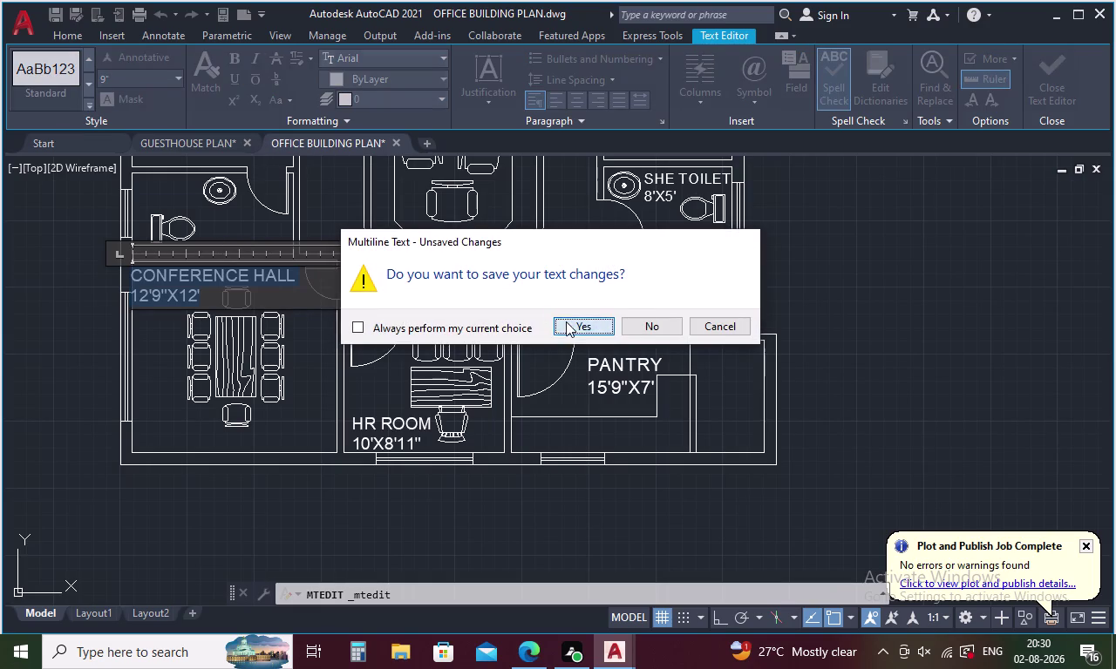
Set the Conference Hall label's text height to 9 inches and keep the change.
click(172, 297)
right_click(172, 296)
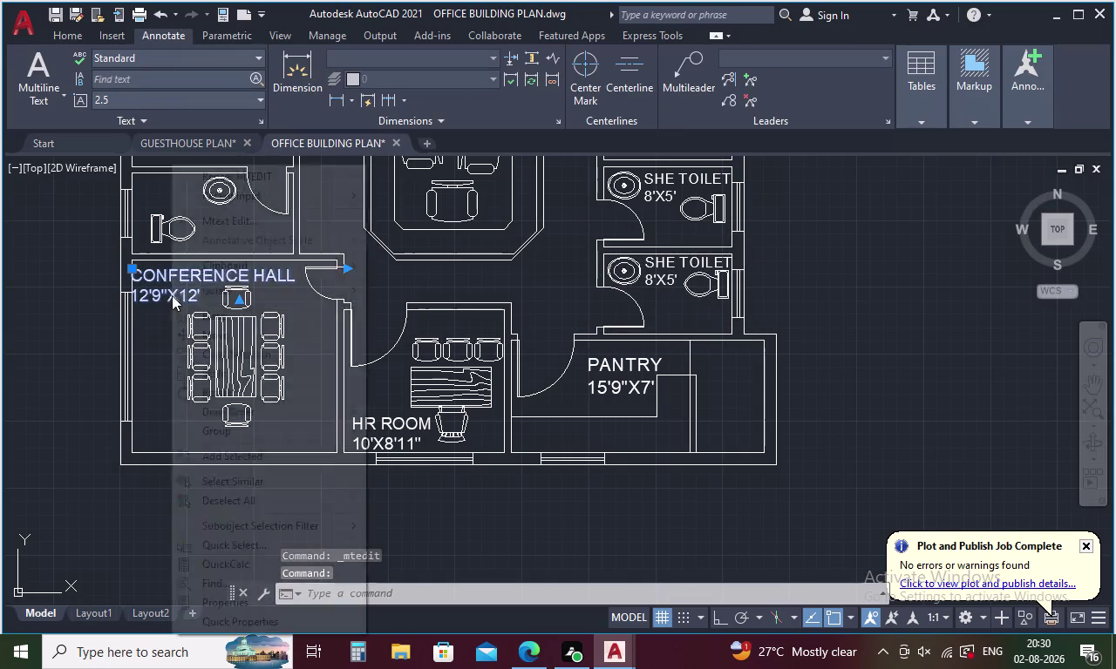
Nudge the Conference Hall label slightly left into place, then pan to show more rooms.
click(224, 334)
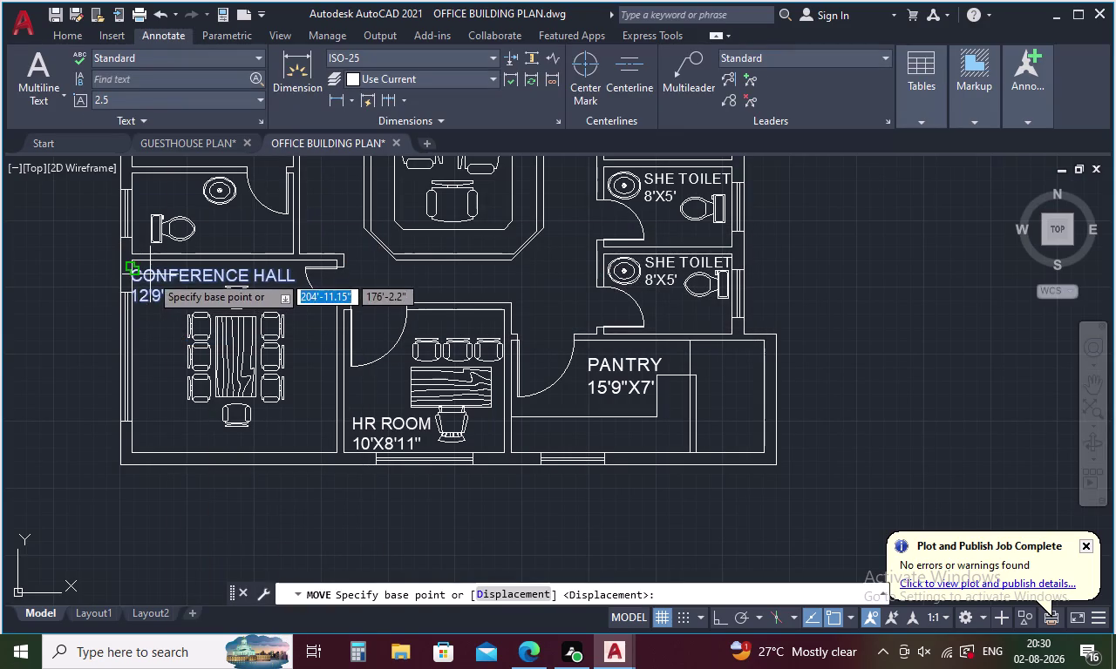
click(150, 274)
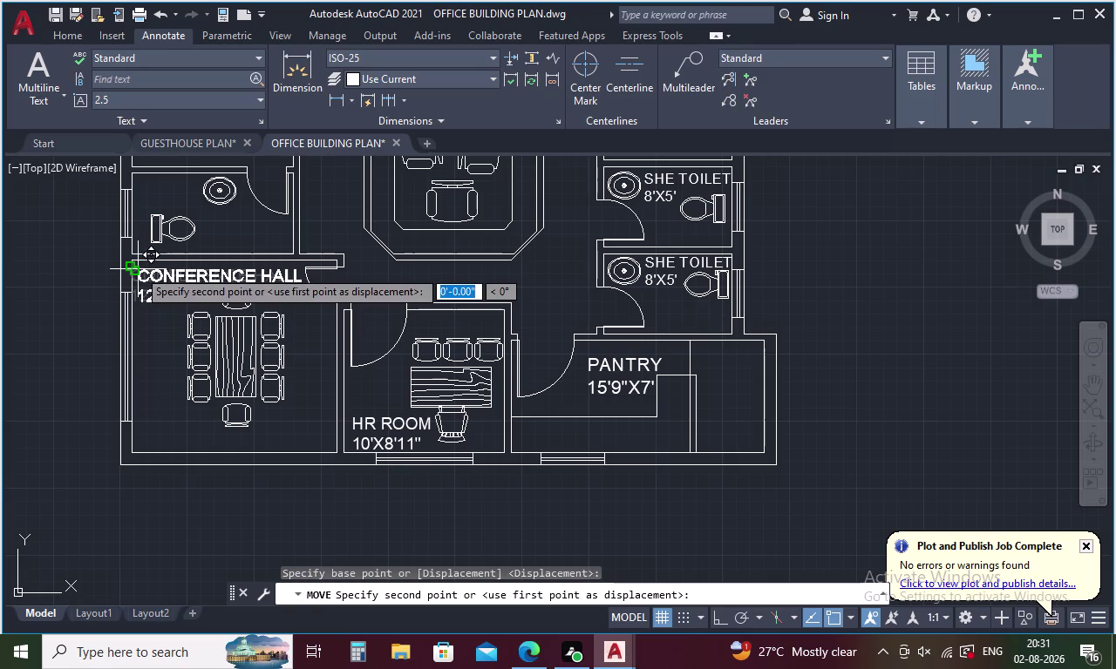
click(138, 270)
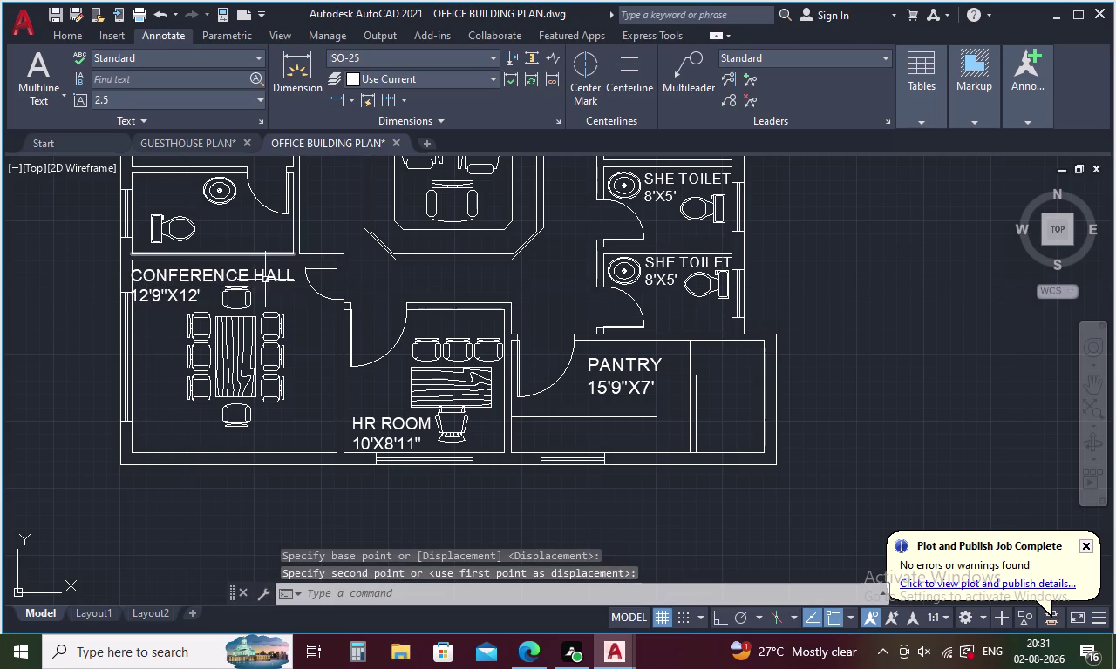
middle_drag(261, 288, 283, 397)
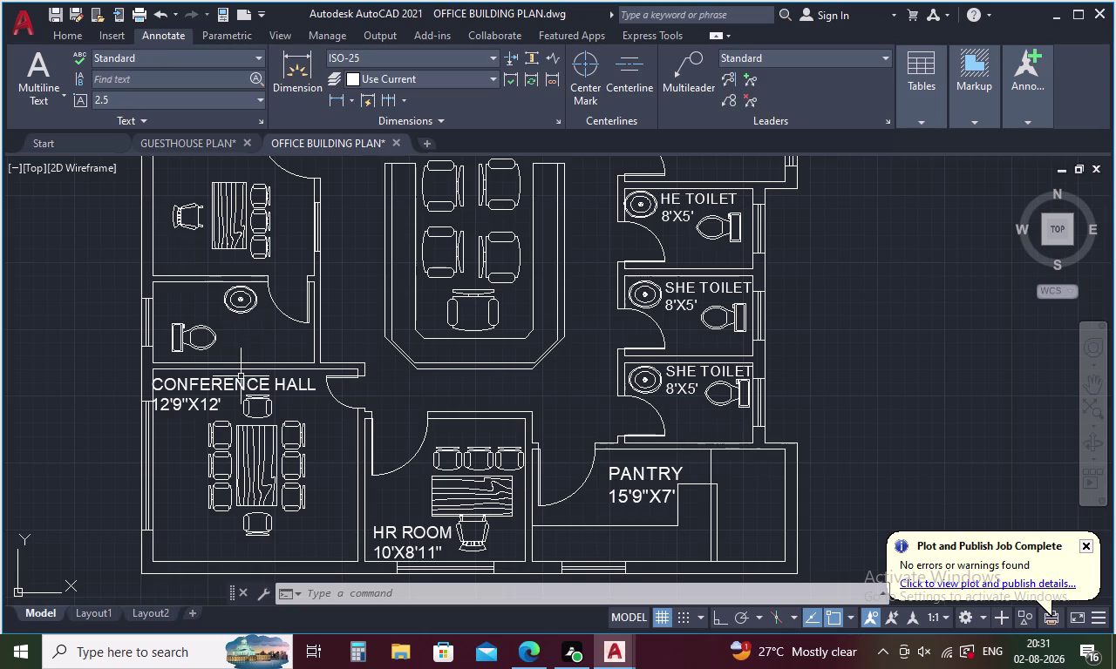
Paste a copy of the WAITING HALL label into the small room above the Conference Hall.
key(shift+v)
key(Escape)
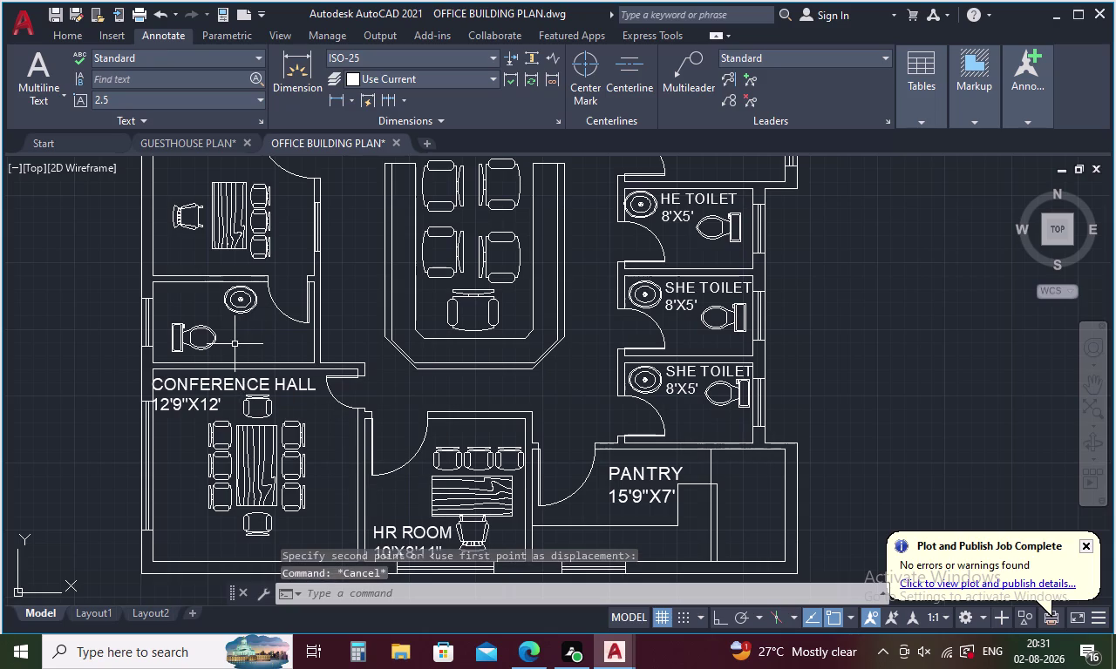
key(shift+v)
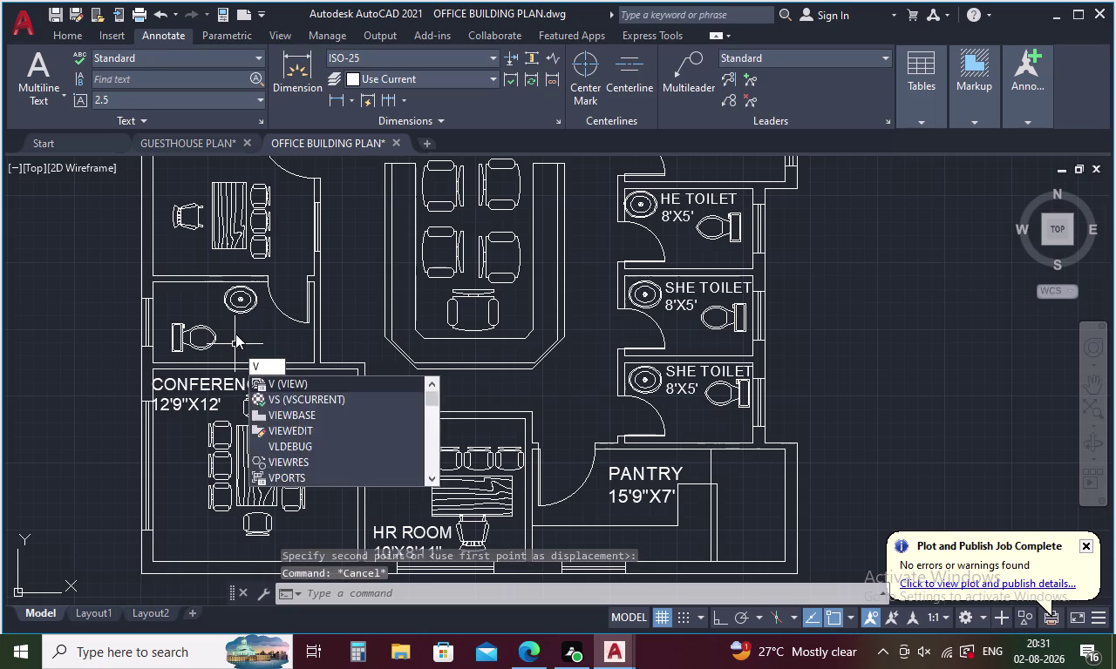
key(Escape)
key(ctrl+v)
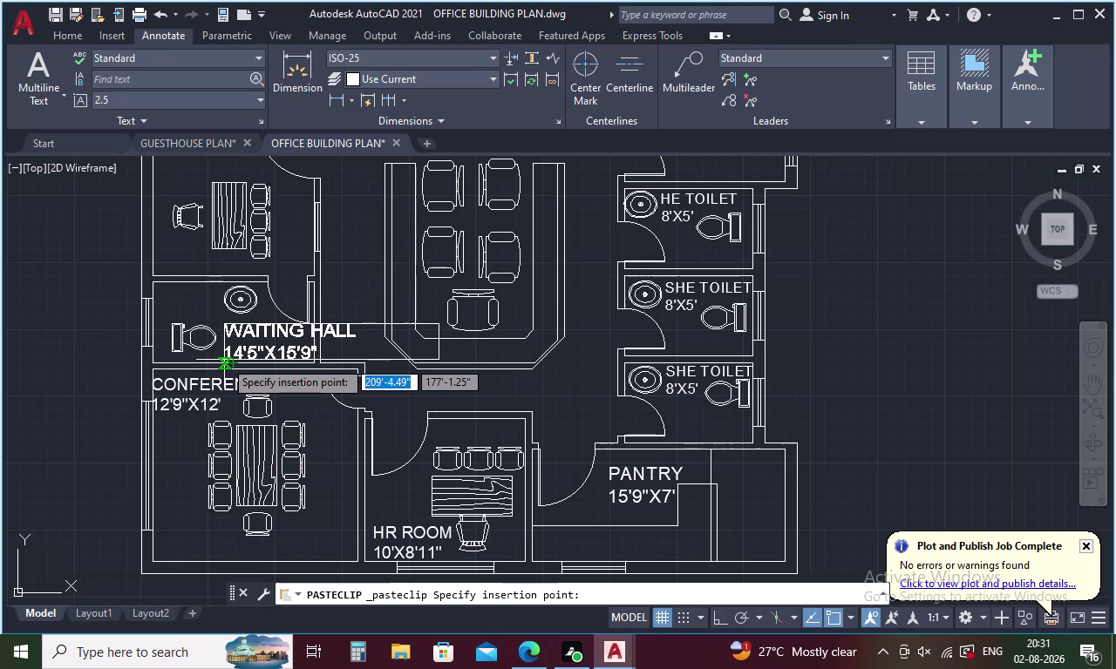
click(224, 357)
Open the pasted label for editing and delete its WAITING HALL text.
double_click(258, 342)
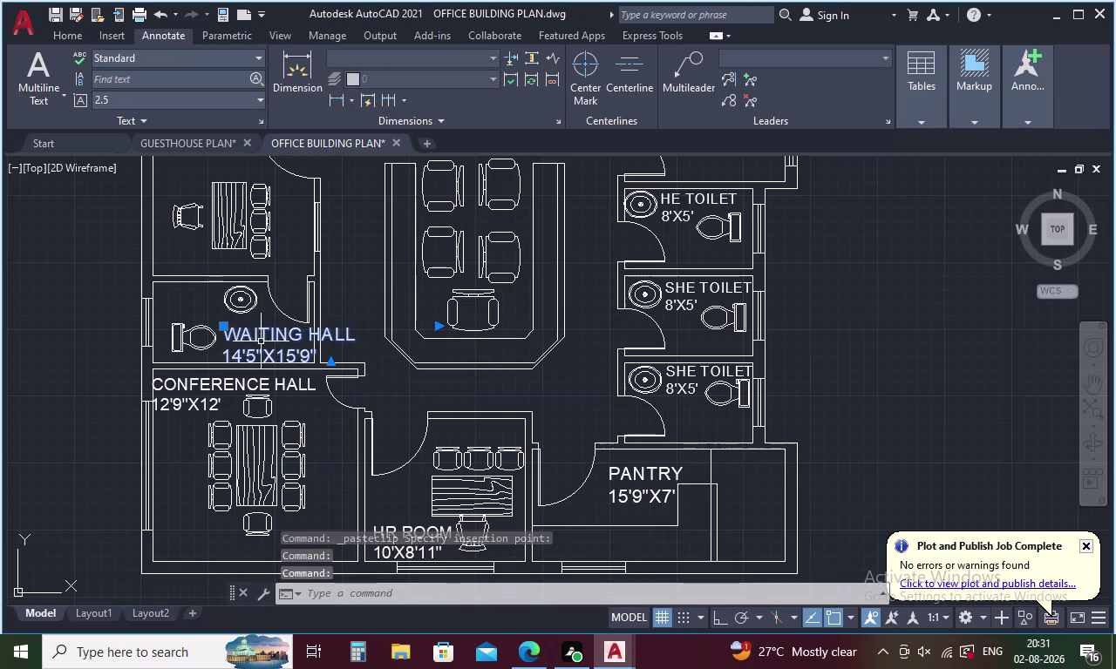
click(268, 343)
click(273, 342)
double_click(274, 343)
click(264, 335)
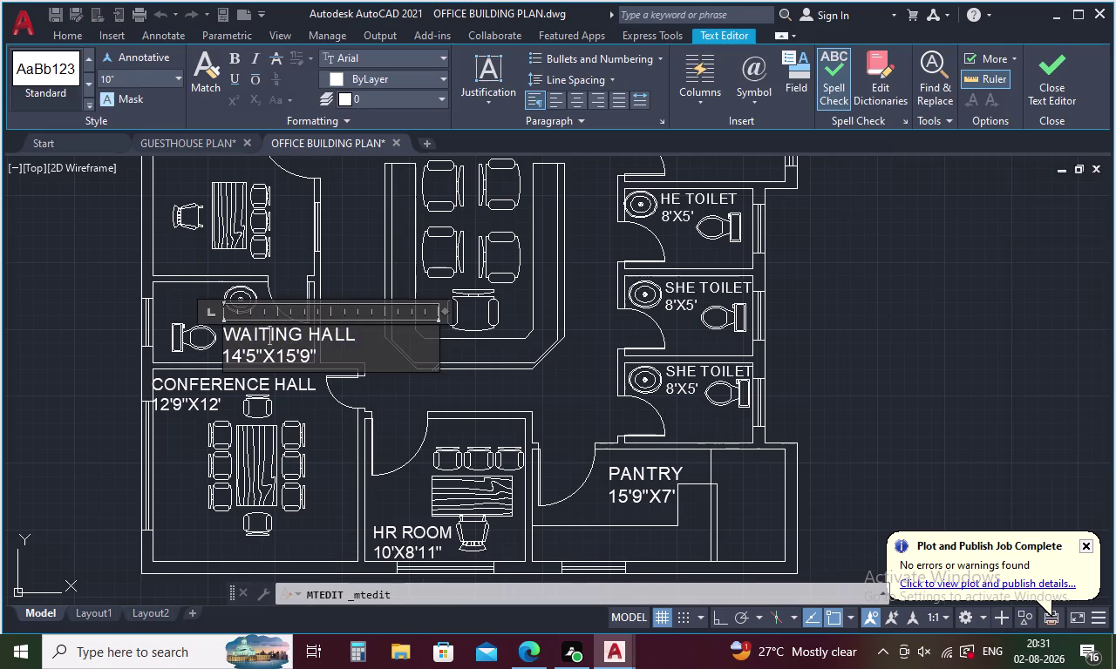
click(311, 362)
key(BackSpace)
key(BackSpace)
key(BackSpace)
Retype the label as TOILET with 10'X5' on a second line, then paste another copy.
text(T)
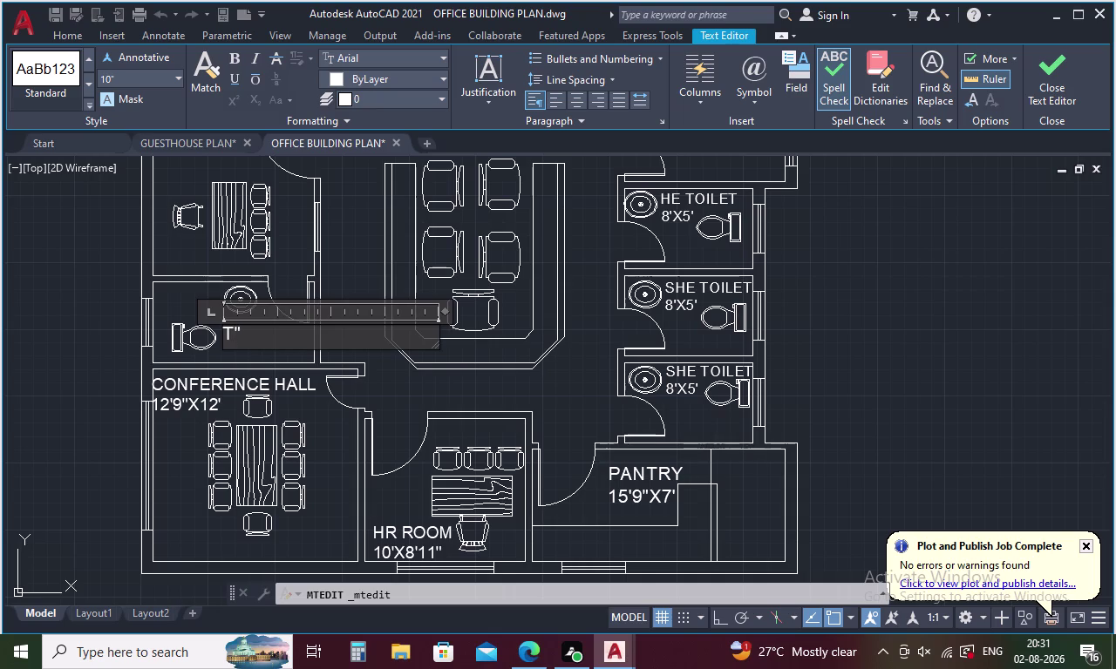
text(OILET)
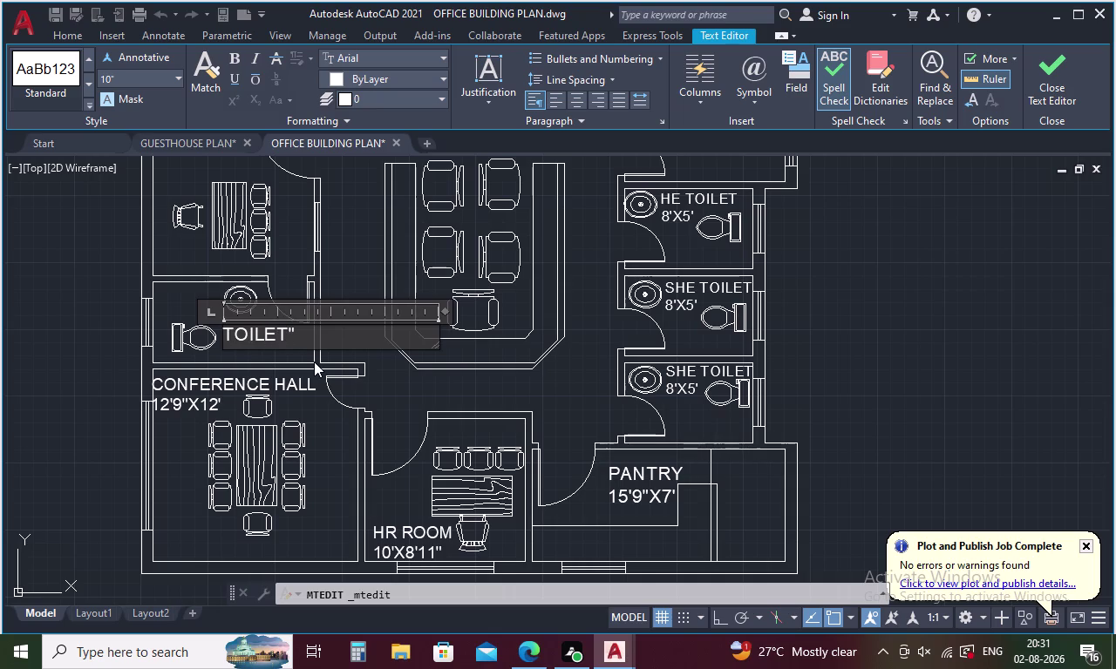
key(Return)
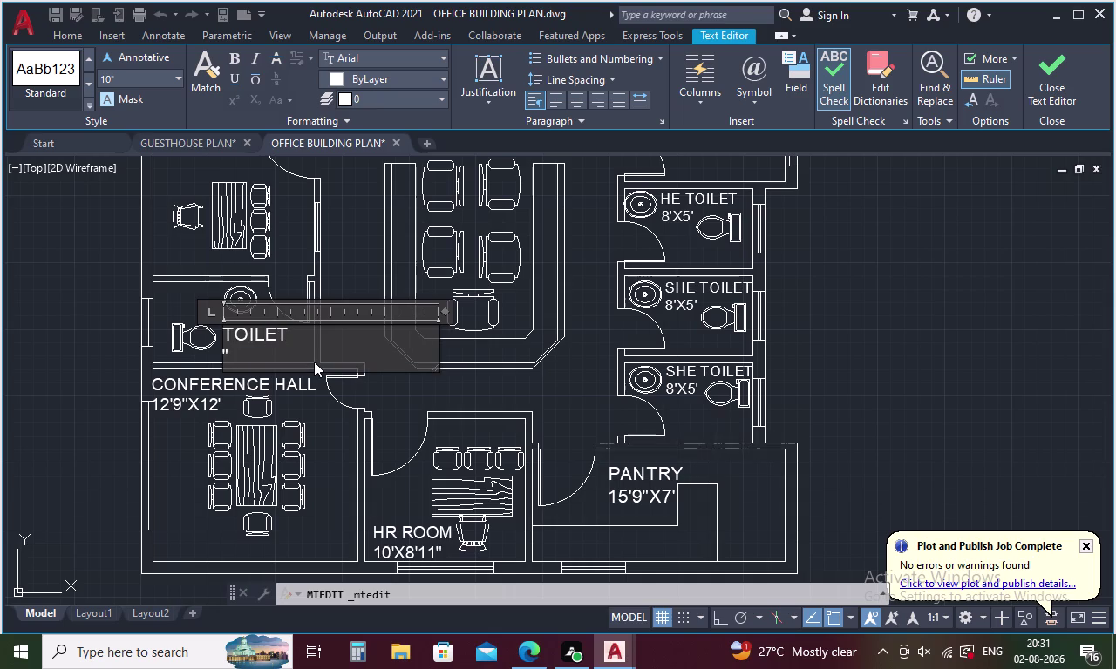
text(10')
text(X9)
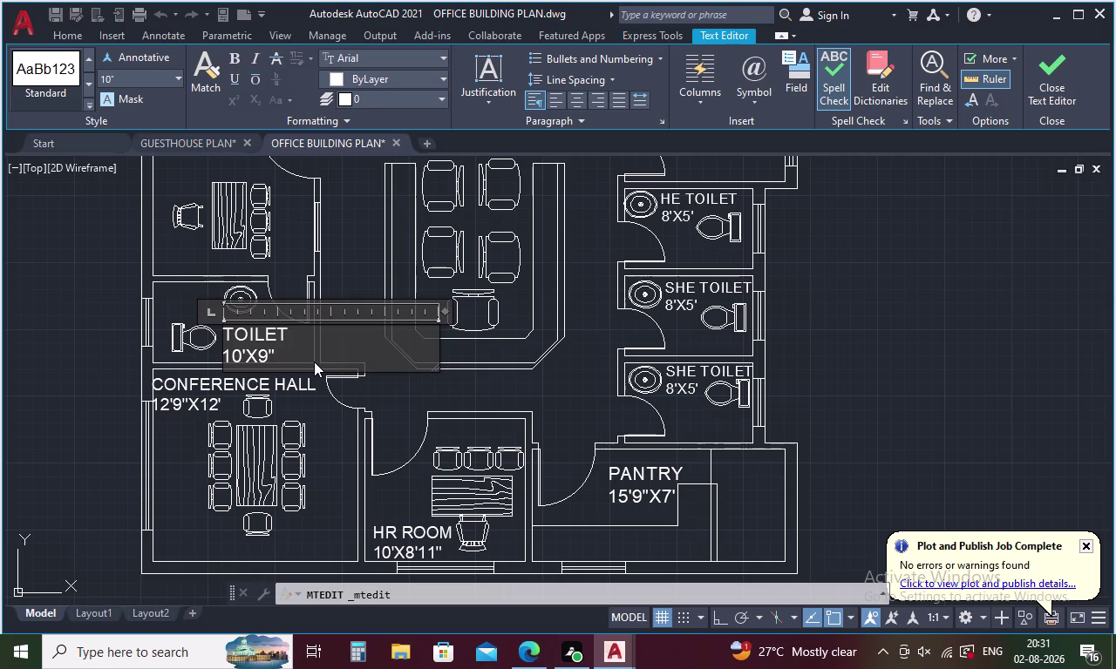
key(BackSpace)
key(5)
key(apostrophe)
click(47, 378)
middle_drag(103, 357, 130, 465)
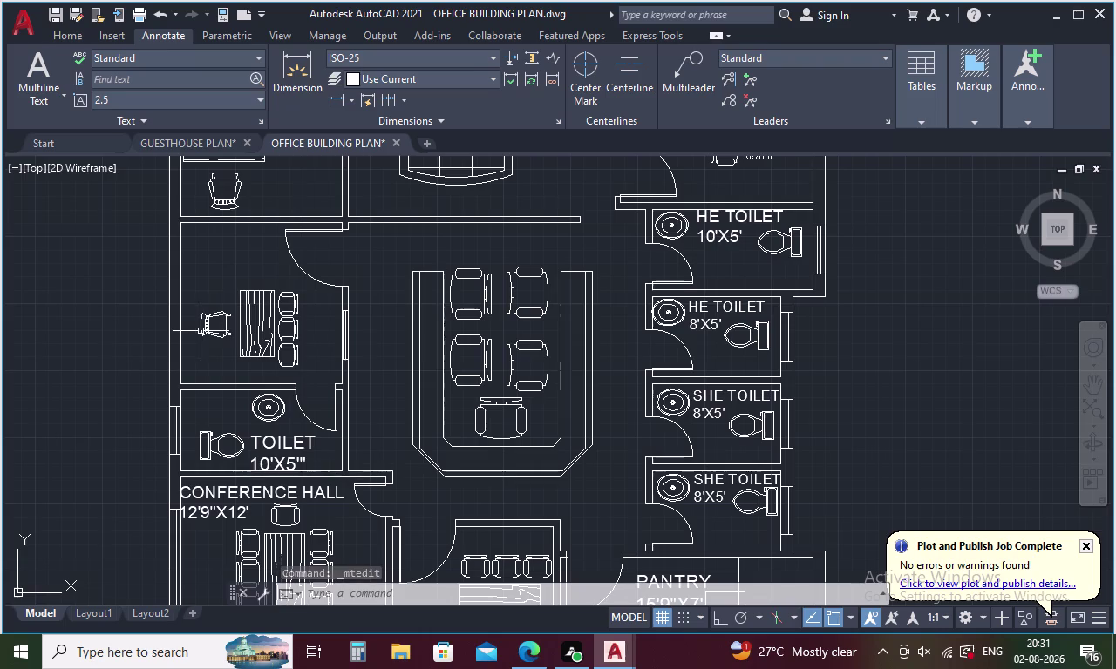
key(ctrl+v)
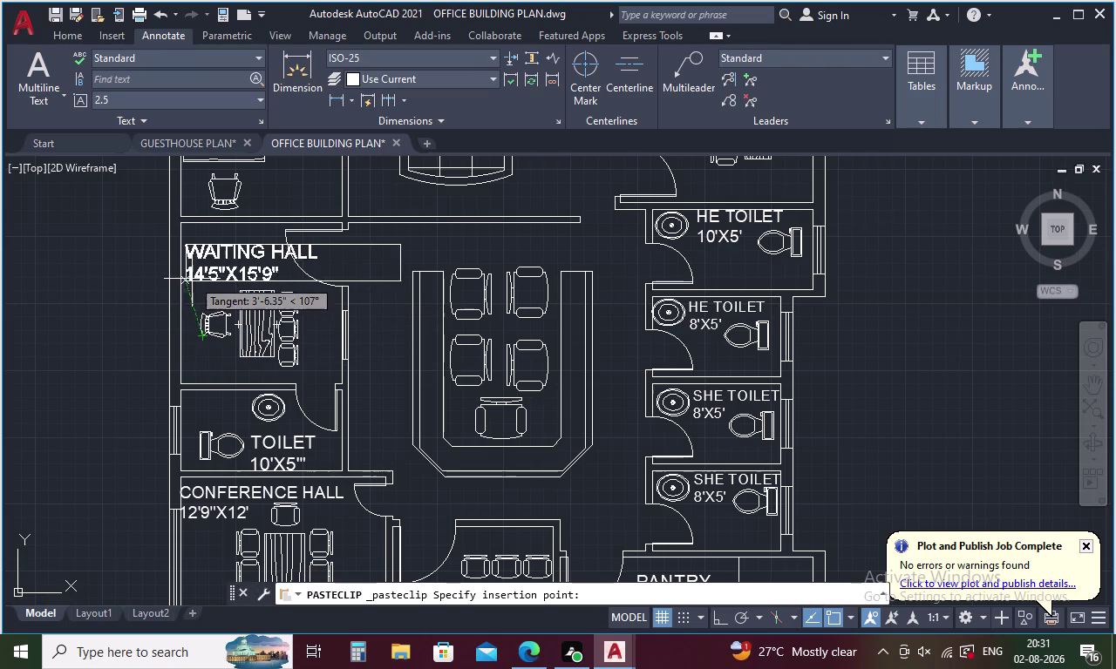
Place the copied label in the room above and clear its old text.
click(188, 270)
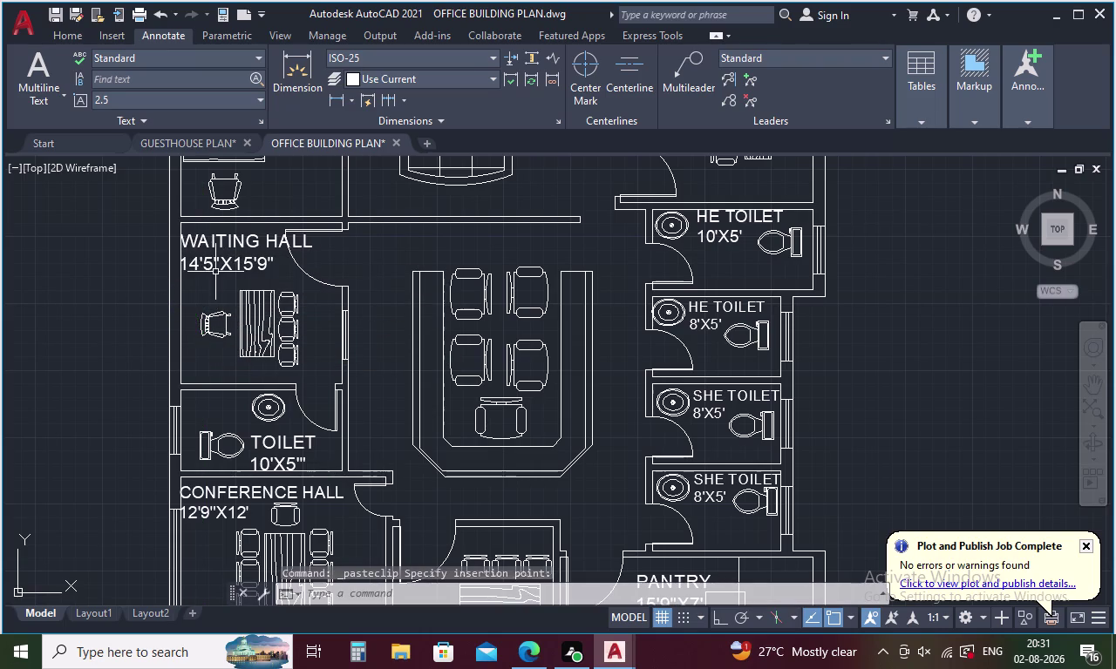
double_click(216, 272)
double_click(230, 266)
double_click(240, 254)
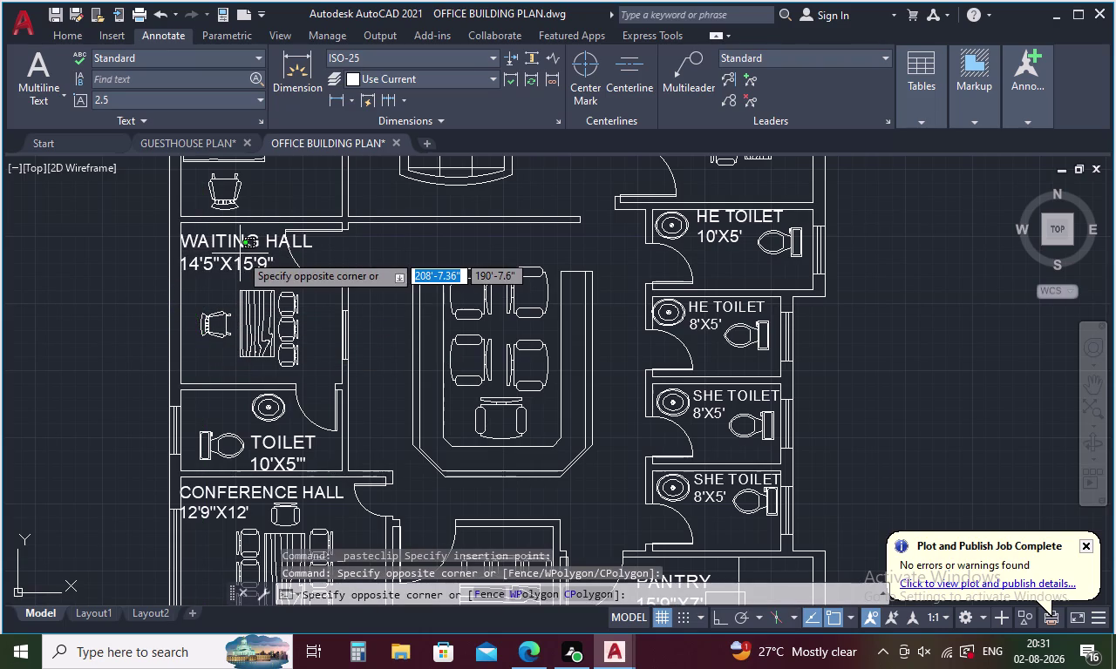
double_click(240, 254)
double_click(241, 247)
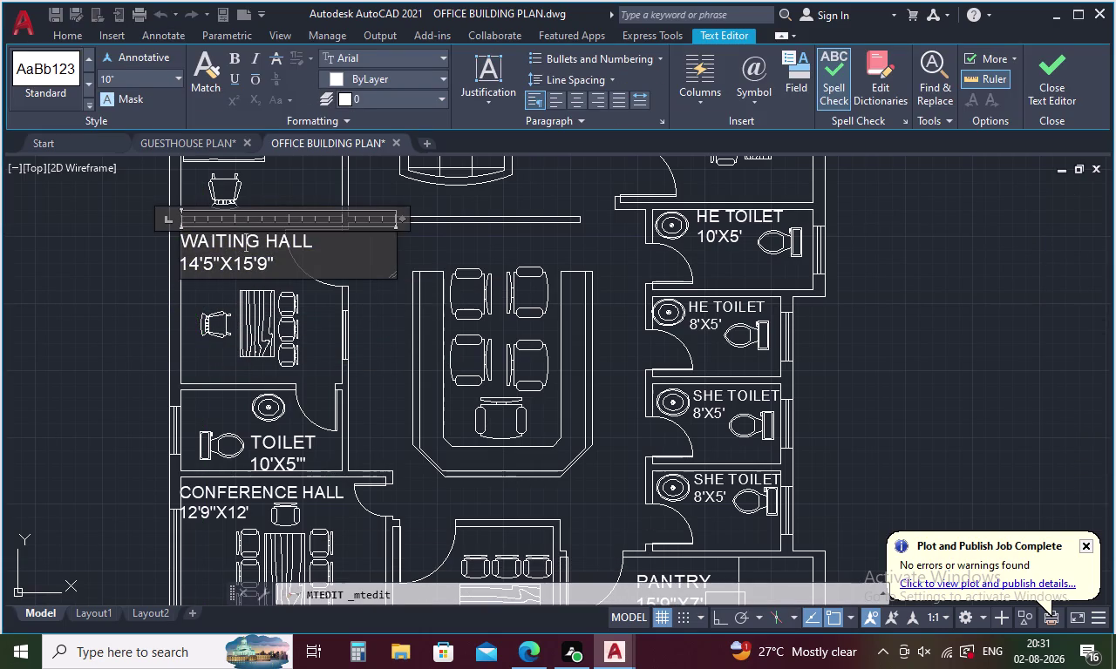
click(274, 273)
key(BackSpace)
key(BackSpace)
key(BackSpace)
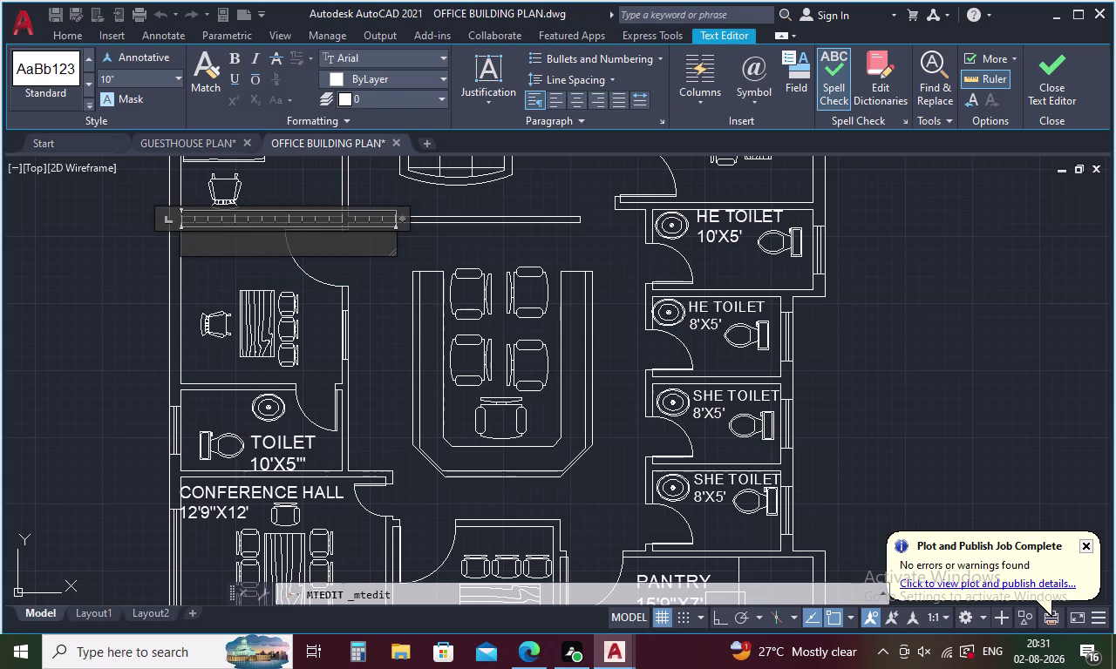
Type DIRECTOR ROOM and 10'X10', narrowing the text box so it wraps.
text(DIREC)
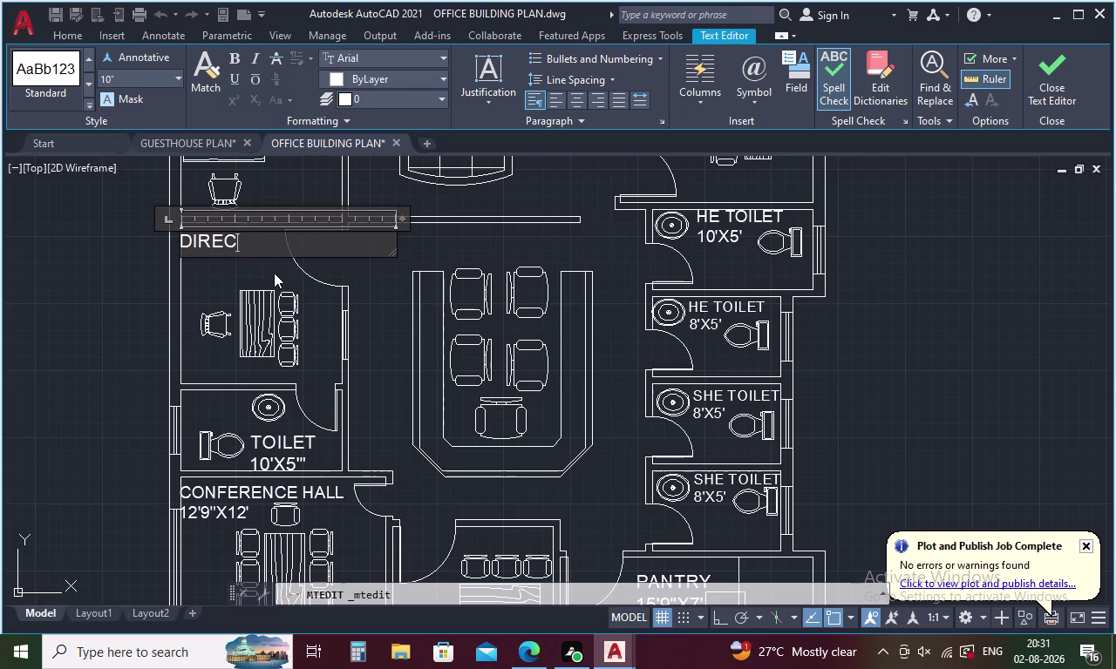
text(TOR)
key(space)
text(ROON)
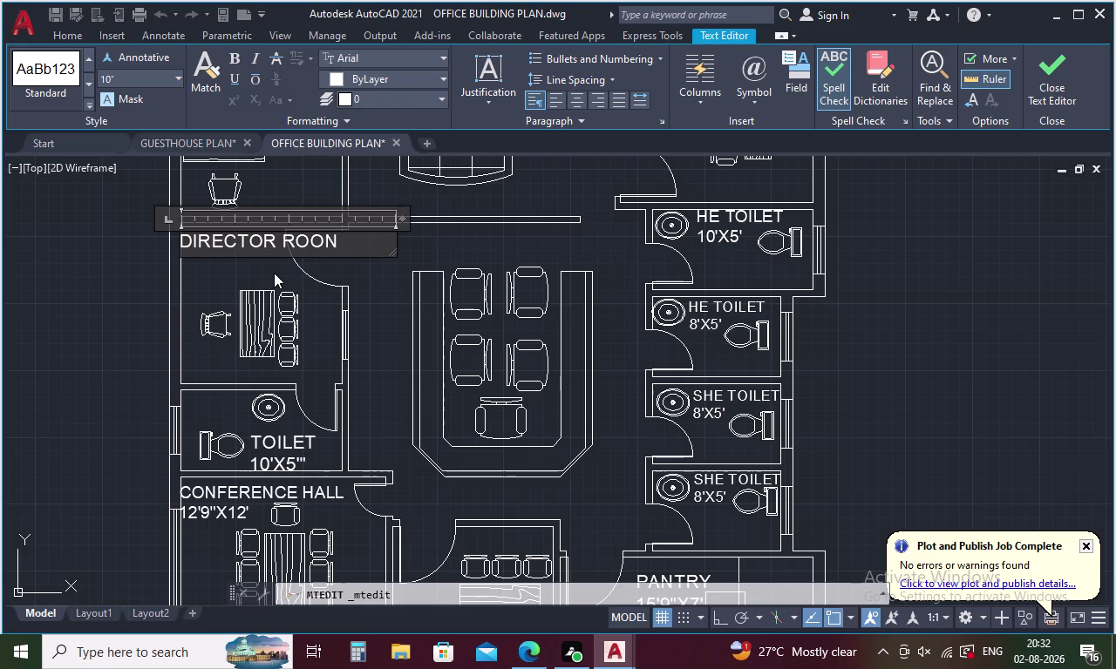
key(BackSpace)
key(m)
key(Return)
text(1)
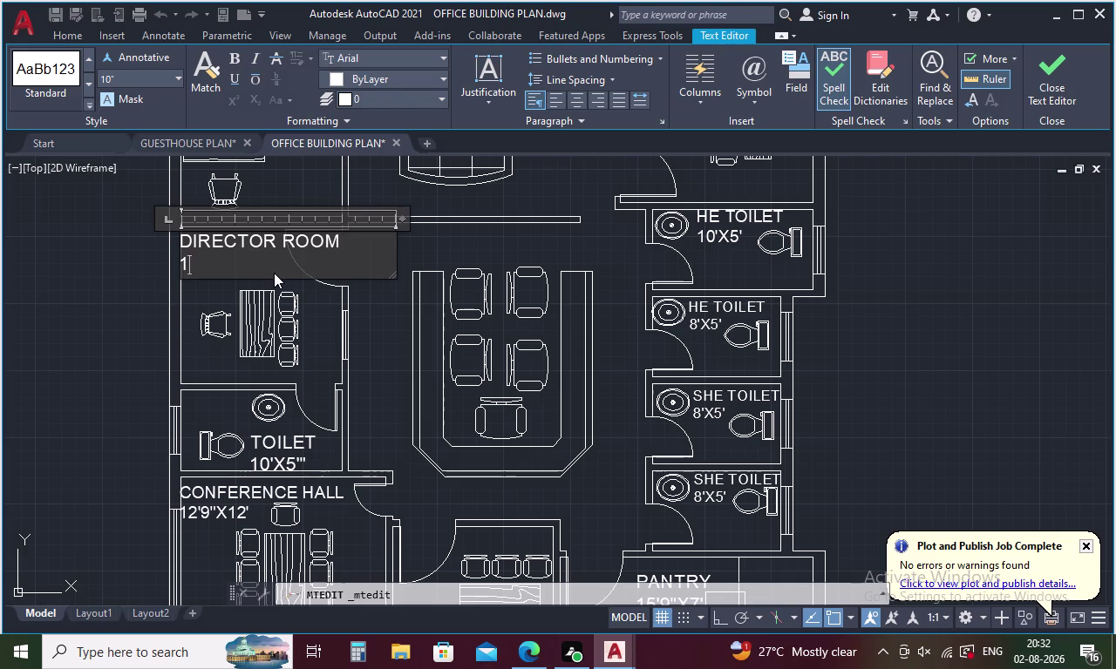
text(0)
text('X)
text(10')
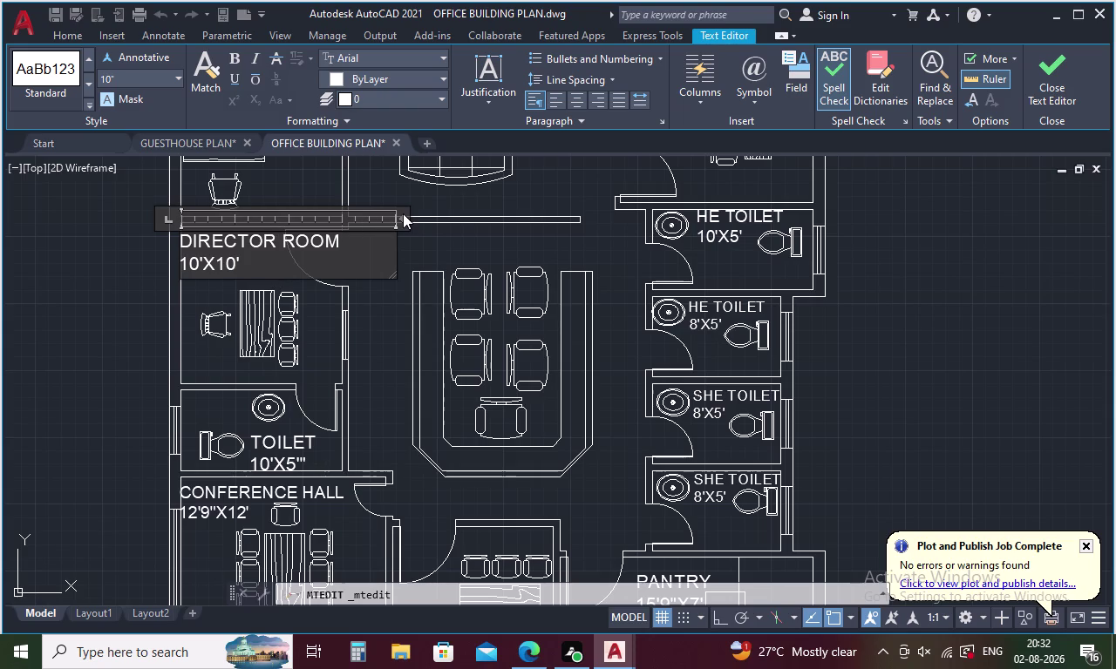
drag(399, 218, 339, 227)
click(53, 330)
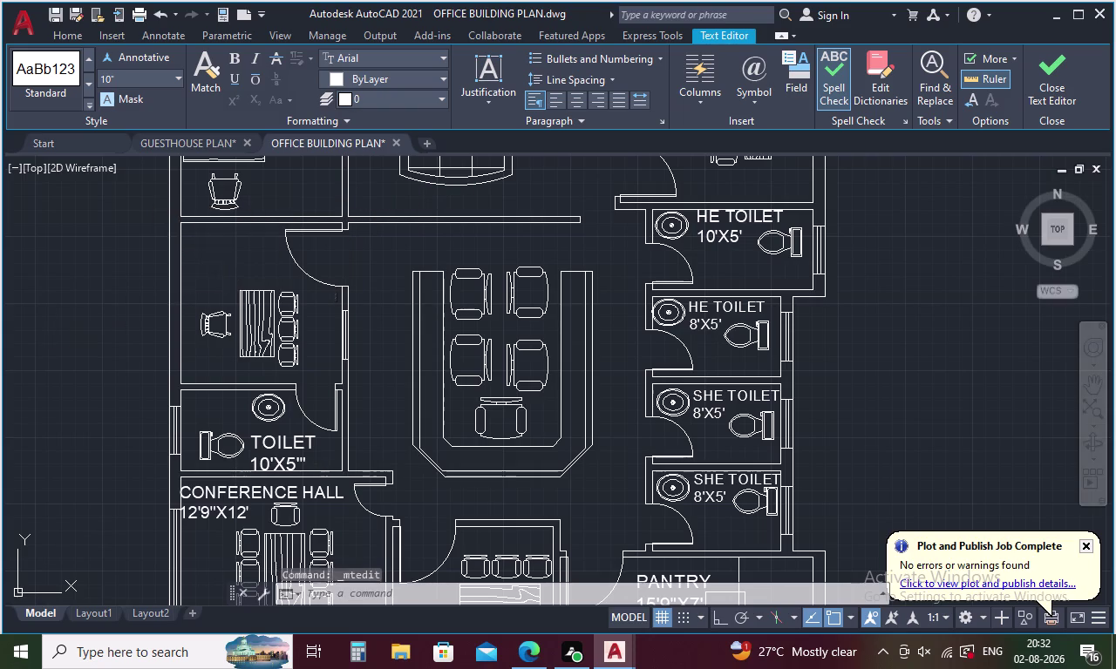
Move the director room label slightly to the right.
click(214, 271)
right_click(210, 259)
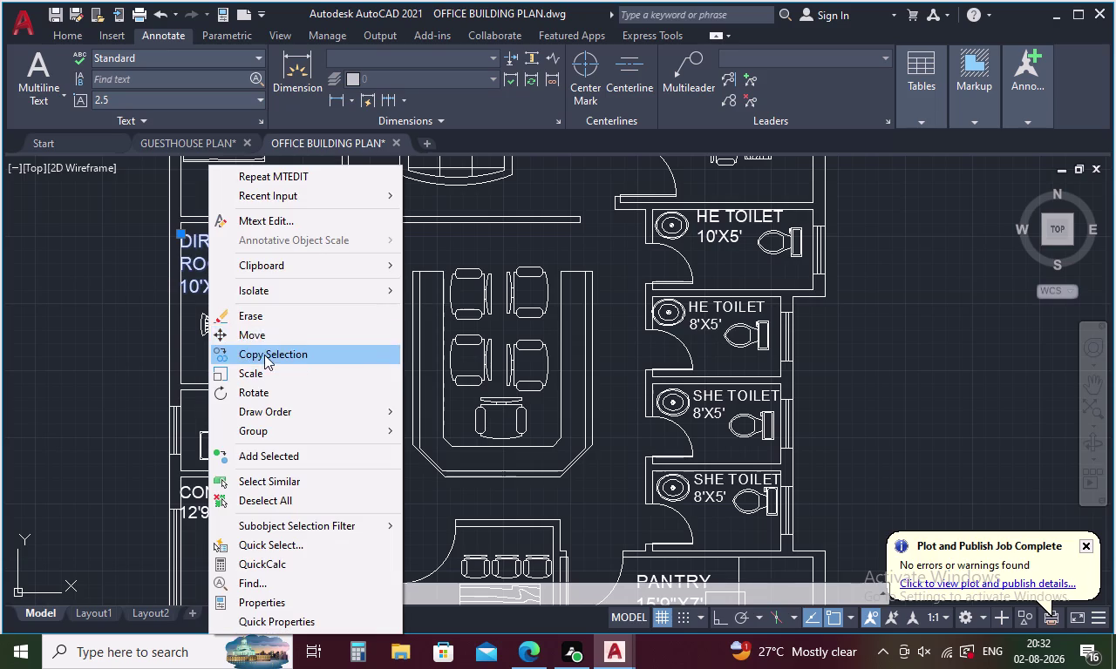
click(249, 332)
click(213, 265)
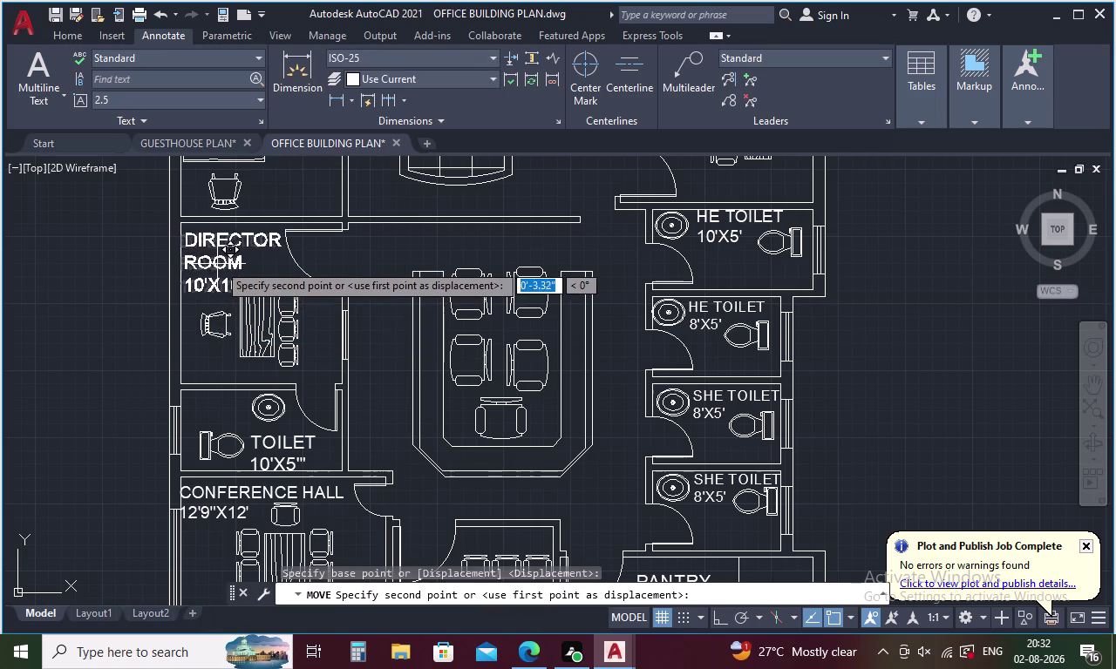
click(223, 264)
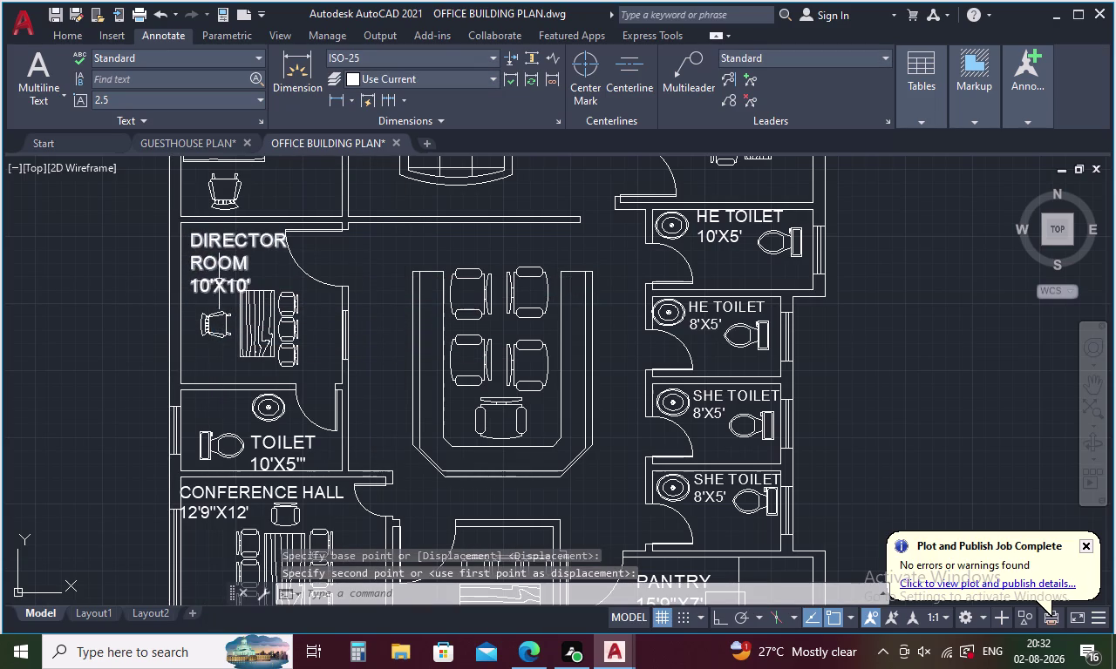
Move the label down and left to its final spot inside the director room.
click(214, 268)
right_click(214, 269)
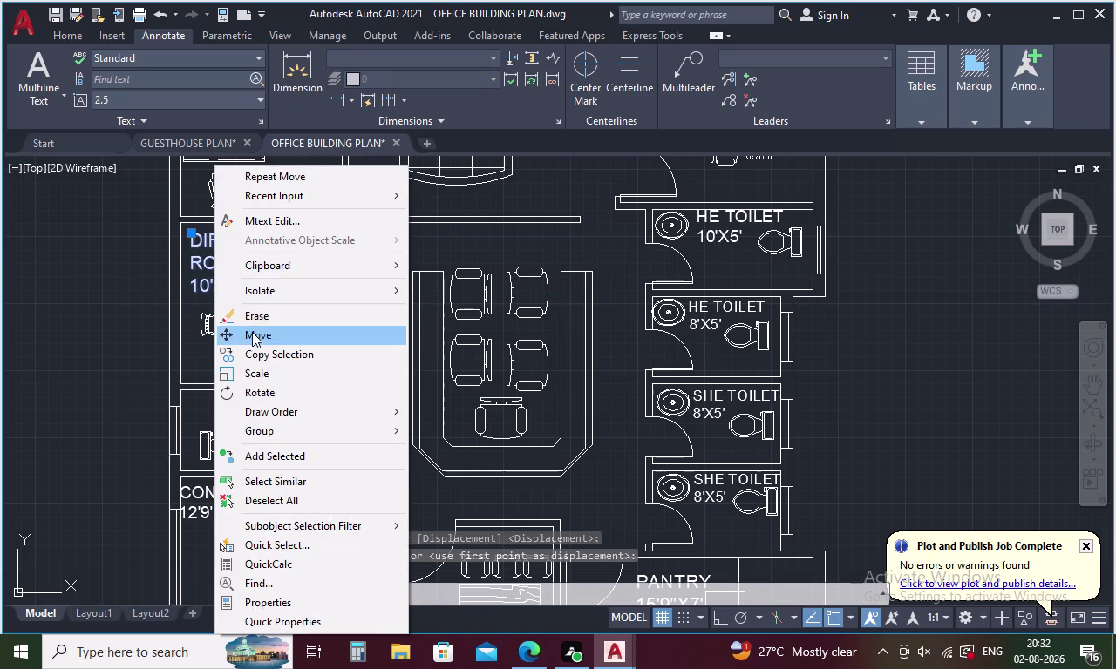
click(252, 332)
click(217, 268)
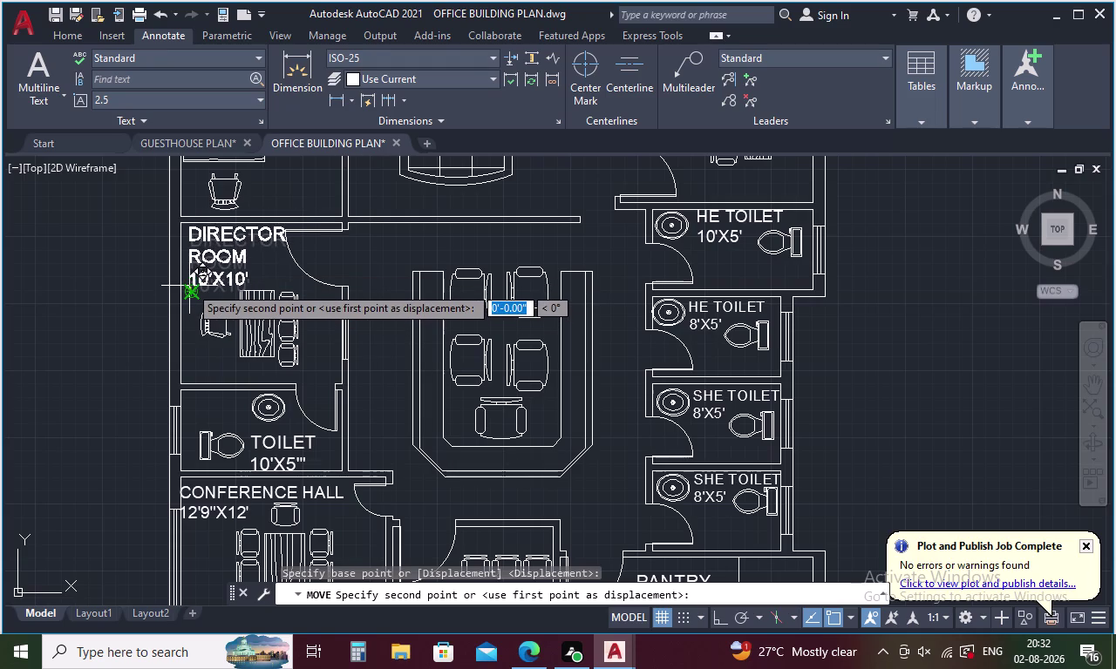
click(187, 286)
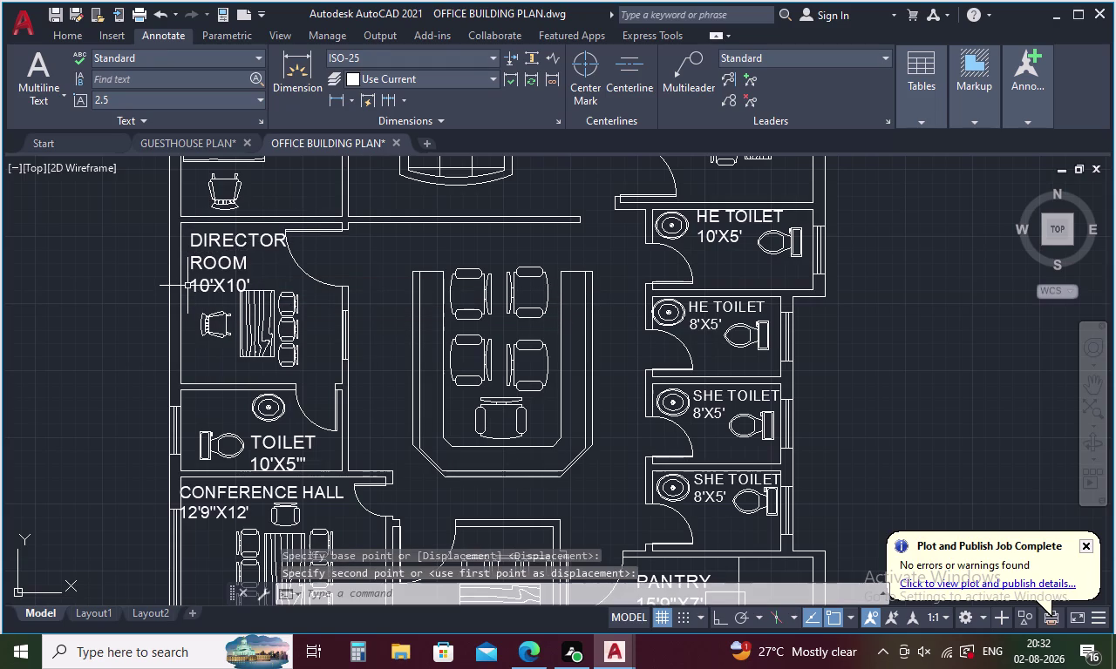
middle_drag(276, 292, 241, 429)
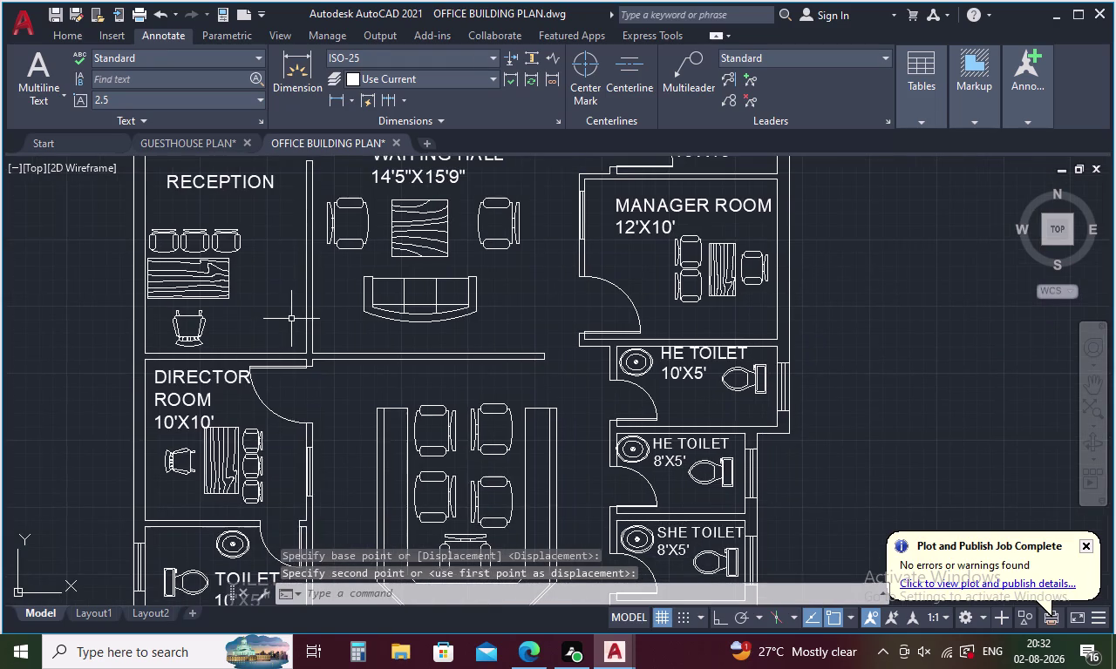
Paste a WAITING HALL label copy into the central room and clear its text.
scroll(down, 3)
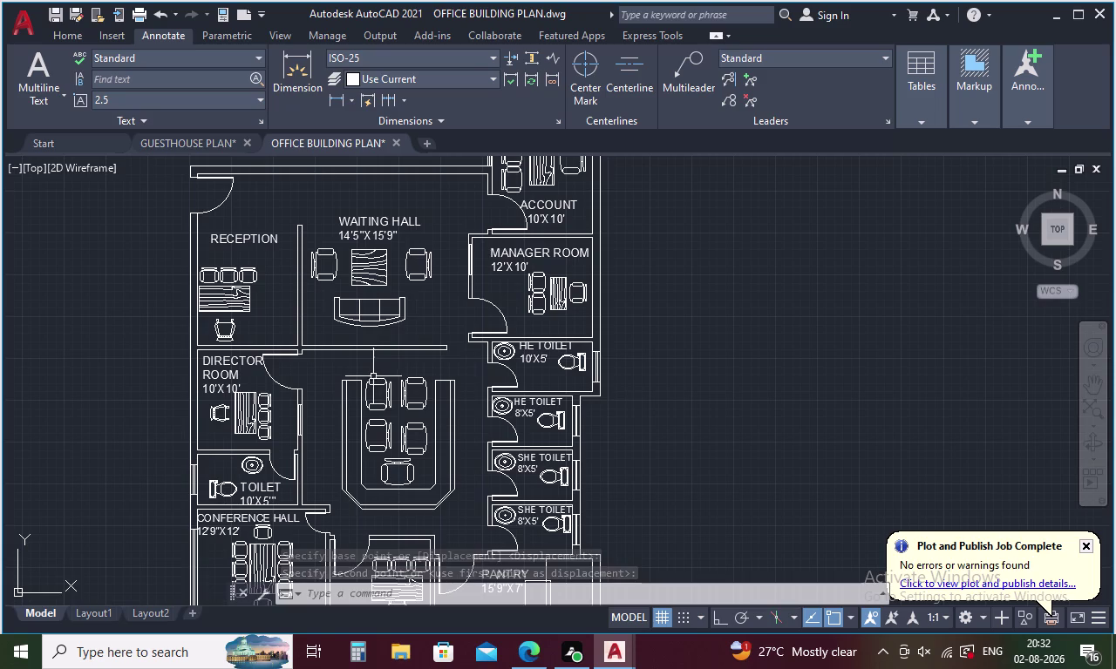
key(ctrl+v)
scroll(up, 3)
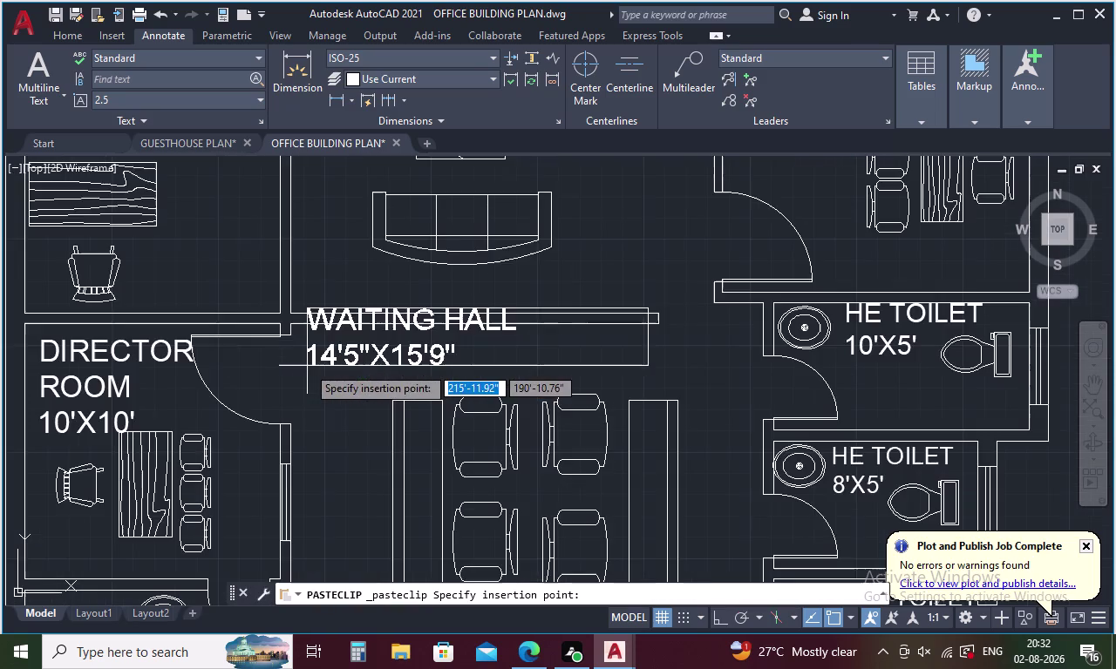
scroll(up, 3)
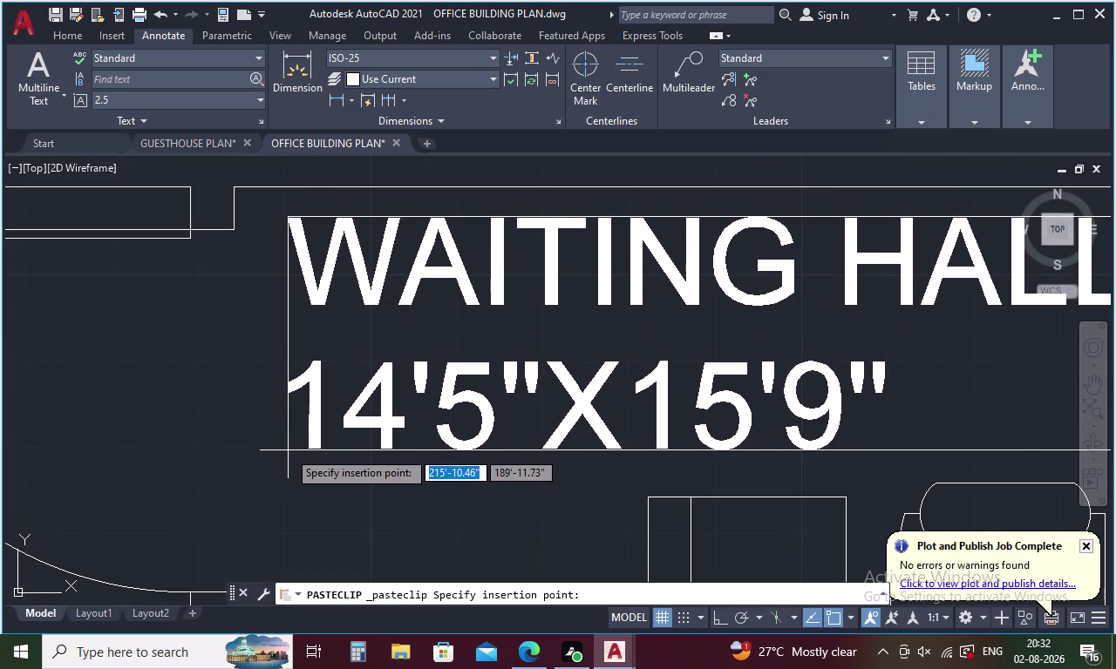
click(284, 455)
double_click(351, 432)
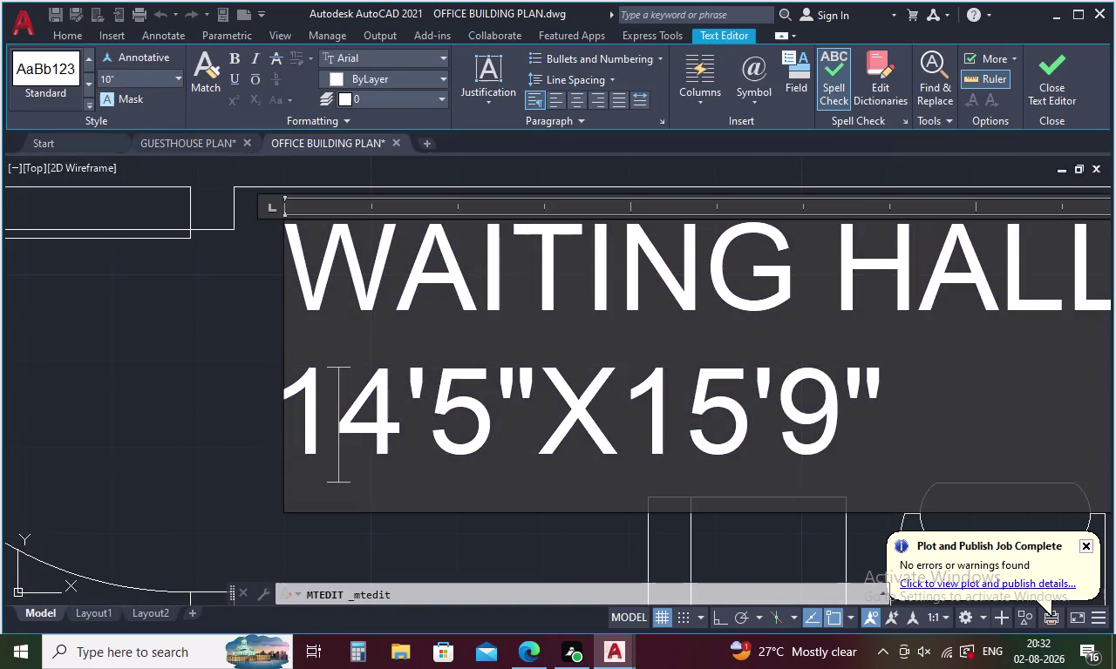
scroll(down, 3)
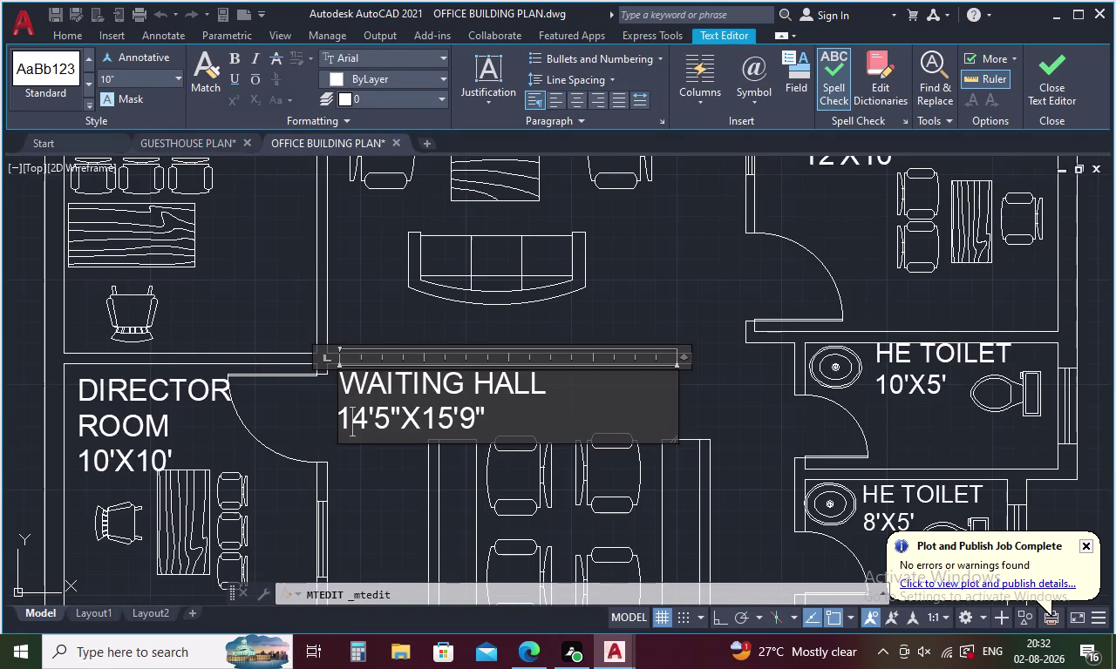
click(491, 422)
key(BackSpace)
key(BackSpace)
key(BackSpace)
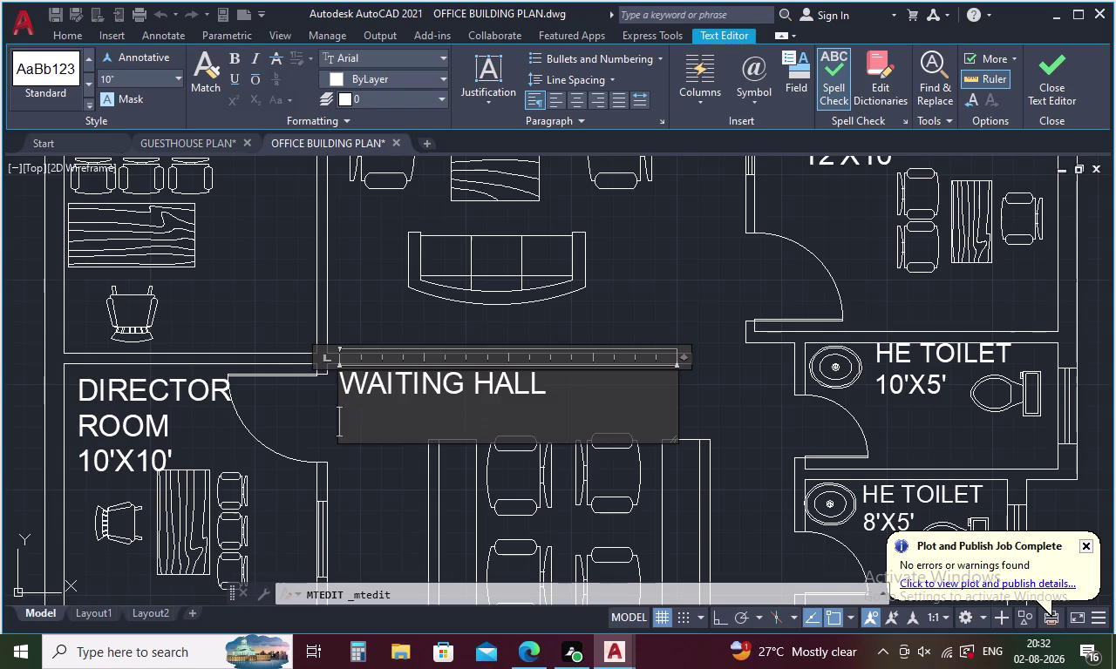
Type WORKING AREA with 12'5"X10'3" on a second line and close the editor.
text(WOR)
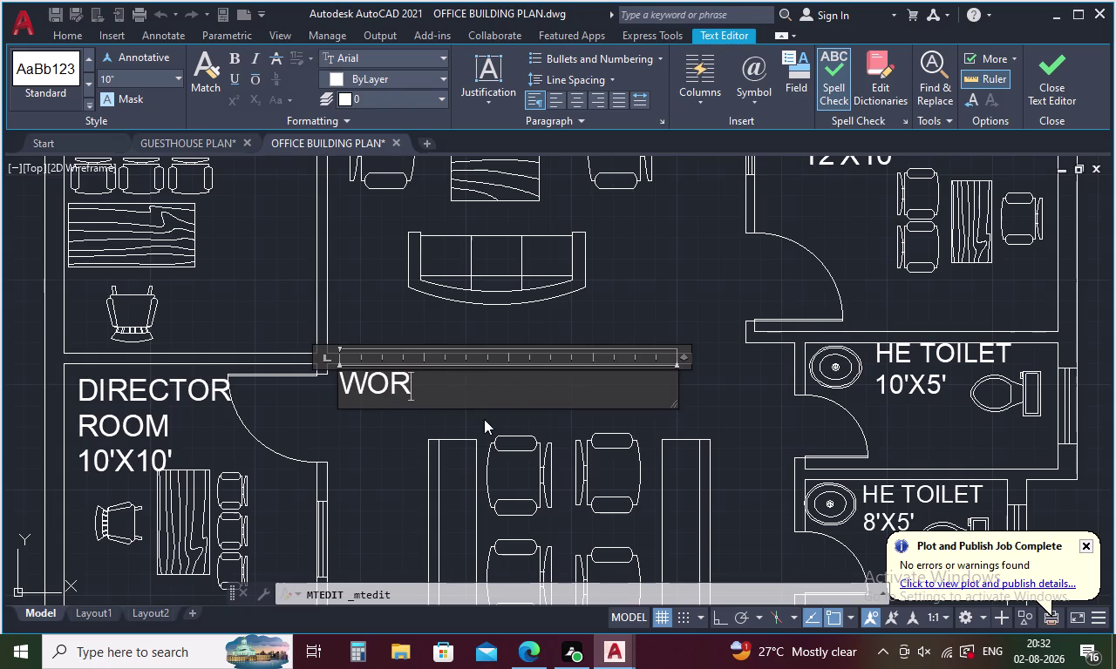
text(KING)
key(space)
text(A)
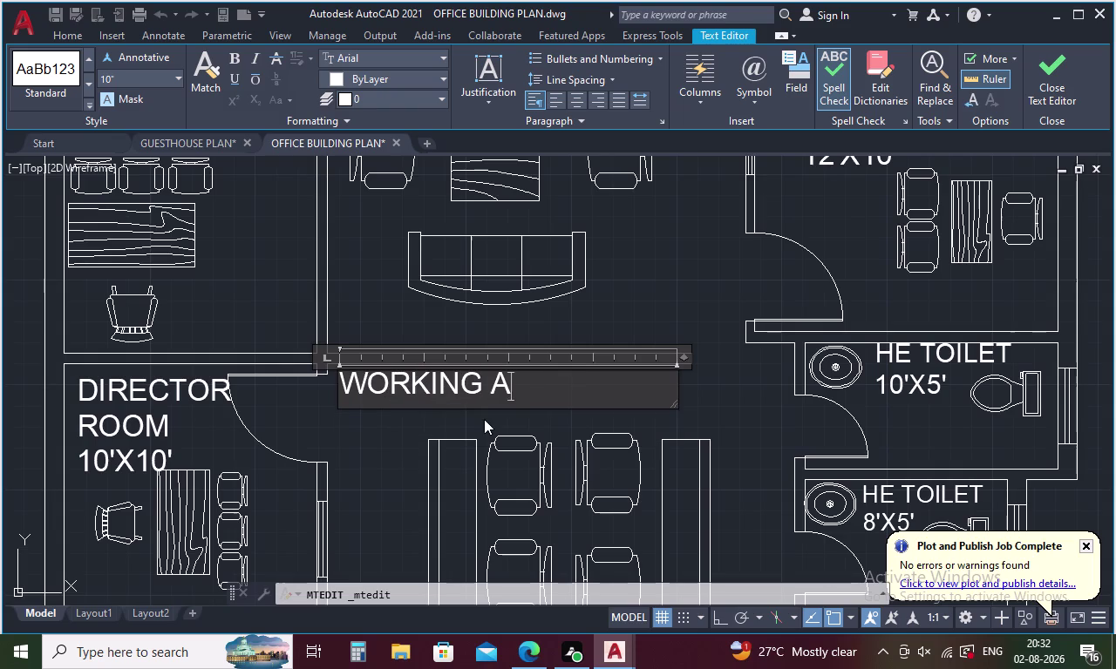
text(RE)
key(a)
key(Return)
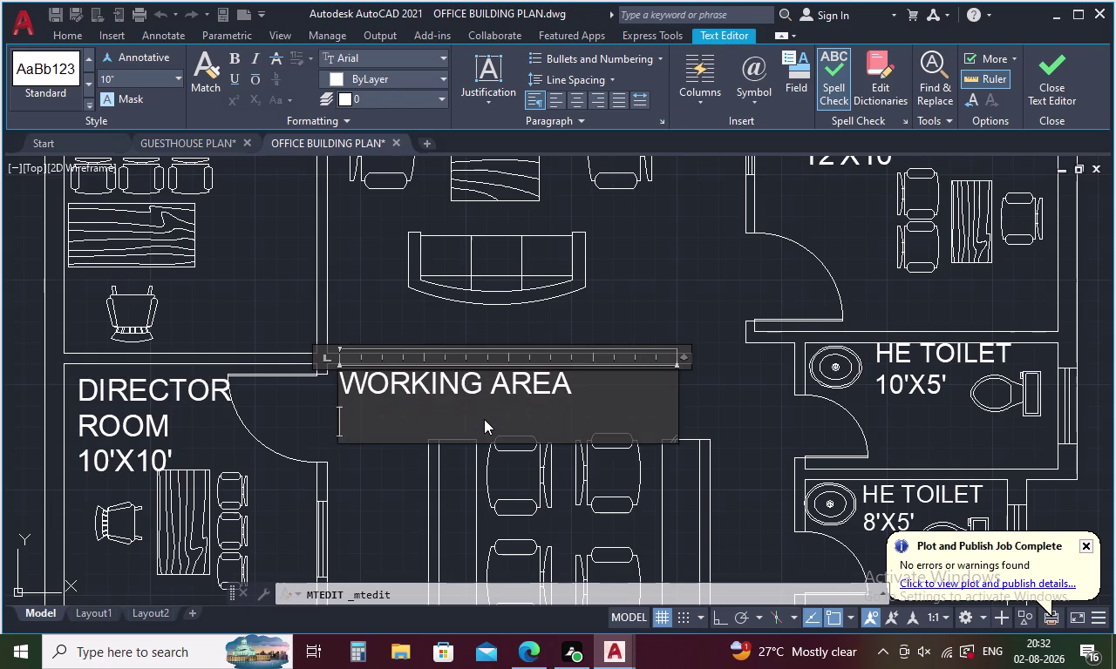
text(12)
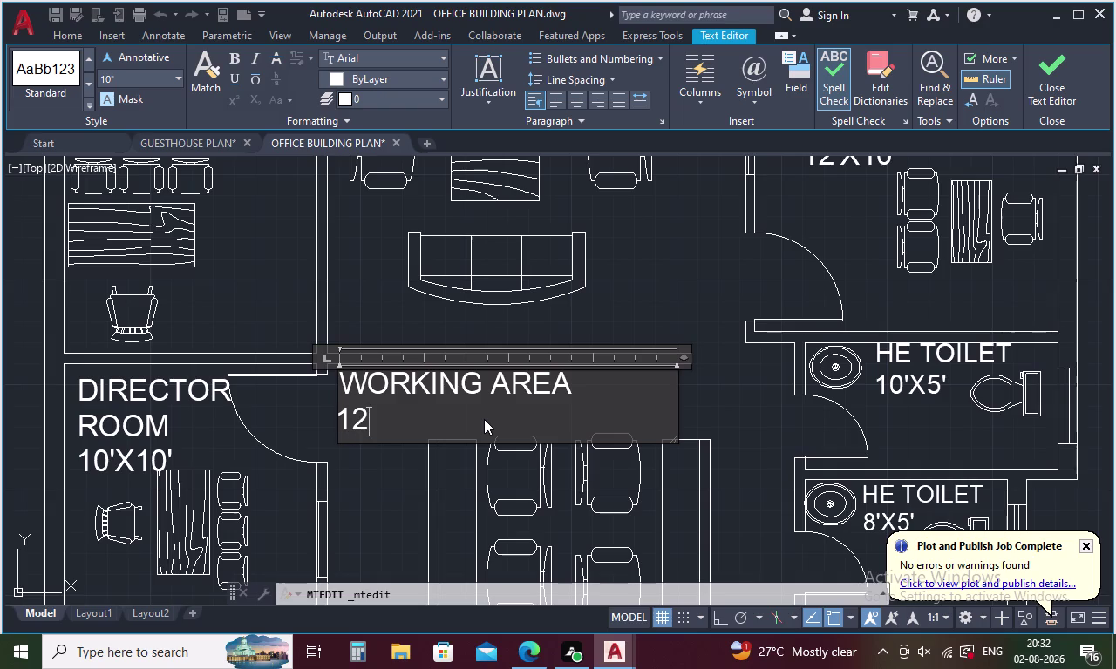
text('5")
text(X1)
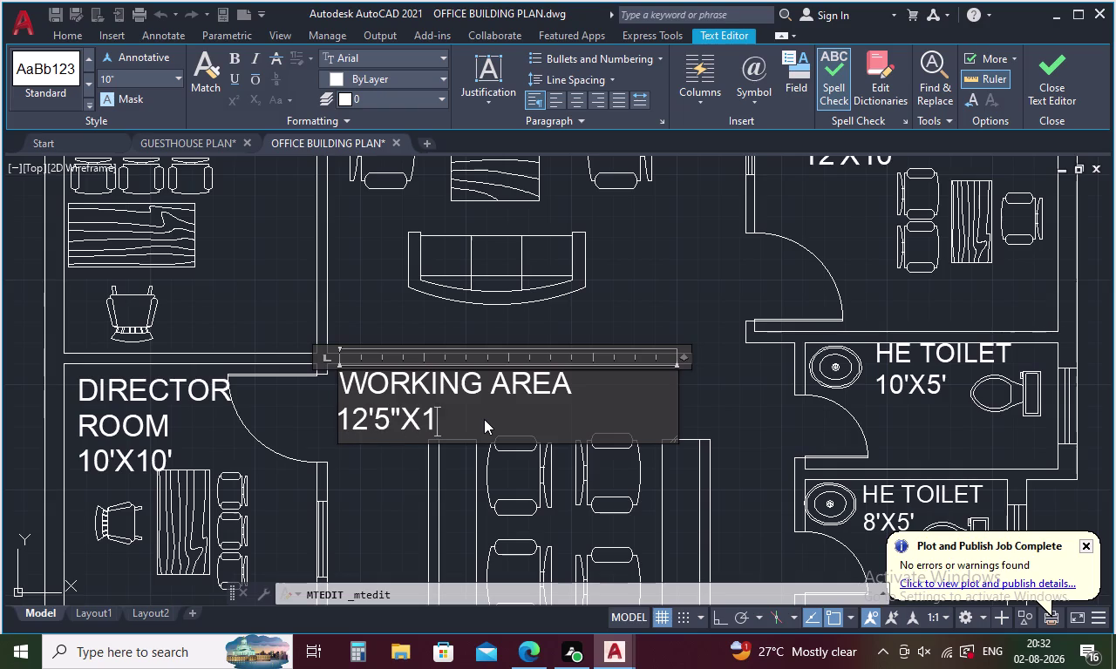
text(0')
text(3")
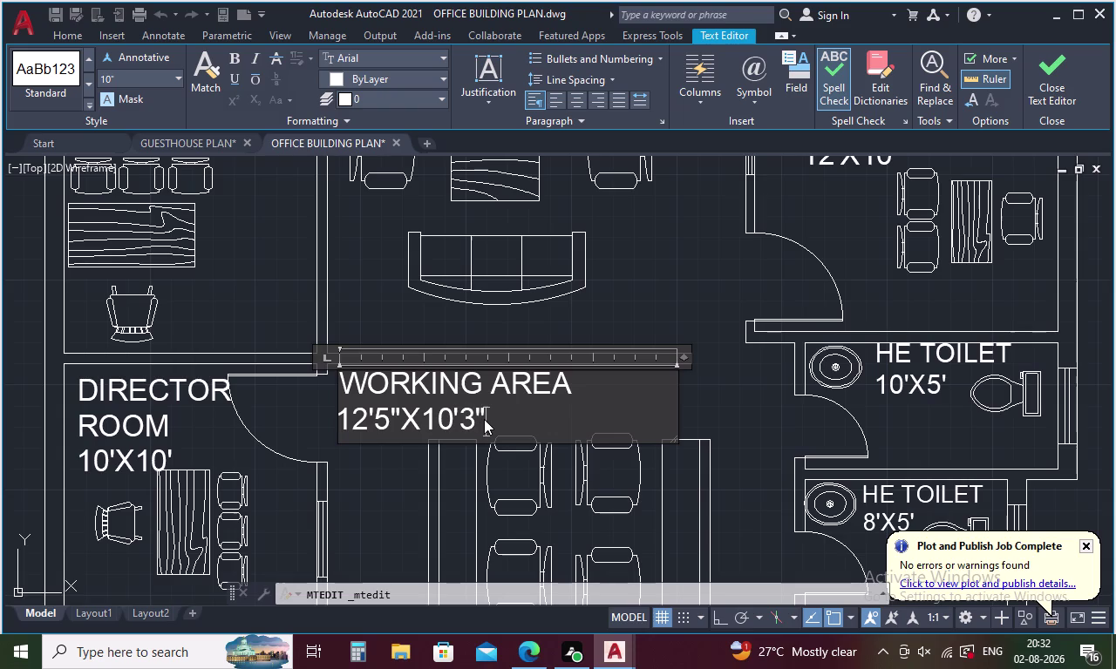
click(637, 324)
Paste a WAITING HALL 14'5"X15'9" copy below the plan and select its text for editing.
scroll(down, 3)
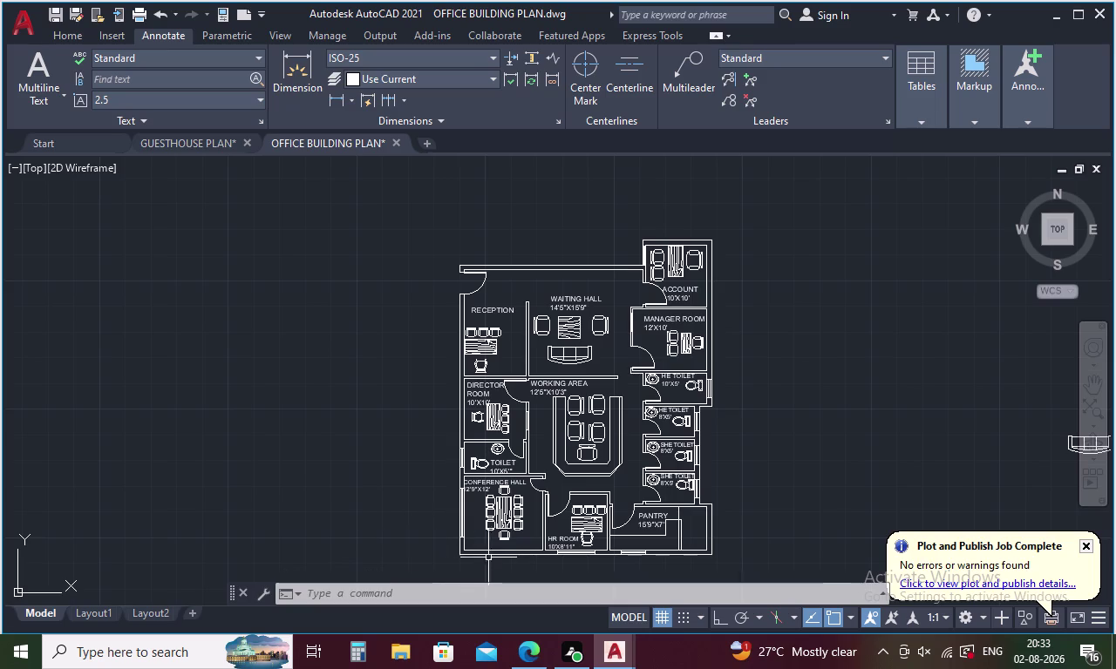
middle_drag(495, 546, 437, 444)
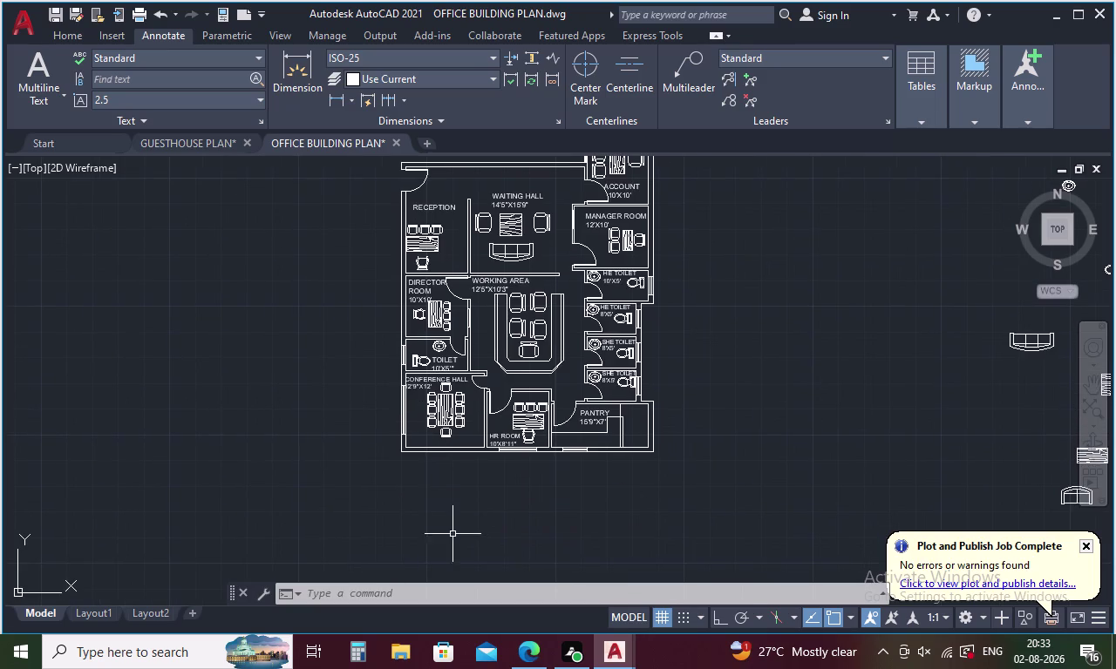
key(ctrl+v)
click(482, 494)
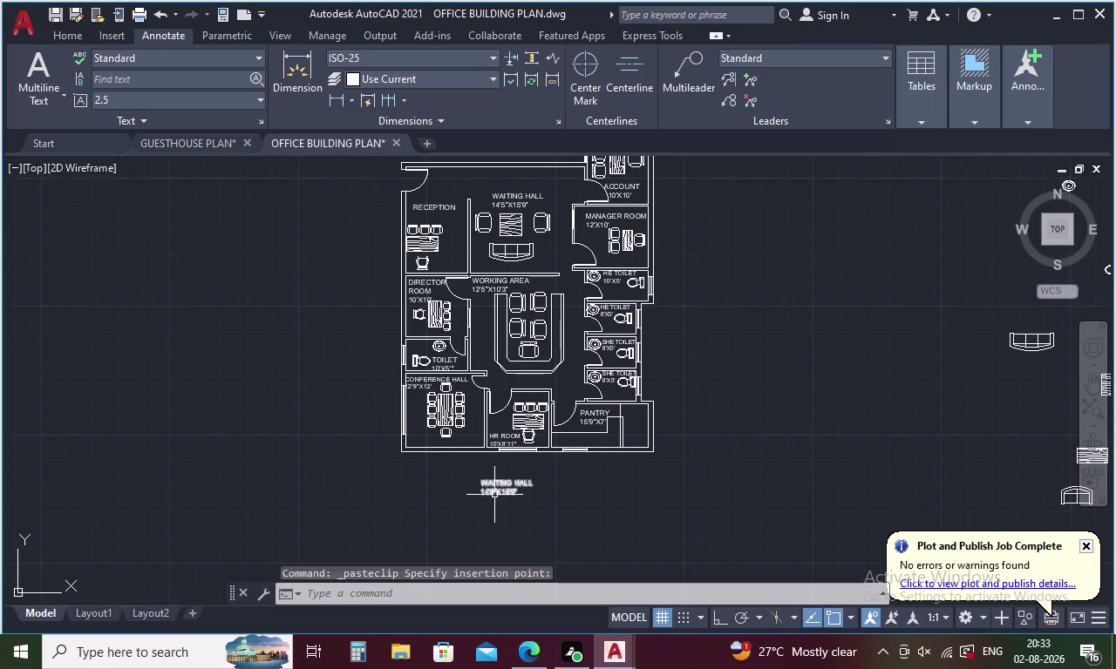
double_click(494, 495)
triple_click(499, 491)
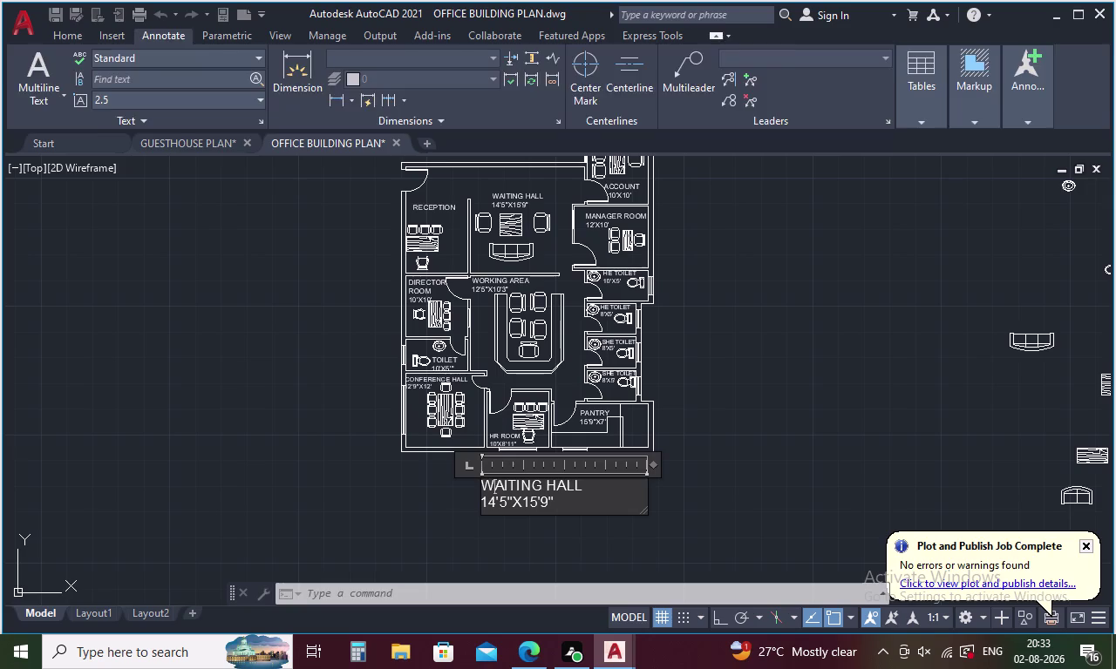
Clear the copied label text in the multiline text editor.
click(573, 503)
key(BackSpace)
key(BackSpace)
key(BackSpace)
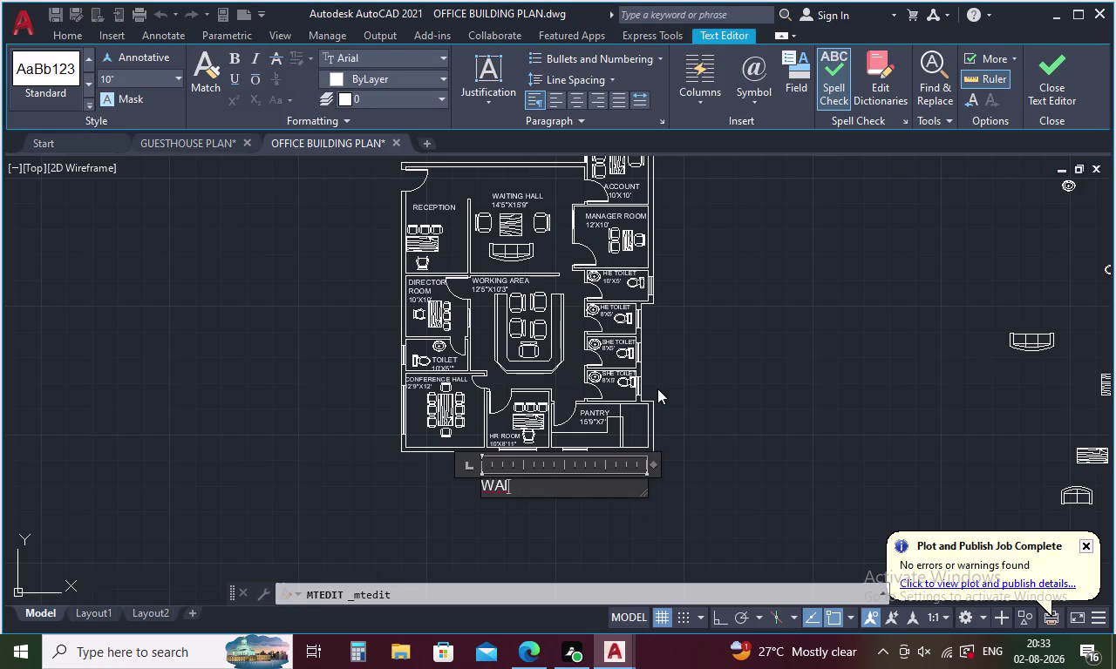
text(OFFIC)
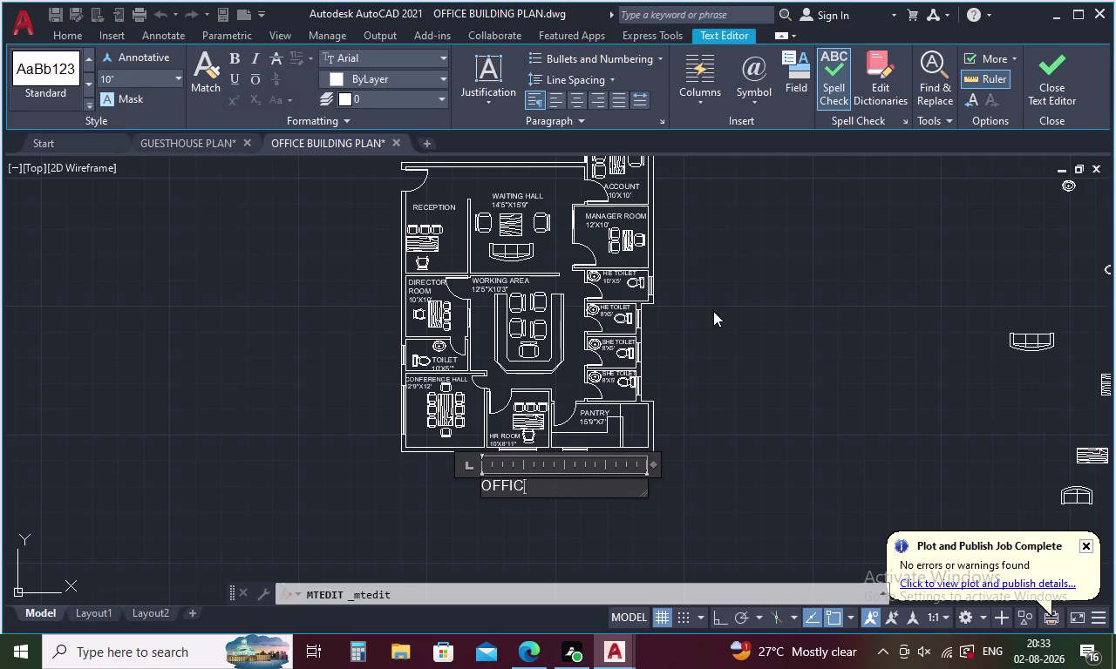
key(BackSpace)
key(BackSpace)
key(BackSpace)
Set the new text height to 2'.
click(115, 66)
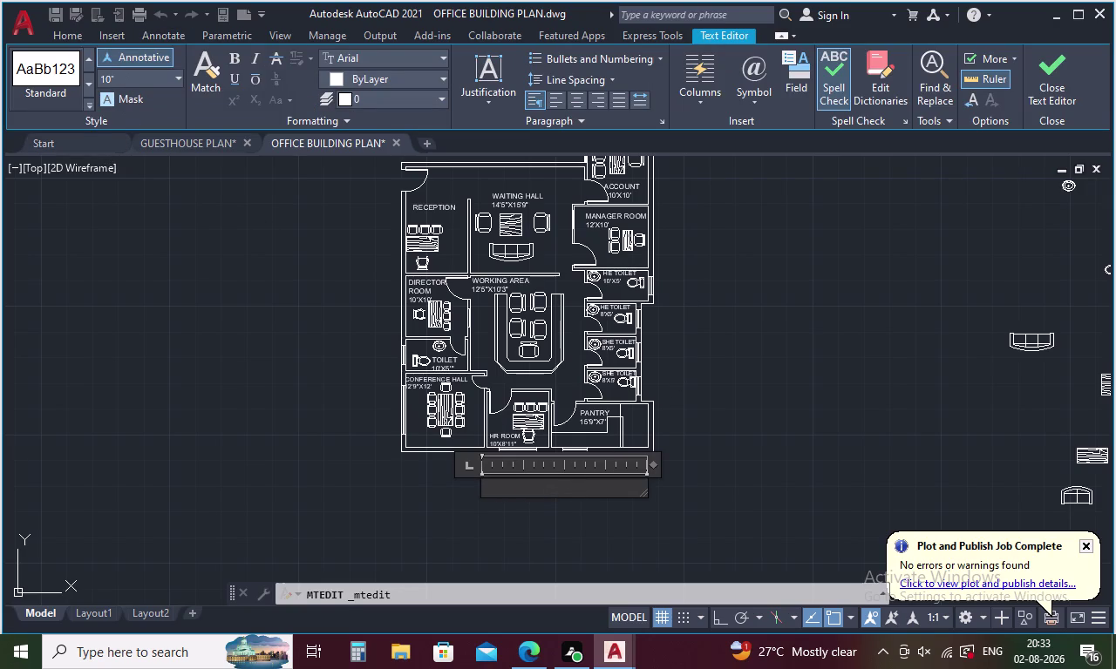
click(119, 77)
key(BackSpace)
key(2)
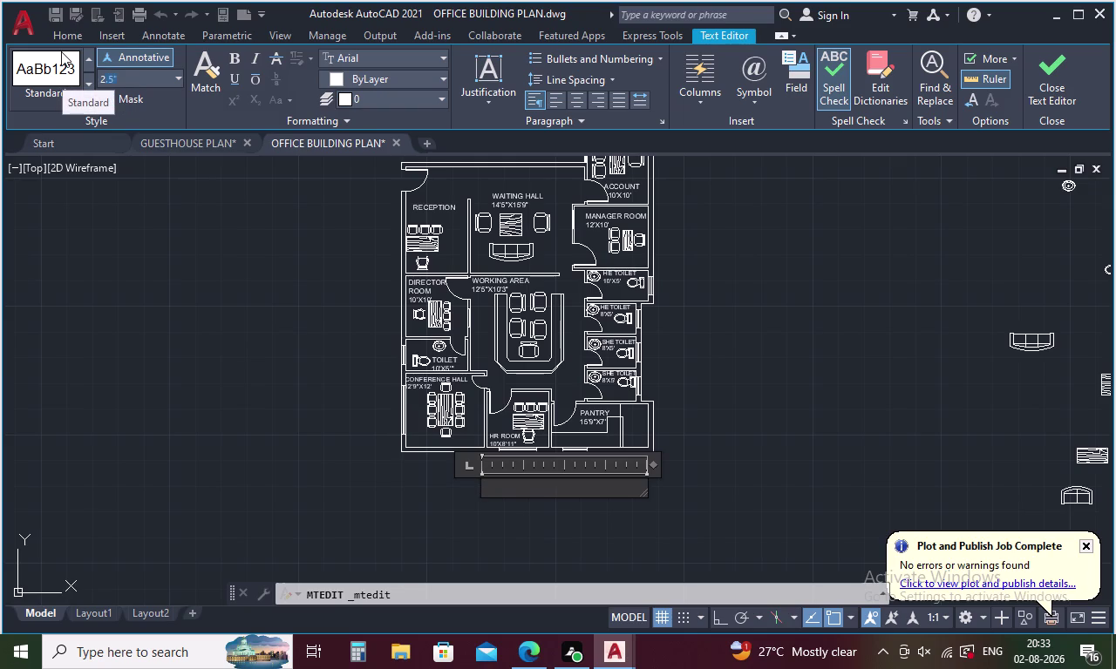
key(apostrophe)
key(Return)
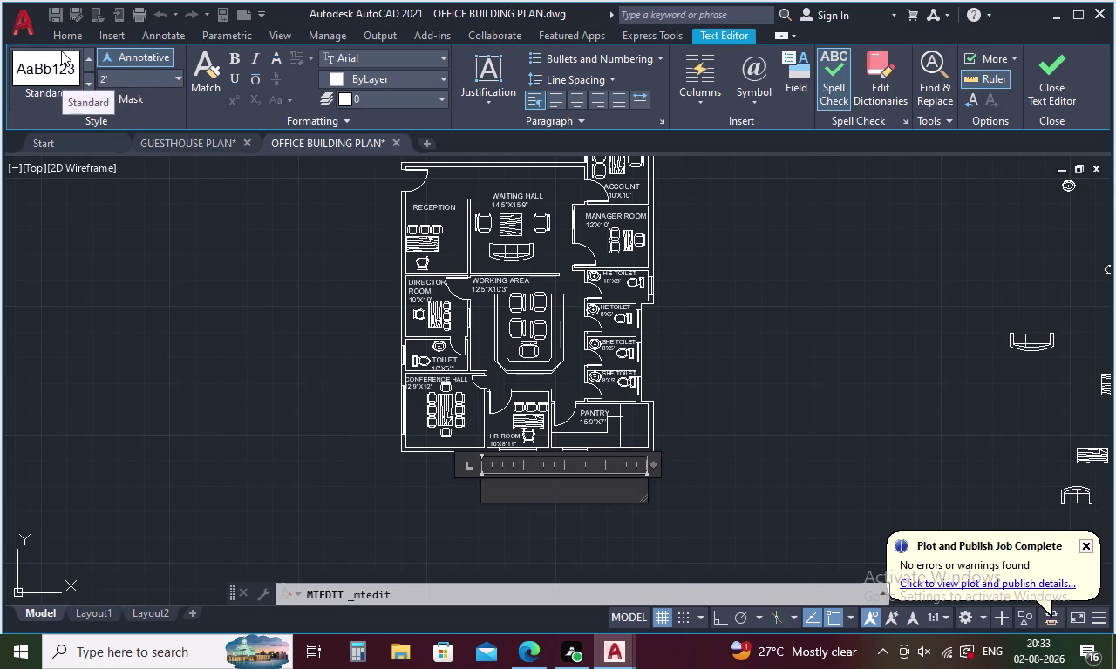
Type the title OFFICE BUILDING PLAN, correcting the mistyped last letter.
key(o)
text(FF)
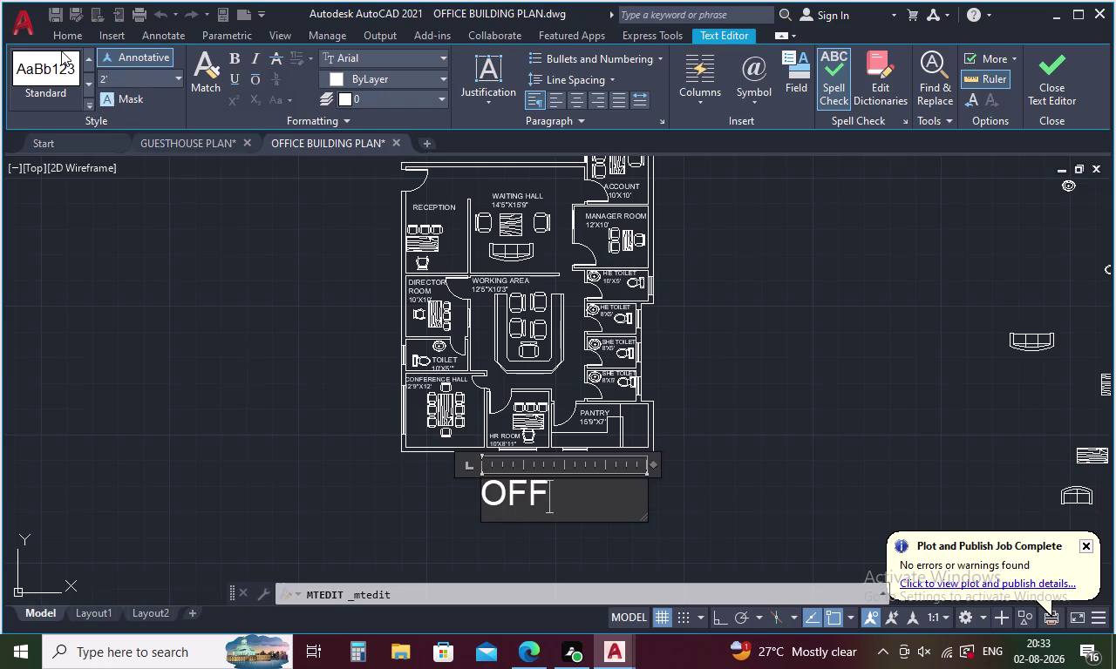
text(ICE)
key(space)
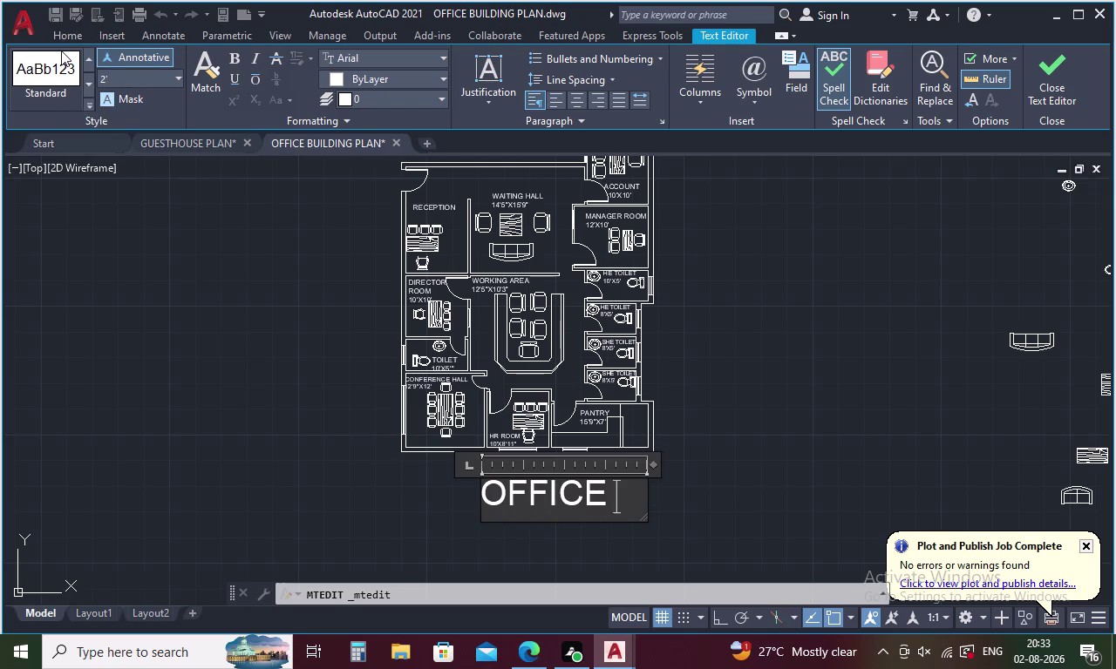
text(BU)
text(I)
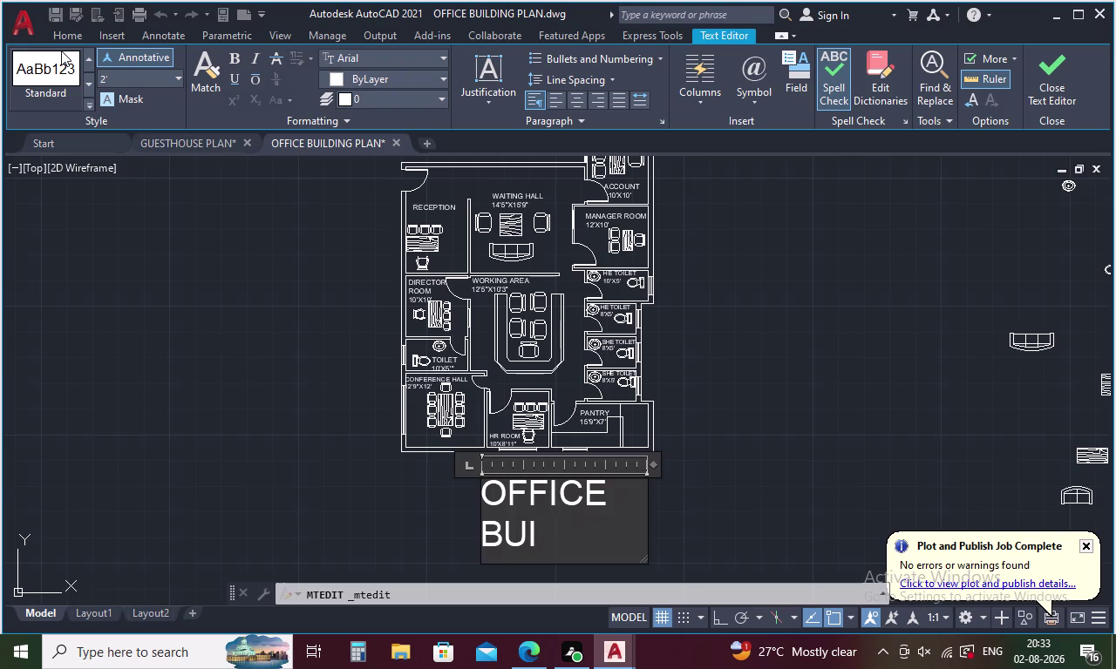
text(L)
text(DIN)
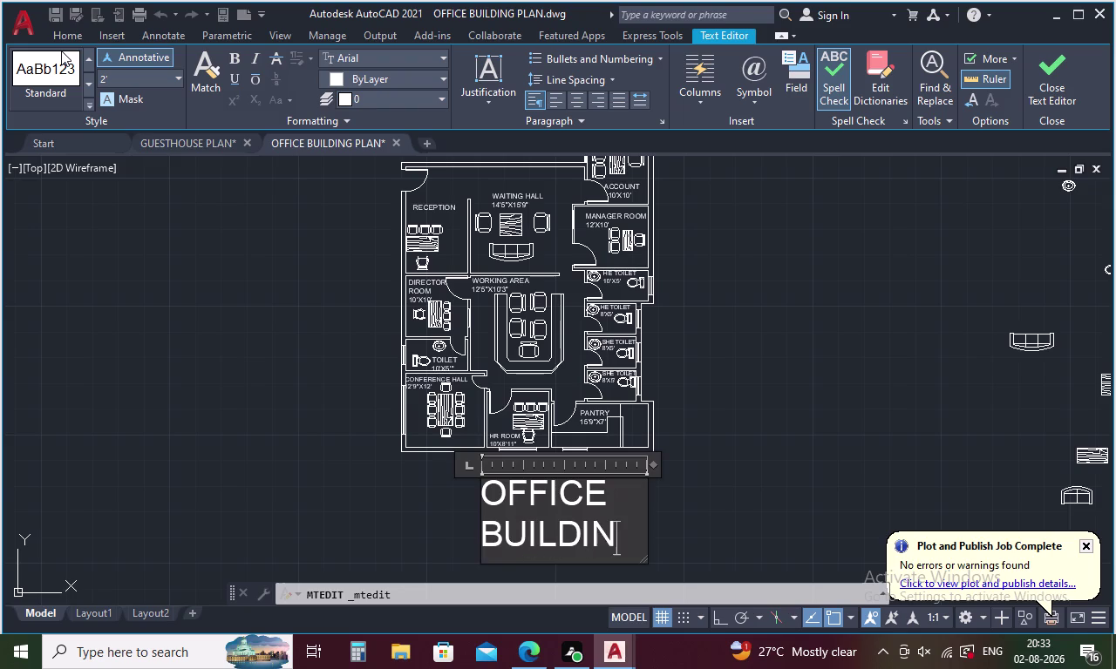
text(G PLAM)
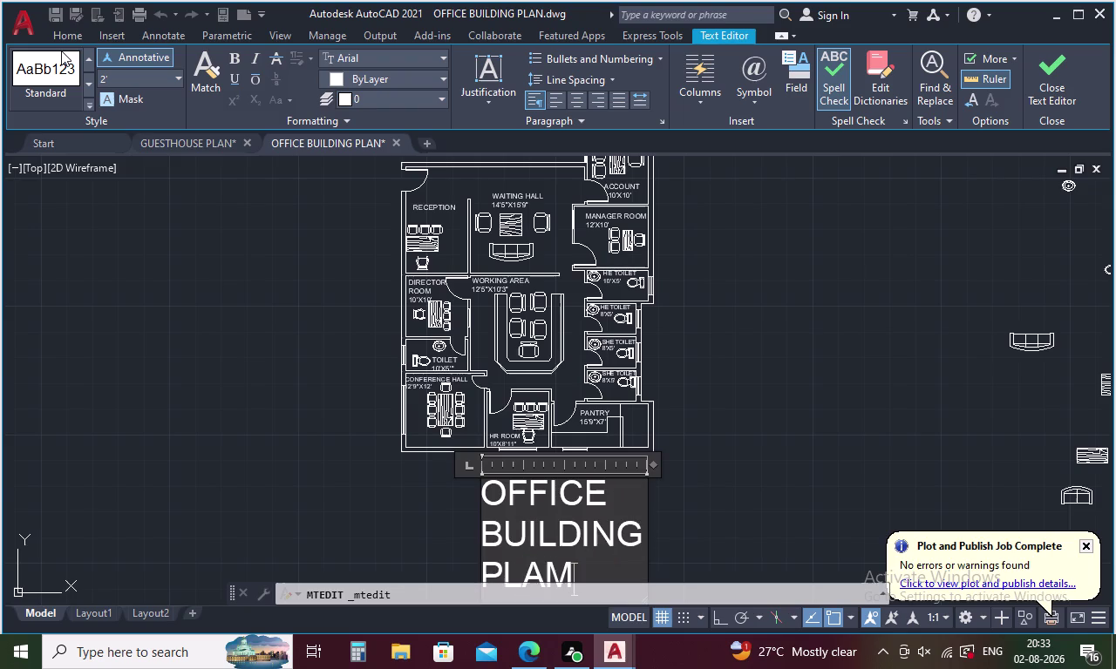
key(BackSpace)
key(n)
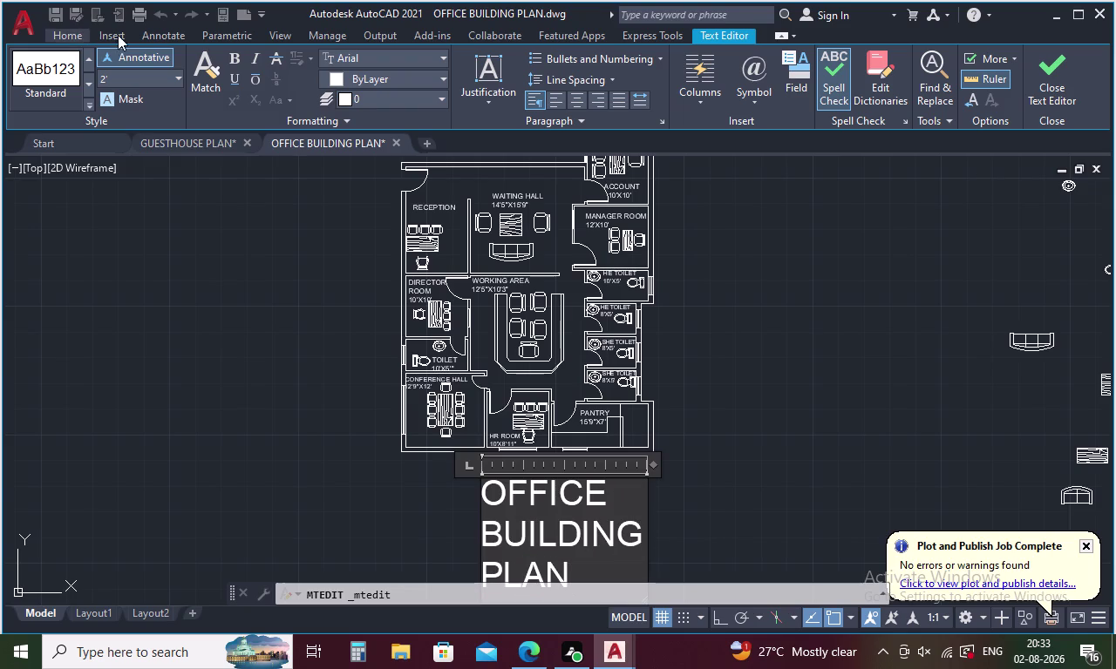
Widen the text box and delete the misplaced word PLAN.
middle_drag(301, 375, 269, 268)
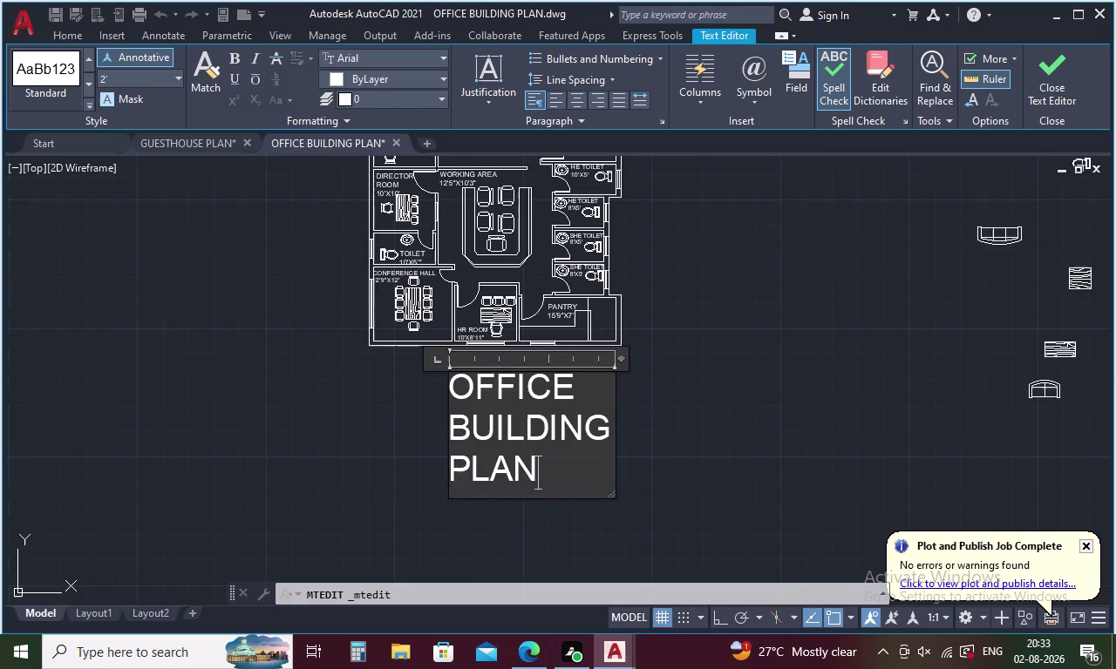
drag(605, 444, 450, 374)
drag(456, 374, 551, 469)
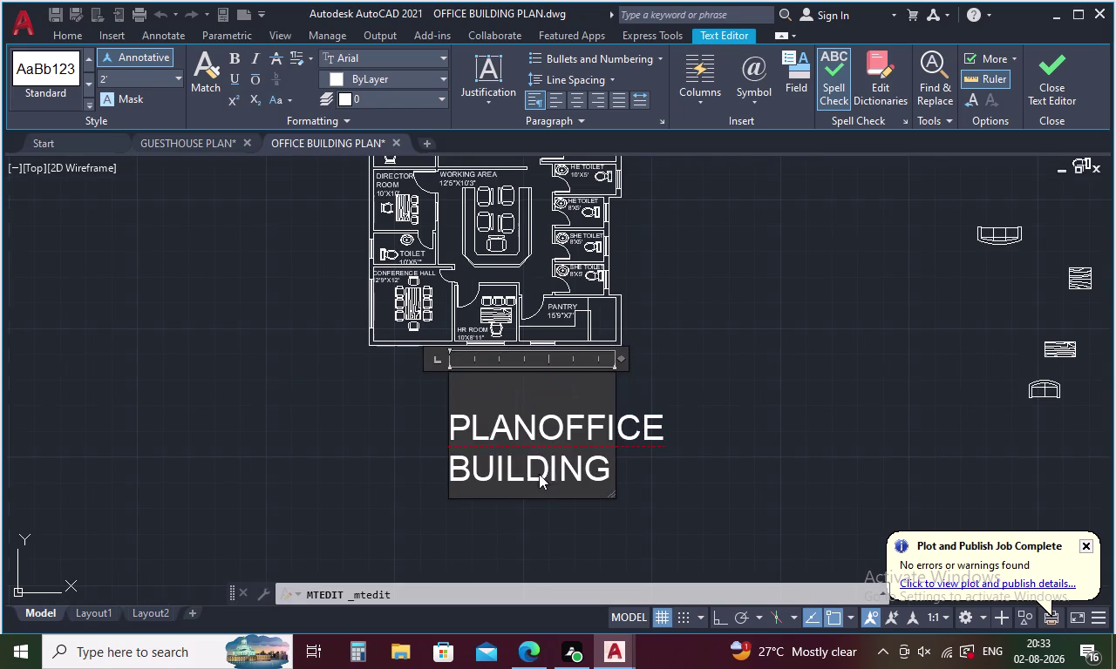
click(621, 351)
drag(623, 356, 777, 320)
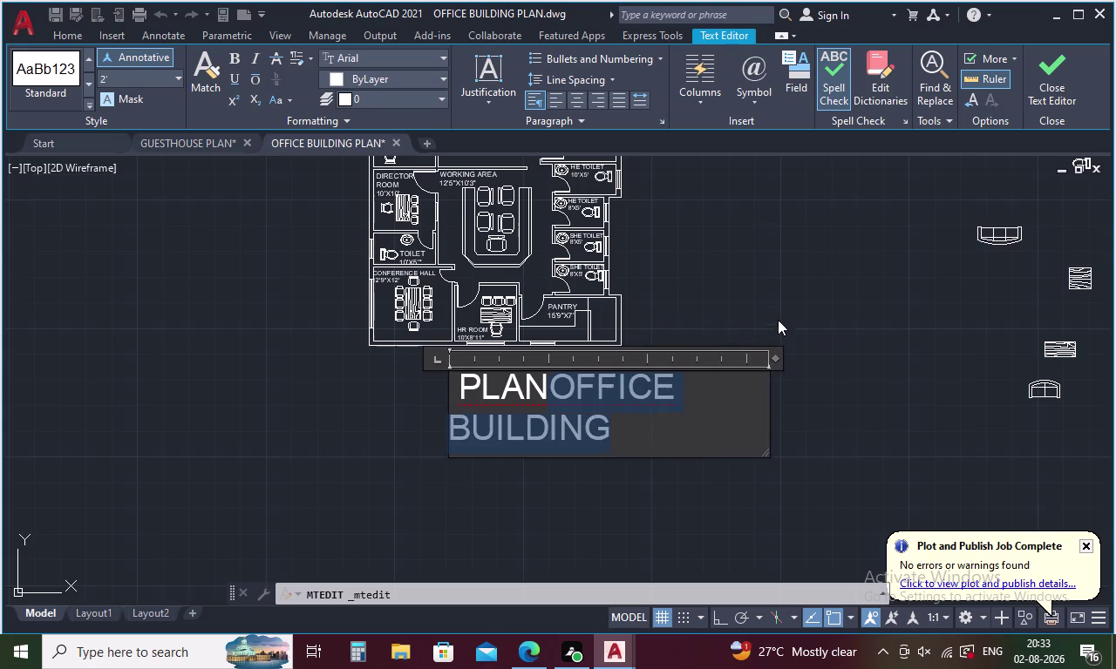
click(549, 381)
click(549, 381)
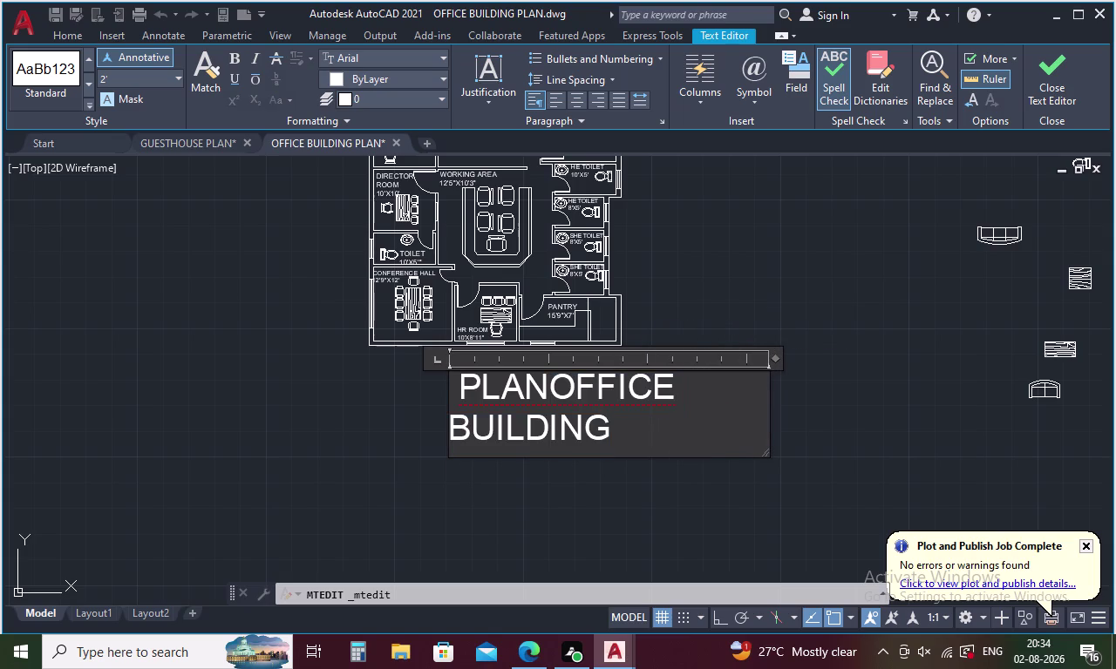
key(BackSpace)
key(BackSpace)
key(BackSpace)
key(BackSpace)
key(BackSpace)
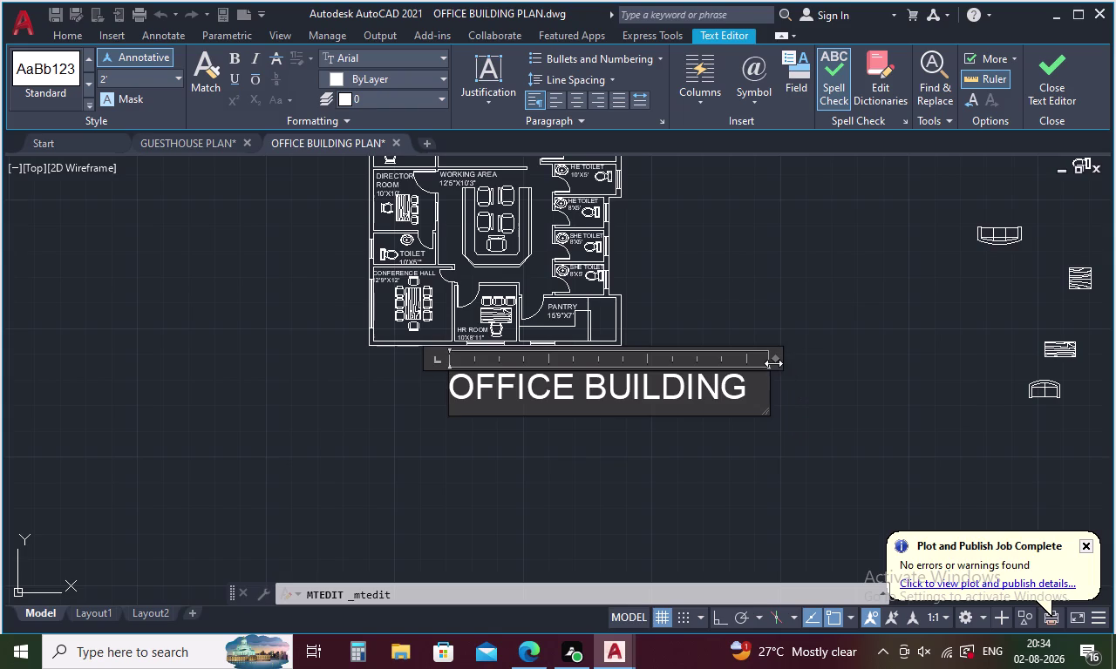
Re-add PLAN after BUILDING, widen the box to one line, and close the editor.
drag(773, 364, 846, 351)
click(771, 391)
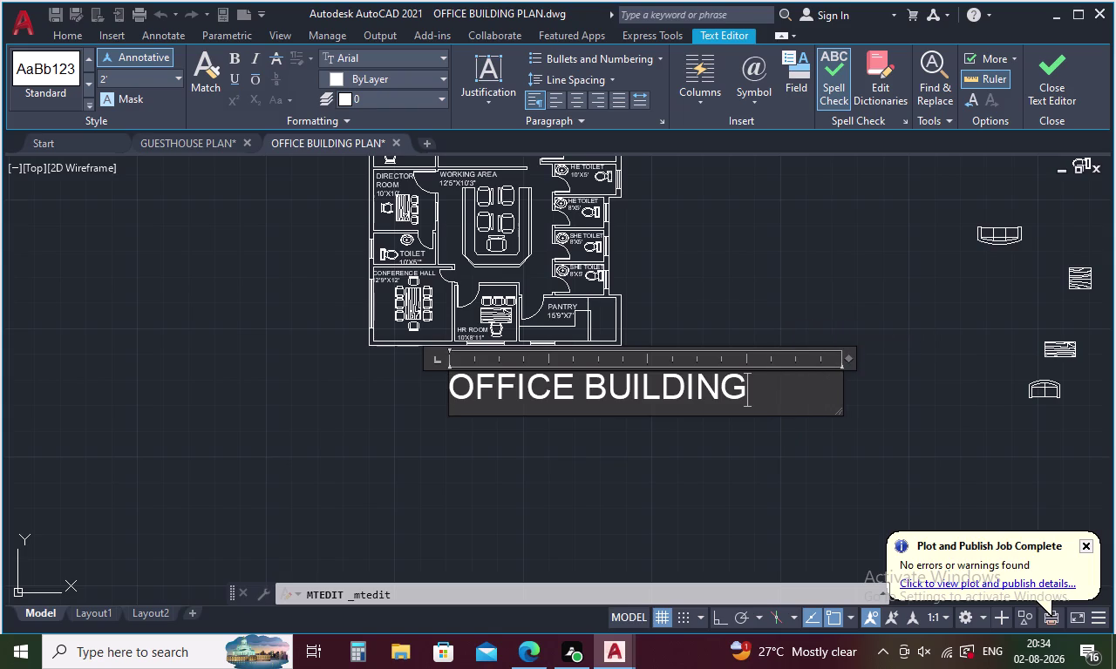
key(space)
text(PLA)
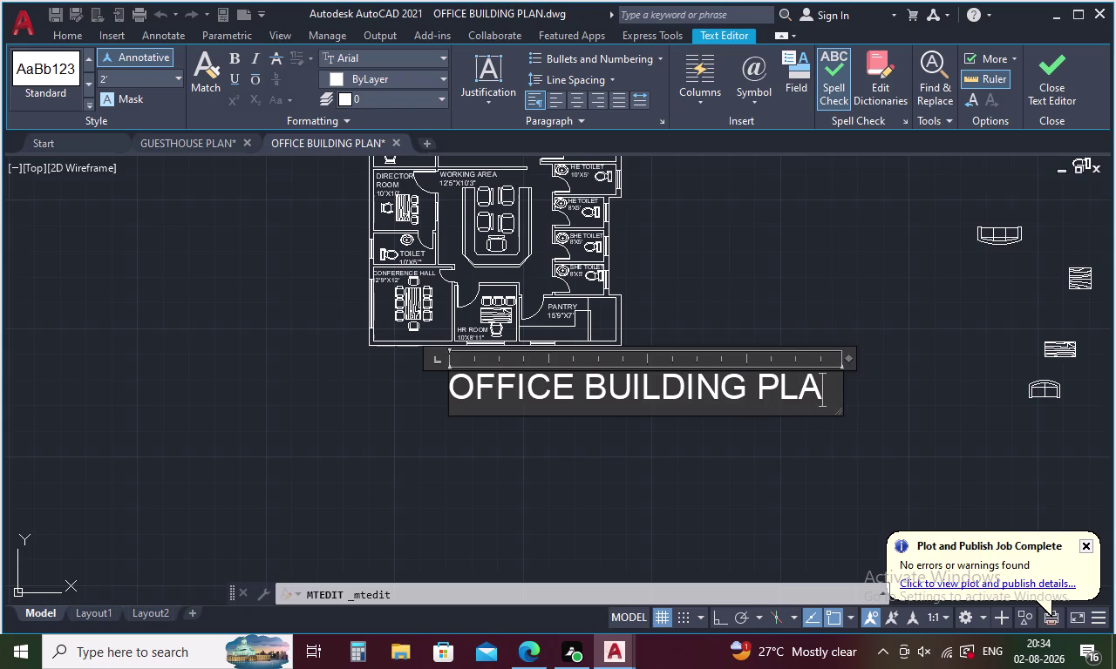
key(n)
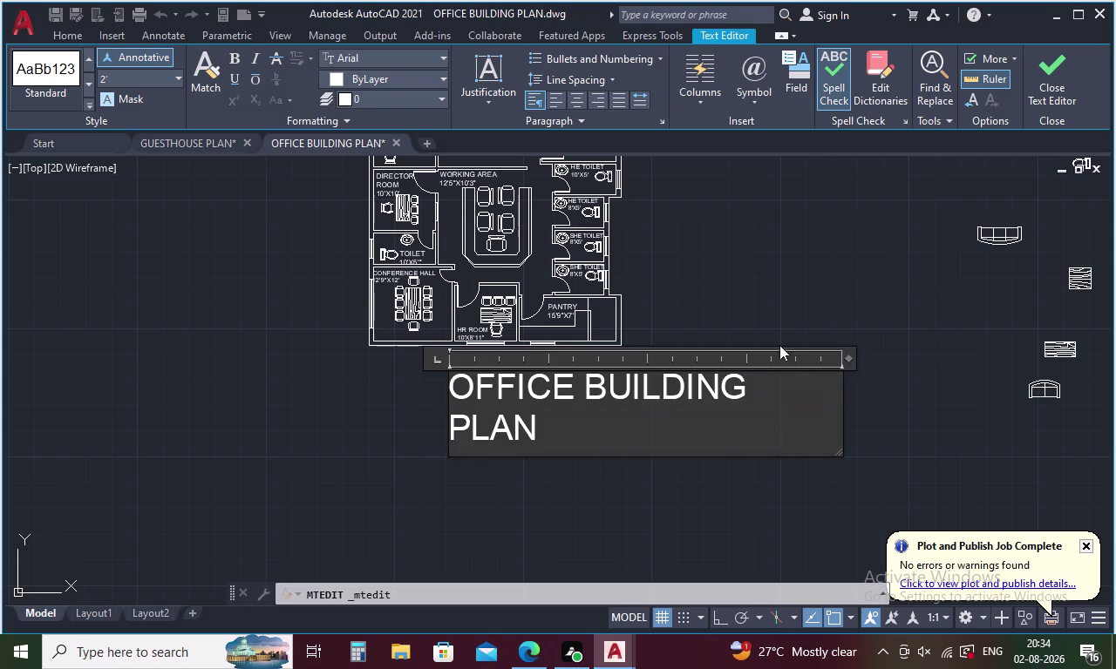
click(845, 354)
drag(845, 356, 850, 346)
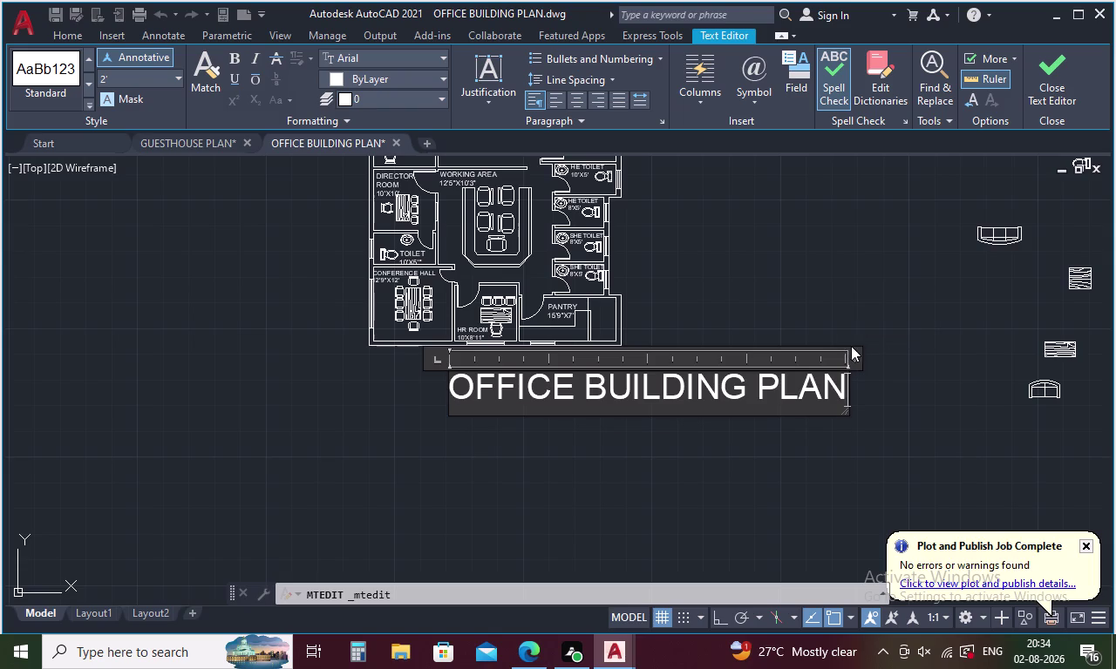
click(320, 384)
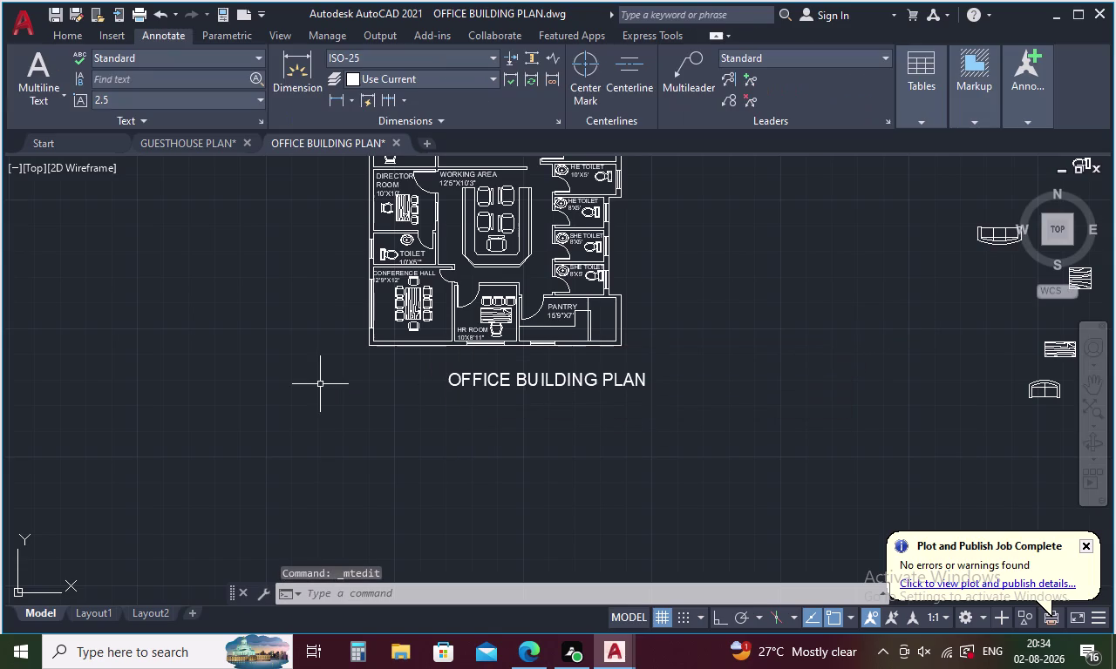
Reopen the OFFICE BUILDING PLAN title for text editing.
click(589, 385)
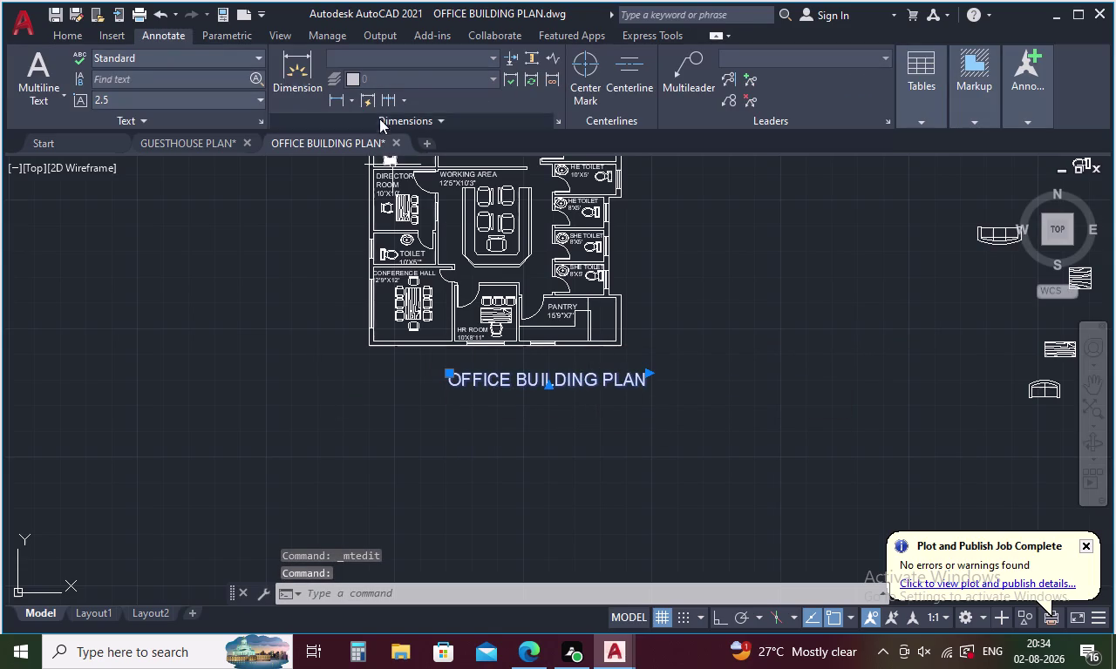
double_click(513, 376)
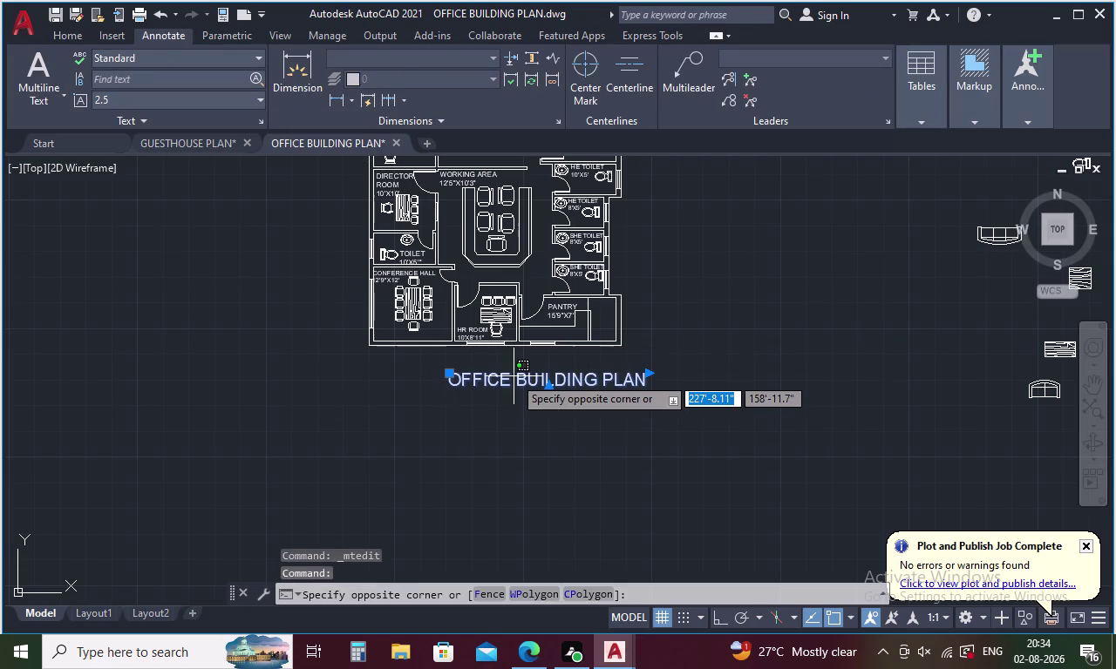
double_click(513, 376)
double_click(514, 376)
double_click(519, 376)
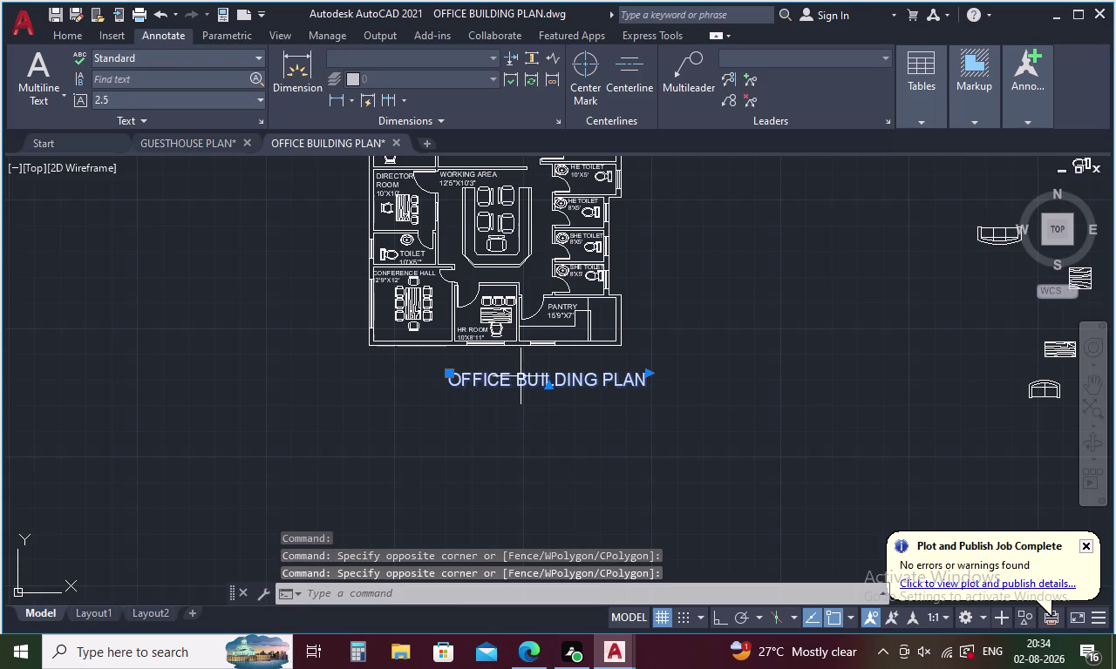
click(521, 382)
triple_click(522, 387)
click(522, 387)
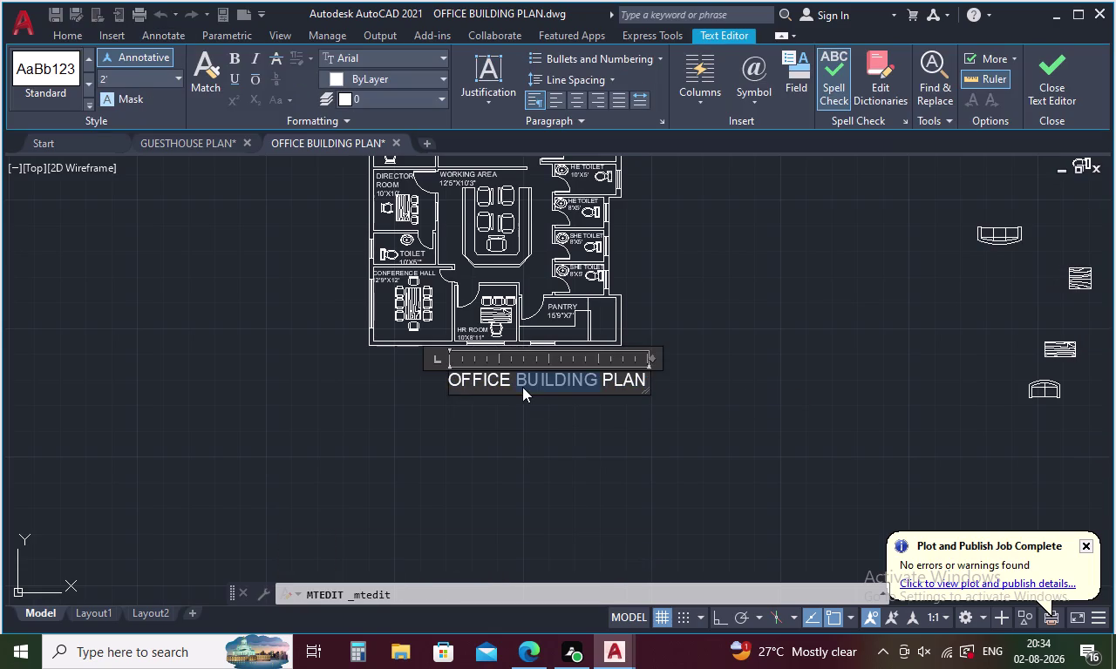
Adjust the text box, select the entire title, apply Bold, and close the editor.
drag(646, 378, 653, 361)
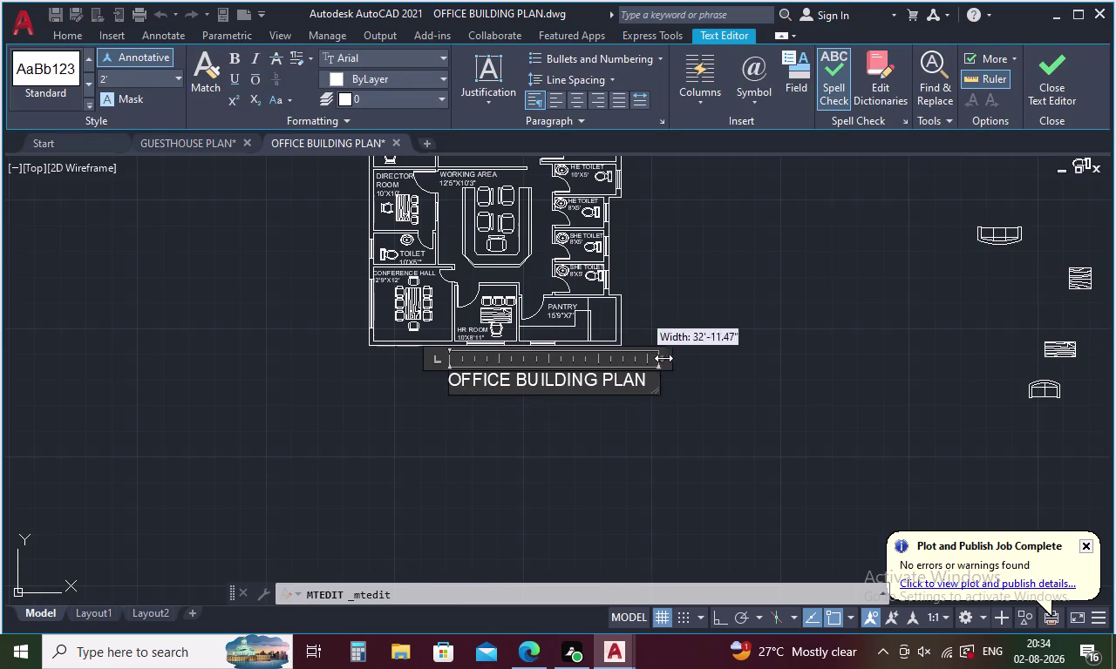
drag(653, 361, 704, 350)
drag(658, 378, 456, 388)
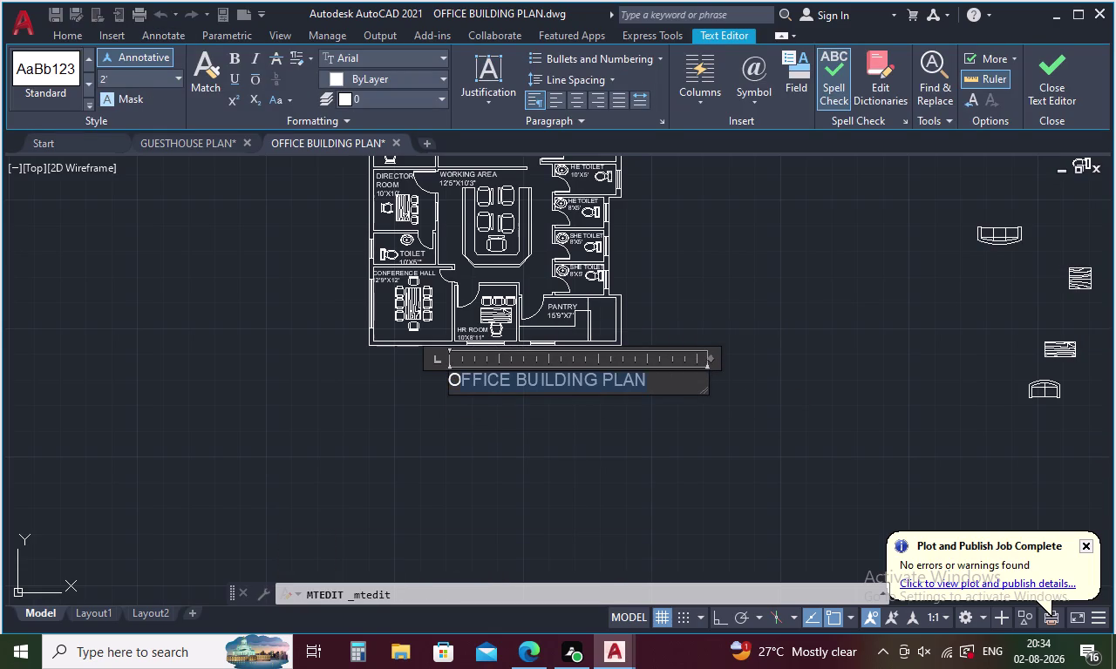
drag(456, 389, 437, 387)
click(231, 55)
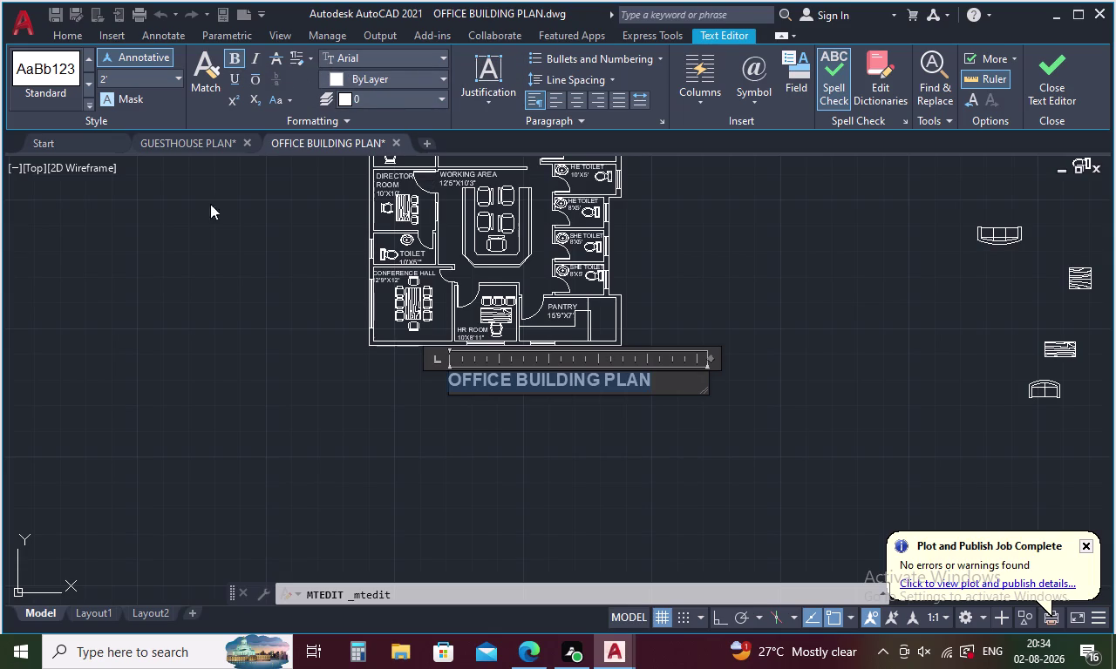
click(217, 338)
click(486, 382)
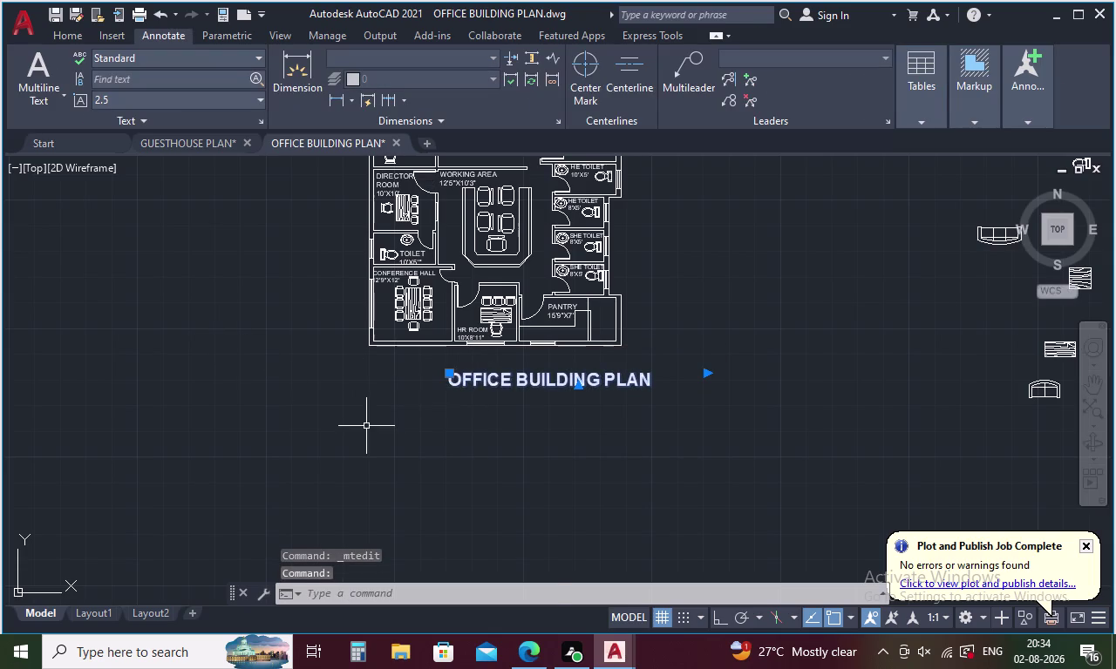
Move the title twice to centre it just beneath the floor plan.
right_click(362, 427)
click(423, 330)
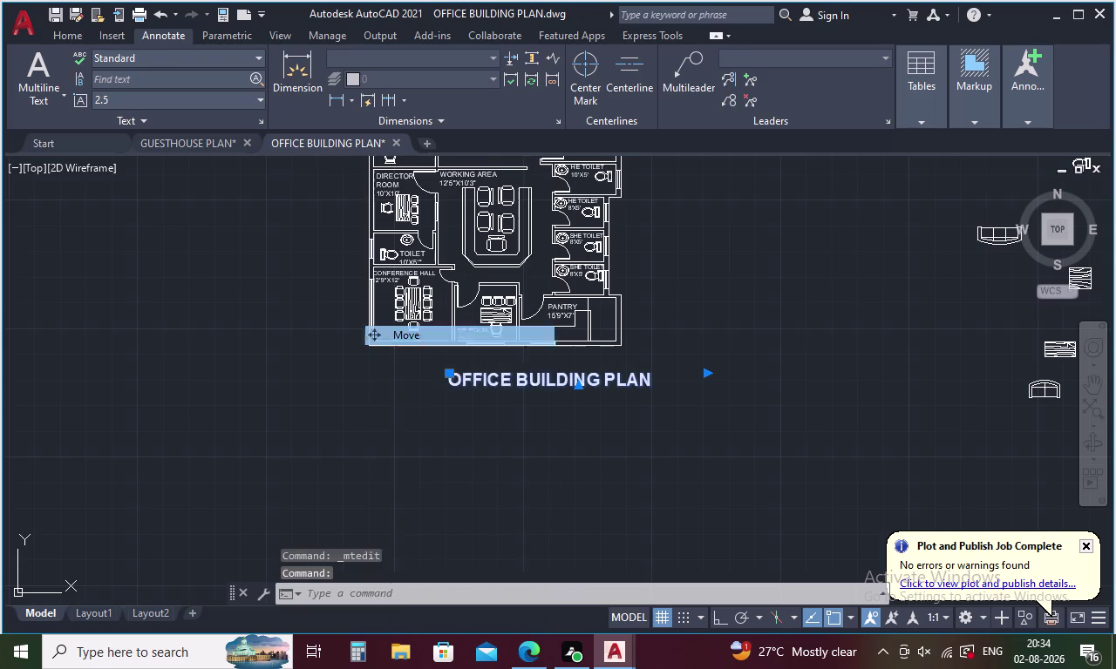
click(444, 378)
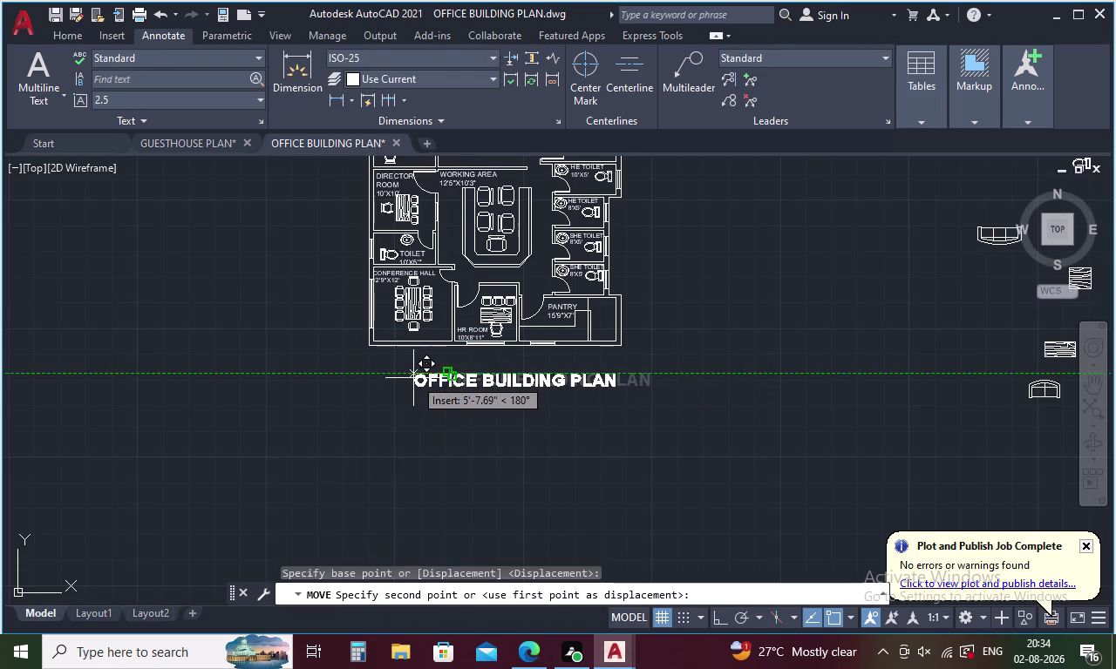
click(404, 378)
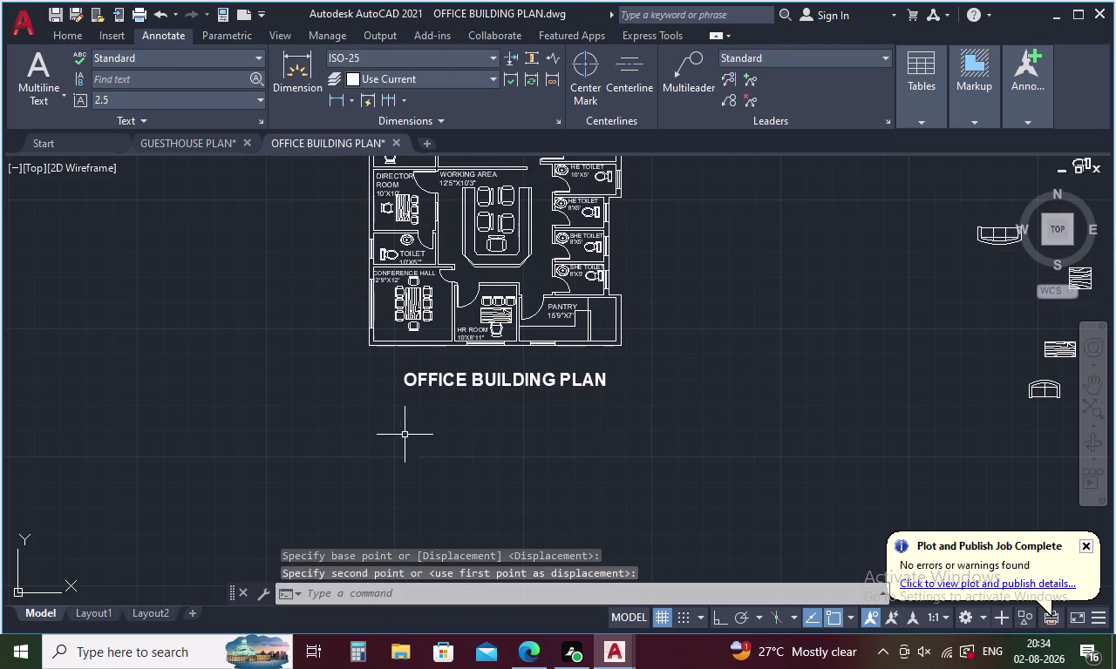
click(404, 381)
right_click(405, 381)
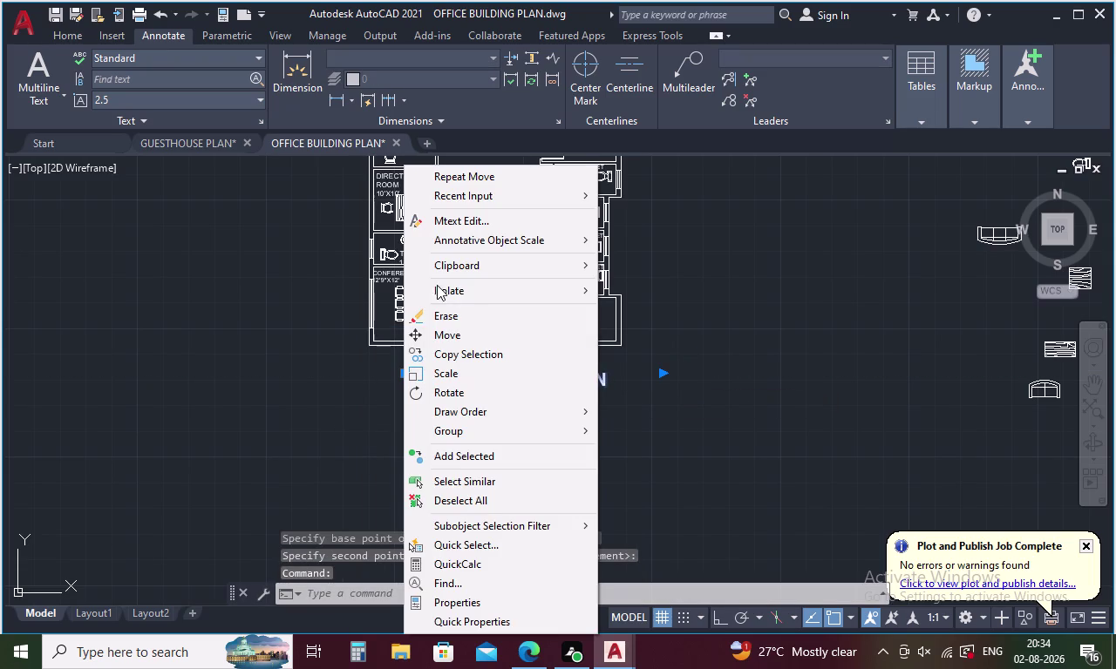
click(436, 329)
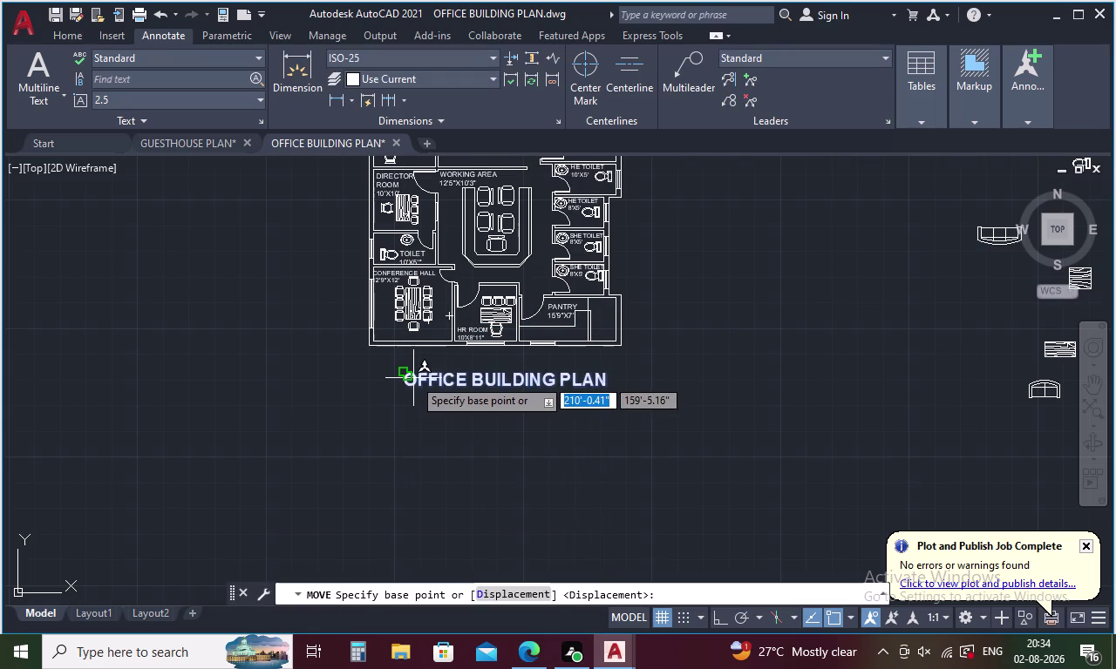
click(413, 378)
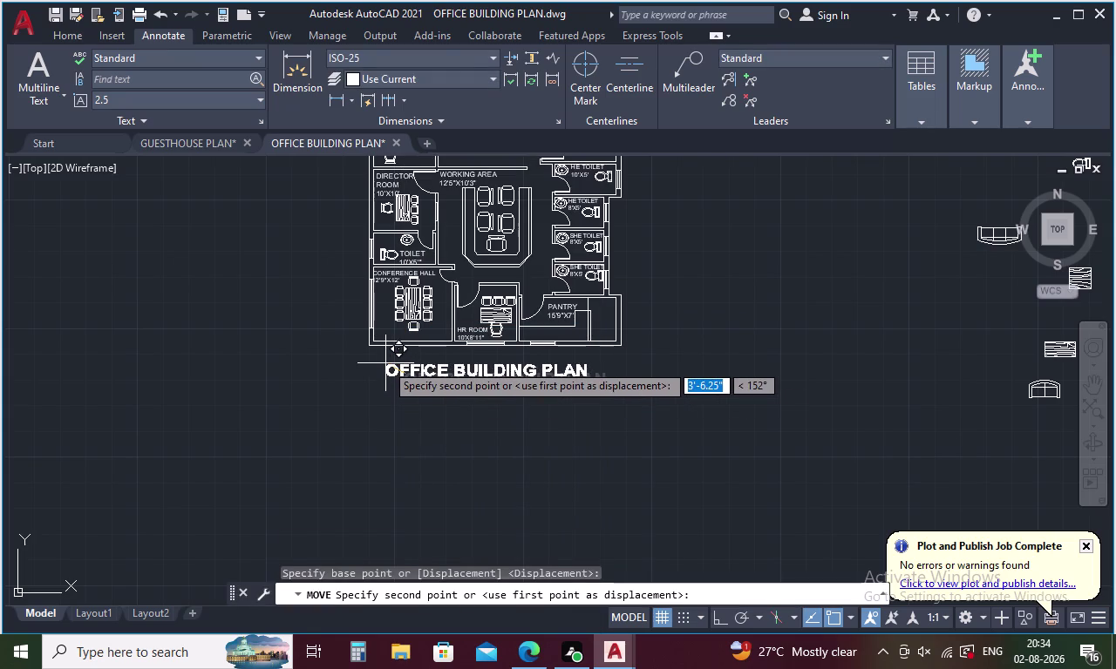
click(385, 363)
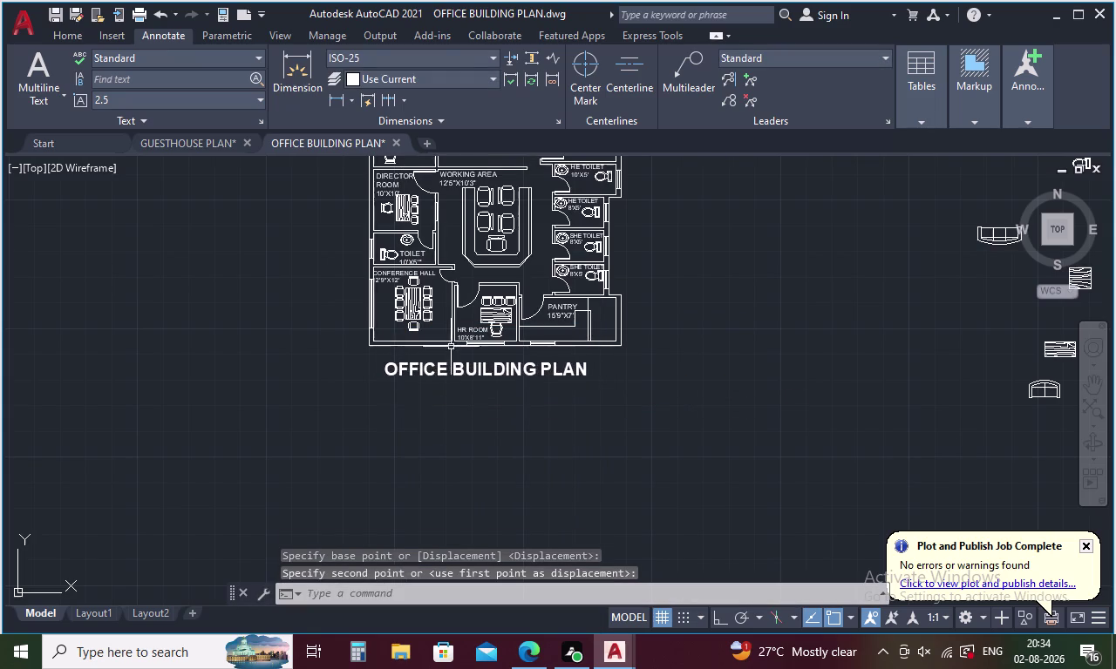
Select the scattered furniture blocks right of the plan and delete them.
middle_drag(454, 346, 461, 430)
scroll(down, 3)
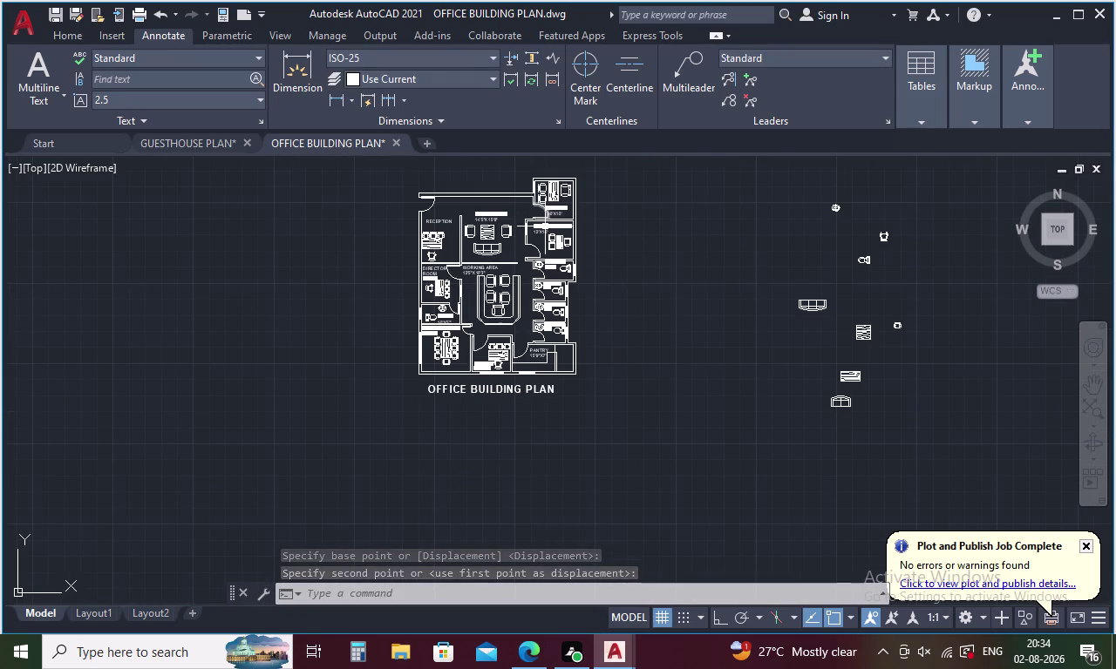
middle_drag(697, 296, 493, 360)
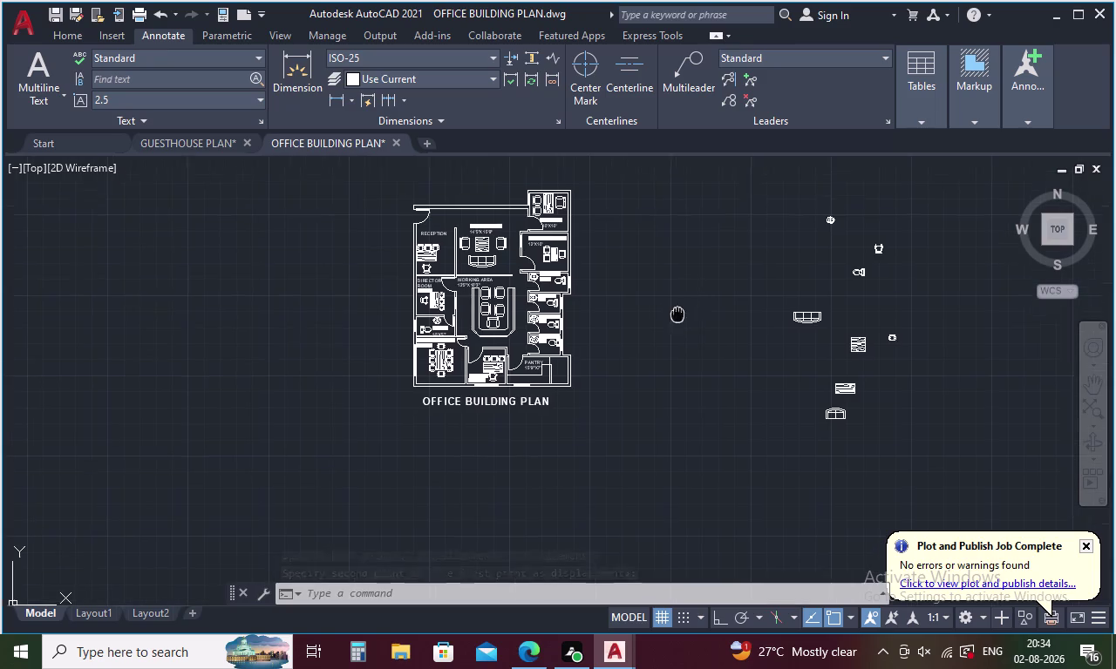
middle_drag(493, 360, 482, 363)
drag(520, 305, 556, 505)
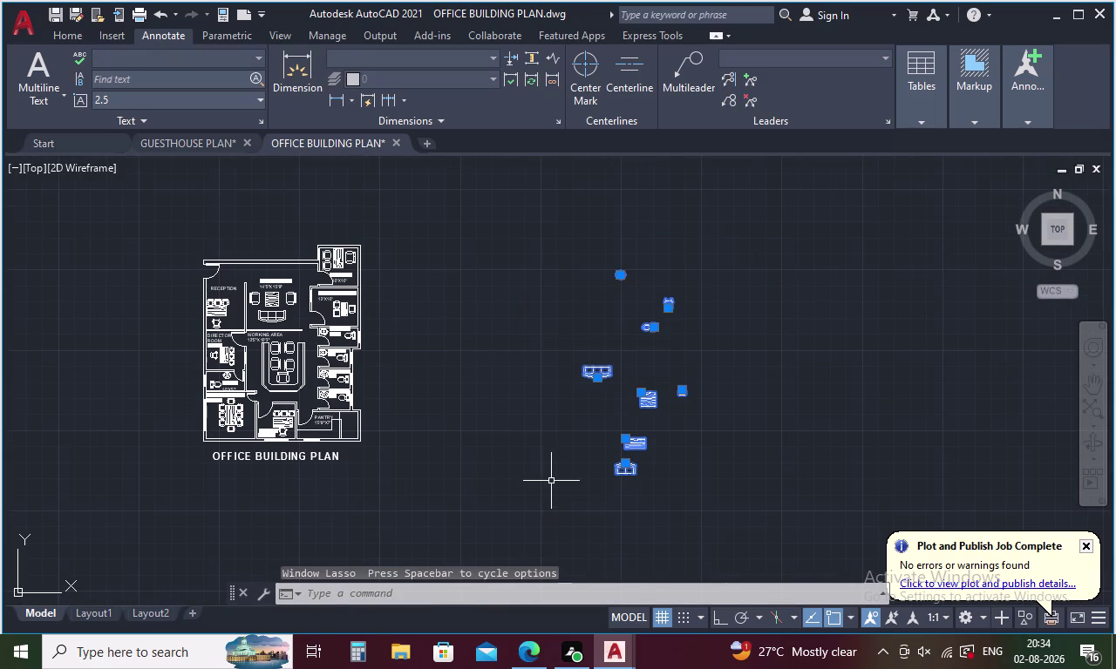
key(Delete)
Pan back to the floor plan and open the Layer Properties Manager with LA.
middle_drag(543, 438, 692, 400)
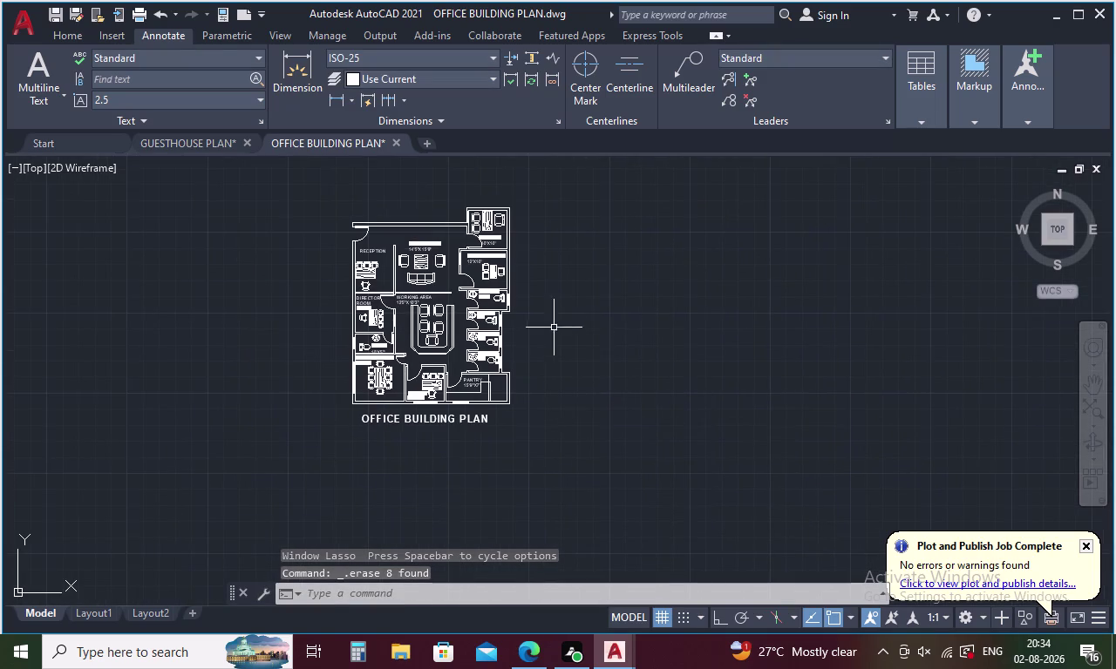
middle_drag(457, 248, 465, 306)
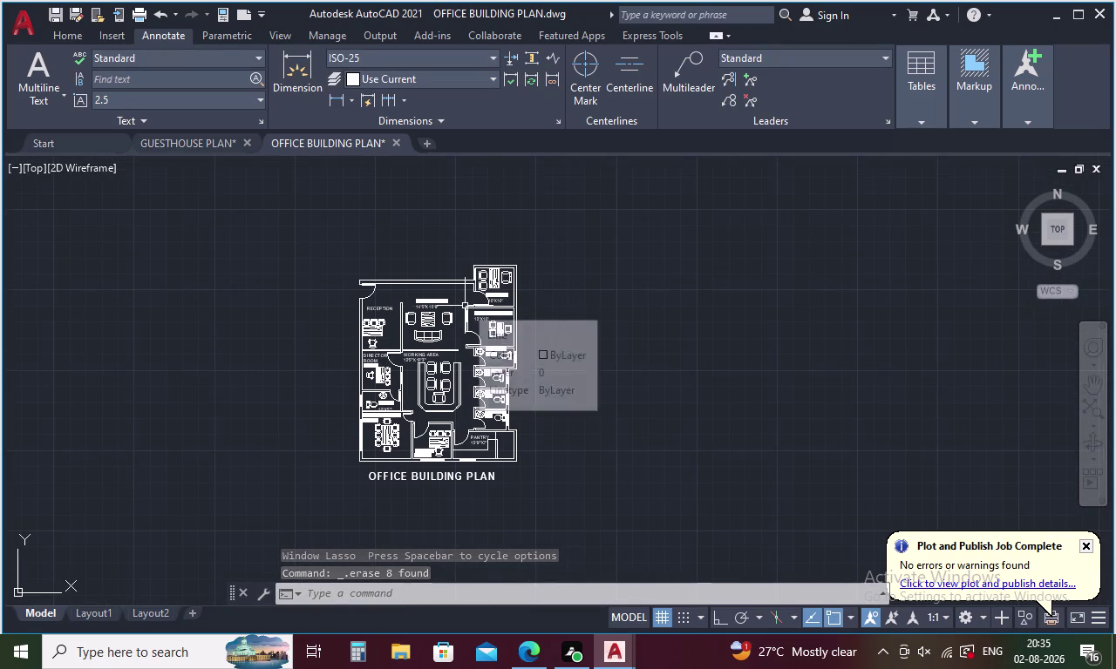
scroll(up, 3)
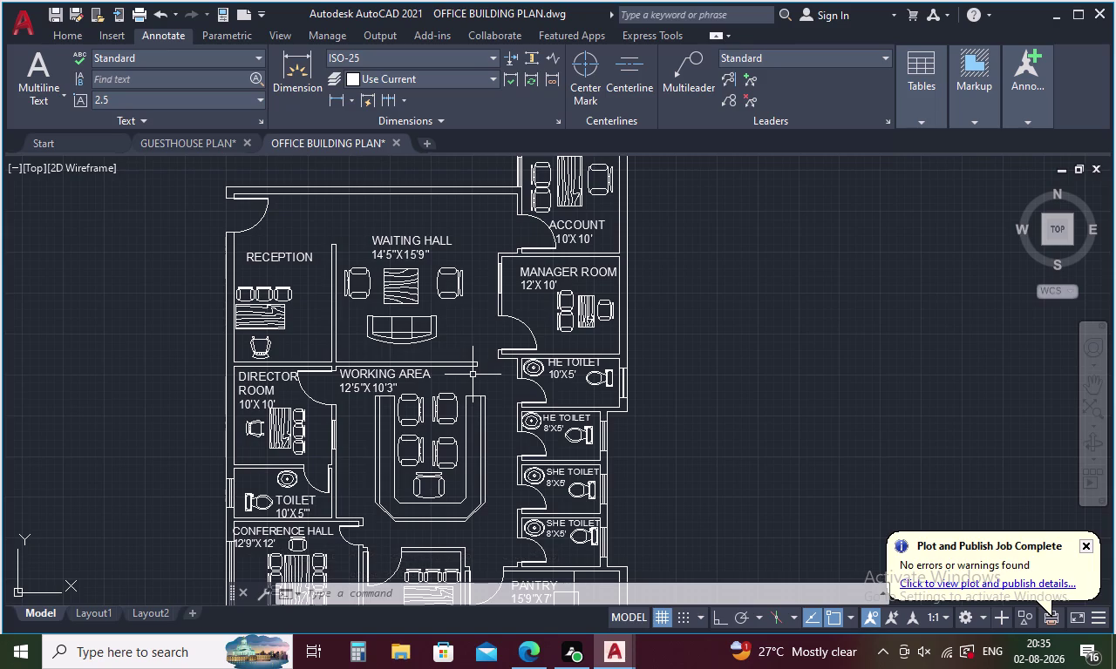
text(L;)
key(BackSpace)
key(a)
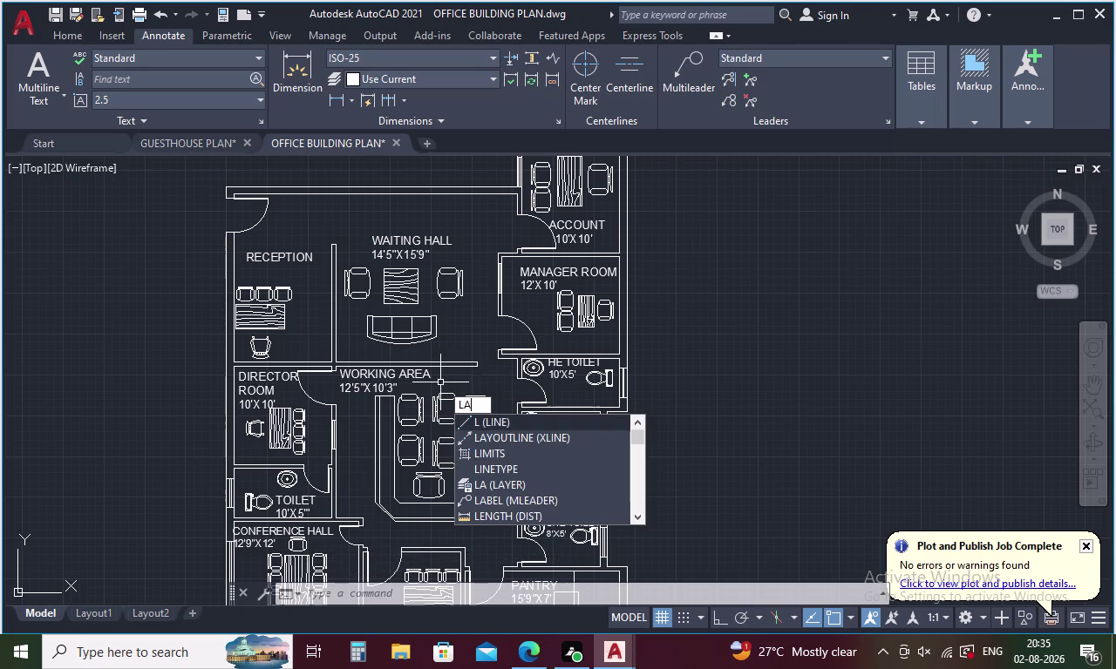
key(Return)
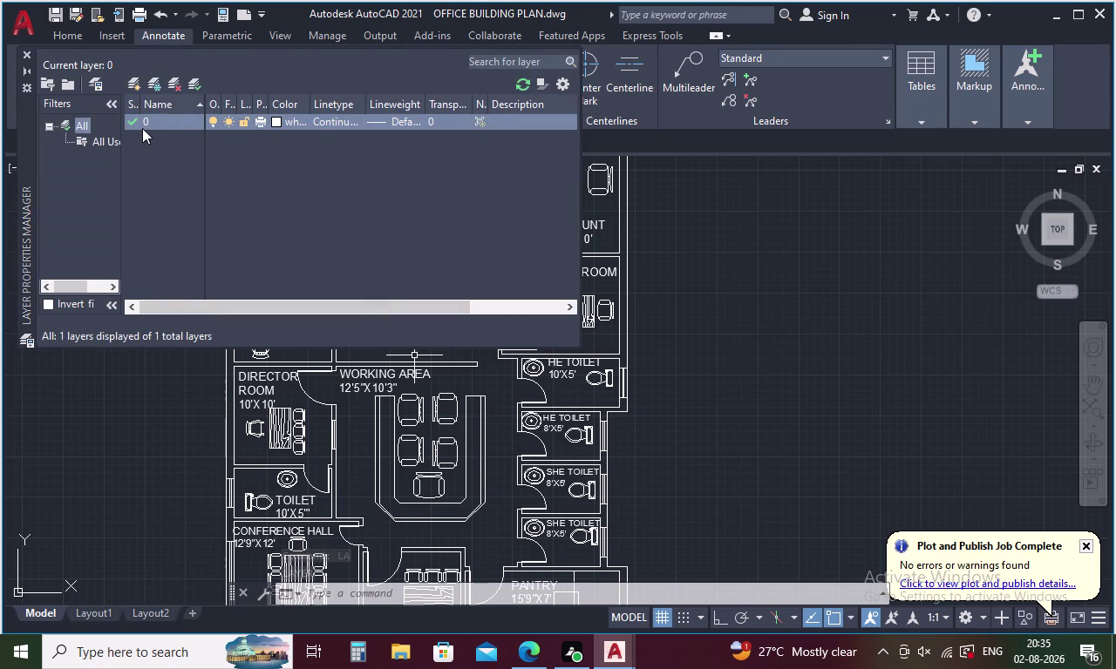
Create a new layer, Layer1, in the layer list.
click(168, 123)
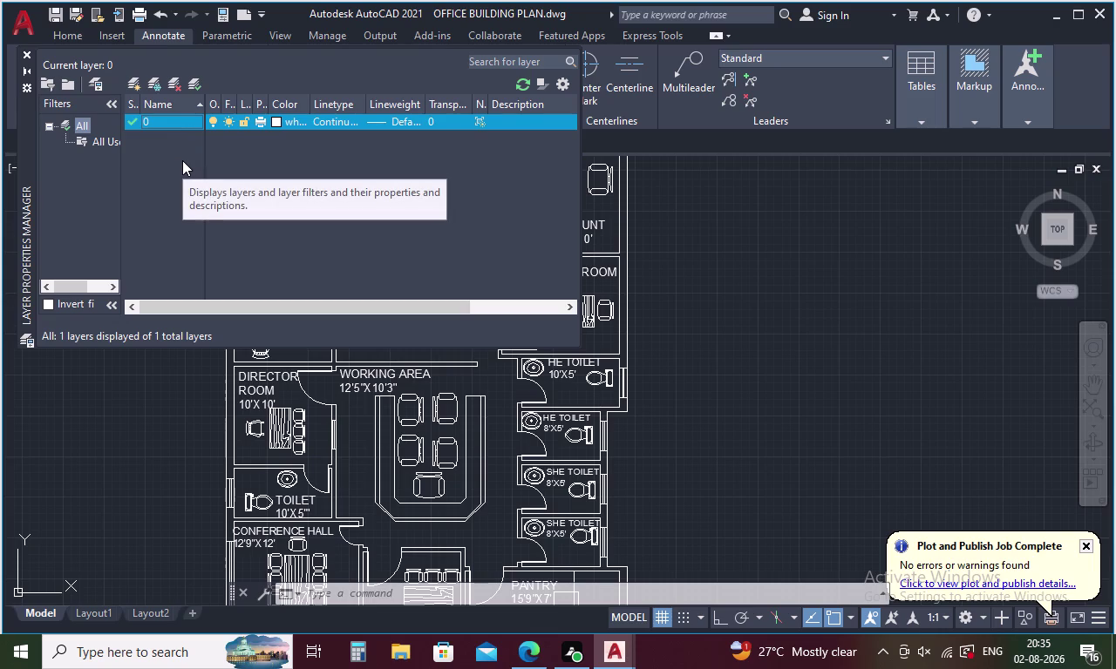
key(alt+n)
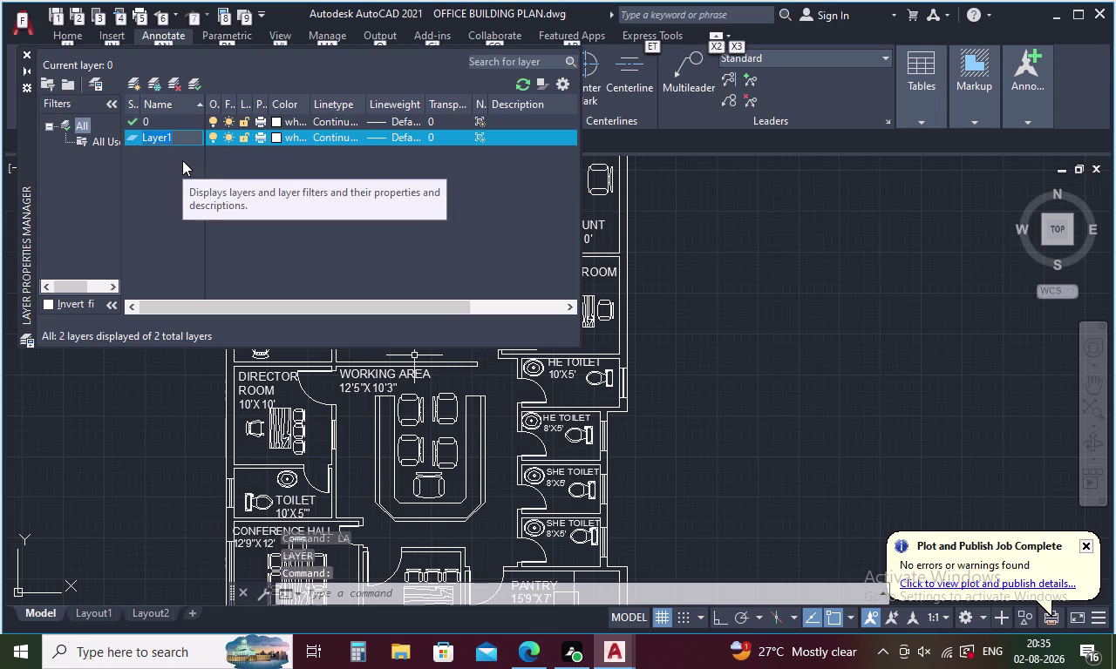
key(BackSpace)
key(BackSpace)
key(BackSpace)
key(BackSpace)
key(BackSpace)
key(BackSpace)
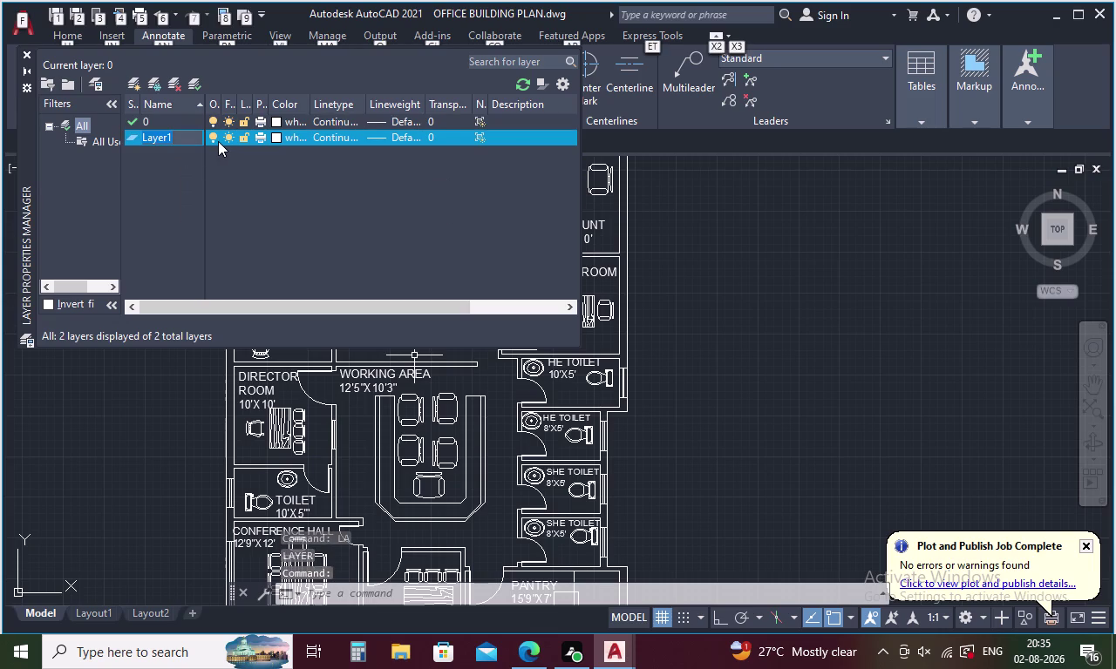
key(BackSpace)
key(BackSpace)
key(BackSpace)
key(BackSpace)
key(BackSpace)
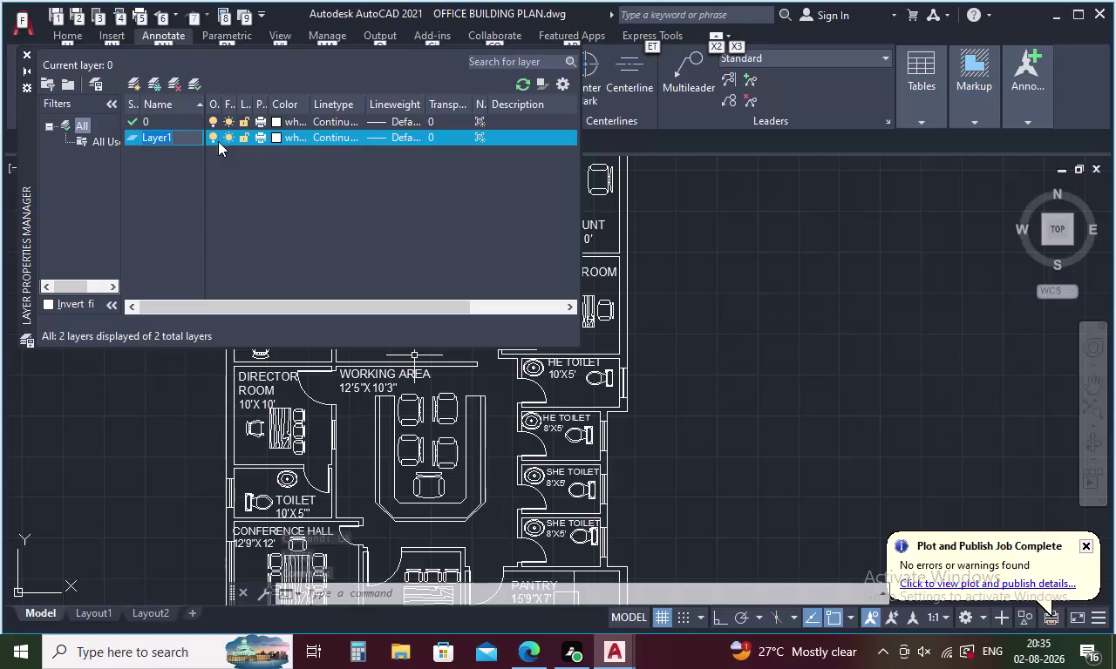
Make Layer1 current, then set layer 0 current again.
click(183, 136)
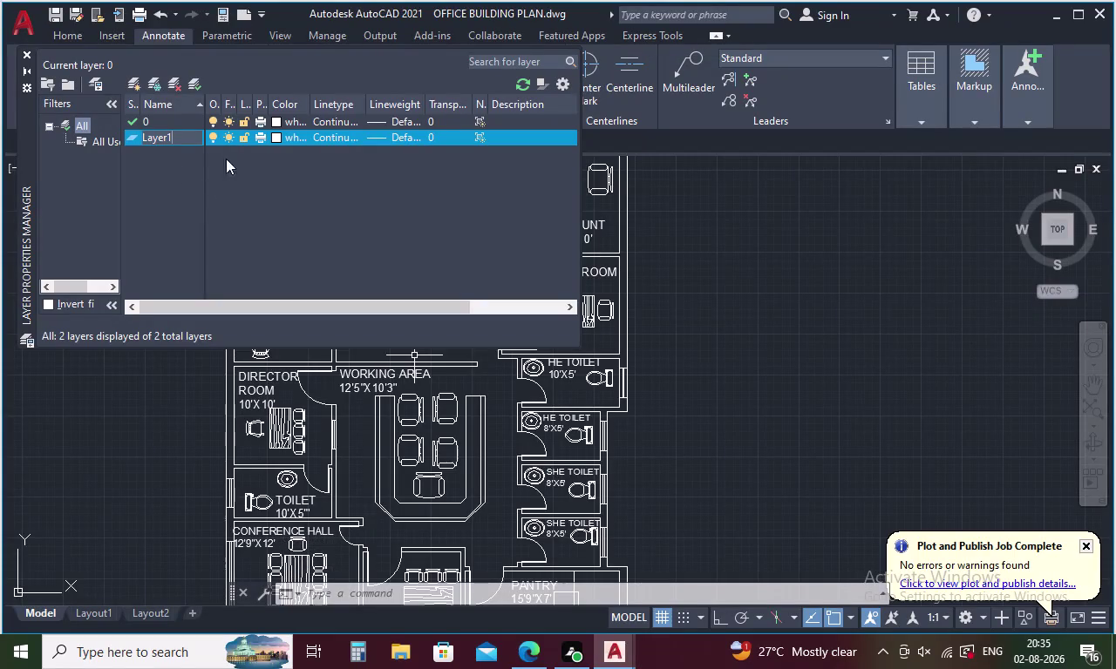
click(185, 129)
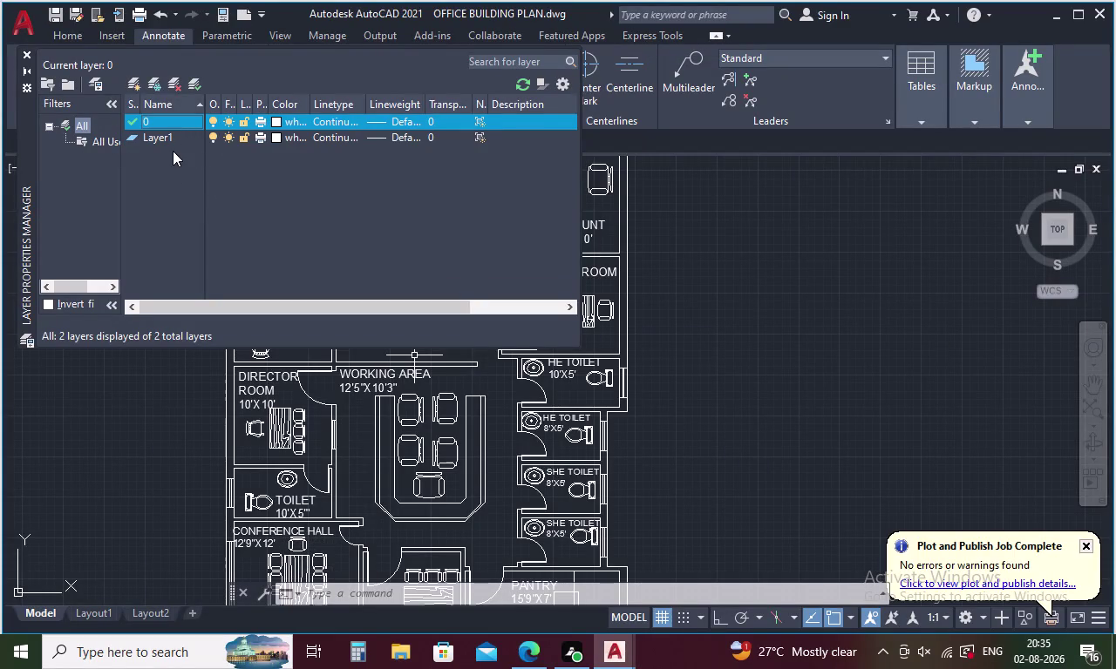
click(170, 137)
double_click(169, 137)
double_click(178, 136)
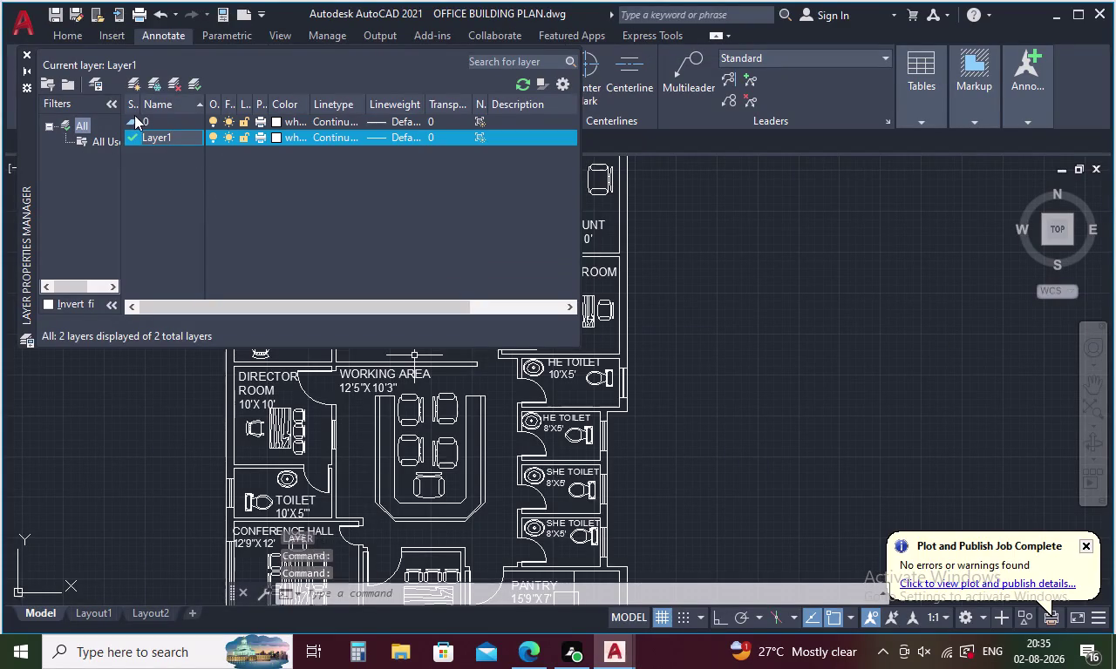
click(134, 118)
click(160, 137)
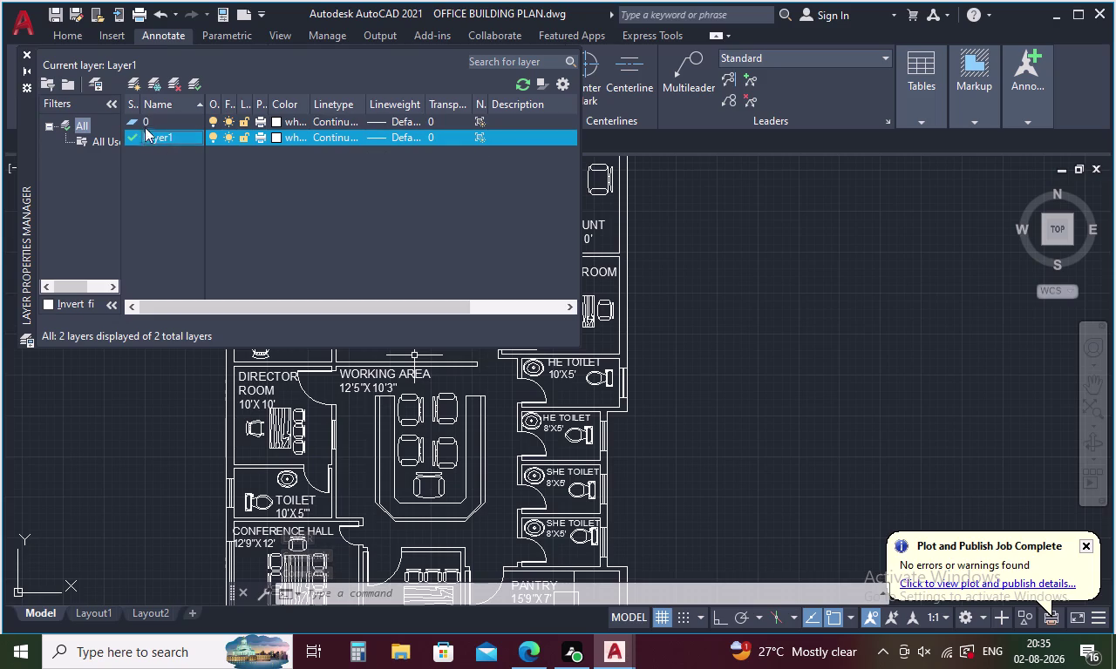
double_click(131, 119)
click(156, 135)
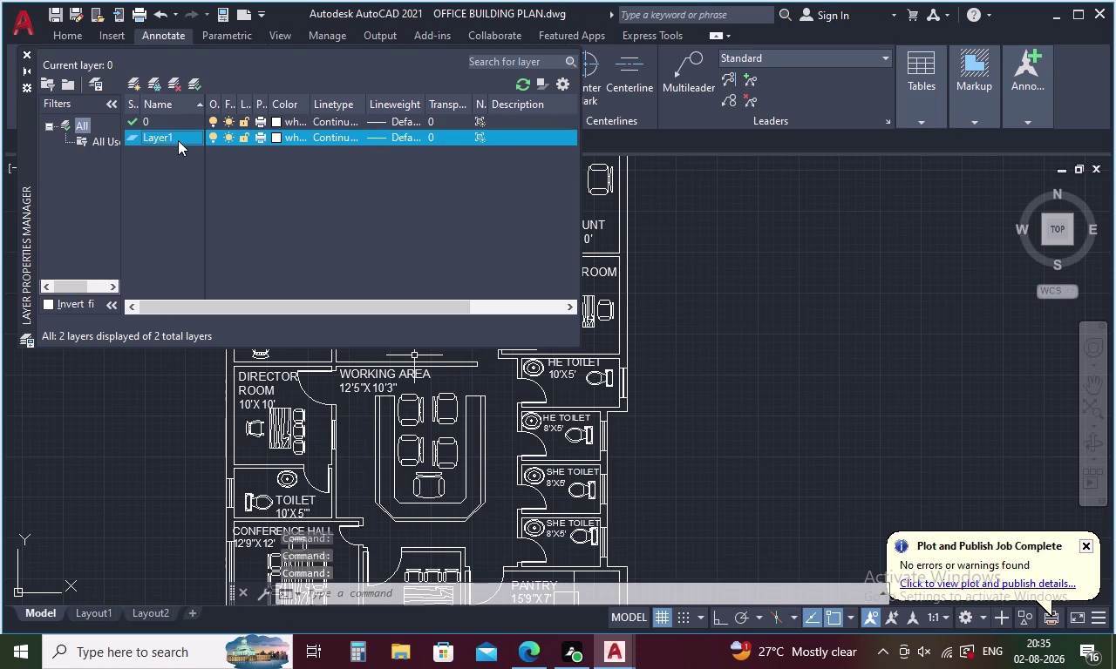
Rename Layer1 to OUTER WALLS.
click(182, 139)
click(182, 139)
key(BackSpace)
key(BackSpace)
key(BackSpace)
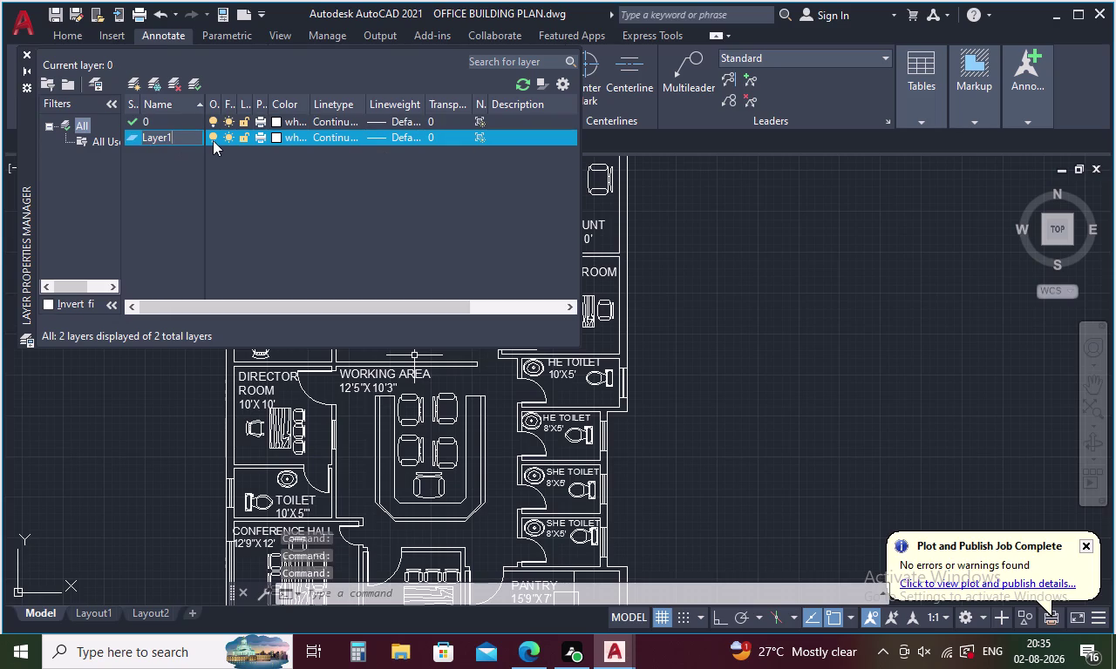
text(OUT)
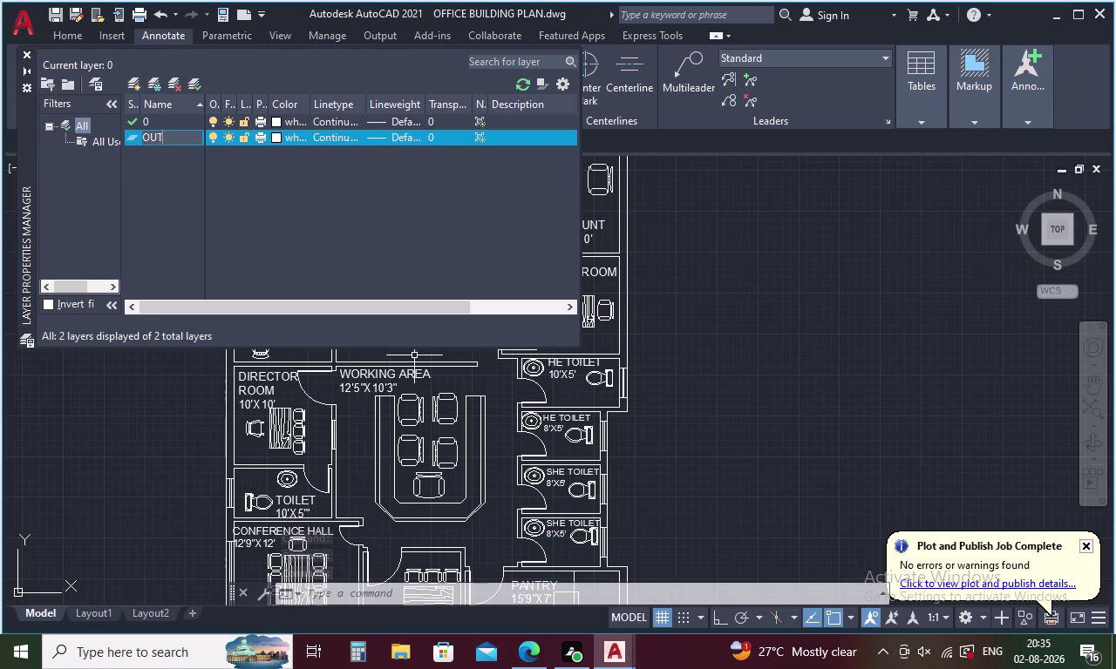
text(ER)
key(space)
text(WA)
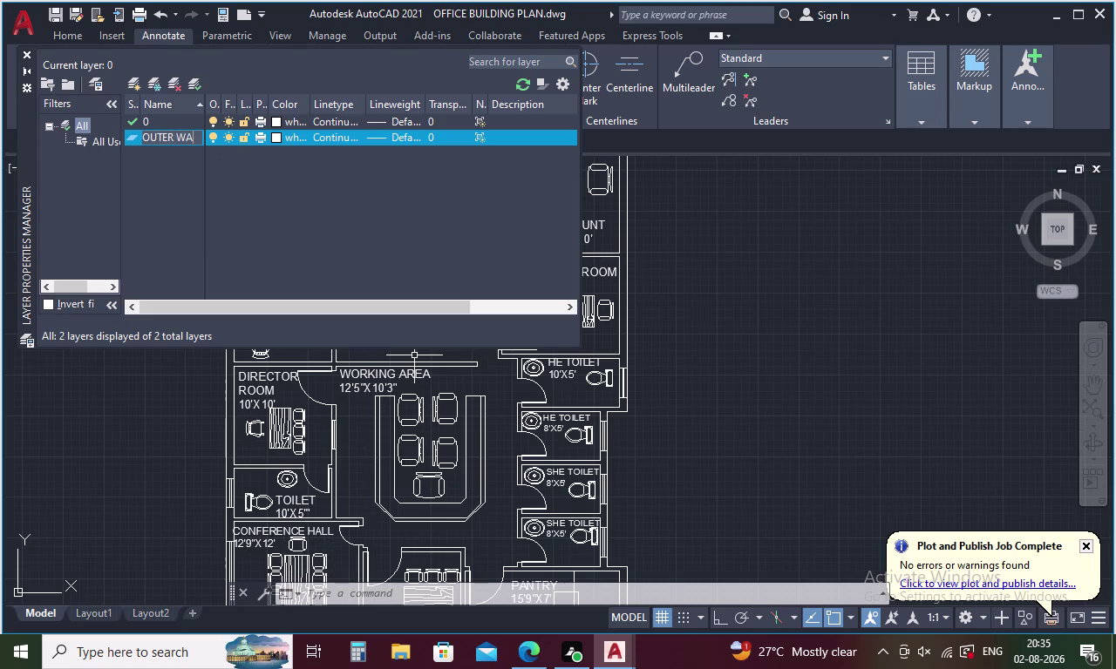
text(LLS)
key(Return)
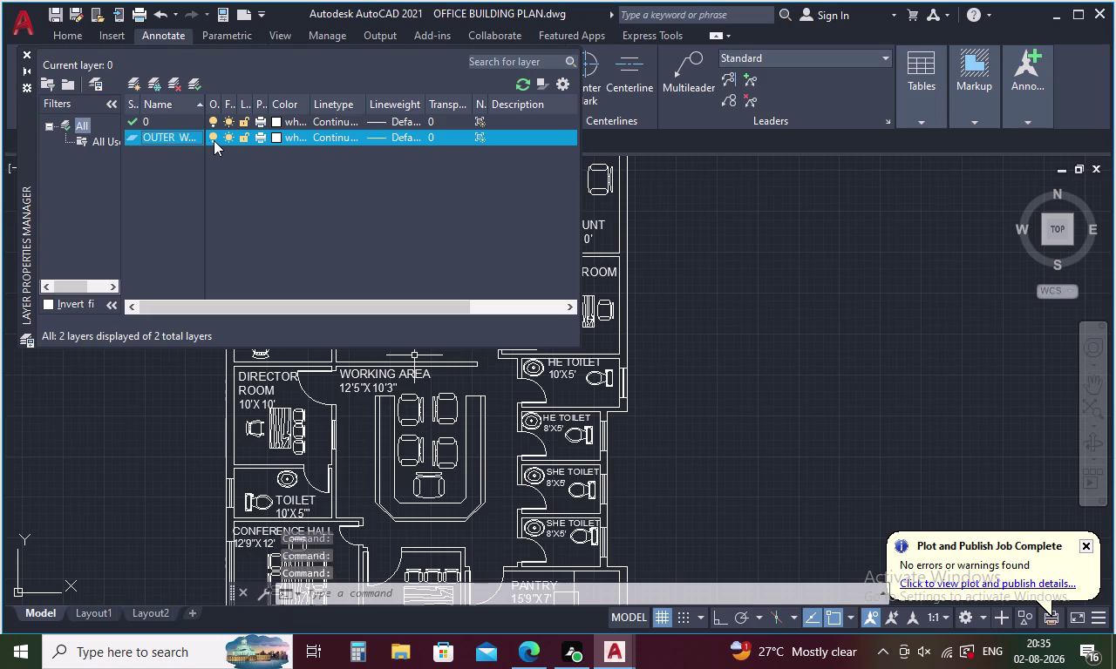
Create another new layer and start naming it INN….
key(alt+m)
key(alt+n)
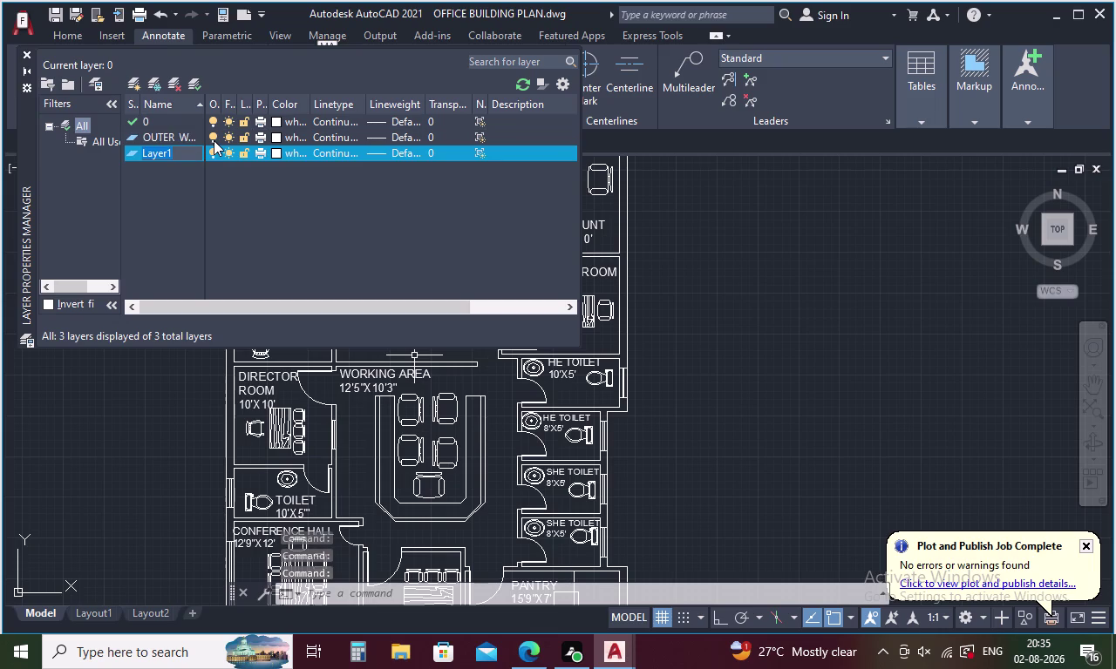
key(BackSpace)
key(BackSpace)
key(BackSpace)
key(BackSpace)
key(BackSpace)
text(INN)
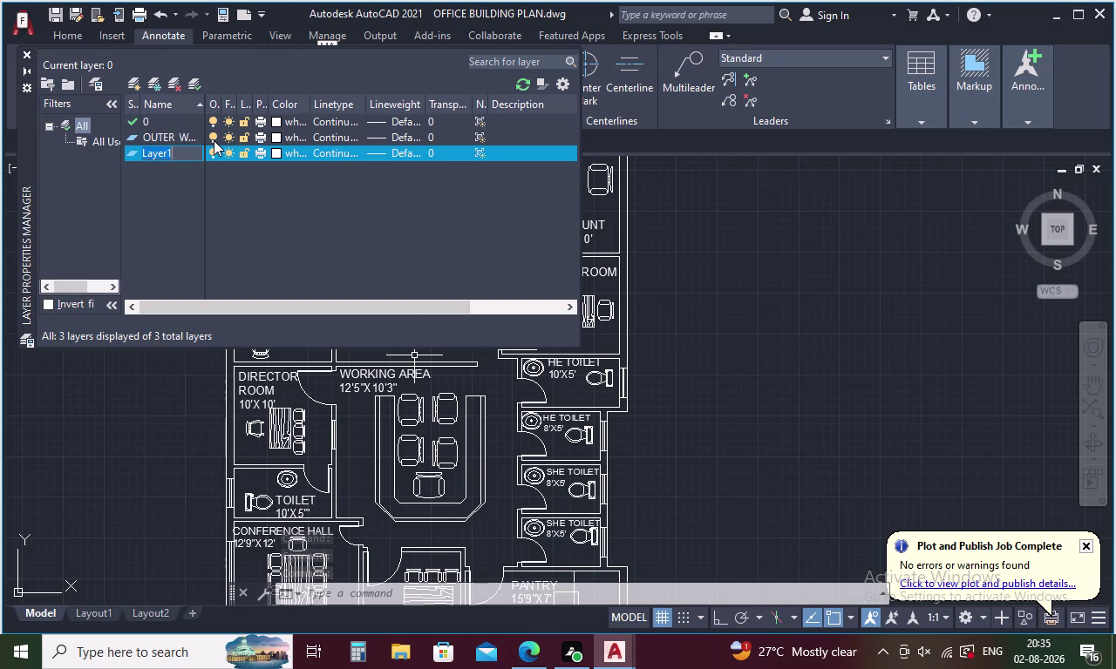
Rename the new layer to INNER WALLS.
text(IM)
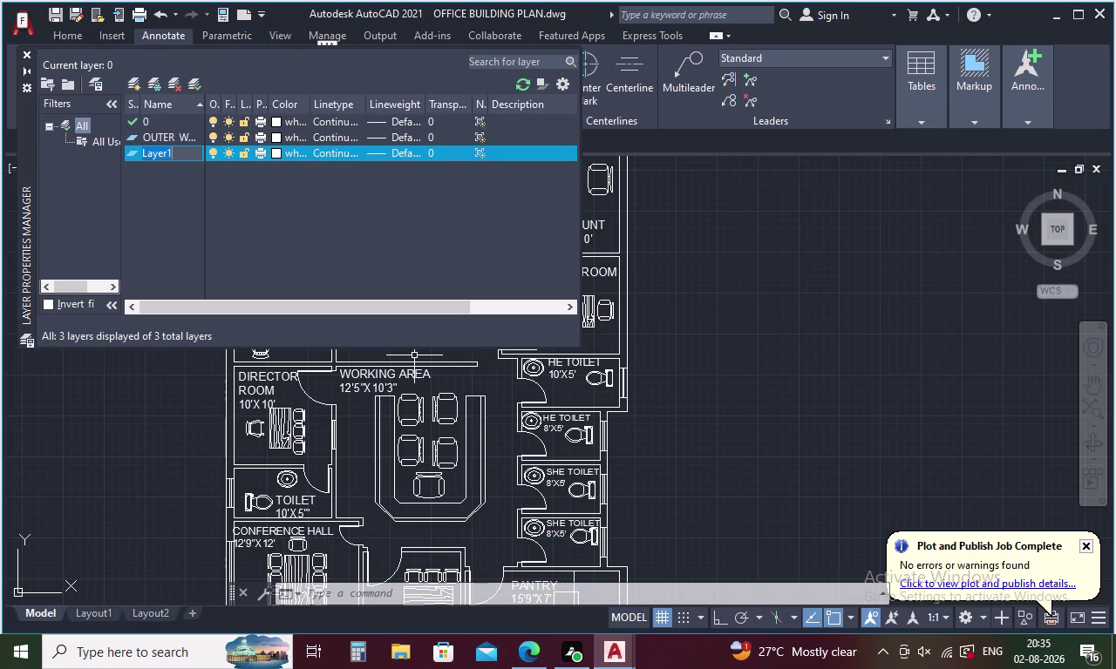
click(176, 153)
key(BackSpace)
key(BackSpace)
key(BackSpace)
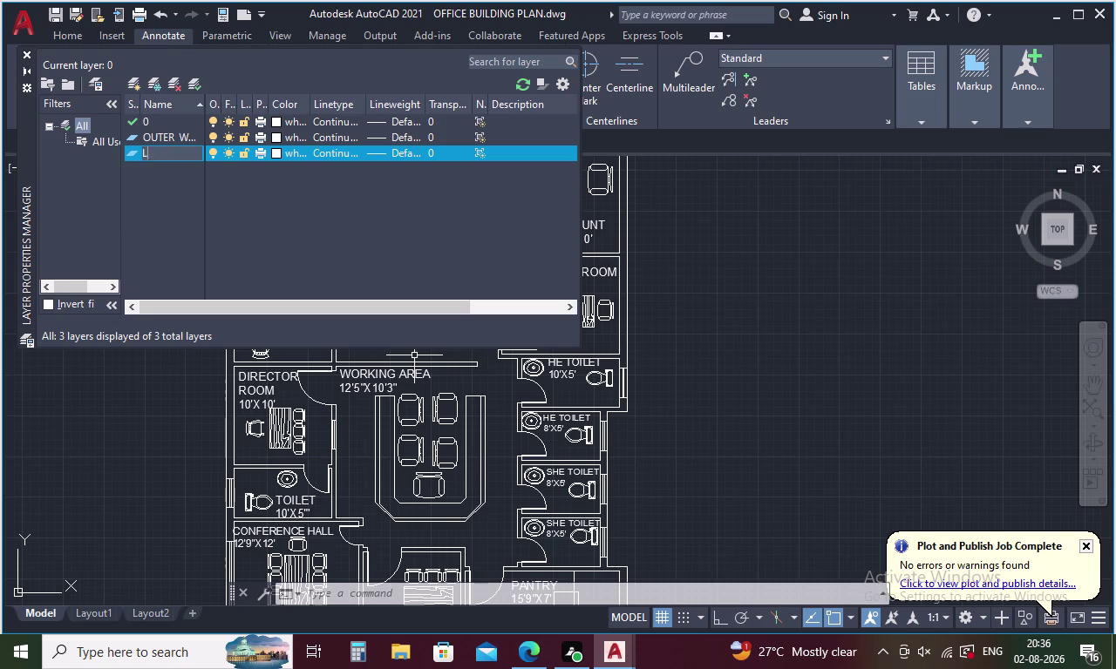
text(INNER)
key(space)
text(WALL)
key(s)
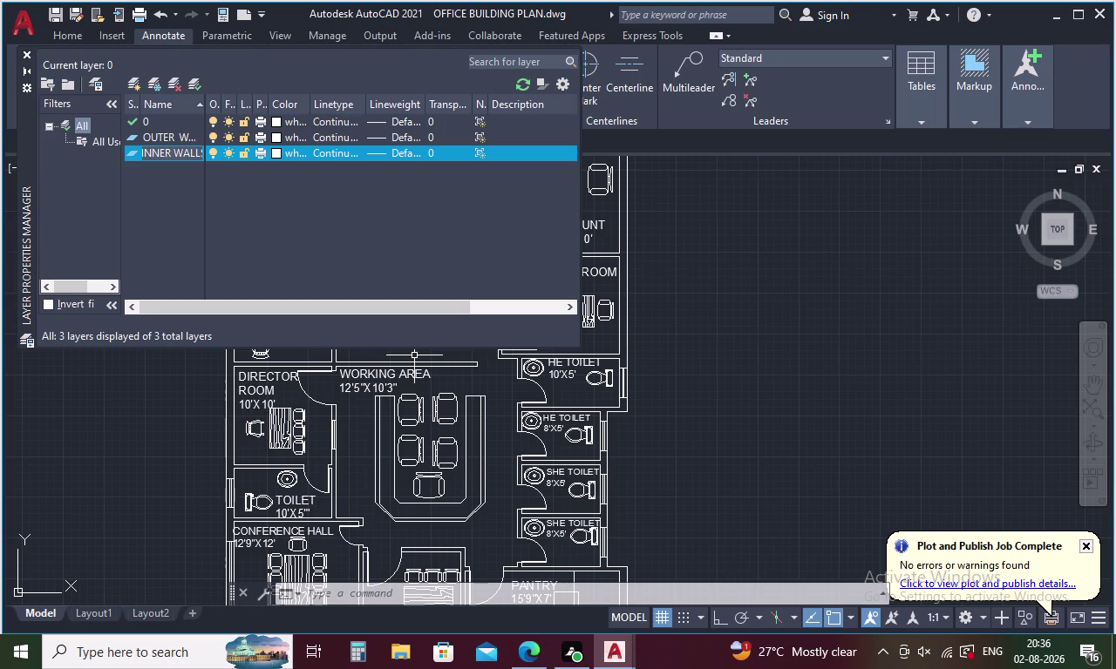
key(alt+n)
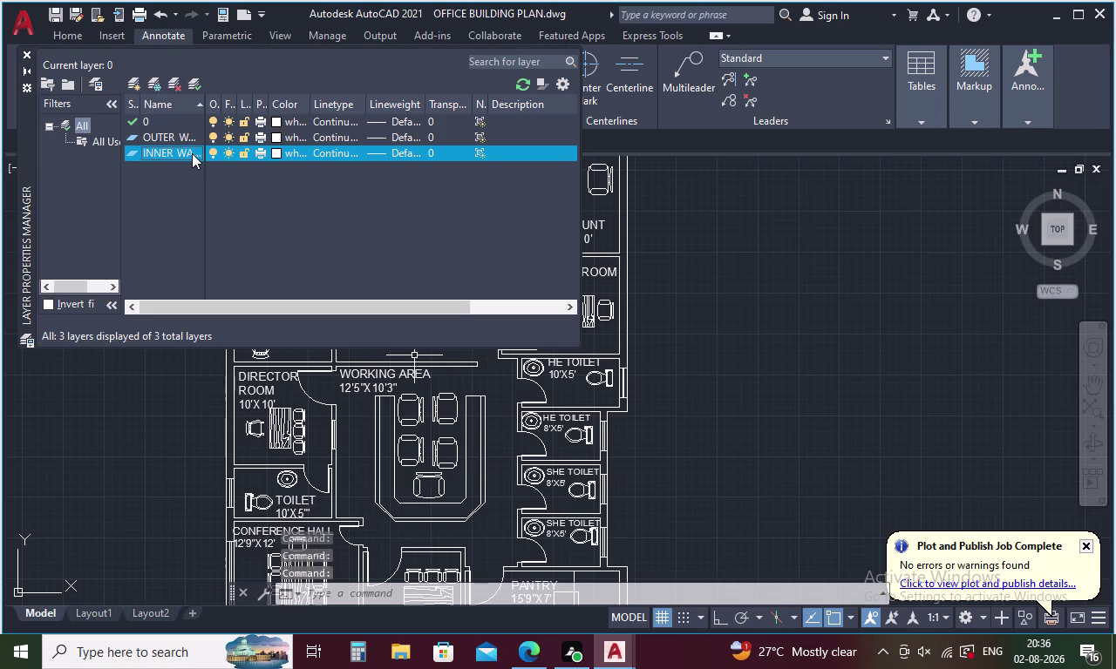
Add another layer named WINDOWS.
key(alt+n)
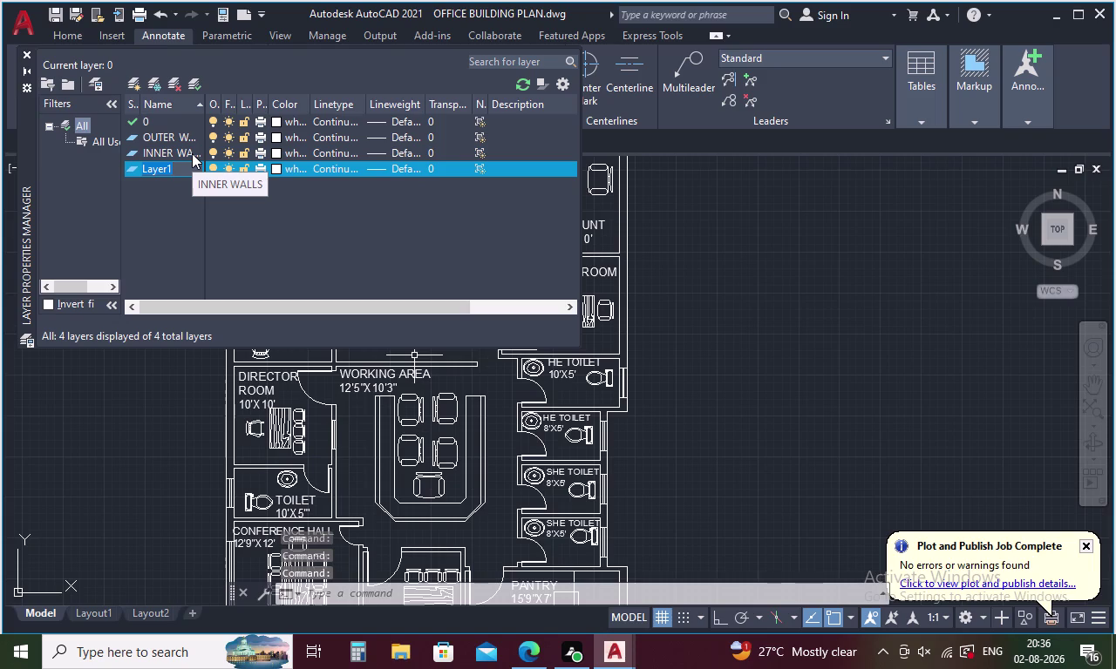
key(BackSpace)
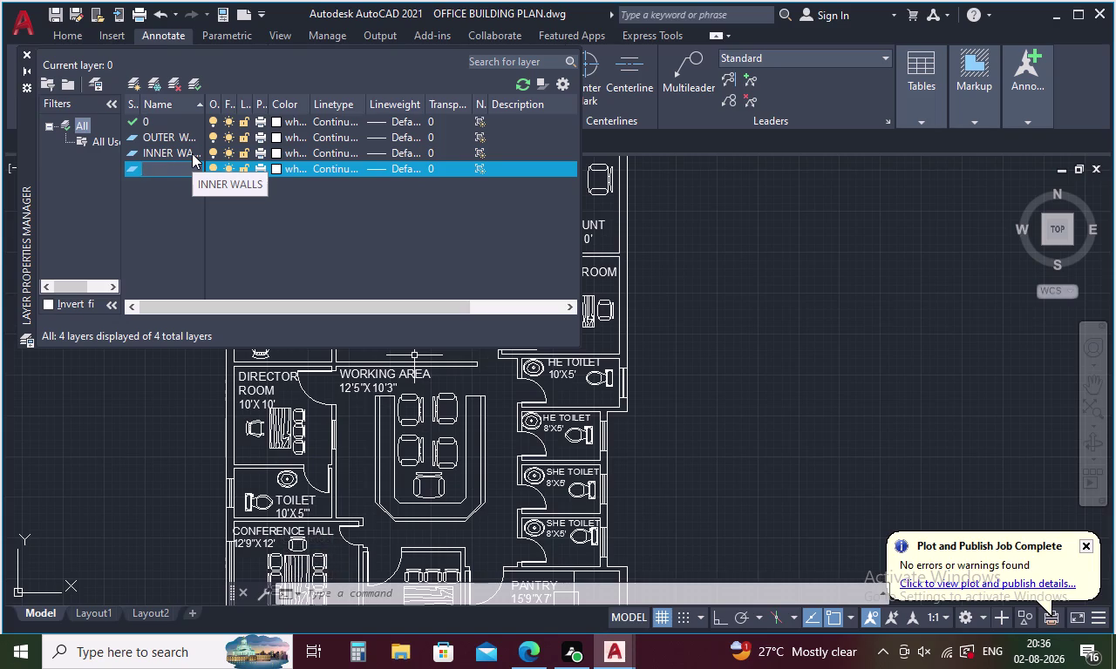
text(WINDO)
text(WS)
key(alt+n)
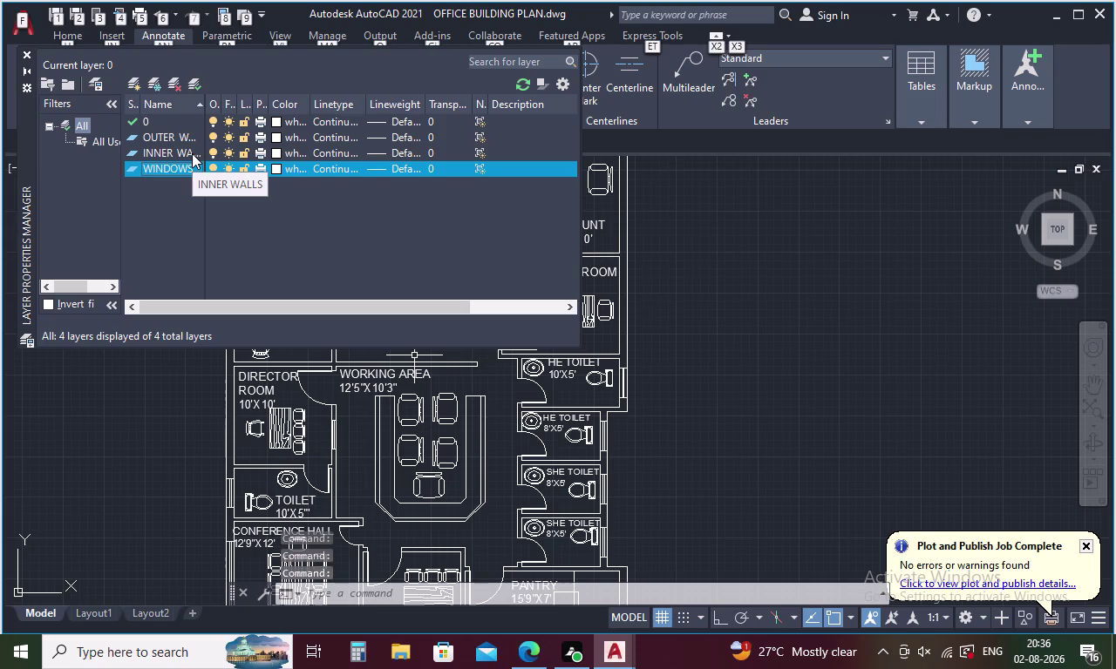
Create a fifth new layer and begin renaming it.
key(alt+n)
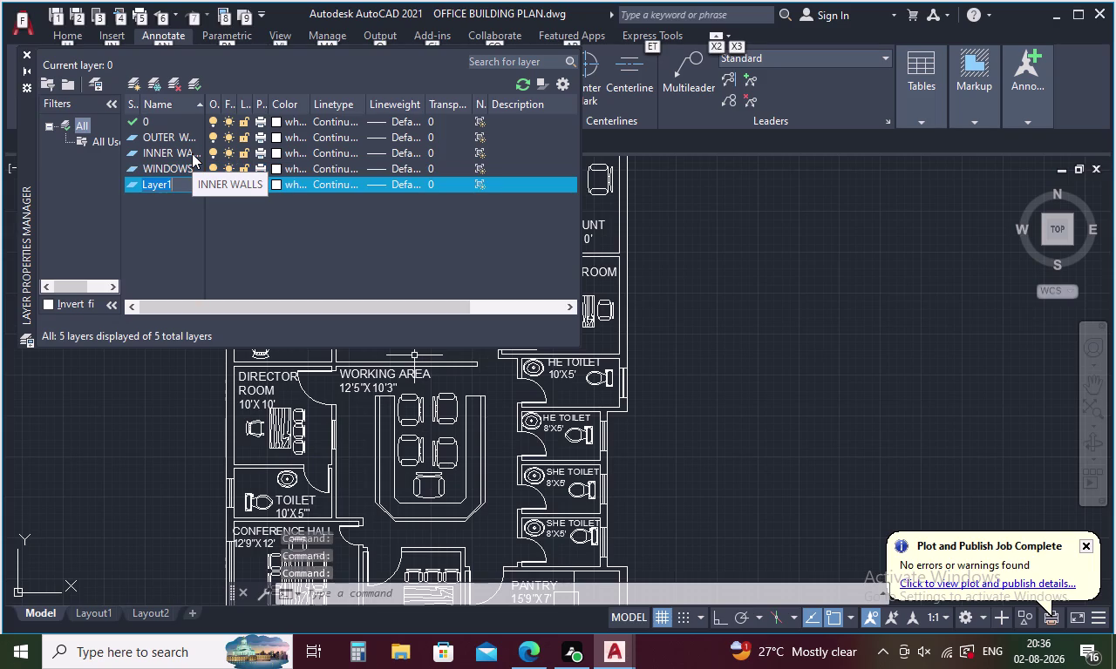
key(BackSpace)
key(BackSpace)
key(BackSpace)
key(BackSpace)
key(BackSpace)
key(BackSpace)
key(BackSpace)
key(BackSpace)
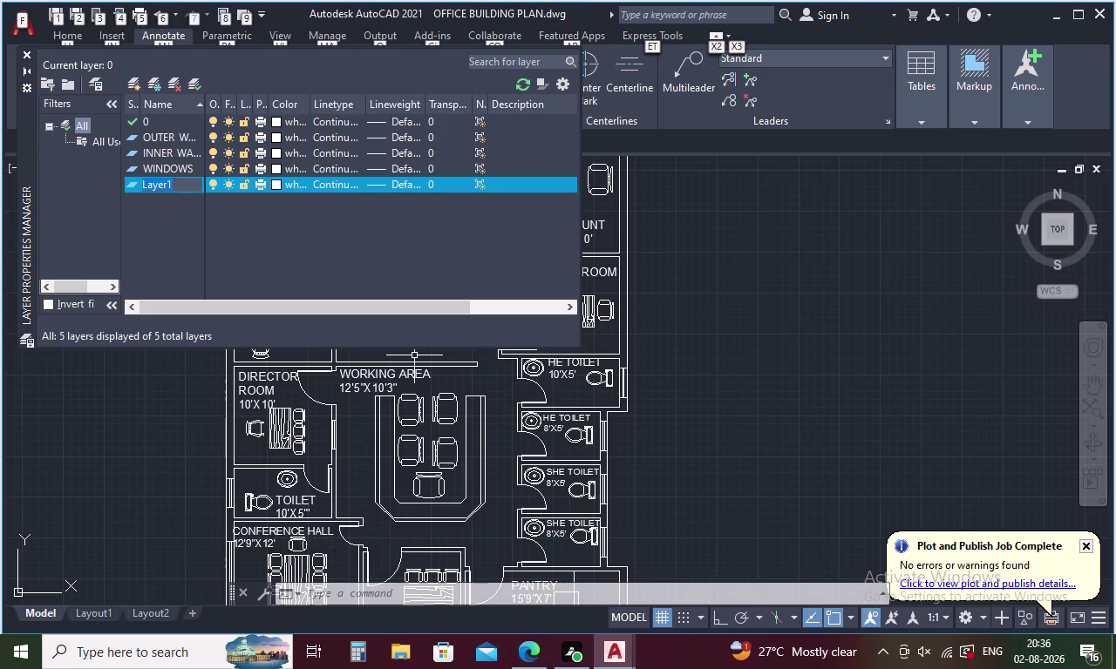
click(178, 184)
double_click(177, 184)
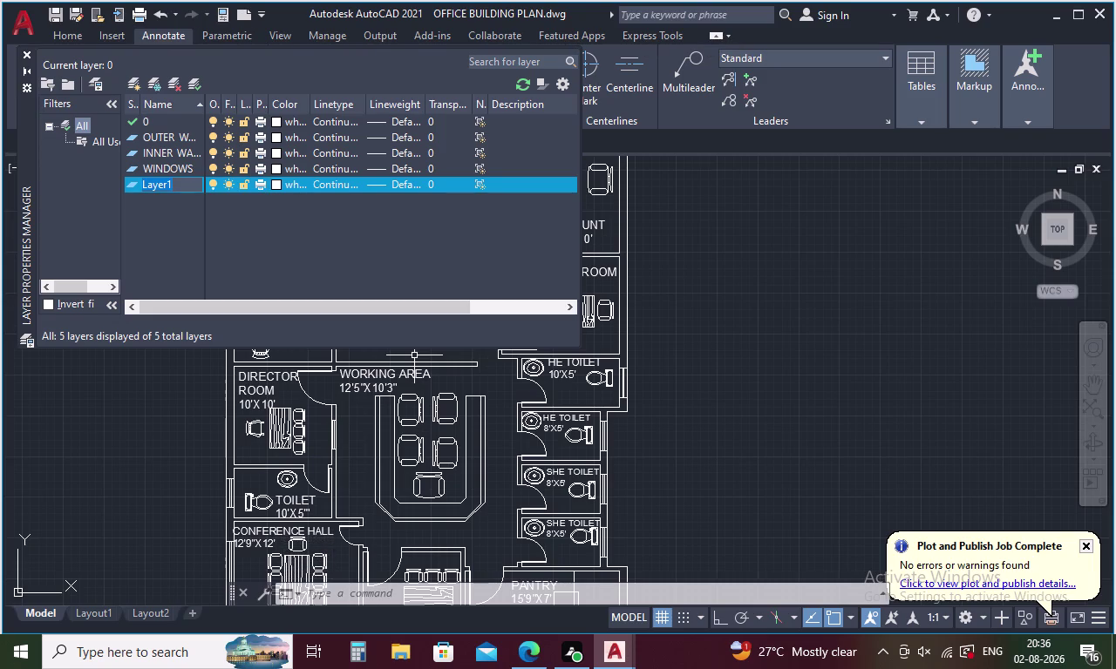
key(BackSpace)
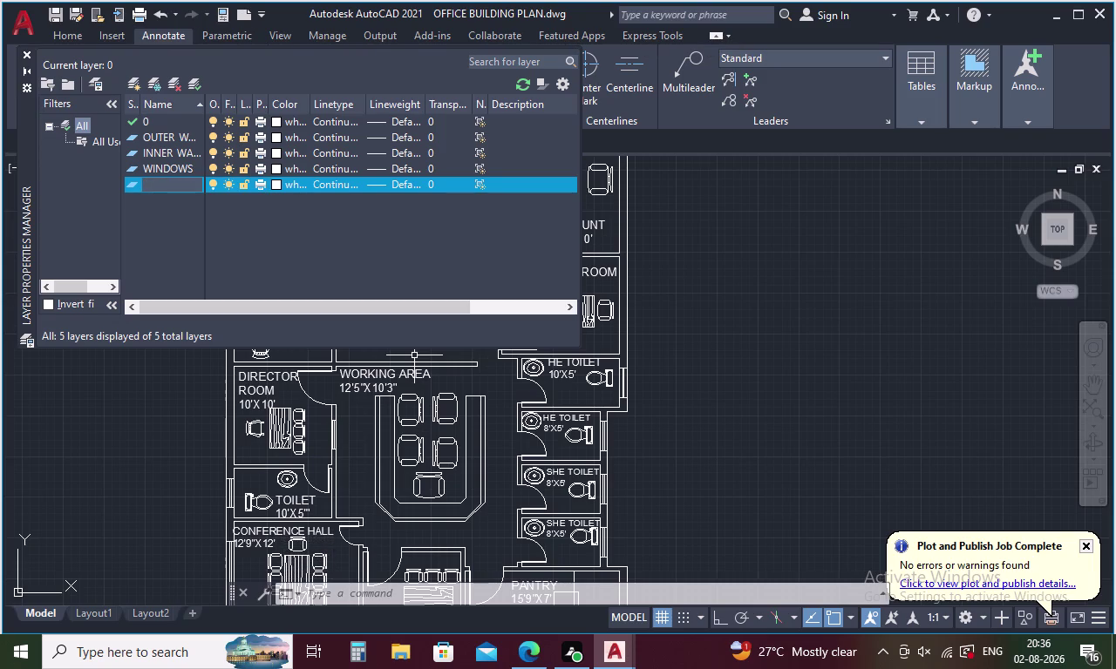
Name the pending layer DOORS.
text(DOORD)
key(BackSpace)
key(s)
key(alt+n)
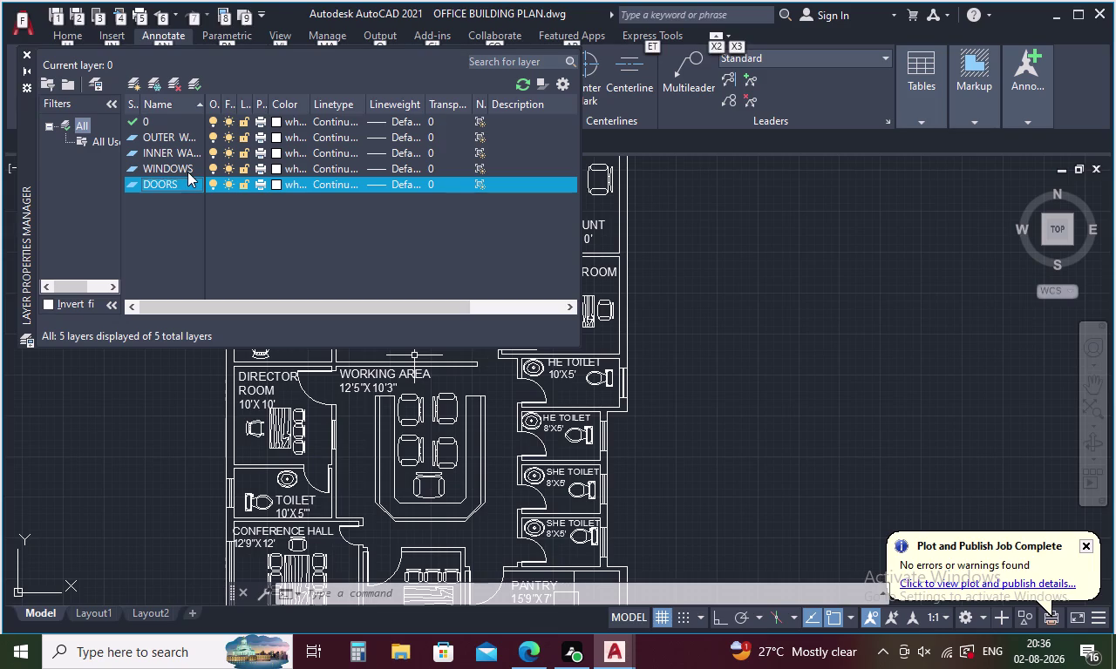
Add a new layer named TOILET.
key(alt+n)
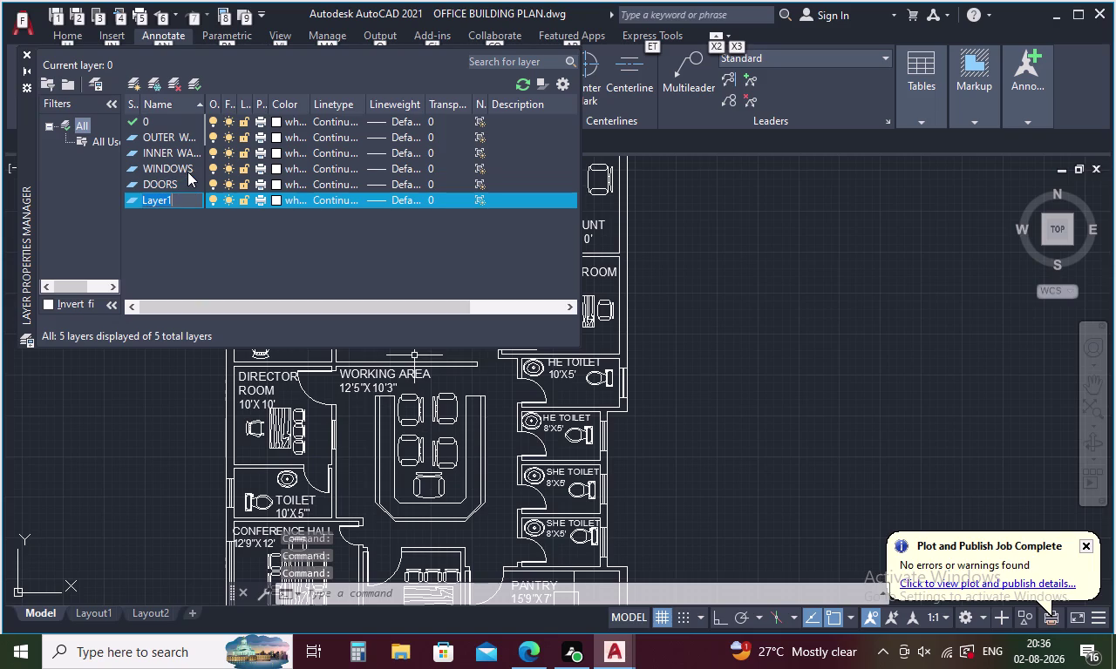
key(BackSpace)
key(BackSpace)
click(186, 203)
key(BackSpace)
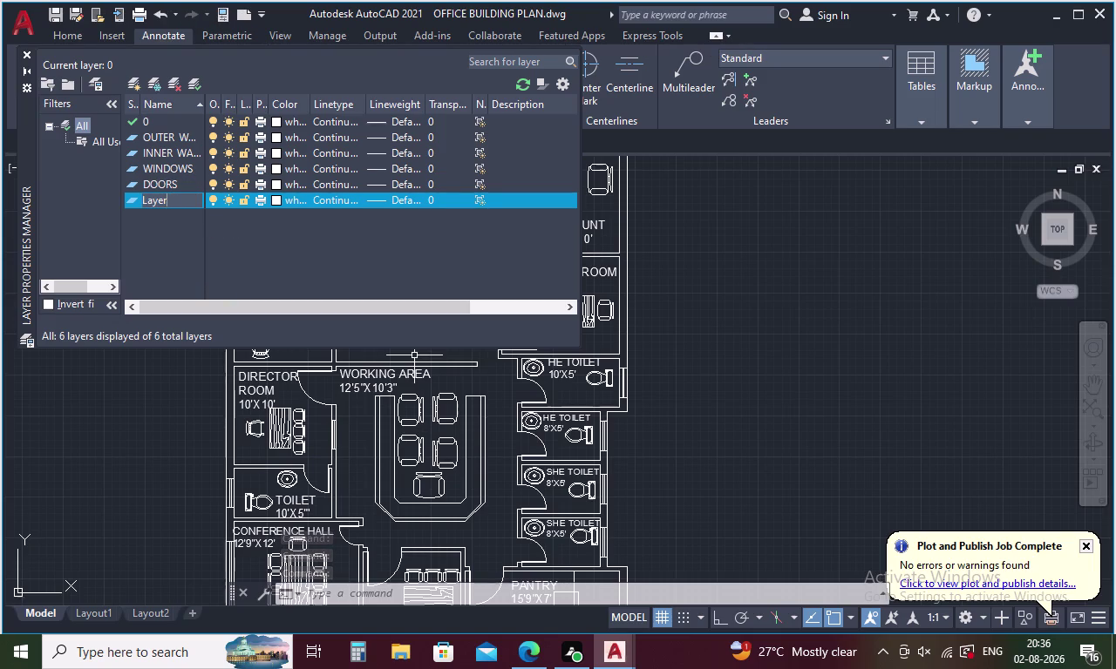
click(173, 206)
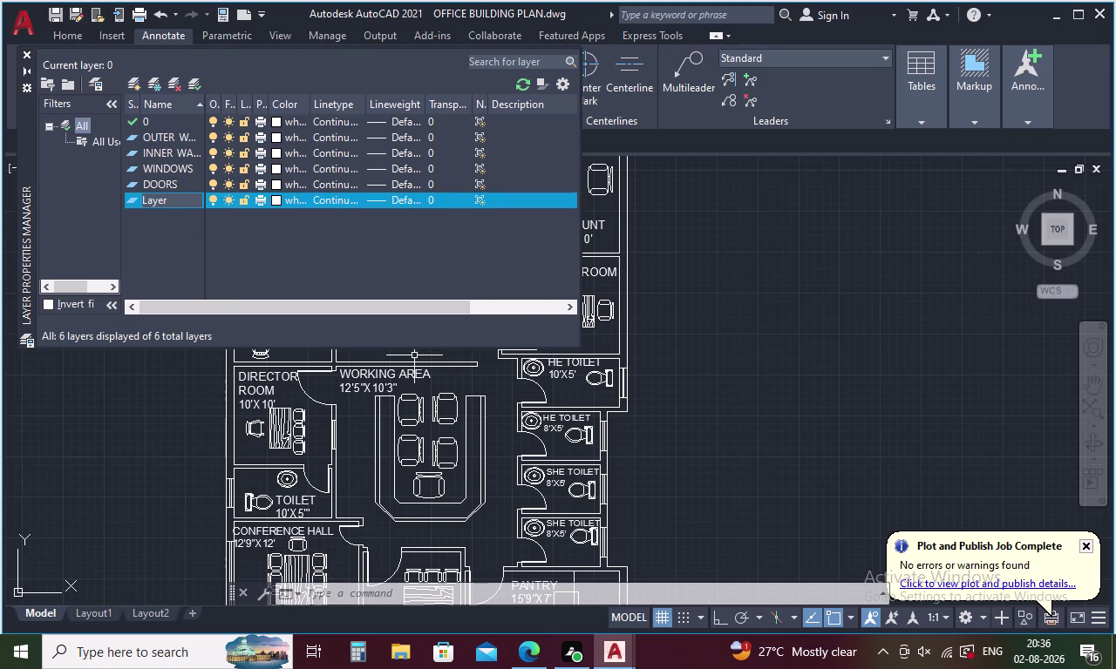
click(173, 204)
key(BackSpace)
key(BackSpace)
key(BackSpace)
key(BackSpace)
key(BackSpace)
text(TOI)
text(LR)
key(BackSpace)
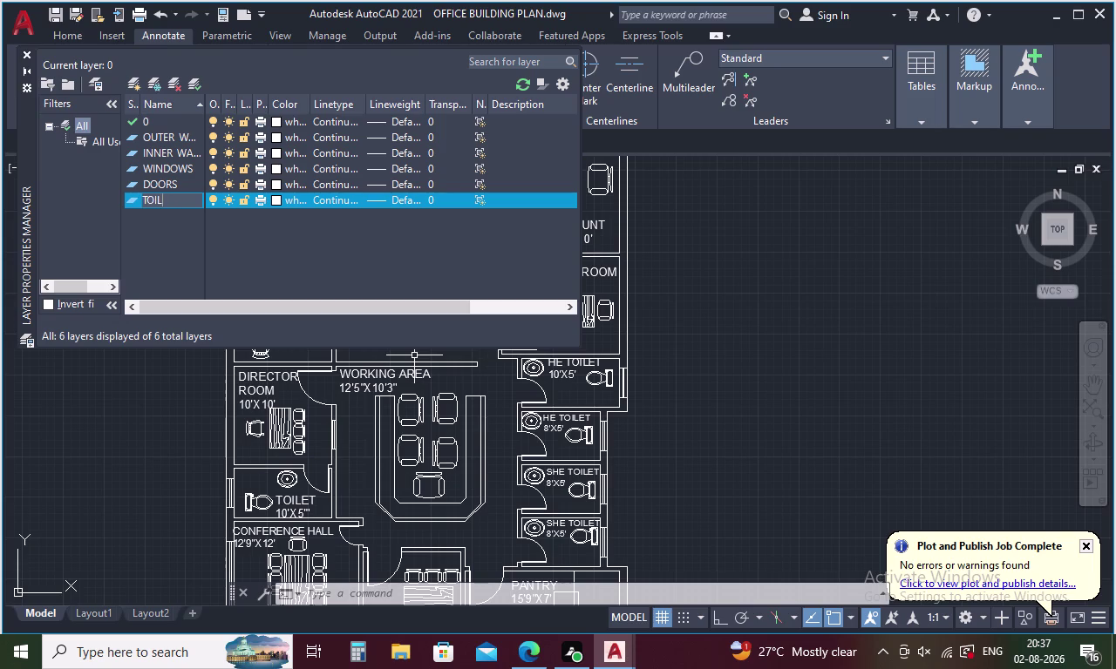
text(ET)
key(Return)
Add a new layer named SINK.
key(alt+n)
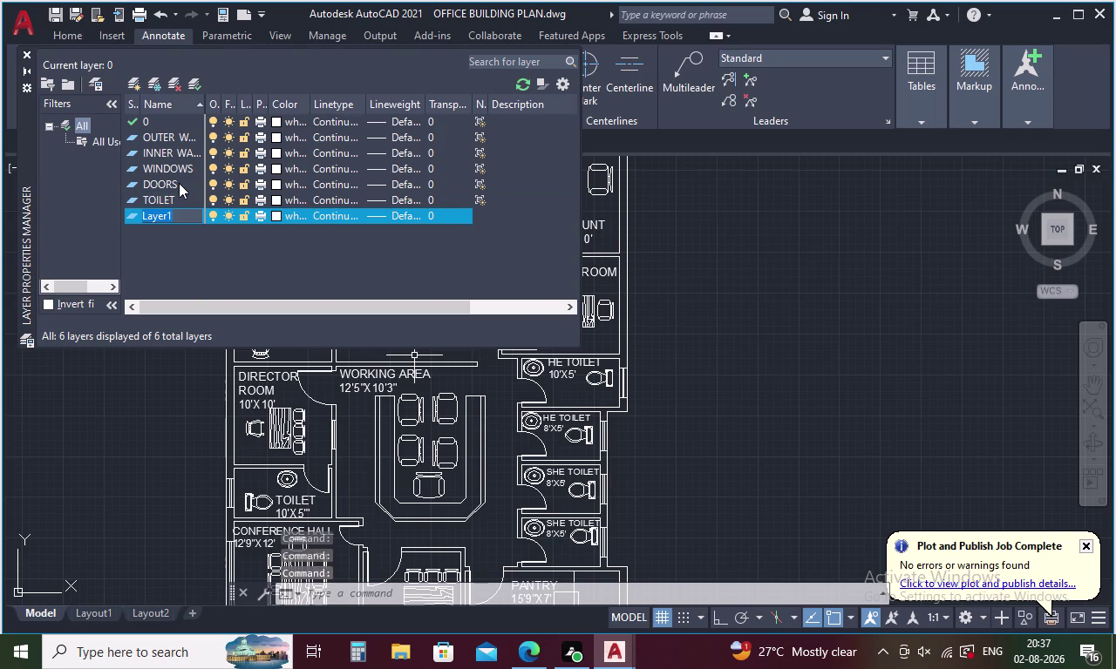
key(BackSpace)
text(S)
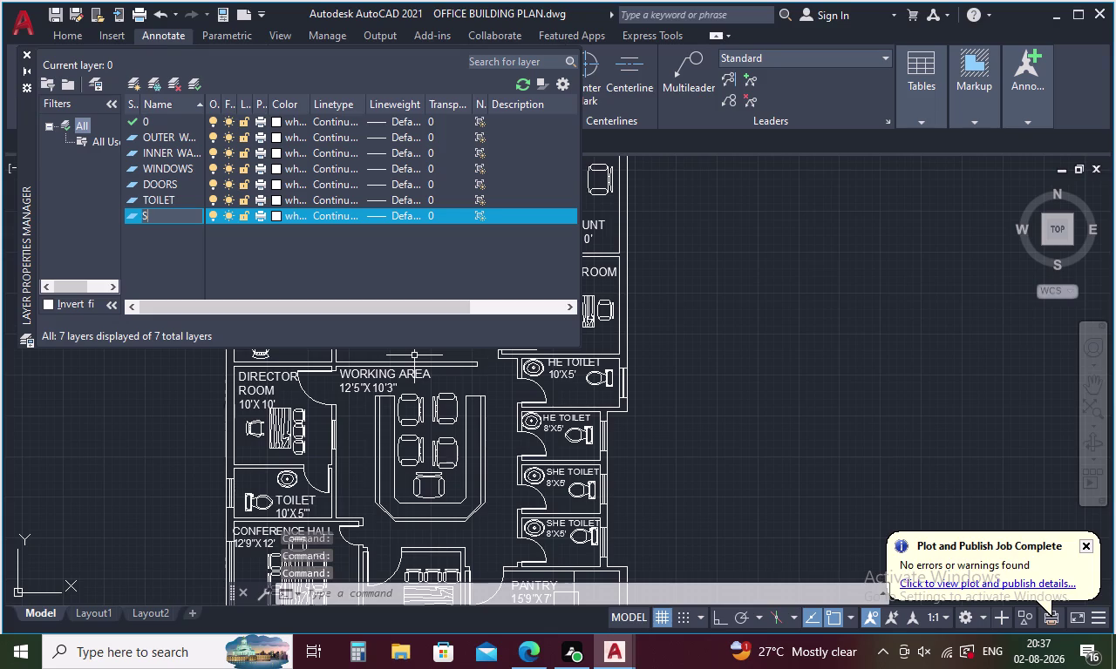
text(INK)
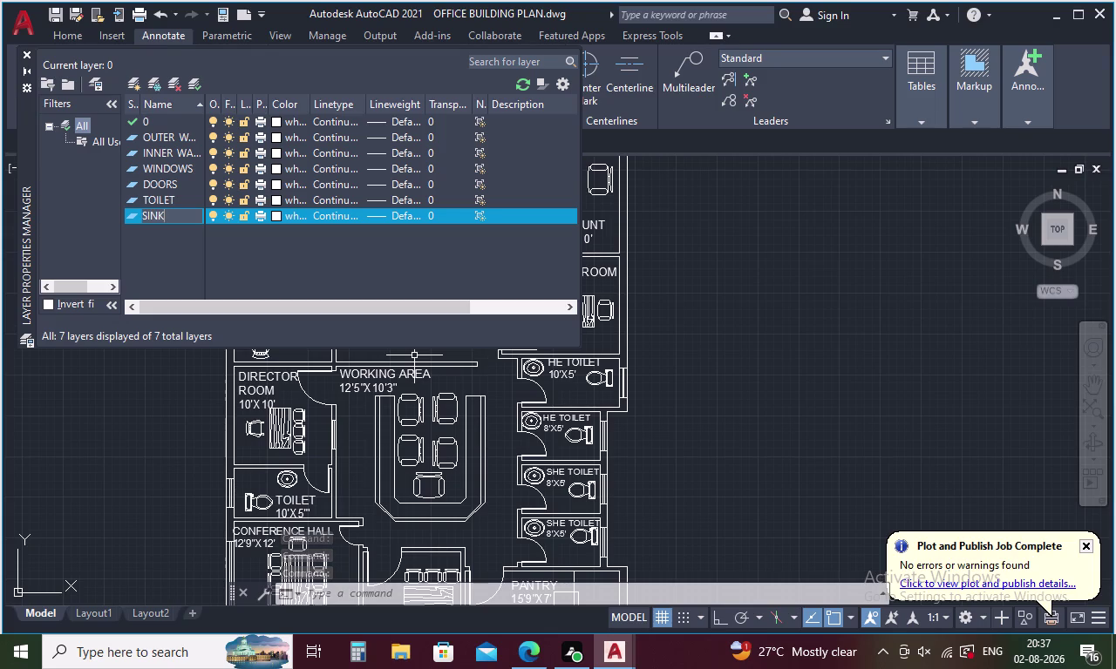
key(Return)
Create another layer and type the name CHAIRS.
key(alt+n)
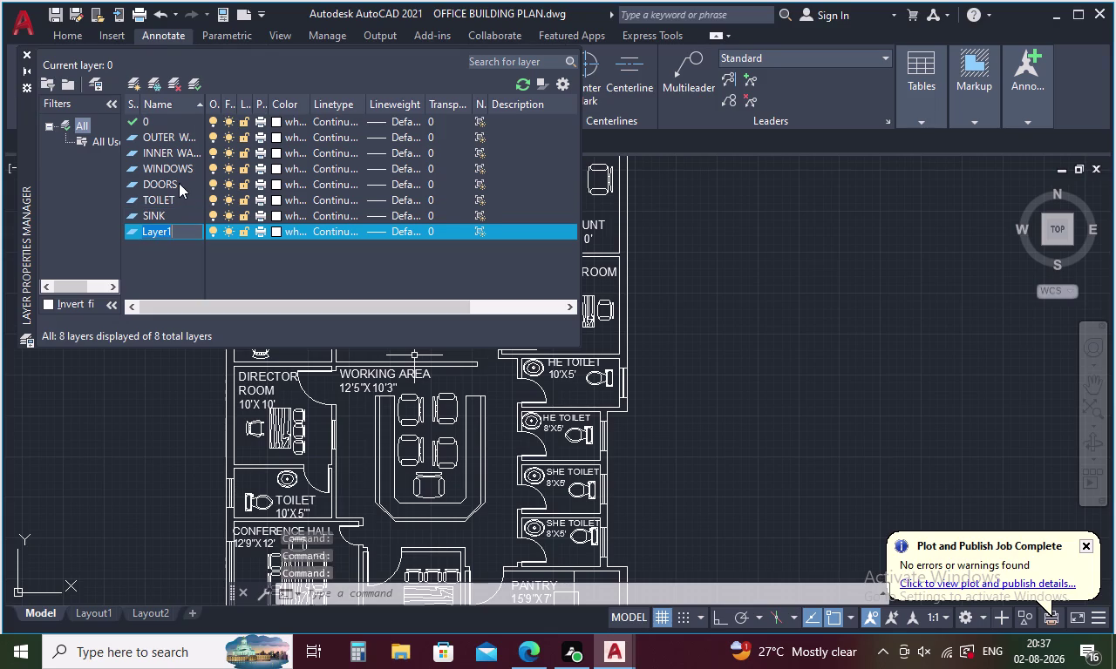
key(BackSpace)
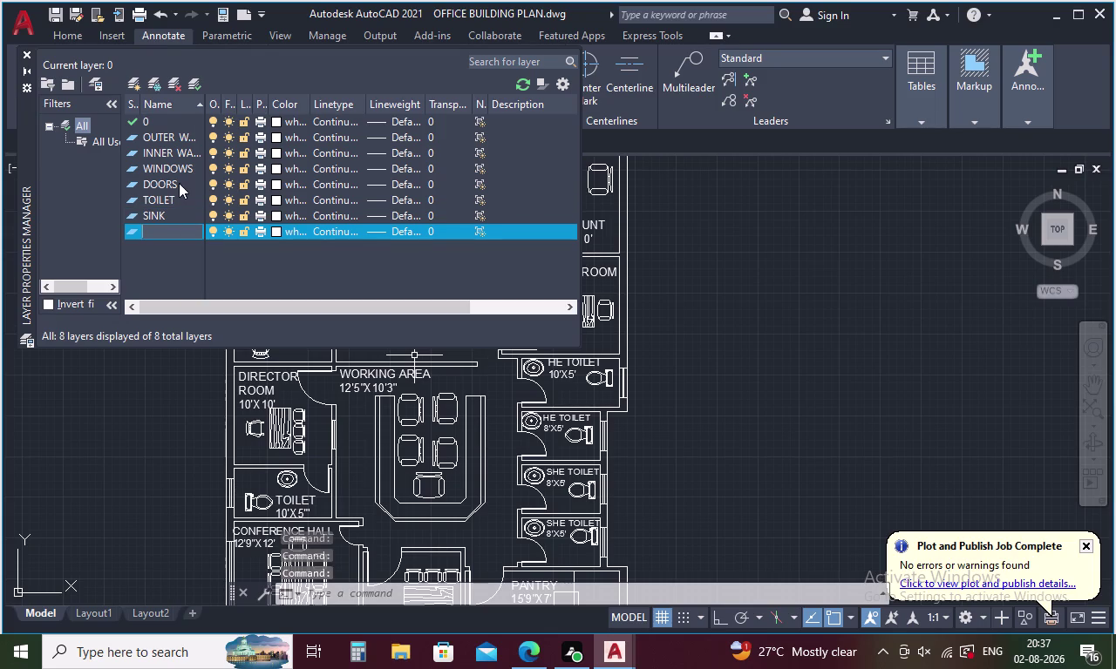
text(CHAI)
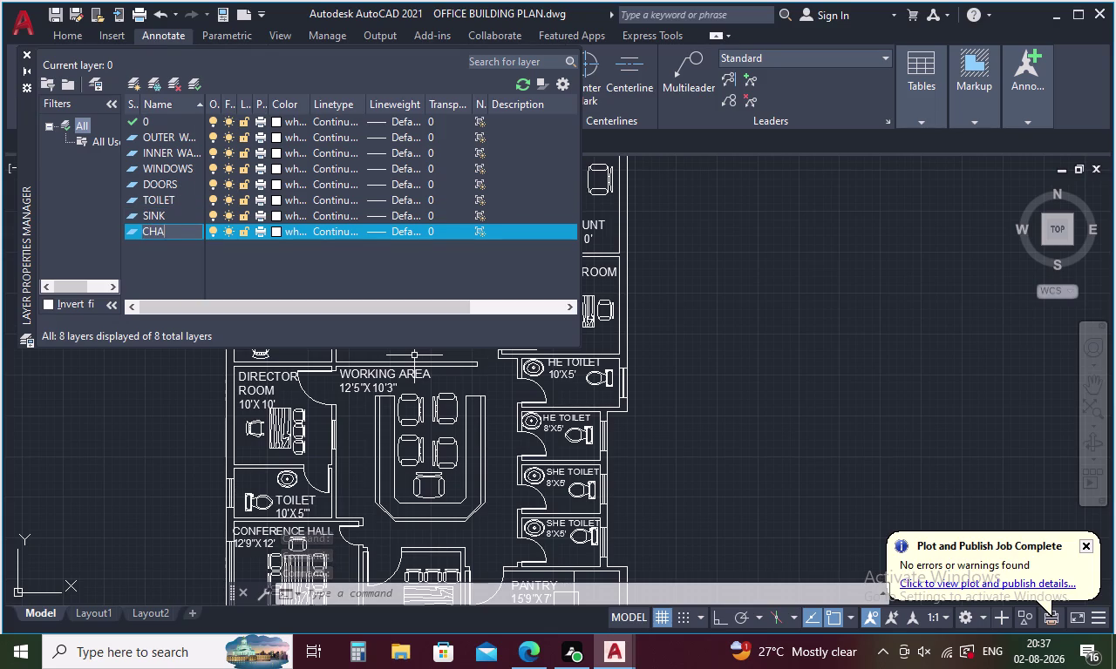
text(R)
key(a)
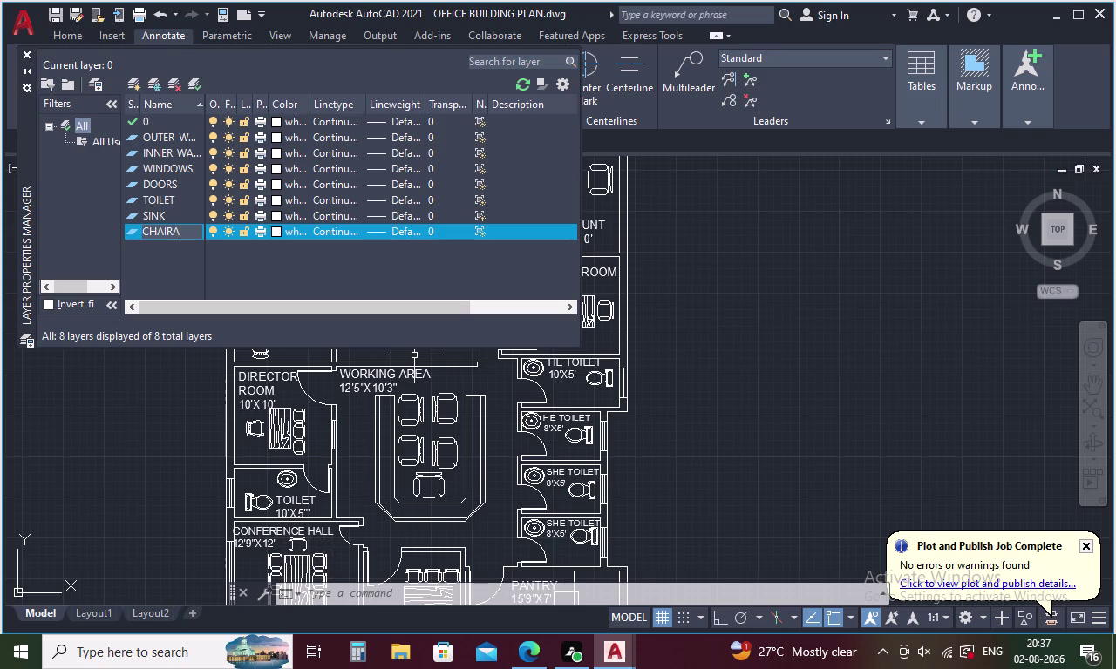
key(BackSpace)
key(s)
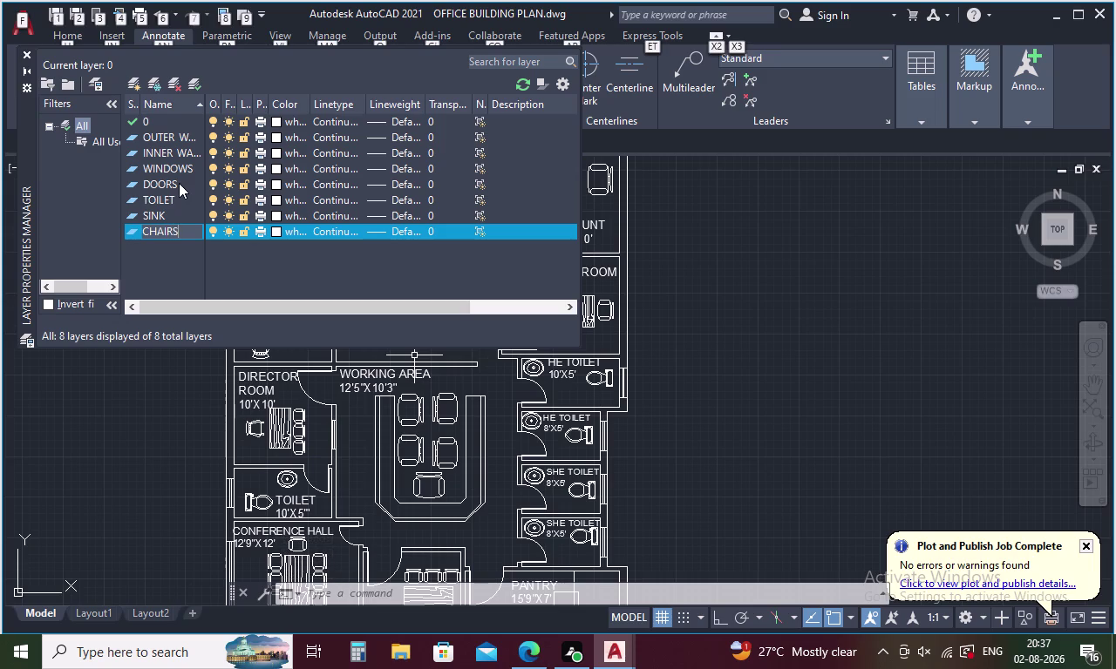
Confirm the CHAIRS layer name.
key(Return)
key(Return)
key(Return)
key(alt+n)
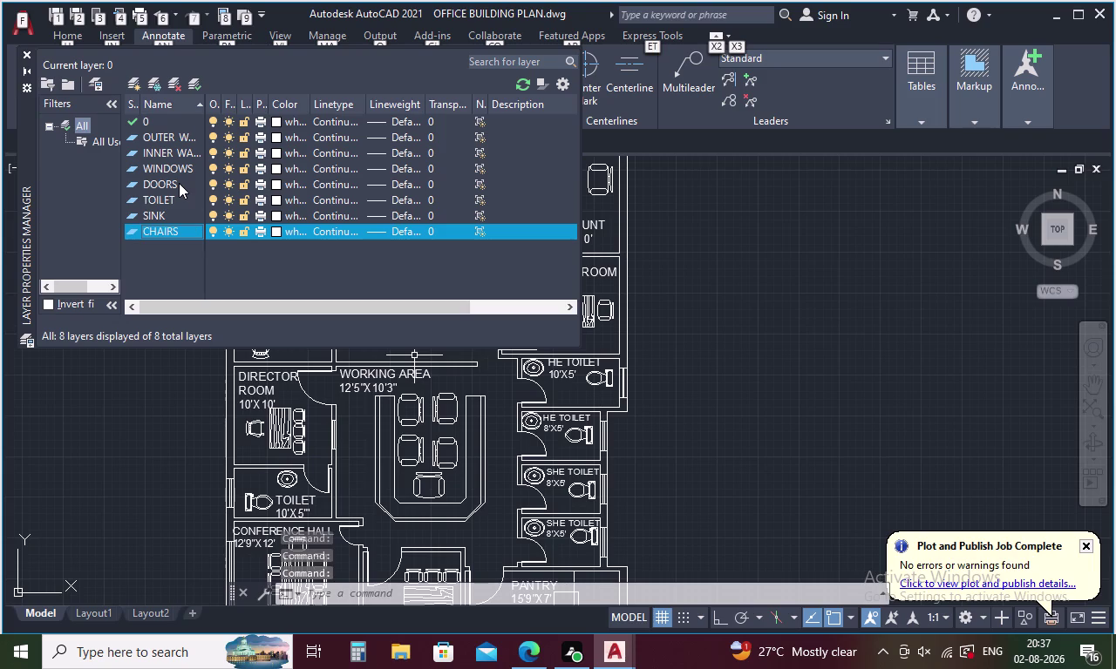
Add a new layer named TABLE.
key(alt+n)
key(BackSpace)
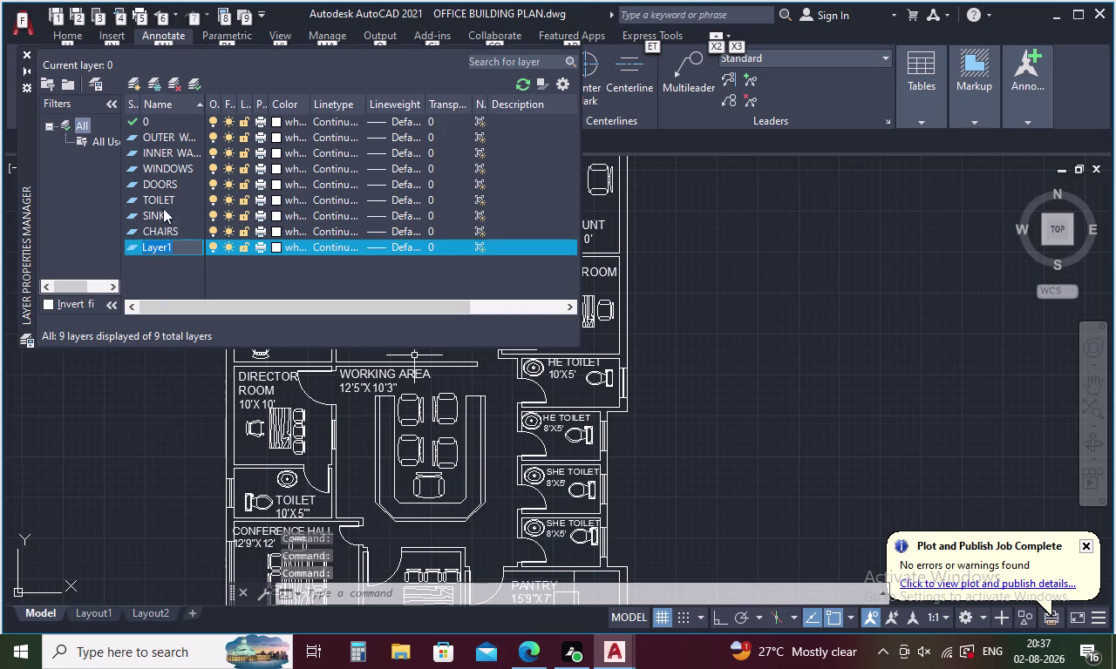
click(183, 252)
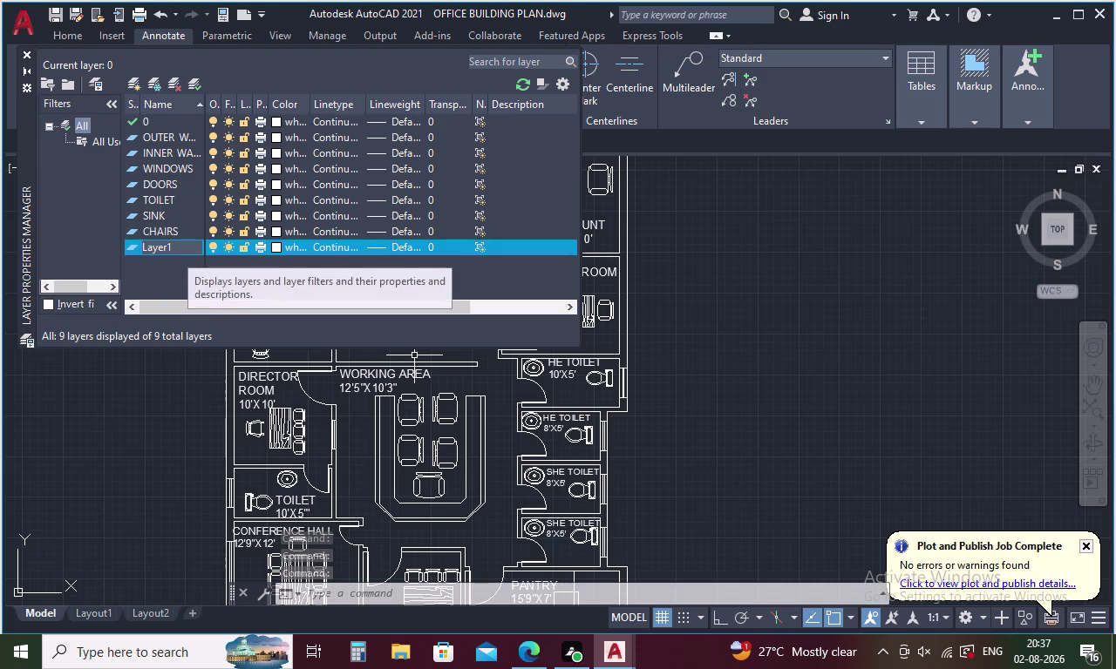
key(BackSpace)
key(BackSpace)
key(BackSpace)
key(BackSpace)
key(BackSpace)
key(BackSpace)
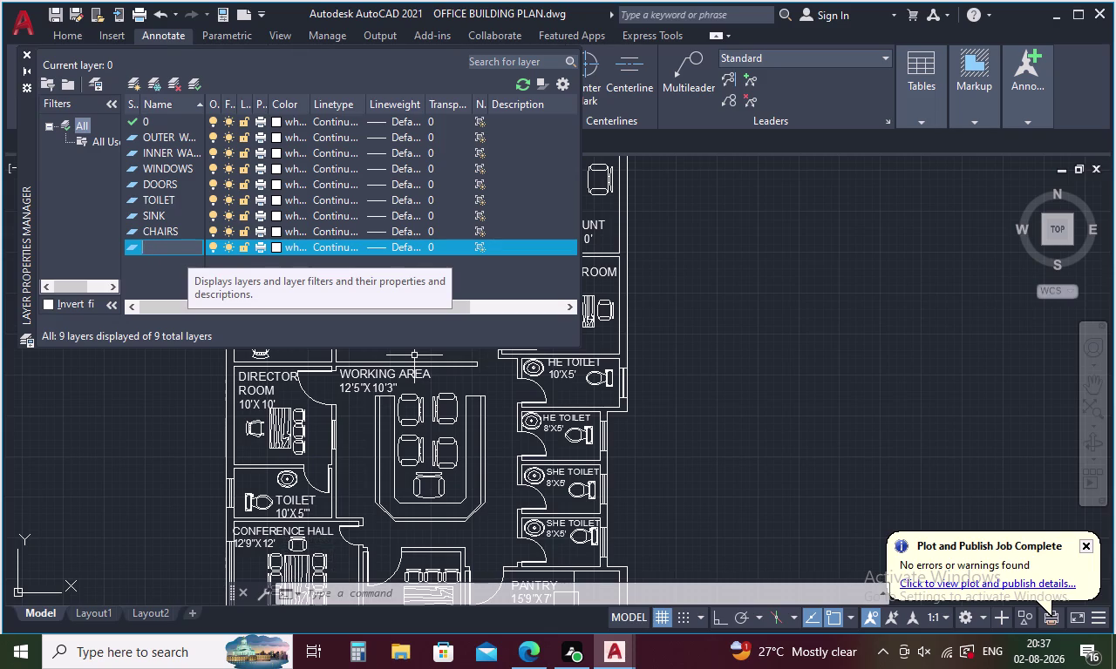
text(T)
text(ABLE)
key(Return)
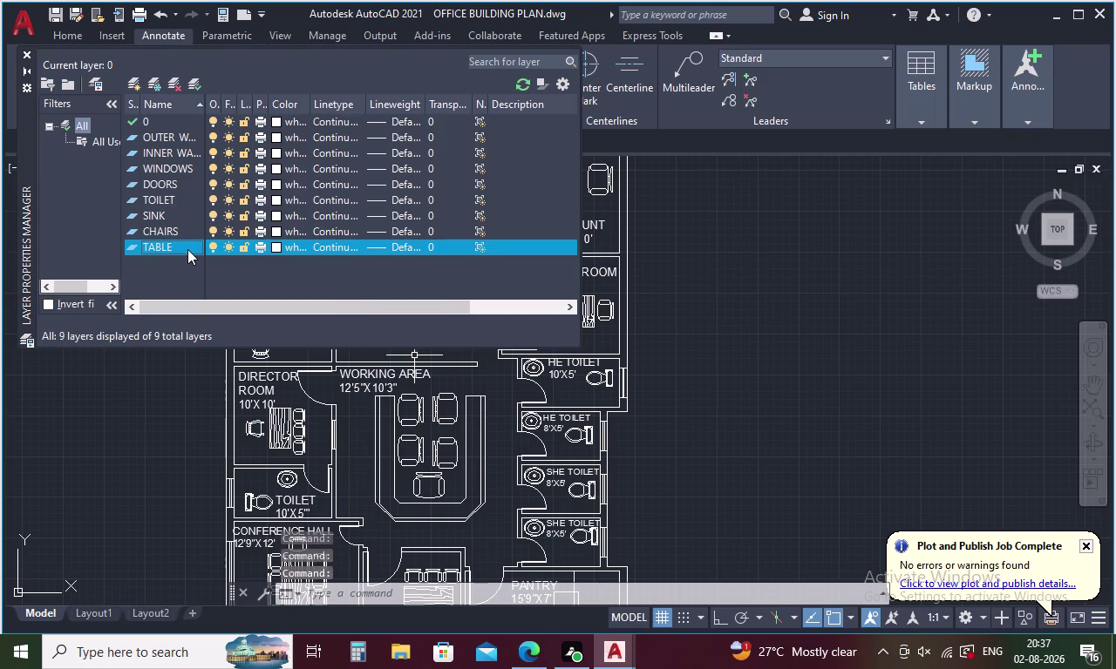
Add a TEXT layer, bringing the total to ten layers.
key(alt+n)
key(BackSpace)
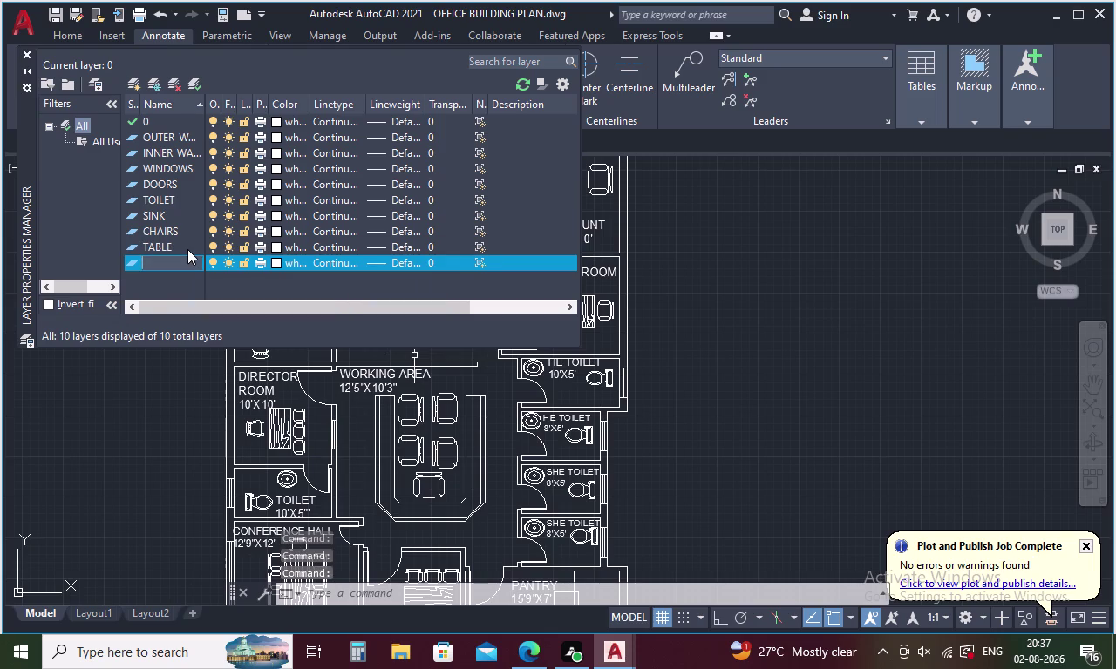
text(TY)
key(BackSpace)
text(EXT)
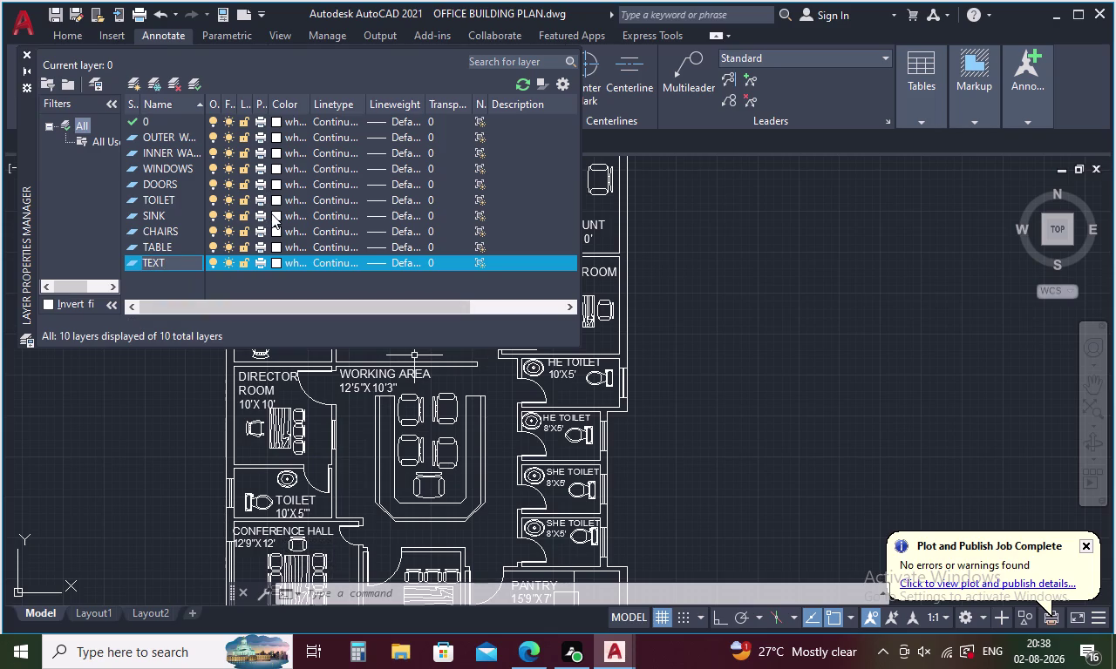
click(277, 133)
Colour OUTER WALLS 20, INNER WALLS yellow 50 and WINDOWS lavender 181.
click(277, 133)
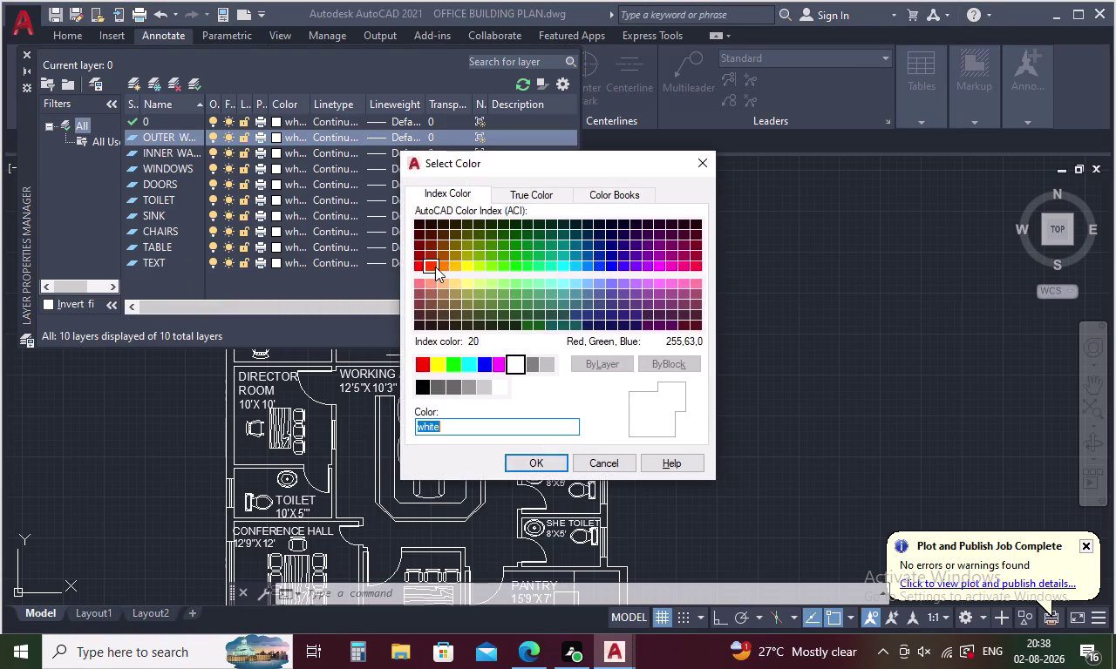
click(435, 266)
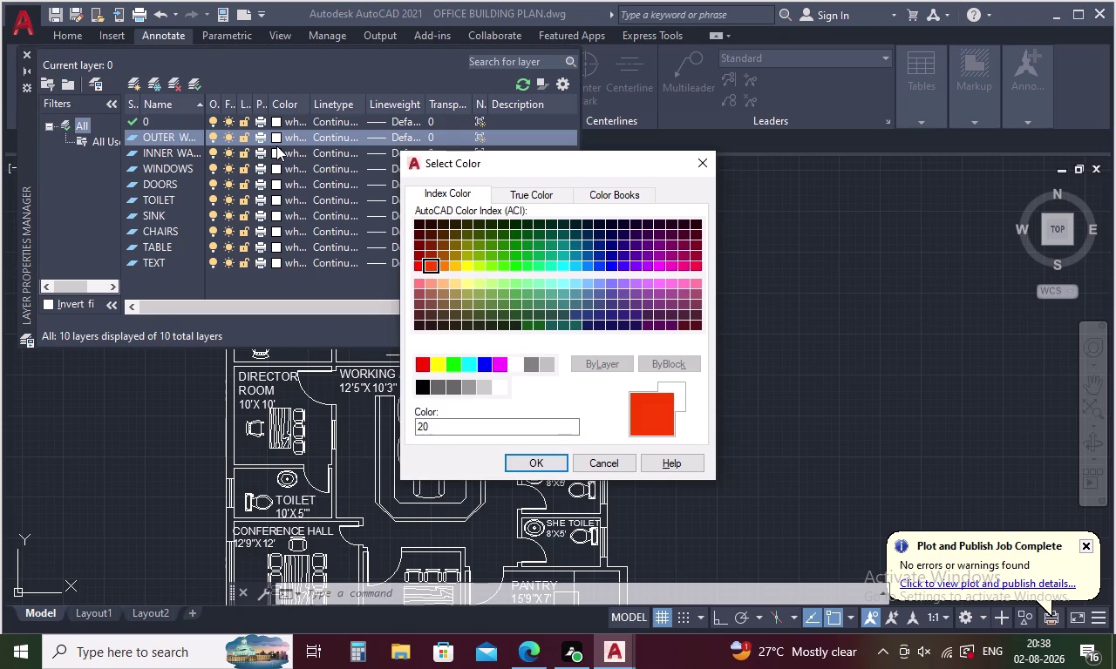
click(525, 468)
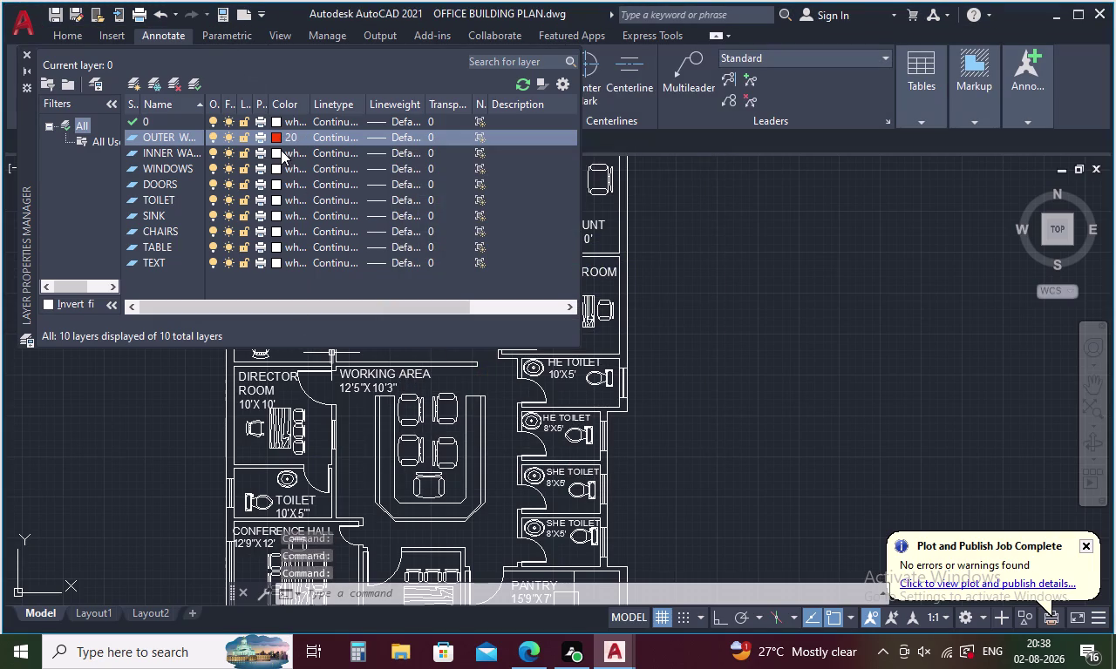
click(278, 153)
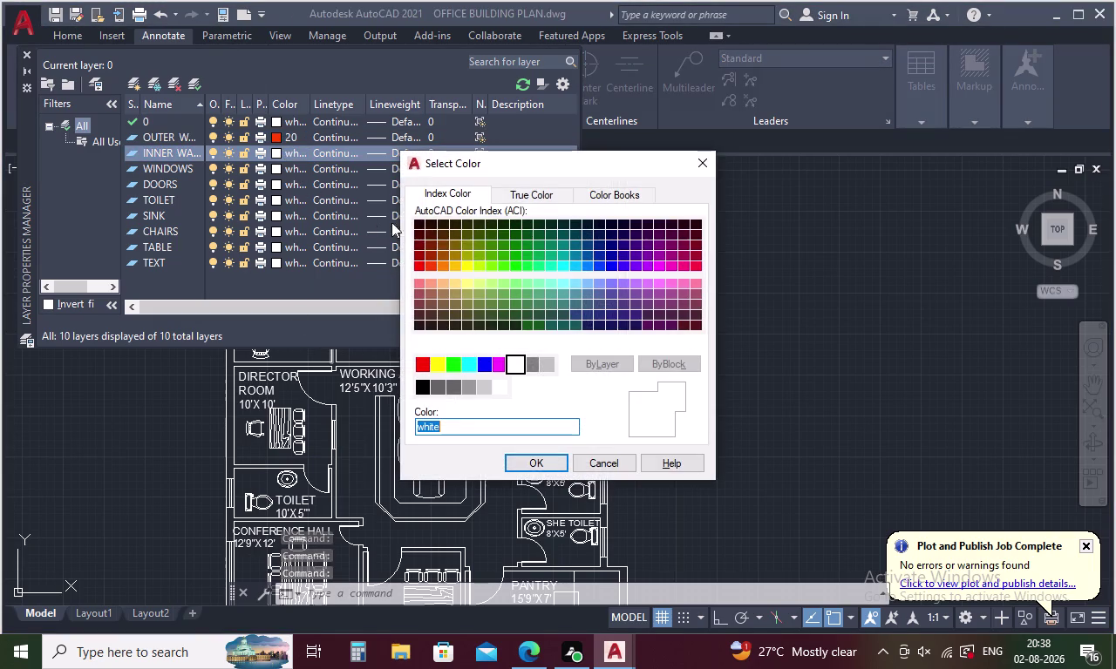
click(468, 265)
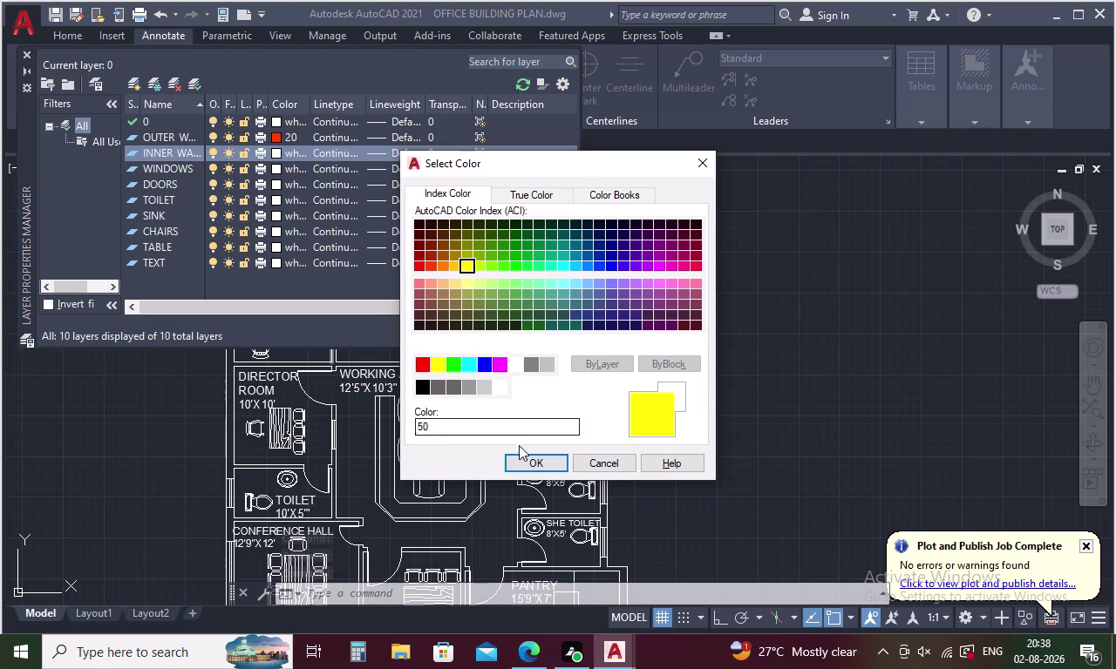
click(529, 463)
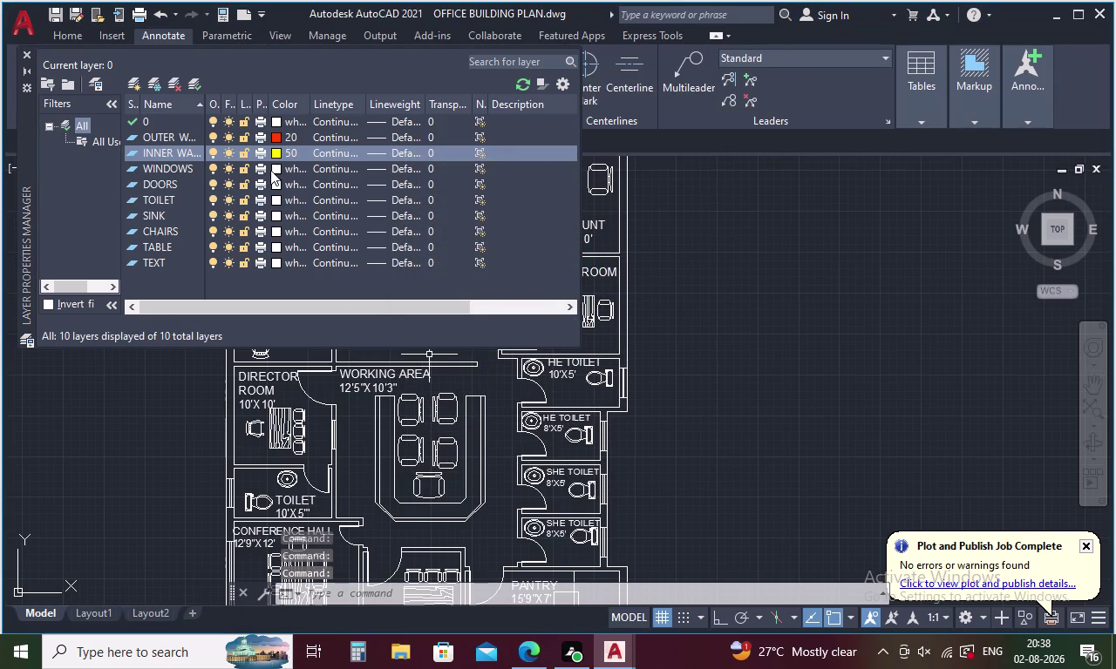
click(275, 169)
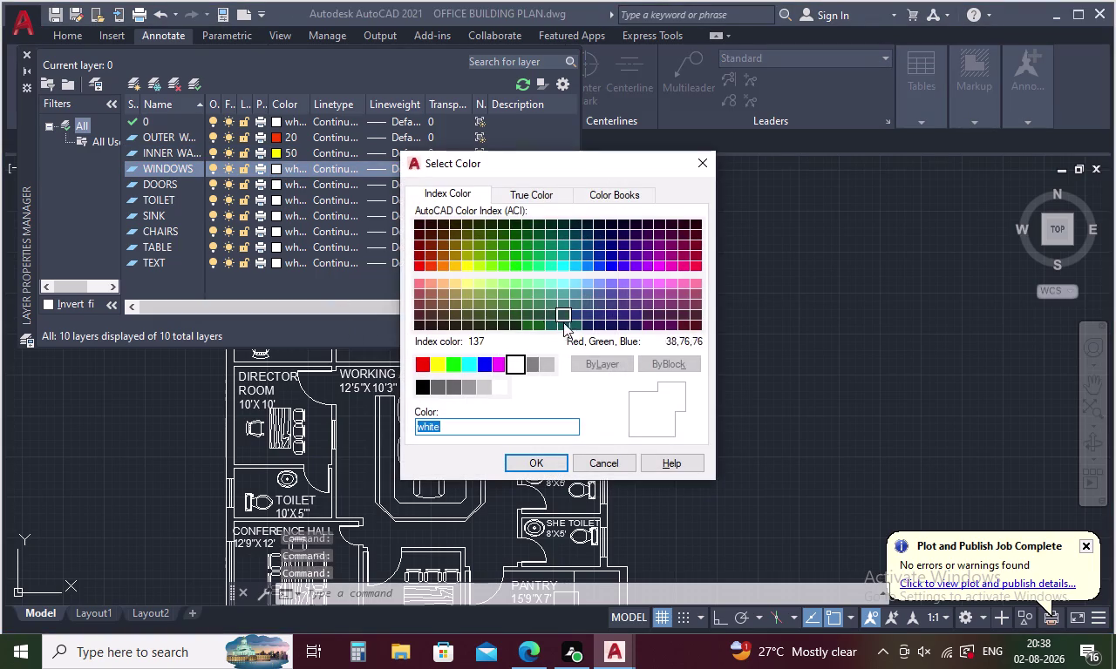
click(624, 284)
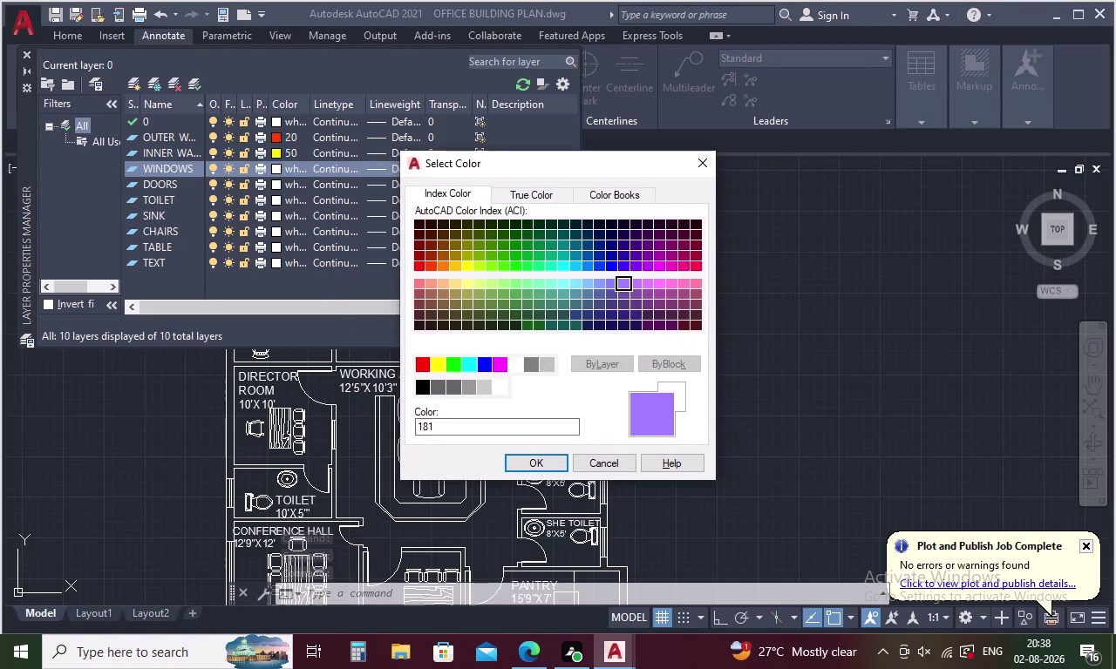
click(553, 457)
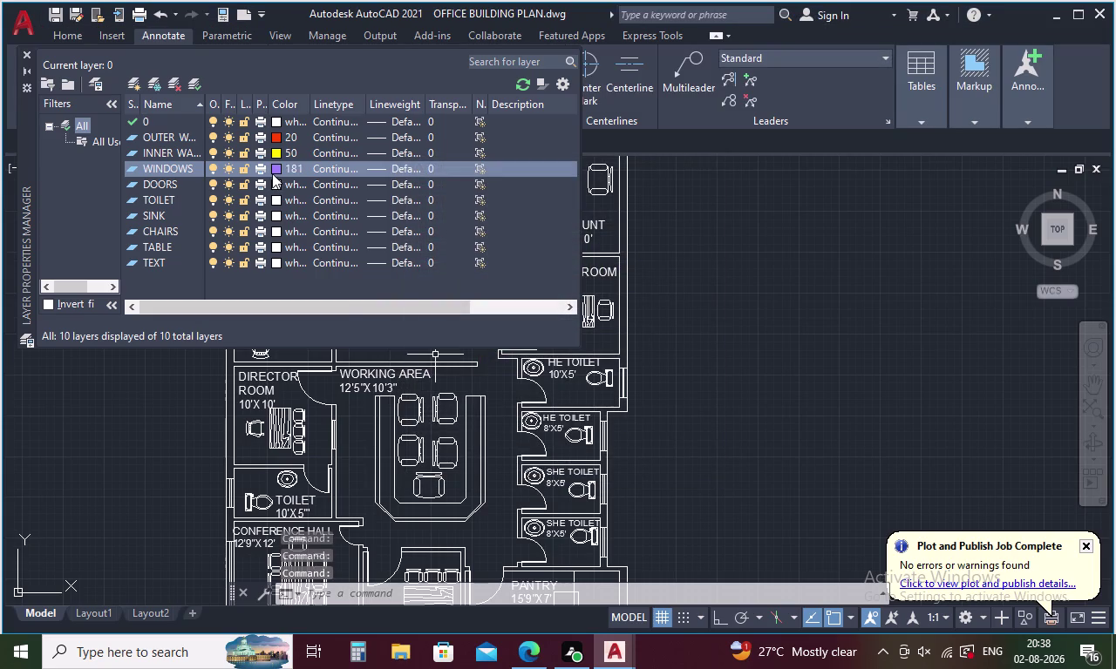
Set the DOORS layer colour to purple 200.
click(275, 183)
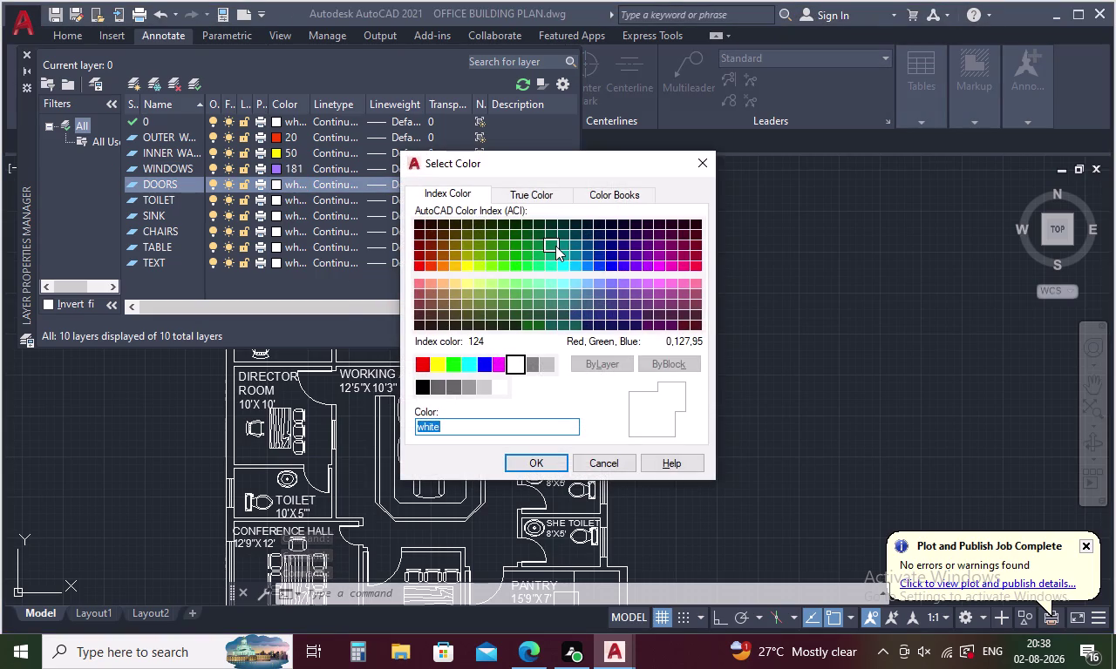
click(479, 242)
click(550, 463)
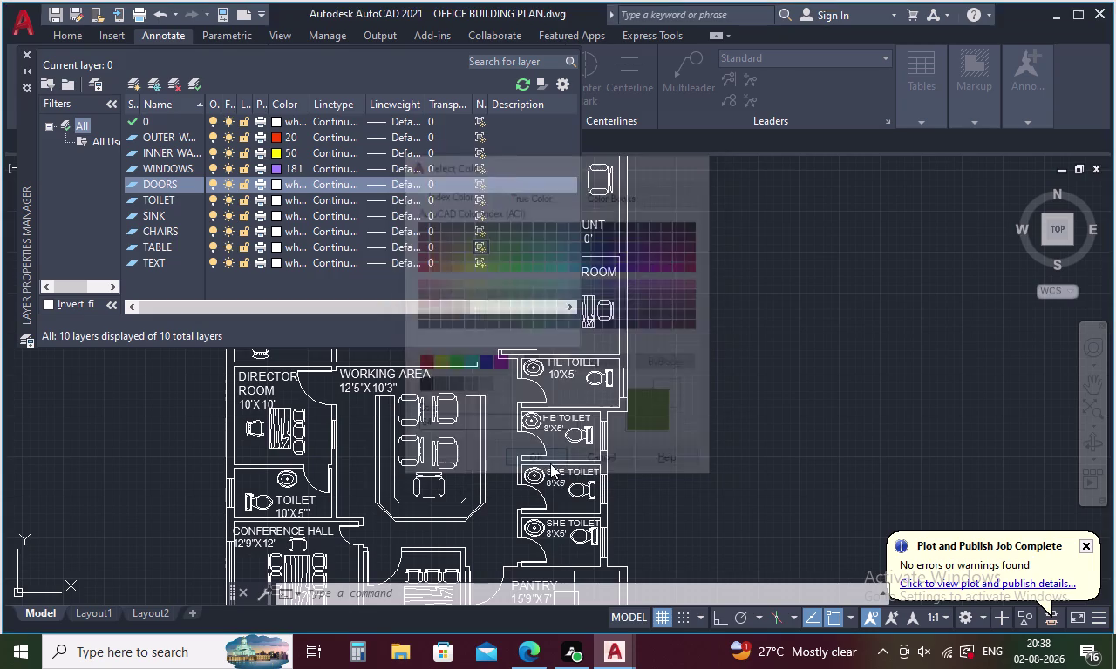
click(275, 183)
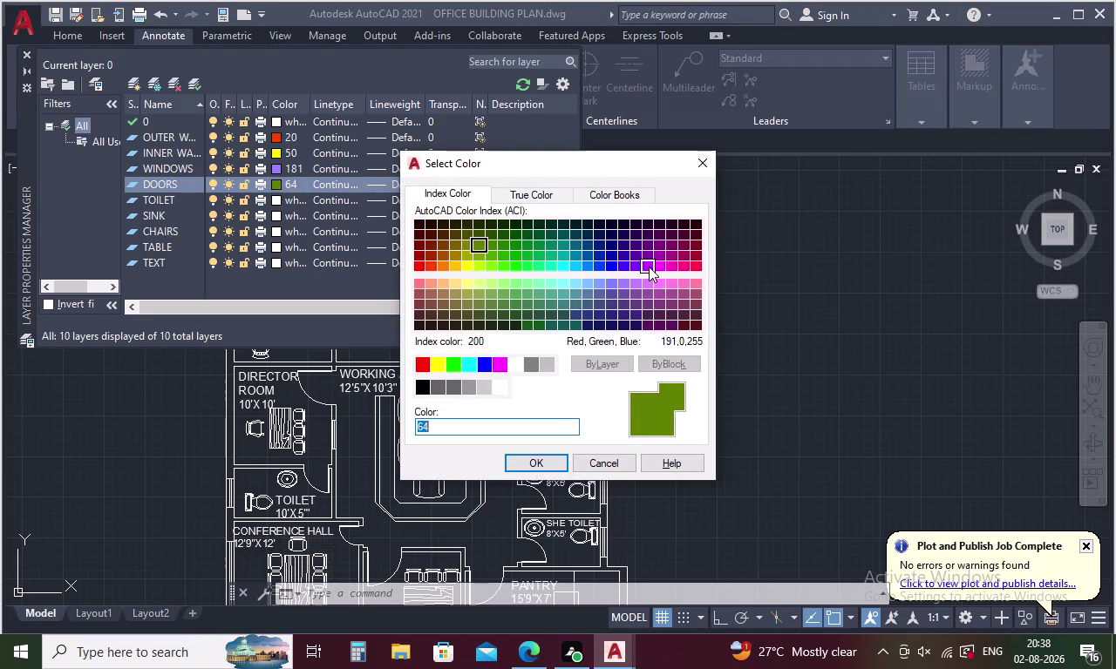
click(648, 266)
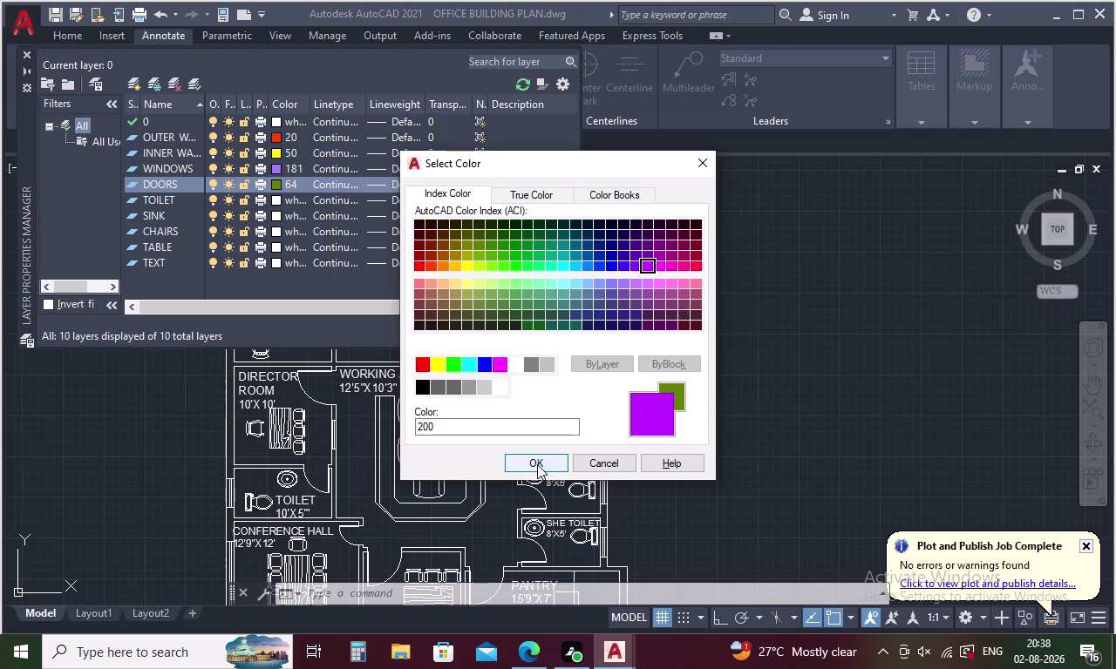
click(537, 464)
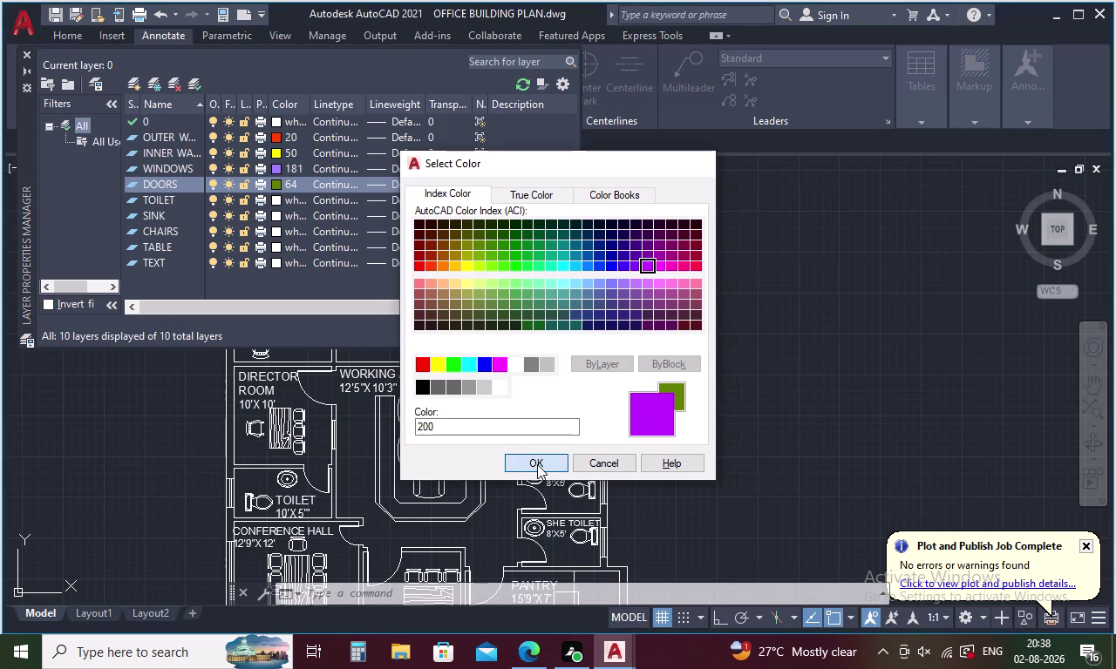
click(277, 199)
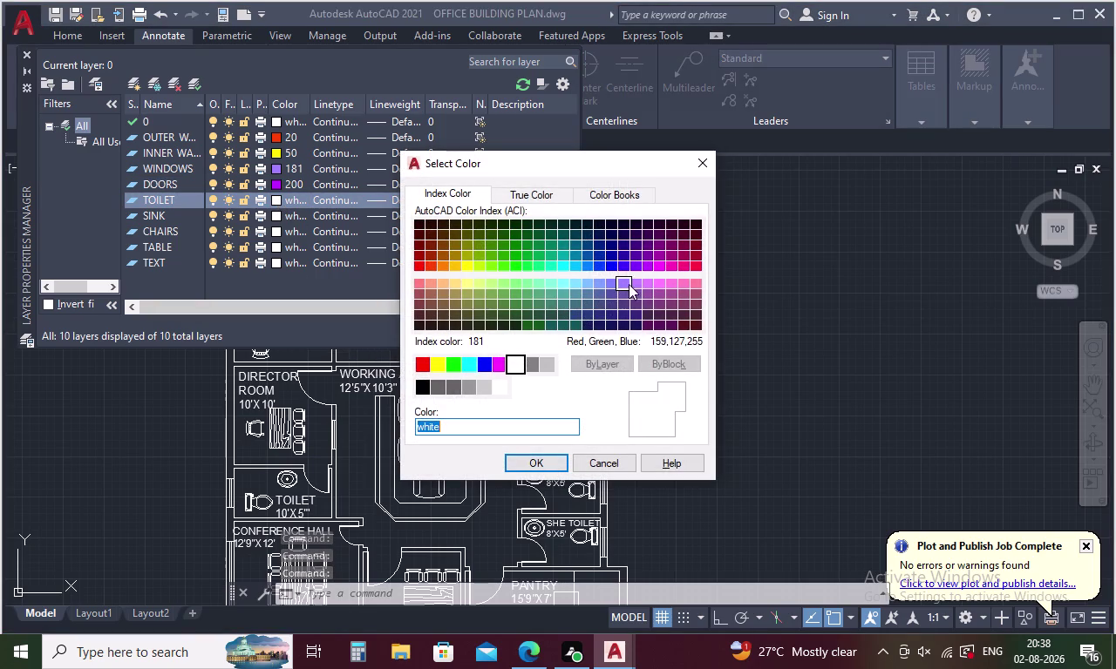
click(682, 258)
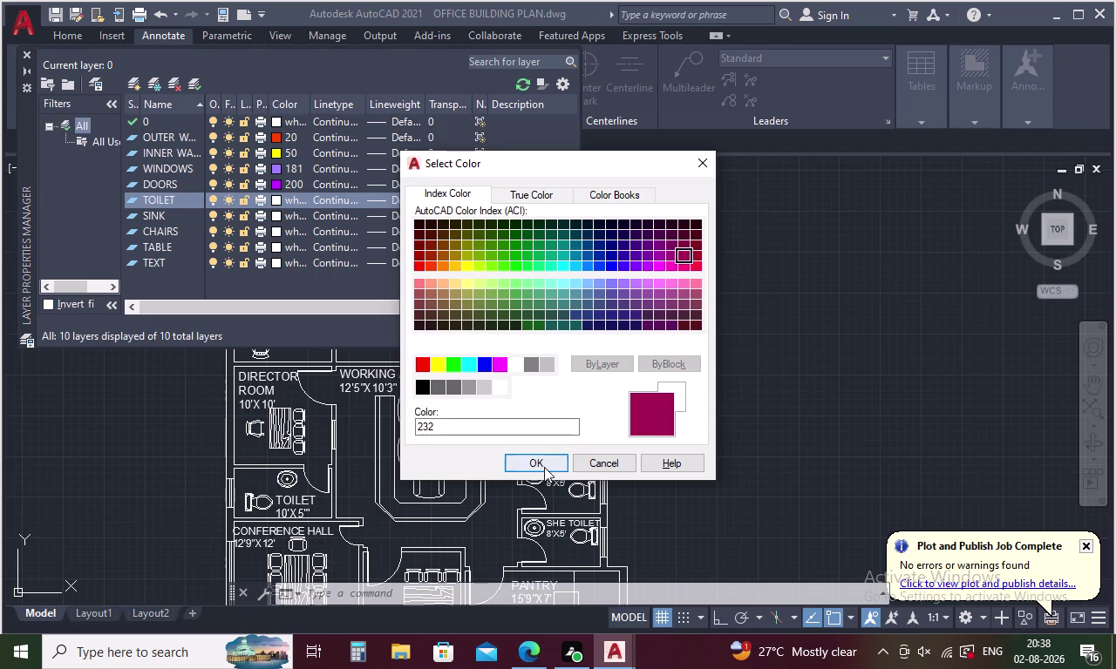
Give TOILET colour 232, SINK colour 145 and CHAIRS green 100.
click(544, 467)
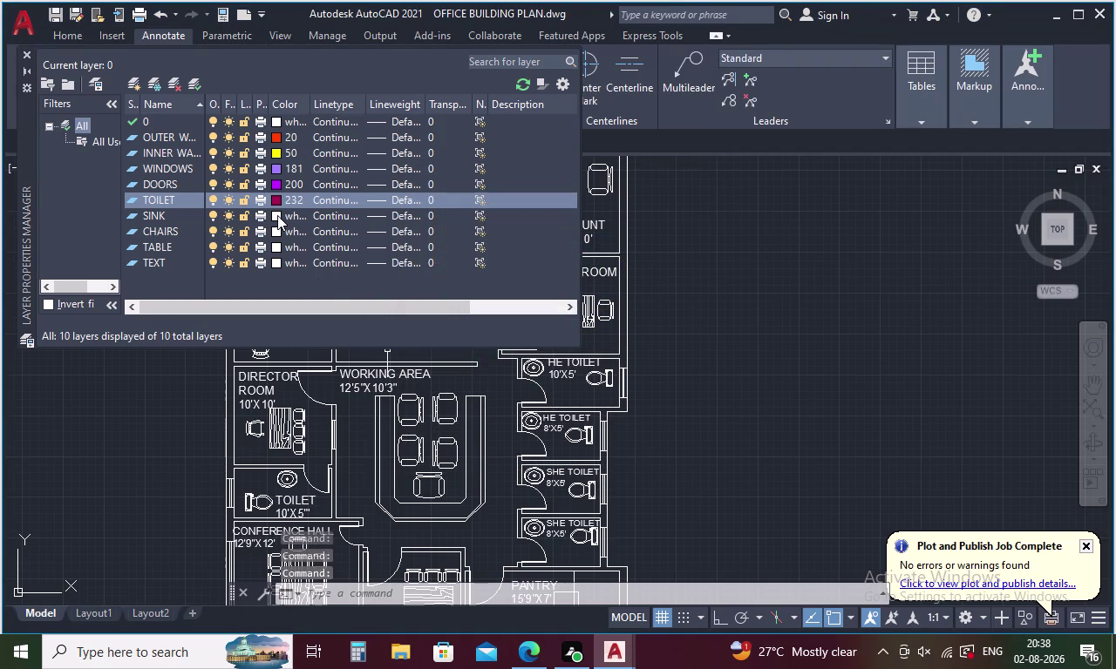
click(277, 215)
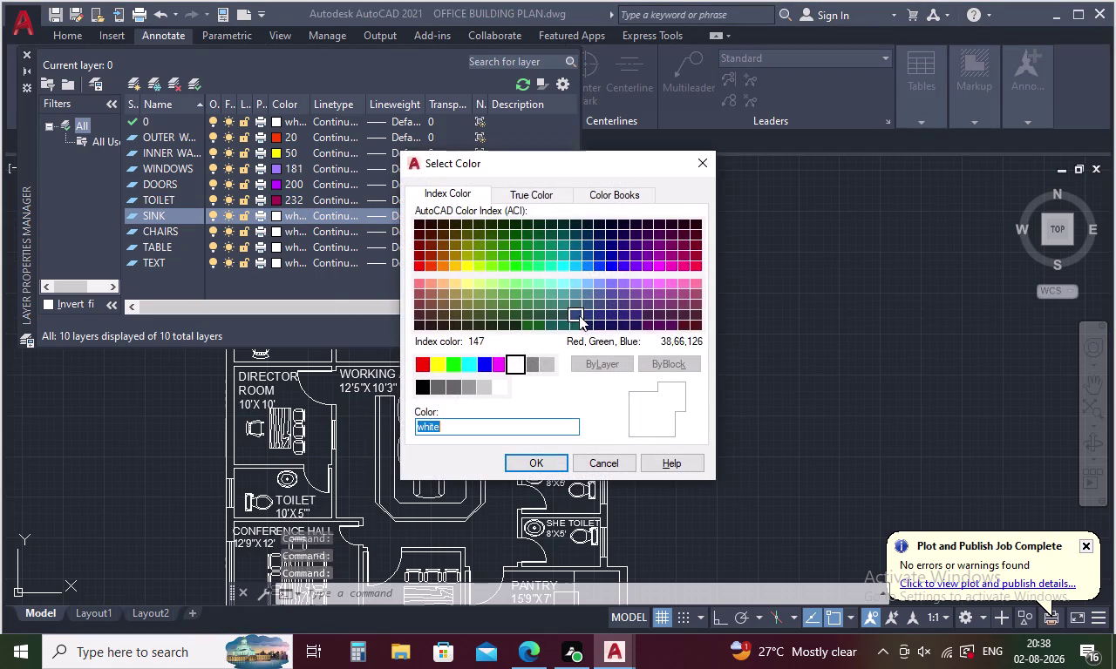
click(578, 305)
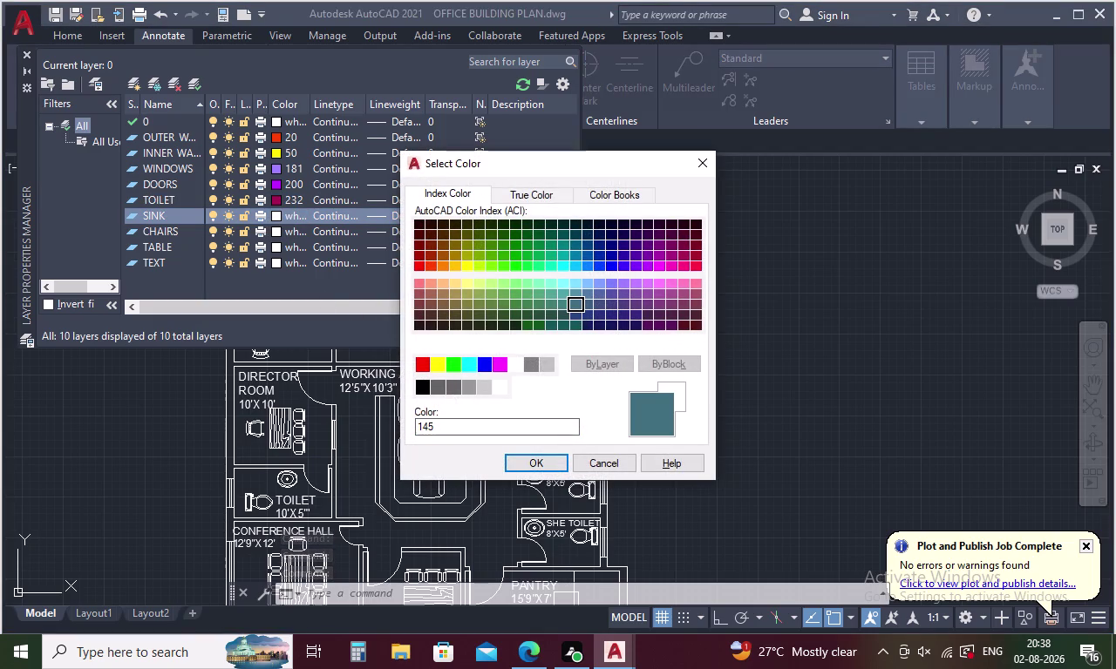
click(548, 469)
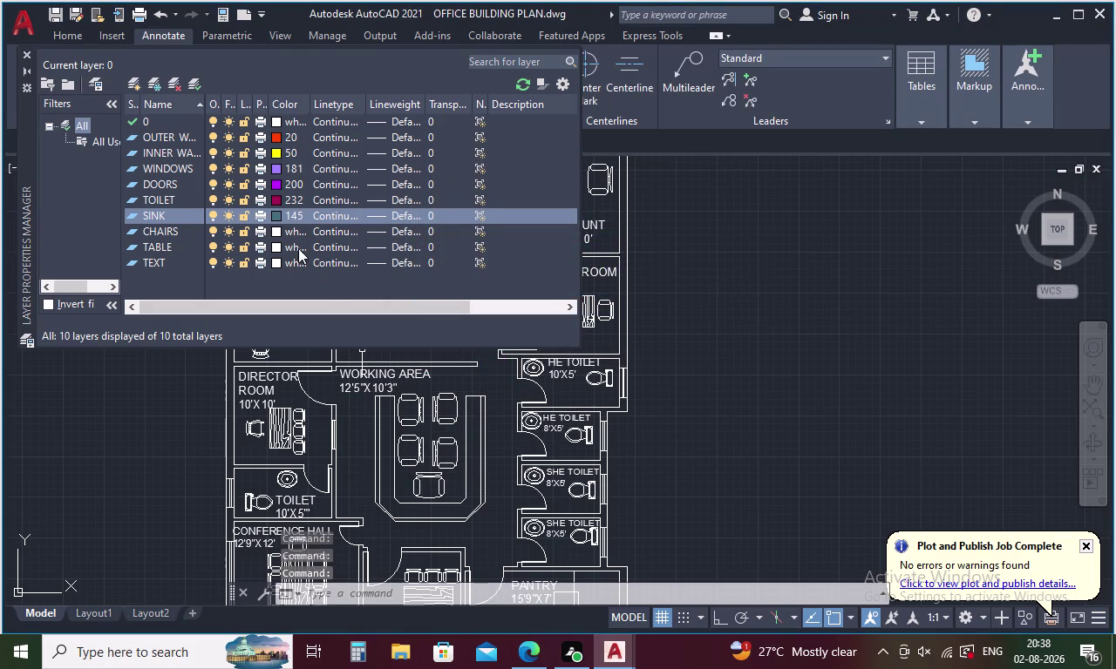
click(276, 232)
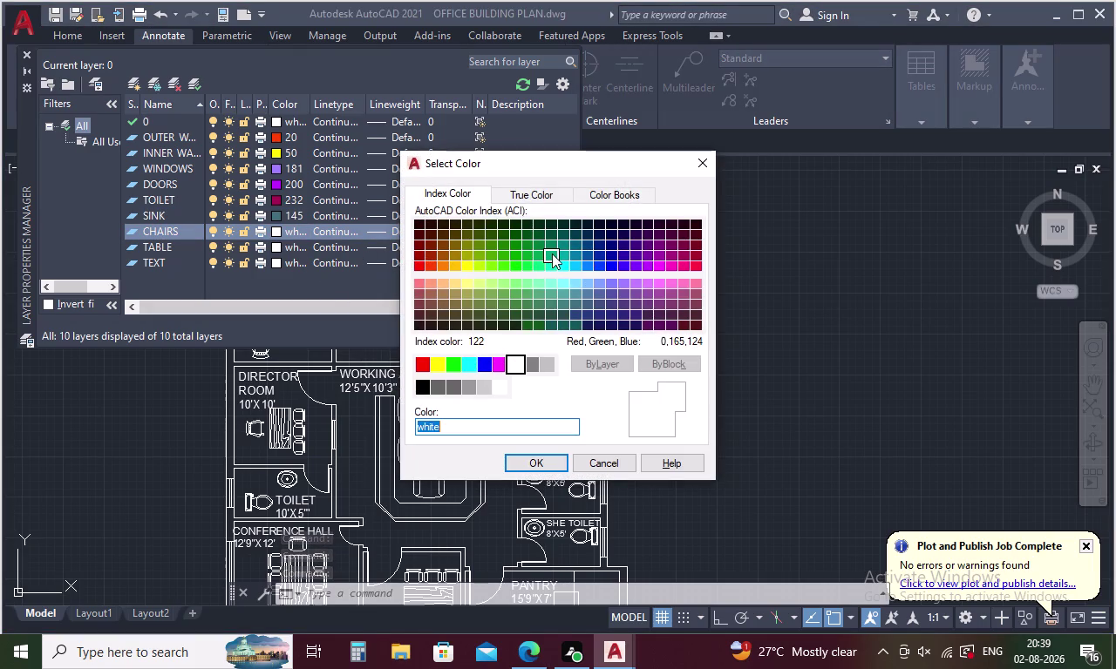
click(531, 270)
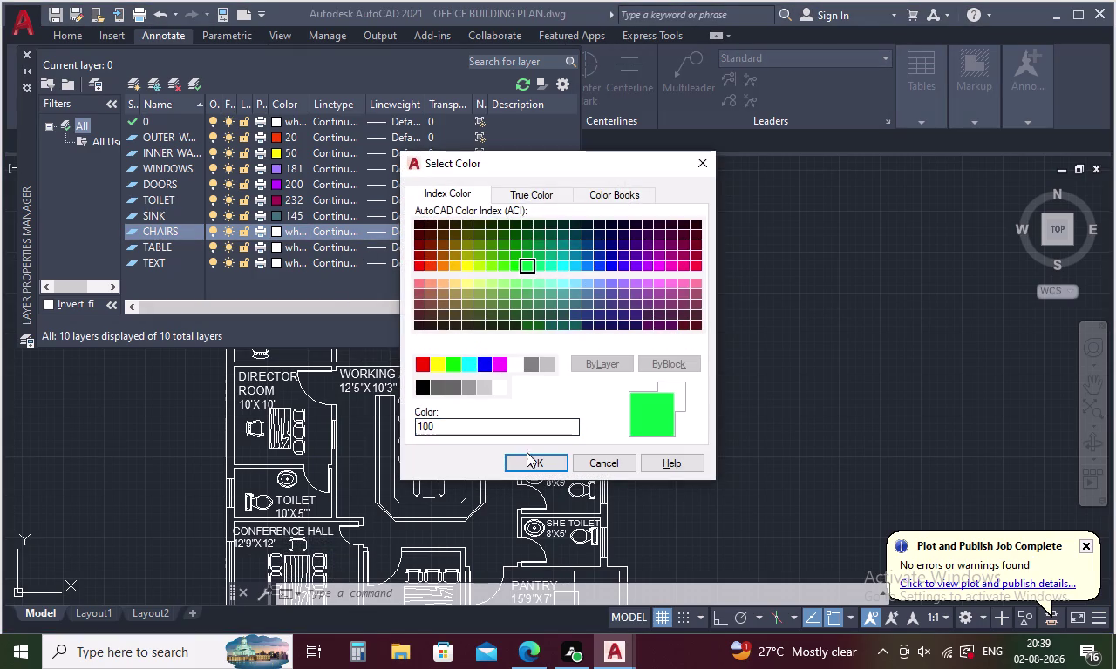
click(533, 463)
Give TABLE colour 131 and TEXT colour 15, then close the layer manager.
click(277, 245)
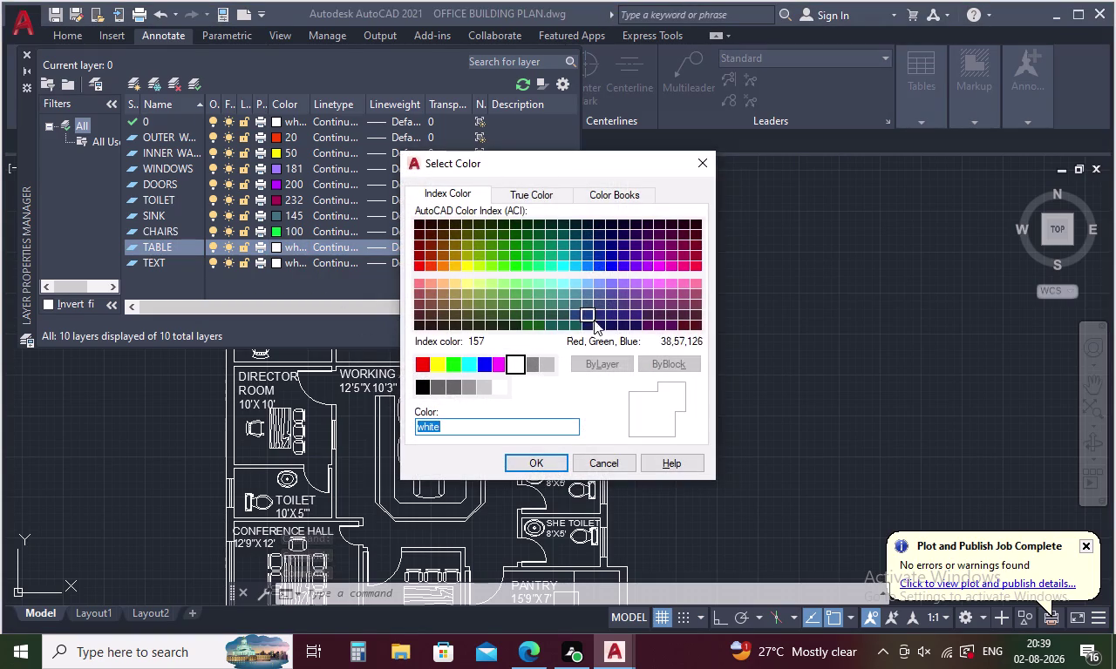
click(569, 282)
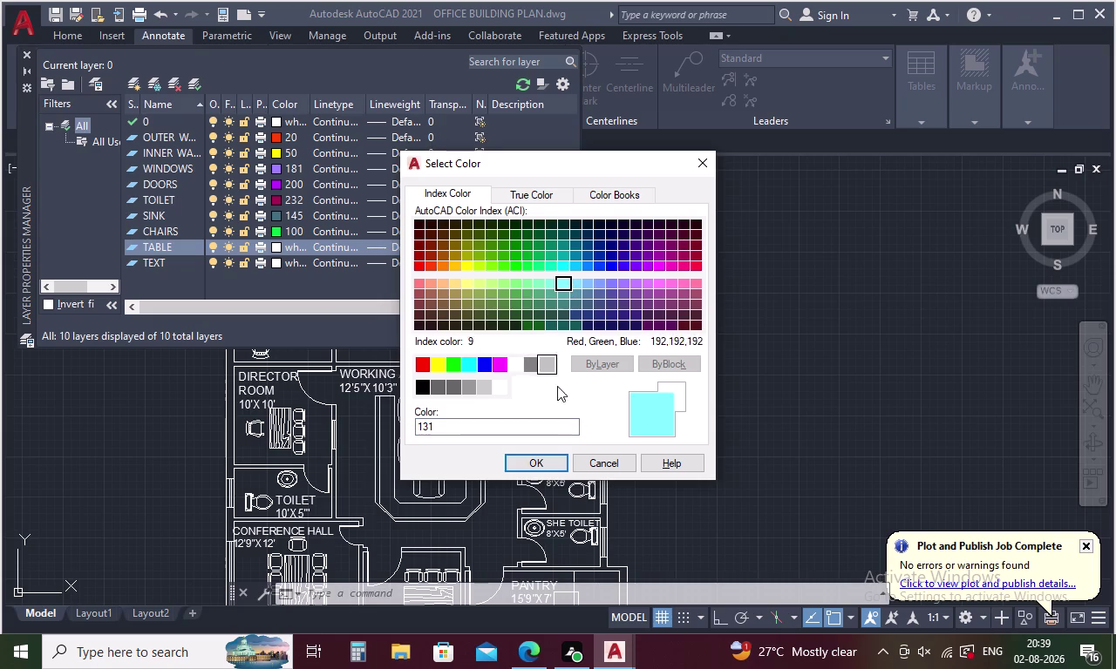
click(557, 454)
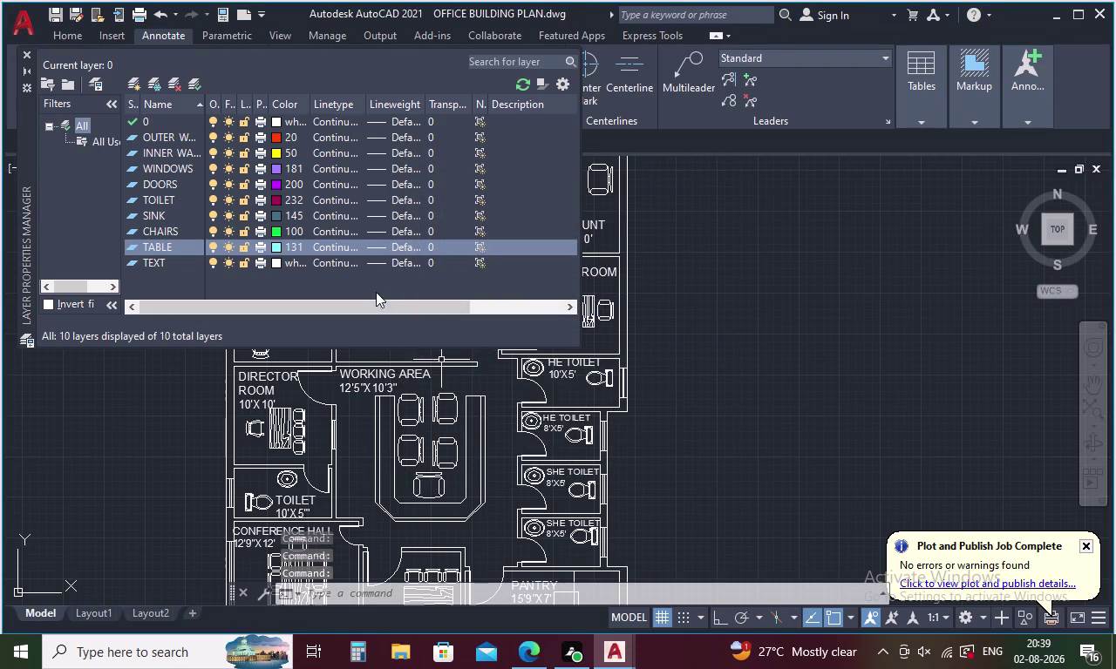
click(273, 262)
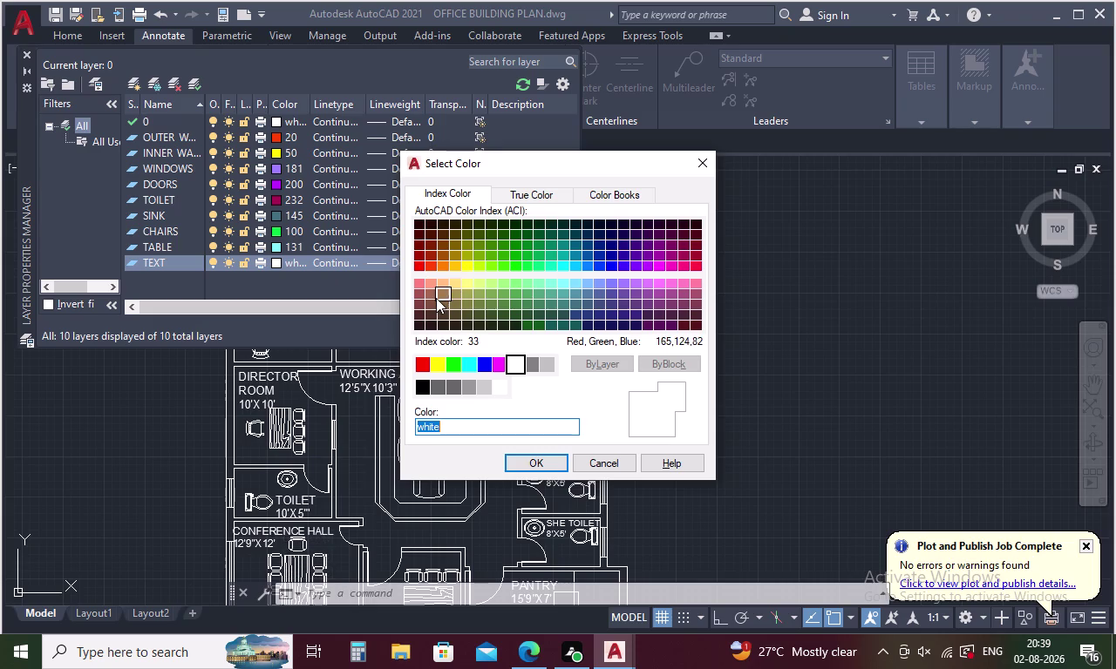
click(418, 306)
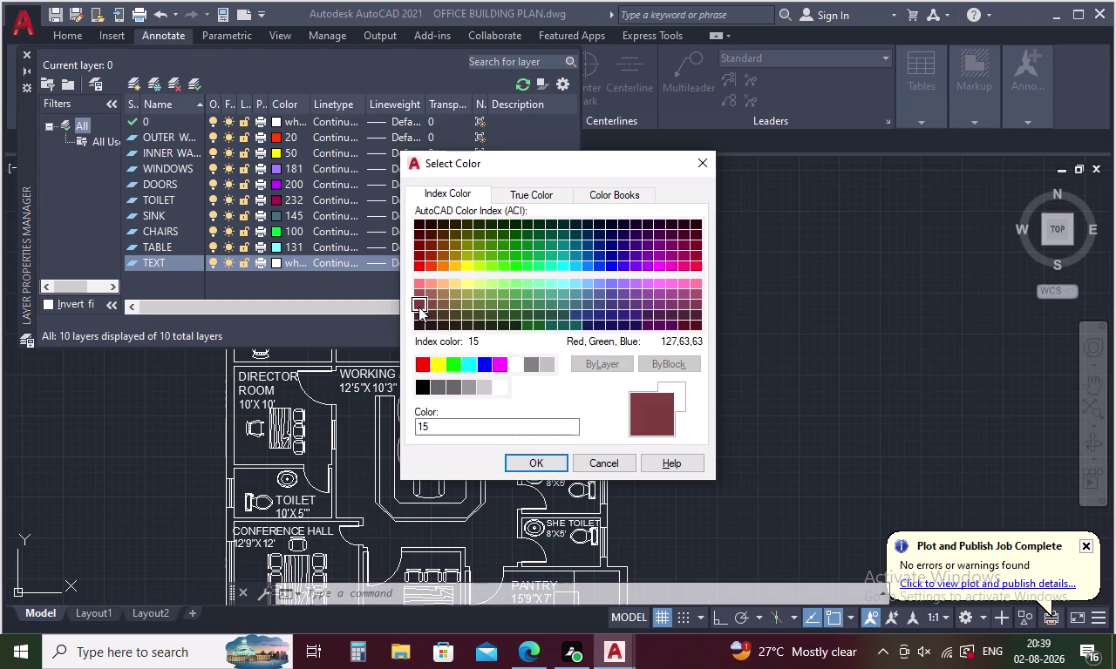
click(535, 463)
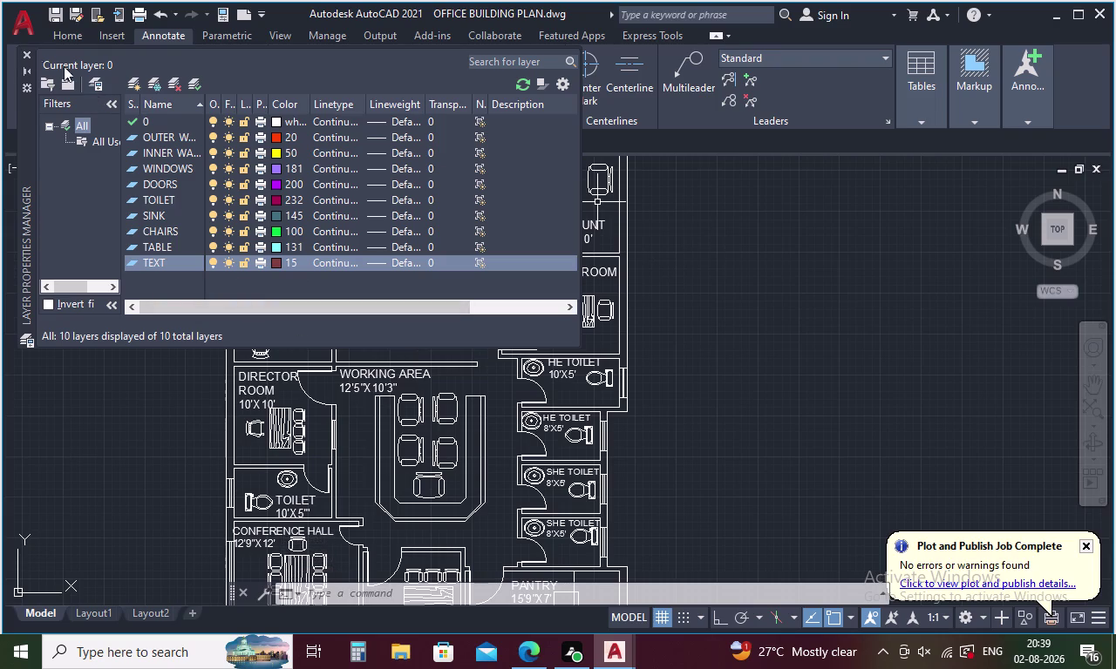
click(27, 51)
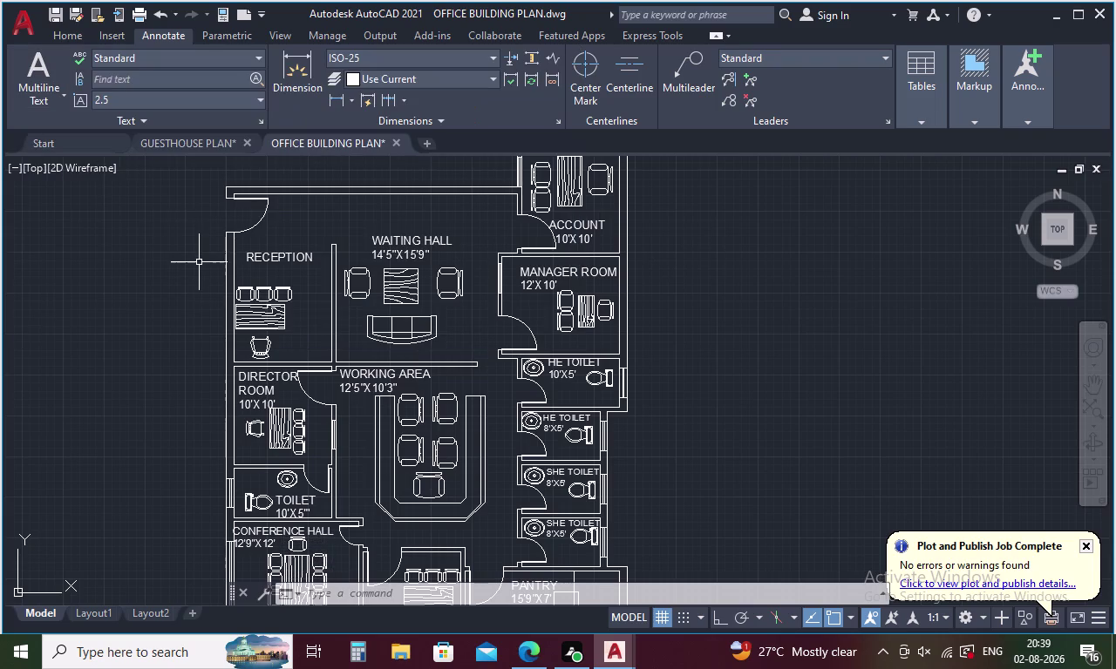
Open the Properties palette and select the manager room door arc.
key(ctrl+1)
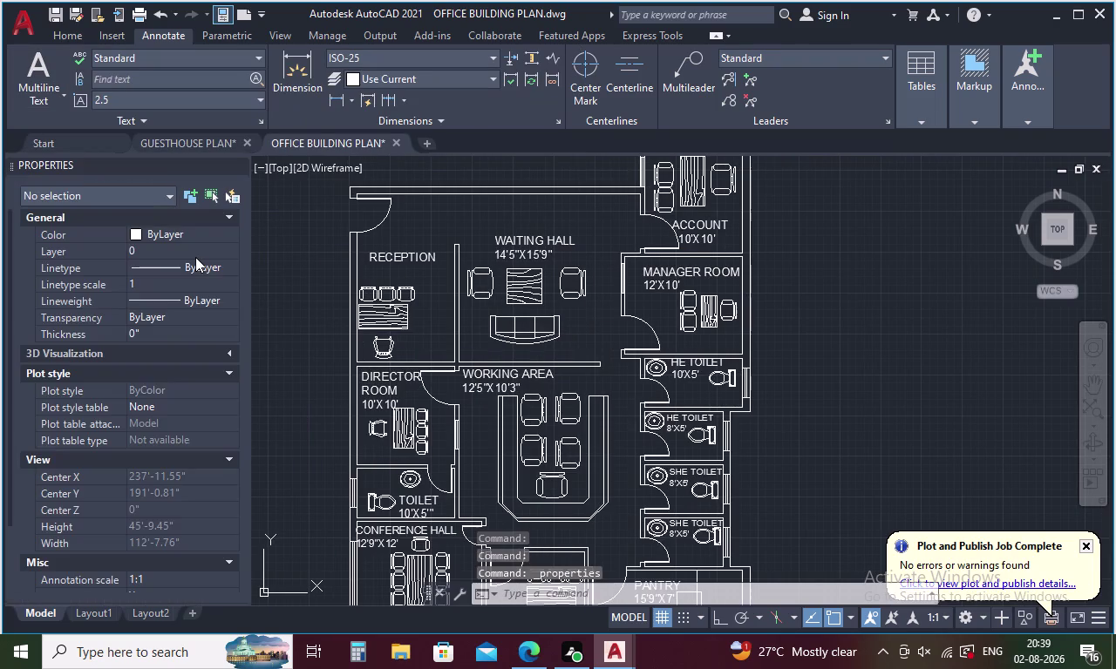
key(Return)
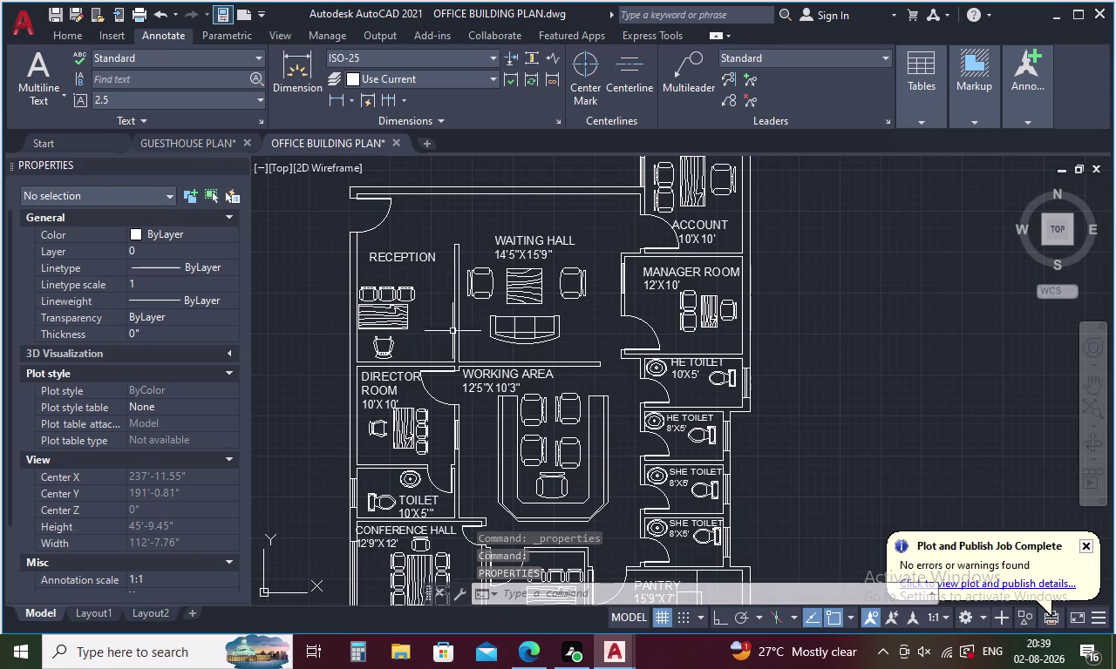
click(650, 329)
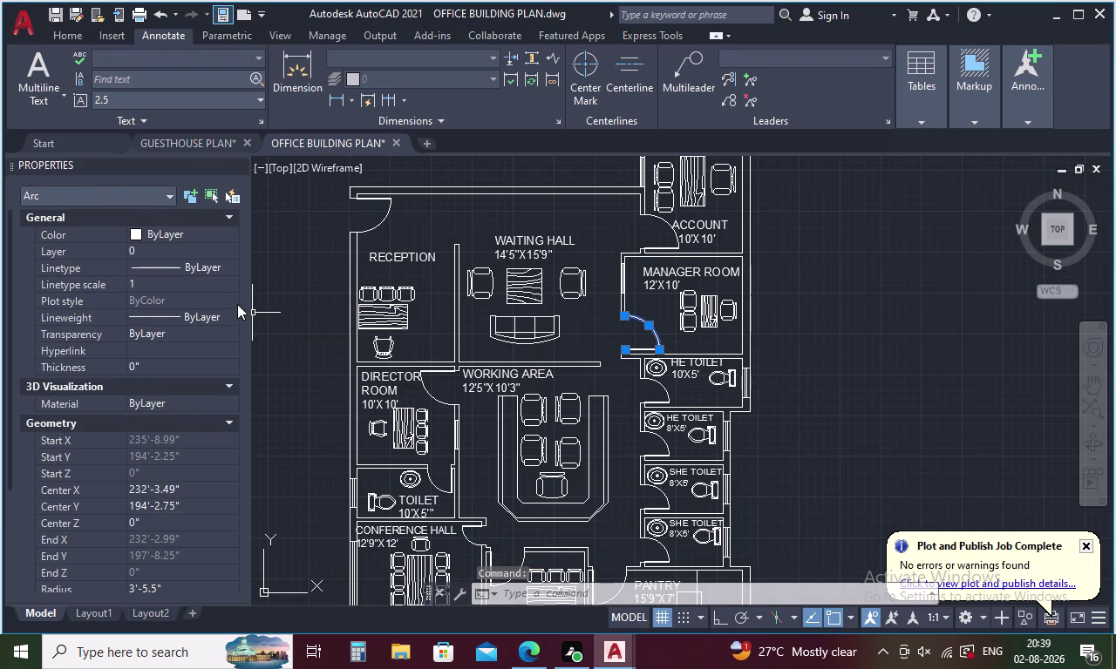
click(224, 268)
click(231, 263)
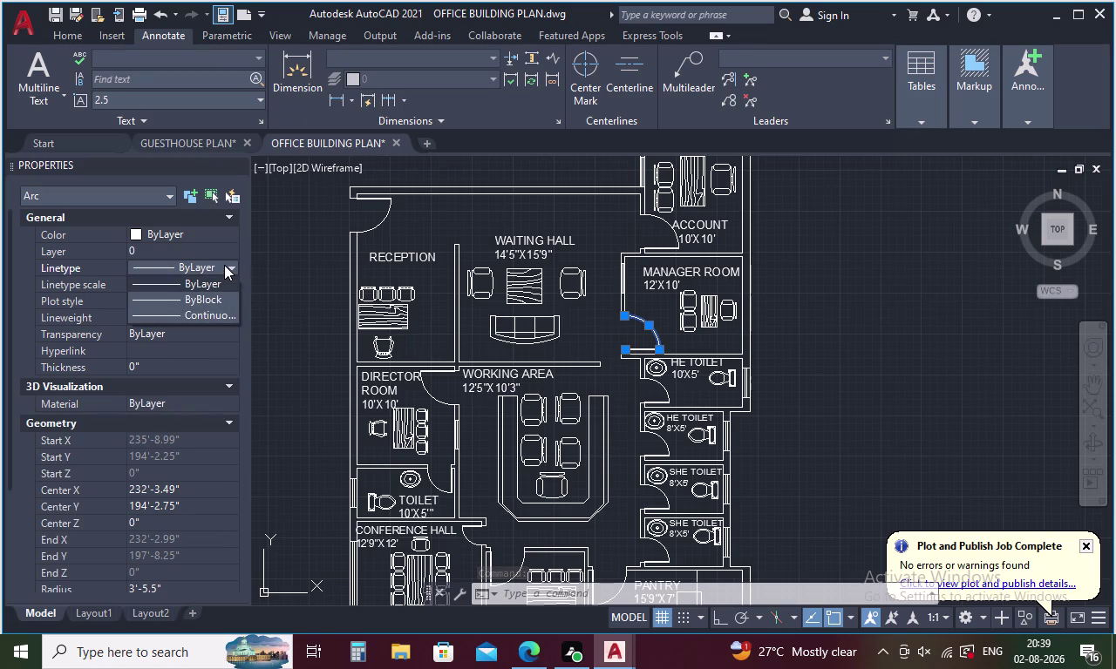
click(230, 269)
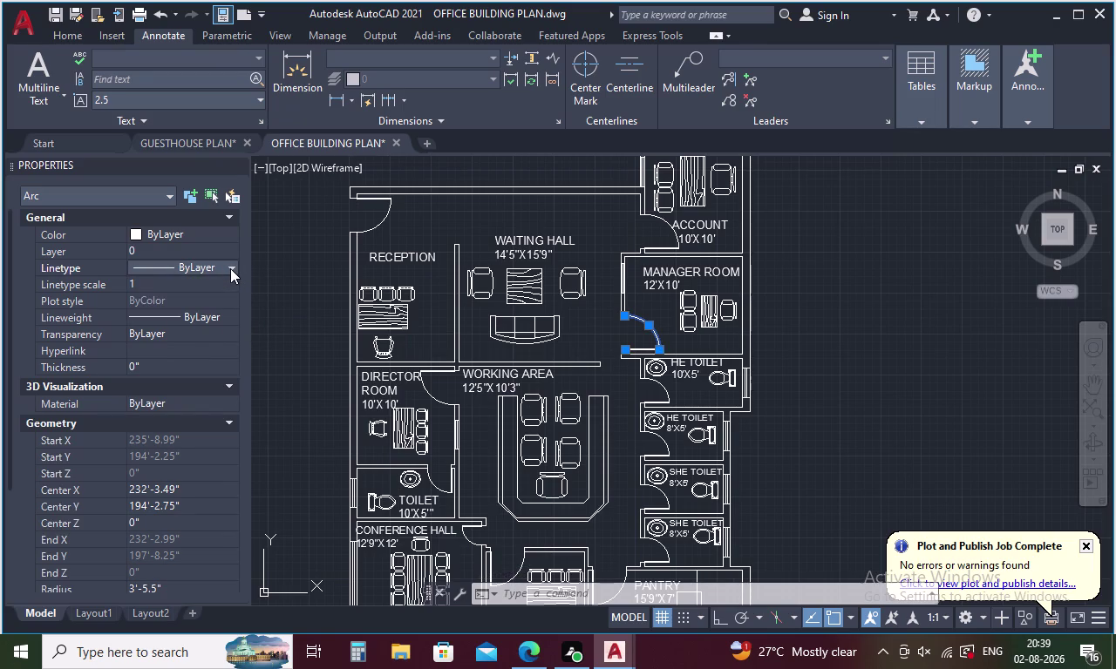
Put the door arc on the DOORS layer so it shows purple.
click(223, 234)
click(223, 250)
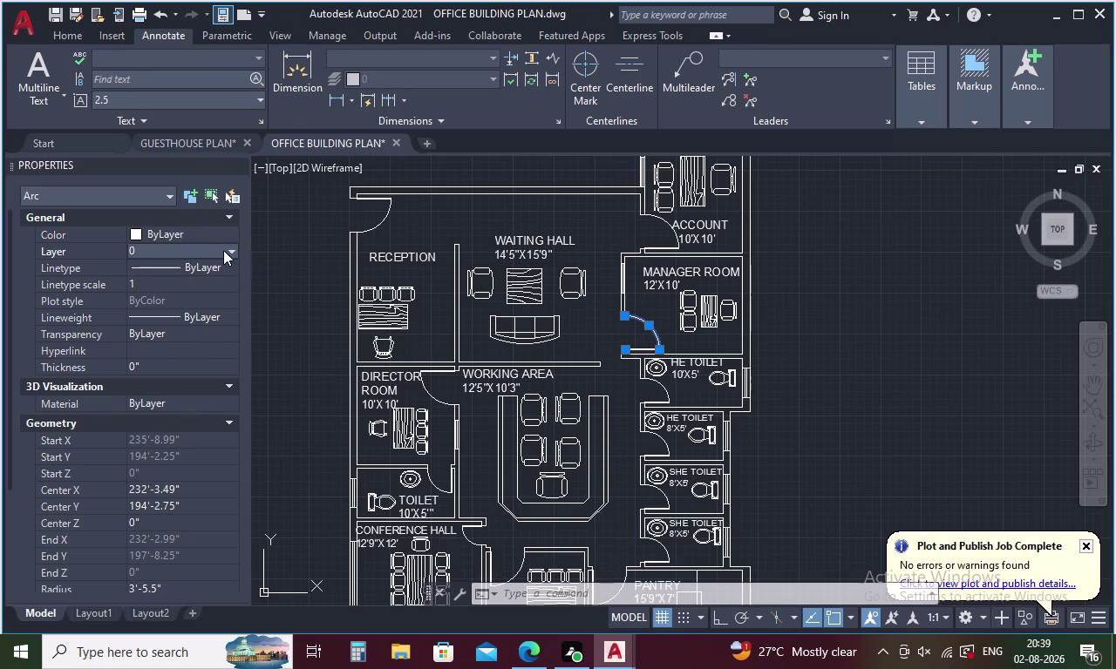
click(235, 250)
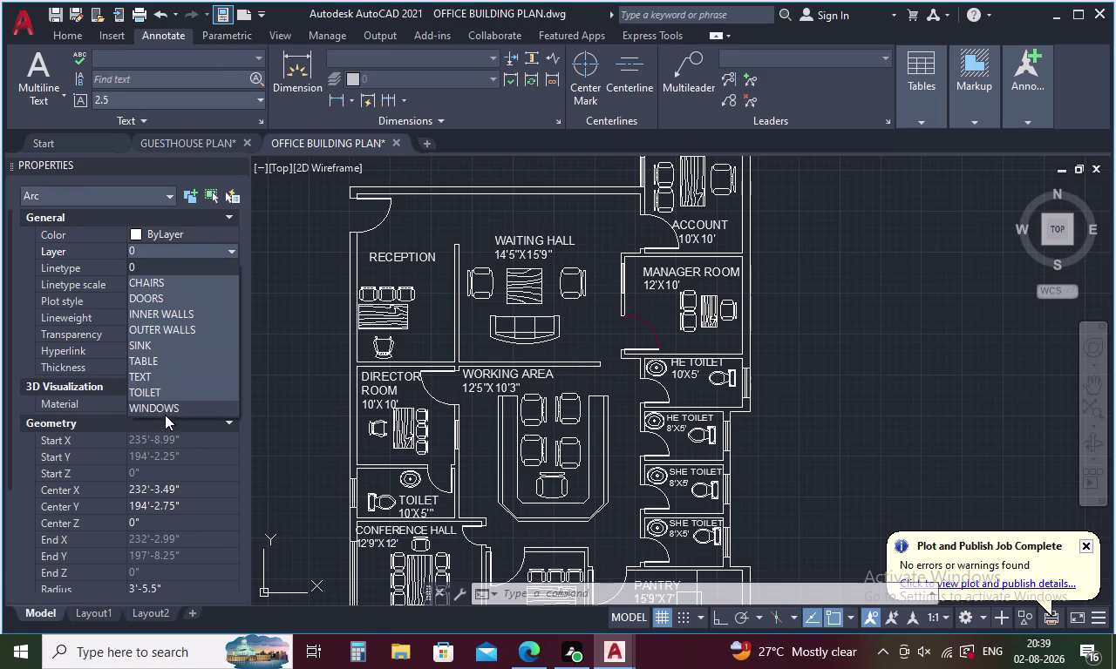
click(148, 296)
click(282, 340)
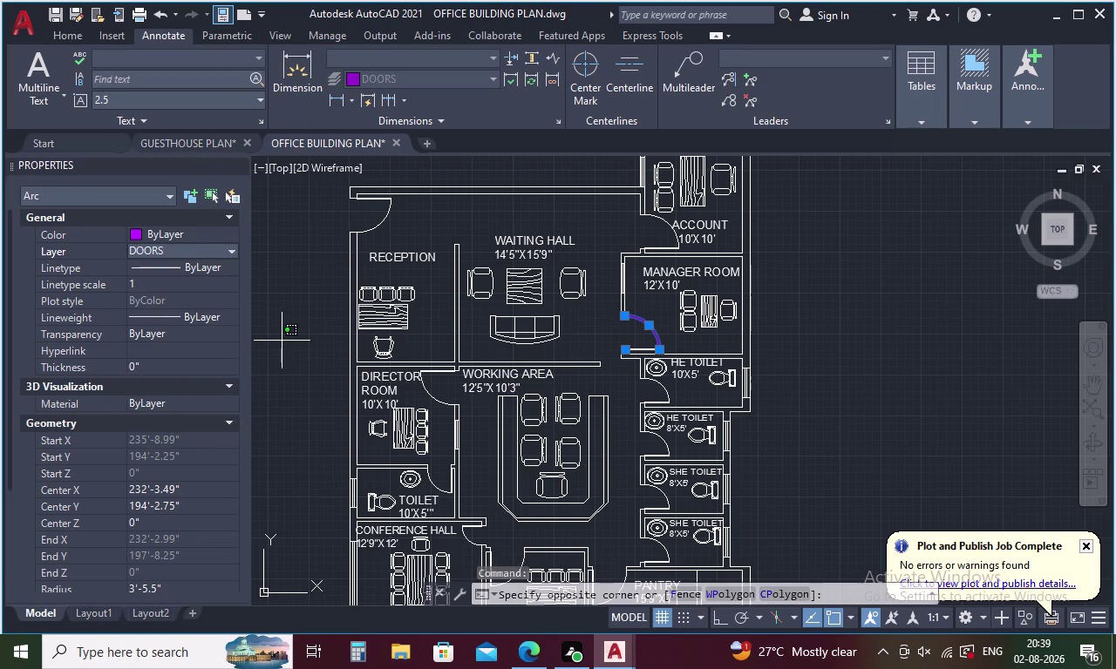
click(282, 341)
key(l)
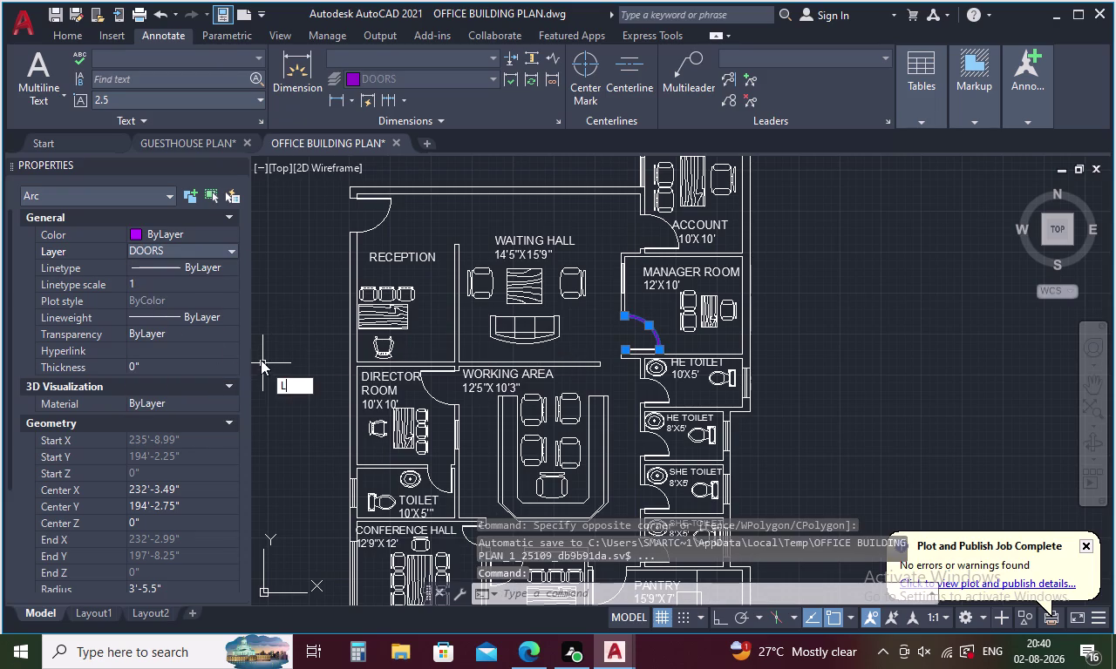
key(a)
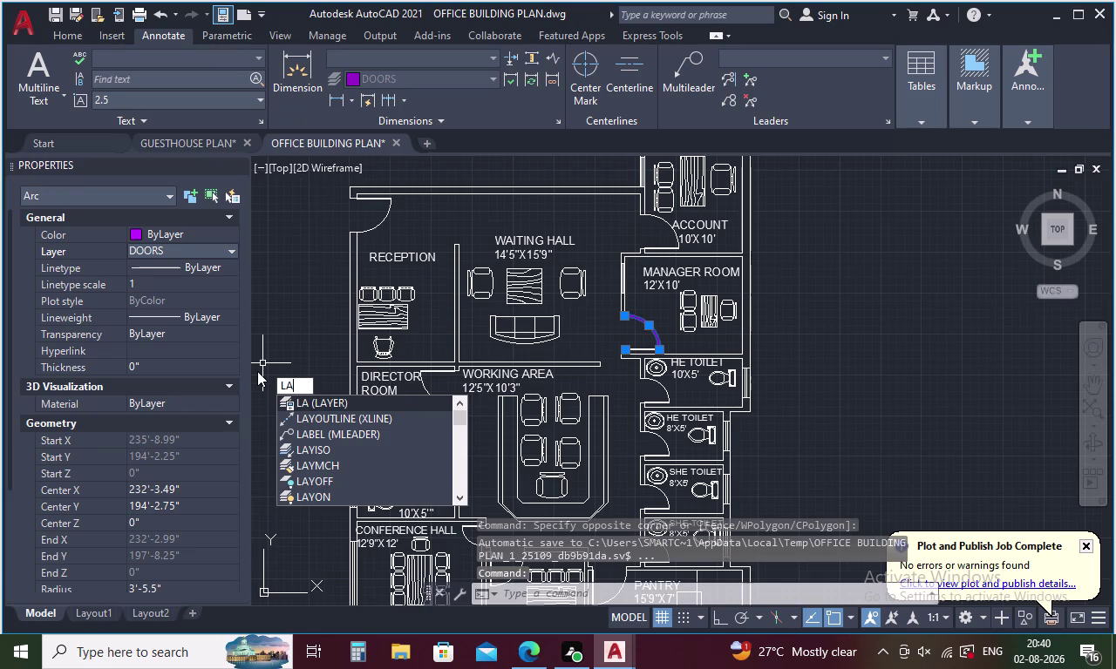
key(Escape)
Run MATCHPROP (MA) from the purple door arc onto the manager room and account doors.
text(M)
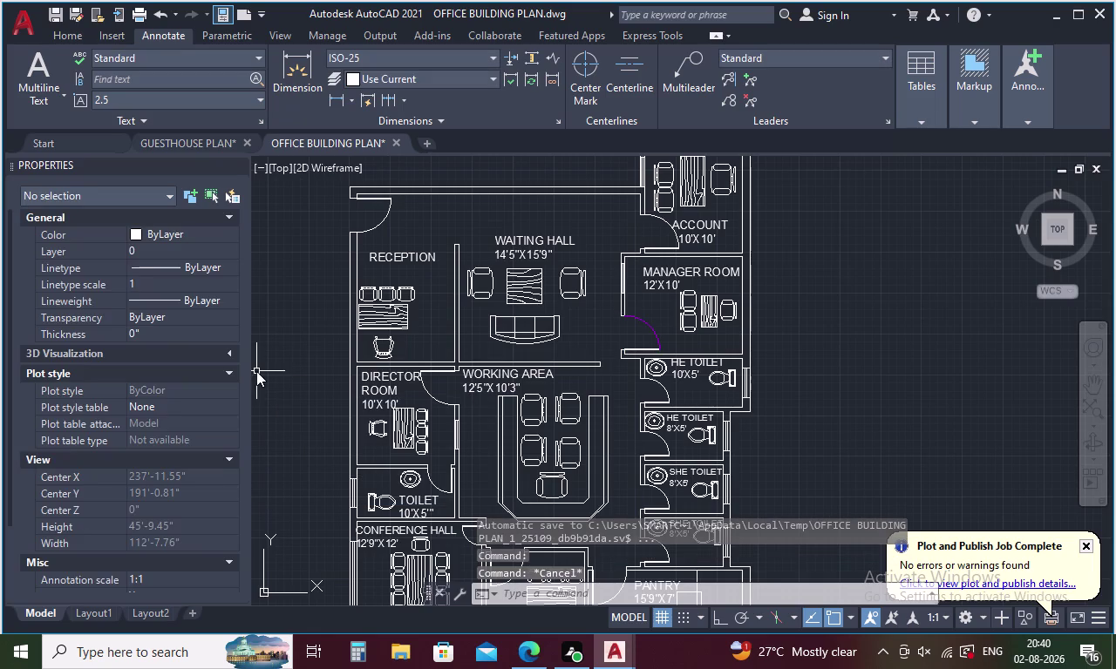
text(A)
key(space)
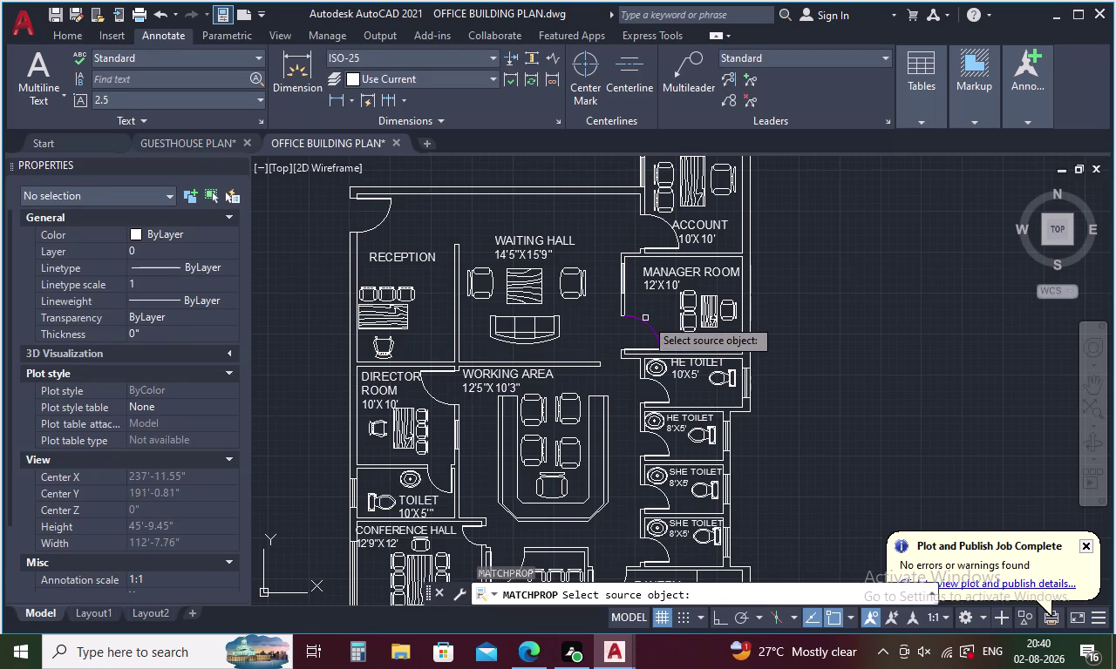
click(643, 323)
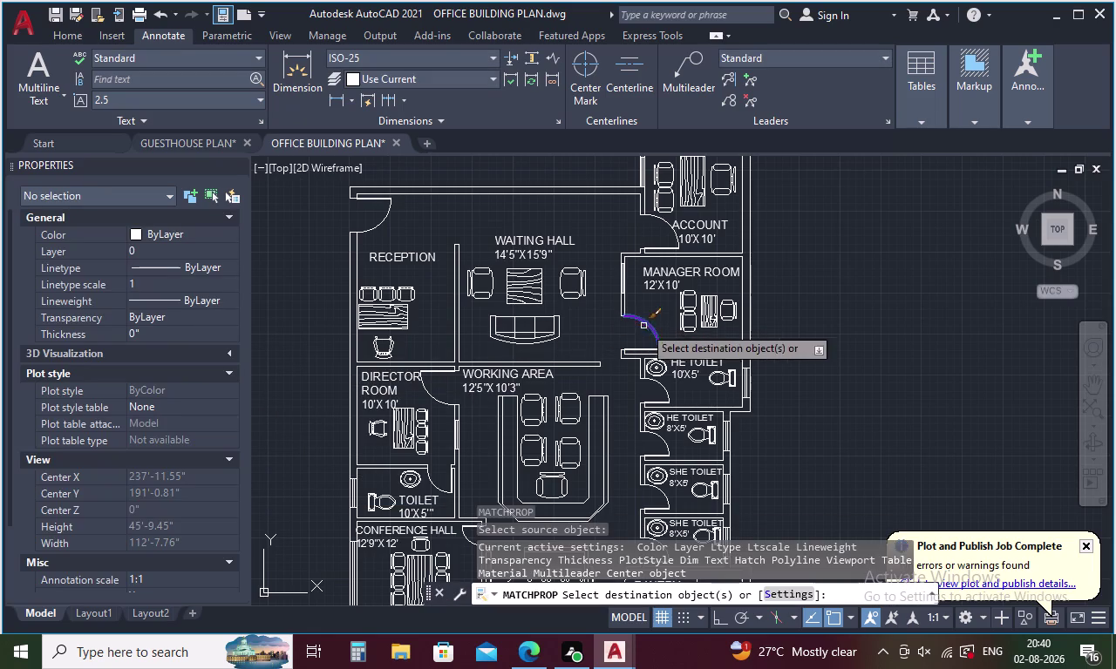
scroll(up, 3)
drag(645, 348, 645, 356)
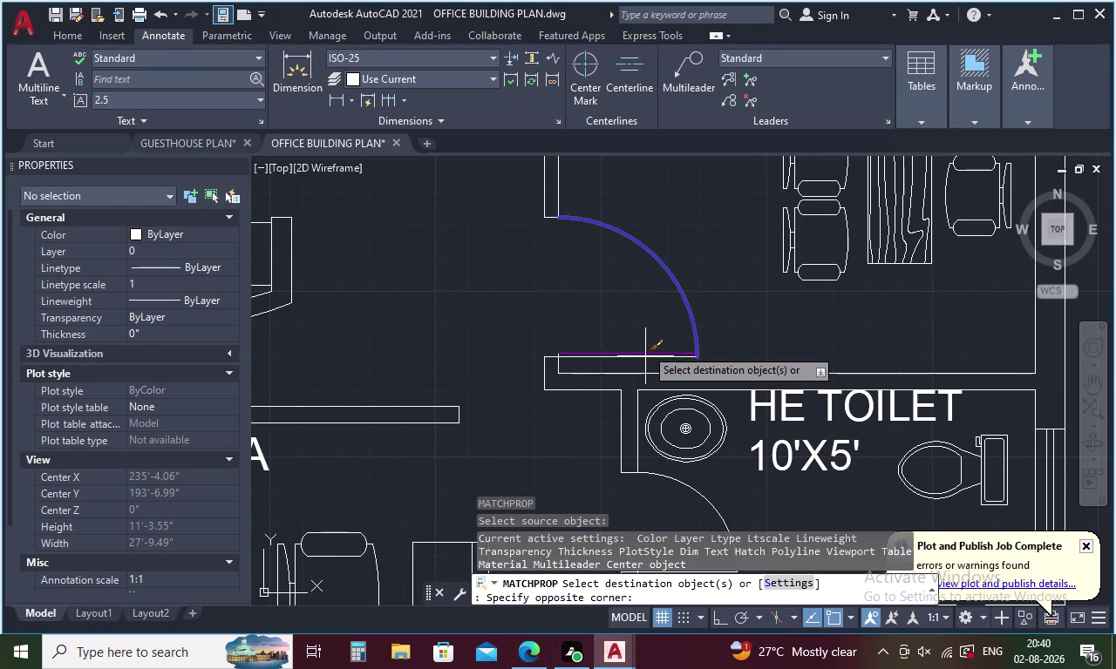
drag(645, 356, 645, 364)
click(616, 363)
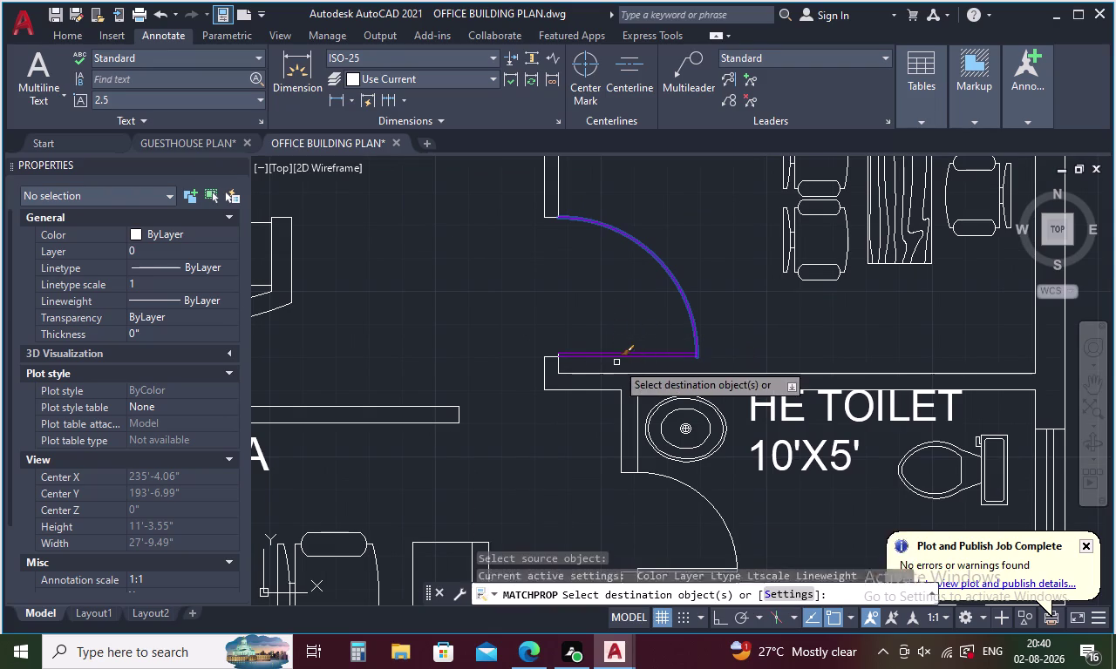
scroll(down, 3)
click(626, 202)
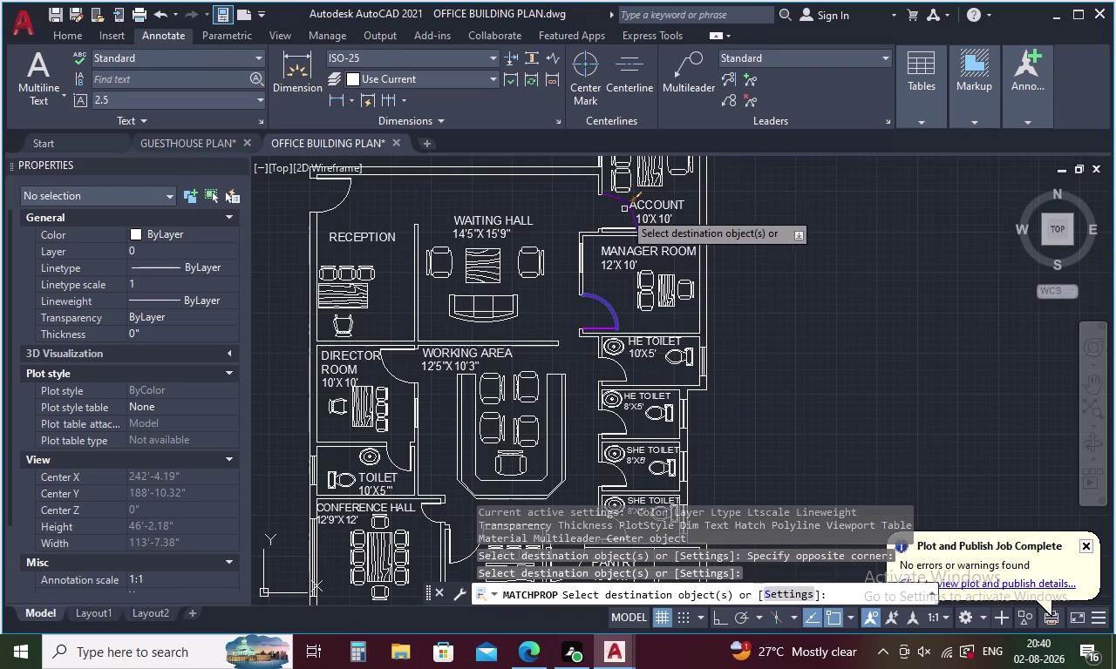
scroll(up, 3)
drag(620, 228, 622, 240)
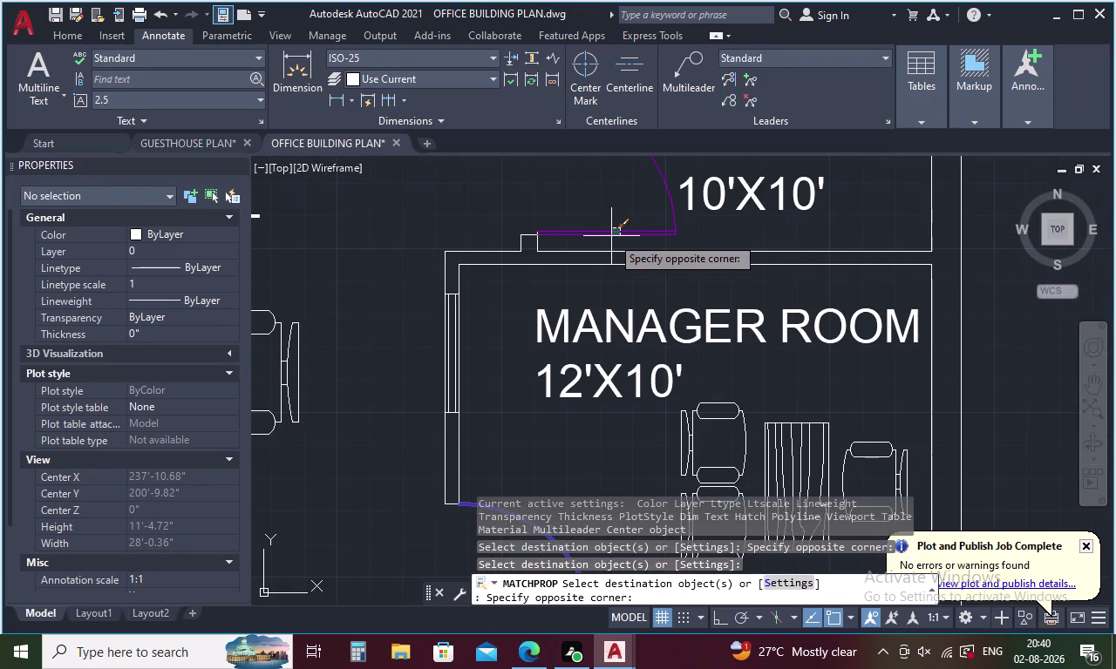
click(611, 237)
scroll(down, 3)
Match the HE TOILET 10'X5', HE TOILET 8'X5' and both SHE TOILET doors.
middle_drag(555, 204, 591, 359)
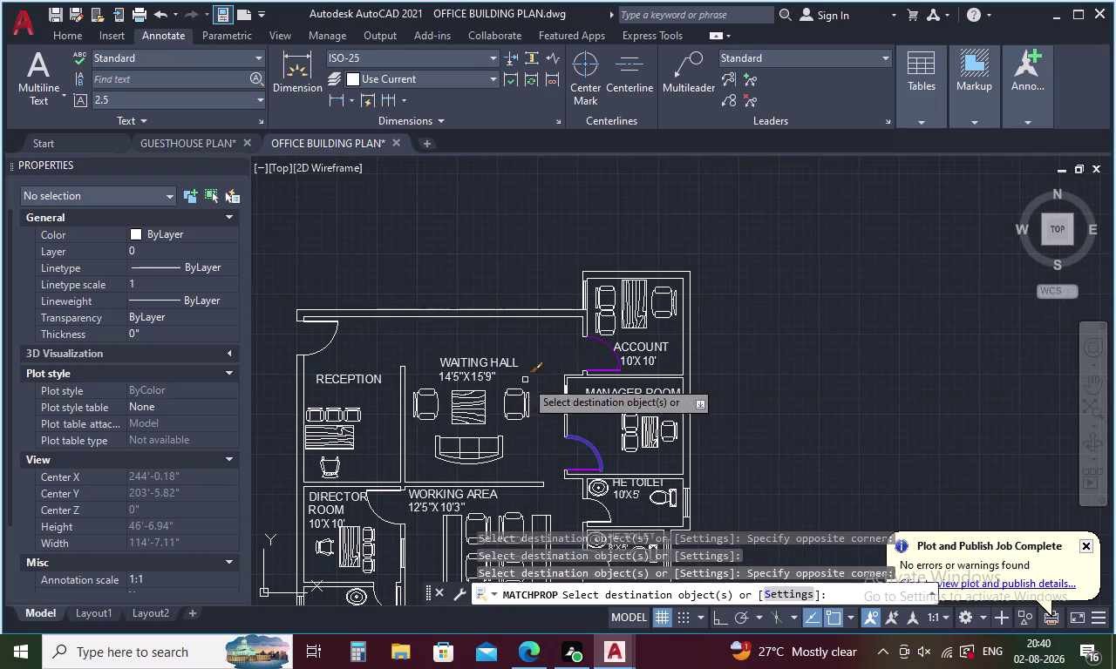
middle_drag(533, 430, 444, 221)
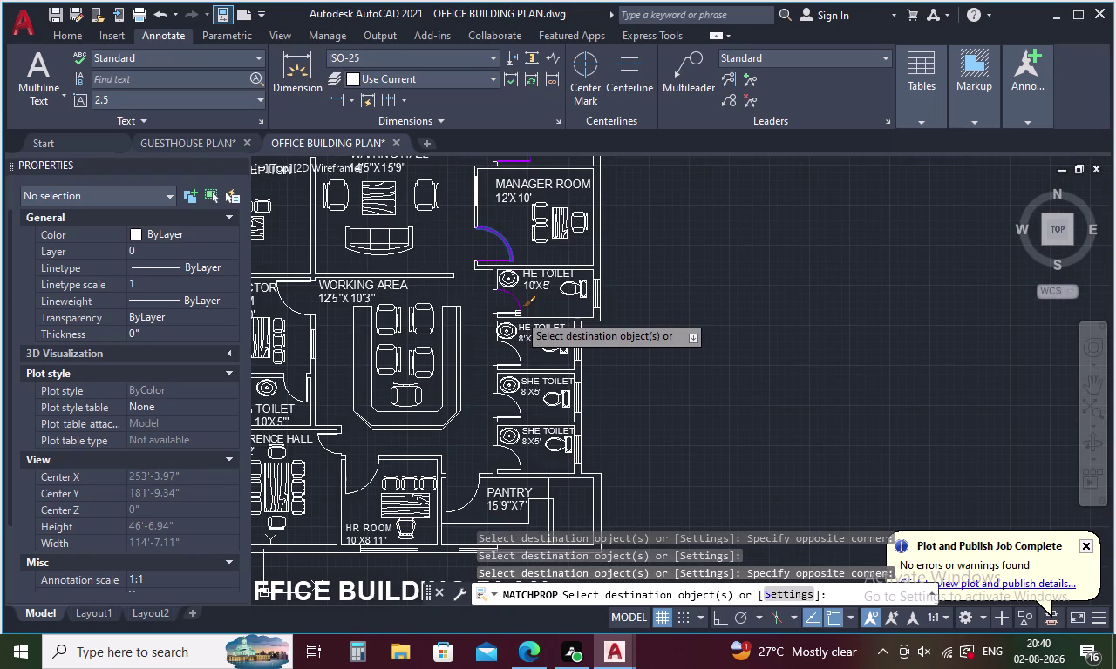
click(519, 306)
scroll(up, 3)
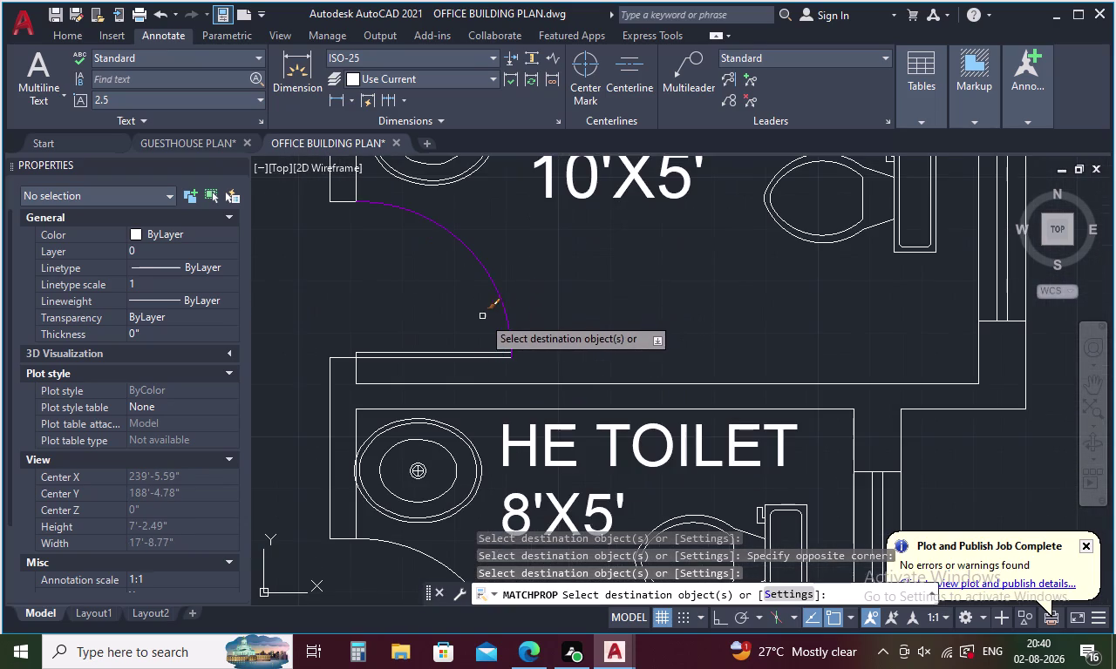
drag(473, 332, 474, 369)
scroll(down, 3)
middle_drag(469, 354, 446, 246)
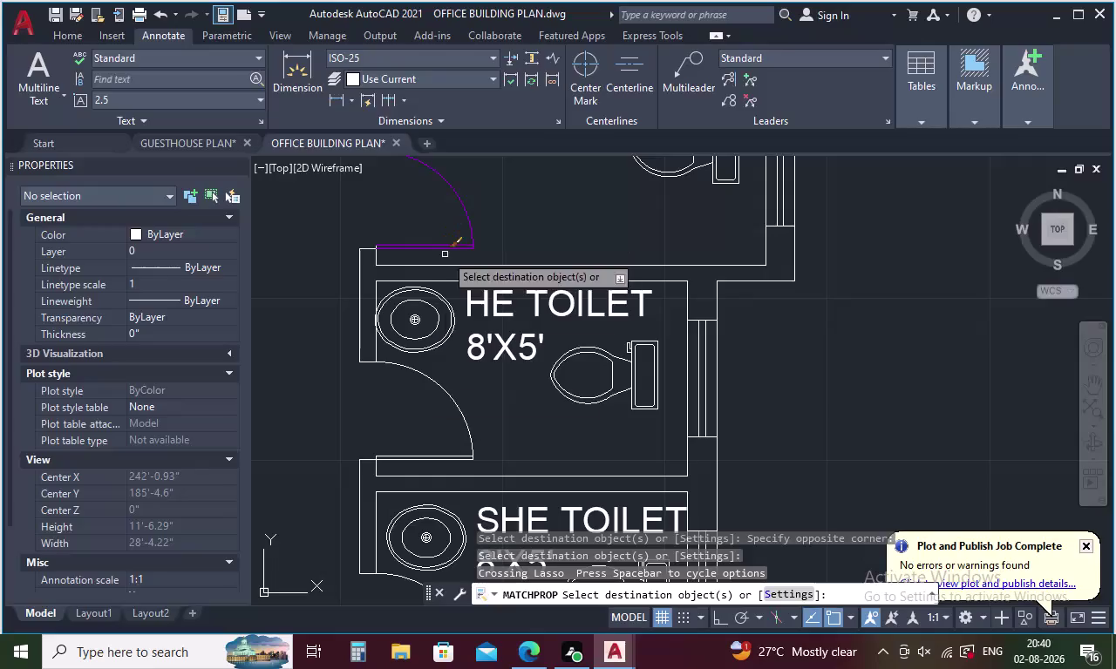
drag(454, 379, 441, 458)
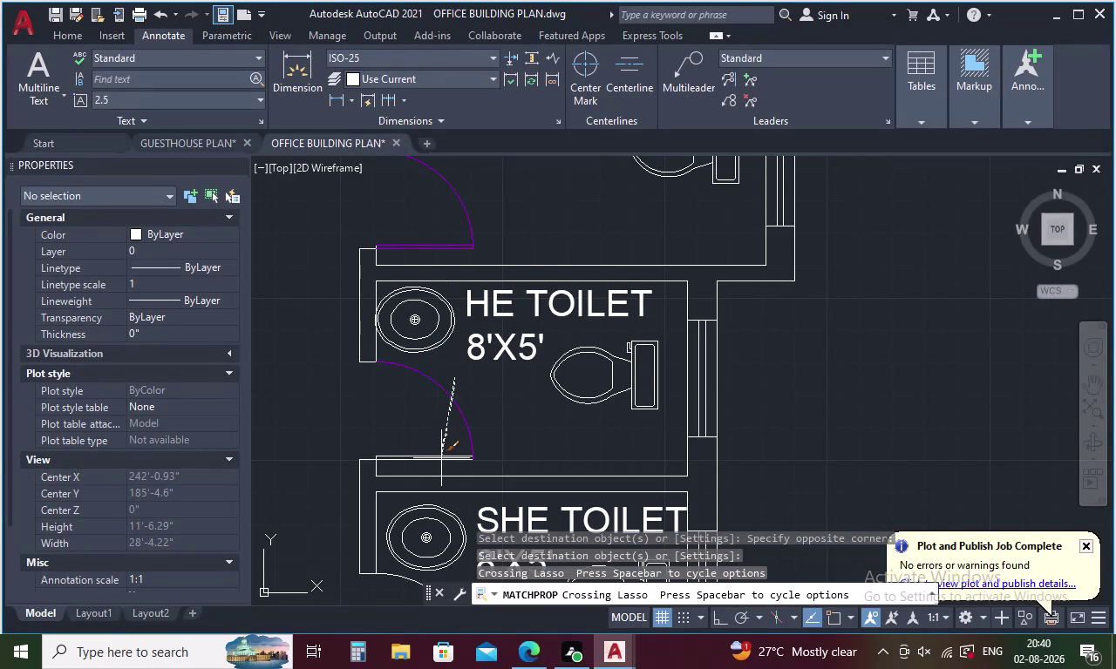
drag(441, 458, 441, 462)
middle_drag(447, 396, 426, 217)
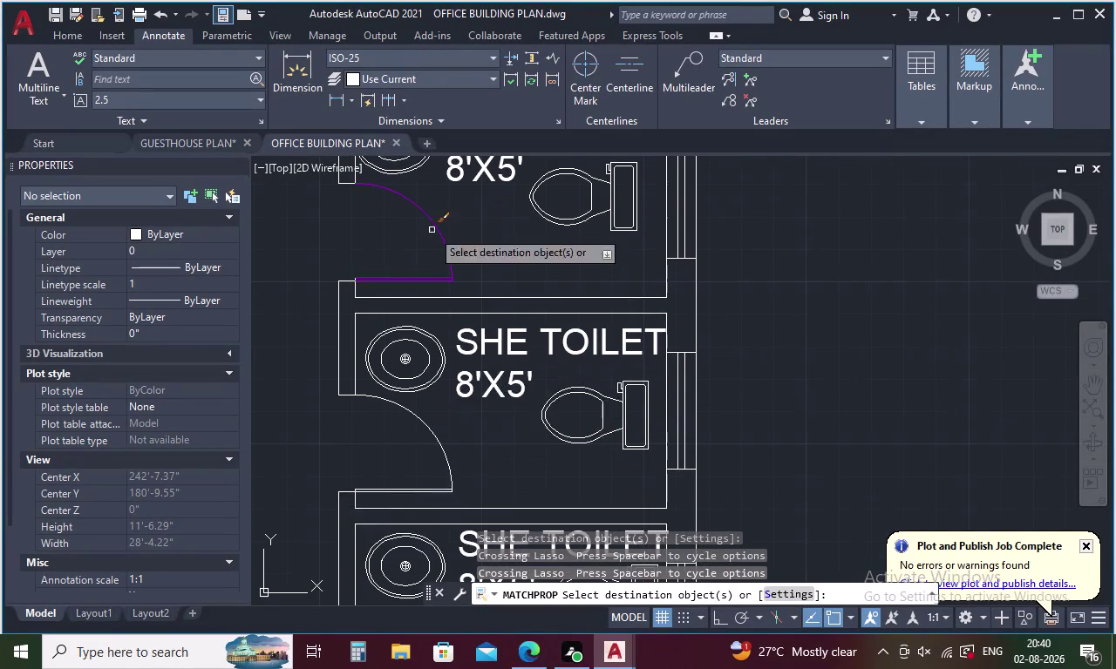
drag(442, 427, 414, 498)
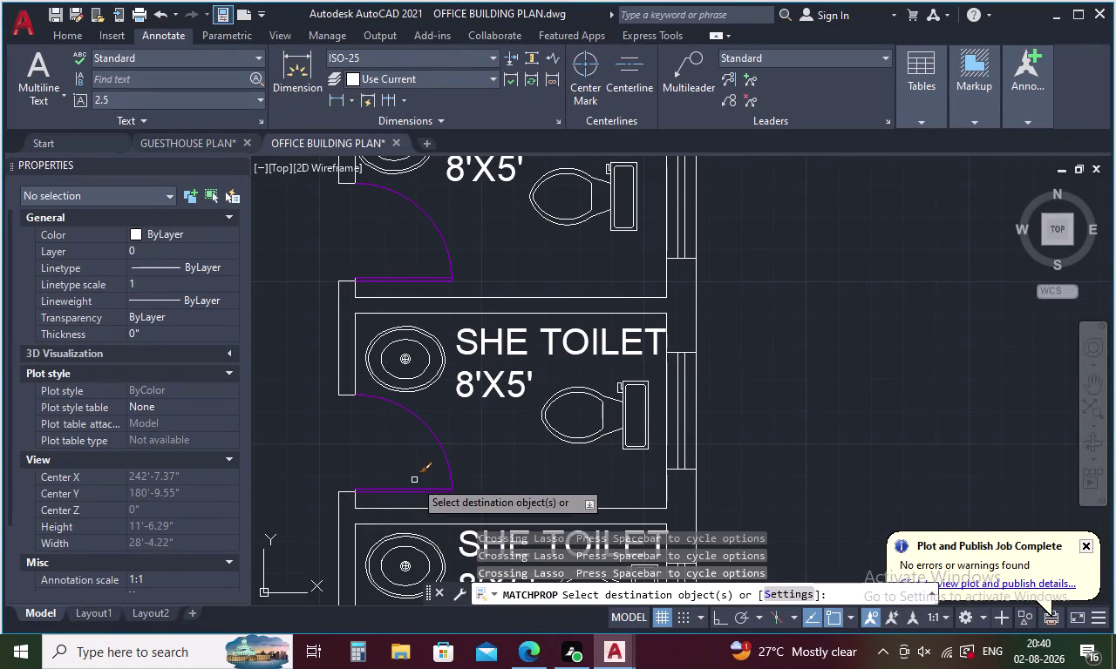
middle_drag(414, 477, 390, 281)
drag(431, 435, 392, 508)
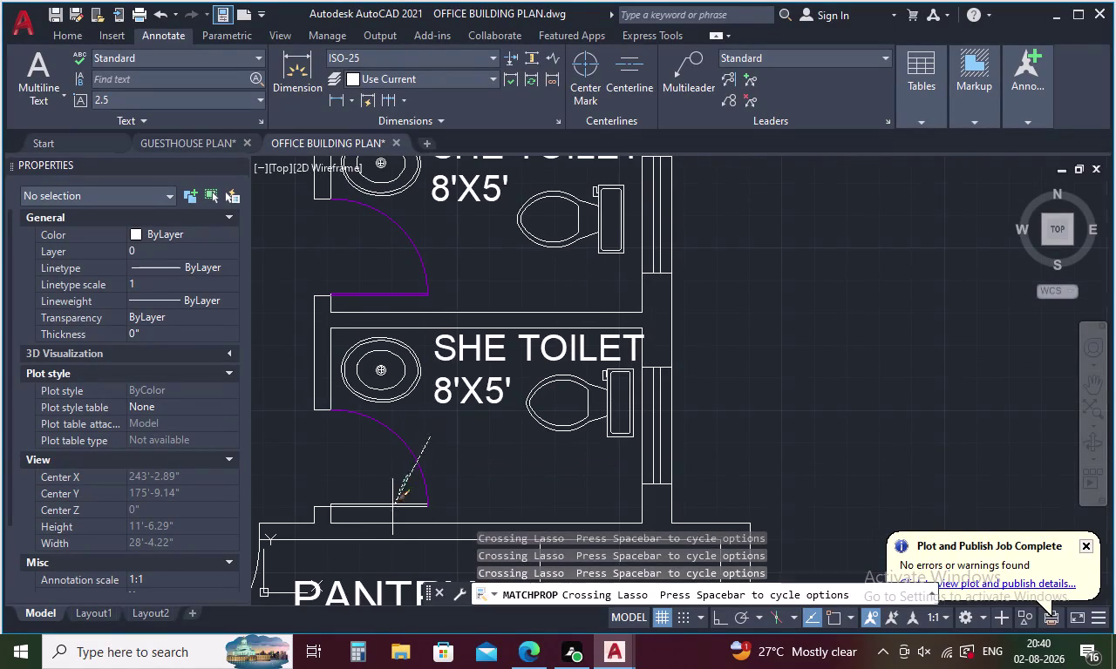
drag(392, 507, 390, 516)
Apply the purple door properties to the pantry door and the HR ROOM door.
middle_drag(389, 494, 440, 334)
scroll(down, 3)
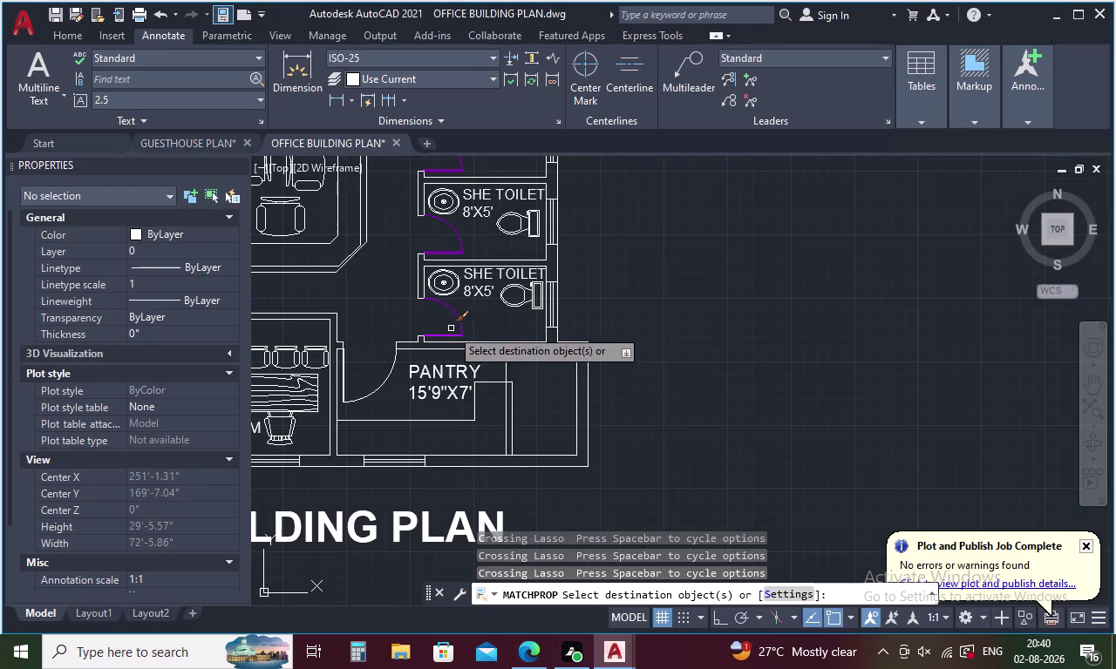
drag(374, 401, 344, 380)
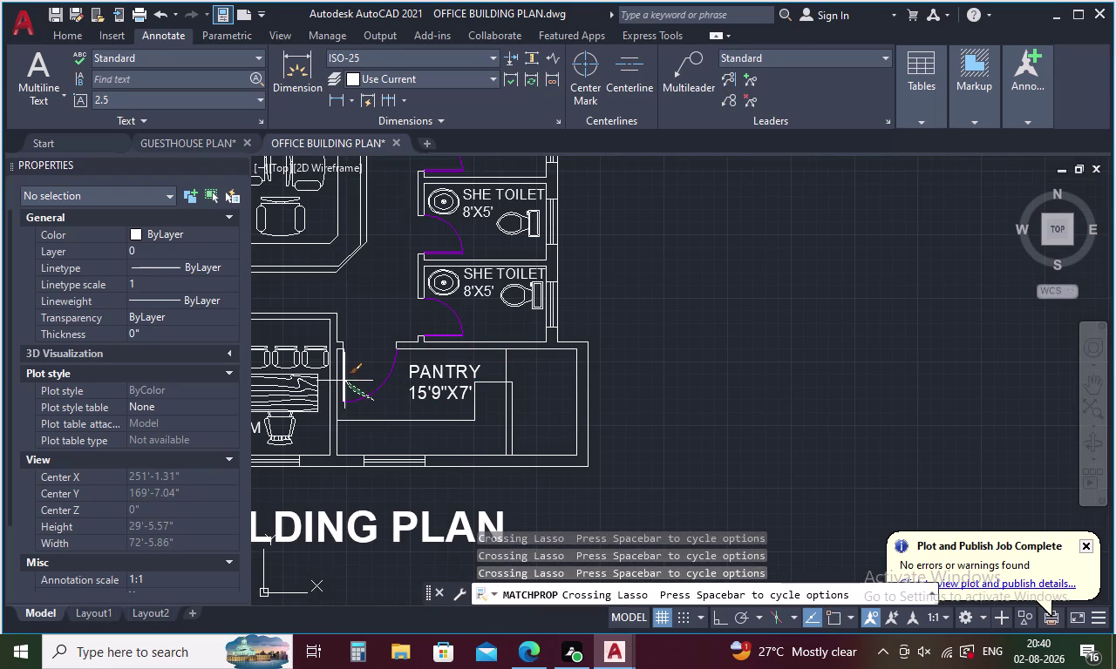
drag(344, 381, 344, 376)
click(342, 373)
scroll(up, 3)
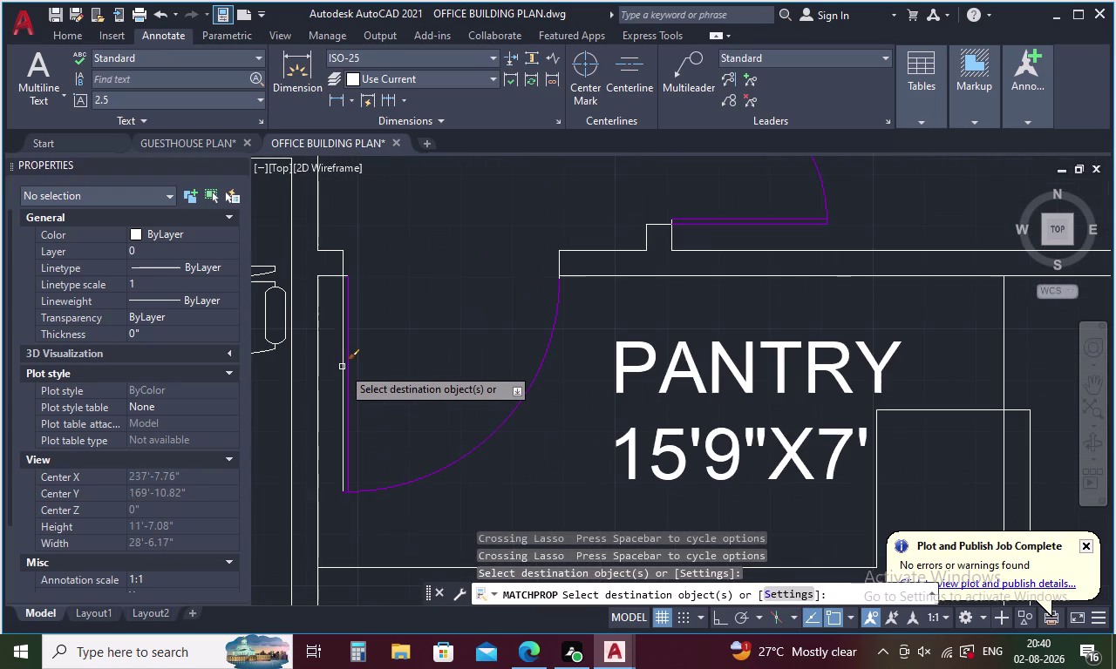
click(342, 367)
scroll(down, 3)
middle_drag(282, 365, 334, 374)
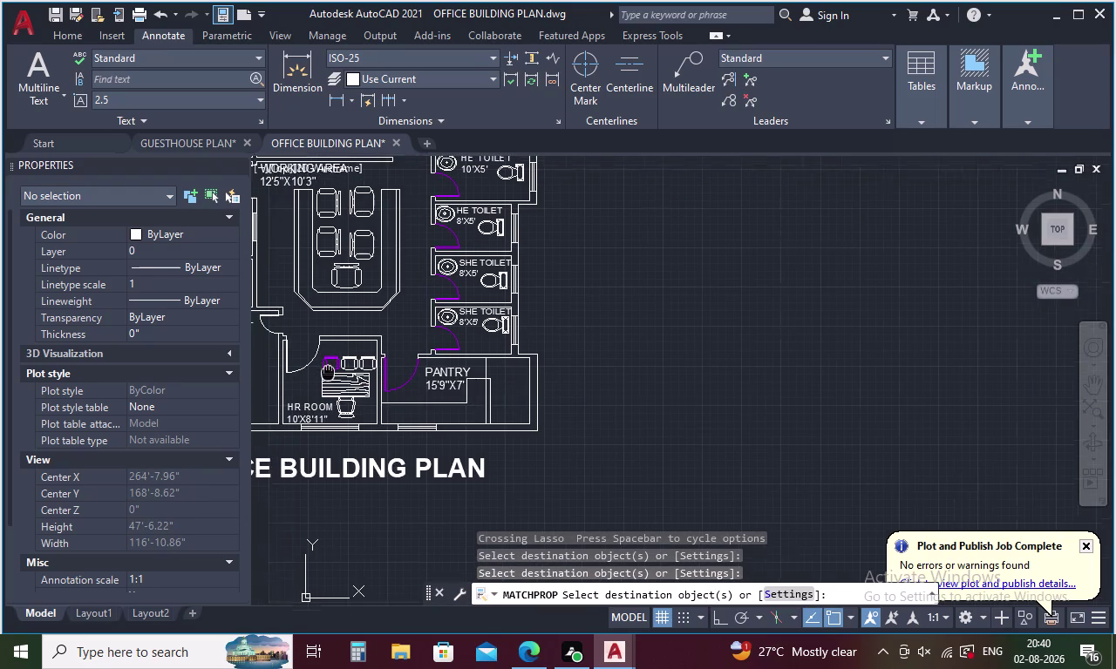
middle_drag(334, 374, 396, 394)
drag(376, 392, 373, 381)
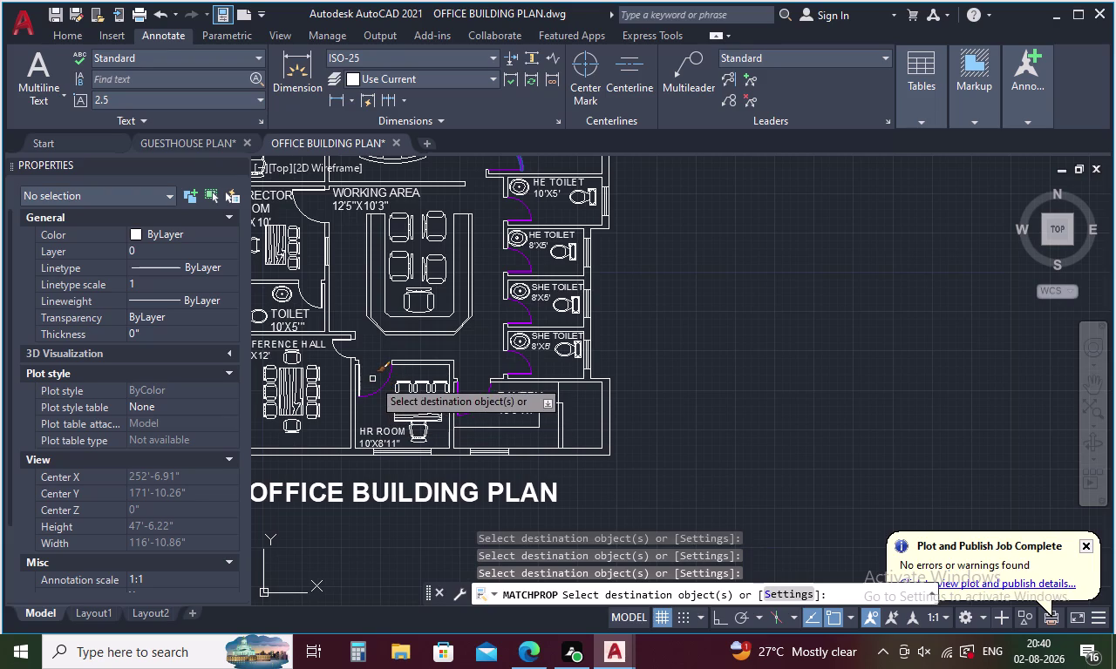
scroll(up, 3)
drag(322, 371, 315, 380)
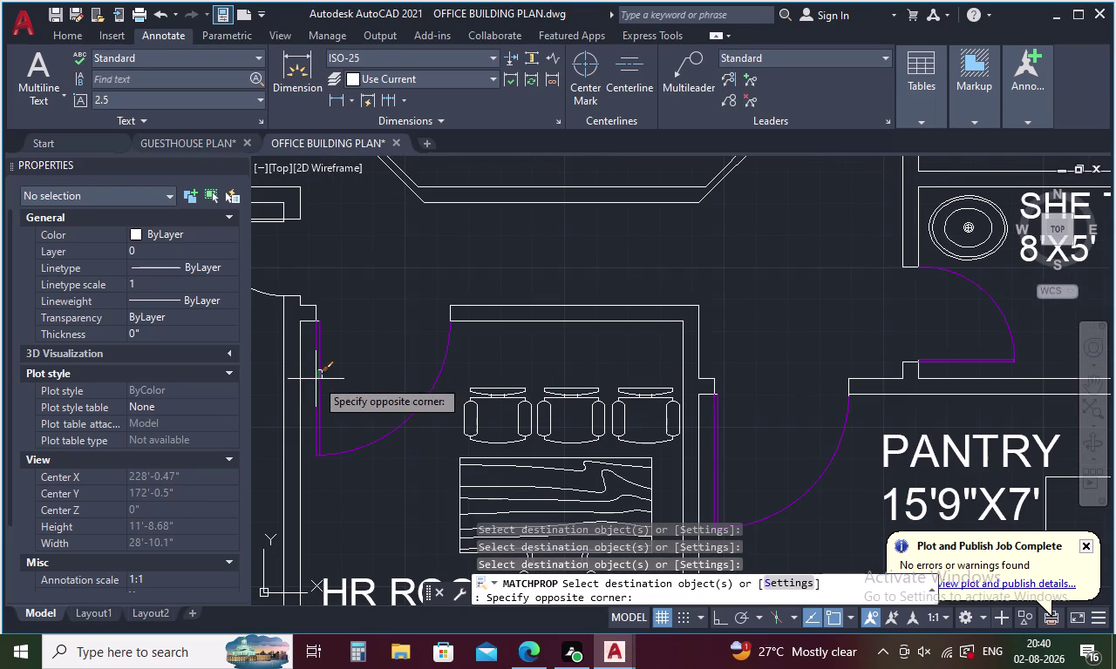
Finish the HR ROOM door, then match the conference hall door arc and leaf.
click(308, 384)
middle_drag(364, 379, 647, 492)
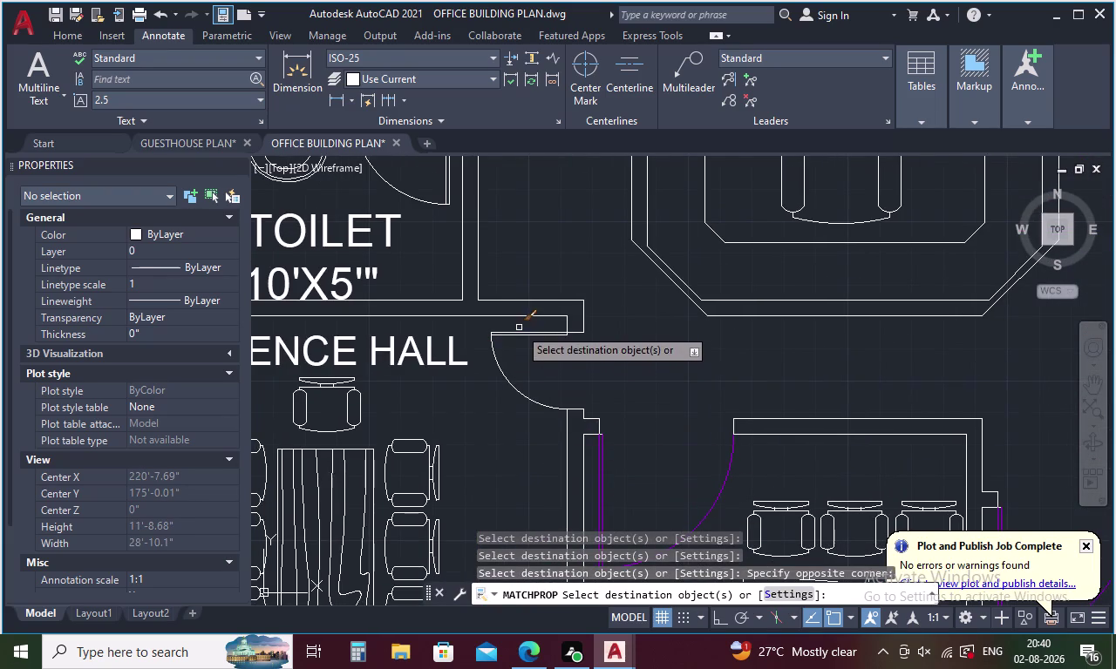
drag(518, 328, 504, 393)
middle_drag(504, 371, 444, 596)
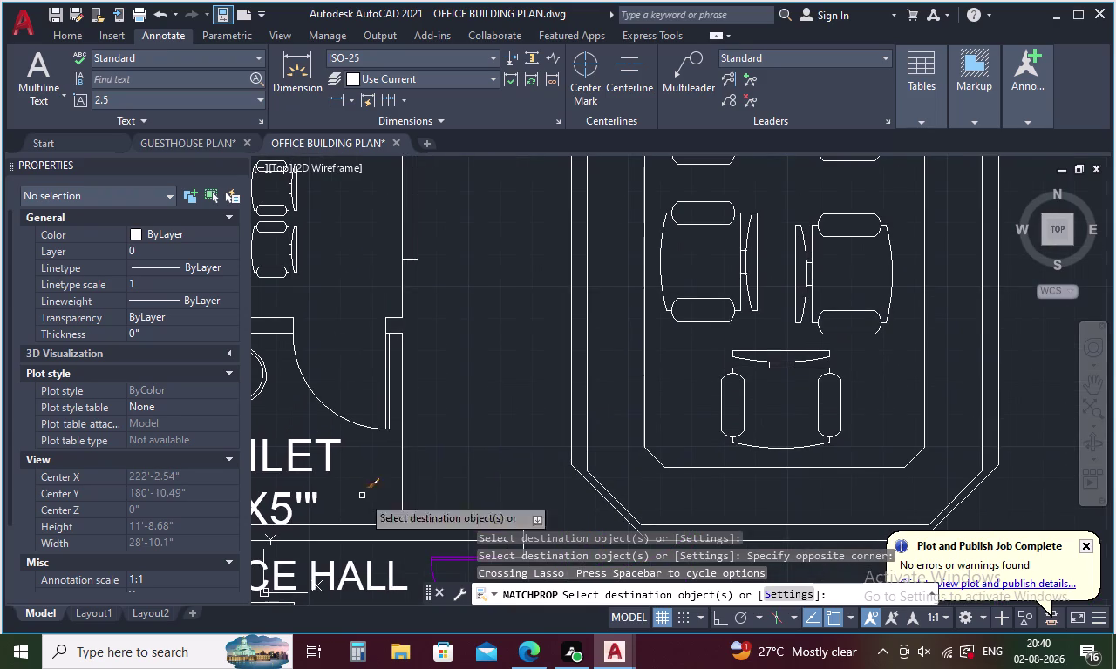
drag(282, 367, 400, 379)
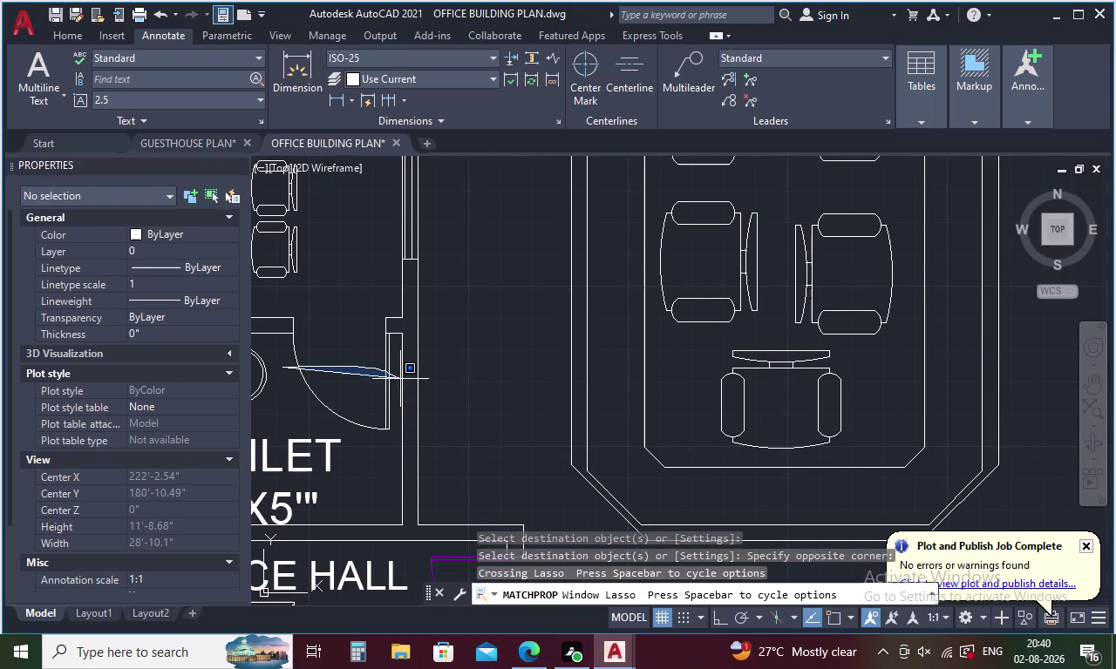
drag(400, 379, 390, 396)
click(386, 397)
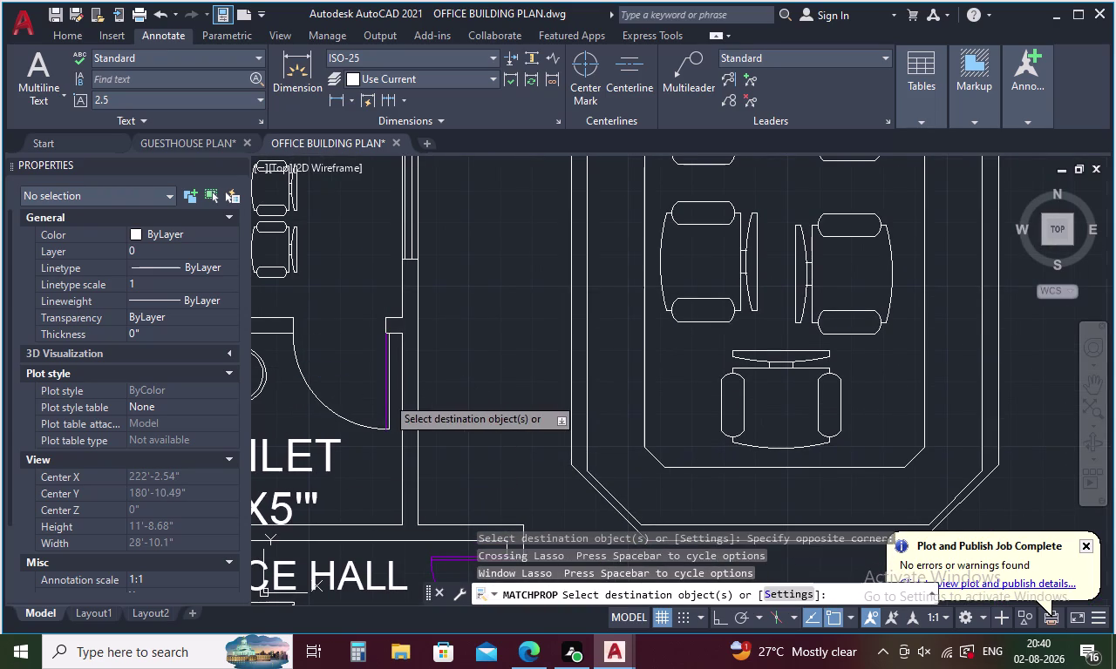
click(345, 418)
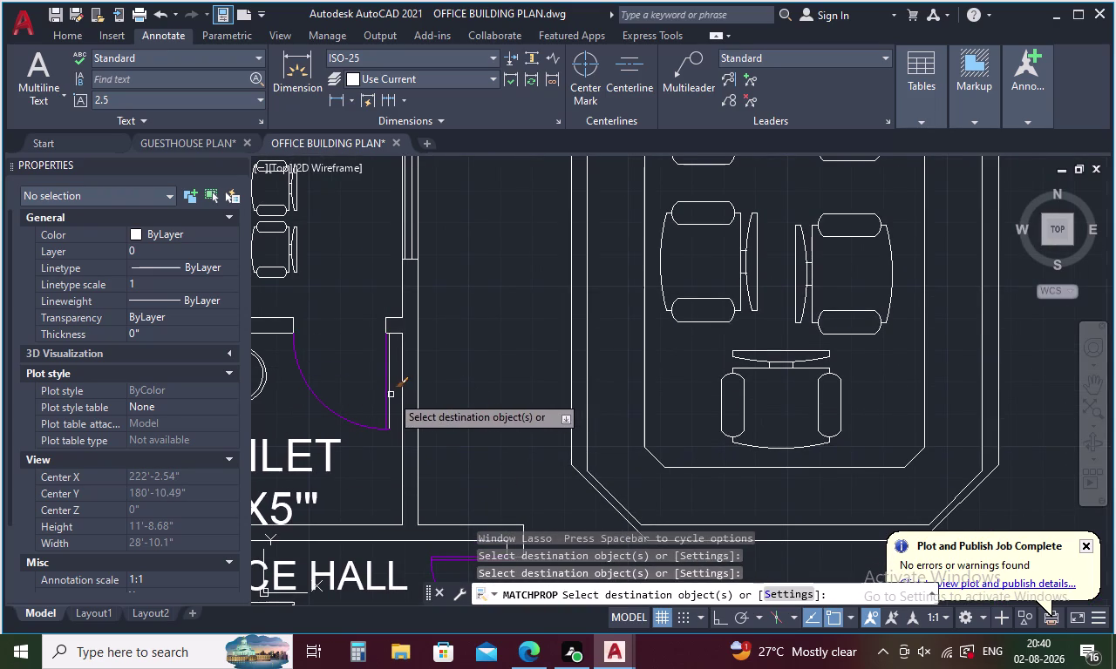
click(390, 395)
Match the director room and RECEPTION doors to the purple door styling.
middle_drag(347, 348, 425, 617)
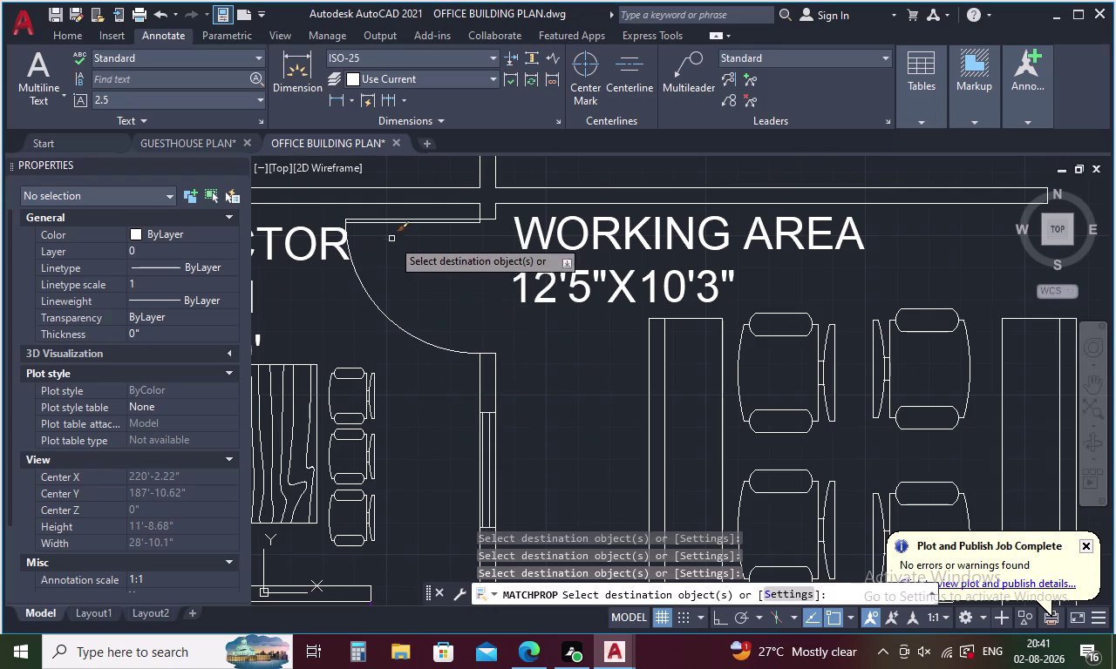
drag(394, 215, 384, 314)
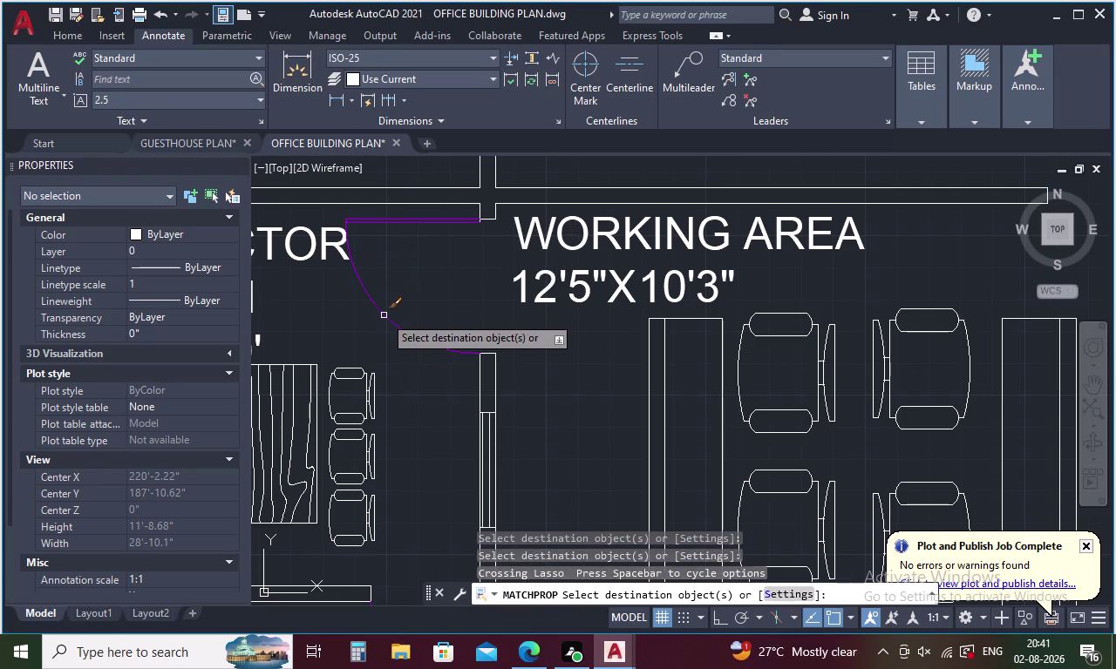
middle_drag(409, 285, 413, 623)
middle_drag(388, 379, 418, 598)
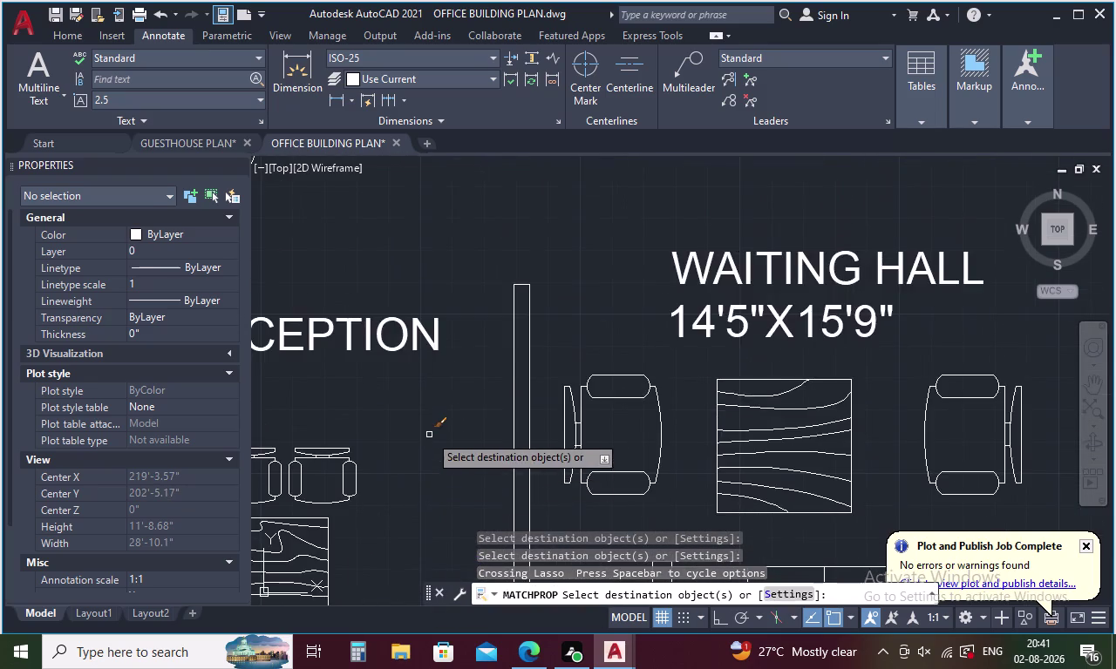
scroll(down, 3)
scroll(up, 3)
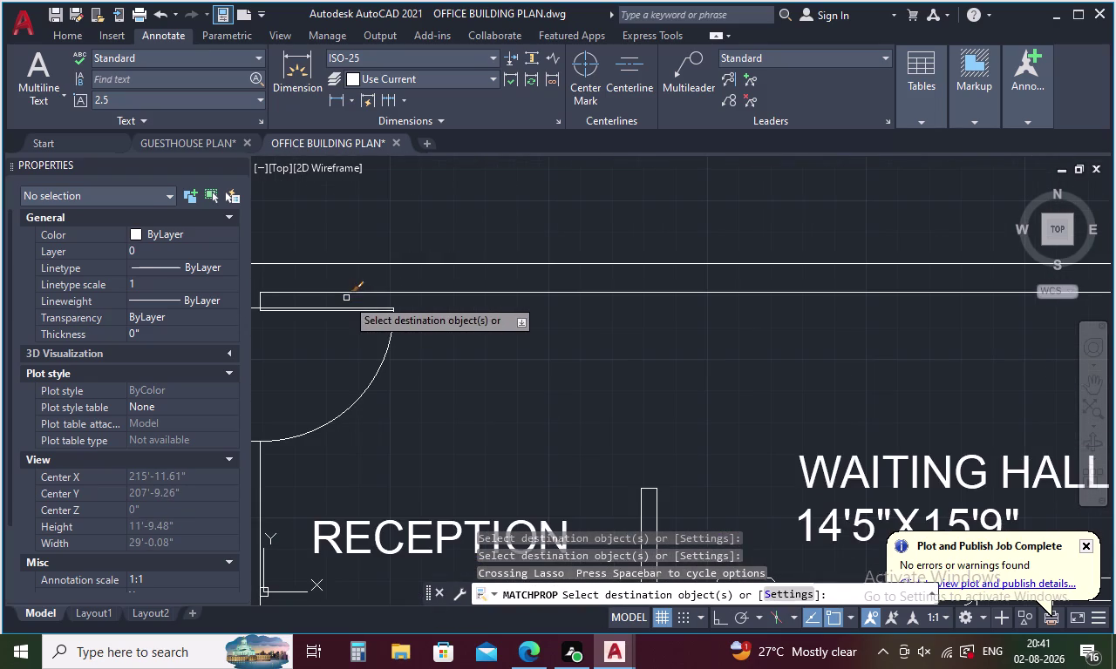
drag(346, 298, 359, 438)
scroll(down, 3)
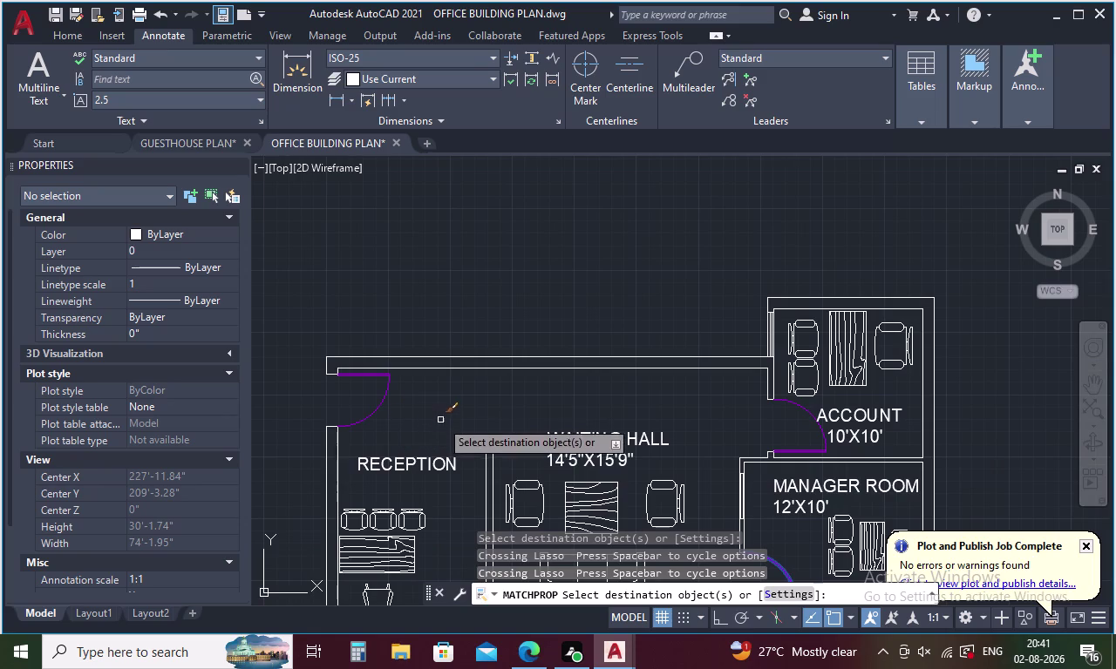
middle_drag(440, 420, 373, 306)
scroll(down, 3)
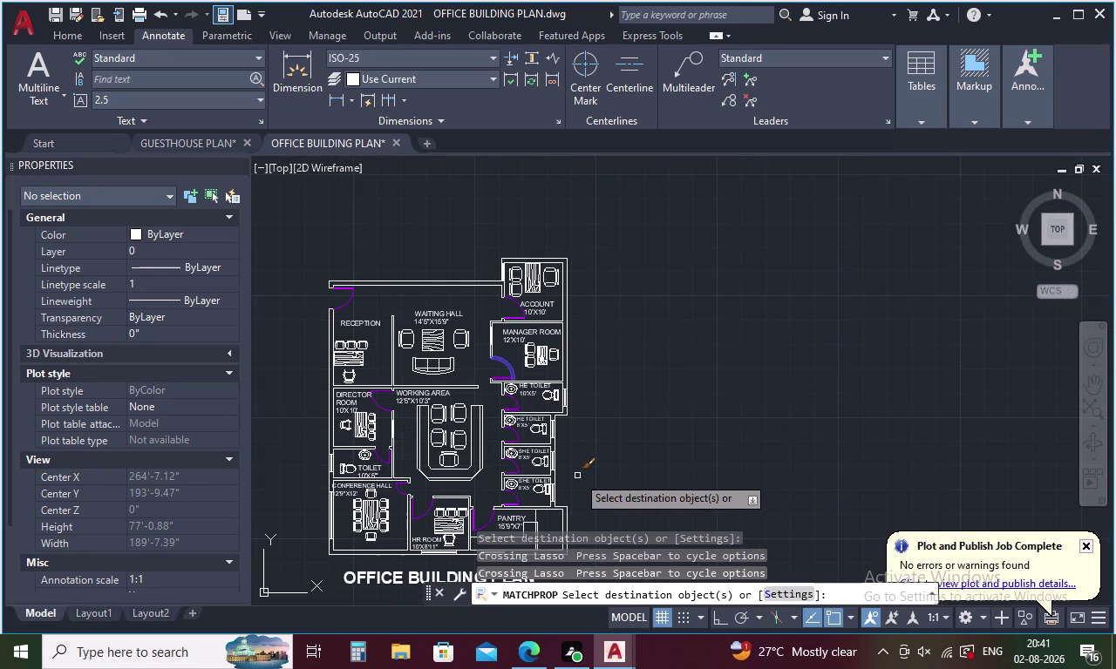
Enter LAYOFF, pick the HE TOILET 10'X5' door, then cancel with Esc.
text(LA)
key(y)
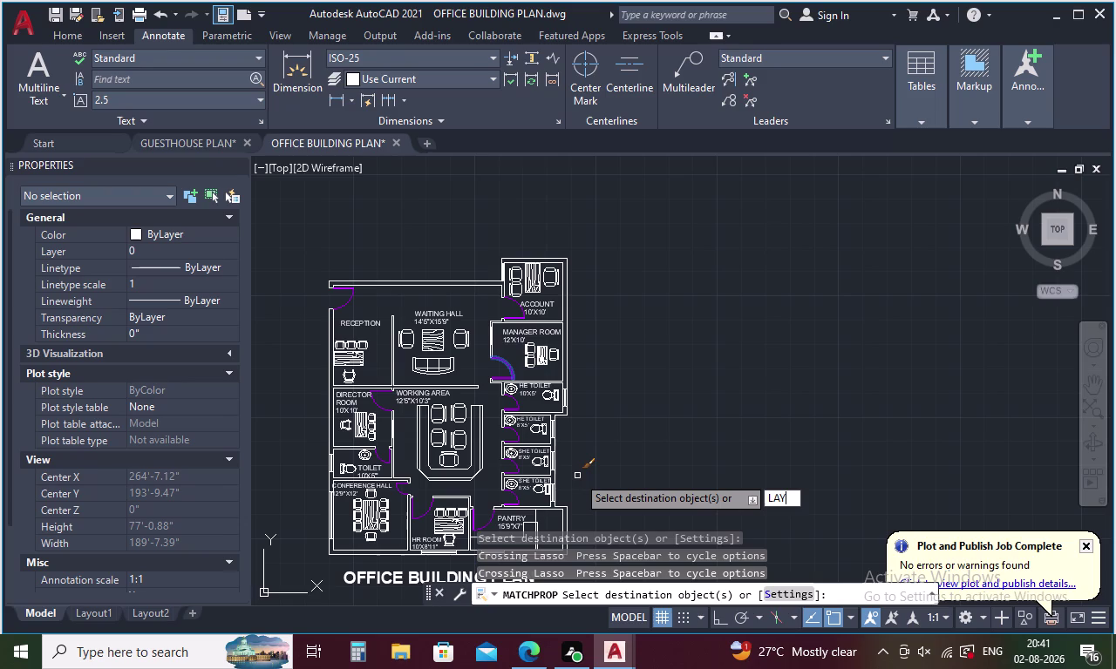
text(OFF)
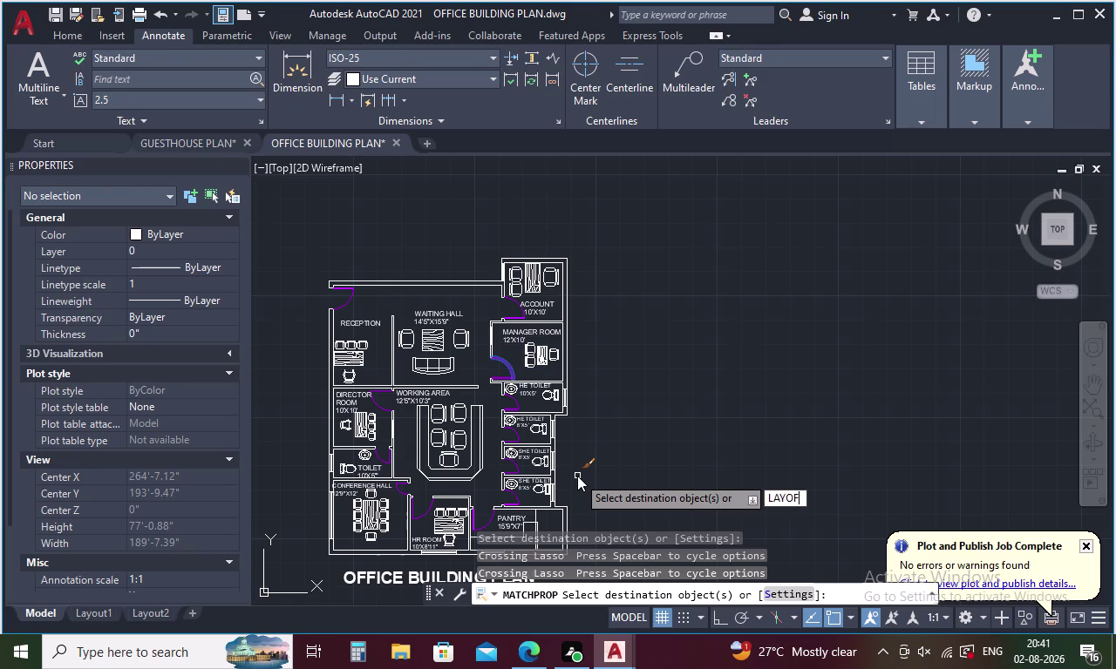
key(Return)
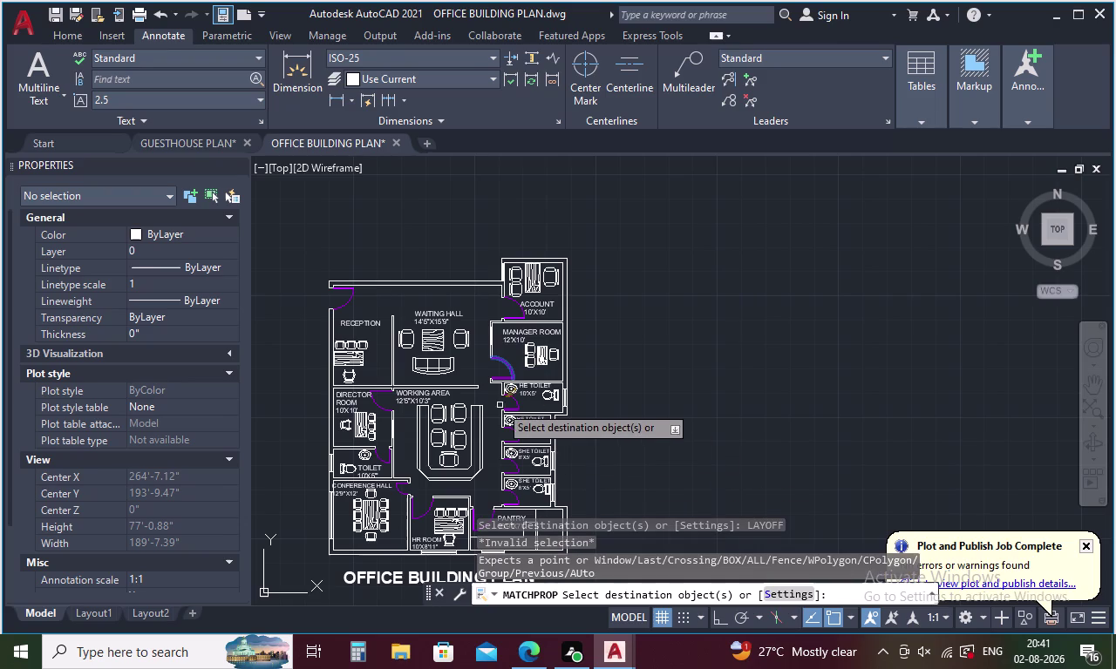
scroll(up, 3)
click(515, 399)
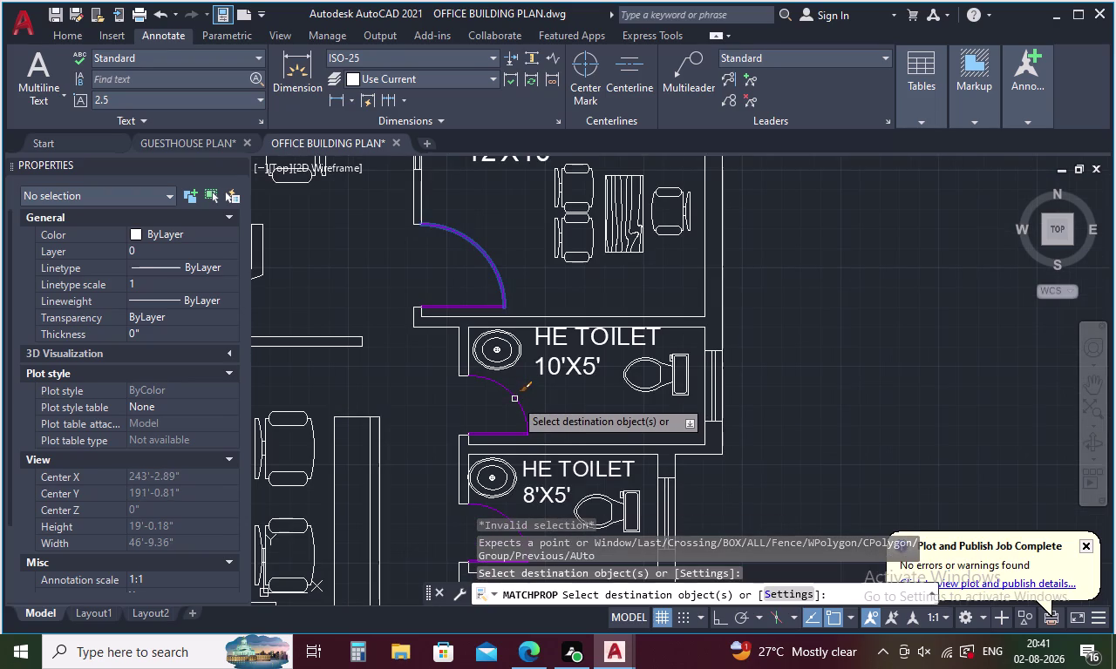
click(513, 396)
key(Escape)
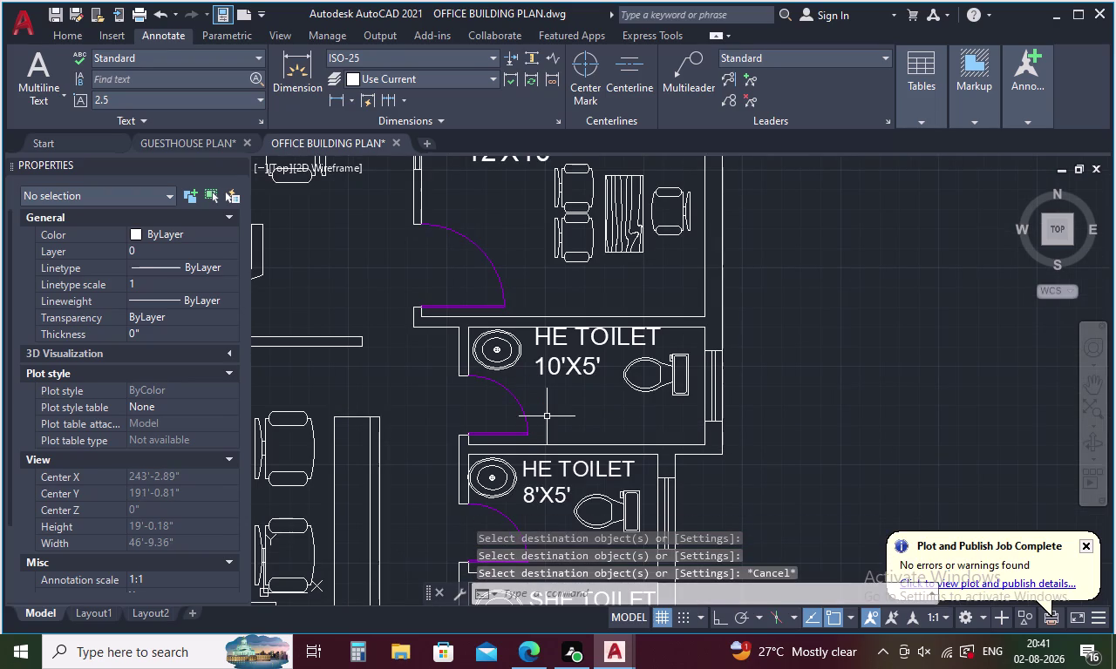
Turn off the DOORS layer with LAYOFF by picking a door.
text(LAYOF)
text(F)
key(Return)
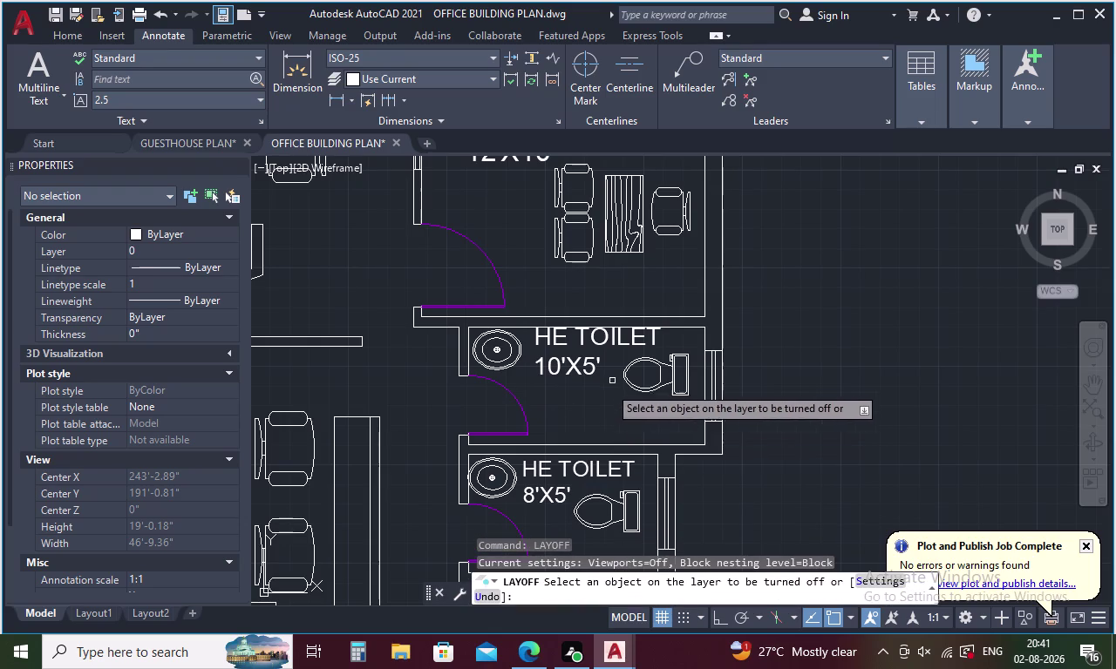
click(503, 386)
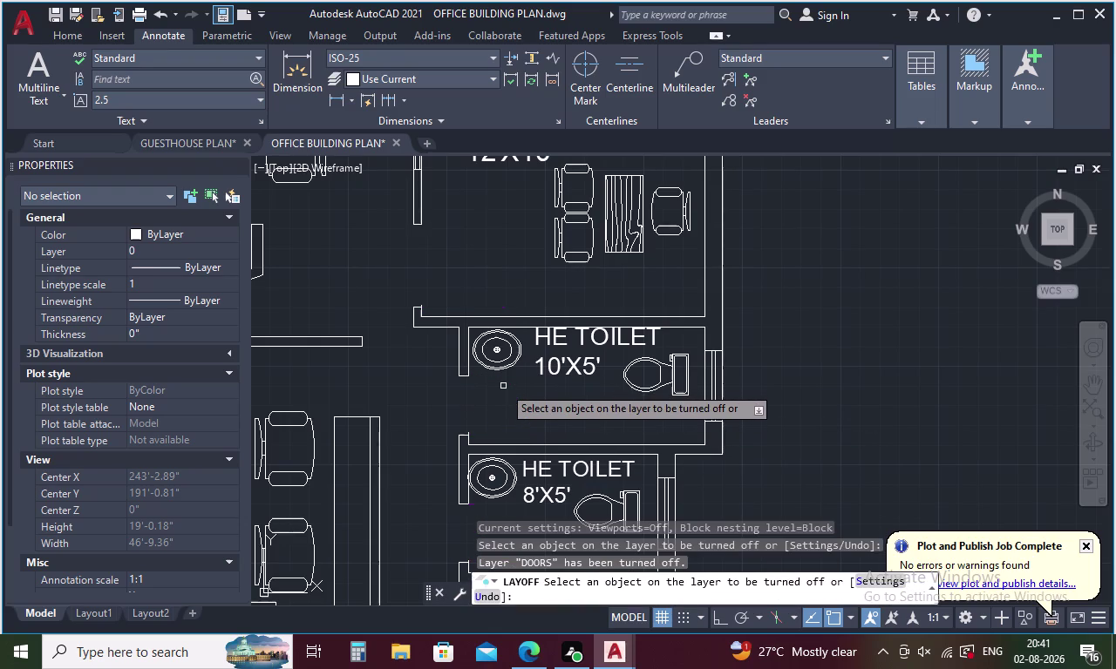
scroll(down, 3)
scroll(down, 3)
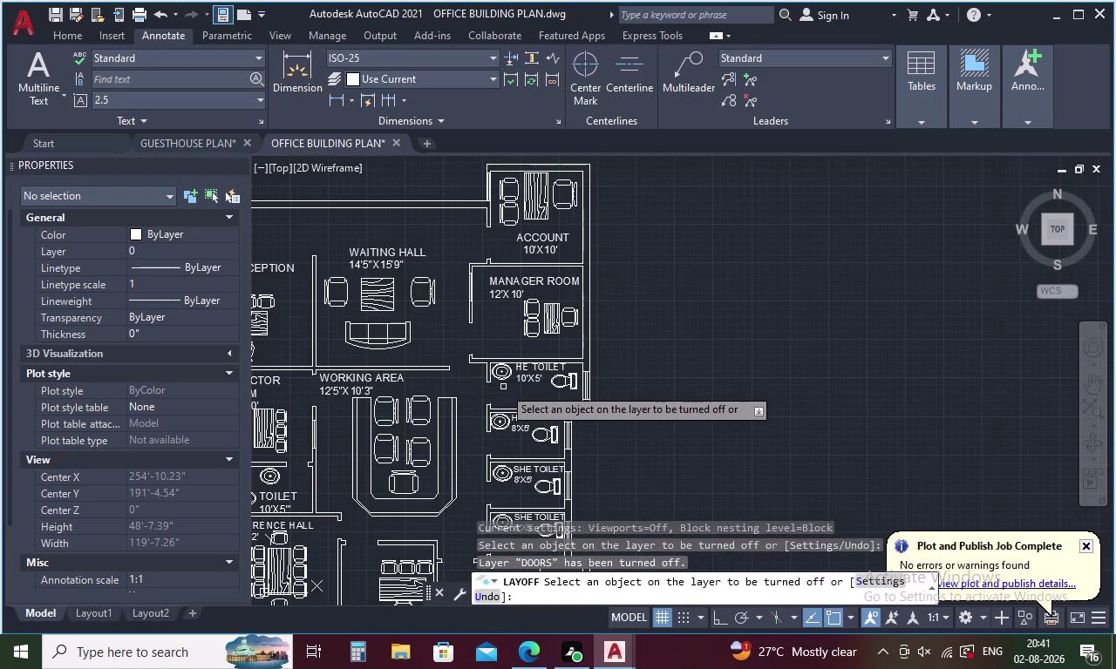
middle_drag(503, 387, 515, 327)
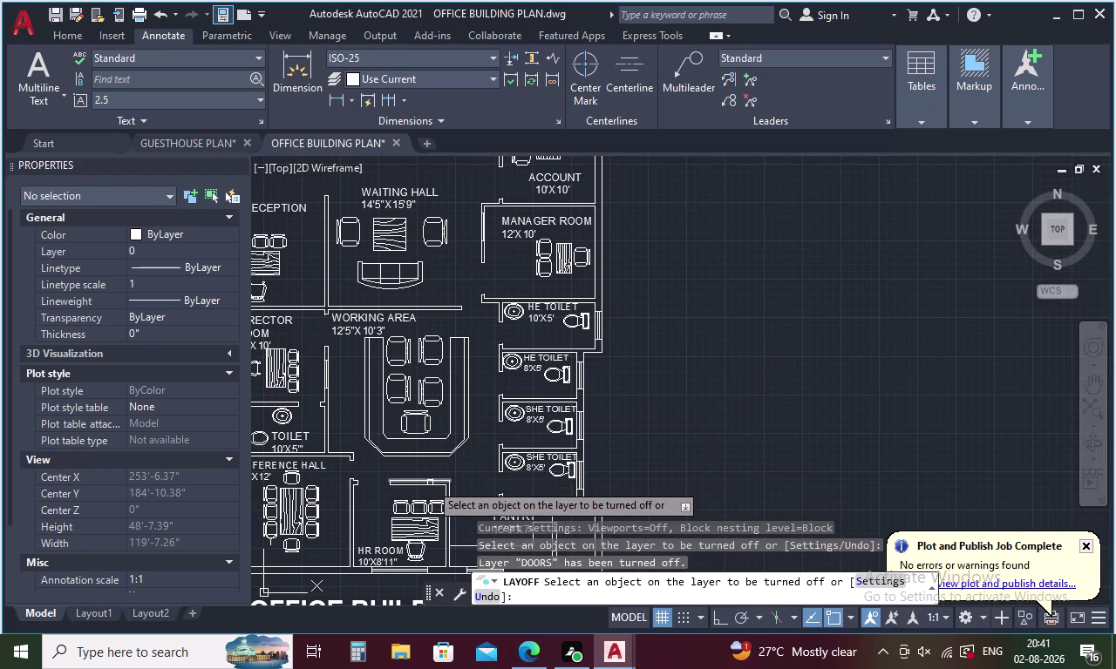
middle_drag(434, 480, 464, 405)
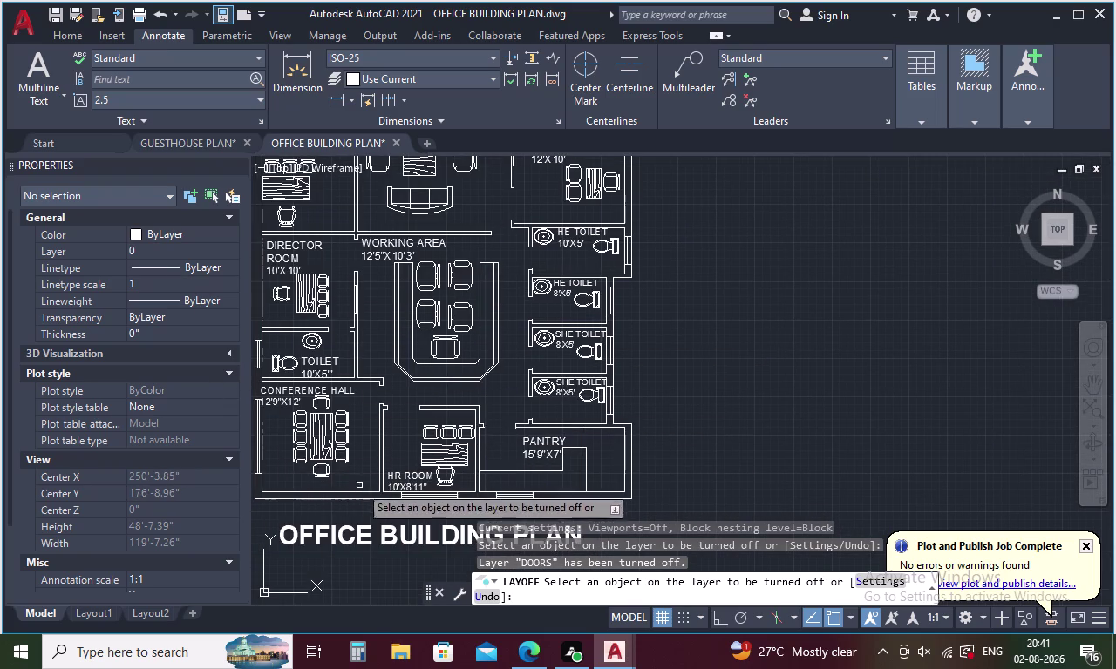
scroll(up, 3)
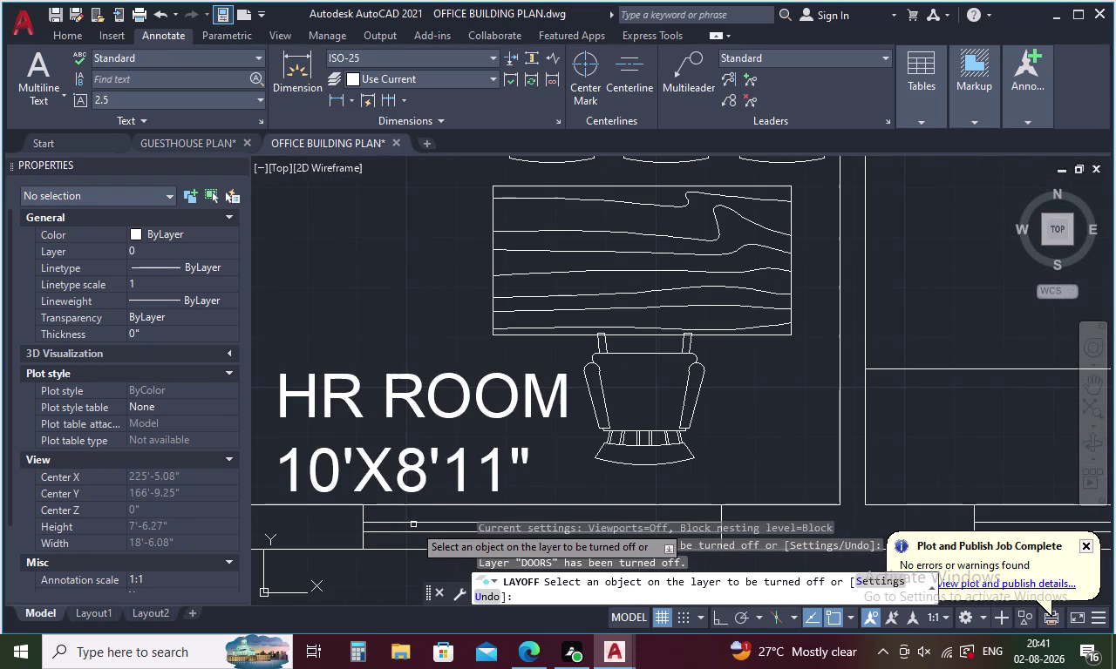
Decline turning off layer 0 and select the two window lines below HR ROOM.
click(412, 522)
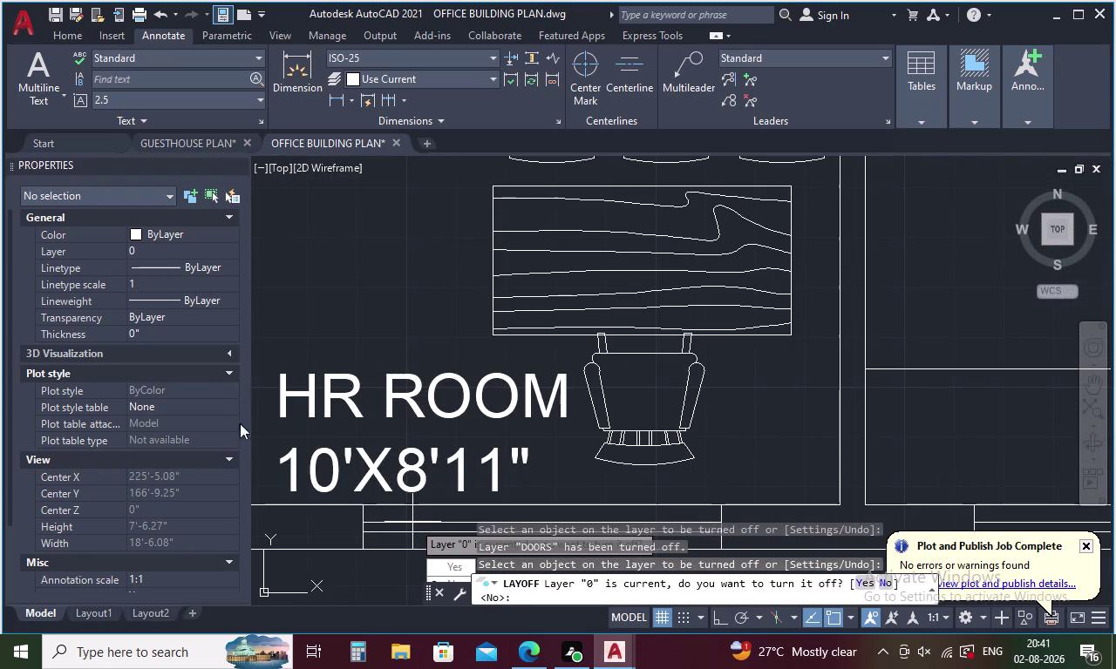
drag(399, 509, 395, 527)
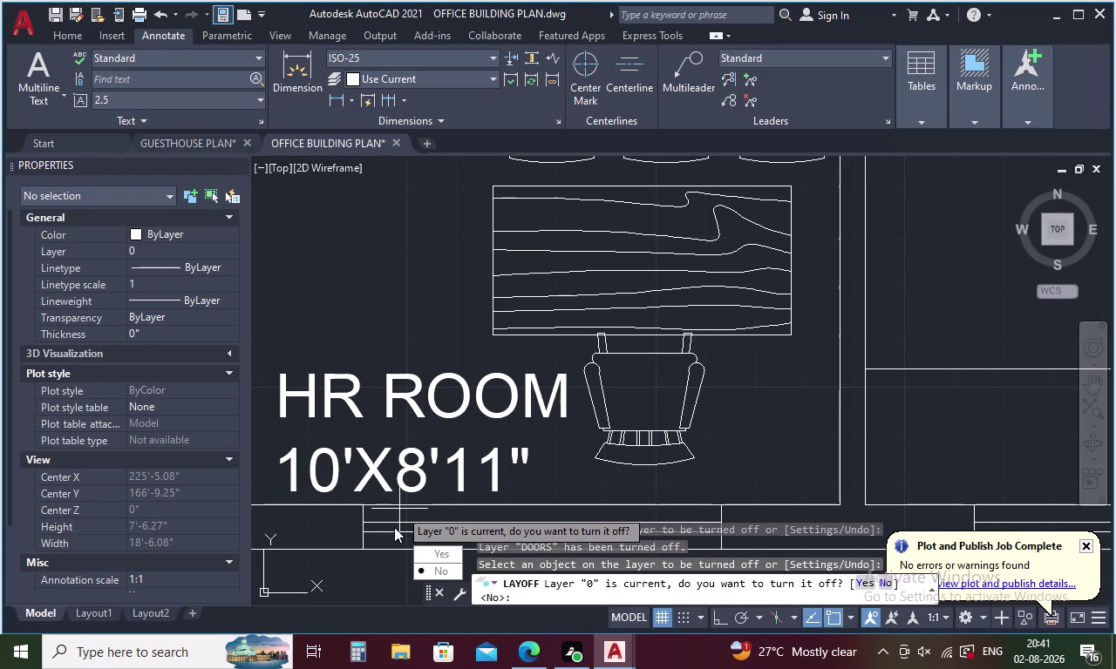
key(Escape)
drag(419, 515, 411, 537)
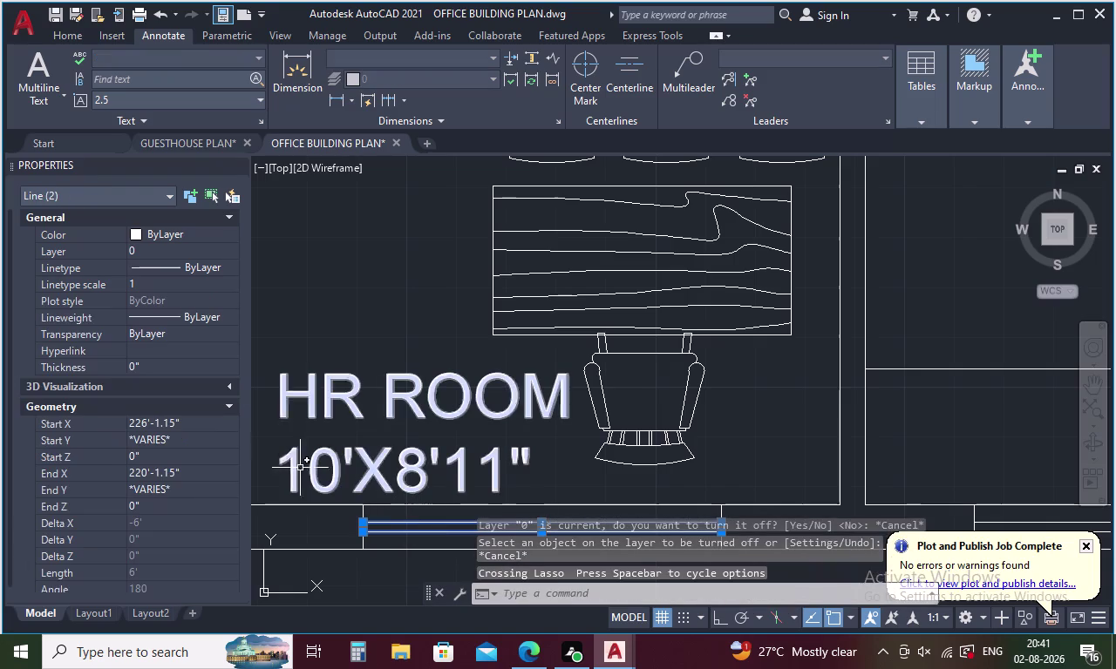
click(227, 237)
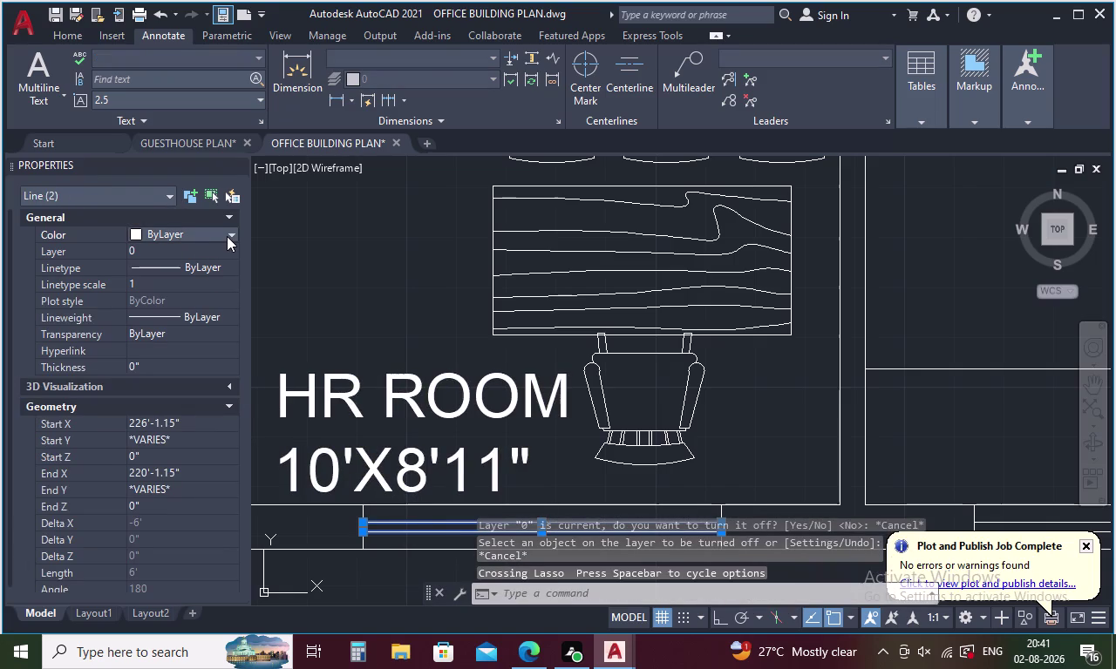
click(231, 236)
Set the Layer property of the two HR room window lines to WINDOWS, then deselect.
click(292, 272)
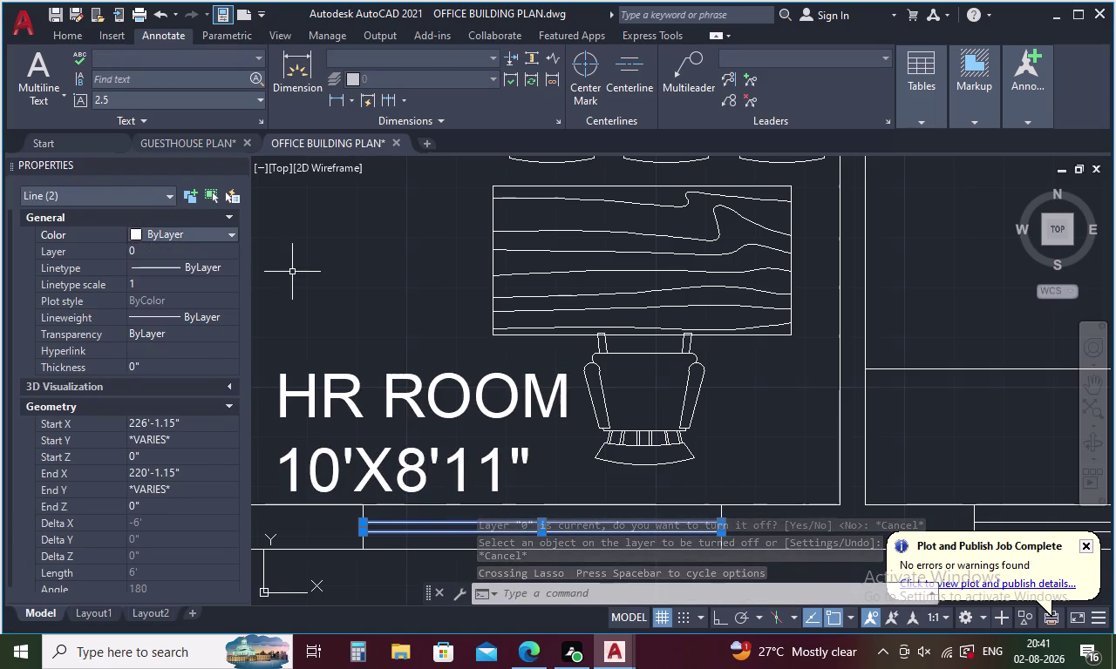
click(225, 244)
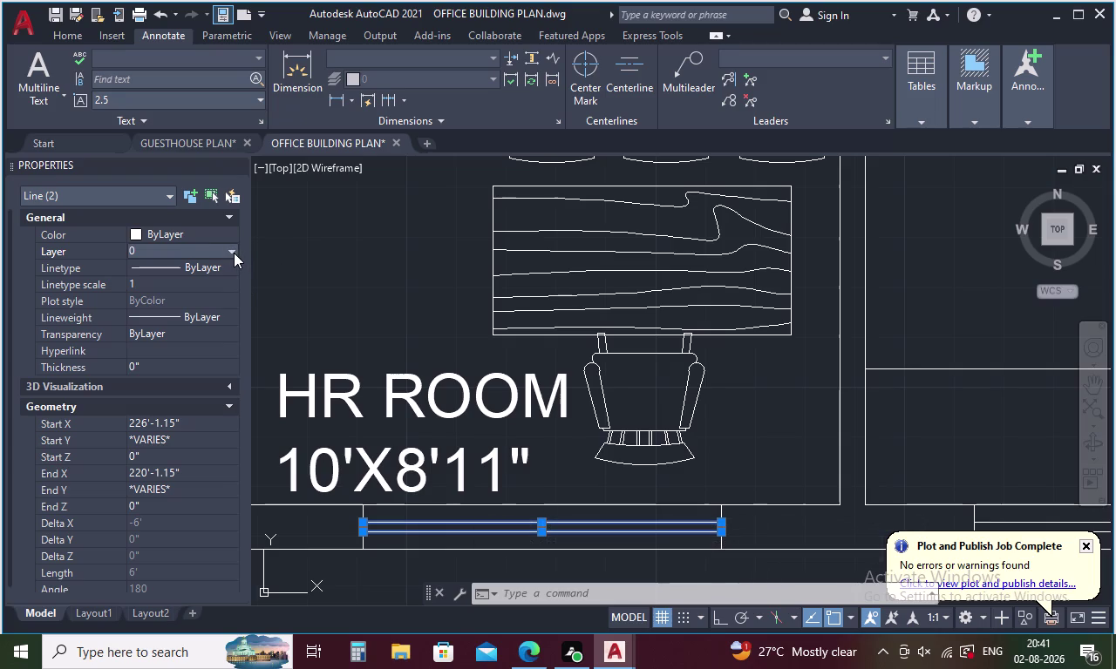
click(230, 246)
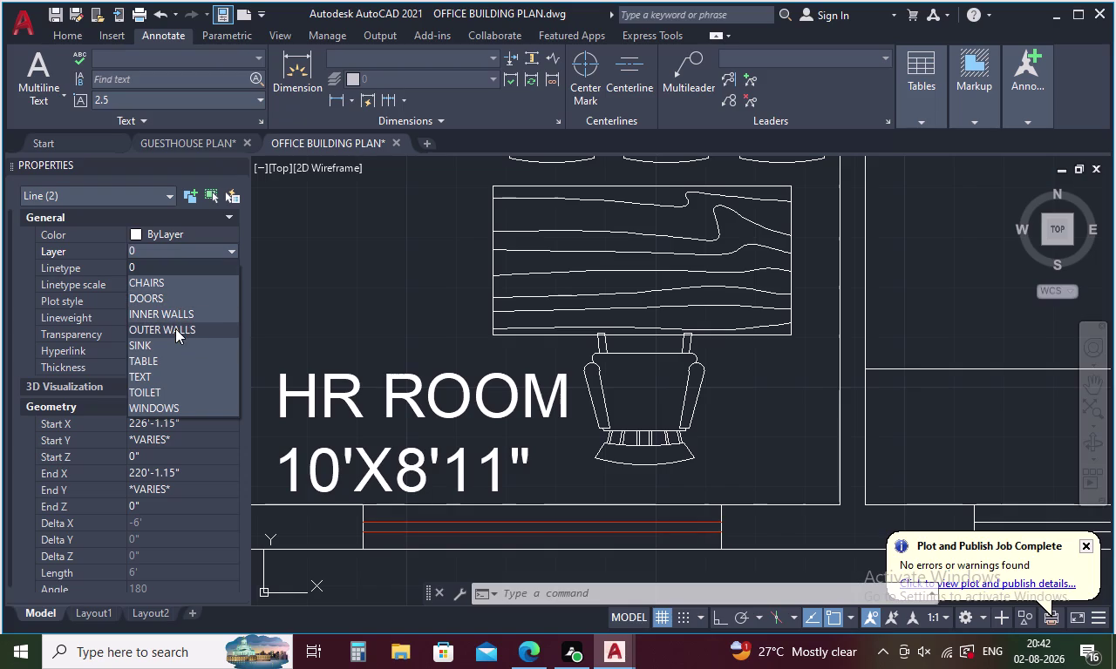
click(183, 408)
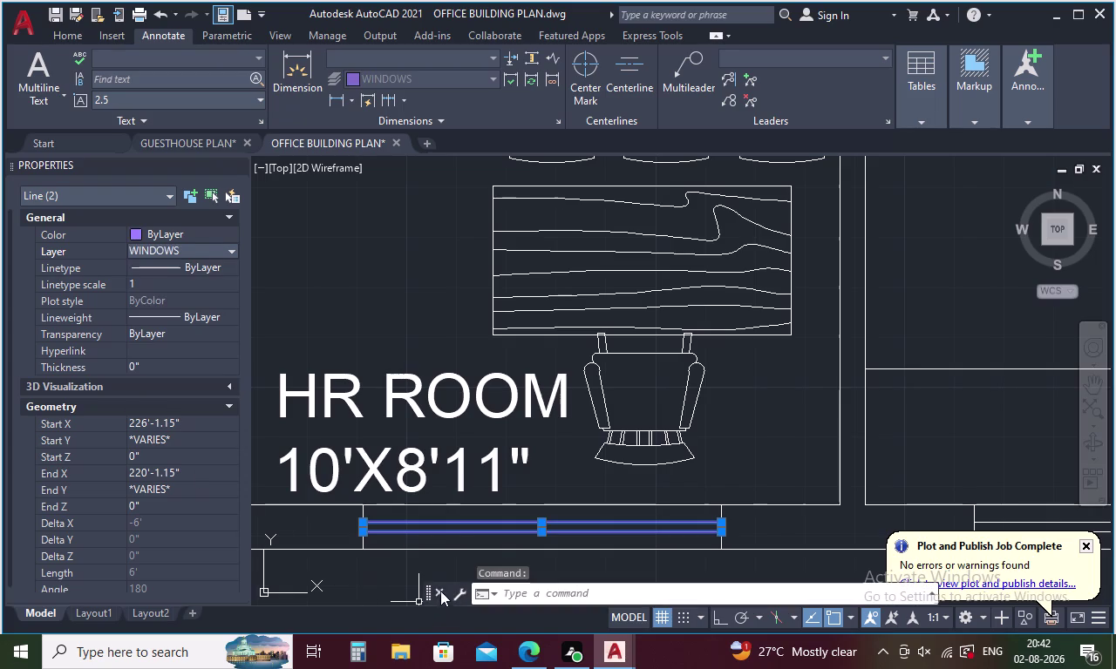
key(Escape)
middle_drag(473, 520, 447, 433)
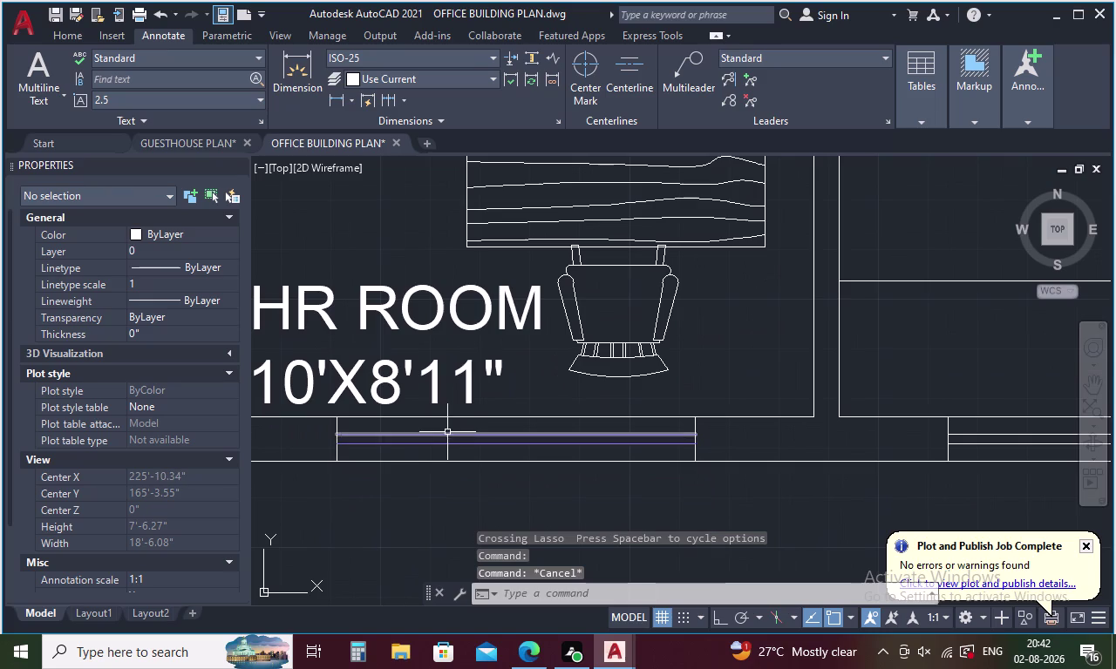
Start MATCHPROP from the HR room window line and match the pantry window lines.
key(m)
text(A)
key(space)
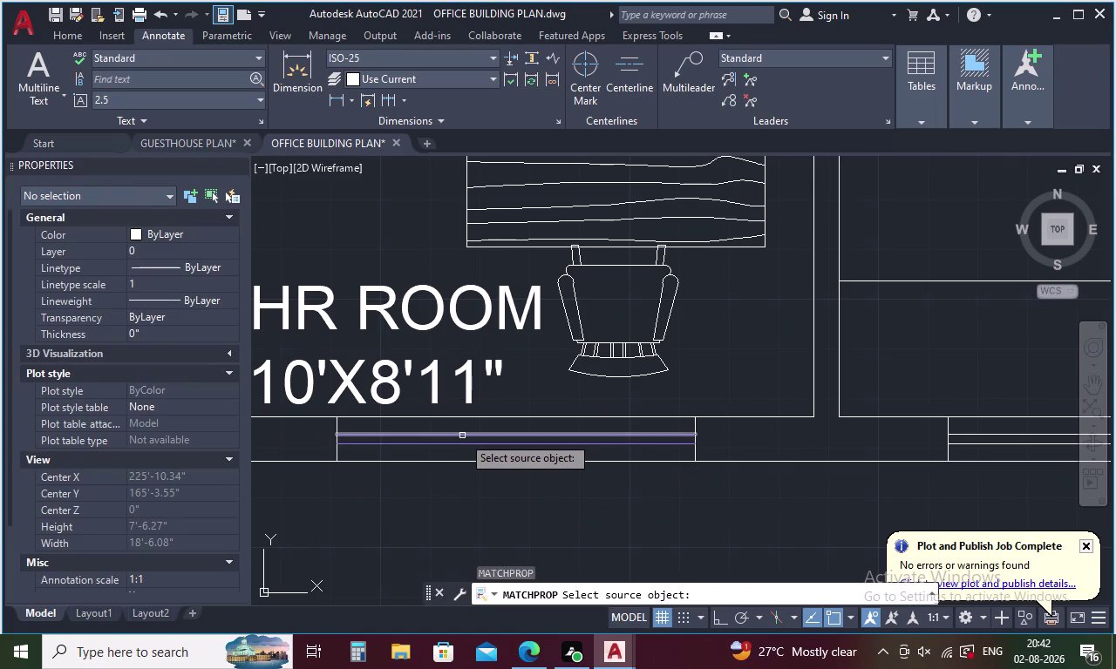
click(462, 436)
middle_drag(503, 437, 131, 444)
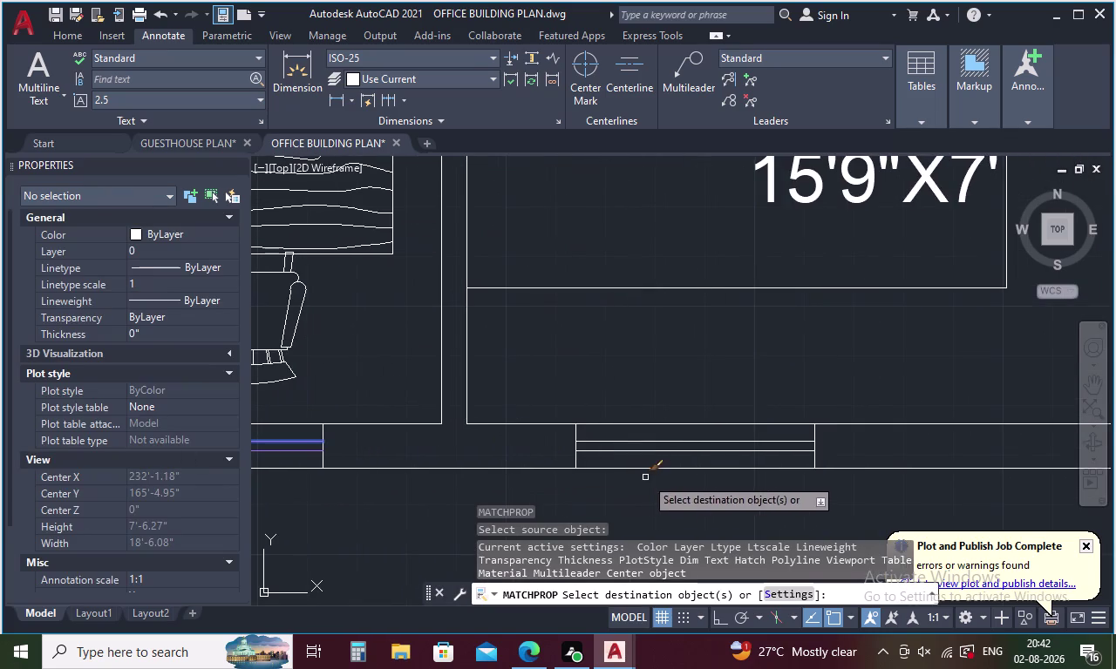
drag(677, 432, 671, 455)
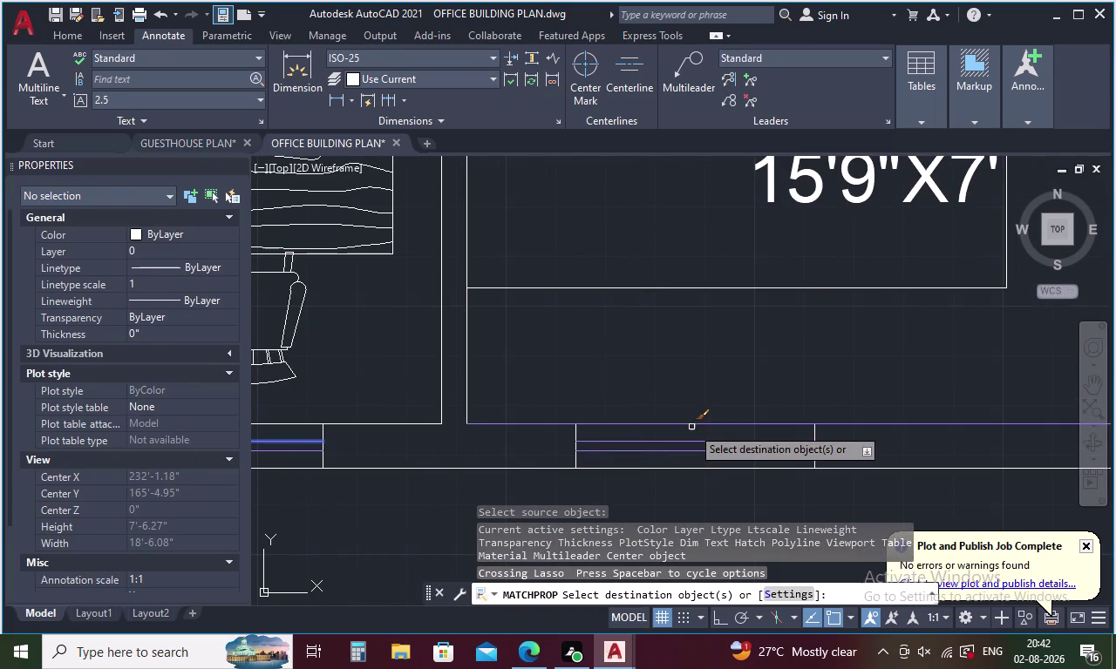
Give the toilet window lines the lavender WINDOWS styling.
middle_drag(691, 424, 382, 456)
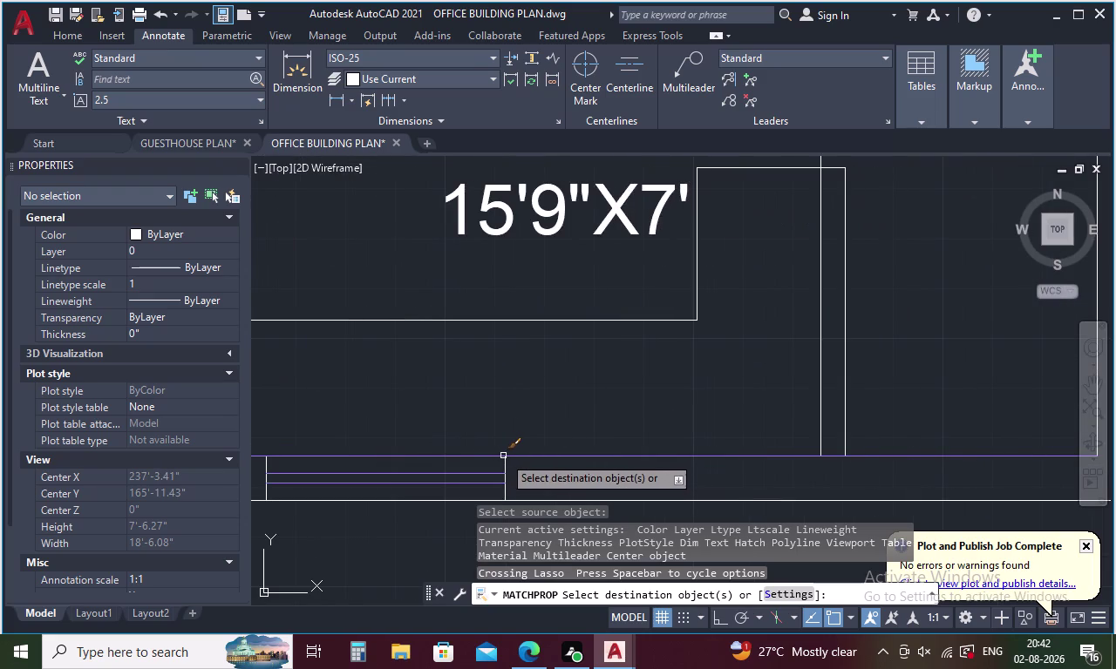
middle_drag(557, 420, 432, 423)
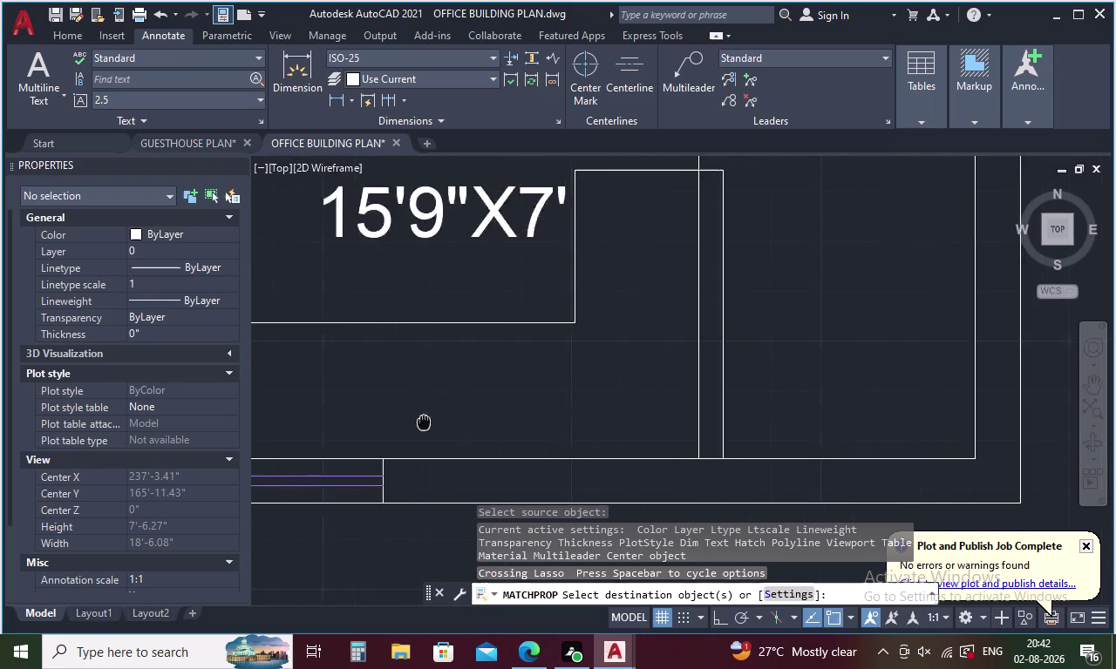
middle_drag(432, 423, 186, 421)
middle_drag(558, 373, 524, 668)
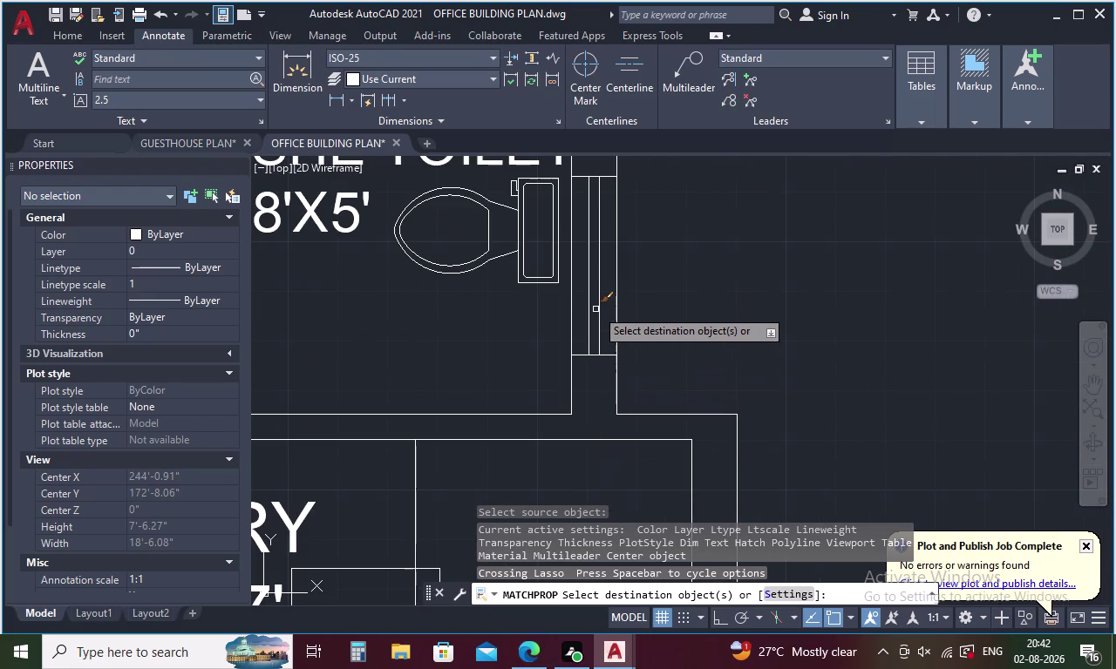
drag(606, 283, 588, 301)
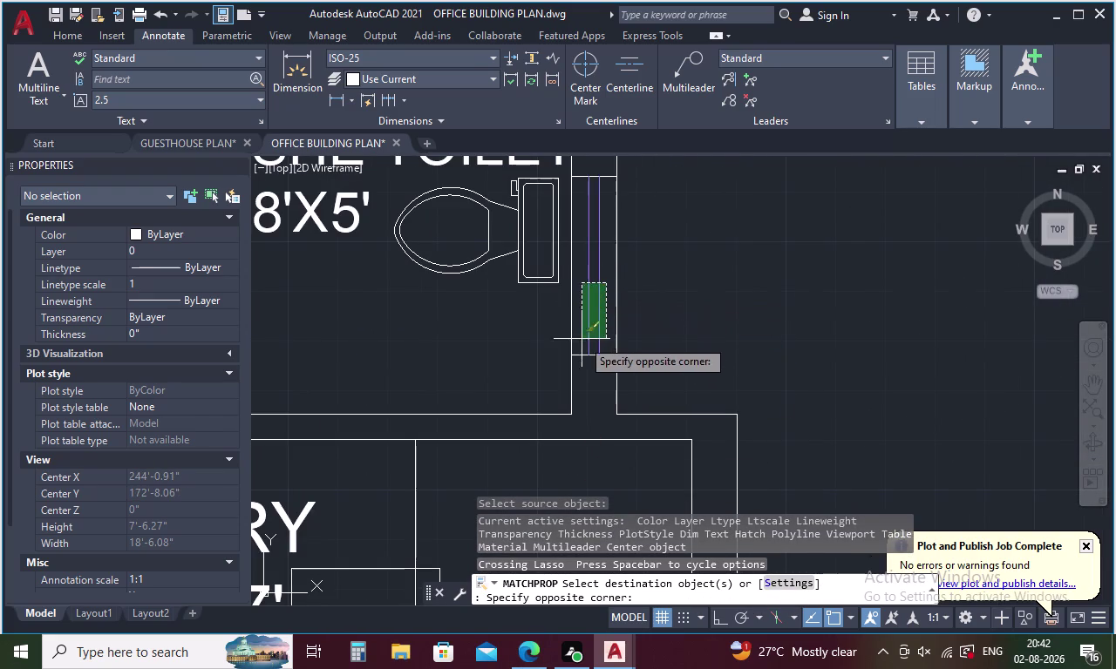
click(590, 370)
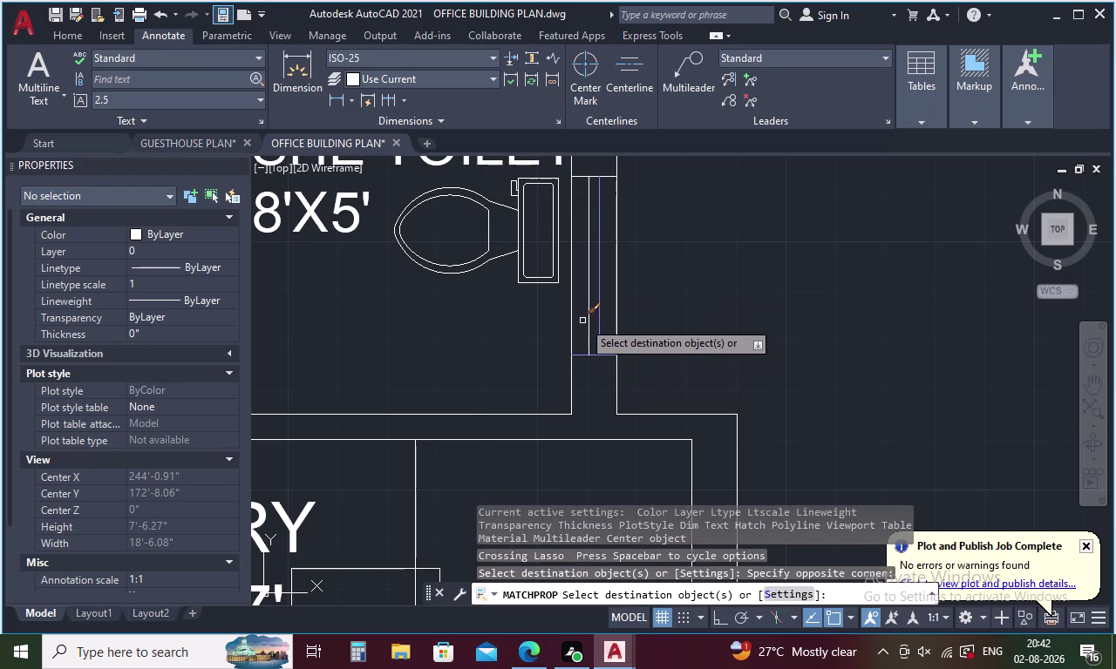
click(588, 305)
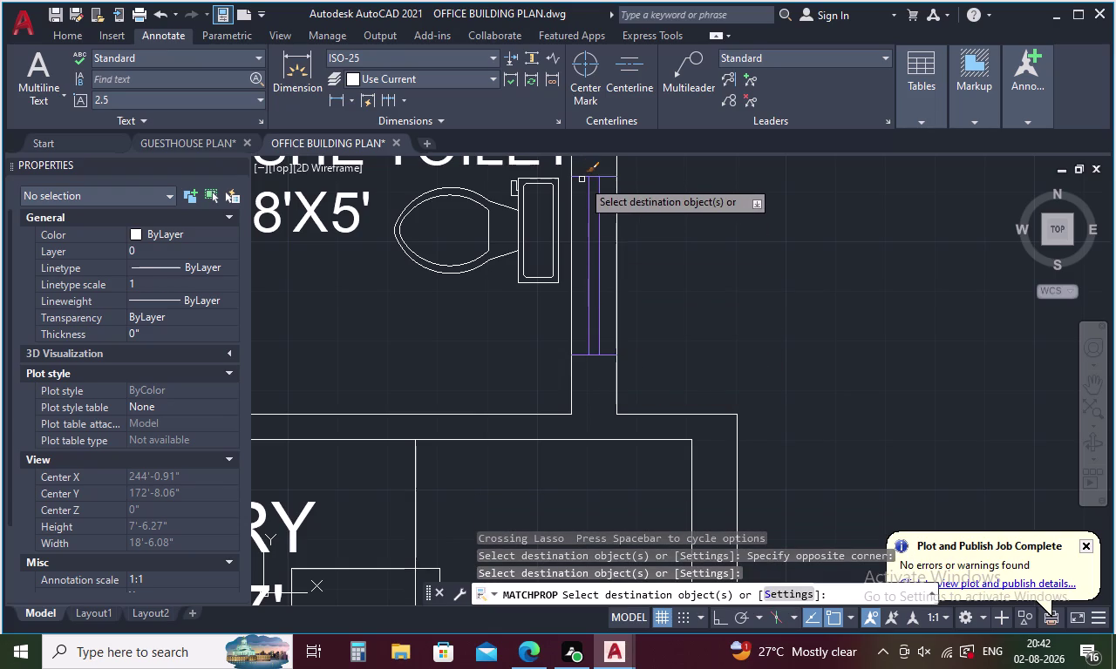
click(583, 177)
middle_drag(597, 274, 598, 349)
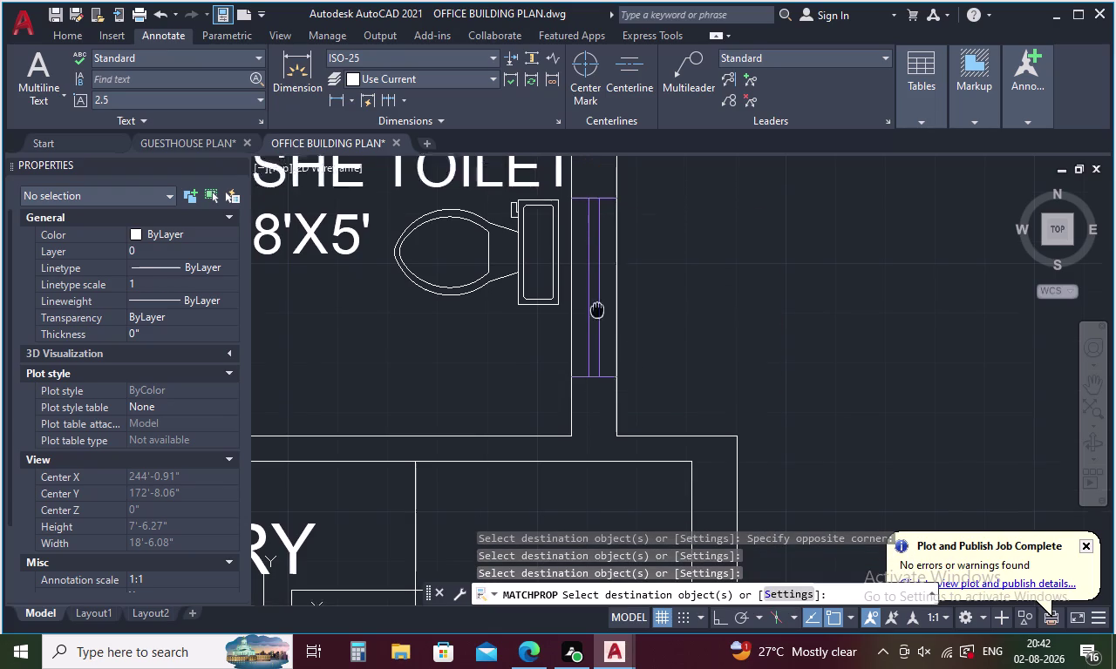
middle_drag(599, 349, 630, 650)
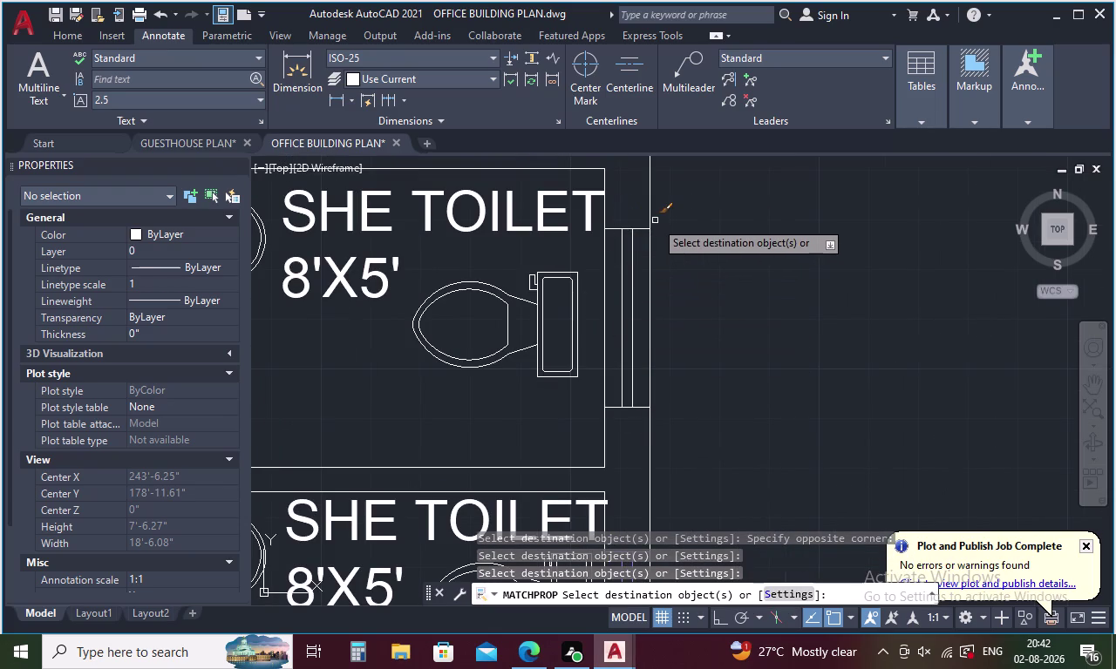
Match the SHE TOILET window lines to the WINDOWS styling.
drag(632, 221, 626, 422)
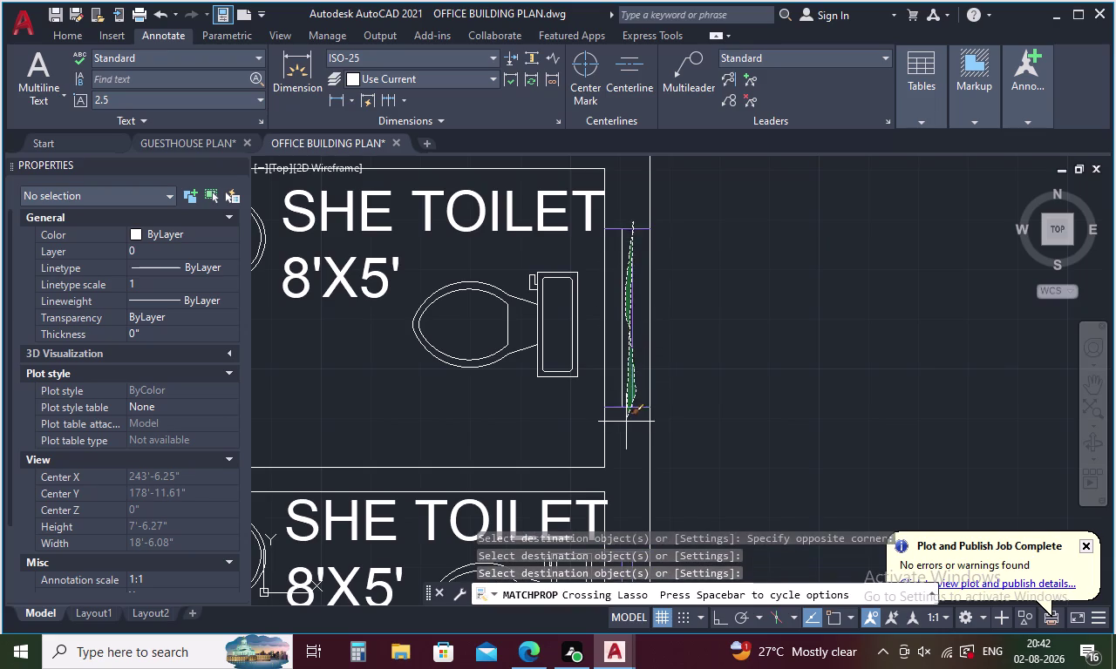
drag(626, 422, 625, 424)
click(619, 348)
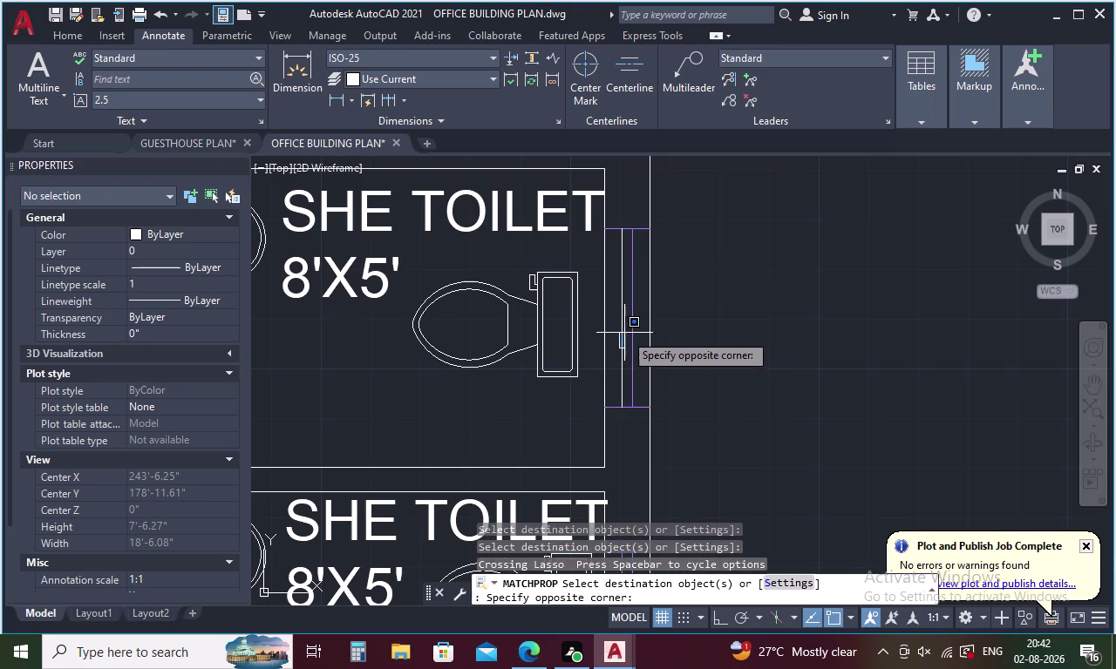
click(624, 332)
middle_drag(627, 317, 624, 463)
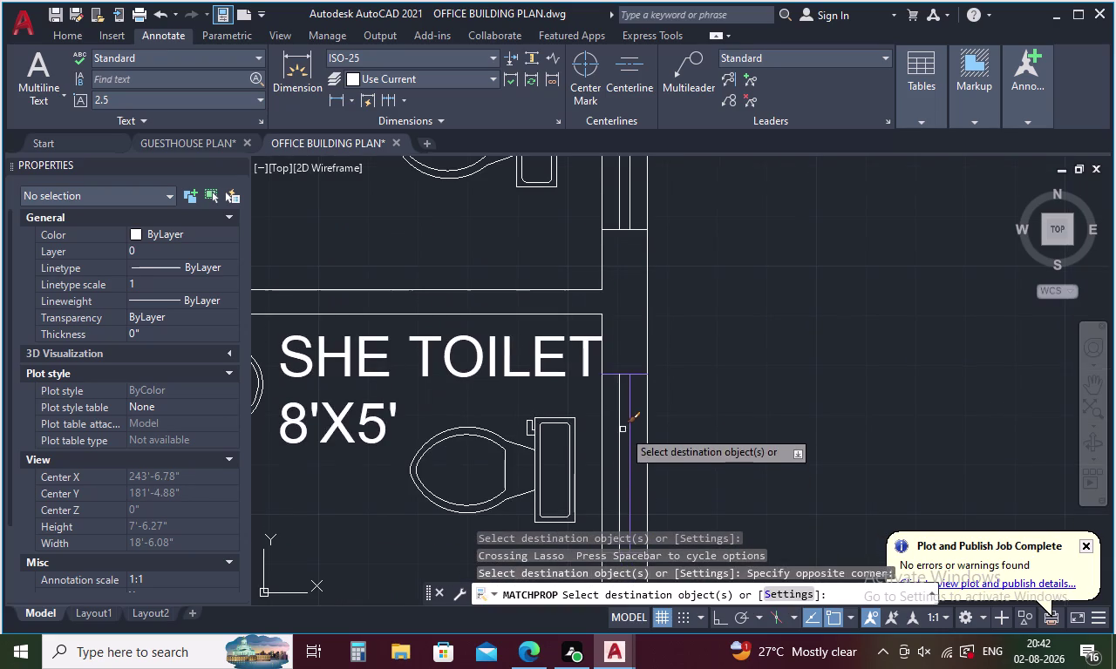
click(618, 416)
Match the HE TOILET window lines to the lavender window properties.
middle_drag(623, 327, 650, 541)
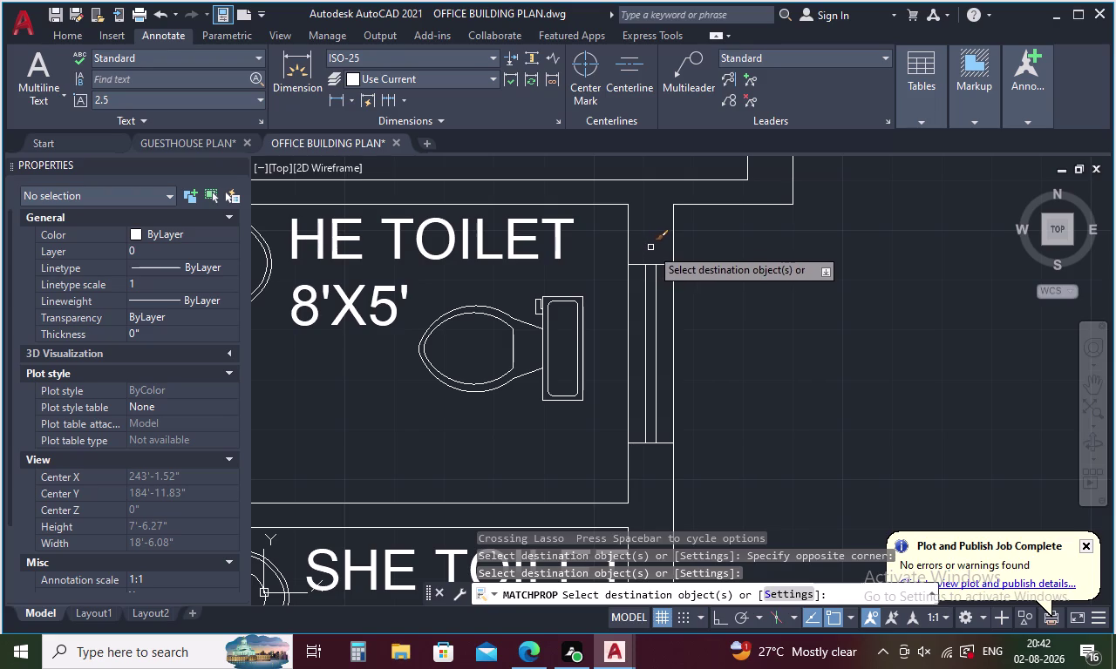
drag(654, 254, 649, 467)
drag(655, 460, 657, 331)
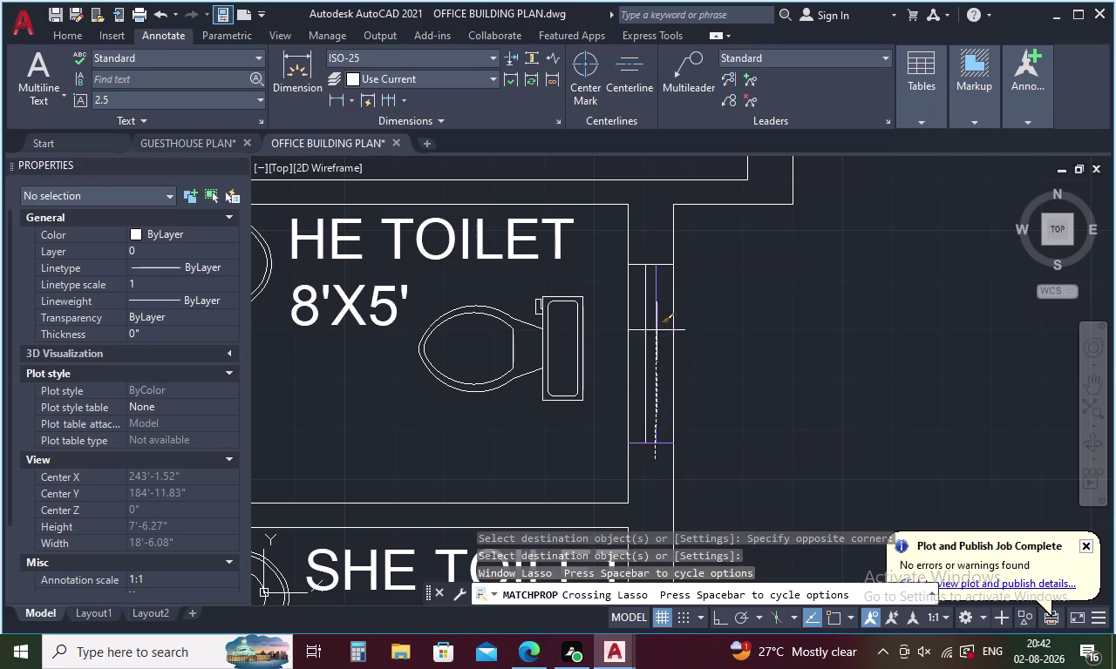
drag(656, 331, 655, 272)
click(655, 264)
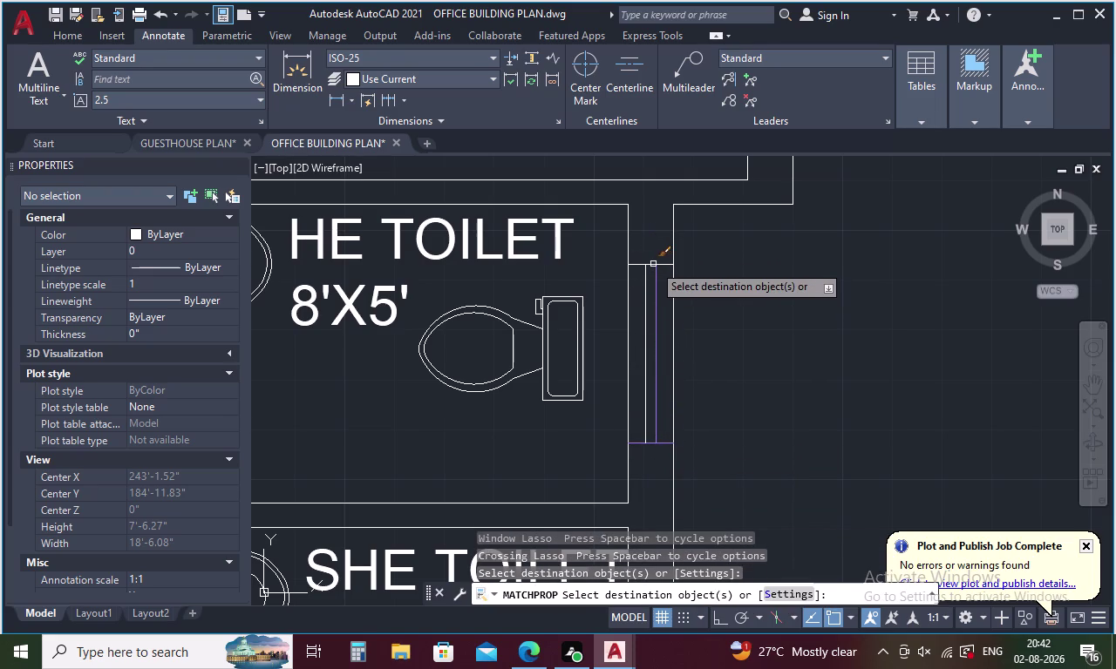
click(651, 264)
click(643, 279)
Match the HE TOILET 10'X5' window lines to the lavender window properties.
middle_drag(654, 350, 614, 668)
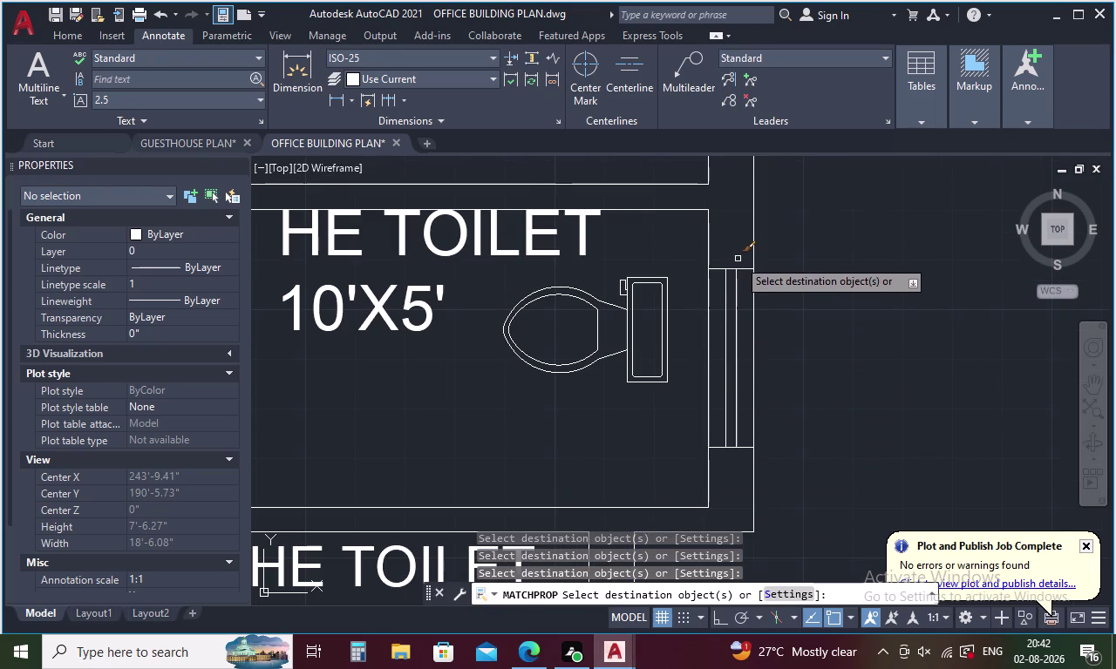
drag(737, 259, 743, 477)
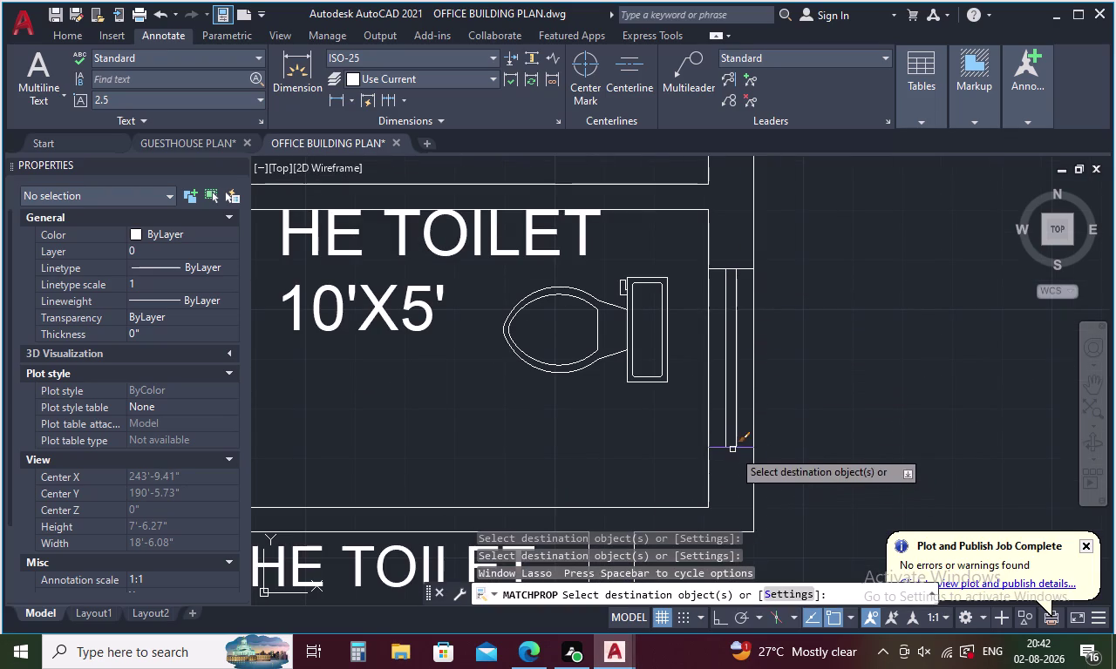
click(732, 449)
click(724, 395)
click(737, 353)
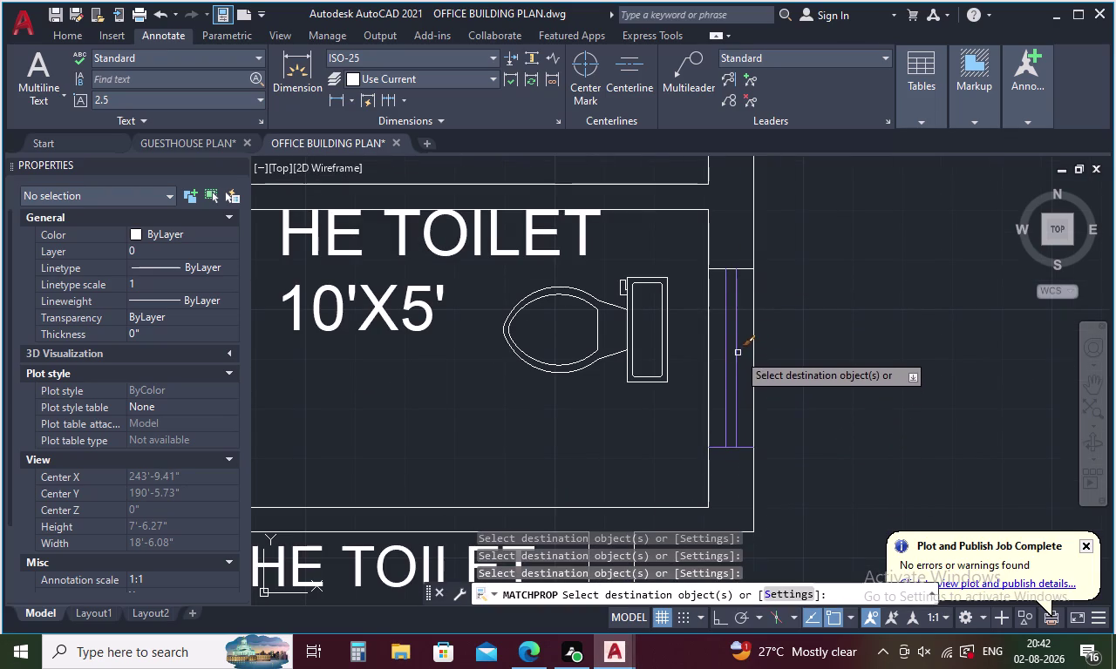
click(732, 267)
middle_drag(718, 242, 752, 566)
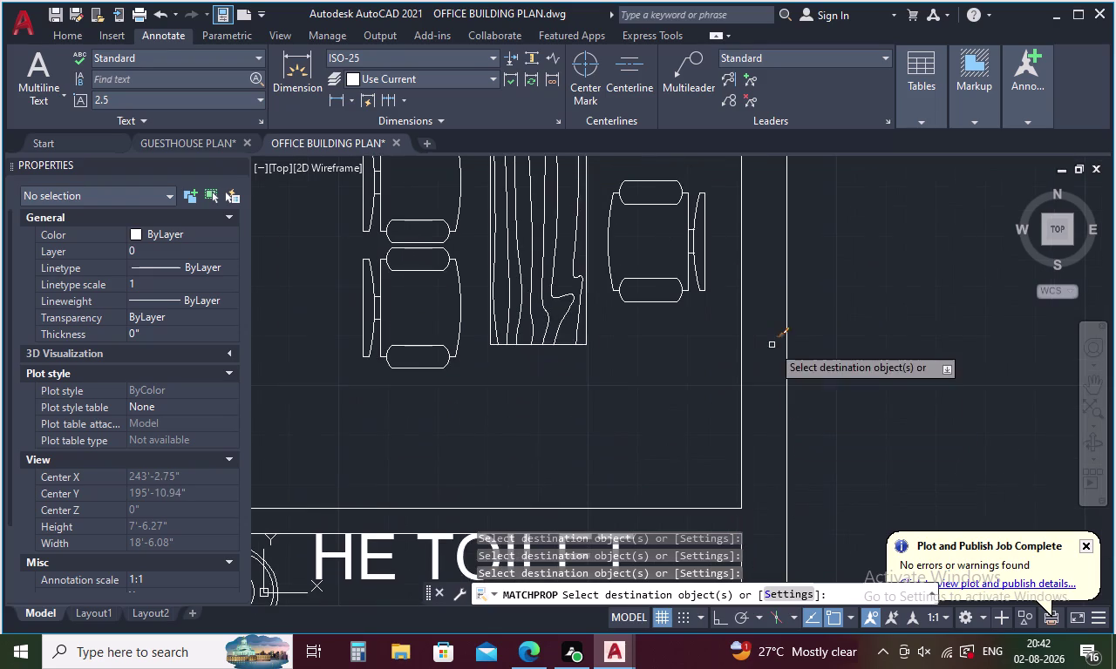
Match all four ACCOUNT room window lines to the purple WINDOWS source window.
middle_drag(759, 330, 783, 570)
scroll(down, 3)
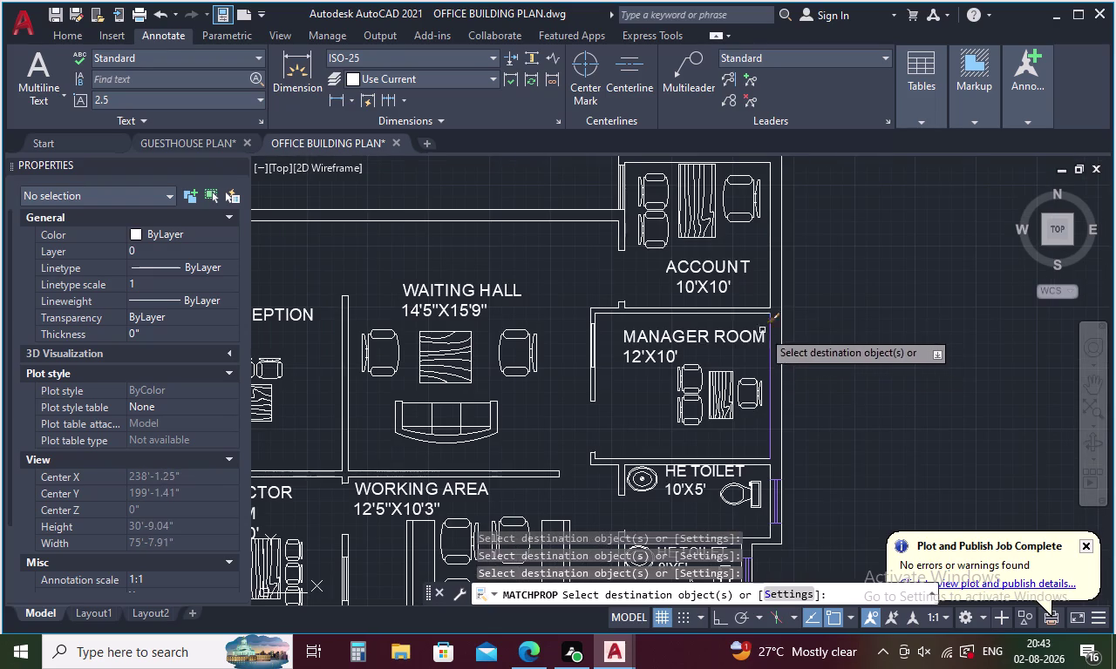
middle_drag(604, 180, 604, 346)
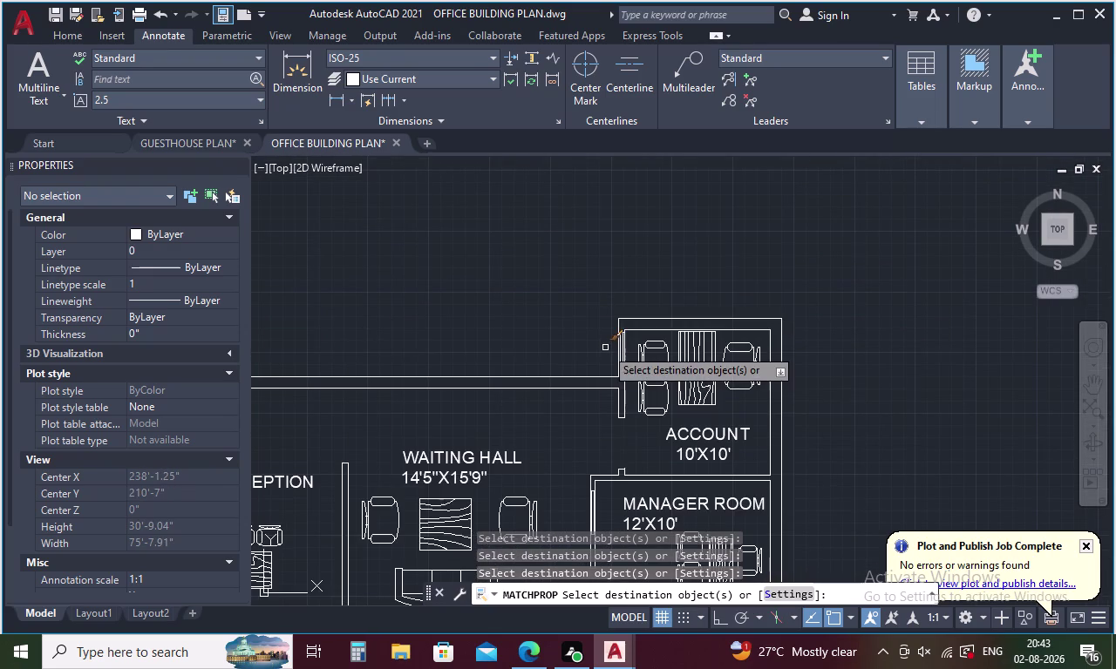
scroll(up, 3)
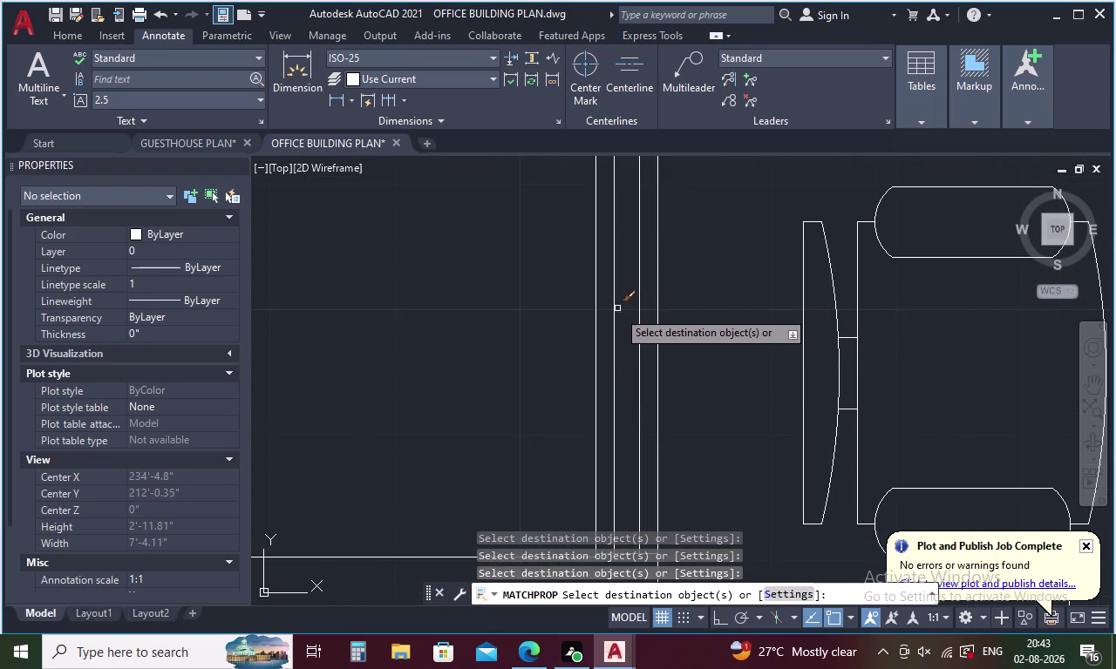
click(616, 312)
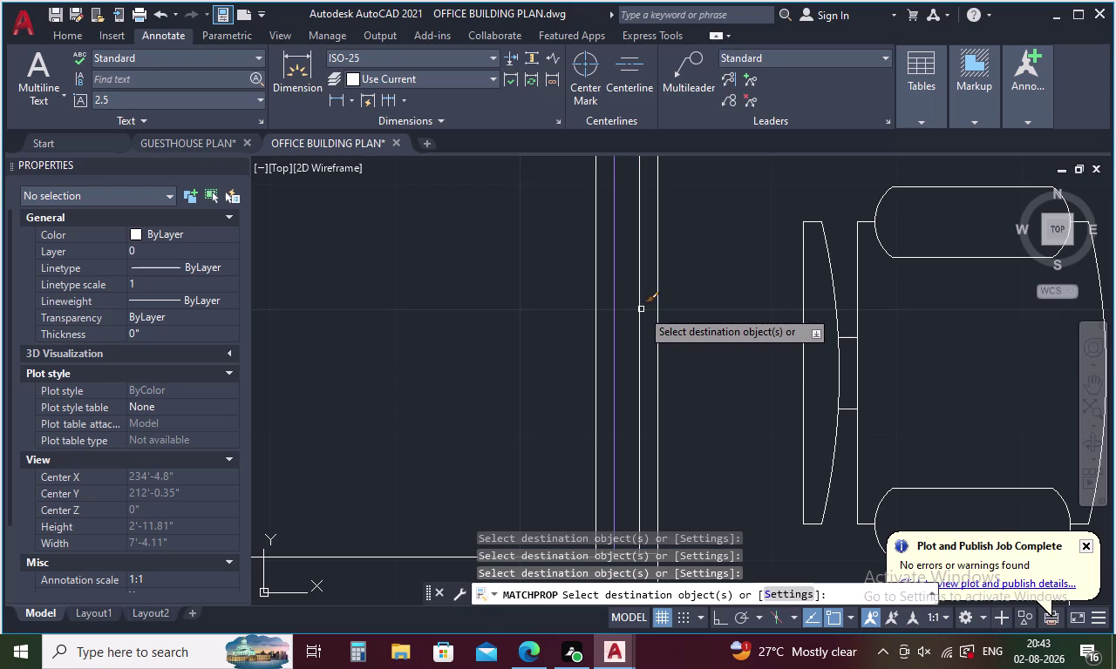
click(640, 311)
scroll(down, 3)
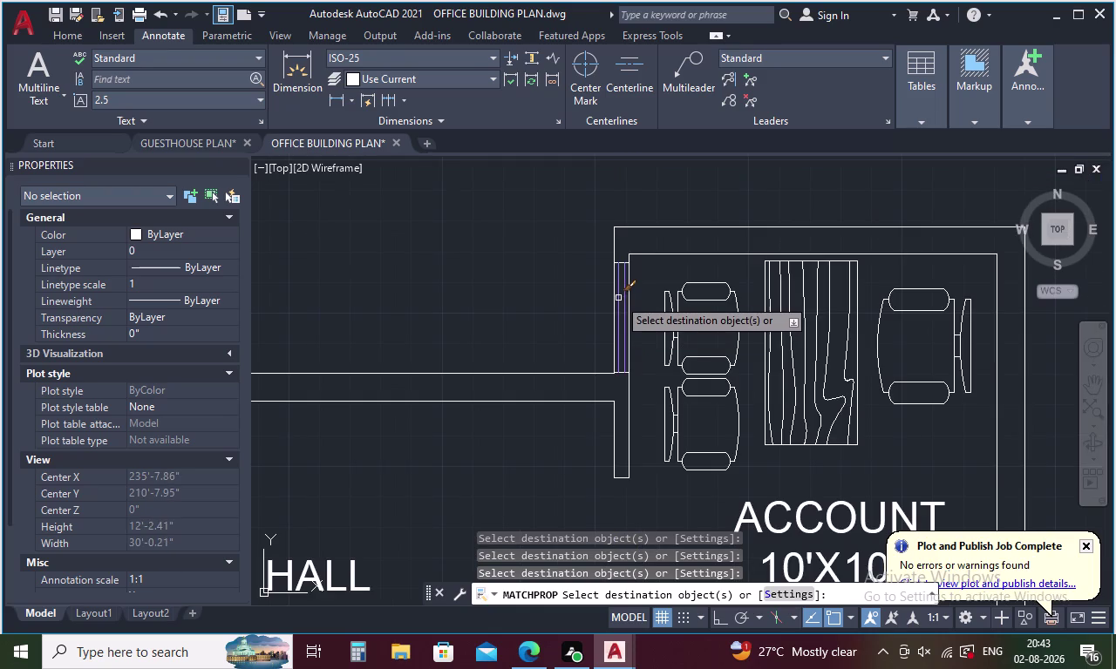
scroll(up, 3)
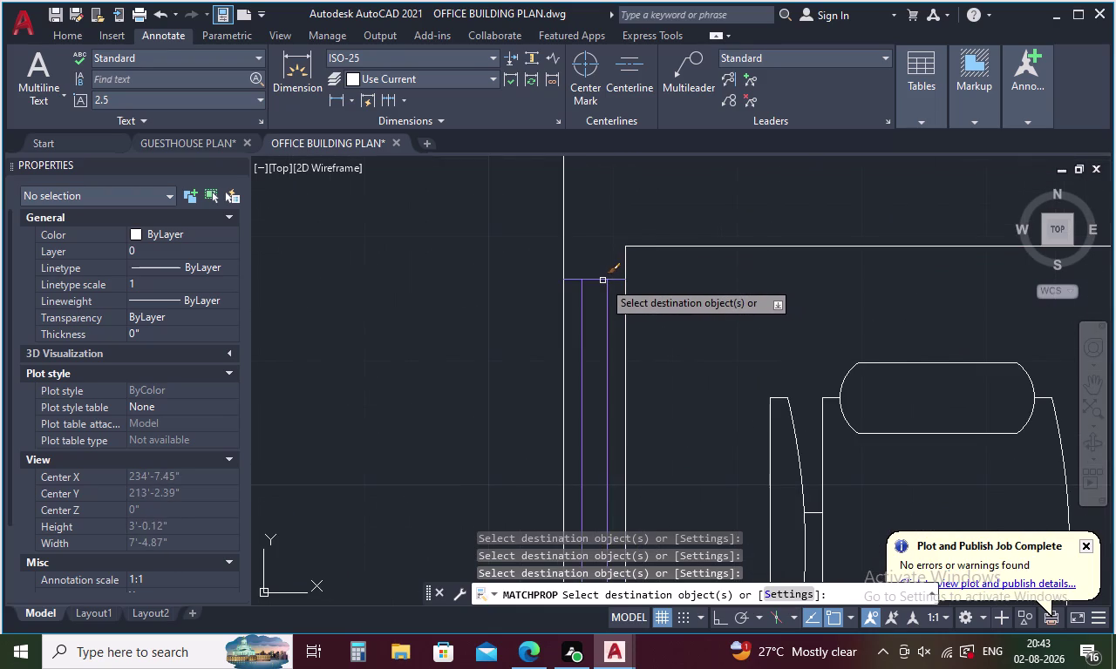
click(602, 281)
scroll(down, 3)
scroll(up, 3)
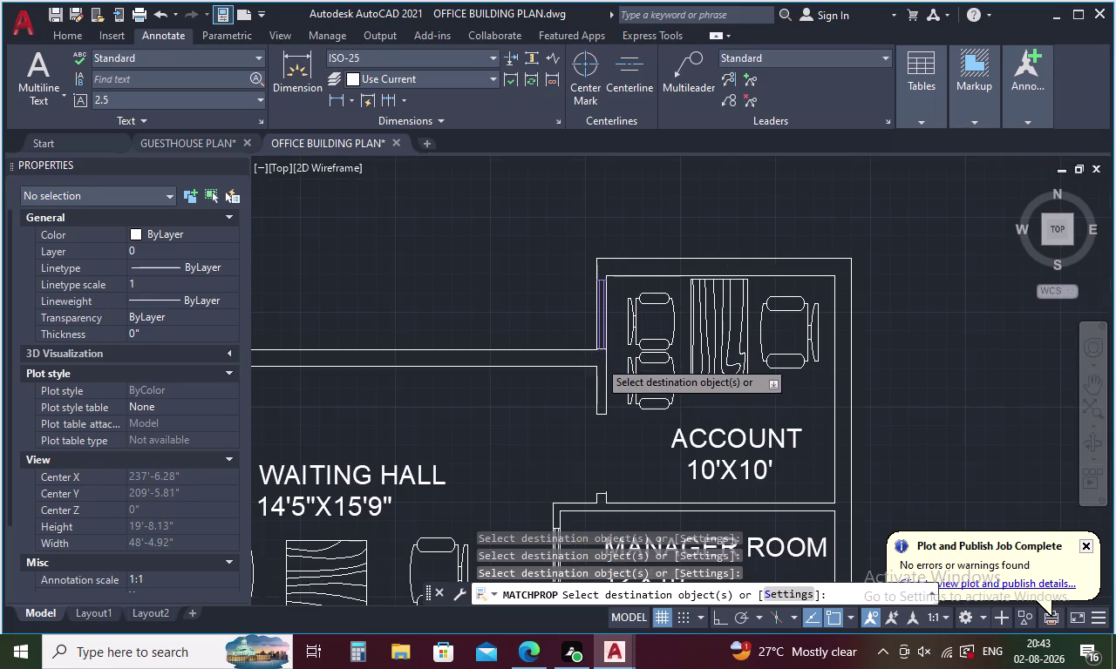
scroll(up, 3)
click(606, 289)
scroll(down, 3)
scroll(down, 3)
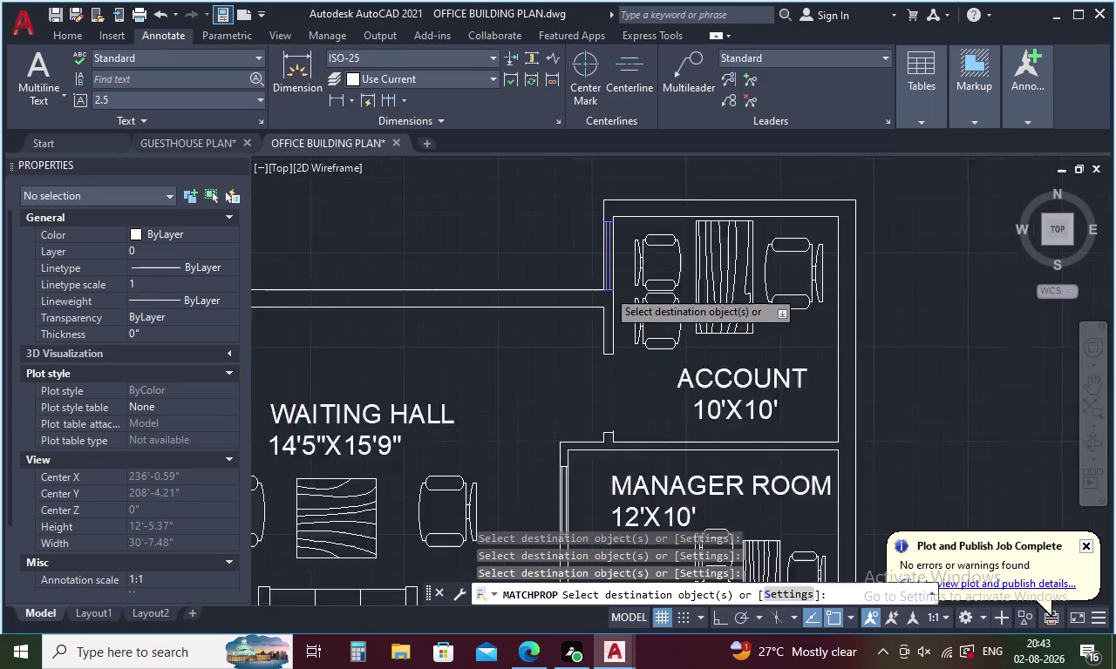
middle_drag(321, 428, 380, 270)
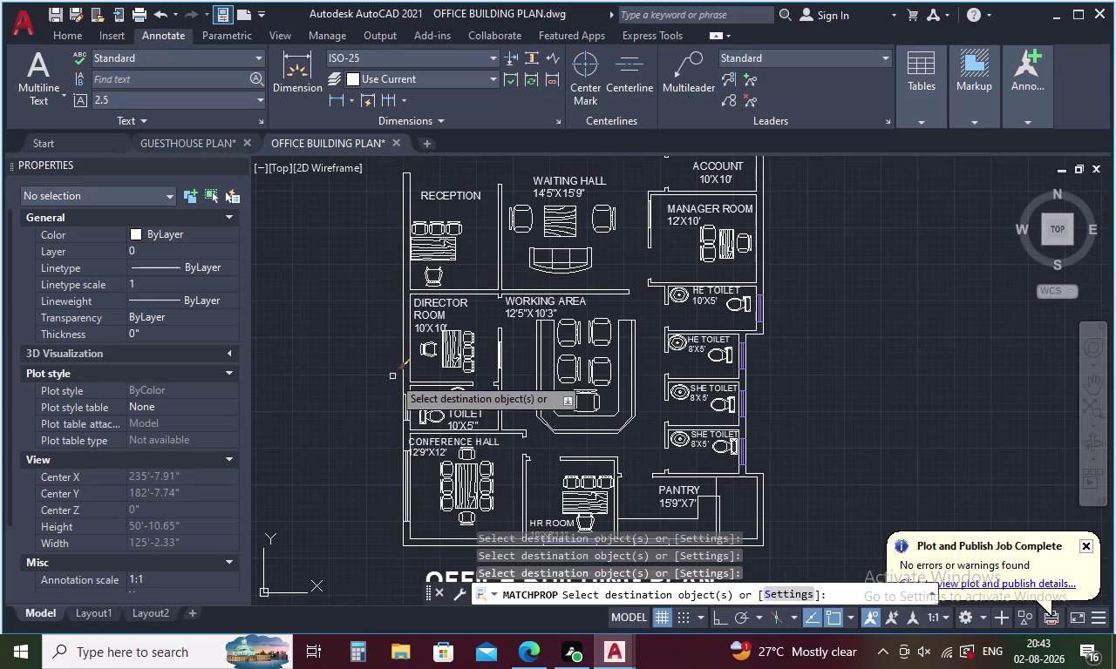
Match the TOILET window lines to the purple window properties.
scroll(up, 3)
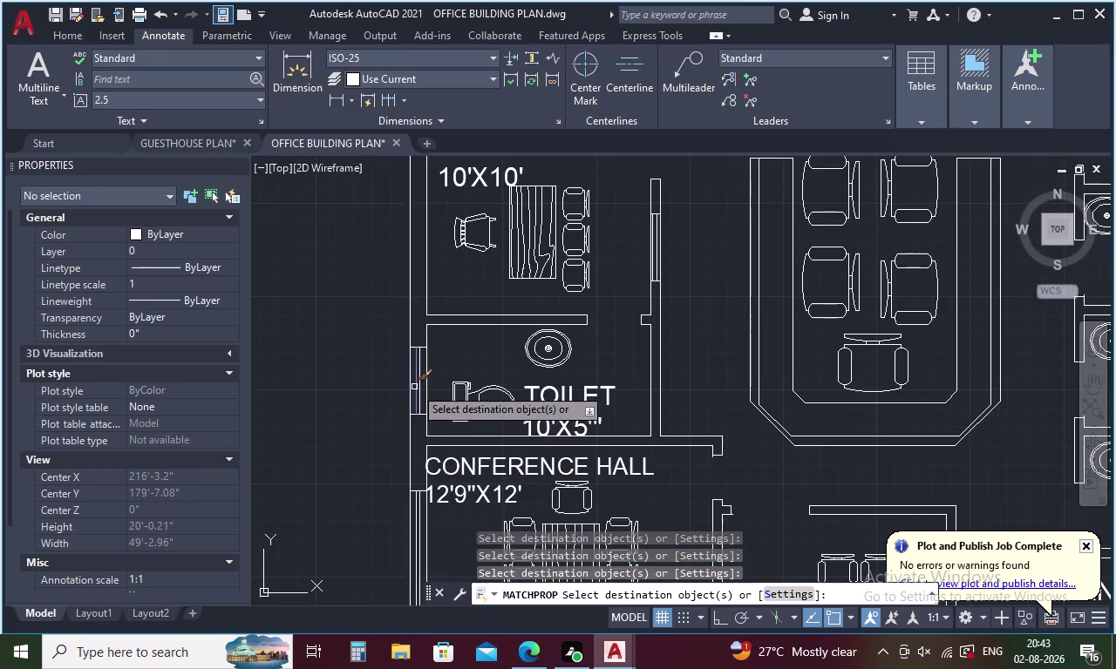
scroll(up, 3)
drag(429, 273, 421, 486)
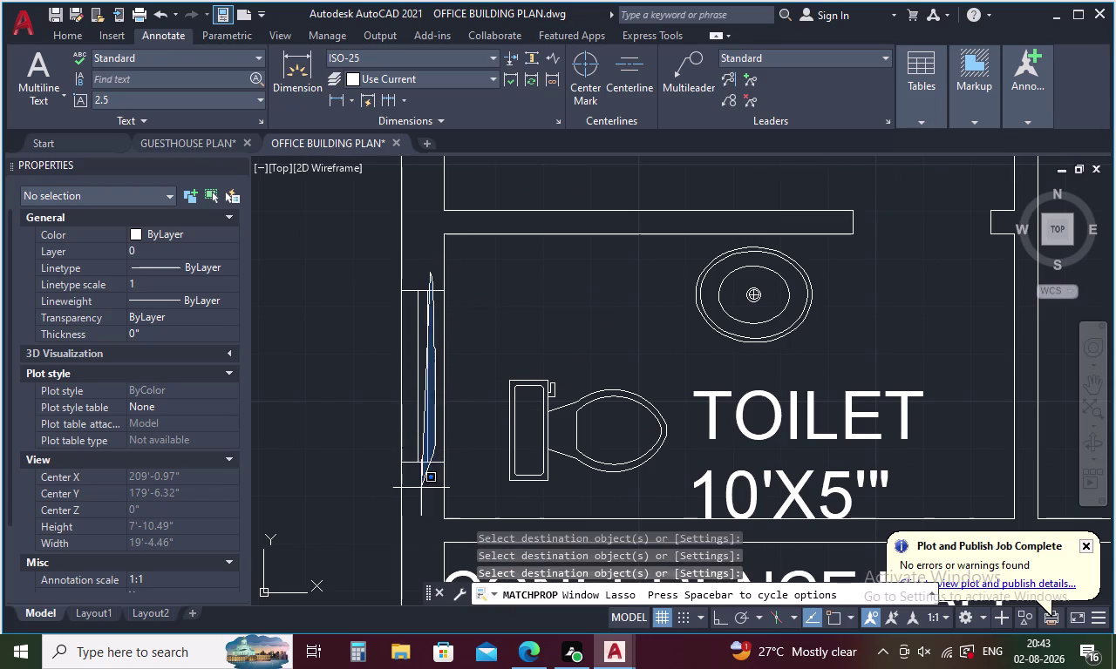
drag(421, 486, 420, 491)
click(416, 464)
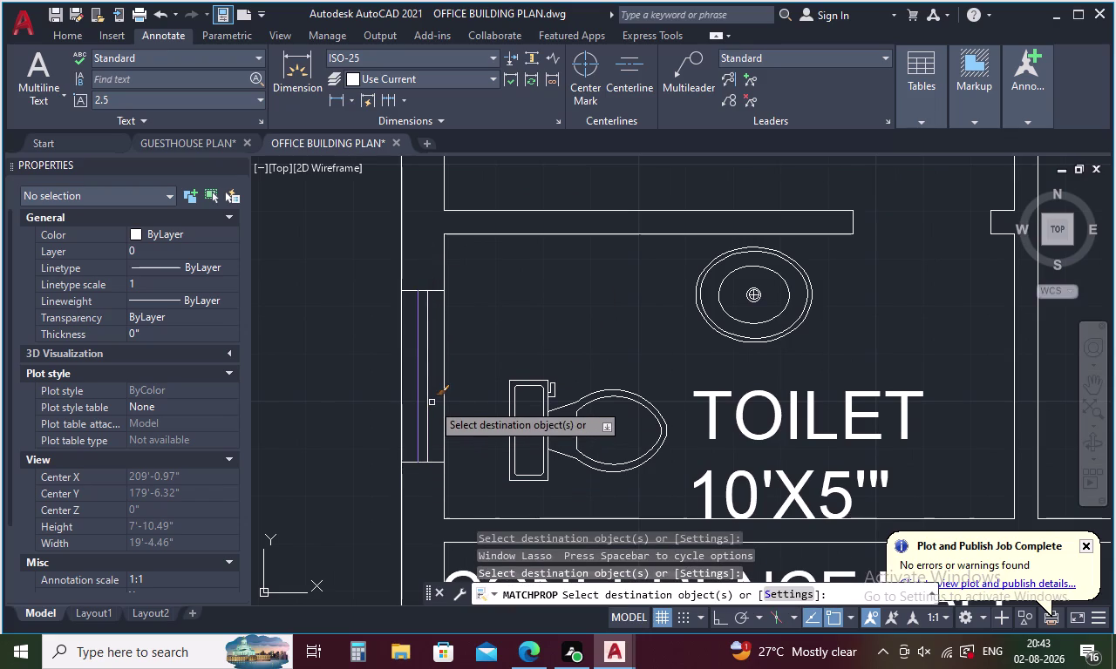
click(429, 413)
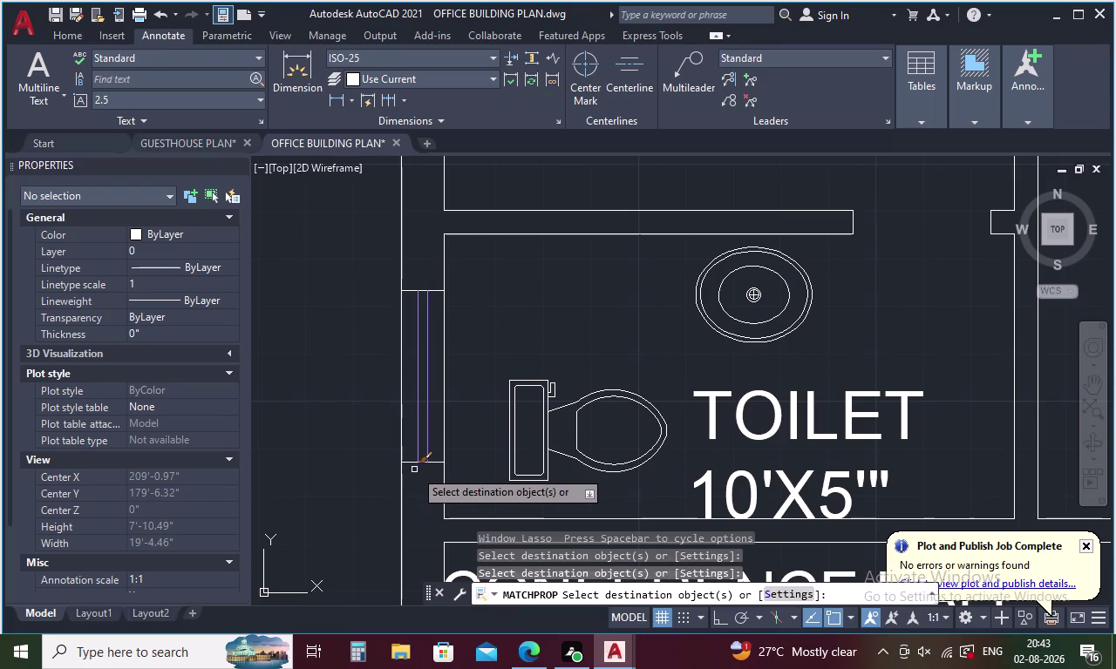
click(415, 464)
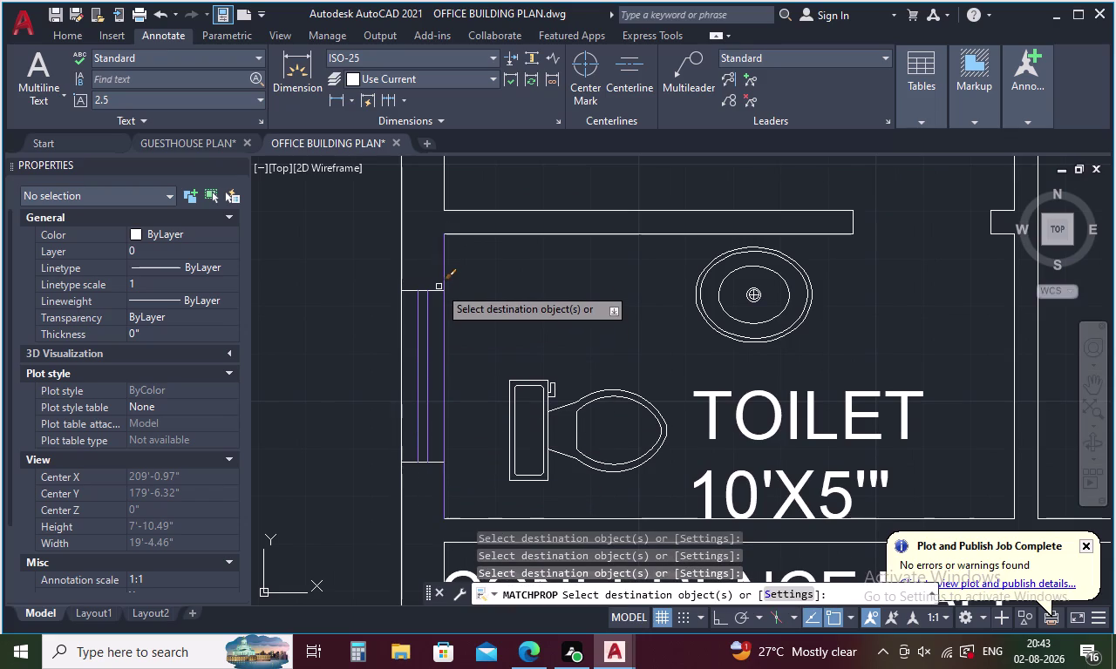
click(435, 293)
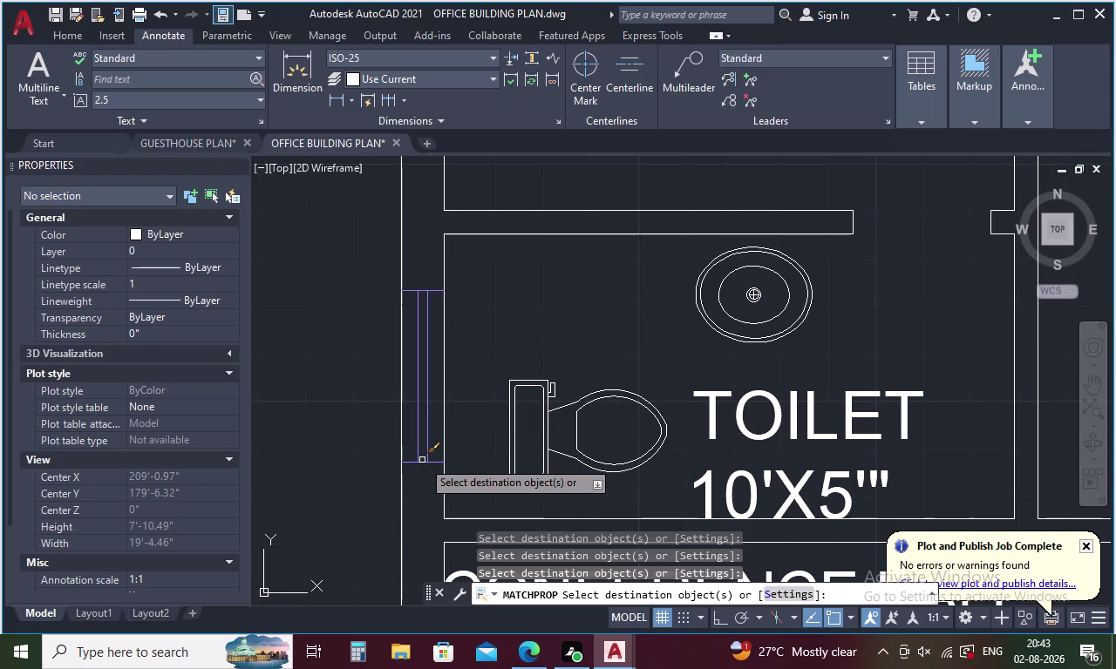
click(422, 460)
scroll(down, 3)
Recolour the four CONFERENCE HALL window lines purple.
middle_drag(414, 519, 405, 432)
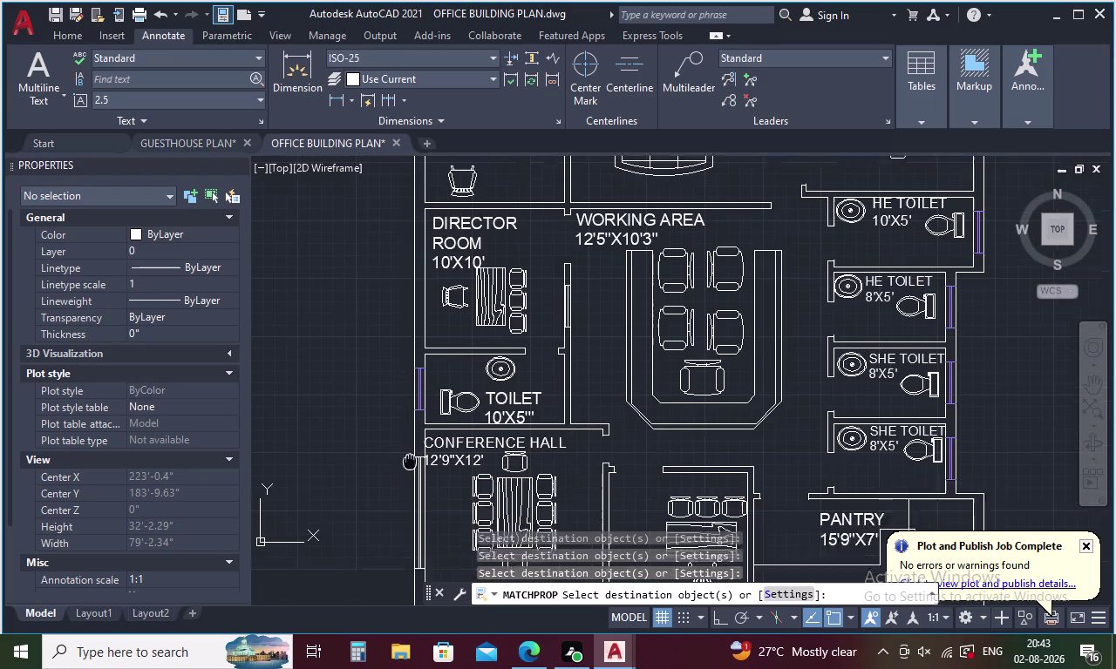
middle_drag(405, 432, 396, 365)
scroll(up, 3)
click(405, 430)
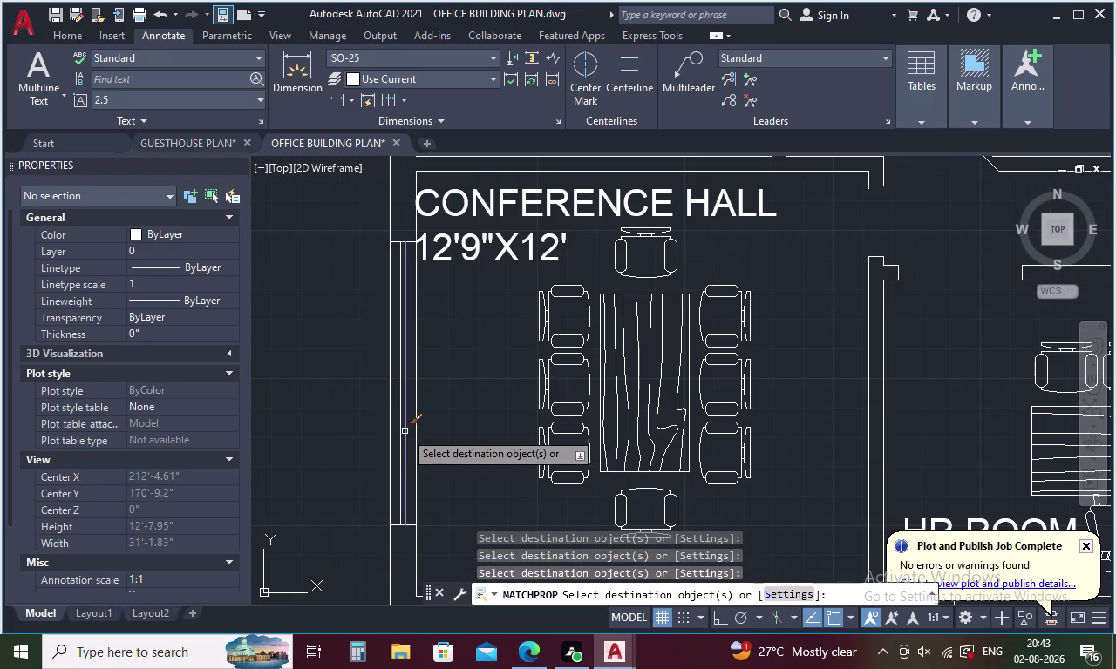
click(402, 437)
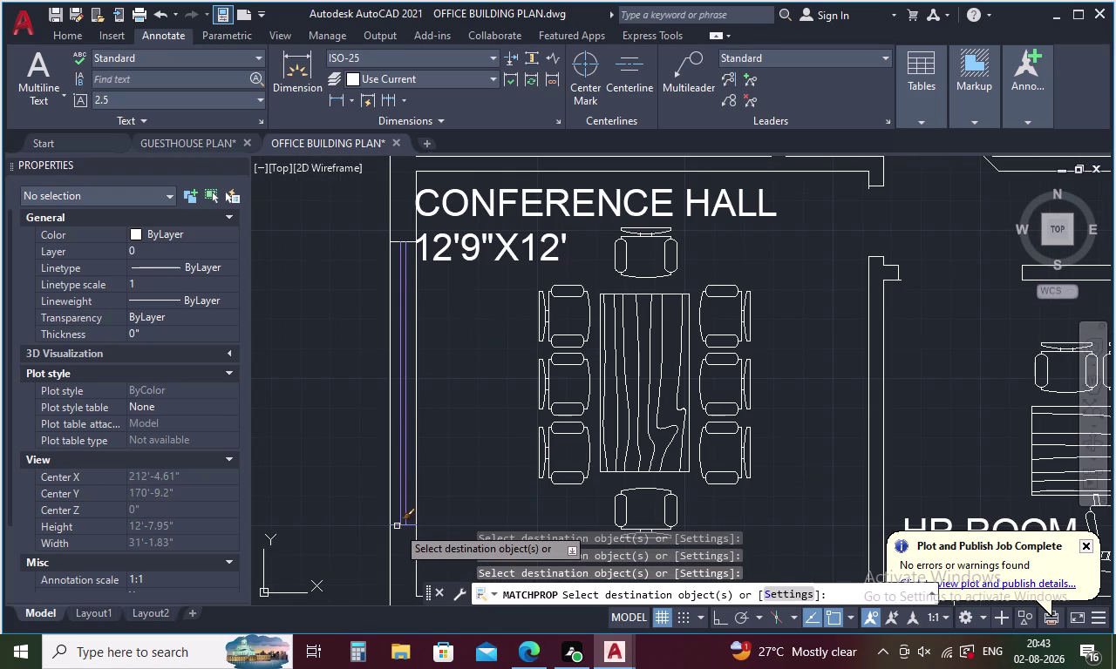
click(396, 526)
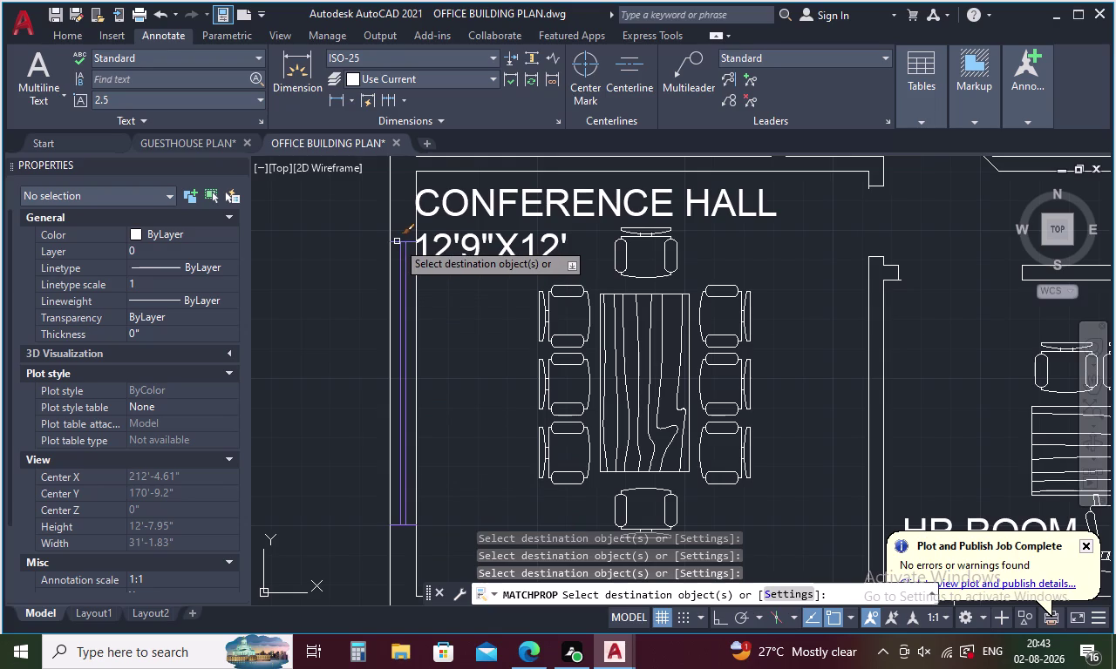
click(397, 242)
Recolour the HR ROOM window lines purple and end Match Properties.
scroll(down, 3)
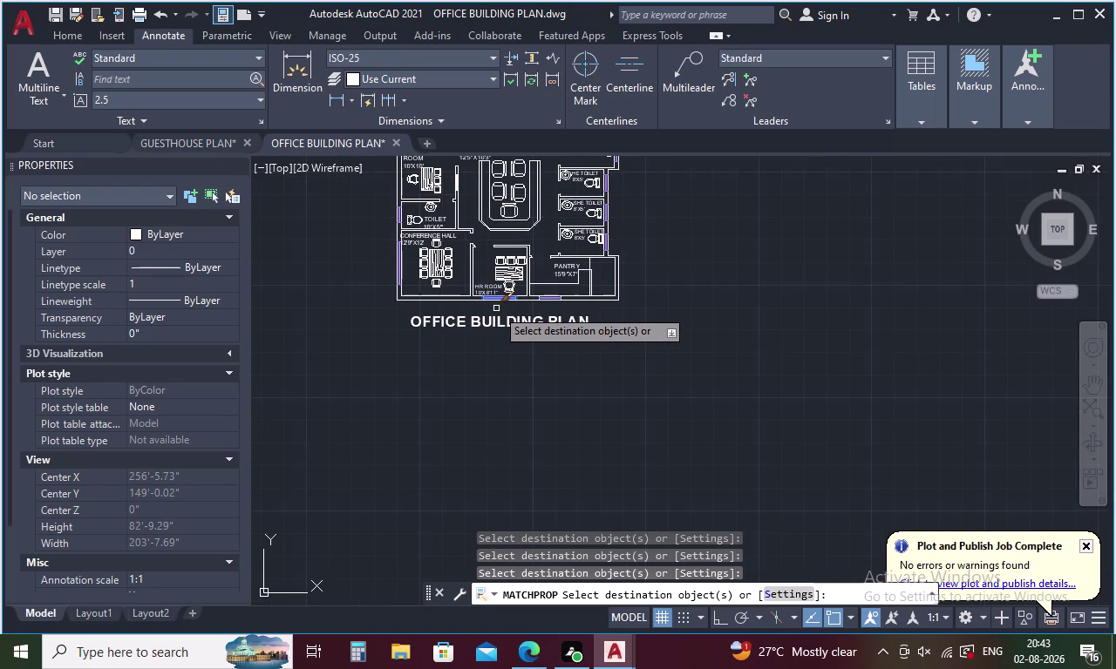
scroll(up, 3)
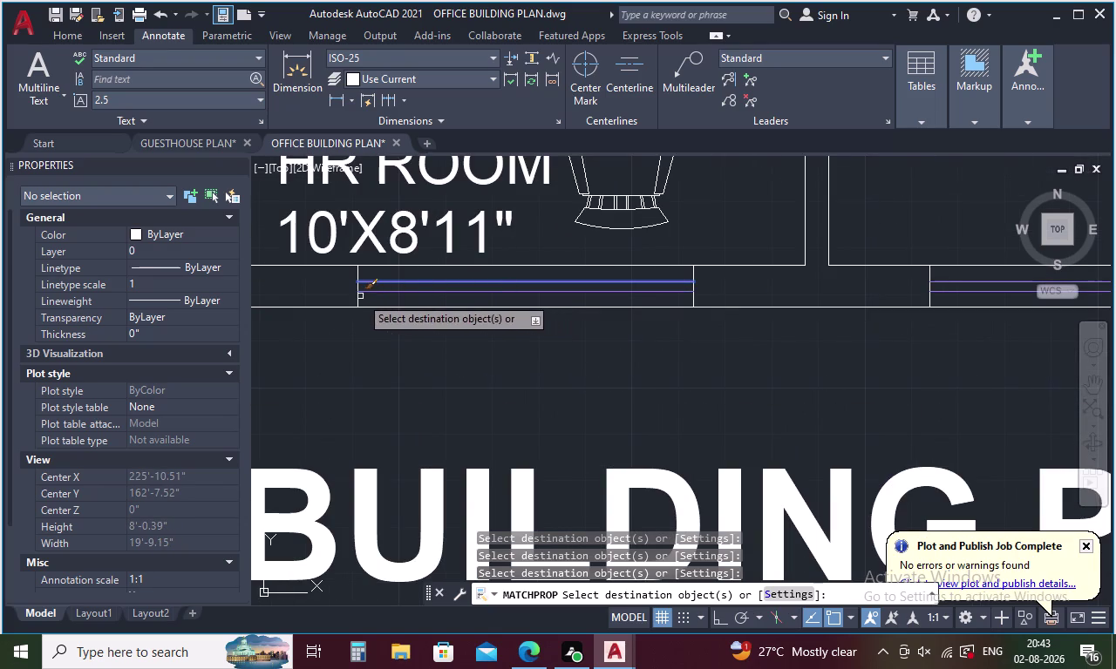
click(356, 294)
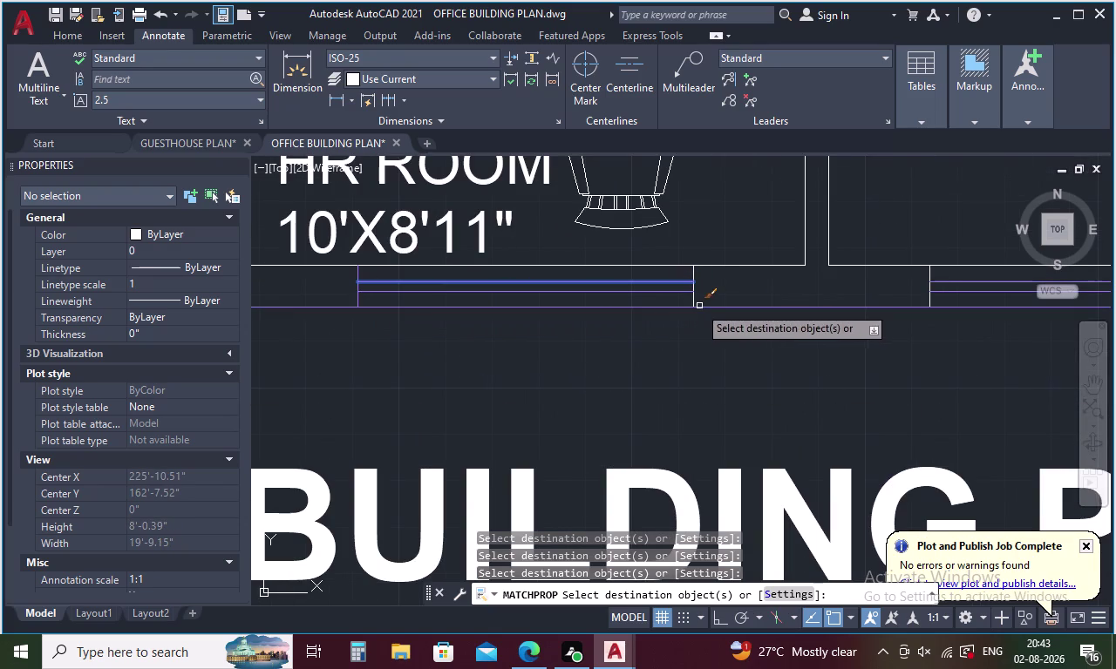
click(693, 298)
middle_drag(777, 294, 287, 354)
click(437, 328)
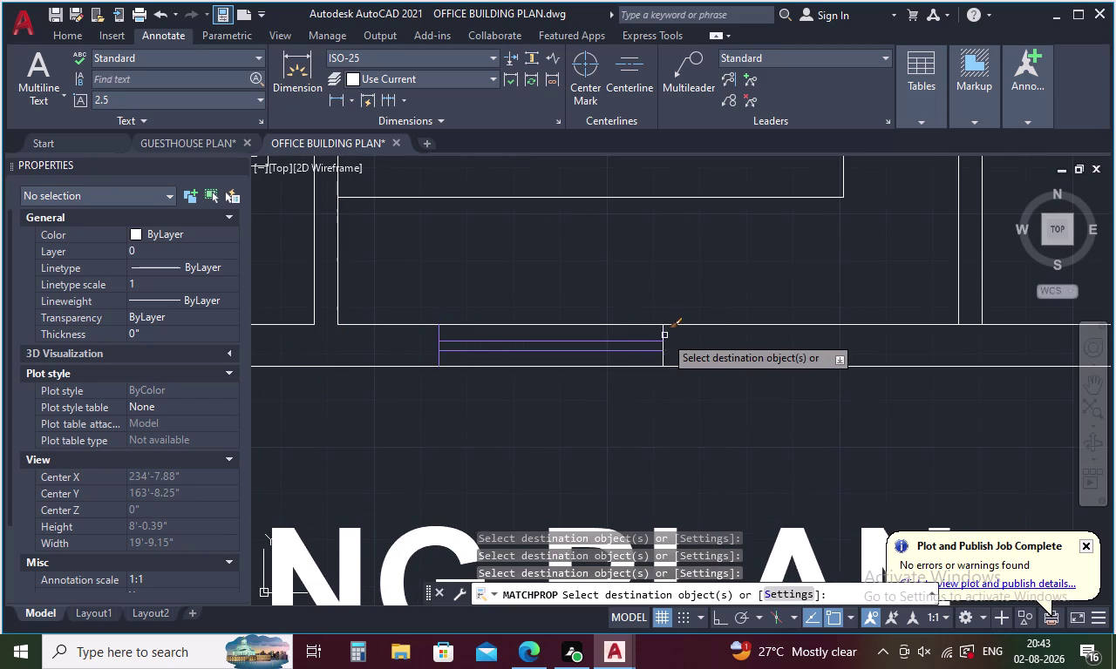
click(664, 336)
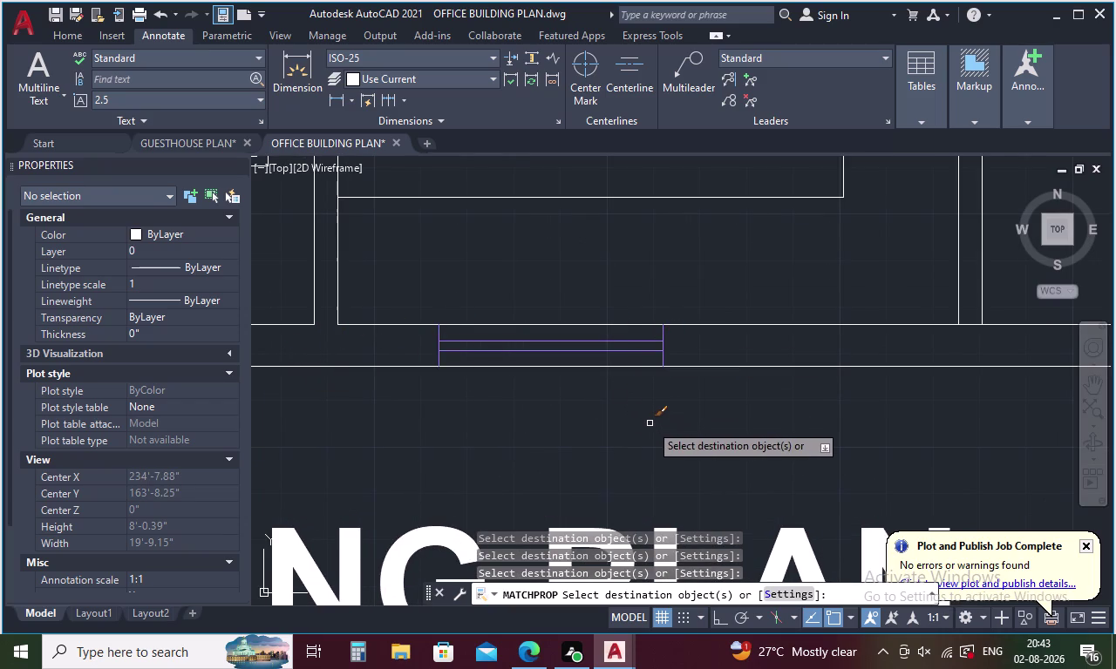
key(Escape)
text(LAY)
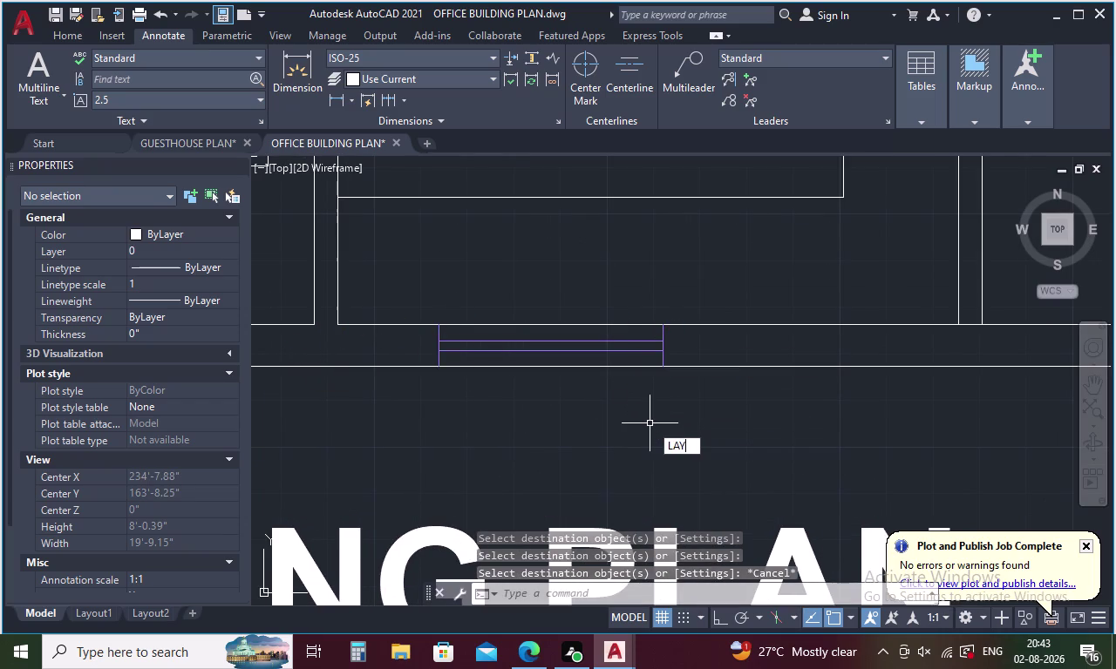
text(OFF)
key(space)
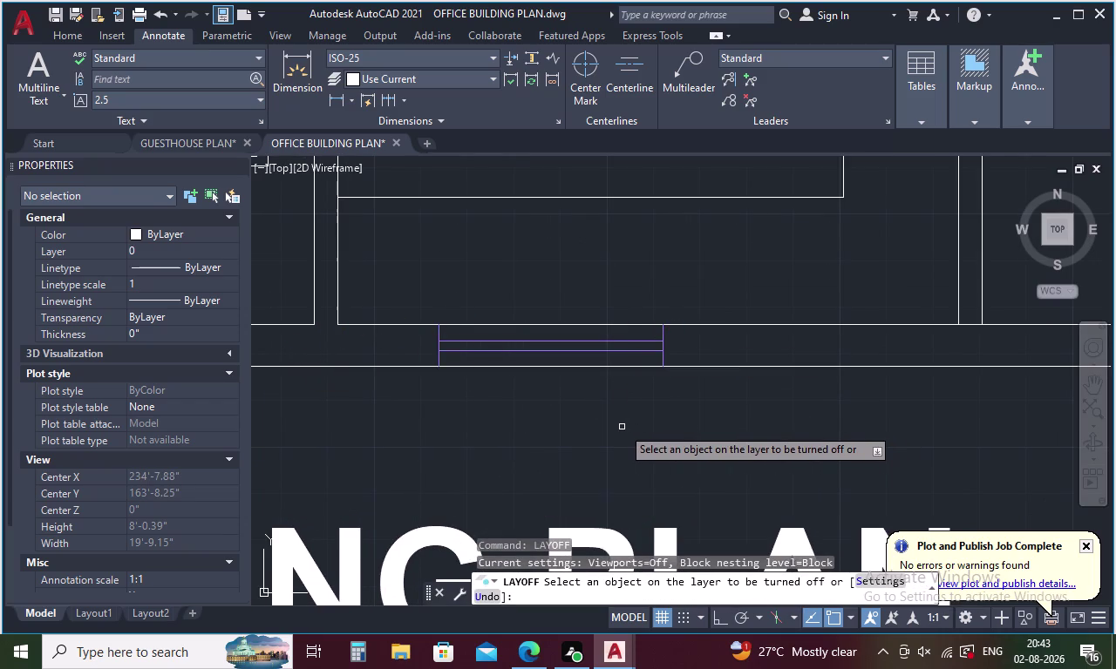
click(663, 354)
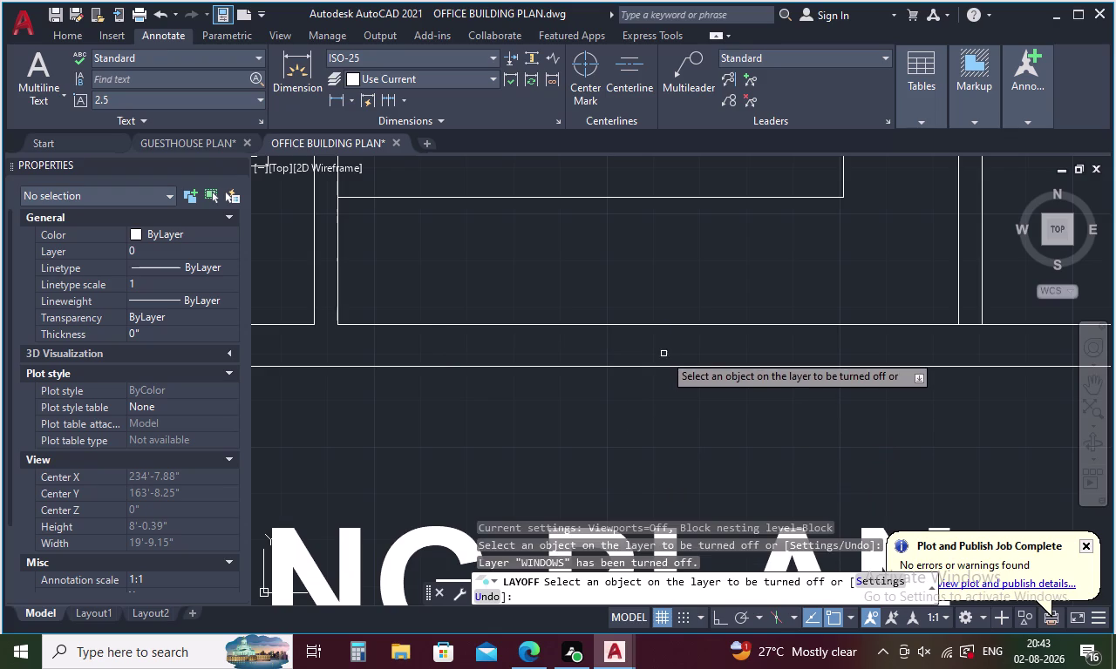
key(Escape)
scroll(down, 3)
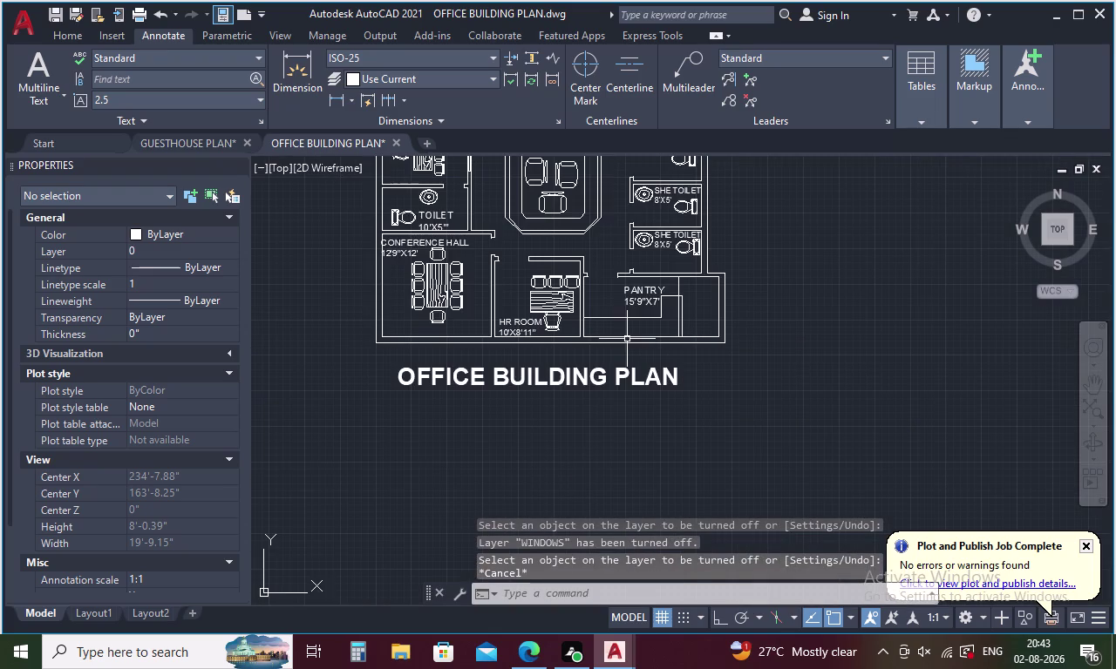
middle_drag(666, 284, 640, 428)
scroll(down, 3)
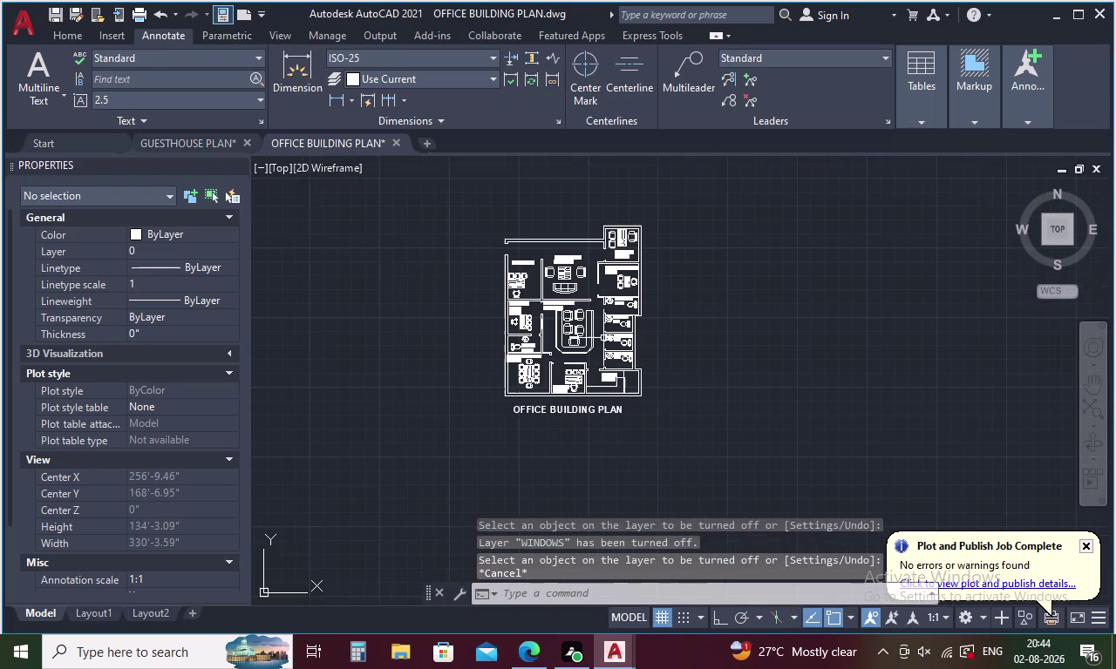
scroll(up, 3)
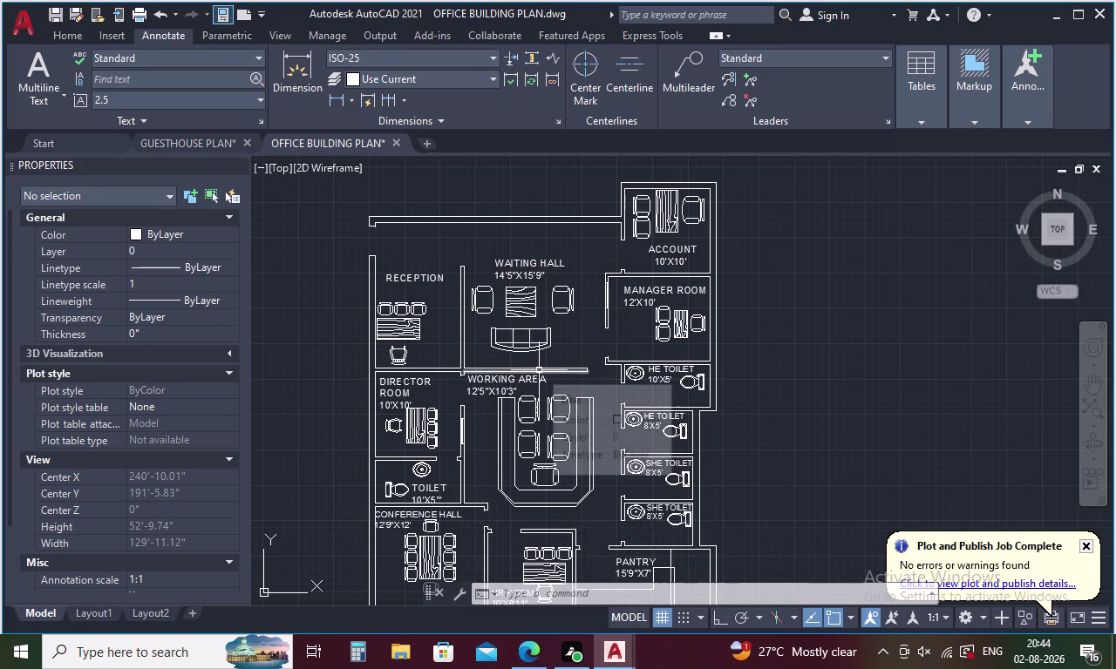
Move the reception desk chair block onto the green CHAIRS layer via Properties.
click(418, 311)
click(417, 300)
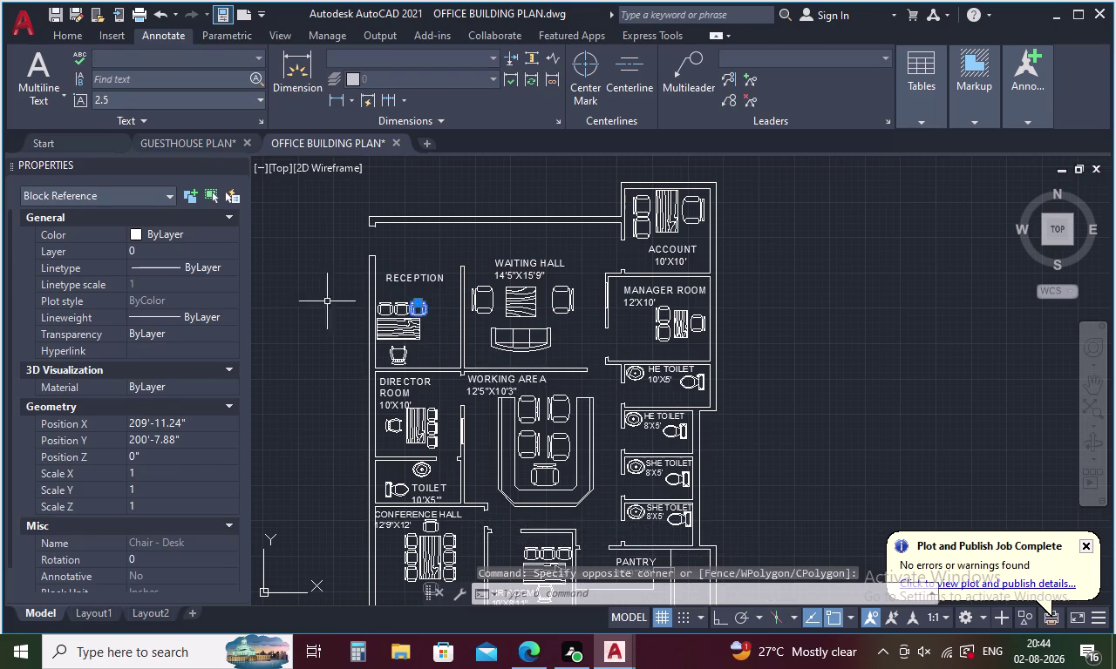
click(227, 249)
click(233, 252)
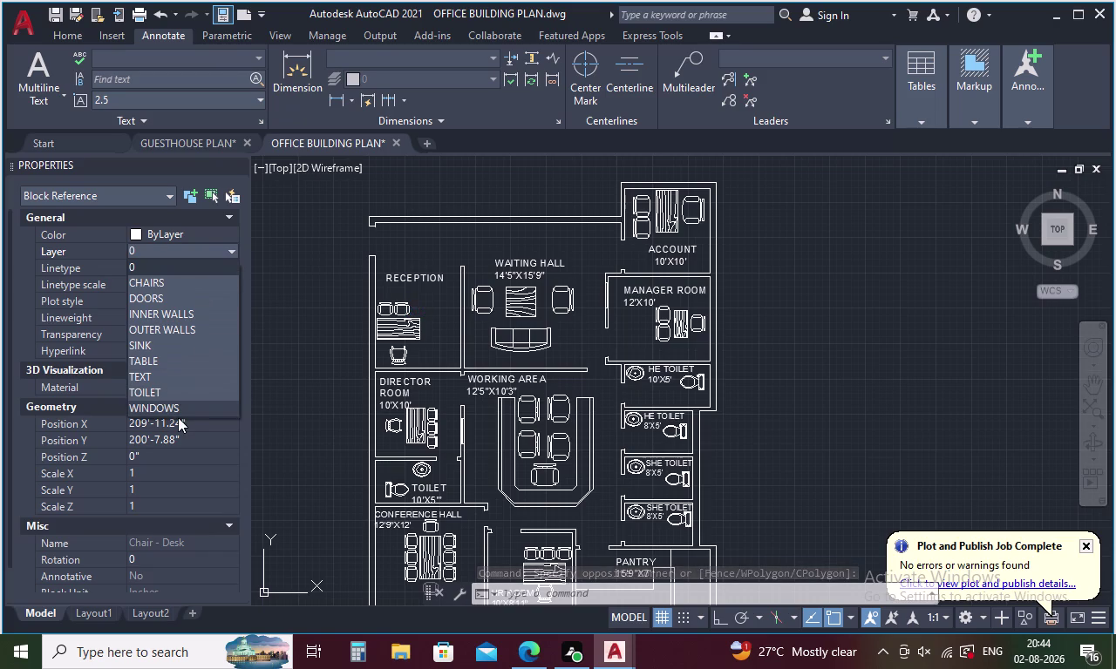
click(169, 280)
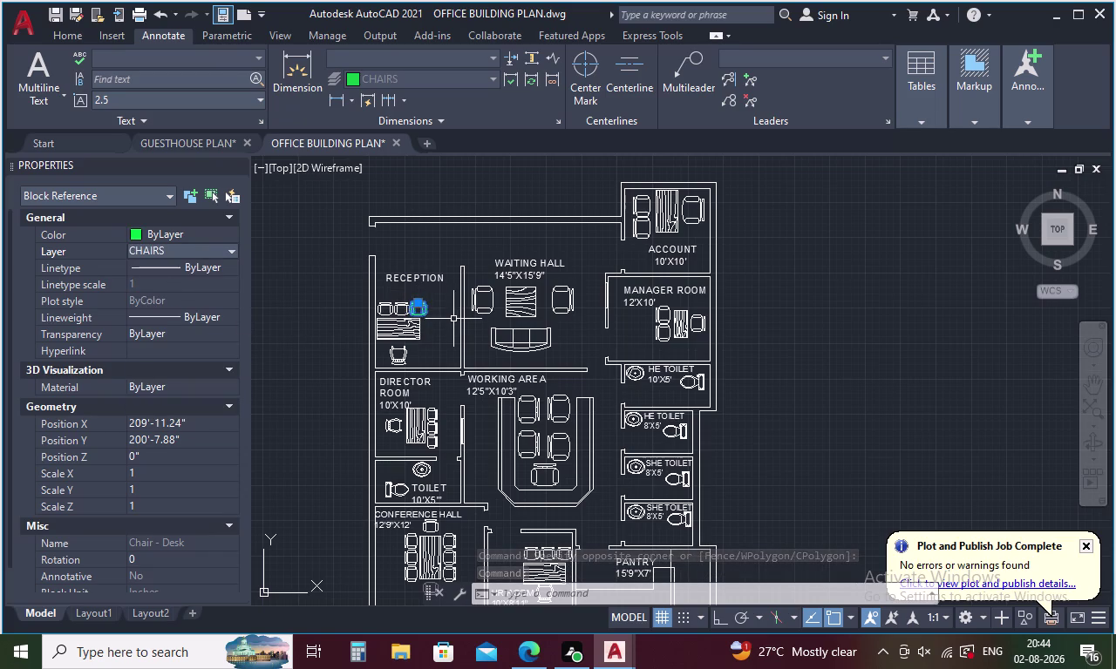
text(MA)
key(Return)
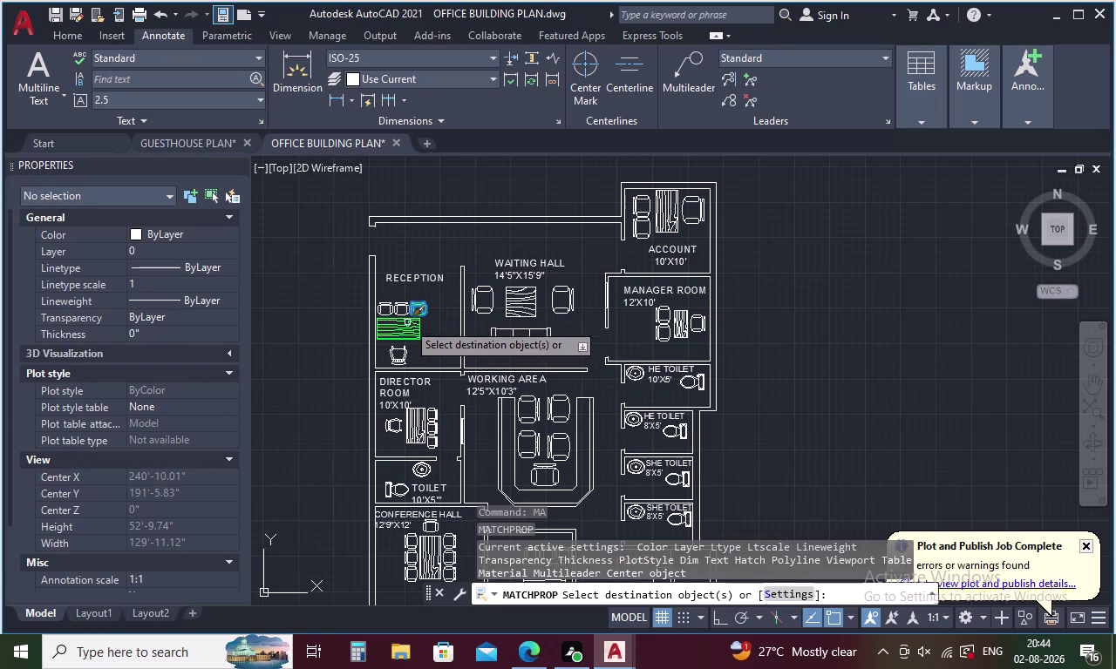
Restart MATCHPROP from the green chair and apply it to the reception furniture.
key(Escape)
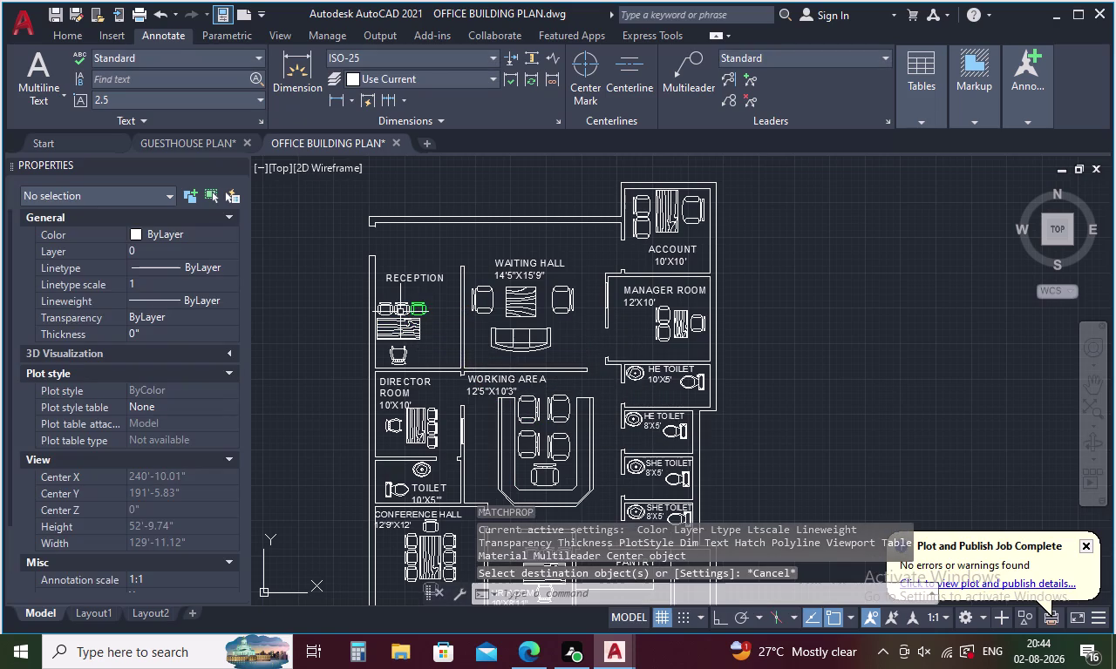
key(m)
text(A)
key(space)
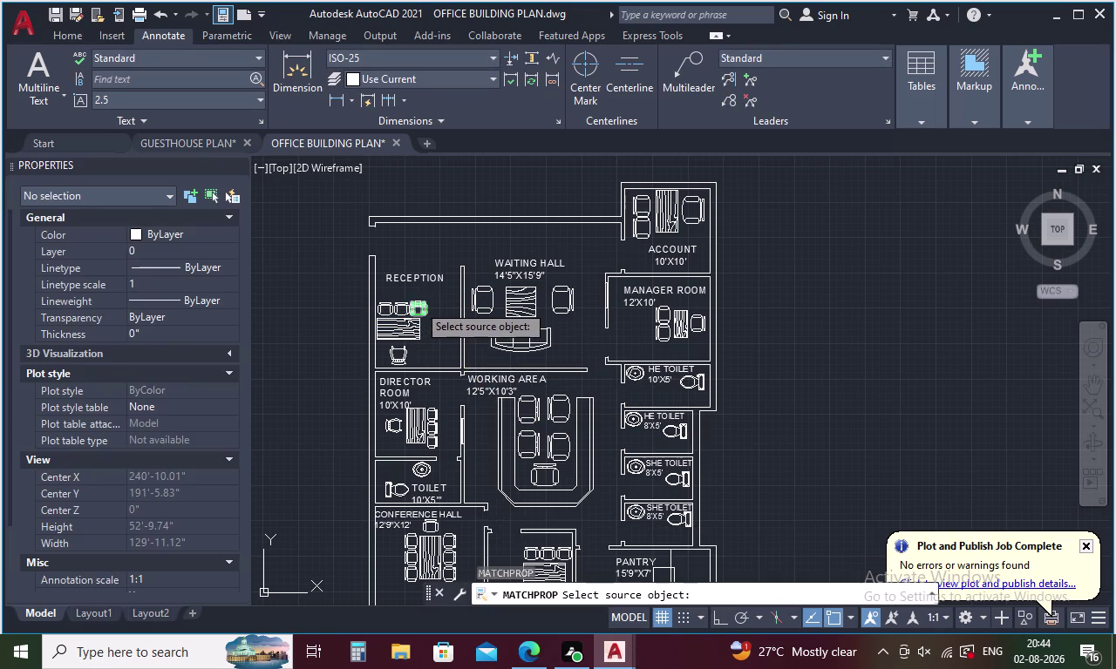
click(417, 304)
click(397, 308)
click(387, 305)
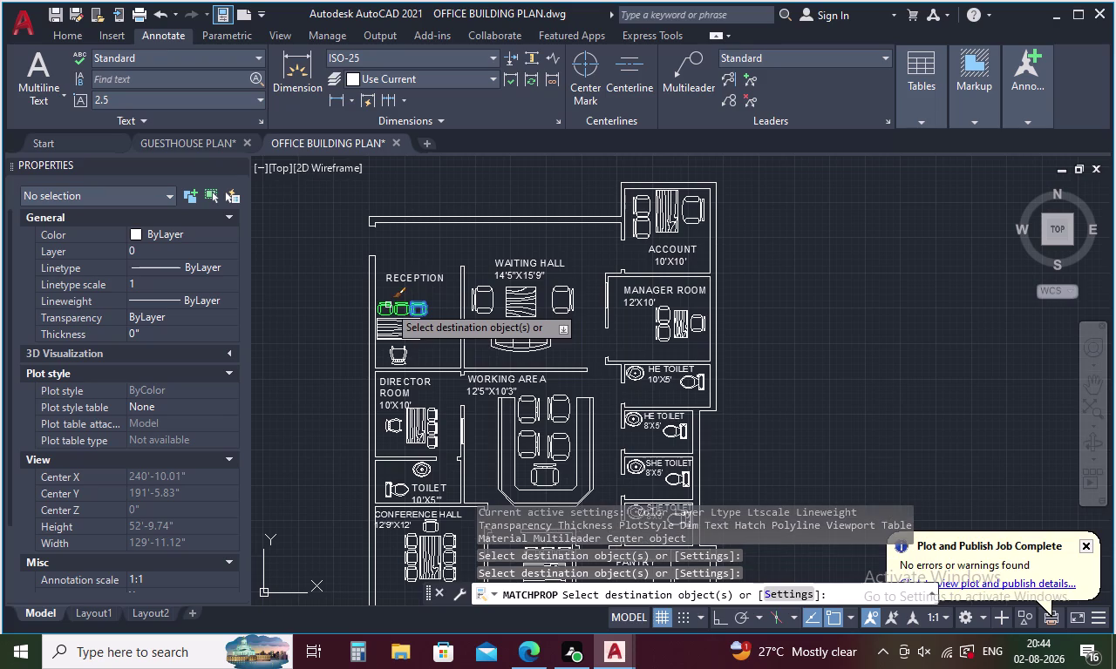
click(388, 330)
click(394, 354)
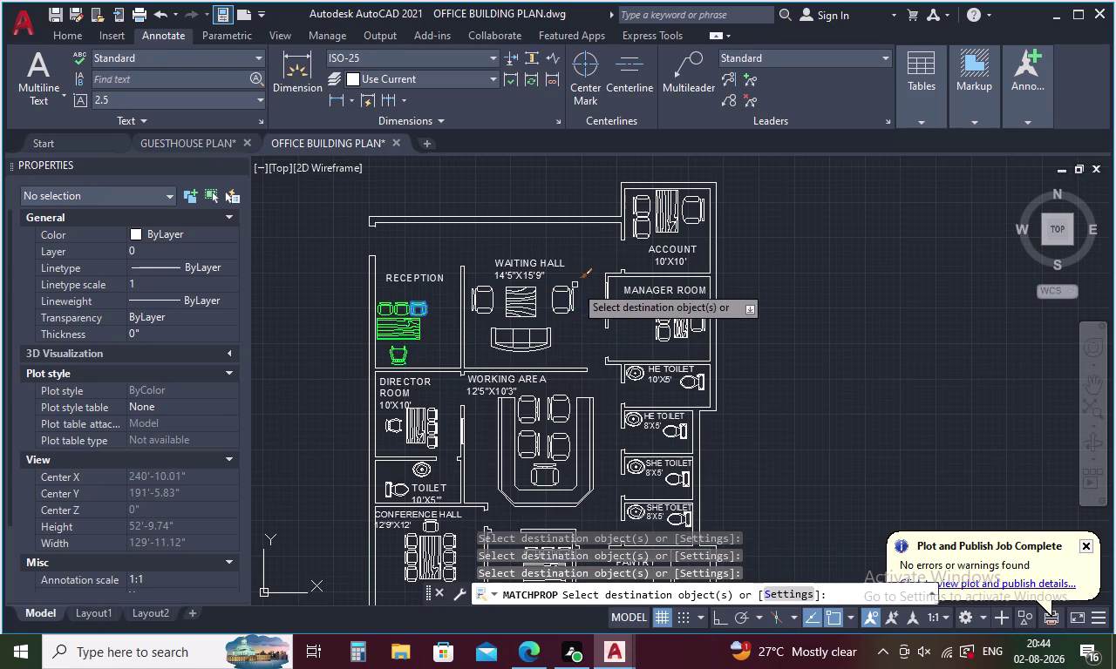
Match the waiting hall chairs, sofa and centre table to the green chair.
drag(575, 285, 510, 339)
drag(472, 301, 499, 301)
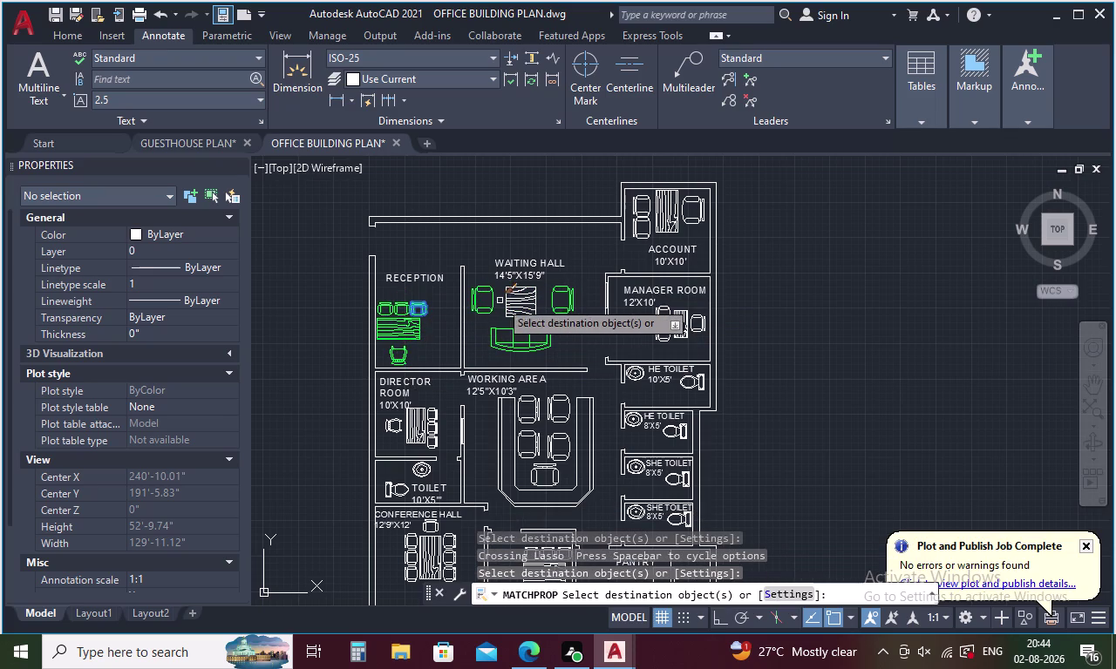
drag(499, 300, 525, 300)
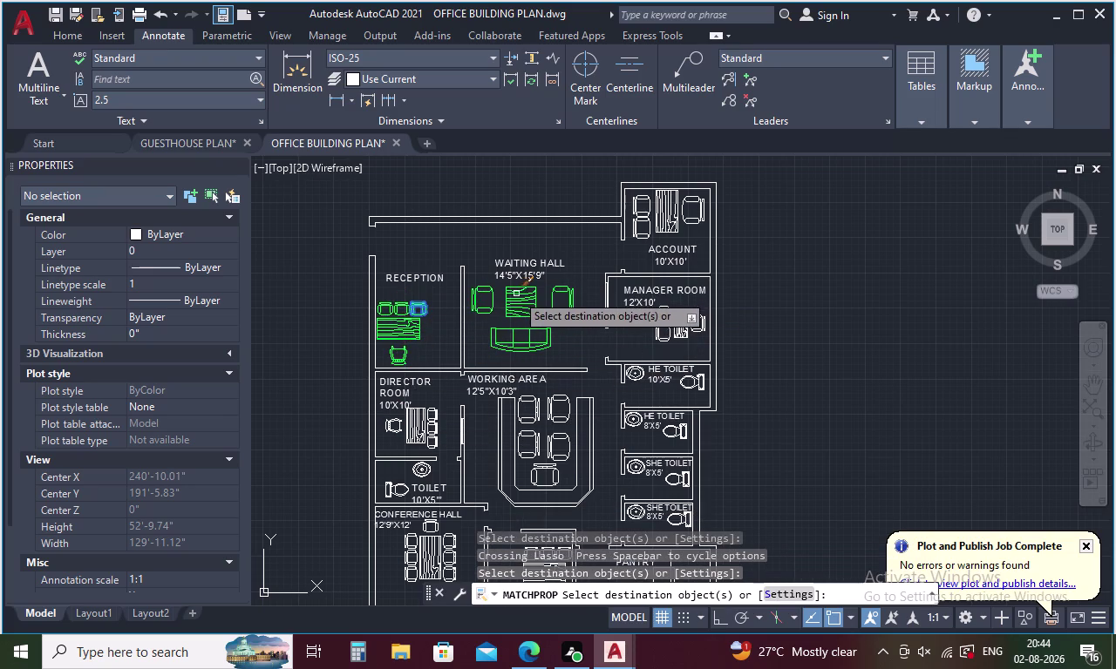
click(516, 294)
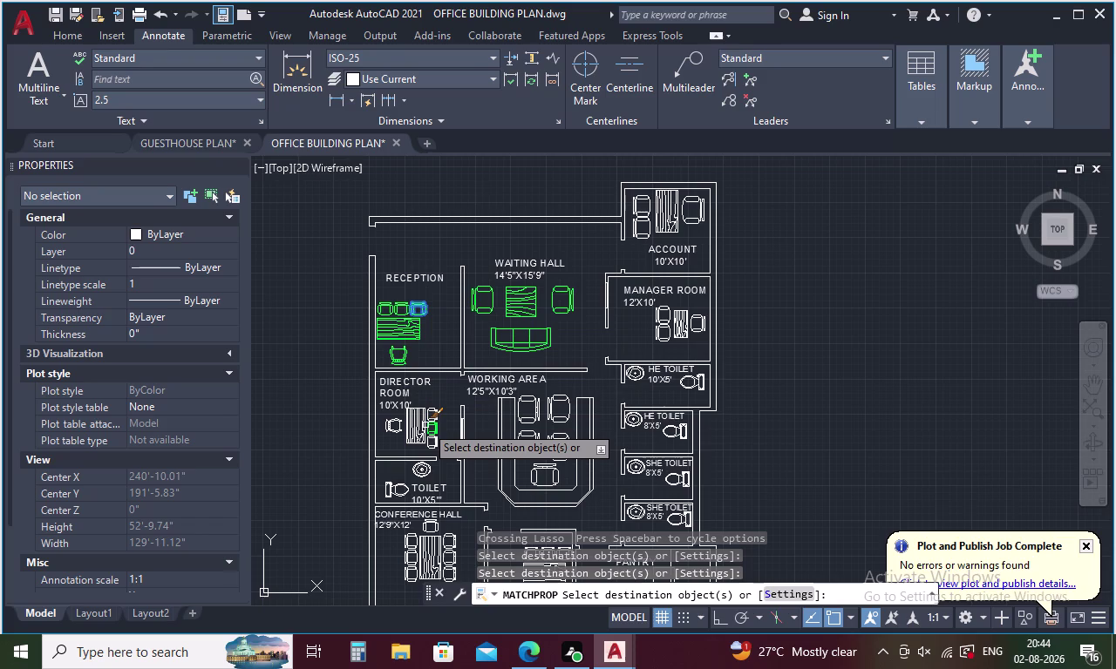
Match the director room desk and chairs to the green chair.
click(426, 425)
click(410, 430)
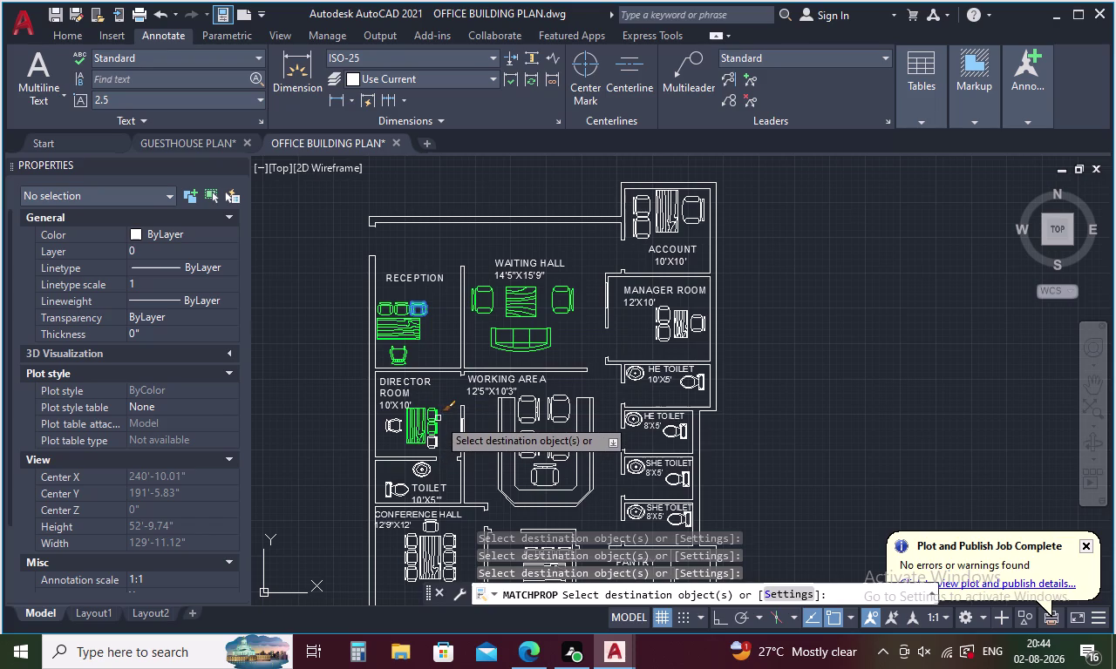
click(437, 417)
click(434, 445)
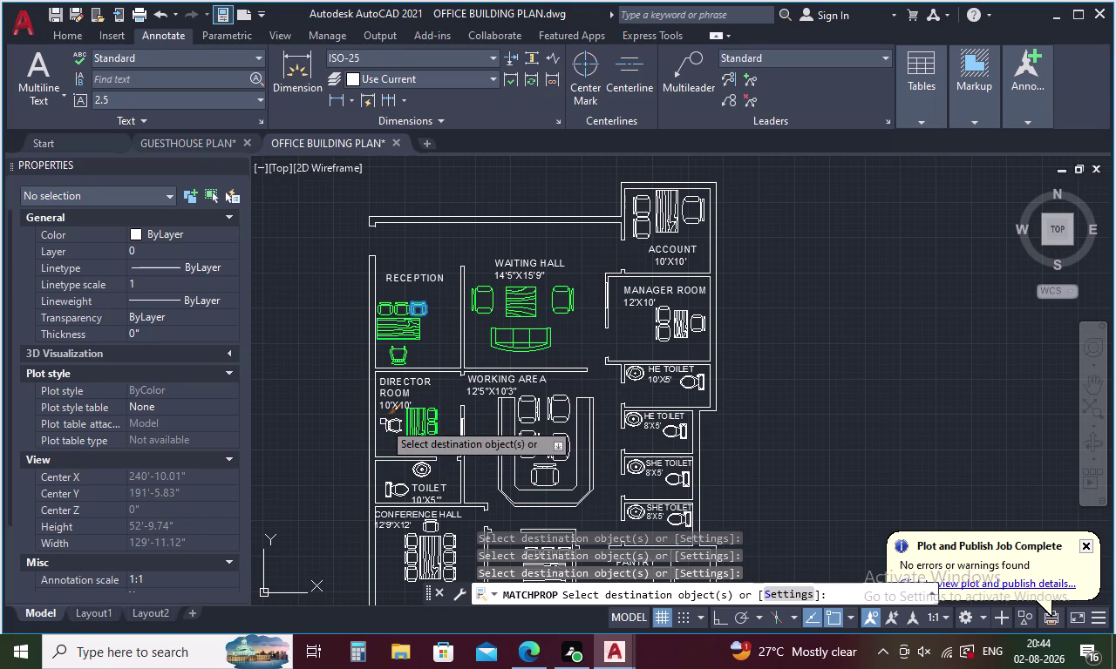
click(388, 427)
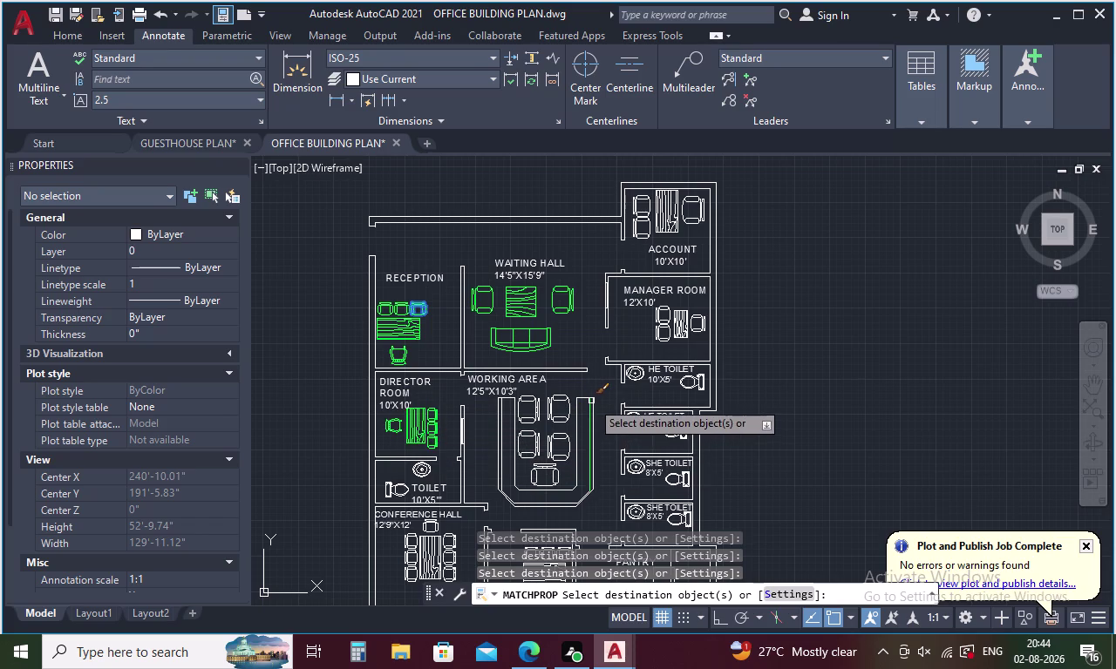
Match the working area desk edges and chairs to the green chair.
drag(592, 400, 525, 462)
click(526, 449)
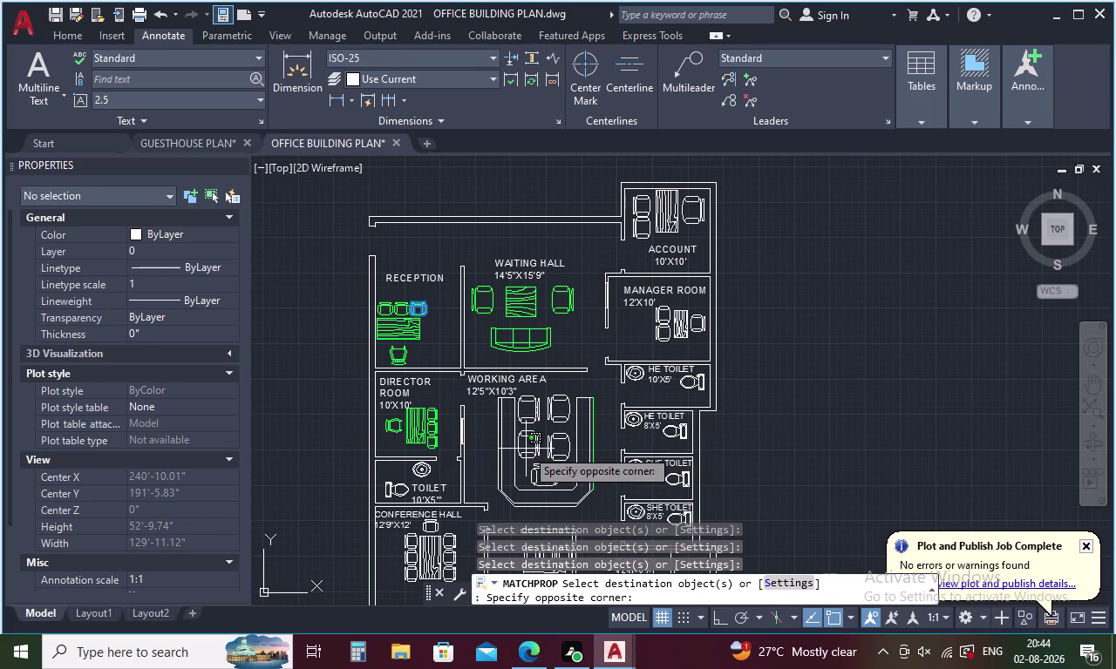
click(558, 404)
click(561, 408)
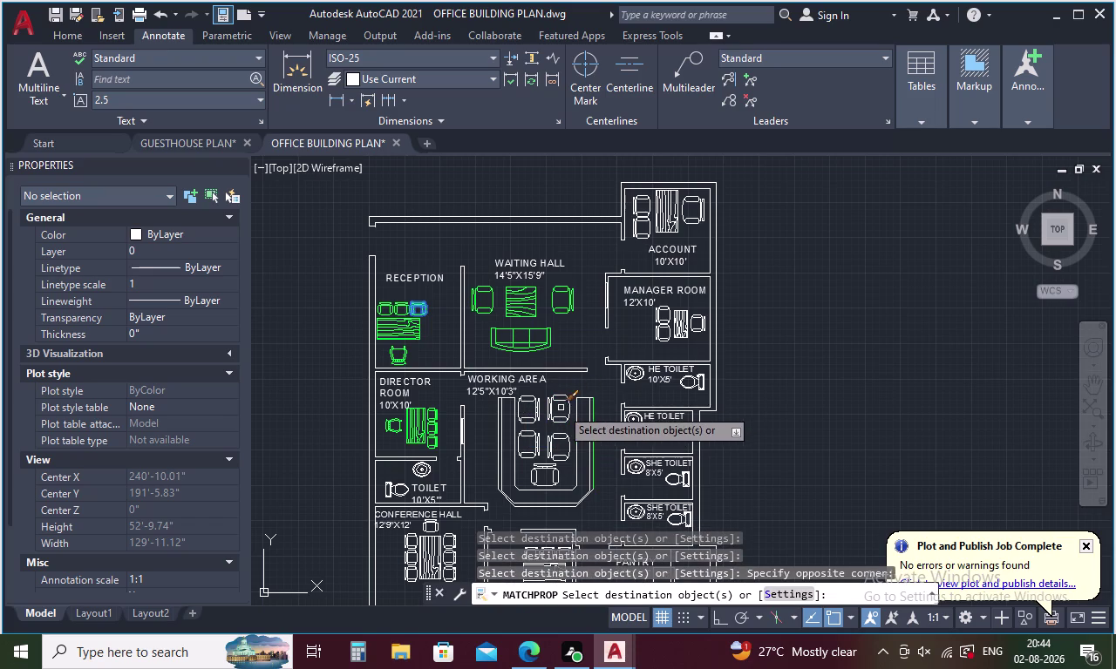
click(517, 480)
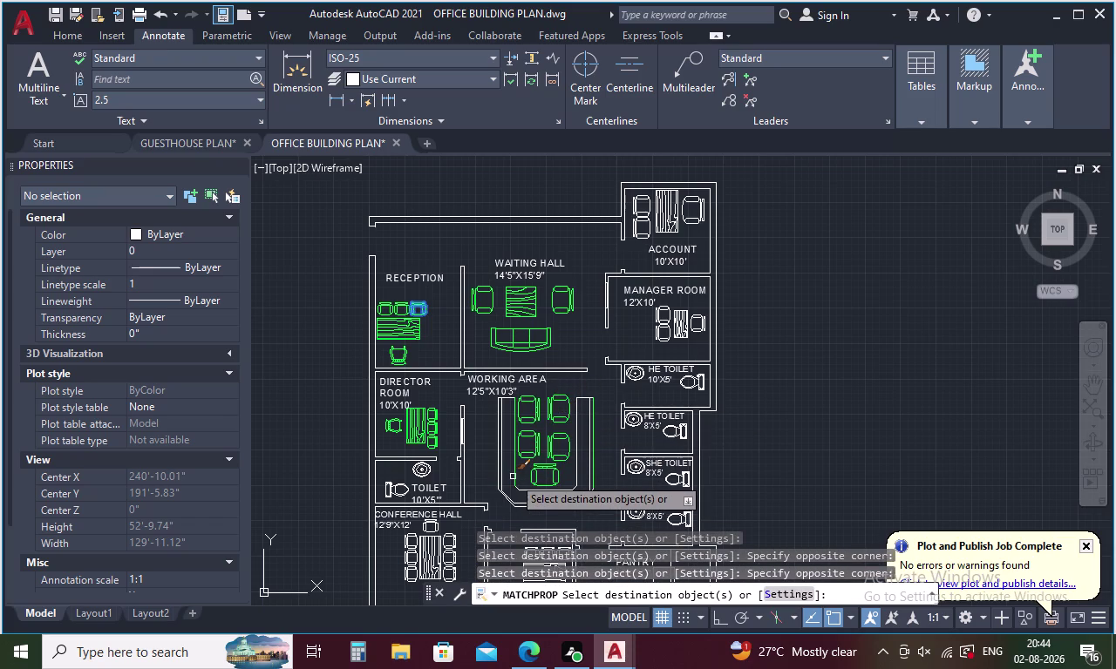
click(515, 474)
click(498, 474)
click(497, 474)
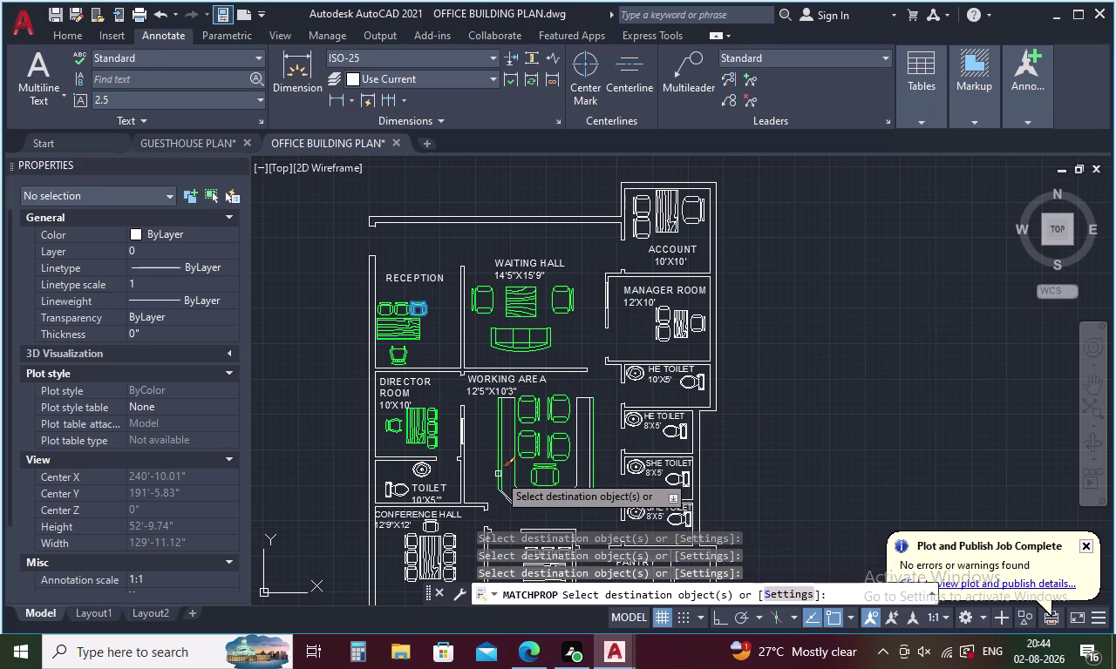
click(505, 498)
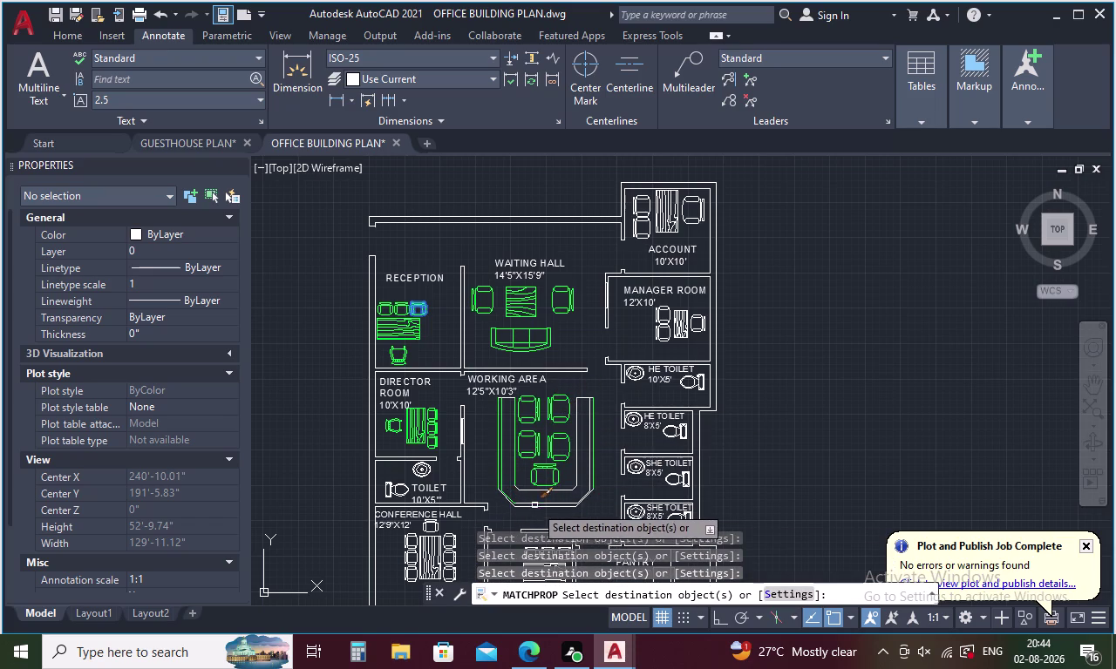
click(535, 505)
click(535, 507)
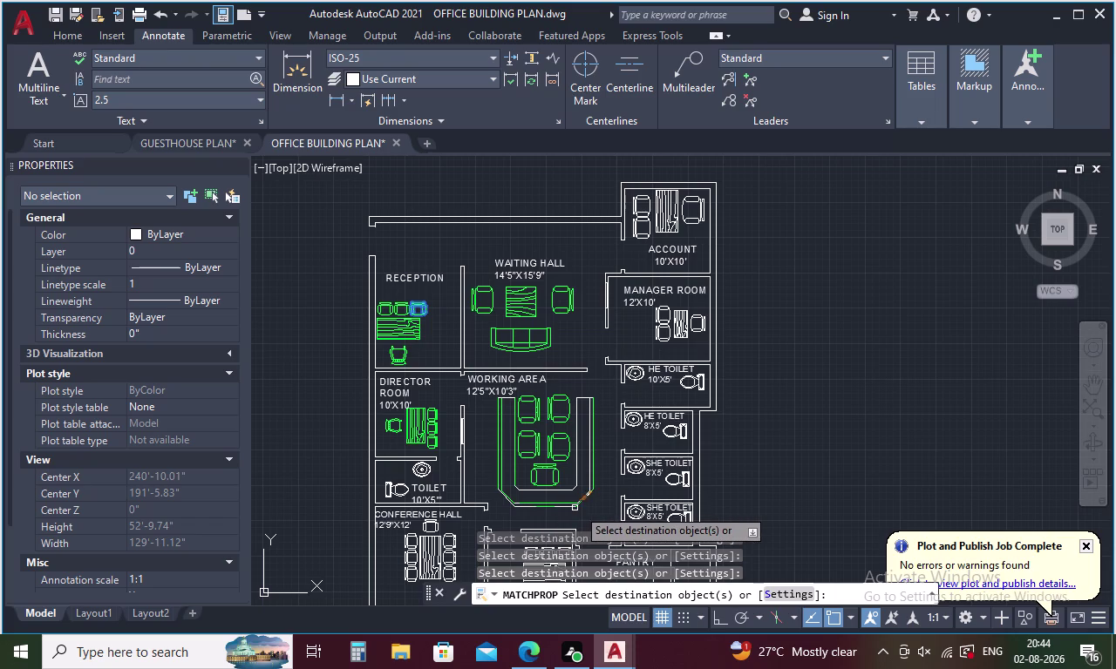
scroll(up, 3)
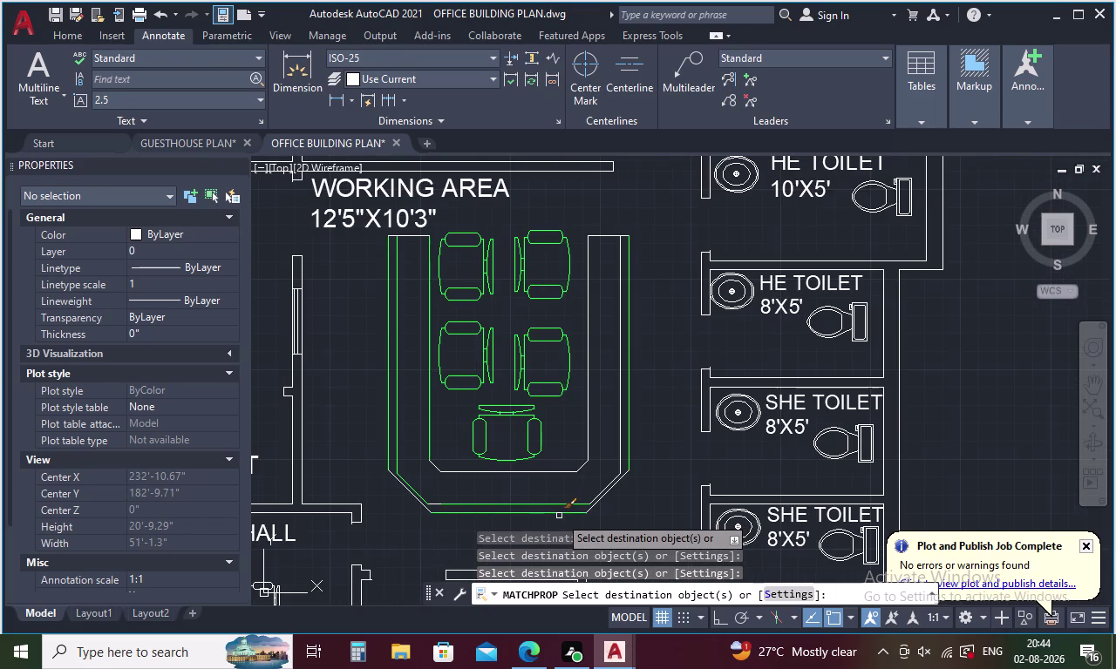
click(558, 516)
click(439, 504)
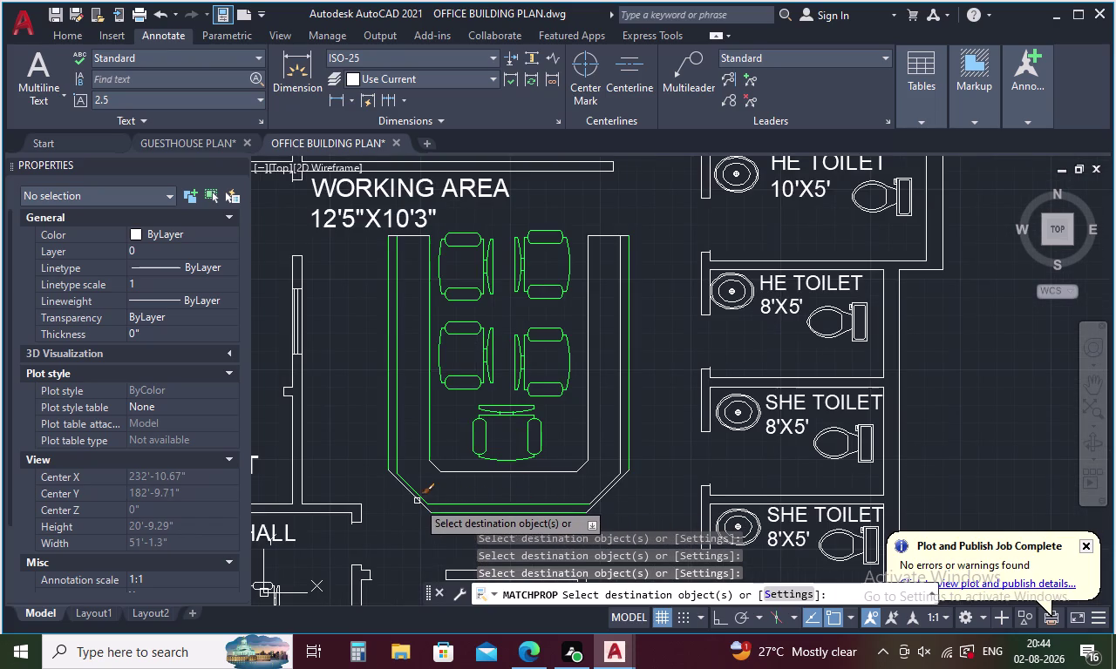
click(414, 494)
click(610, 496)
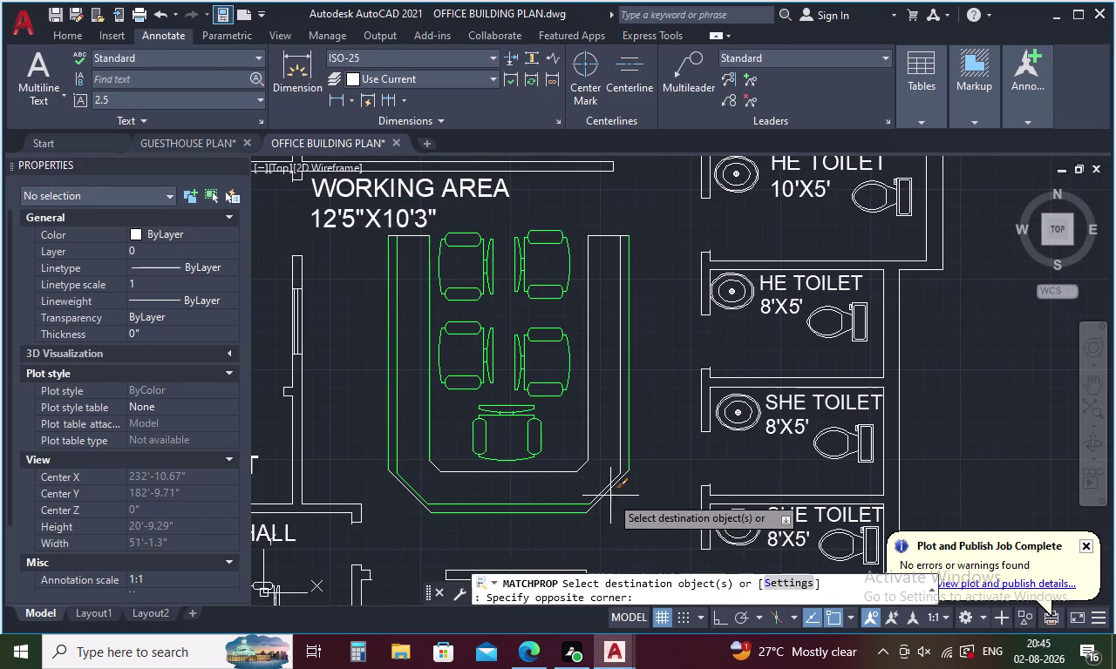
click(582, 450)
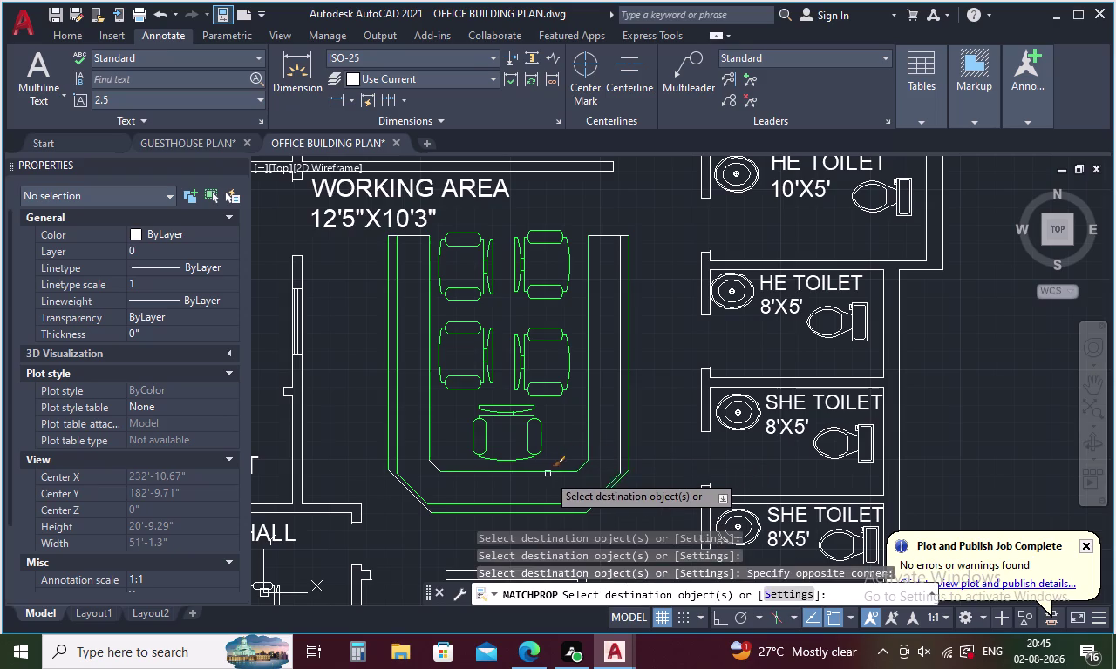
click(541, 472)
click(435, 466)
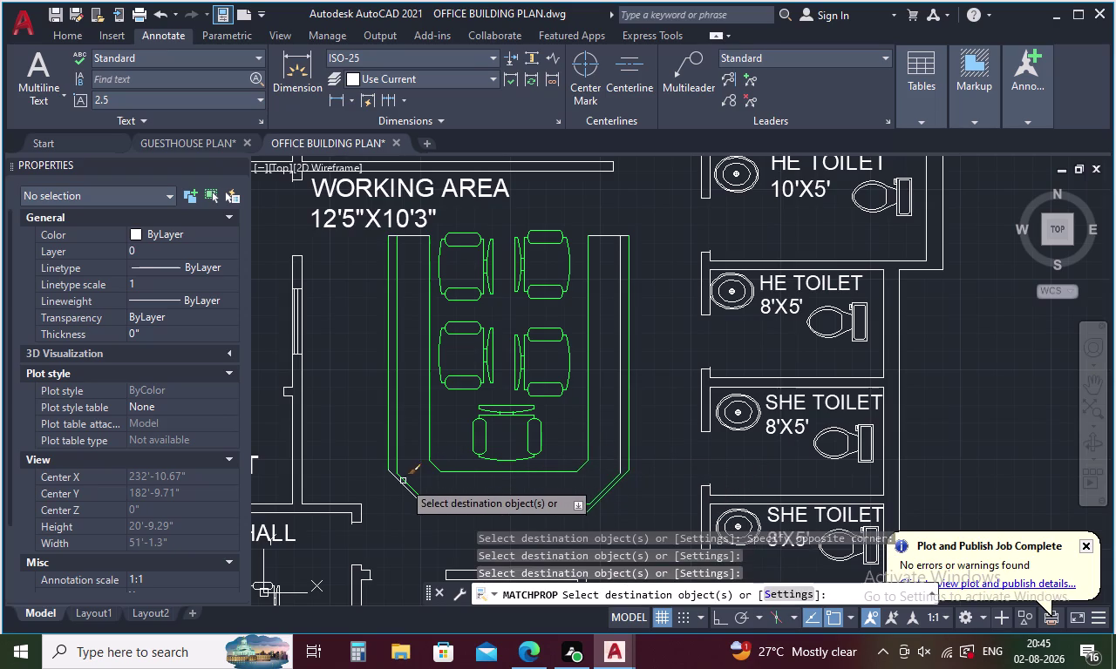
click(398, 482)
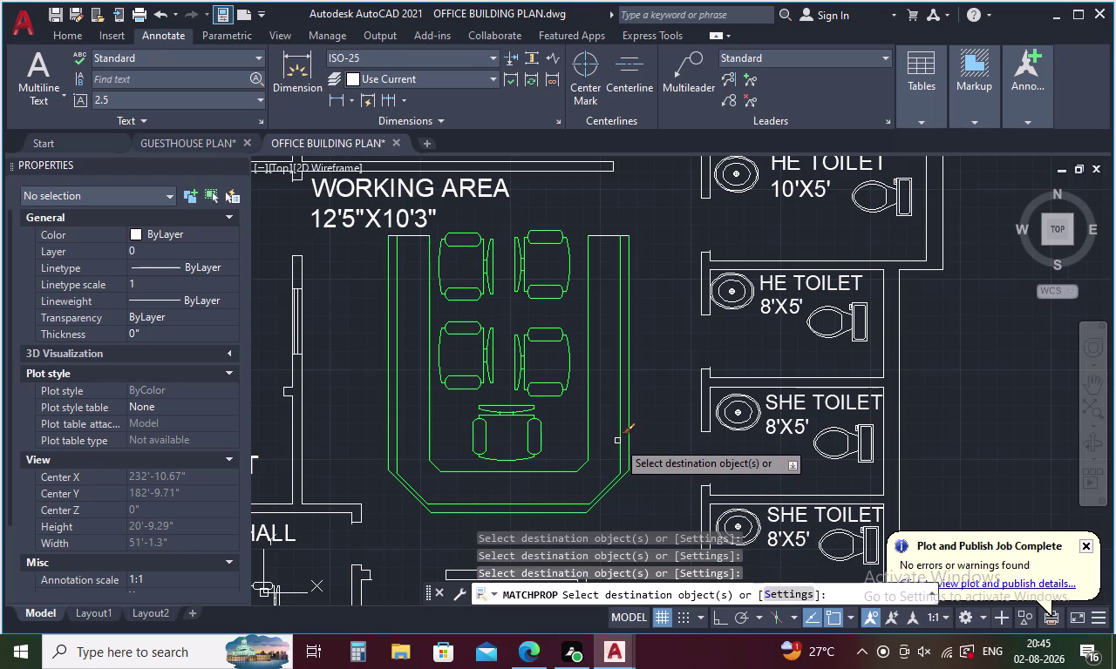
click(617, 440)
click(602, 234)
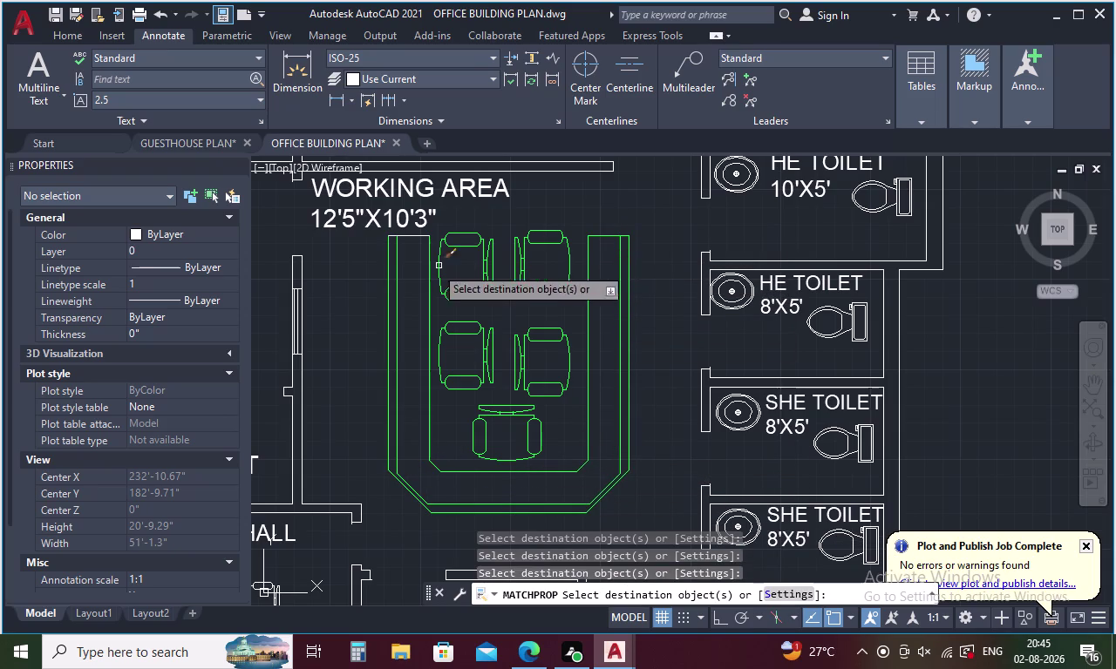
click(401, 235)
scroll(down, 3)
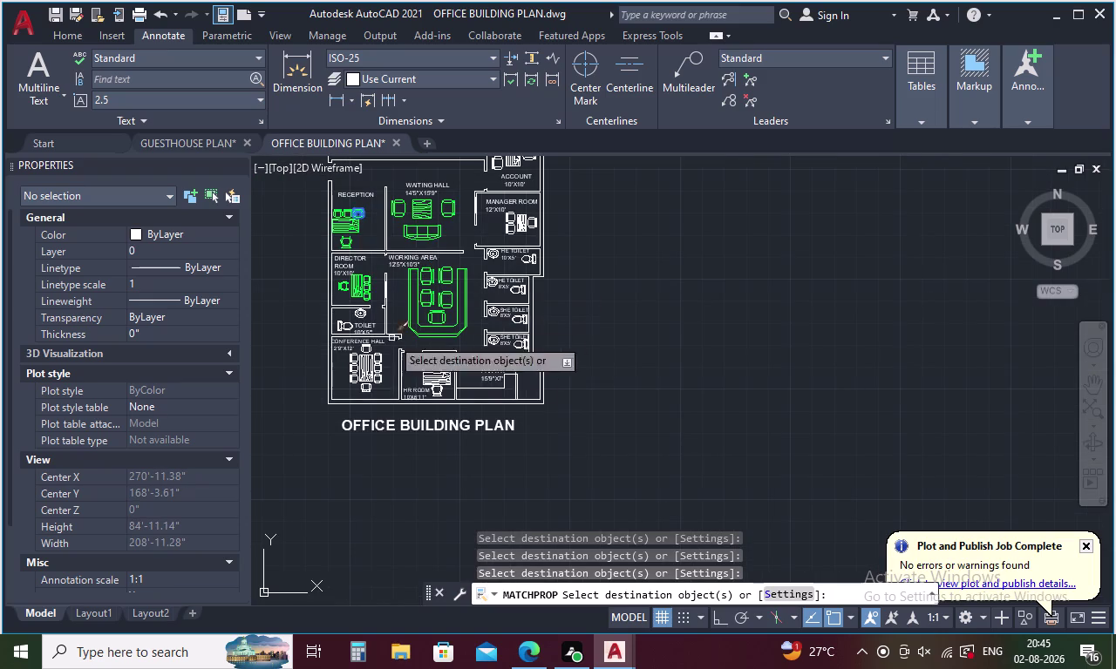
scroll(up, 3)
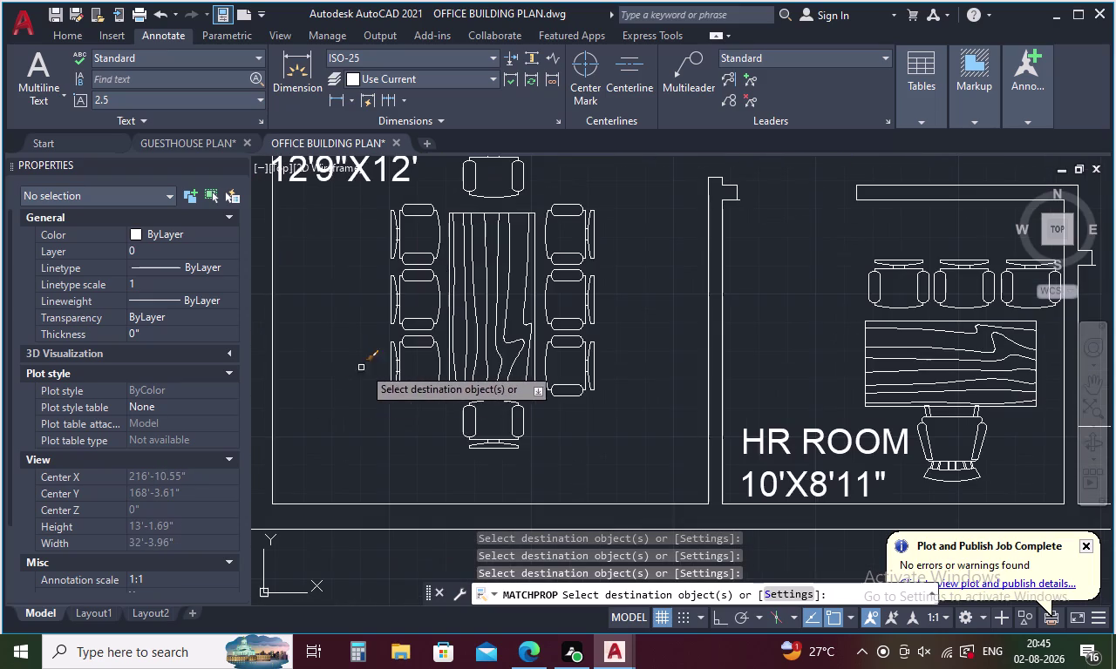
Give the conference hall table and chairs the green furniture properties.
middle_drag(454, 348, 457, 365)
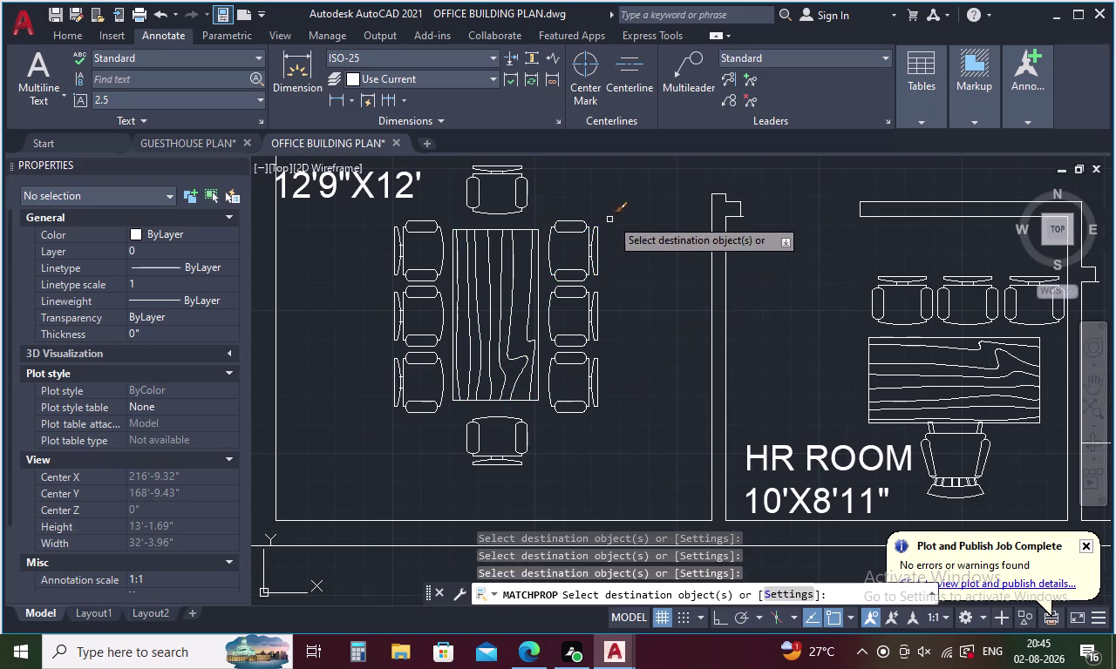
drag(614, 211, 398, 417)
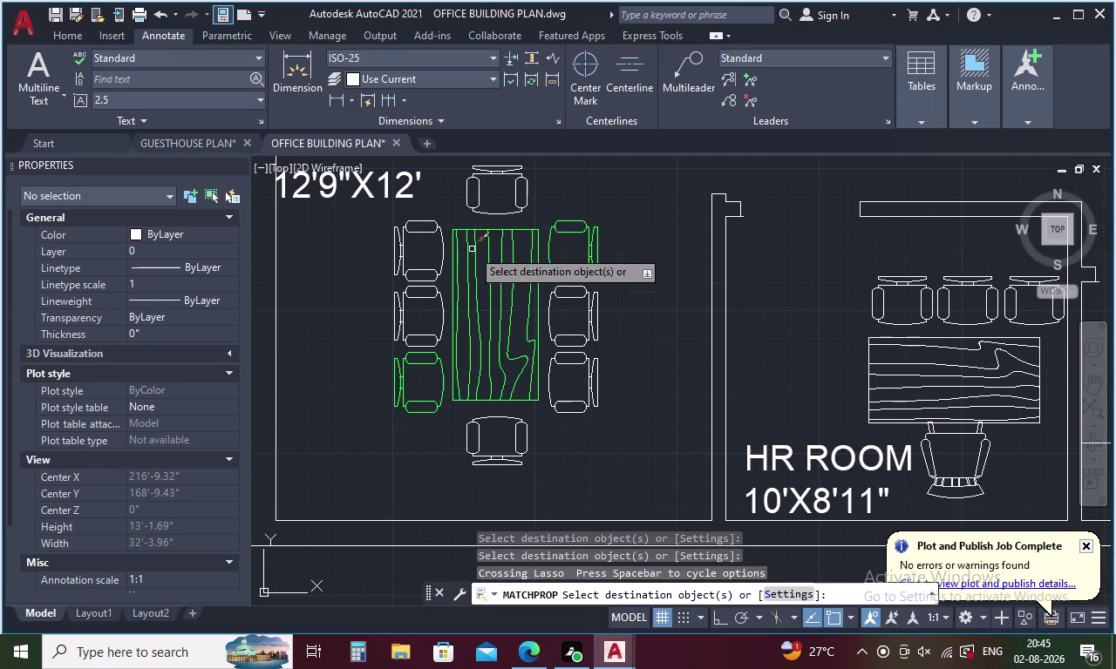
click(479, 201)
click(426, 235)
click(408, 330)
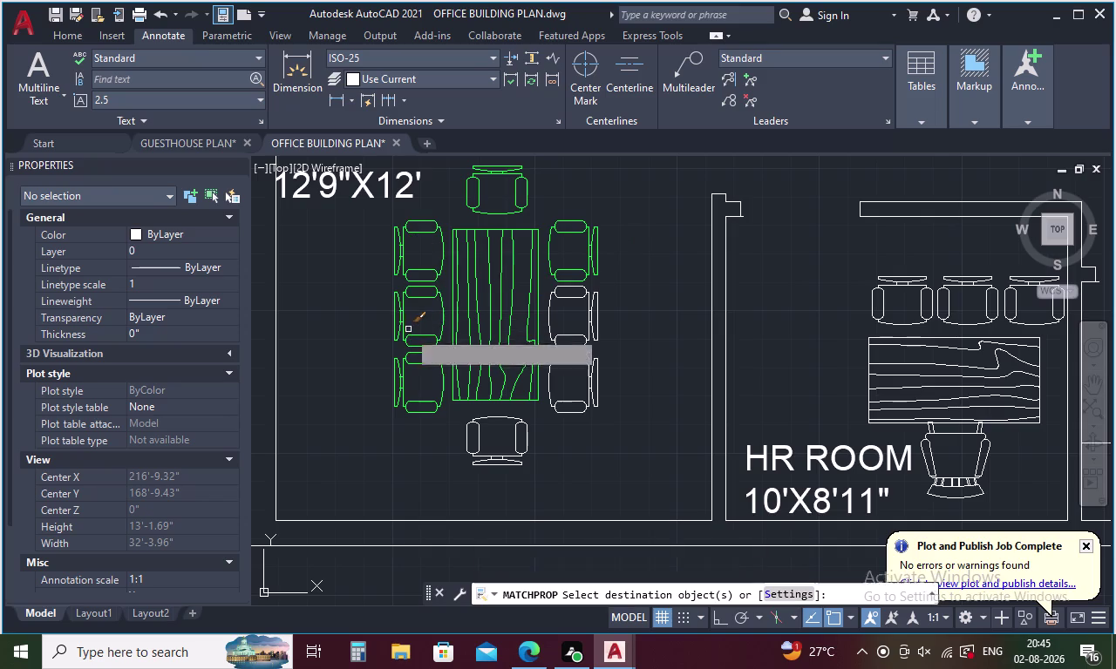
drag(579, 312, 570, 379)
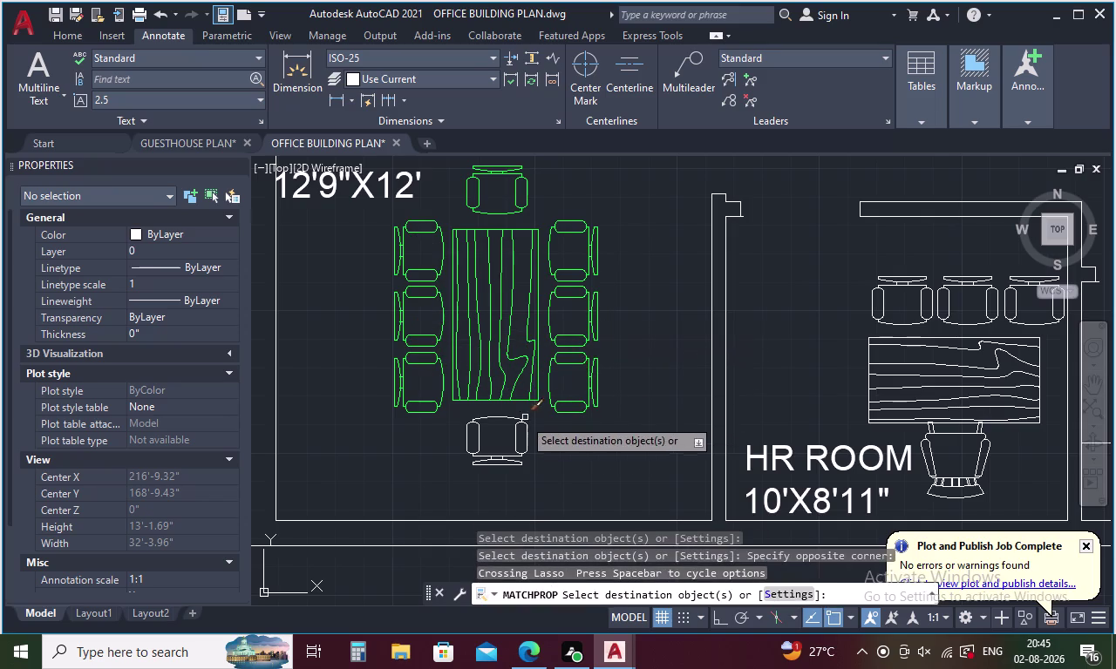
click(505, 430)
click(524, 419)
click(528, 422)
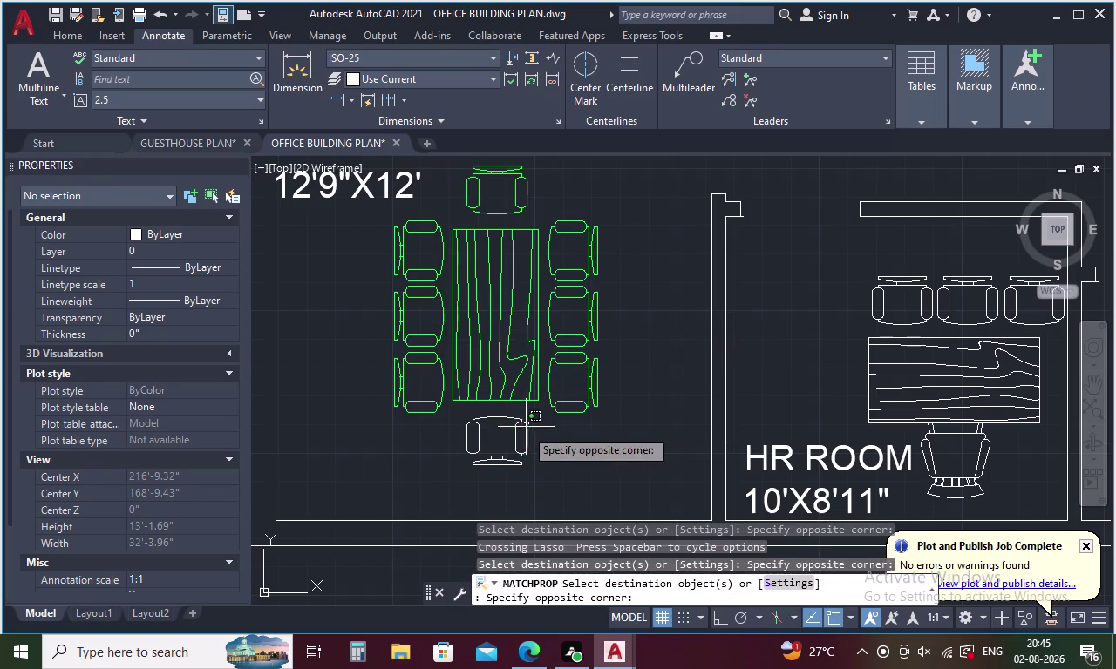
click(520, 431)
scroll(down, 3)
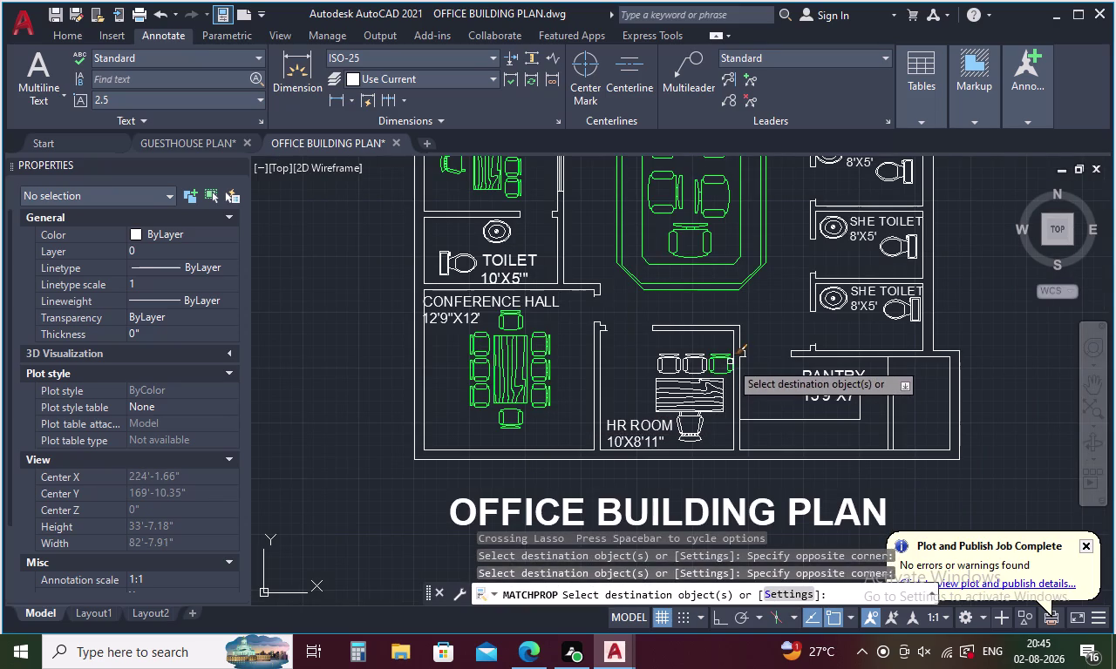
Match the HR room desk, chairs and furniture to the green properties.
click(723, 359)
click(683, 359)
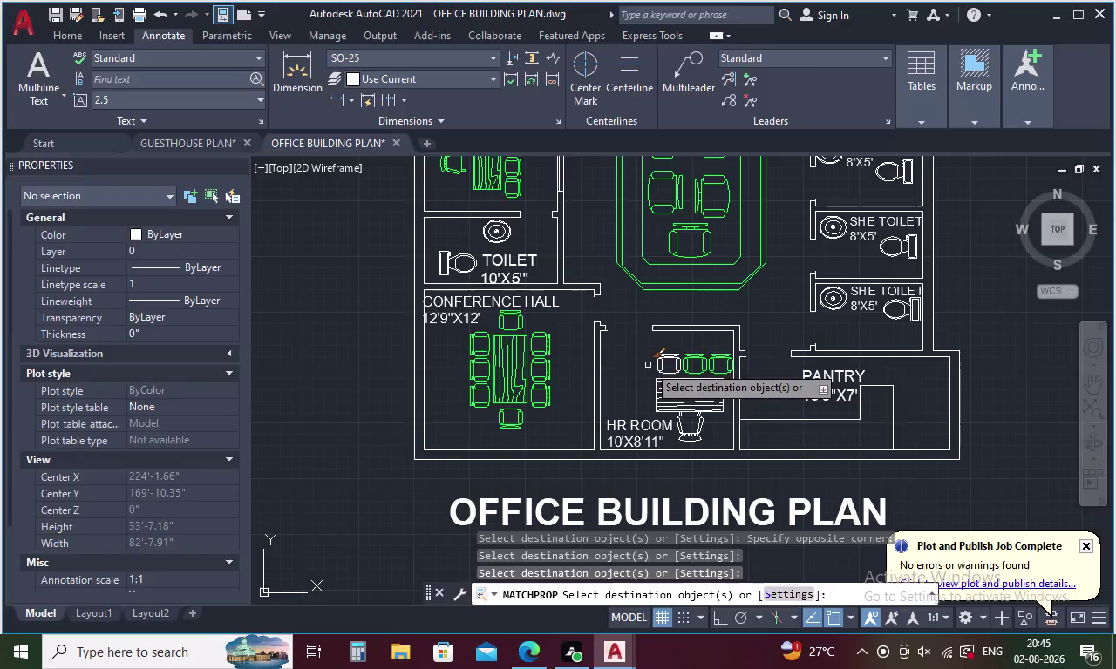
click(660, 364)
click(661, 397)
click(681, 427)
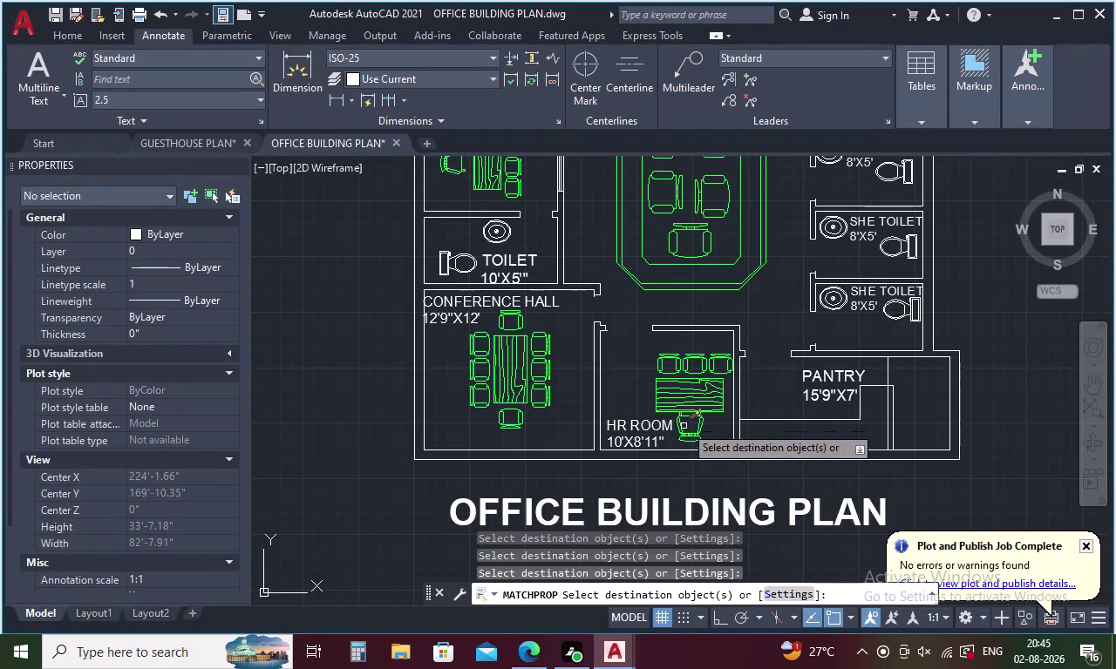
Match the manager room furniture to the green properties.
middle_drag(704, 393, 555, 413)
middle_drag(624, 339, 609, 556)
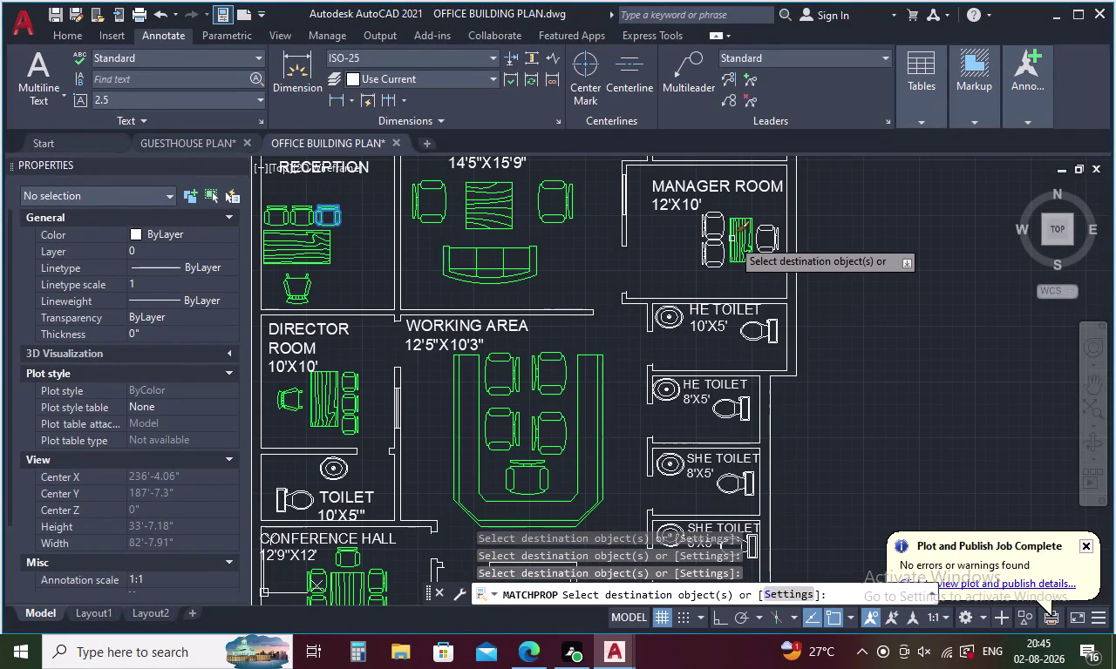
click(732, 239)
click(721, 232)
click(705, 258)
click(770, 251)
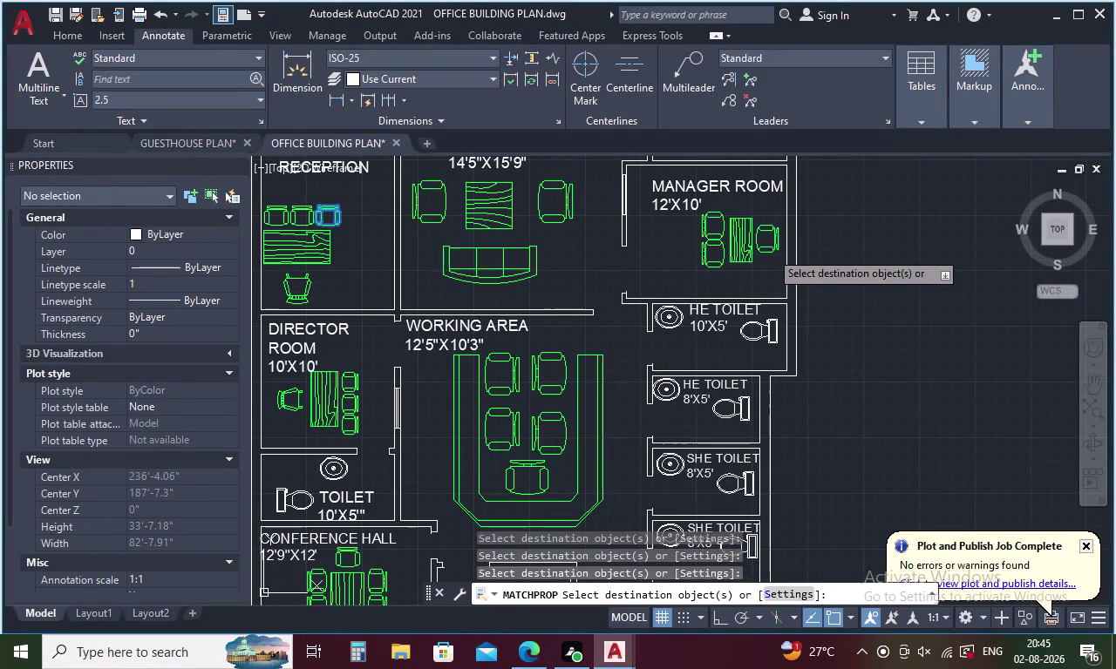
Match the account room desk and chairs, then end Match Properties.
middle_drag(703, 248, 634, 488)
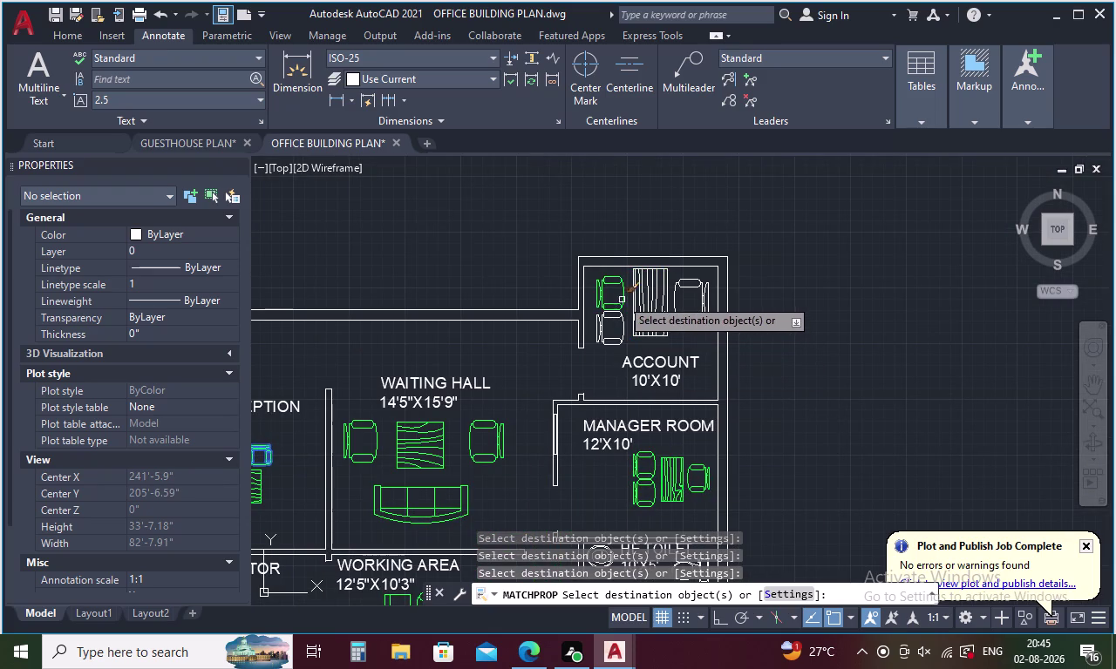
click(615, 303)
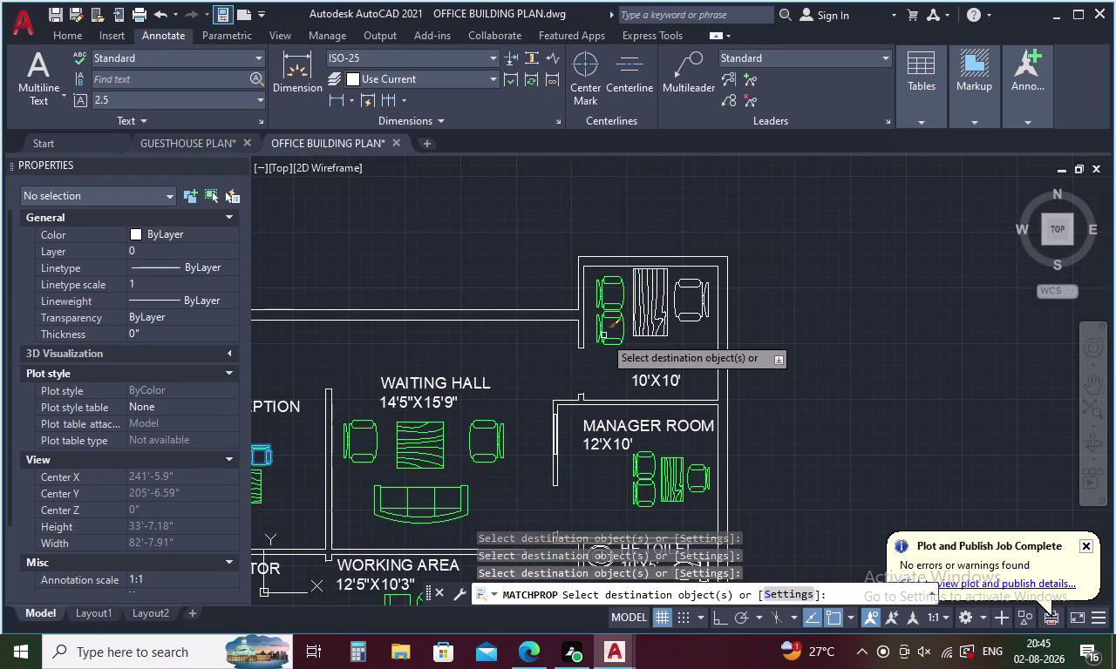
click(603, 335)
click(644, 317)
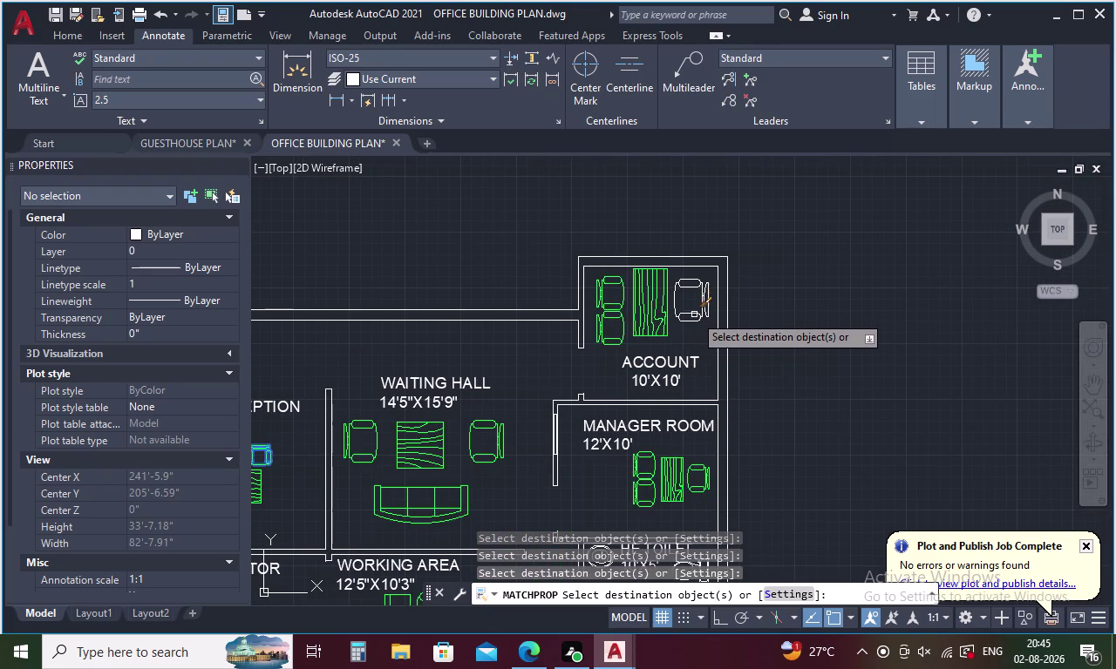
click(693, 314)
scroll(down, 3)
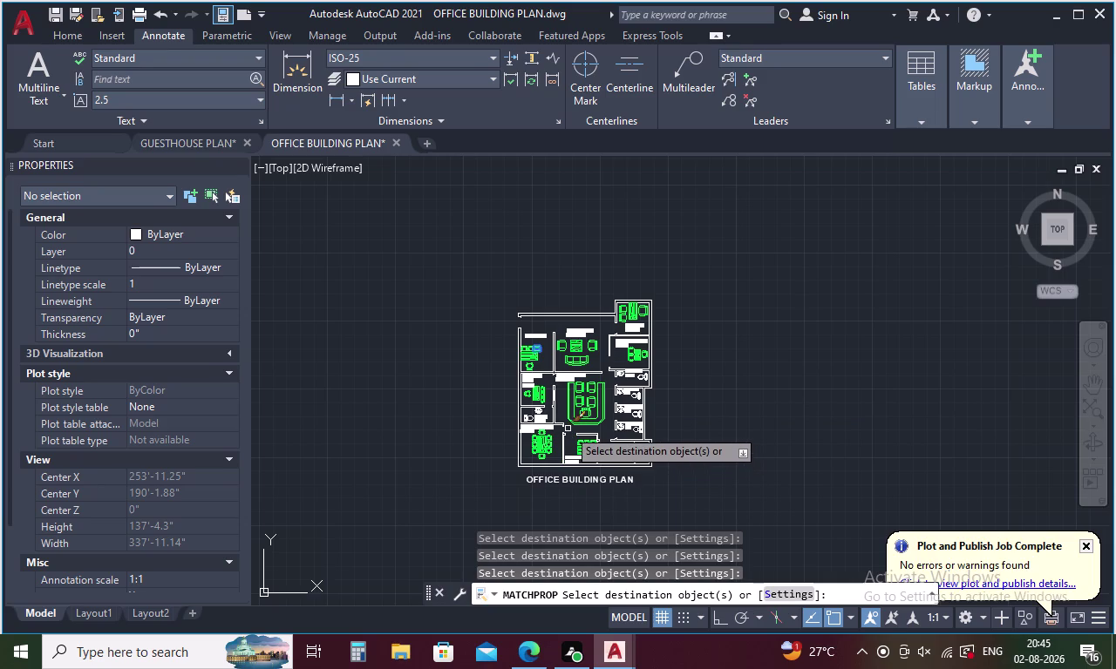
middle_drag(743, 399, 741, 369)
scroll(up, 3)
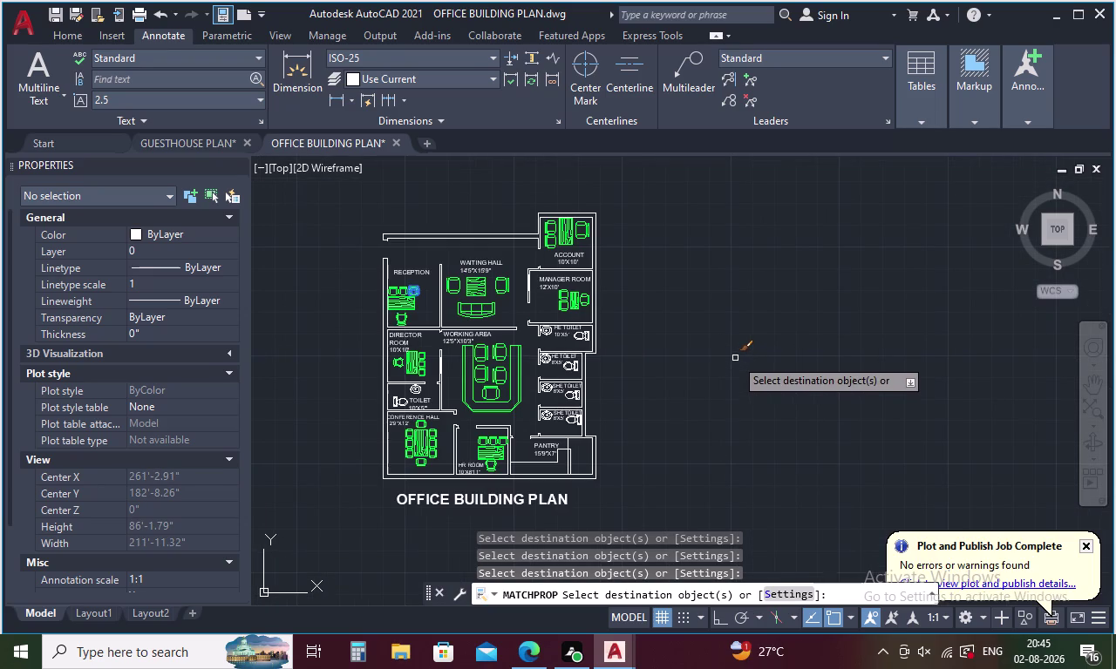
key(Escape)
key(m)
key(Escape)
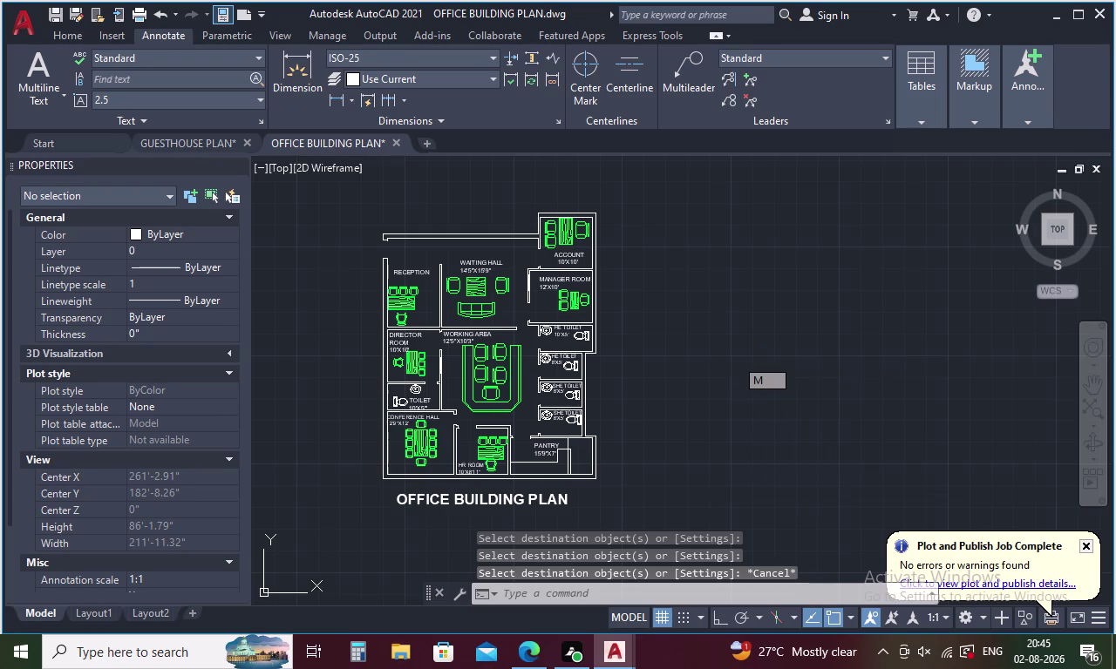
Run LAYOFF and pick a green chair to hide the CHAIRS layer, cancelling further picks.
text(LAYY)
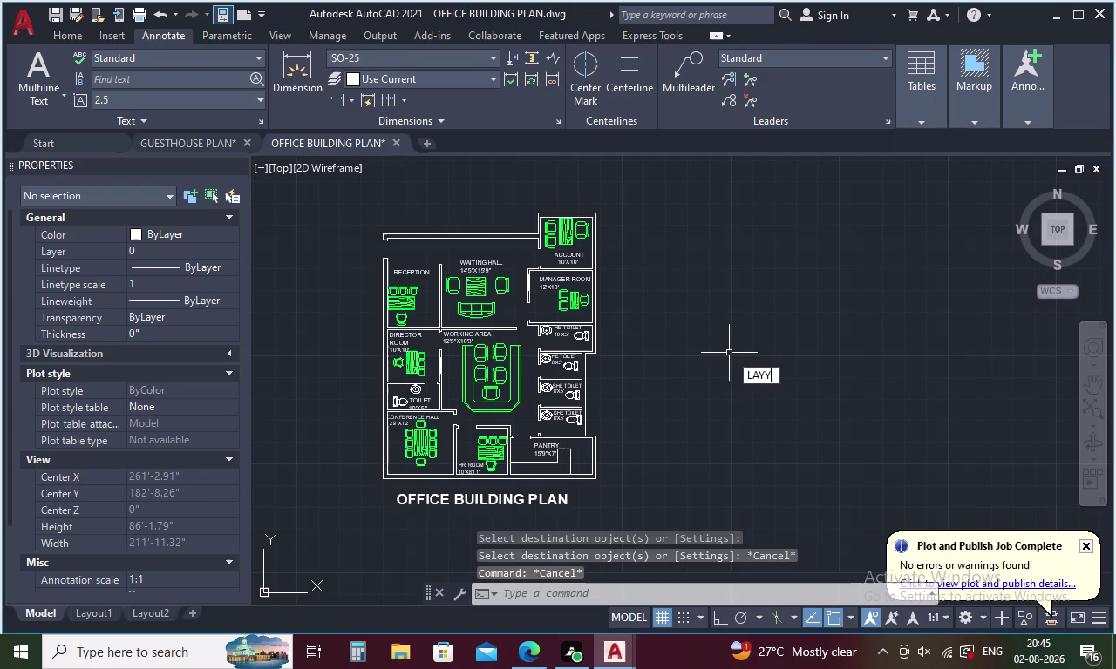
text(OF)
key(space)
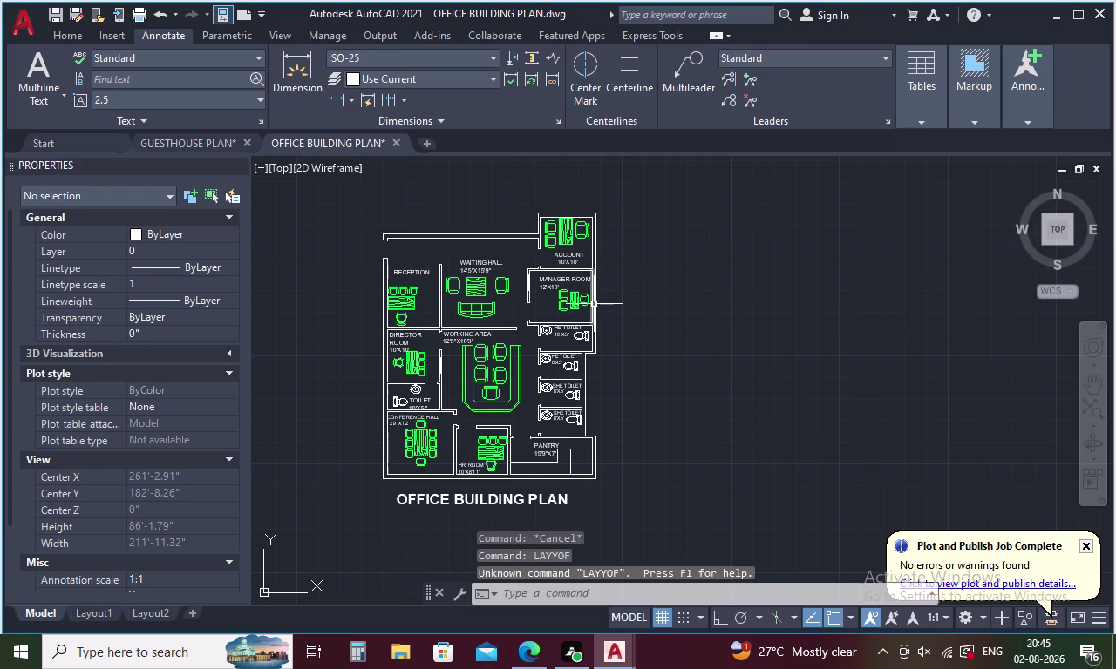
key(Escape)
text(L)
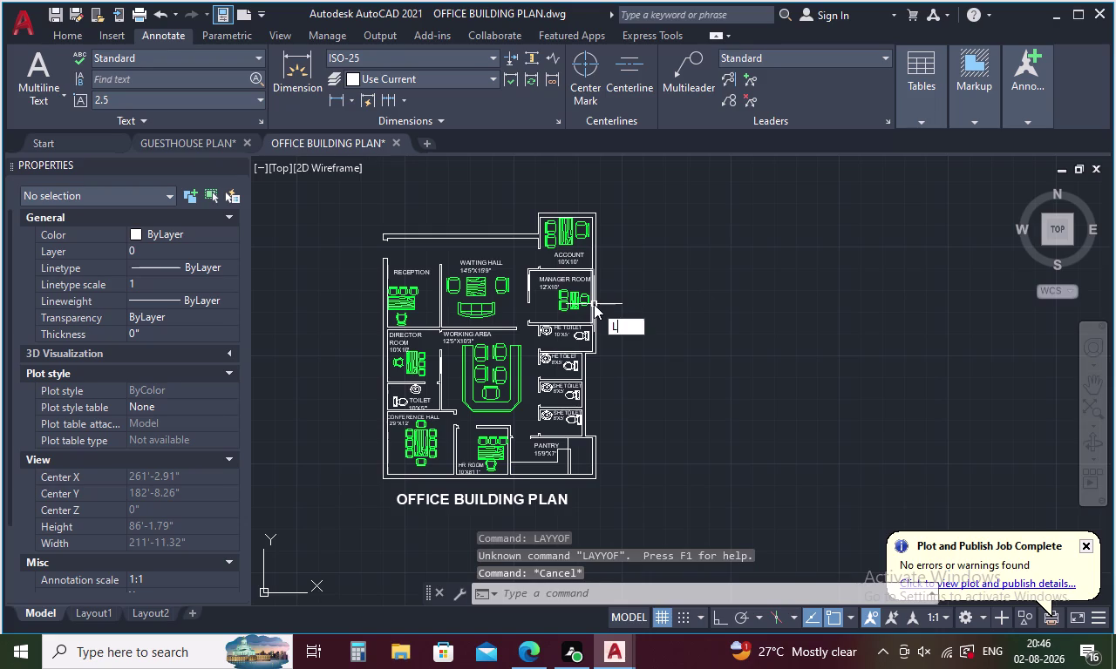
text(AYO)
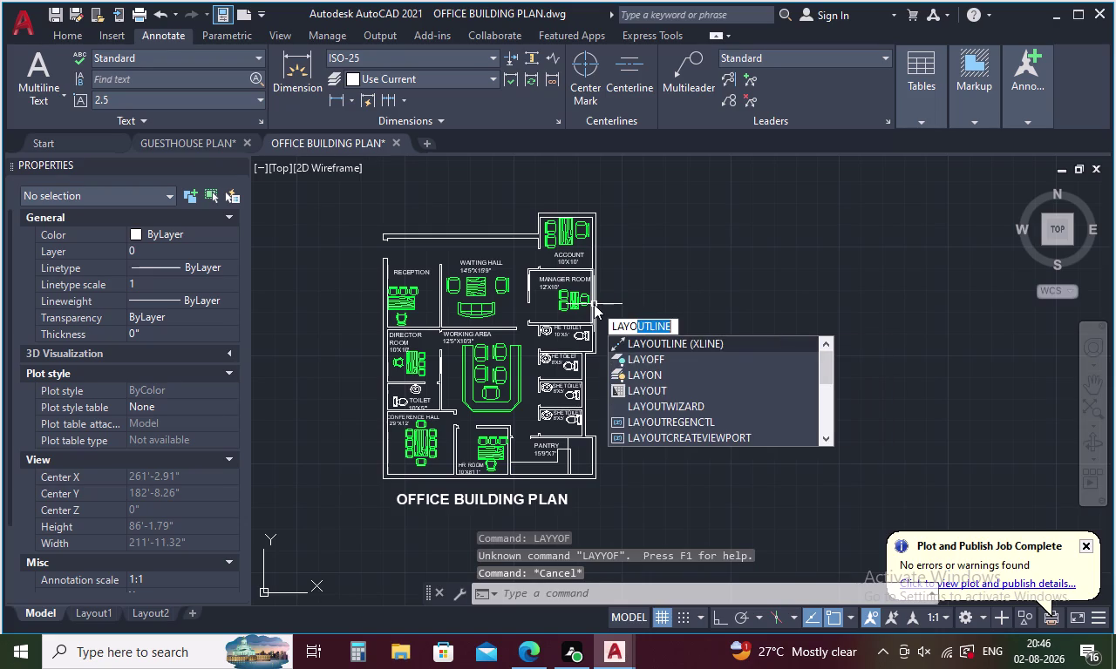
text(FF)
key(space)
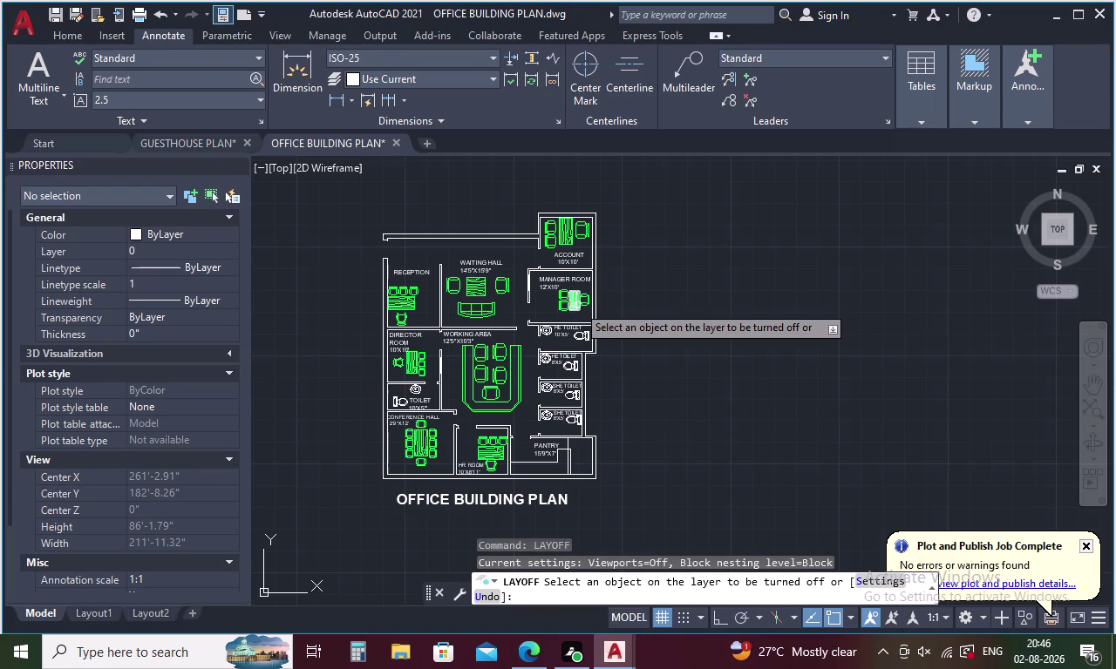
click(577, 306)
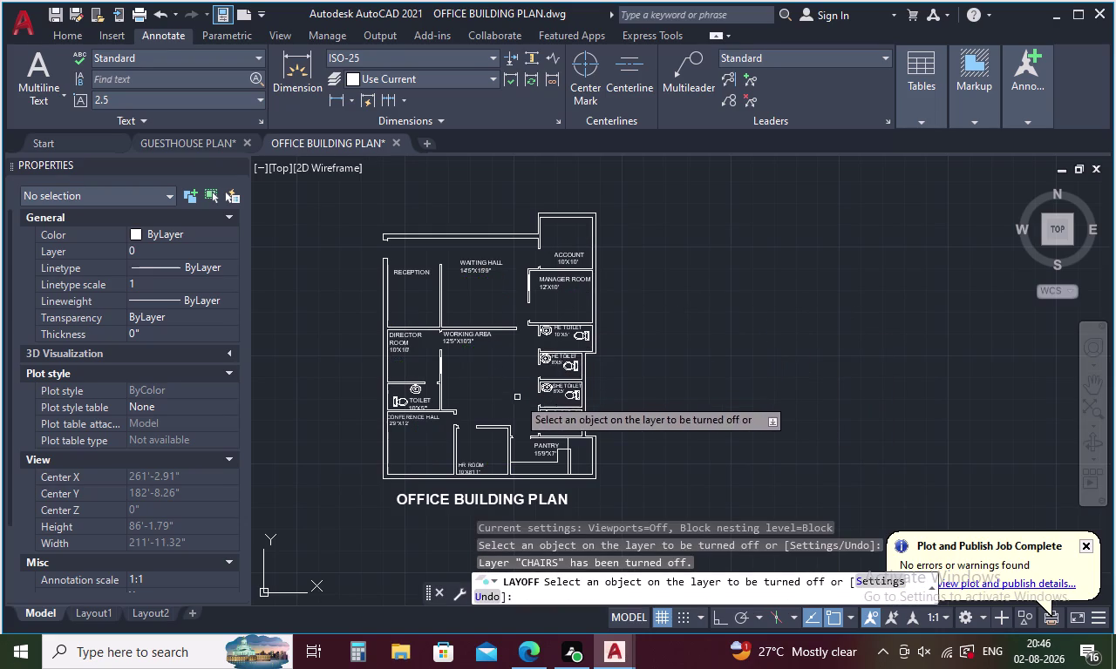
click(414, 274)
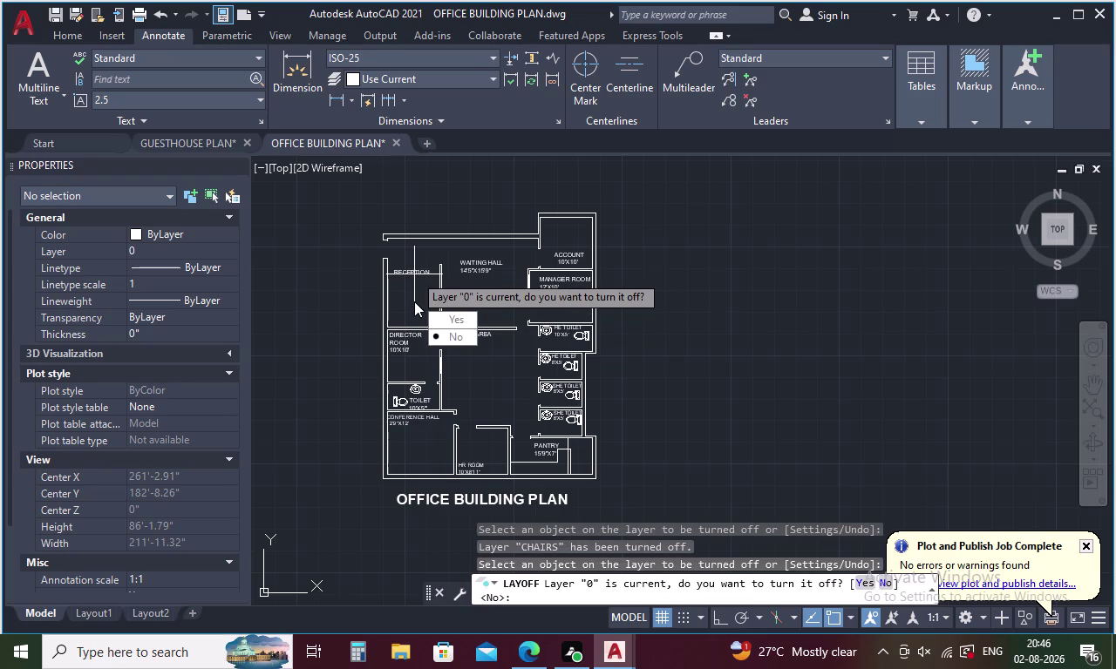
key(Escape)
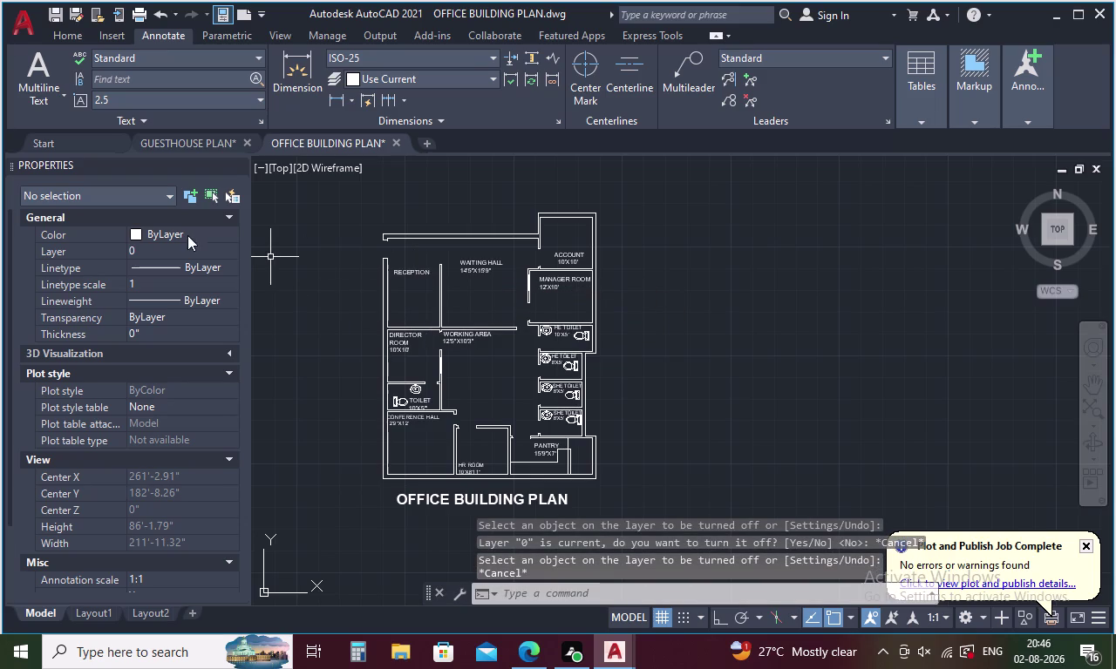
click(211, 246)
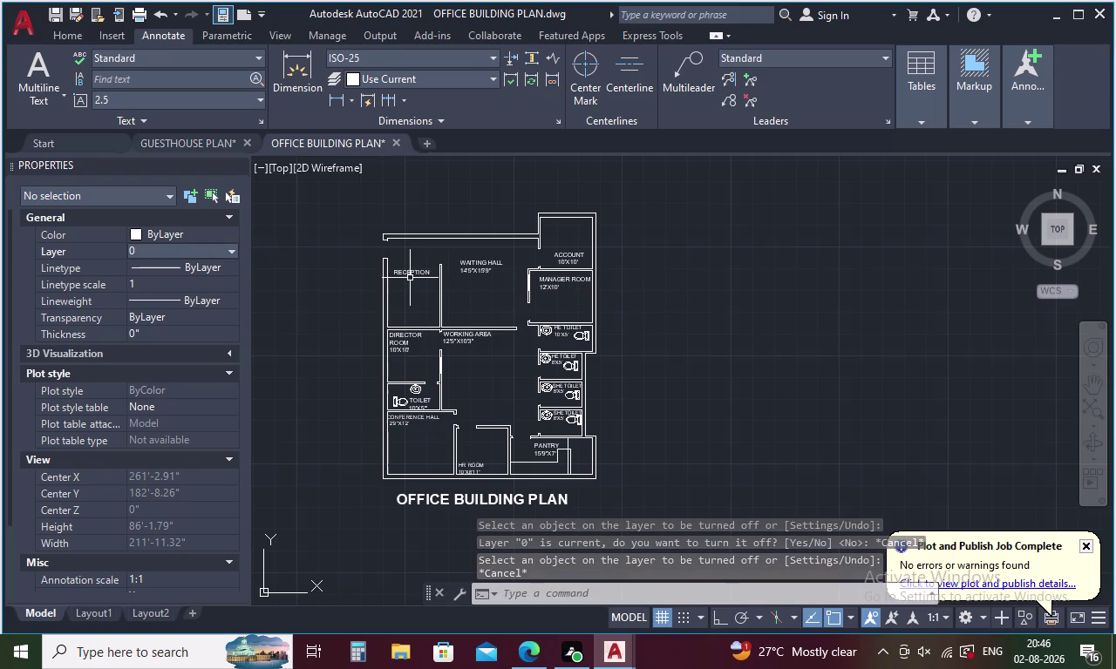
Move the RECEPTION label onto the TEXT layer in Properties.
click(410, 273)
click(227, 253)
click(229, 248)
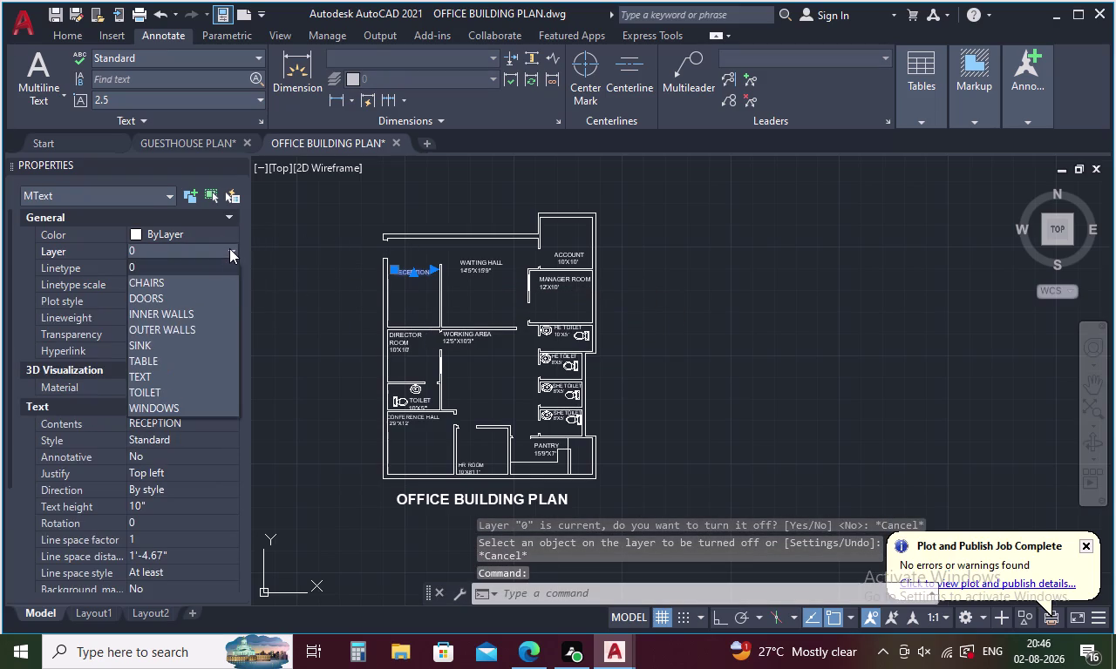
click(158, 373)
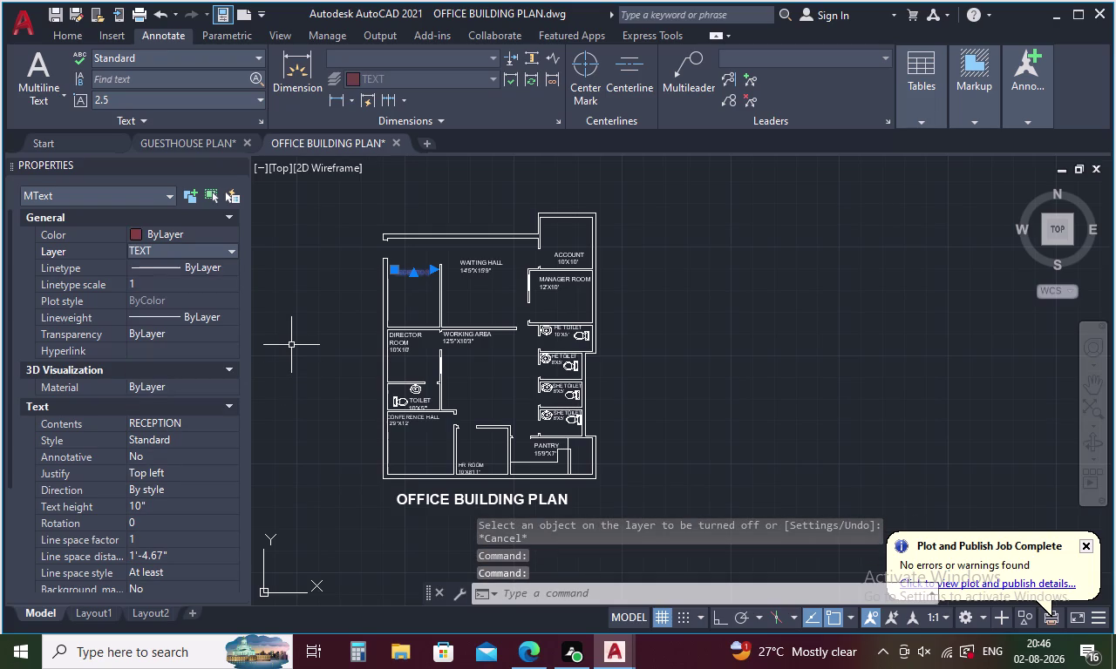
key(Escape)
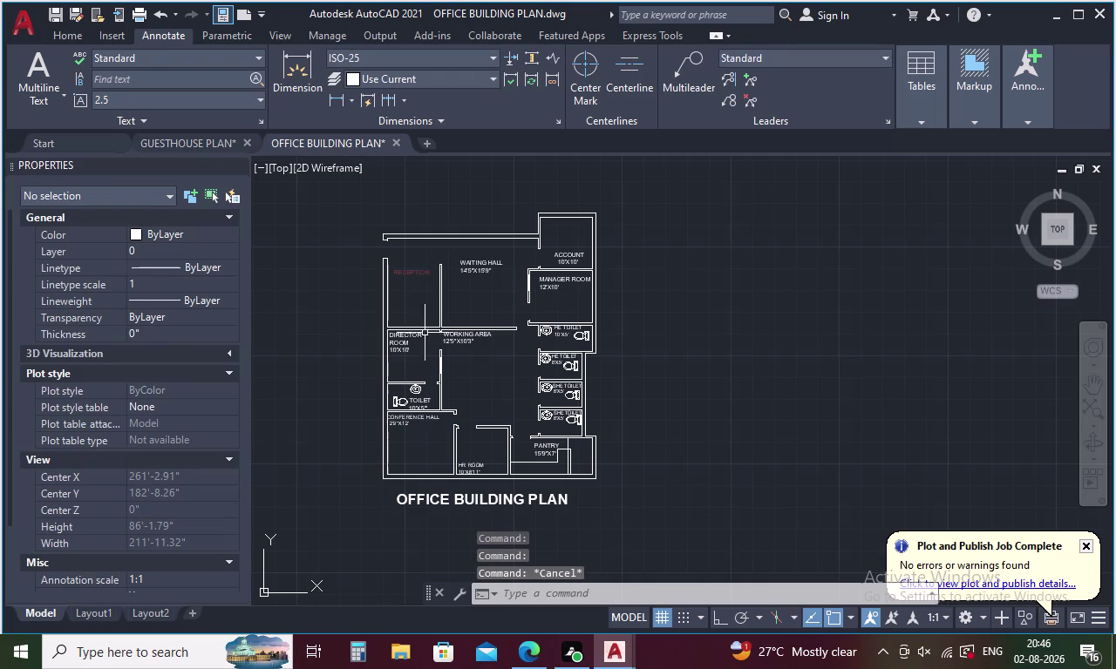
Reselect the RECEPTION label, view its shortcut menu, then start MATCHPROP with MA.
scroll(up, 3)
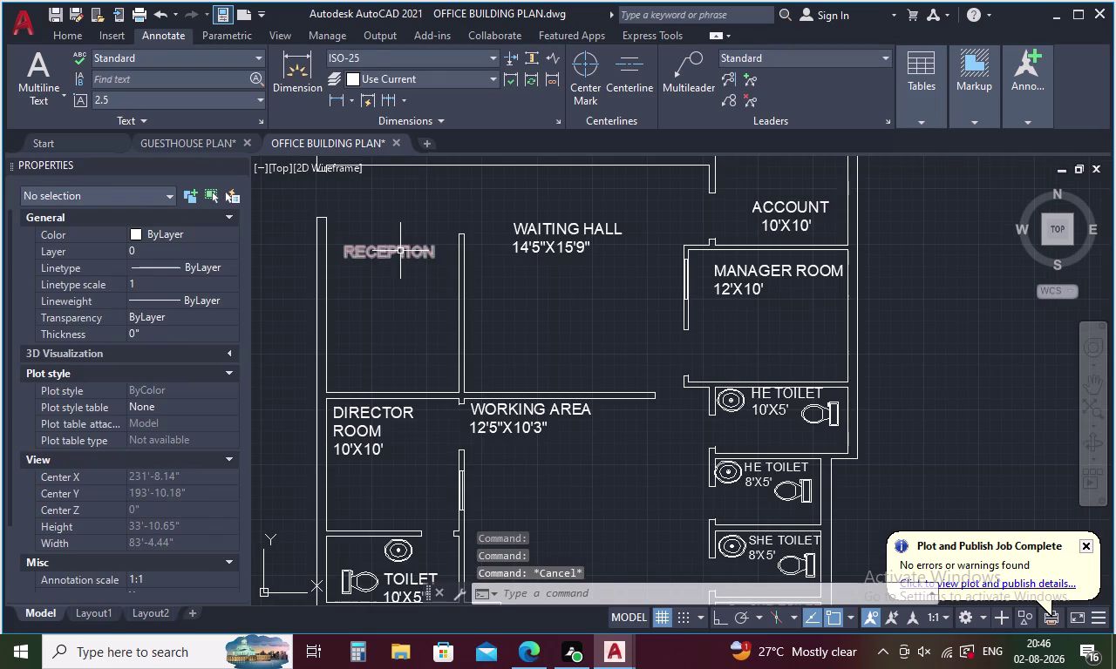
click(400, 251)
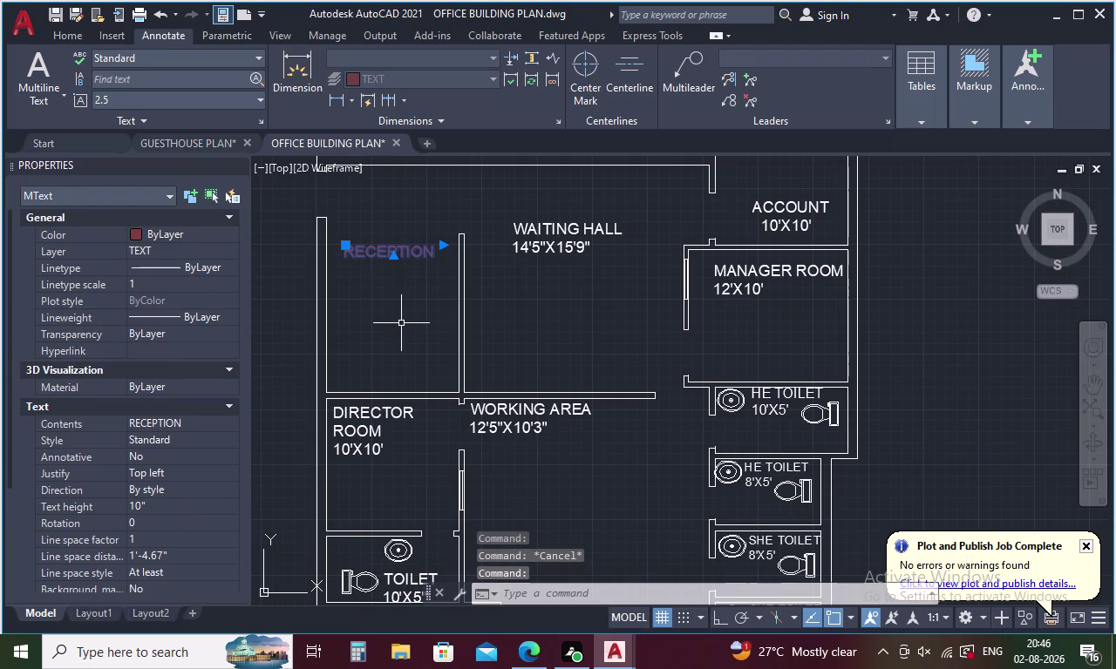
right_click(400, 323)
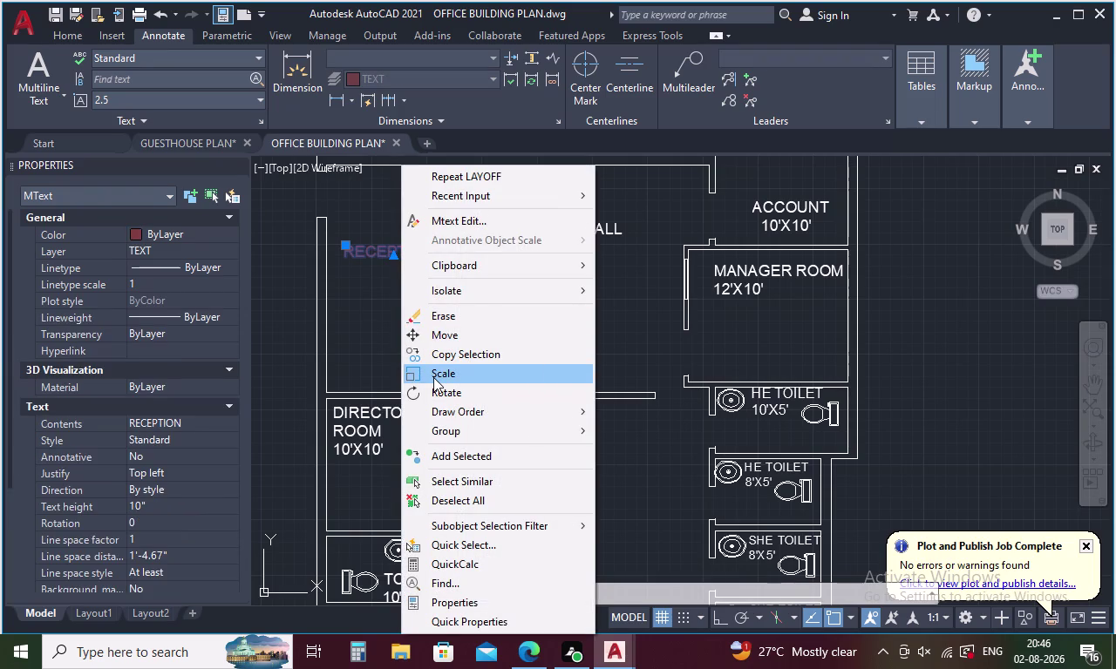
key(Escape)
scroll(down, 3)
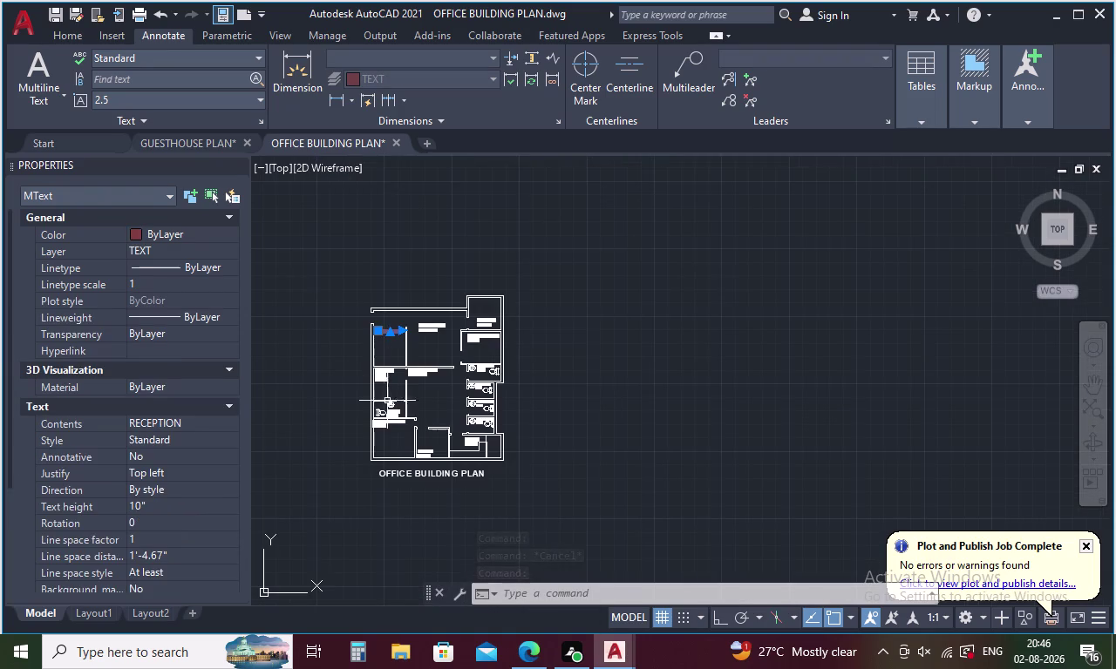
middle_drag(386, 415, 383, 385)
scroll(up, 3)
scroll(up, 3)
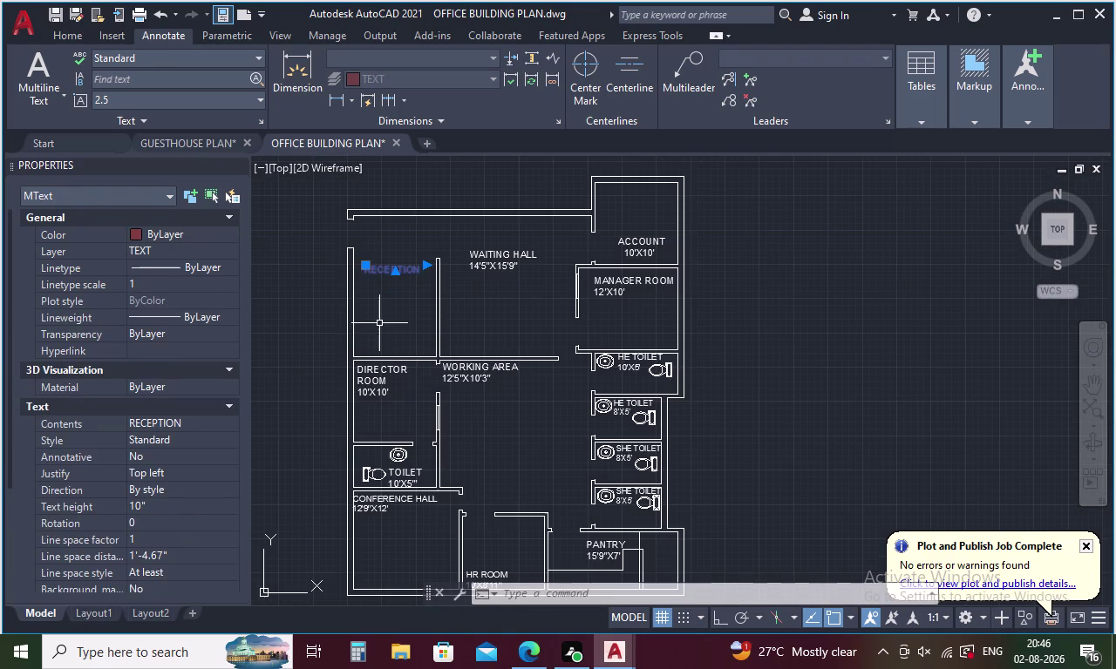
key(Escape)
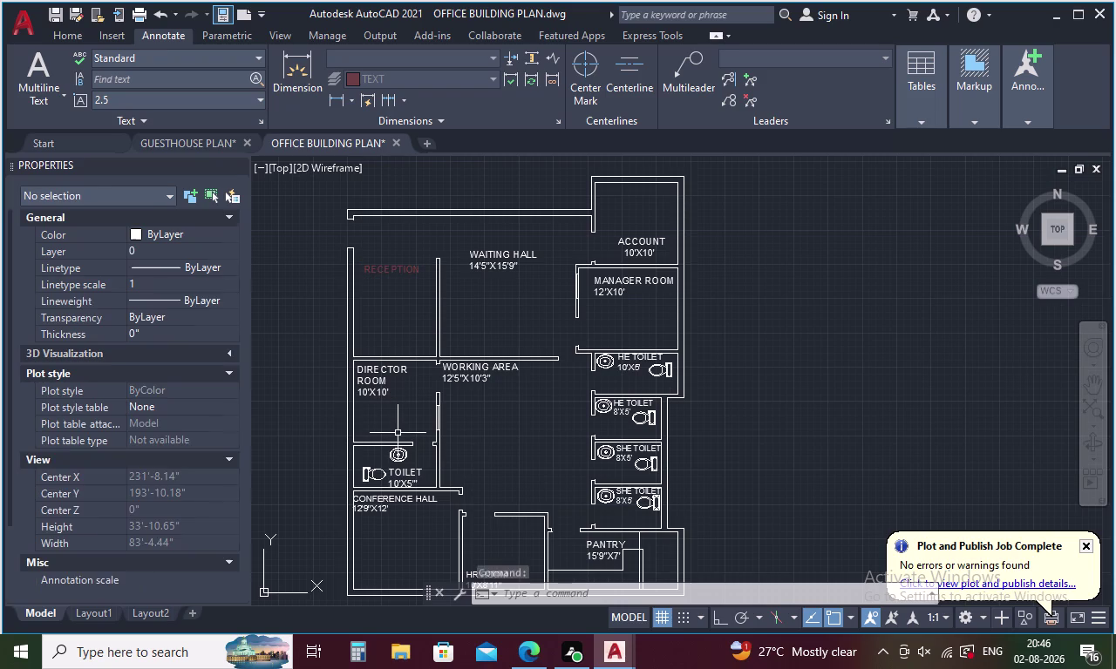
text(MA)
key(space)
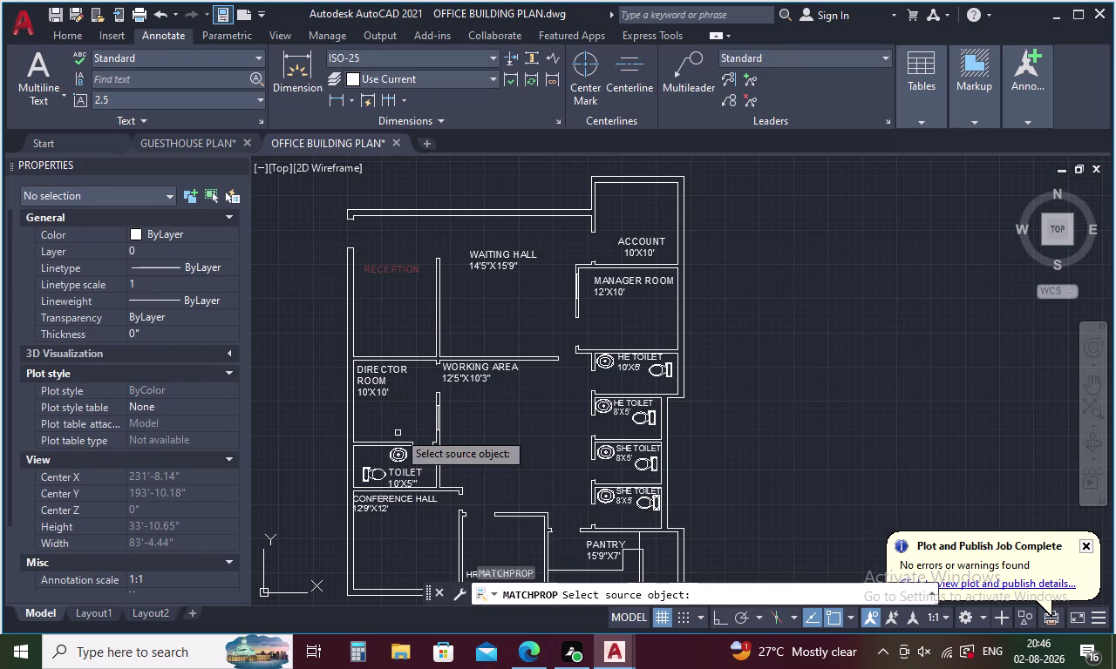
Match RECEPTION's properties onto Waiting Hall, Account, Manager, Working Area, Director, toilet and Conference labels.
click(387, 268)
click(480, 254)
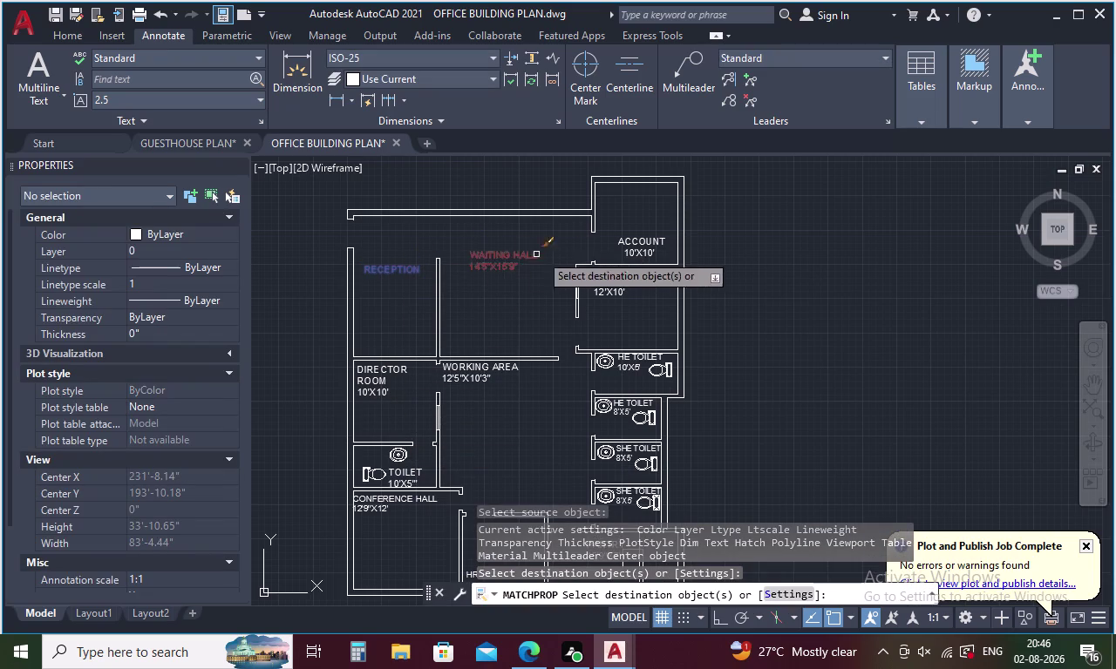
click(641, 240)
click(612, 293)
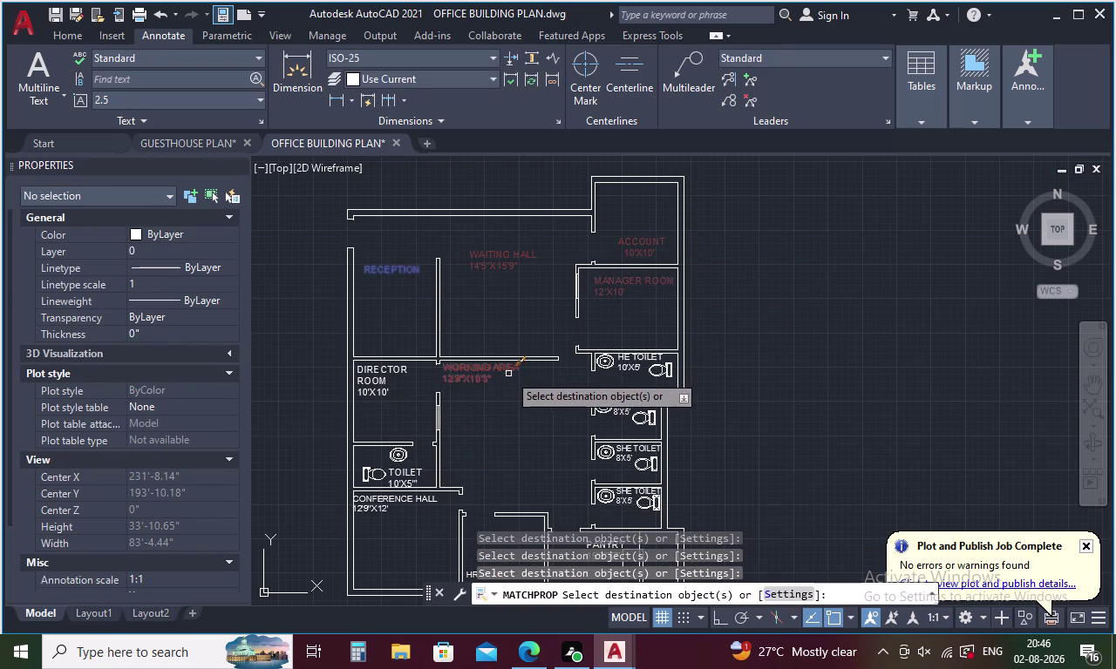
click(497, 371)
click(371, 386)
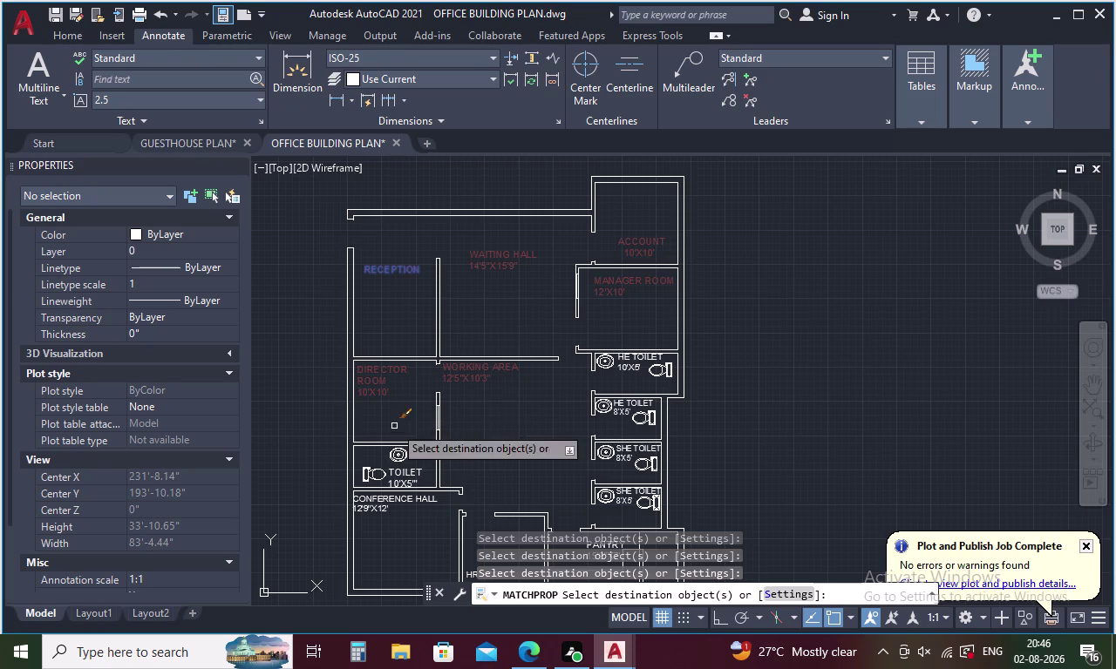
click(632, 372)
click(621, 415)
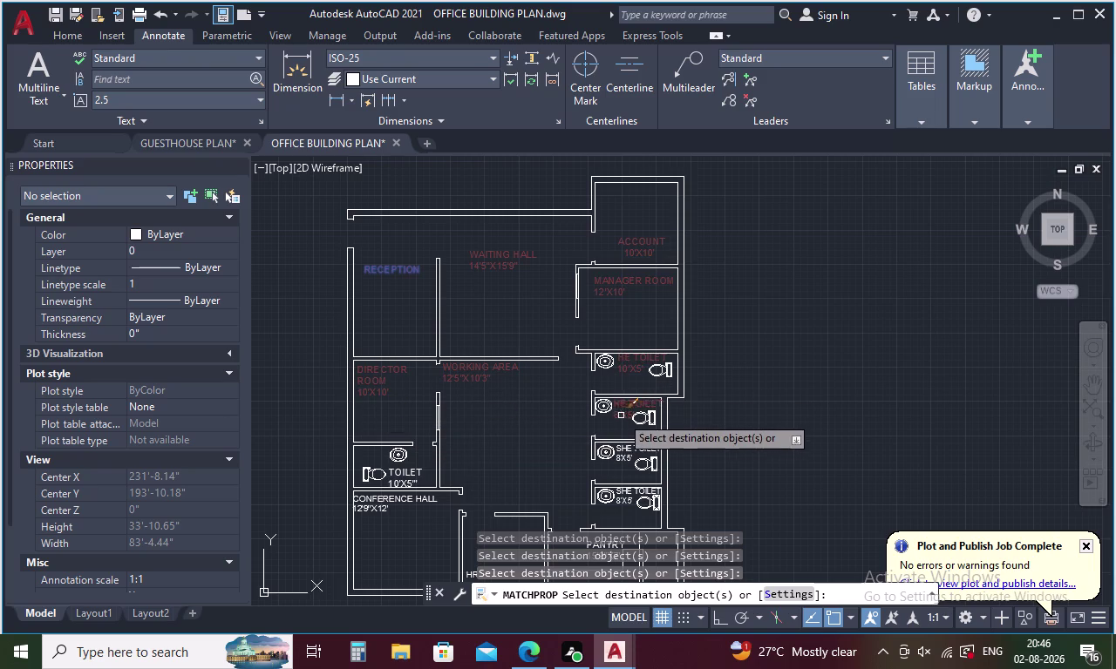
click(621, 459)
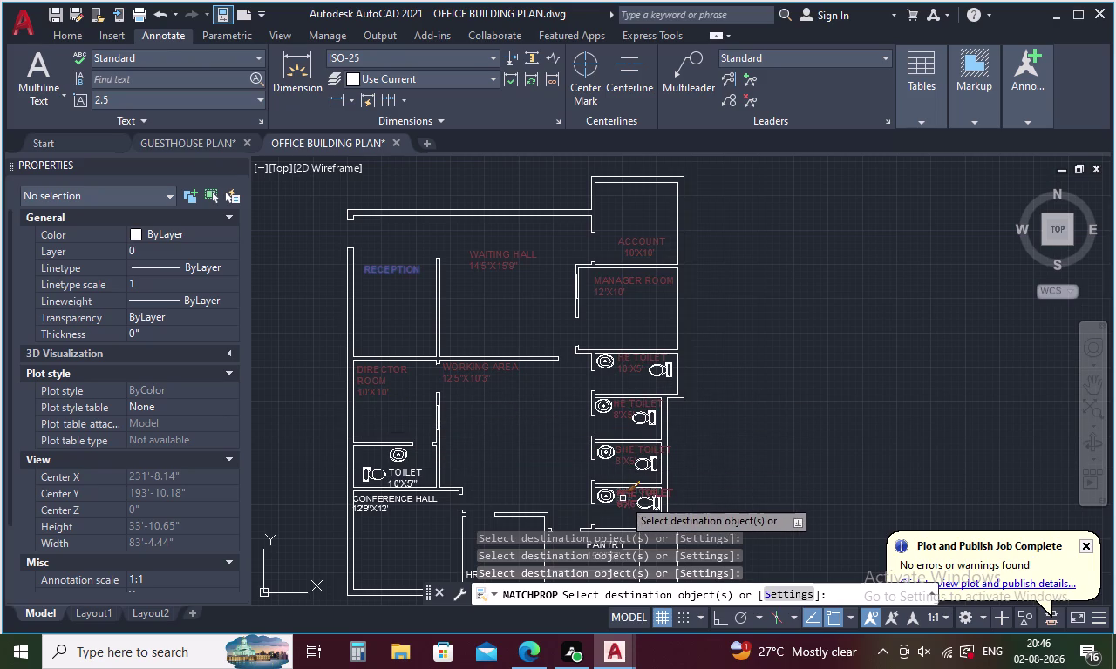
click(622, 499)
click(396, 478)
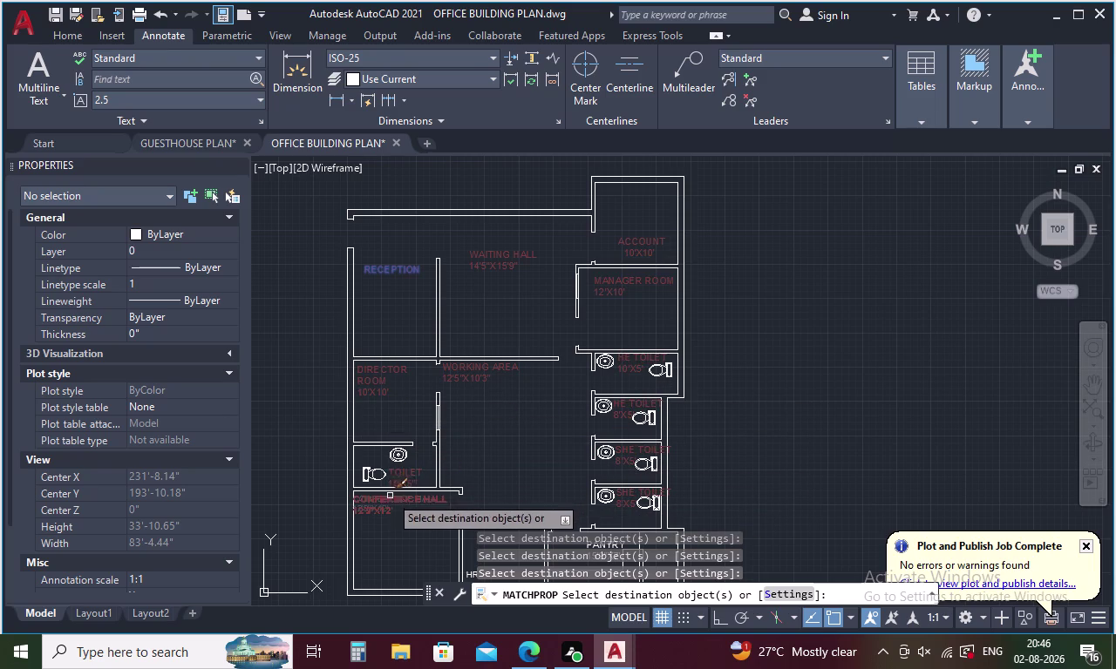
click(388, 502)
Apply the same red TEXT styling to the HR Room and Pantry labels.
middle_drag(498, 487, 443, 321)
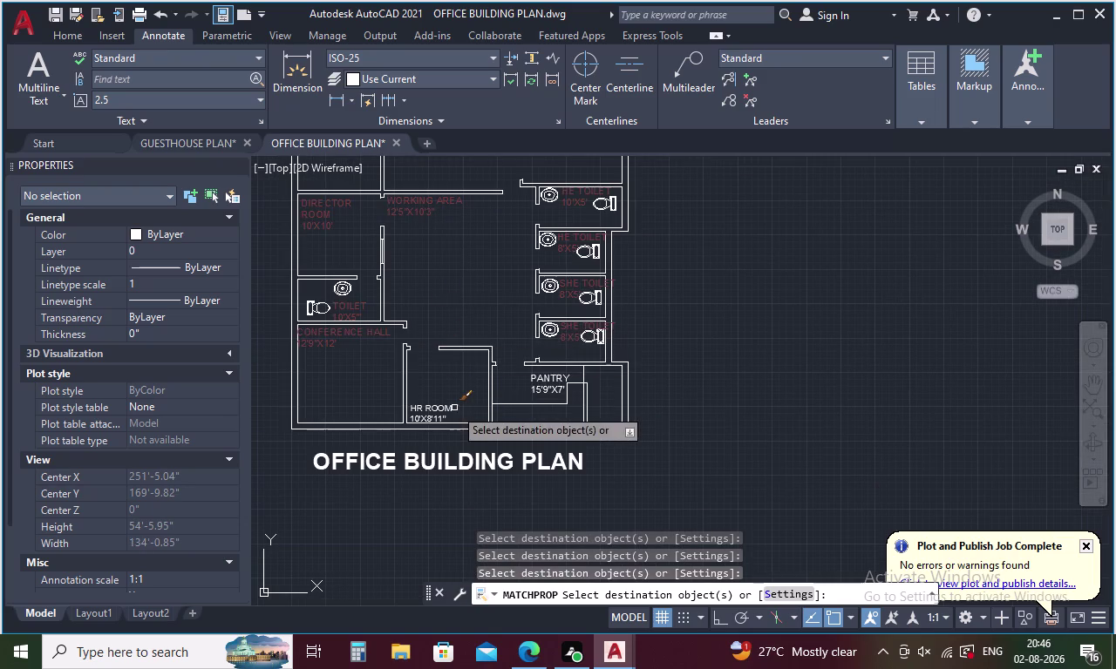
click(440, 411)
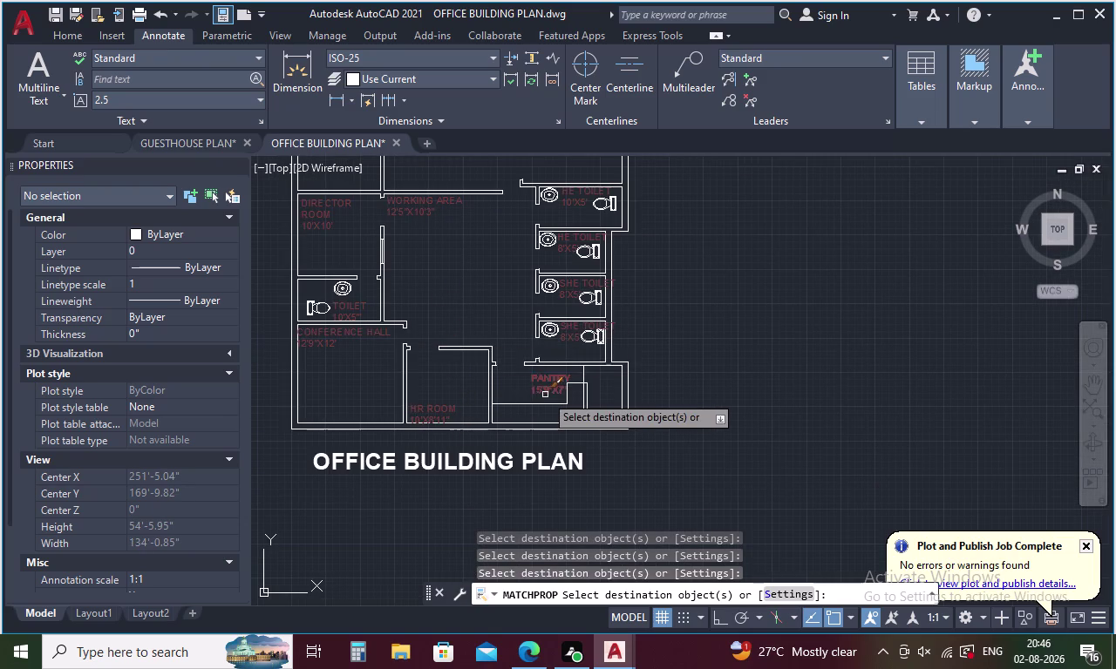
click(545, 395)
scroll(up, 3)
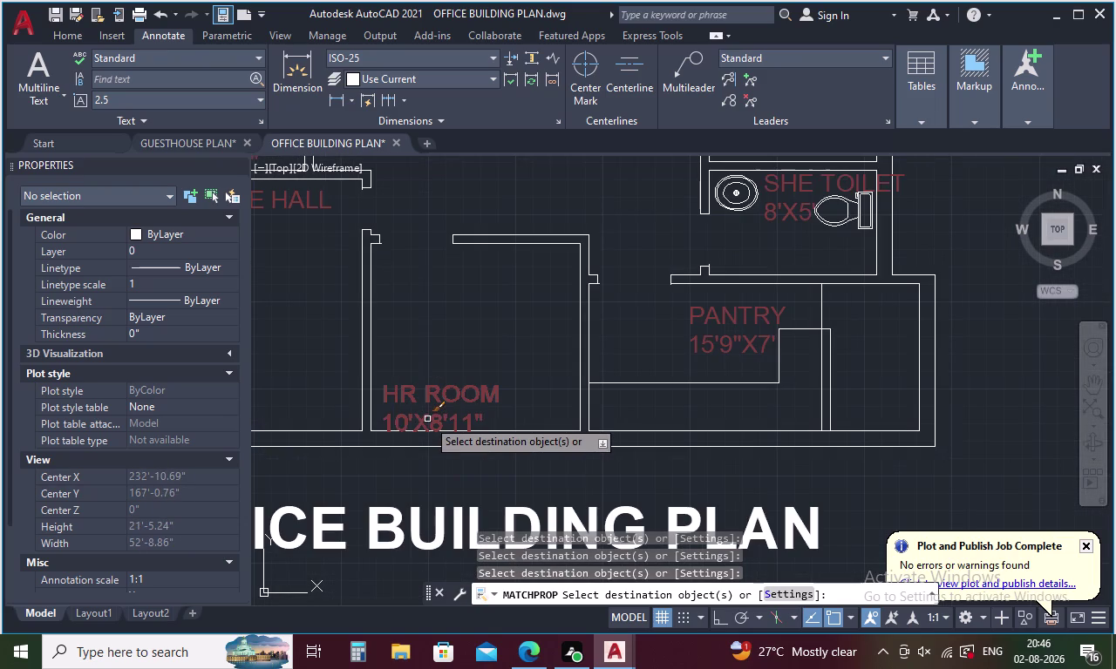
middle_drag(441, 359, 449, 452)
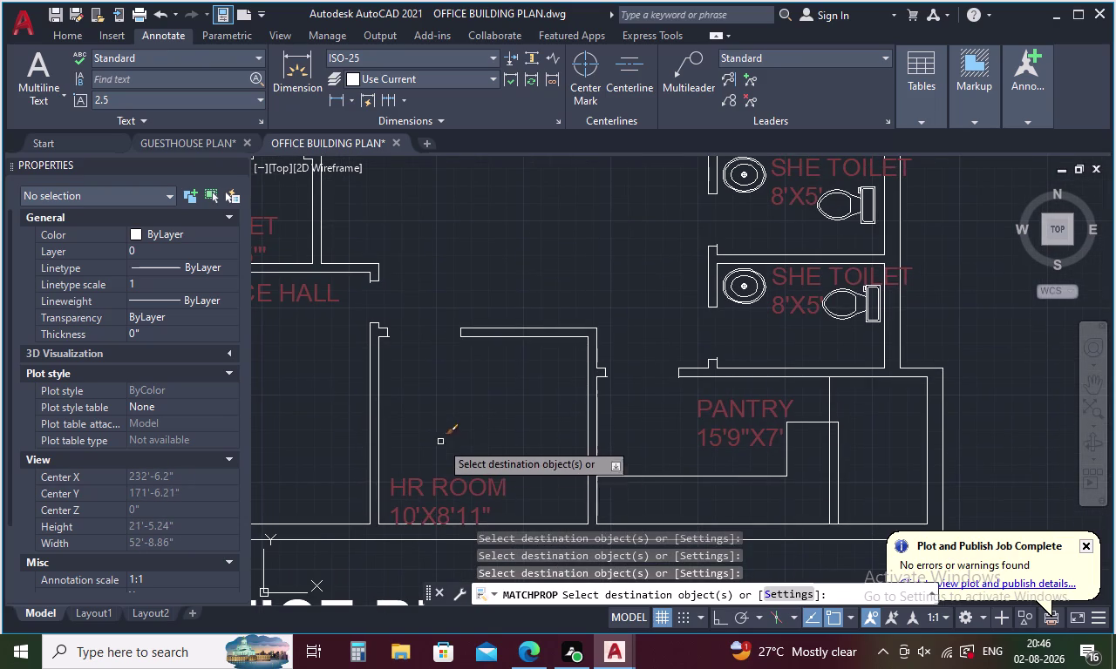
key(Escape)
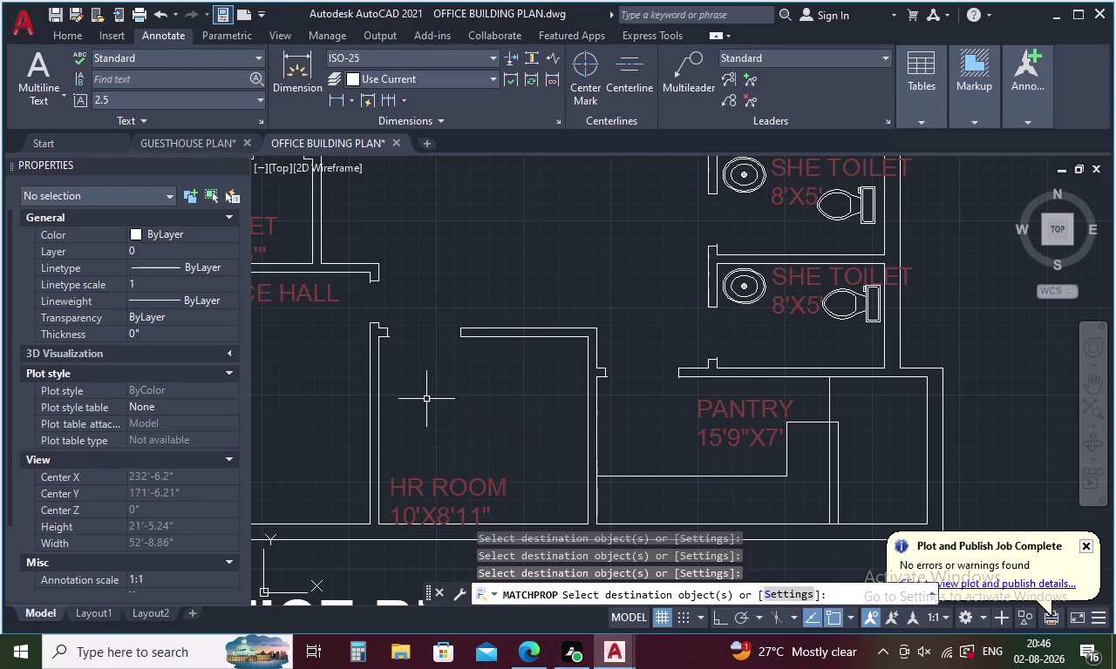
Use LAYOFF on a room label to switch off the TEXT layer, hiding all labels.
text(LAY)
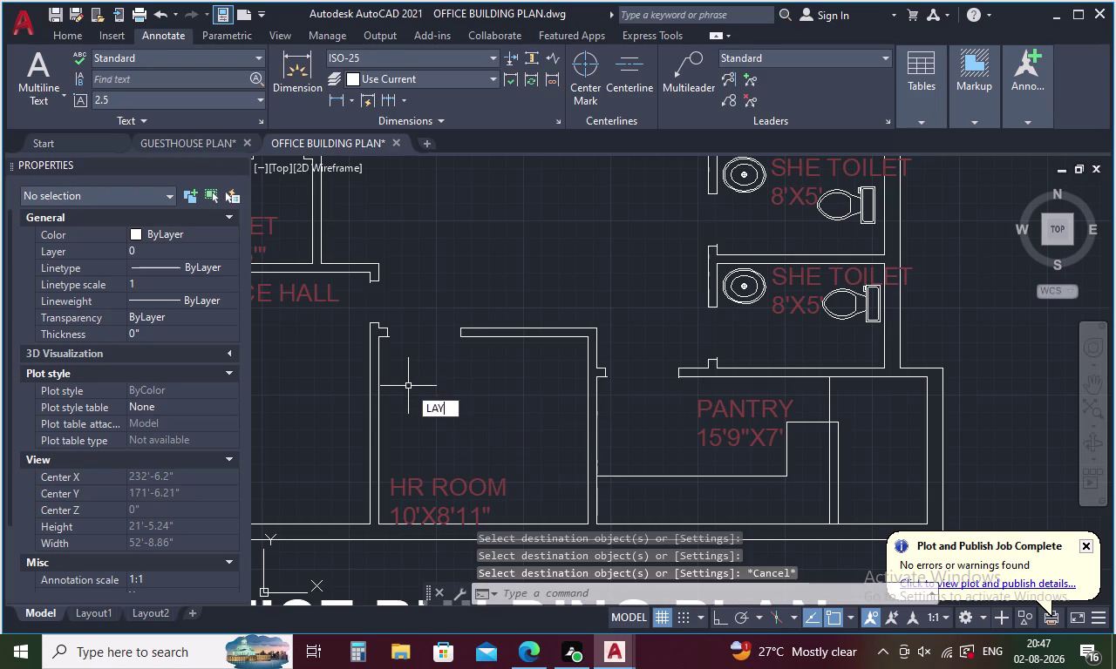
text(OFF)
key(space)
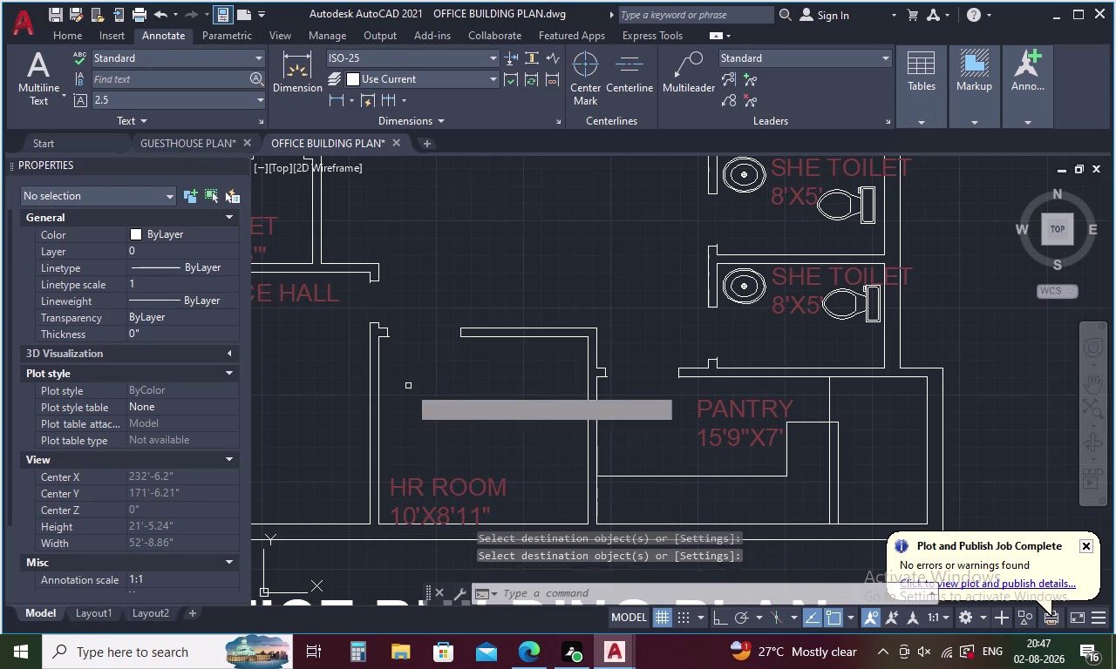
click(410, 481)
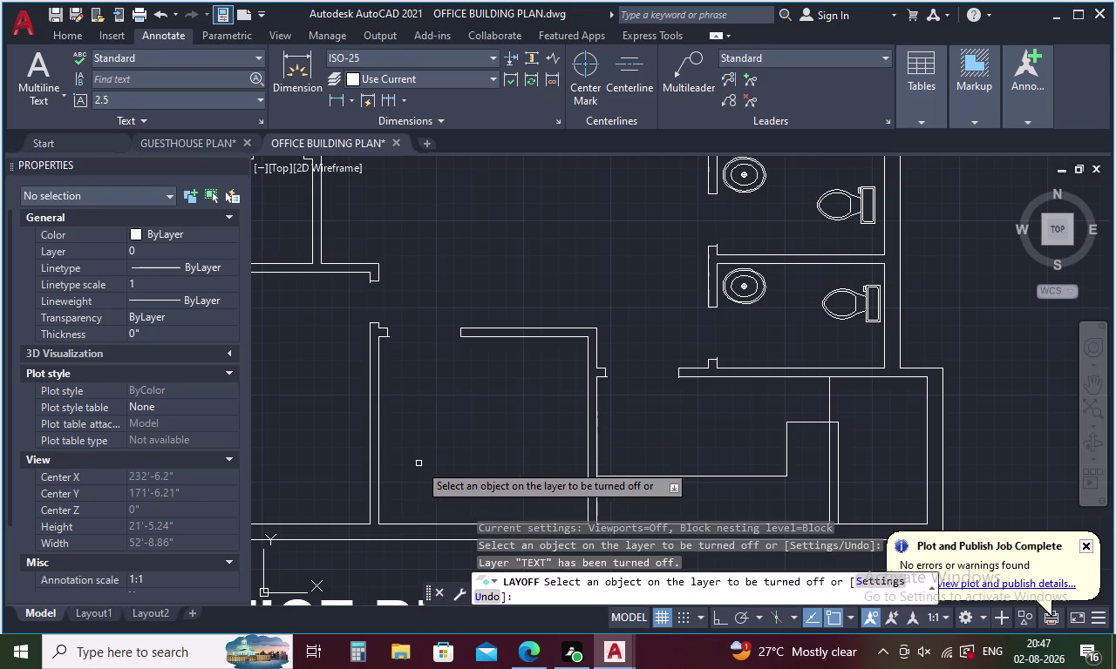
scroll(down, 3)
key(Escape)
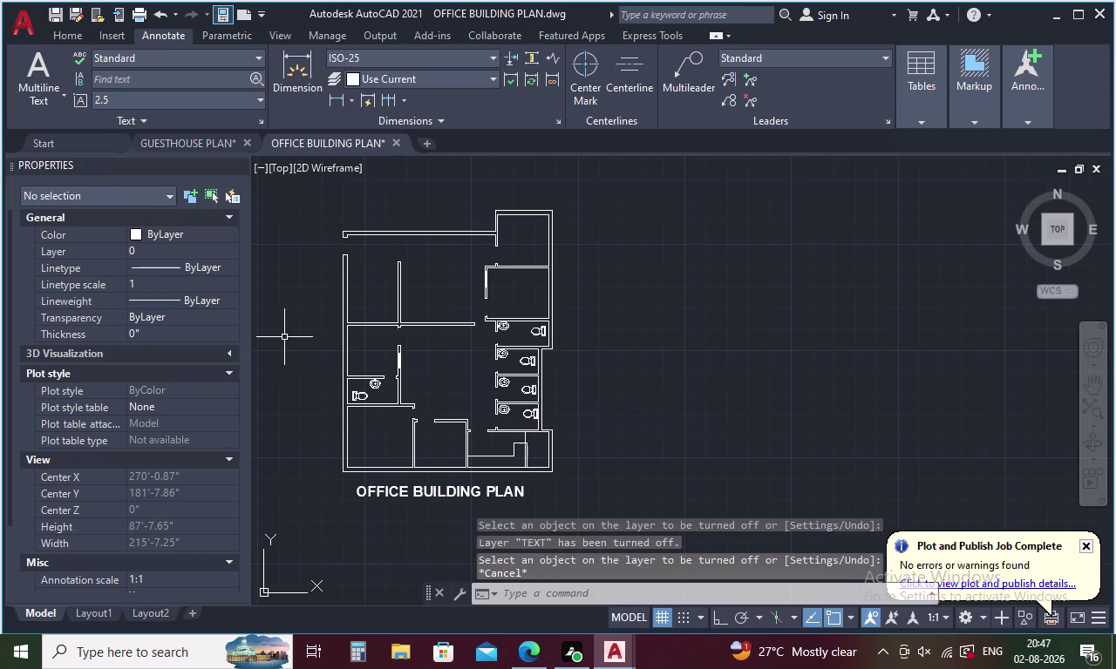
click(364, 400)
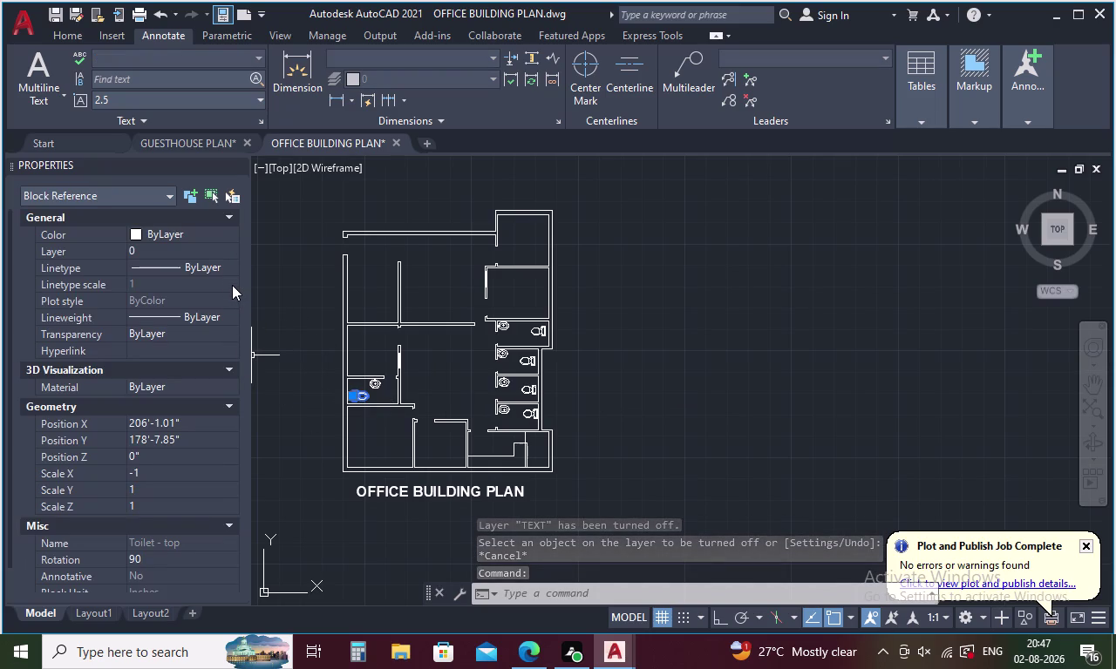
Move the selected toilet fixture onto the TOILET layer and clear the selection.
click(226, 254)
click(232, 250)
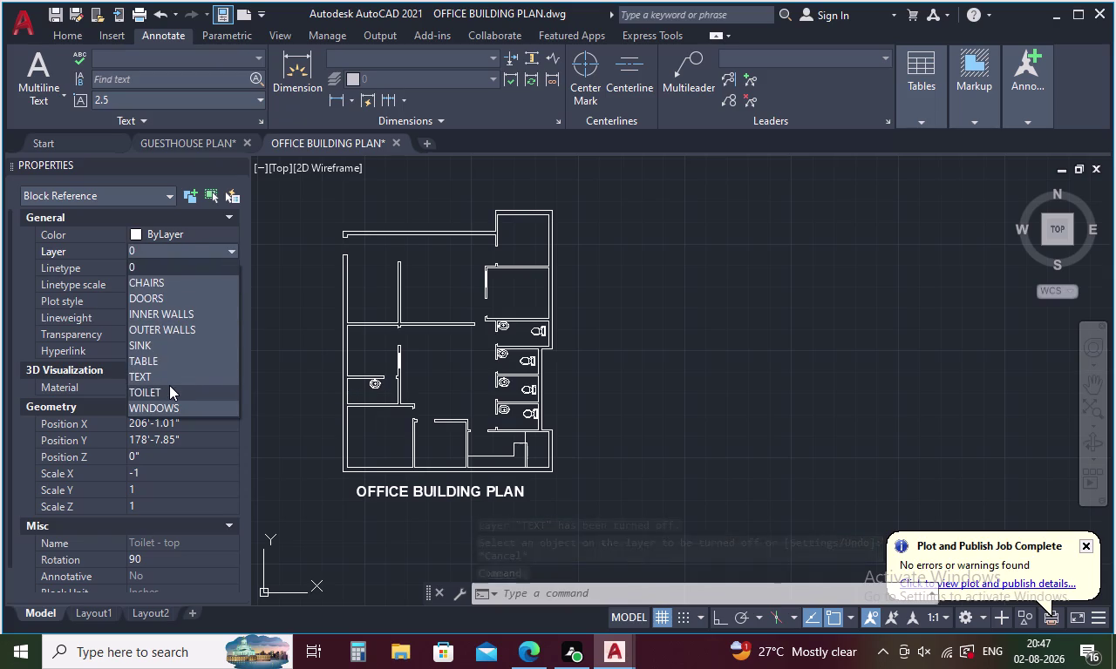
click(168, 386)
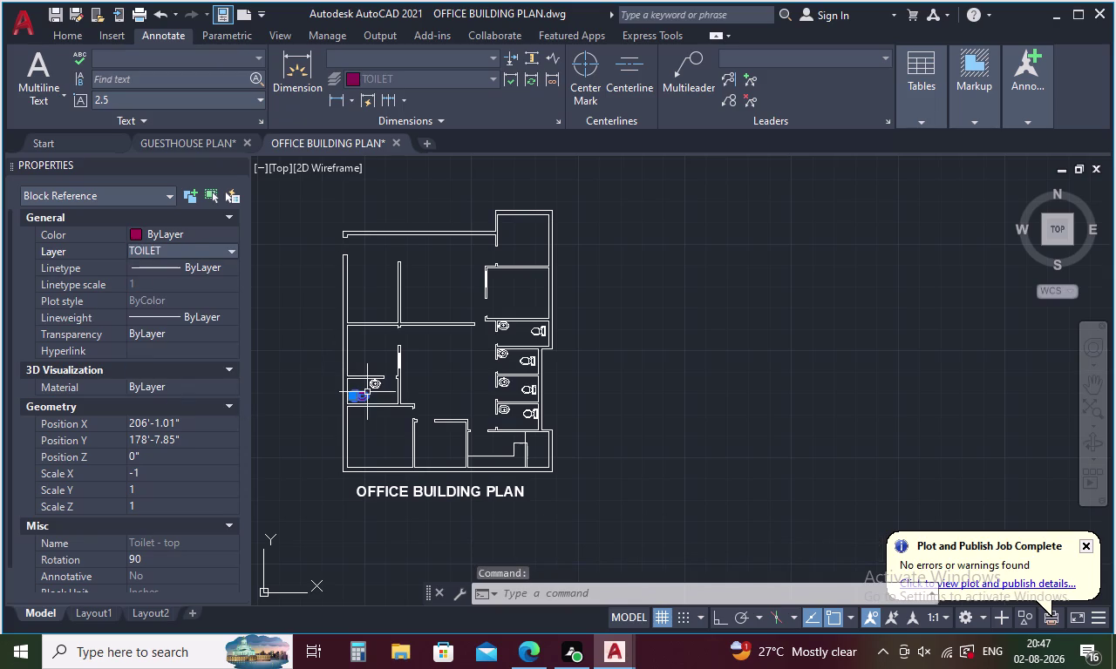
click(297, 308)
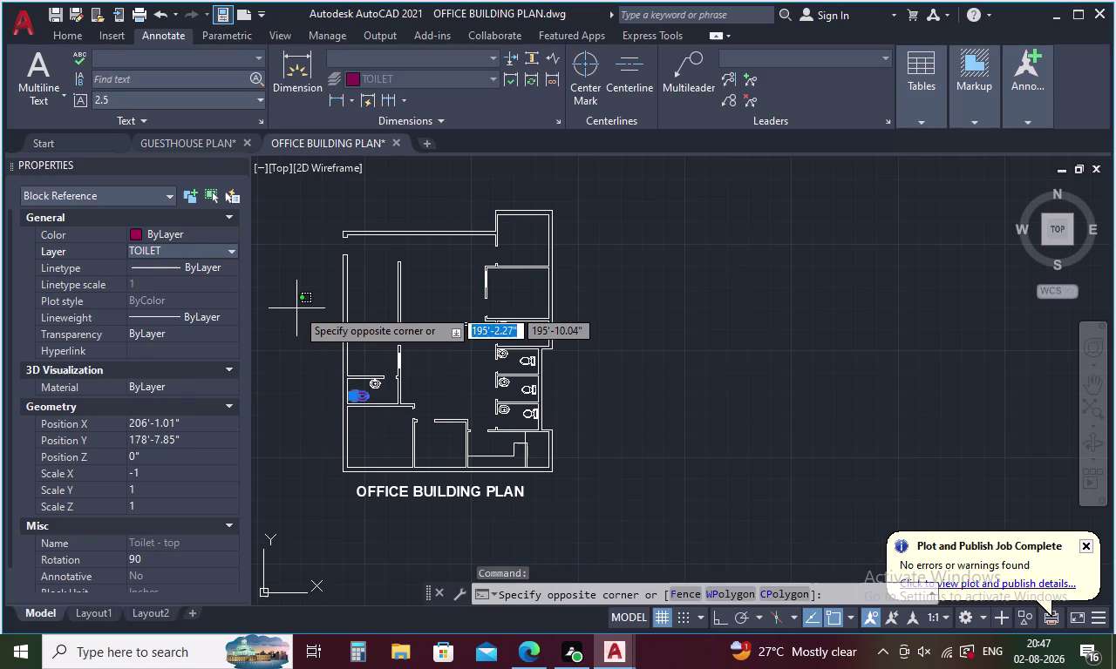
key(Escape)
scroll(up, 3)
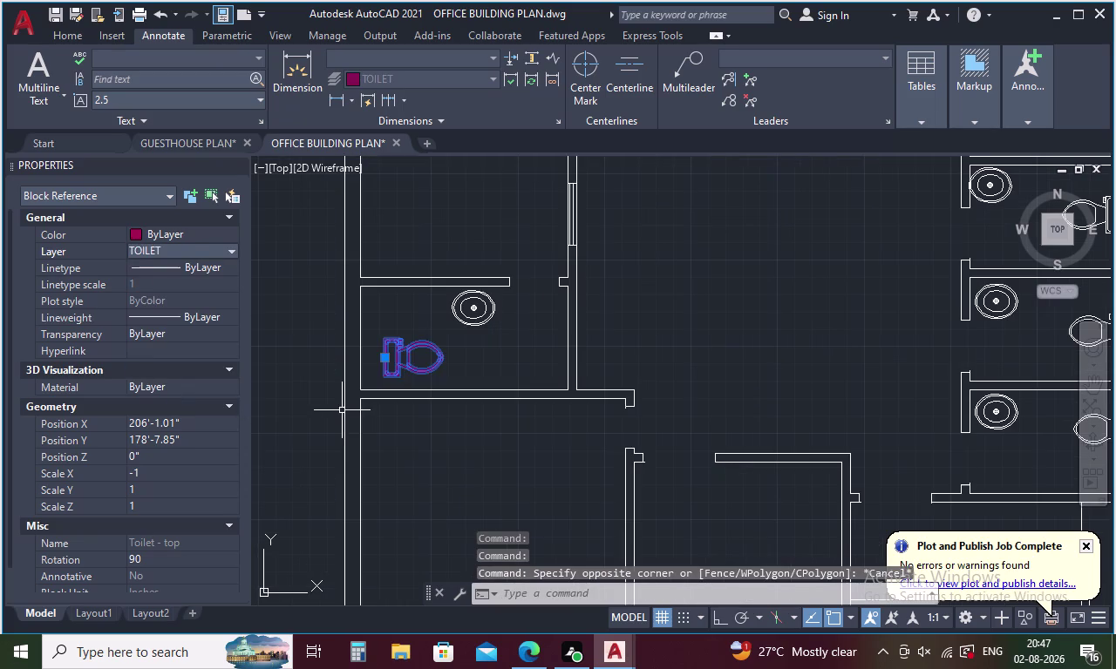
key(Escape)
Copy the recoloured toilet's properties onto the four other toilet fixtures with MATCHPROP.
text(MA)
key(space)
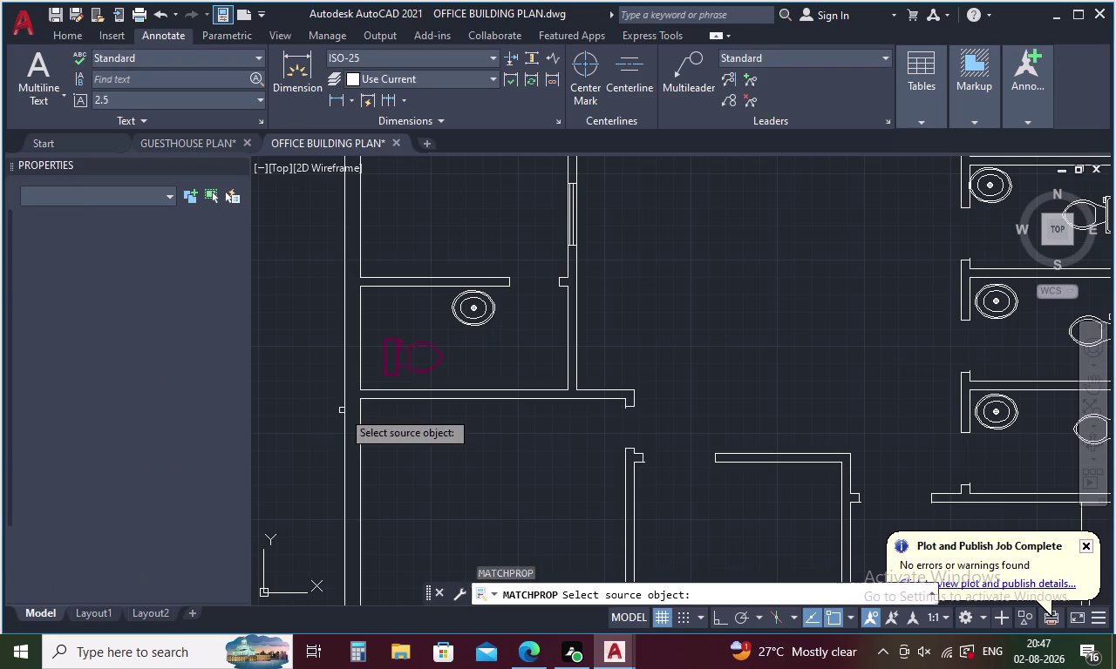
click(386, 373)
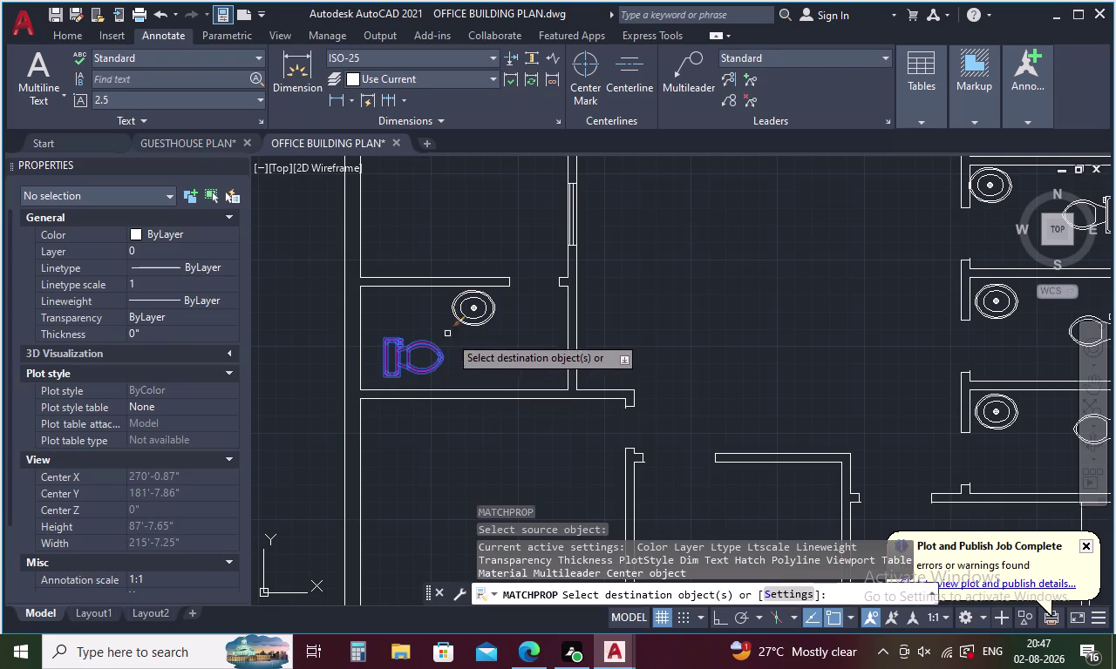
middle_drag(897, 384, 708, 361)
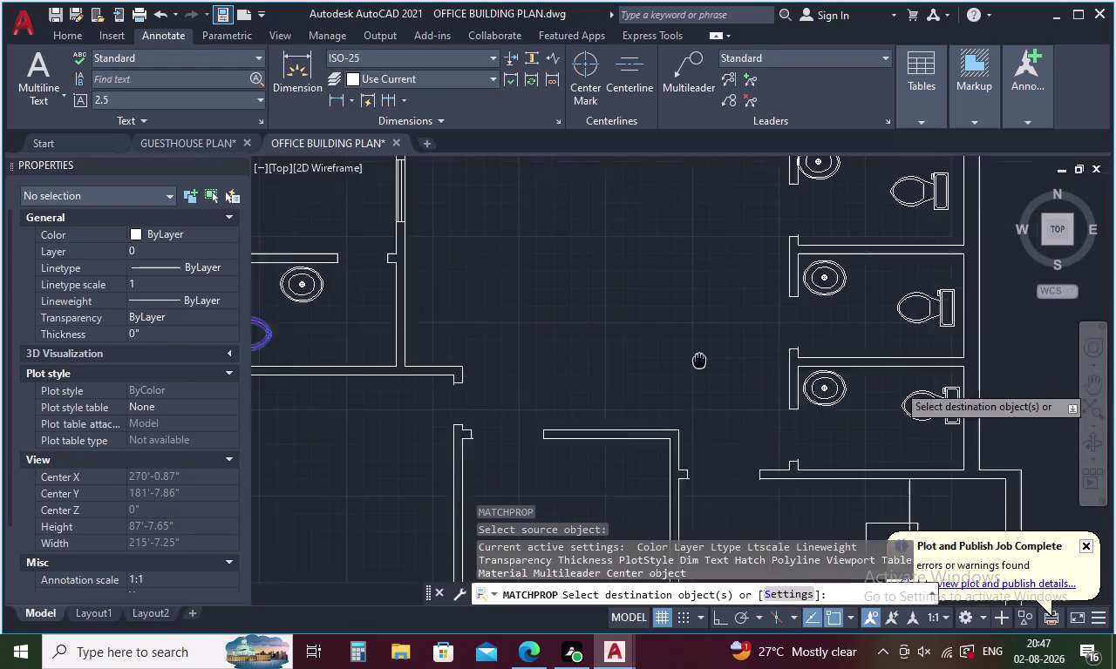
middle_drag(708, 361, 520, 354)
click(727, 393)
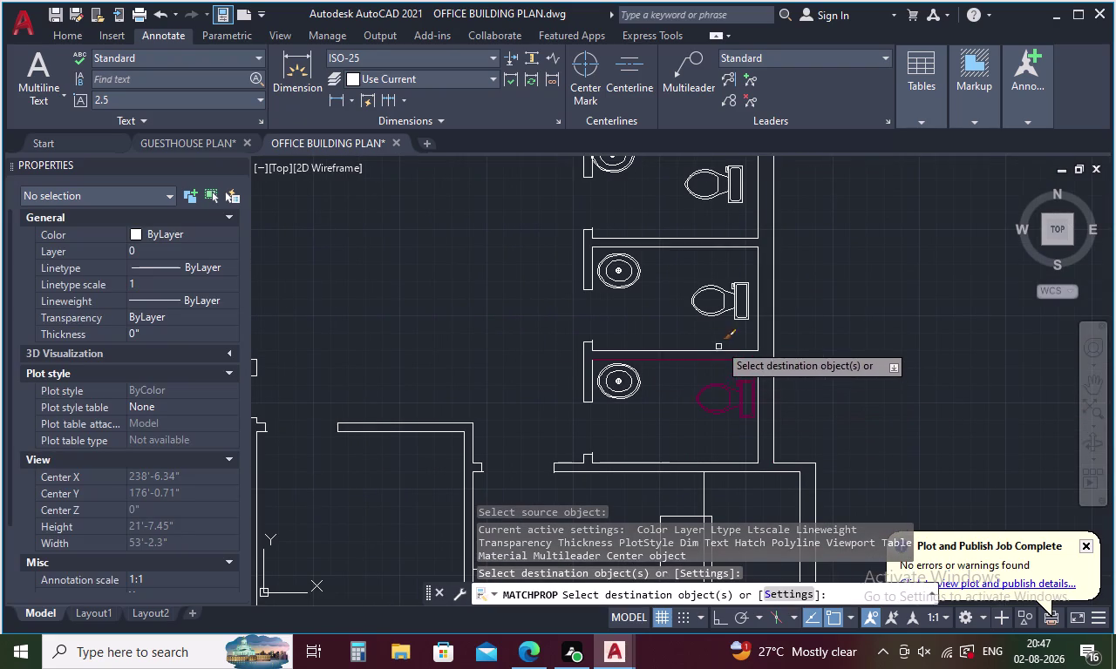
click(715, 313)
click(700, 197)
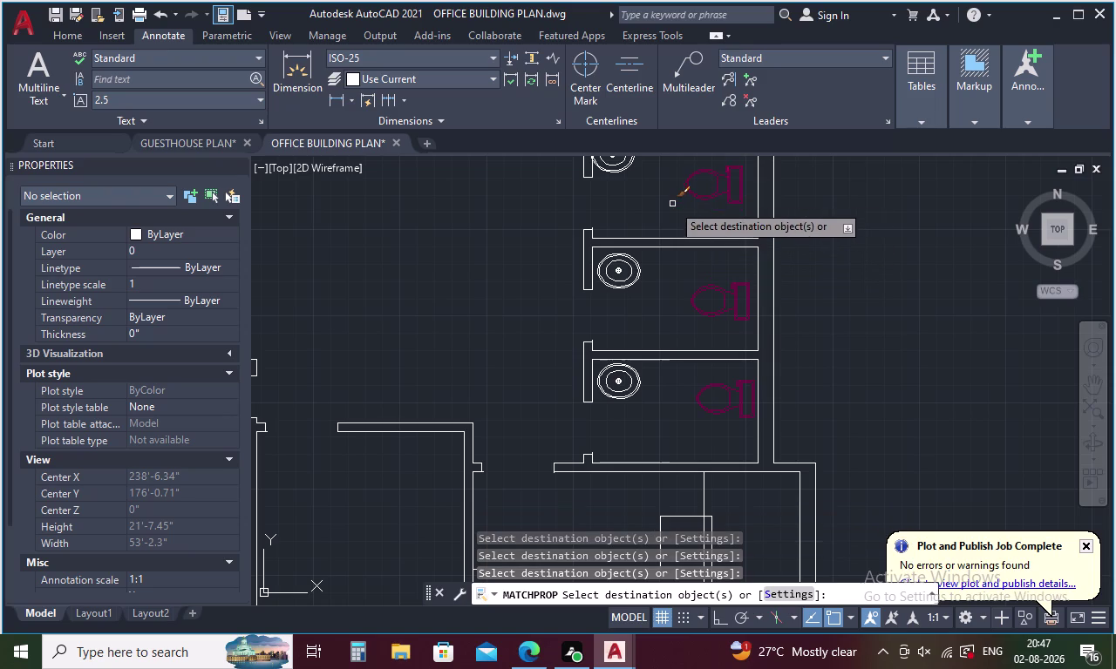
middle_drag(659, 203, 600, 431)
click(670, 302)
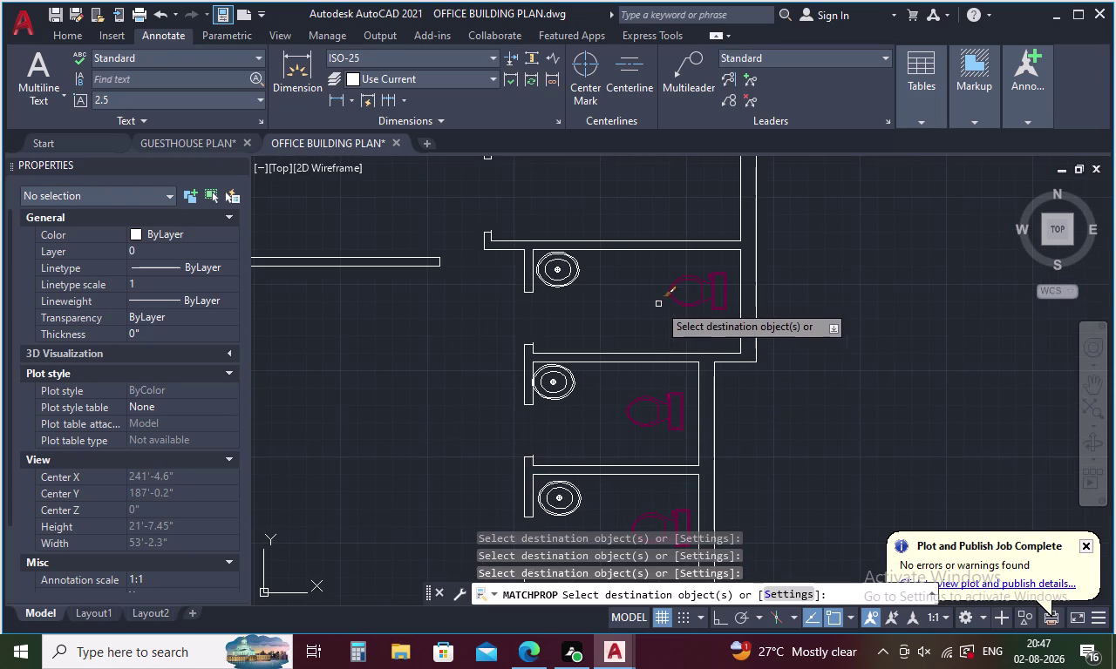
scroll(down, 3)
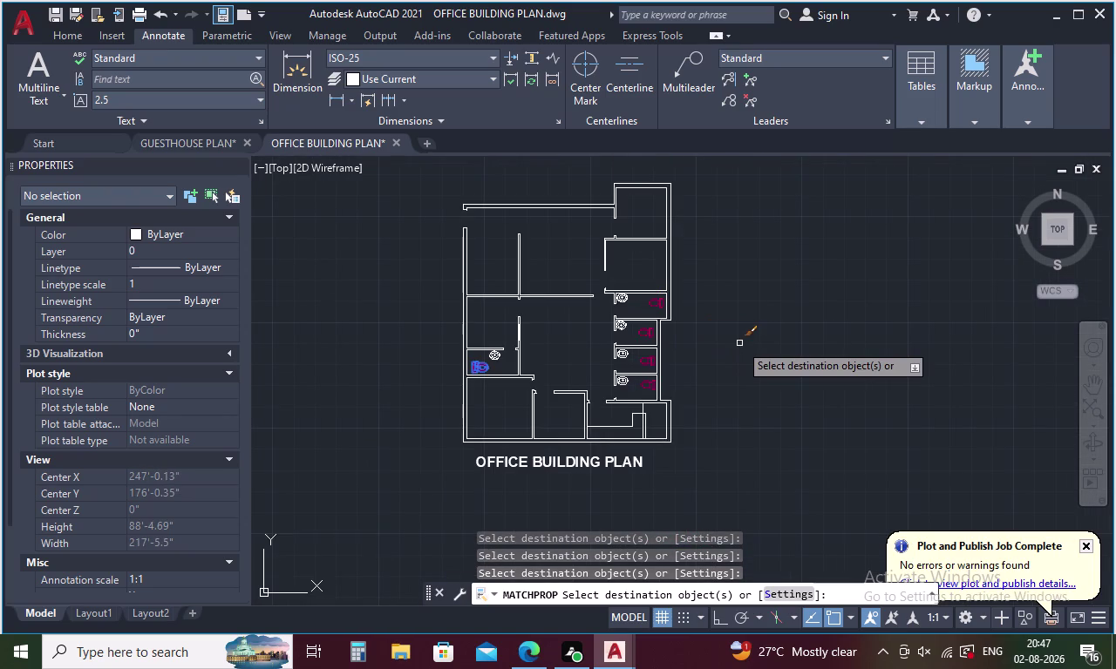
key(Escape)
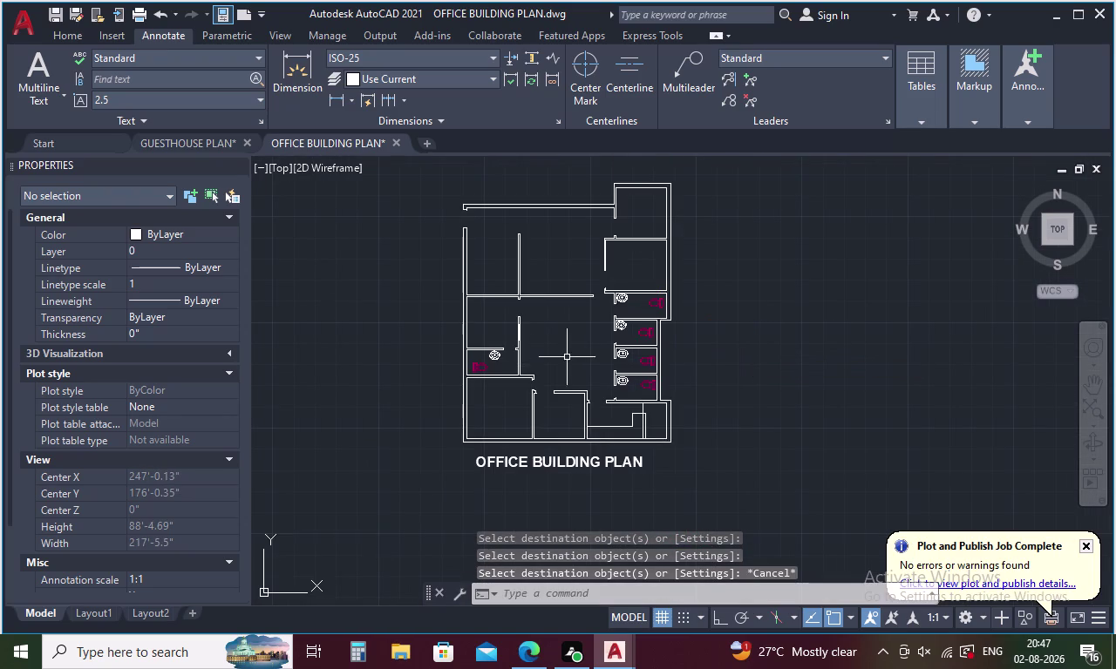
Turn off the TOILET layer with LAYOFF by picking a toilet.
key(l)
key(a)
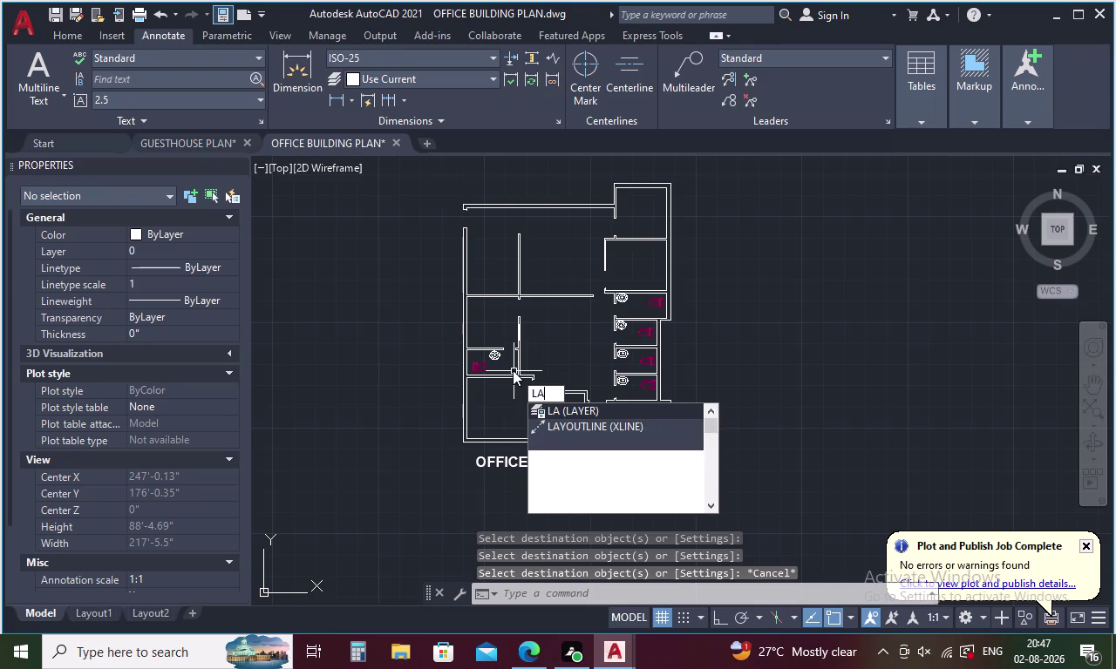
text(YOFF)
key(space)
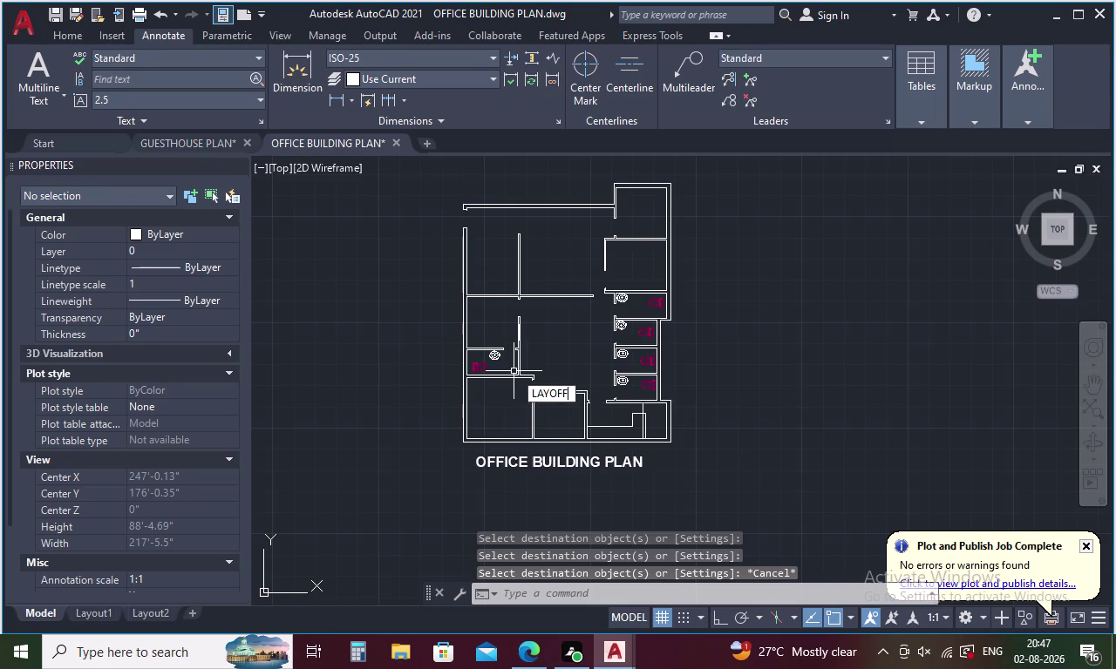
click(474, 364)
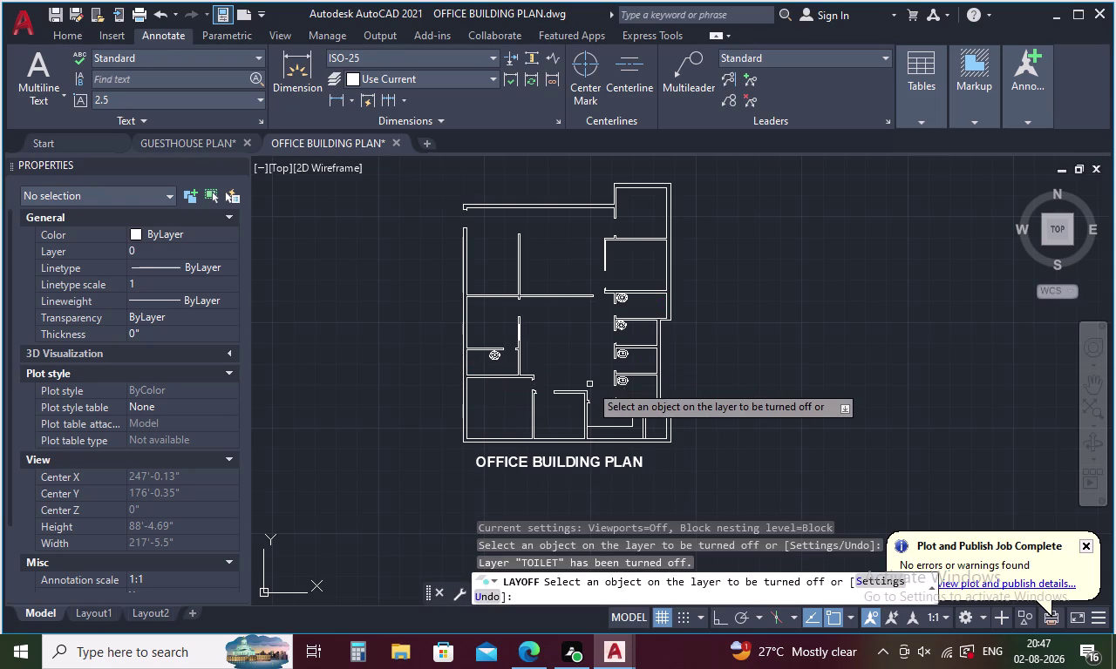
key(Escape)
Put the upper-left room's sink on the SINK layer.
click(494, 353)
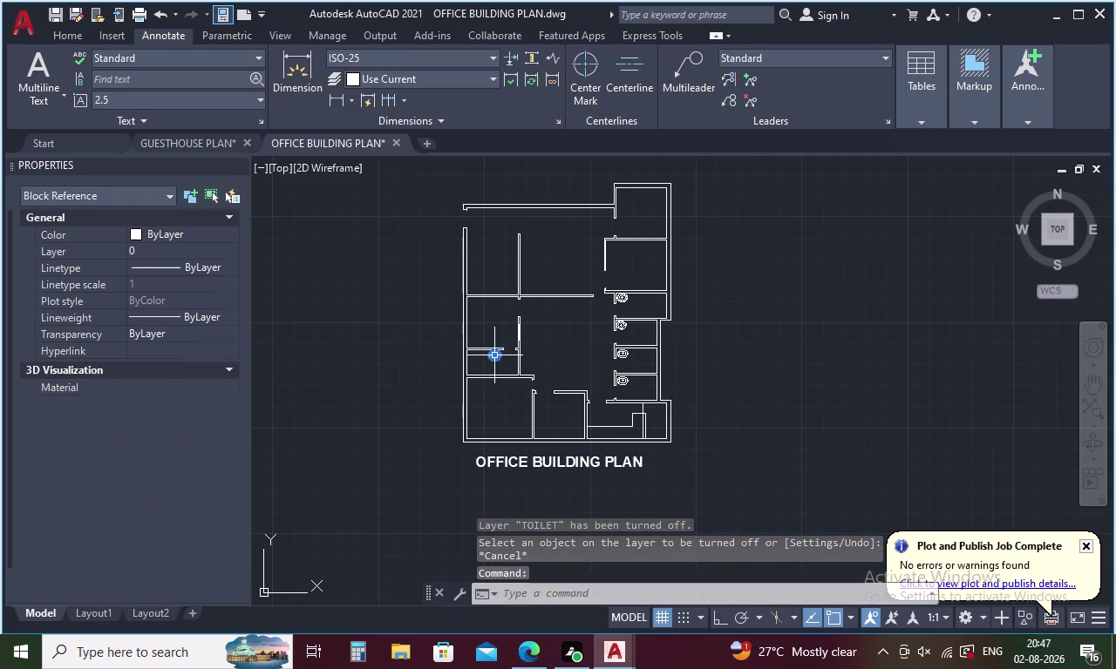
click(226, 250)
click(226, 250)
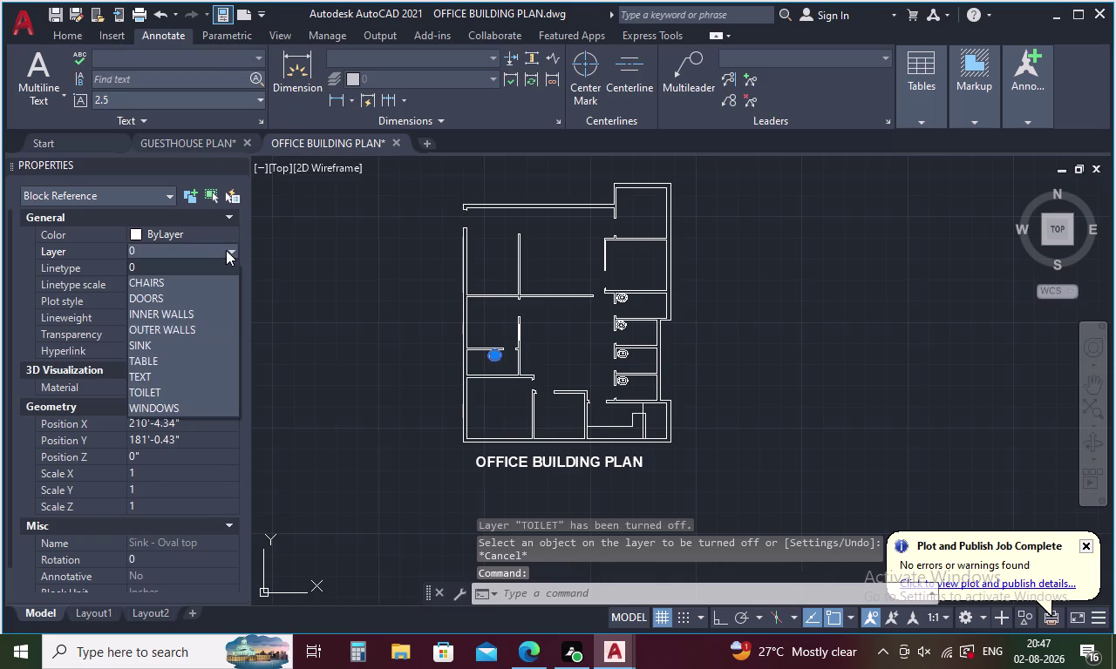
click(176, 339)
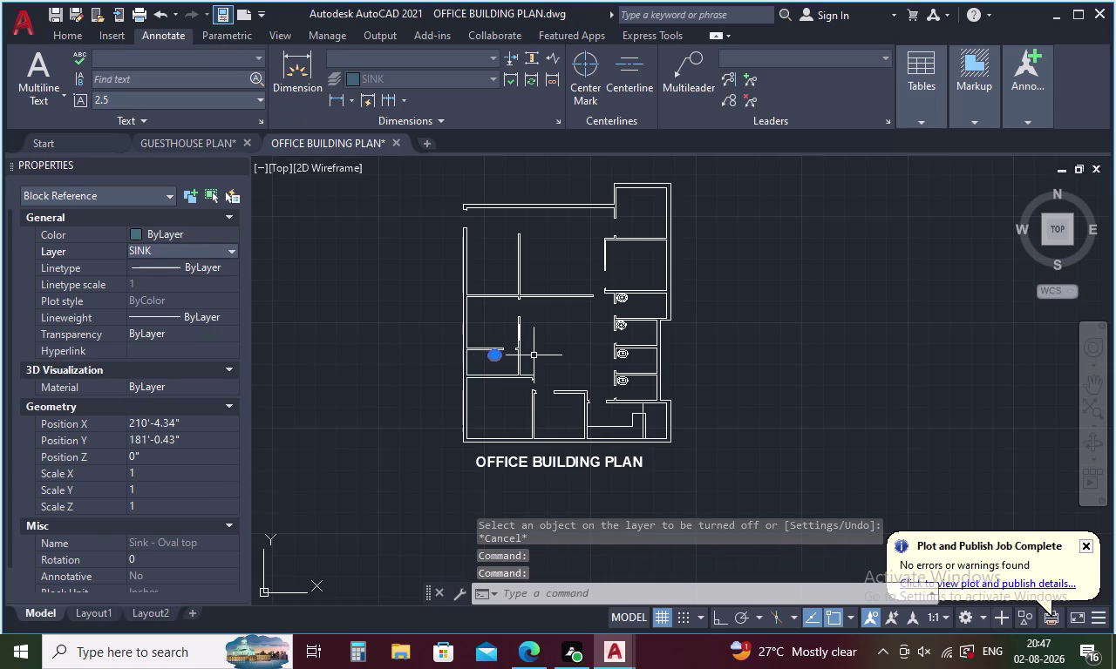
key(Escape)
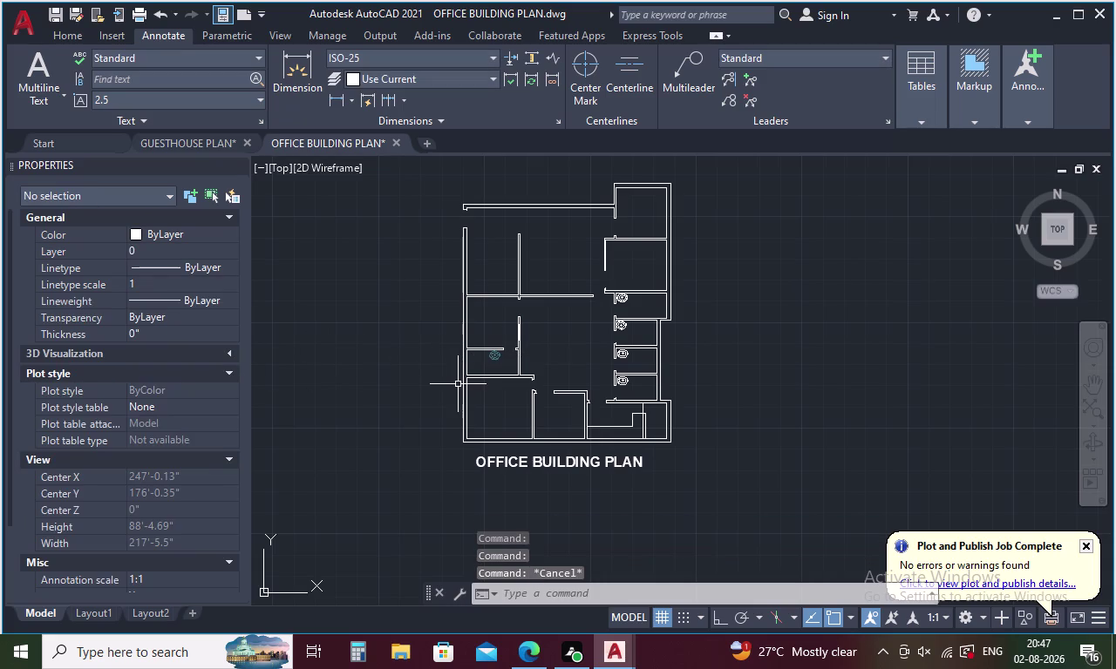
Match the upper-left sink's SINK layer onto the four restroom sinks.
text(MA)
key(space)
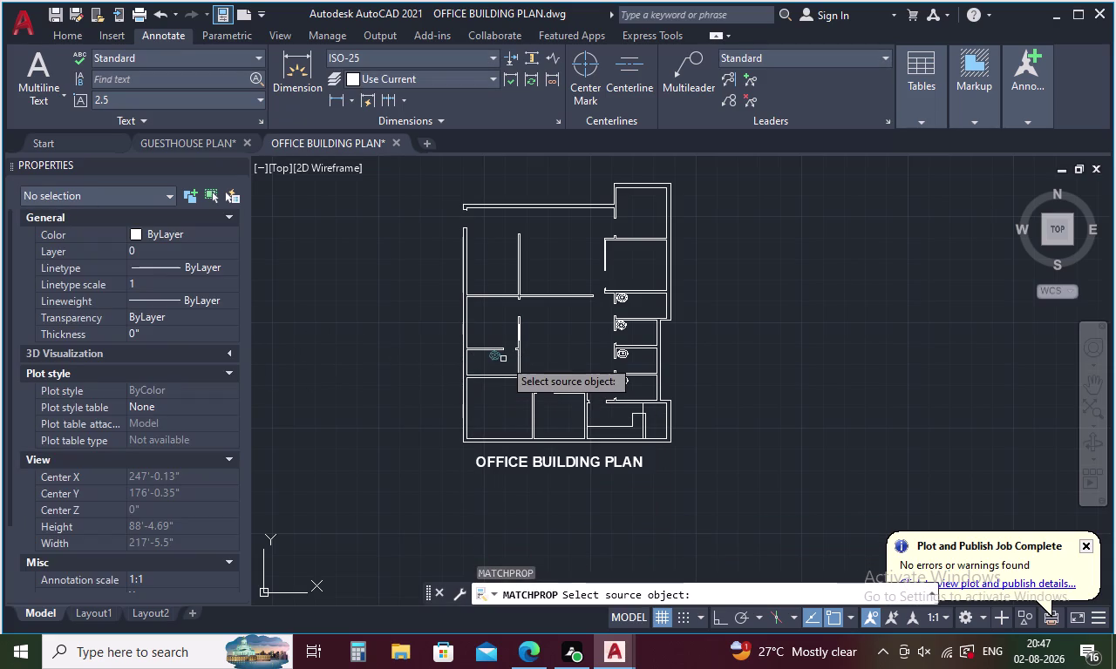
click(499, 358)
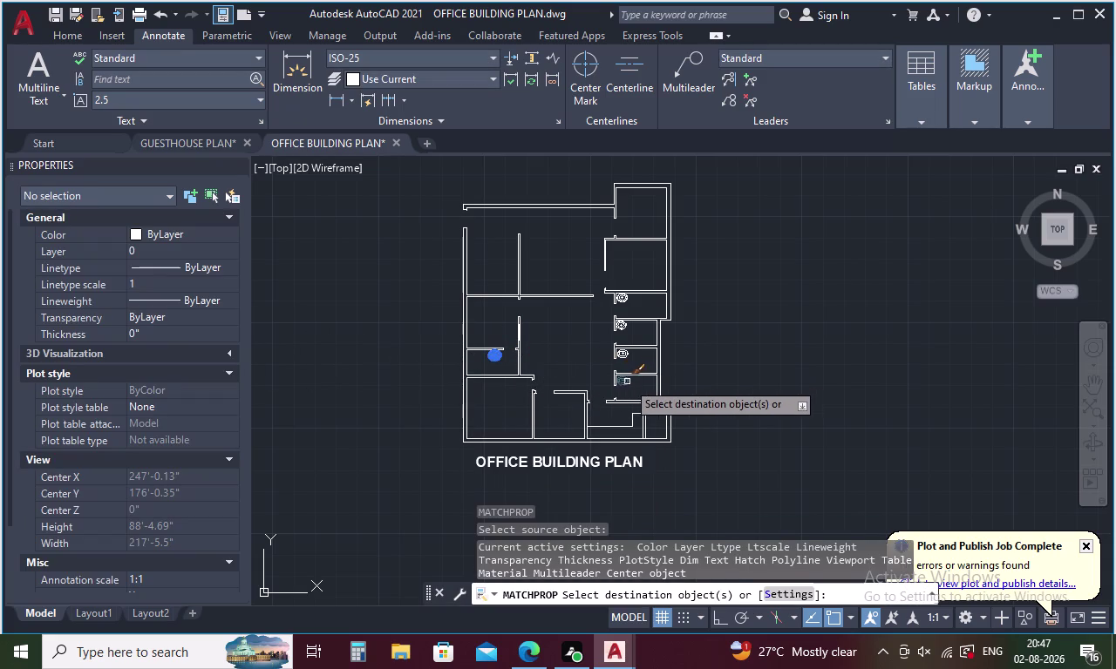
click(625, 384)
click(625, 358)
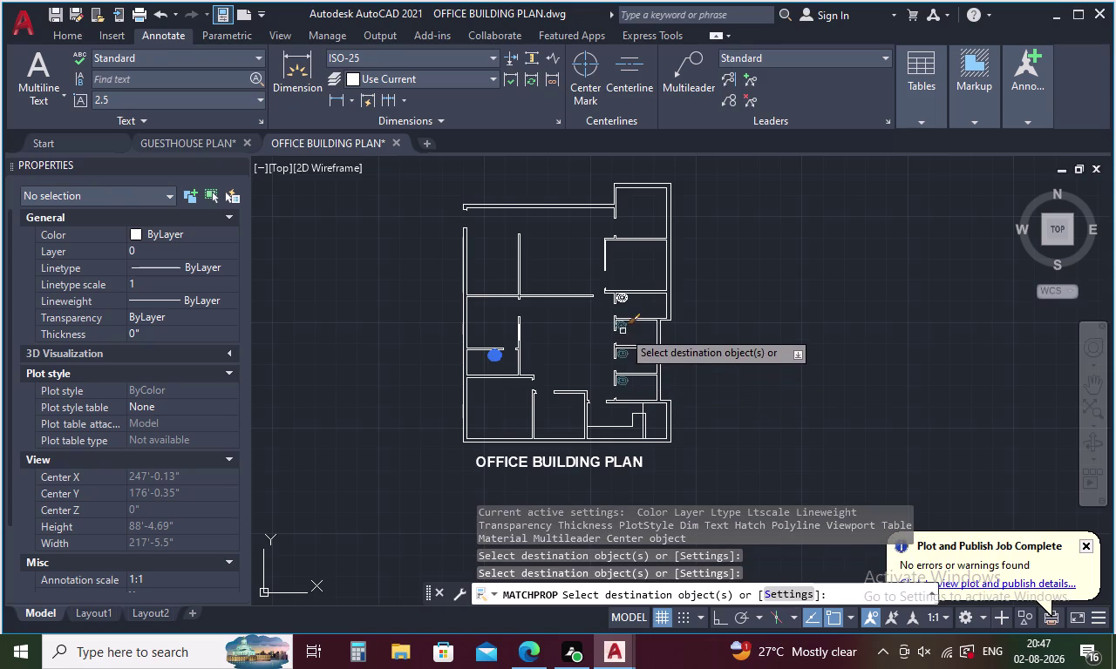
click(622, 331)
click(626, 298)
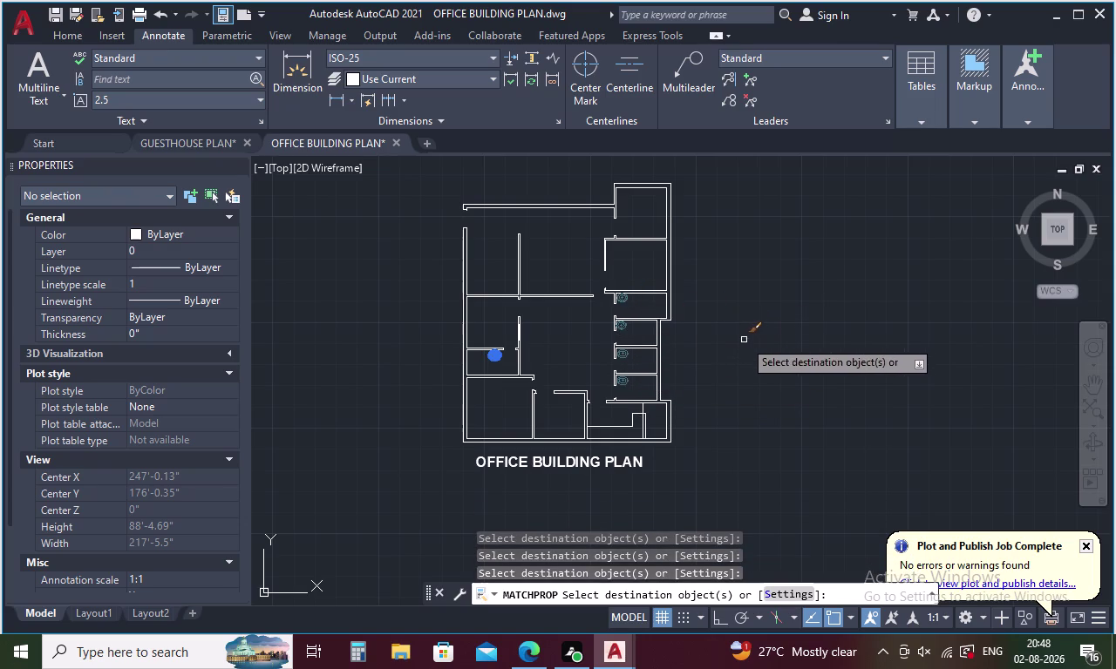
key(Escape)
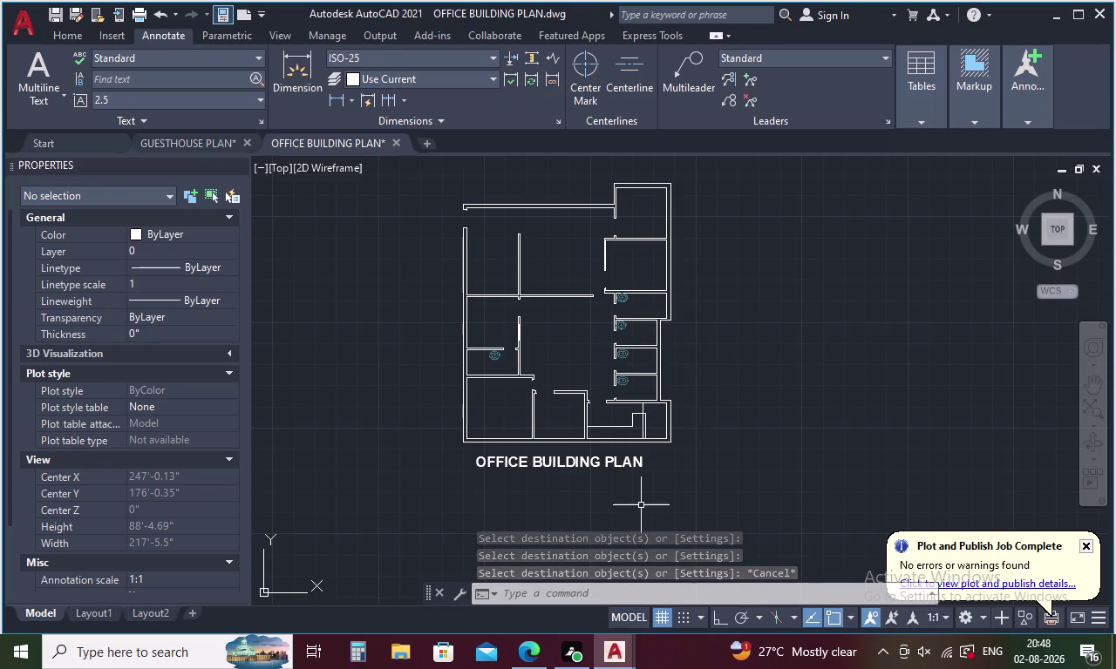
Switch off the SINK layer with LAYOFF by picking a sink.
key(Escape)
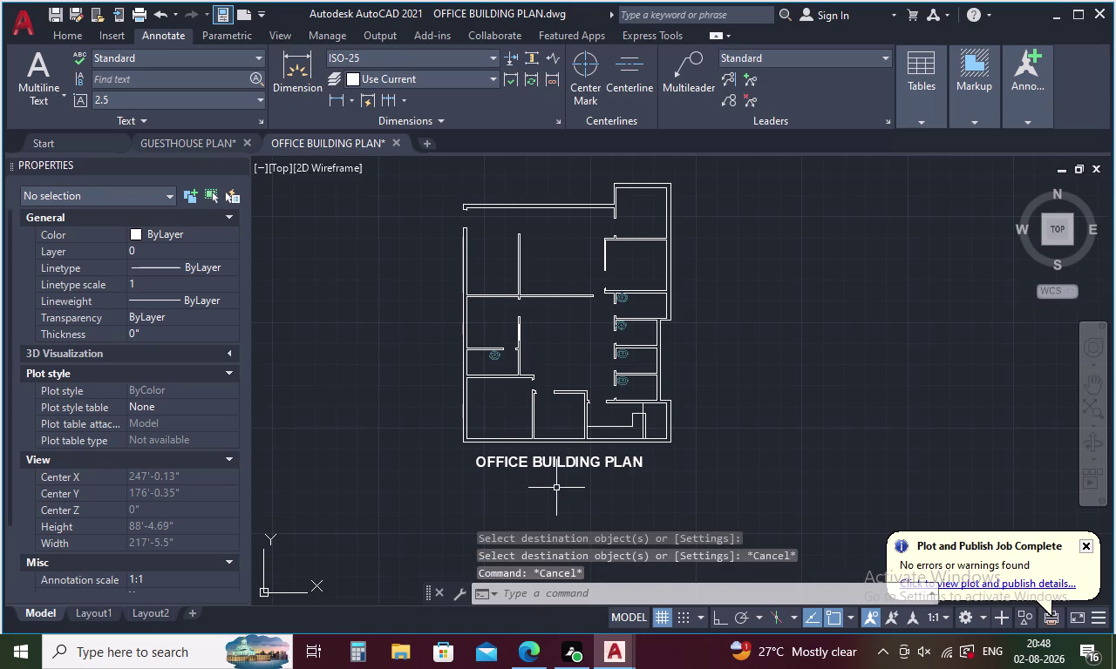
key(l)
text(AYOF)
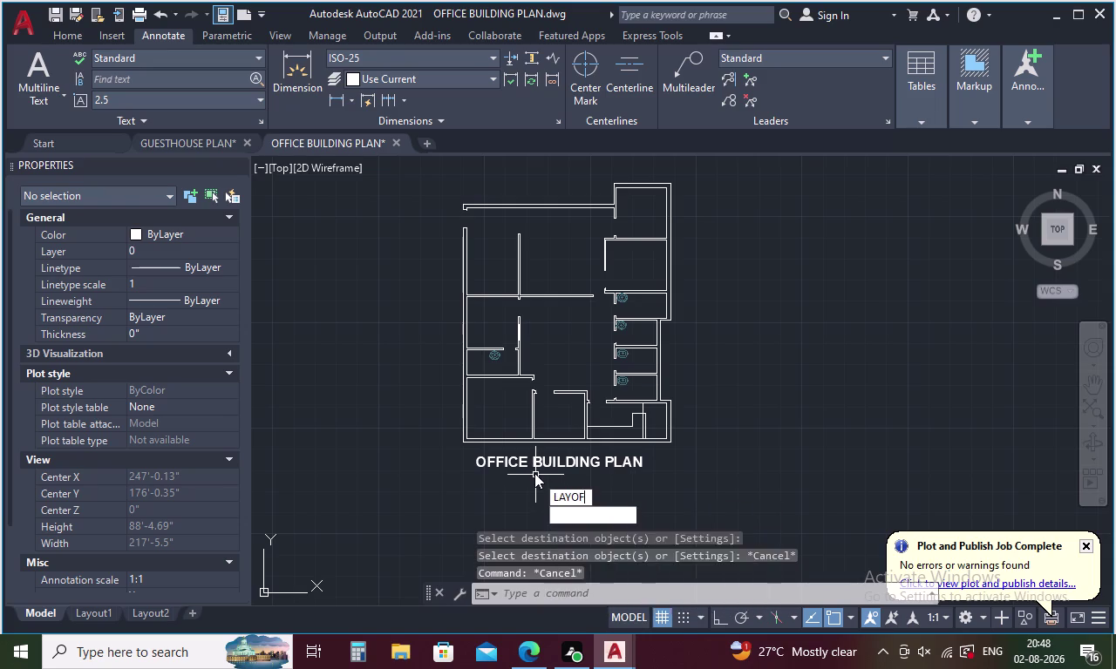
key(space)
click(623, 386)
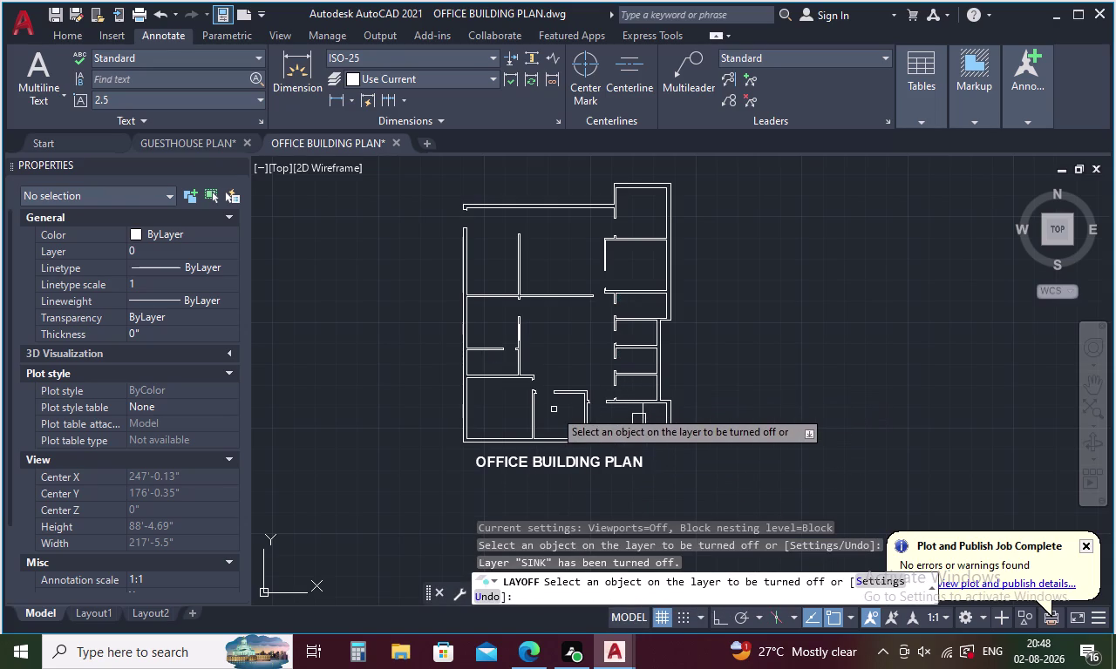
key(Escape)
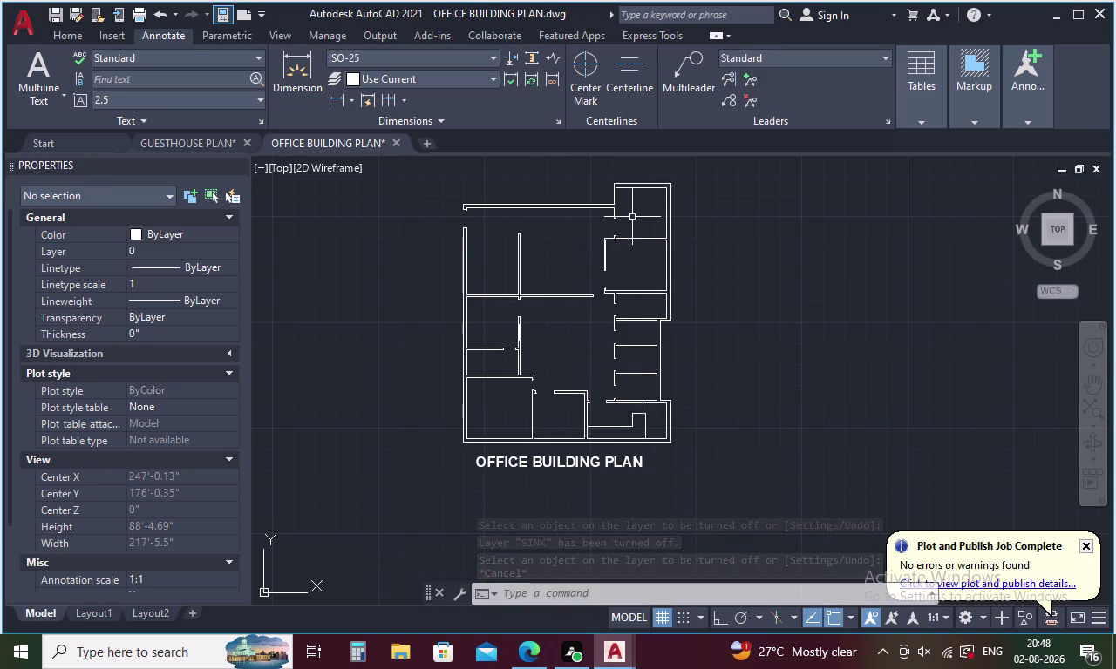
Lasso-select inner walls of the upper, left, restroom and bottom rooms (92 lines).
drag(632, 217, 636, 298)
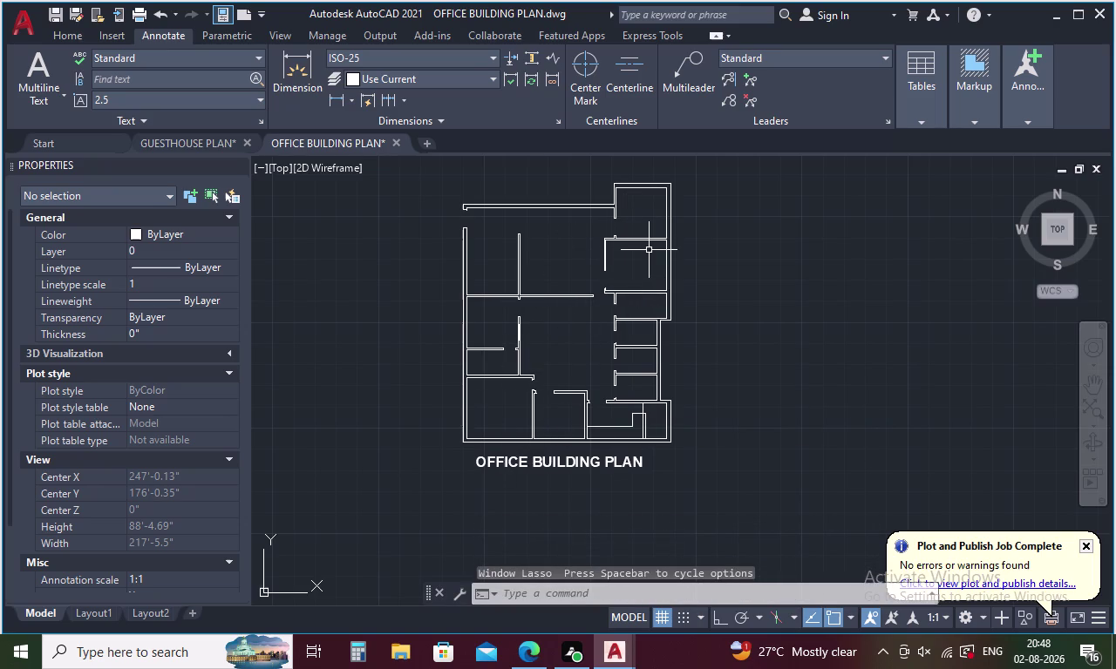
drag(642, 229, 503, 402)
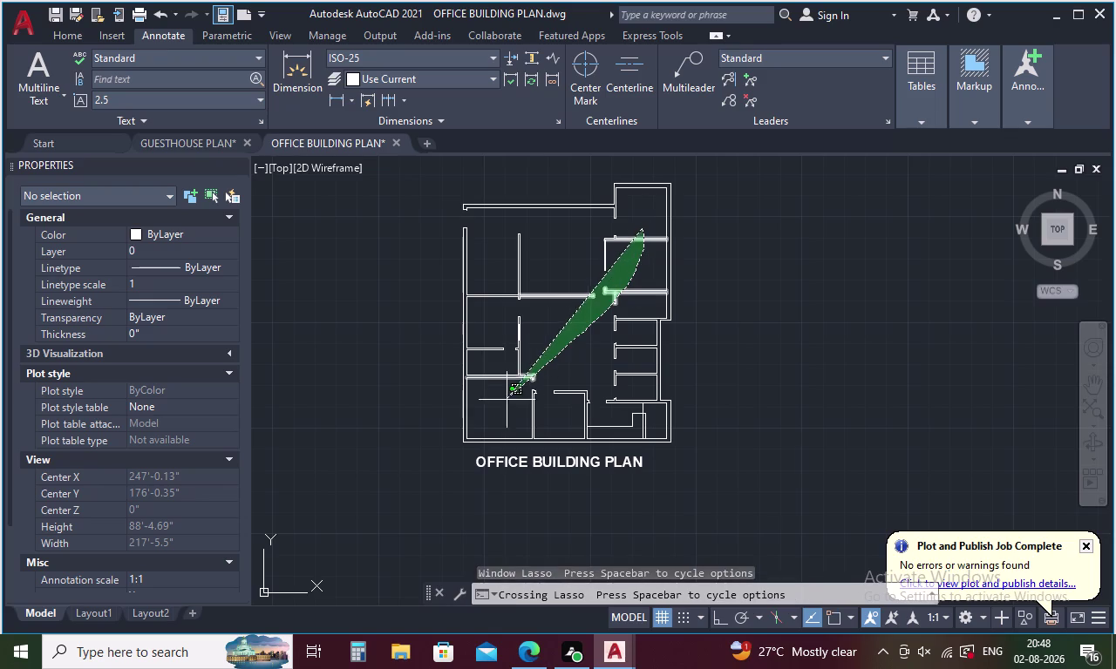
drag(503, 402, 494, 312)
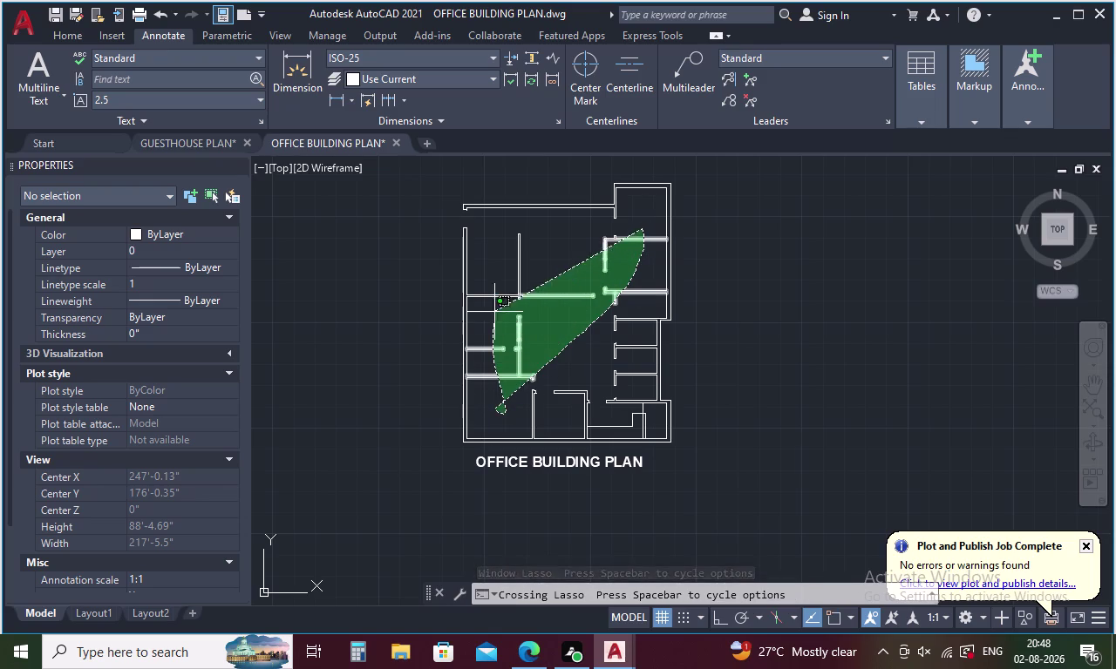
drag(494, 312, 495, 279)
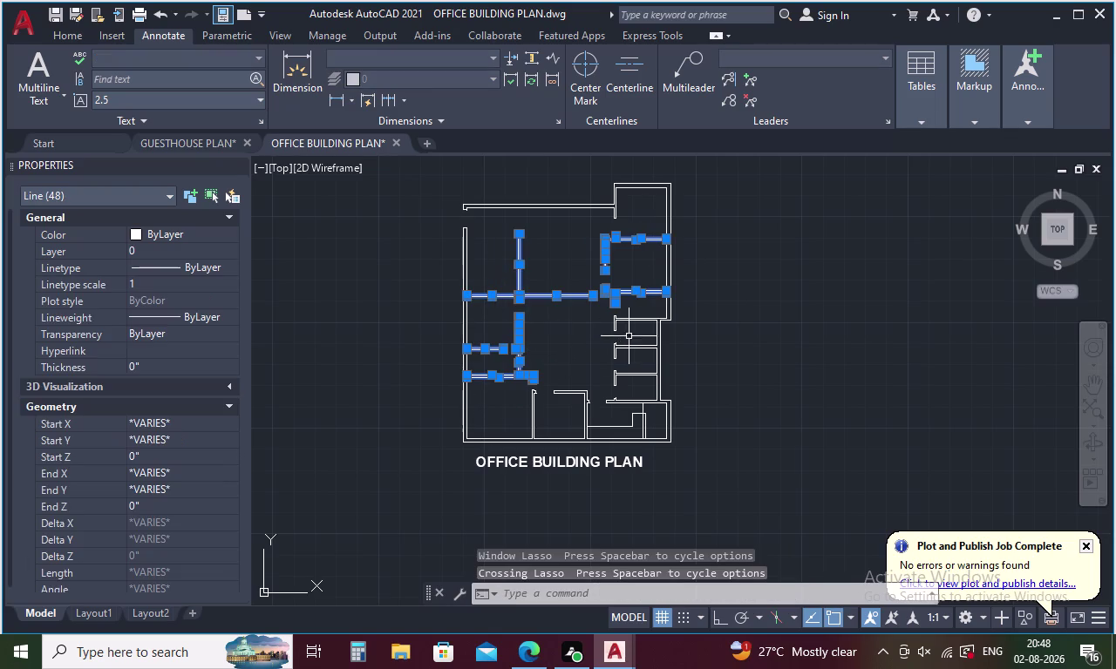
drag(641, 316, 532, 420)
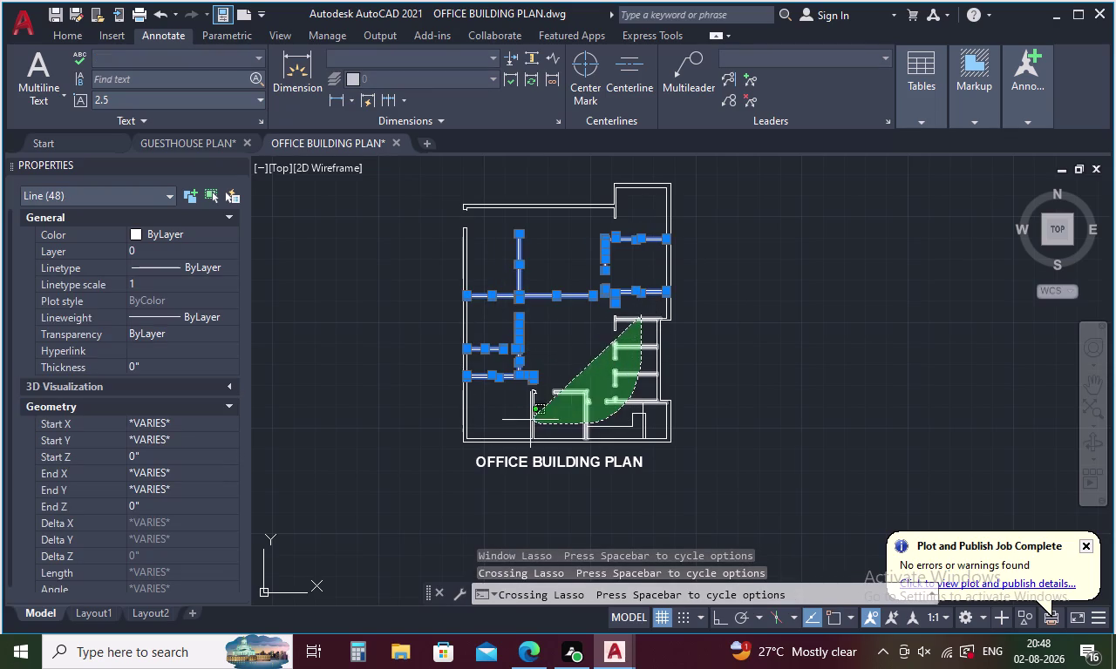
drag(532, 421, 509, 406)
drag(650, 417, 640, 420)
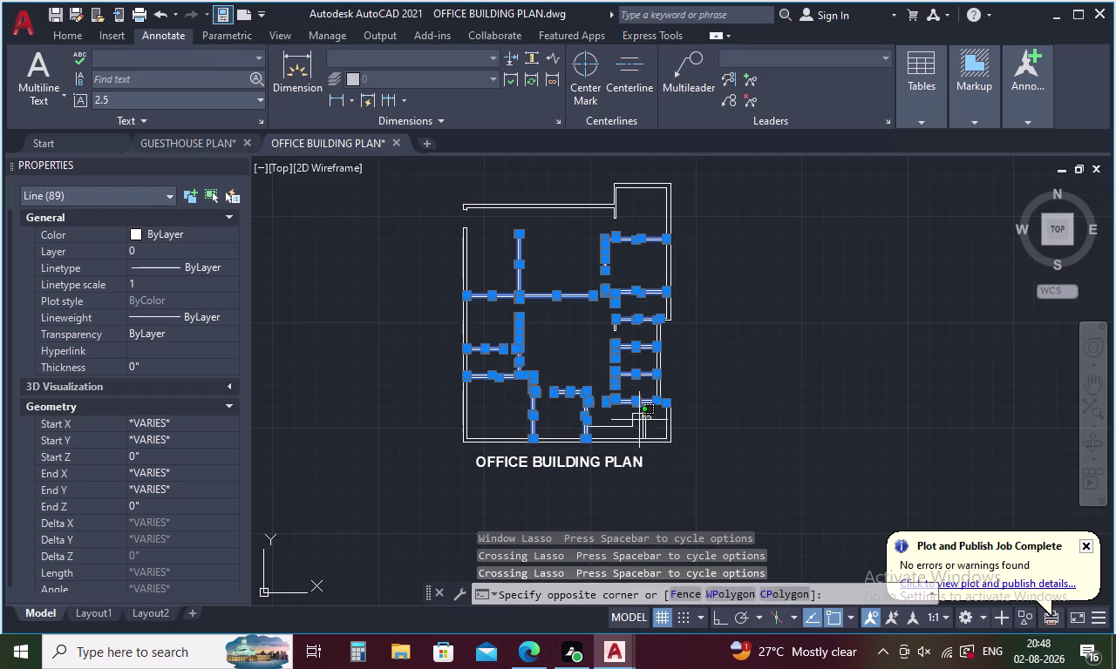
drag(641, 419, 575, 416)
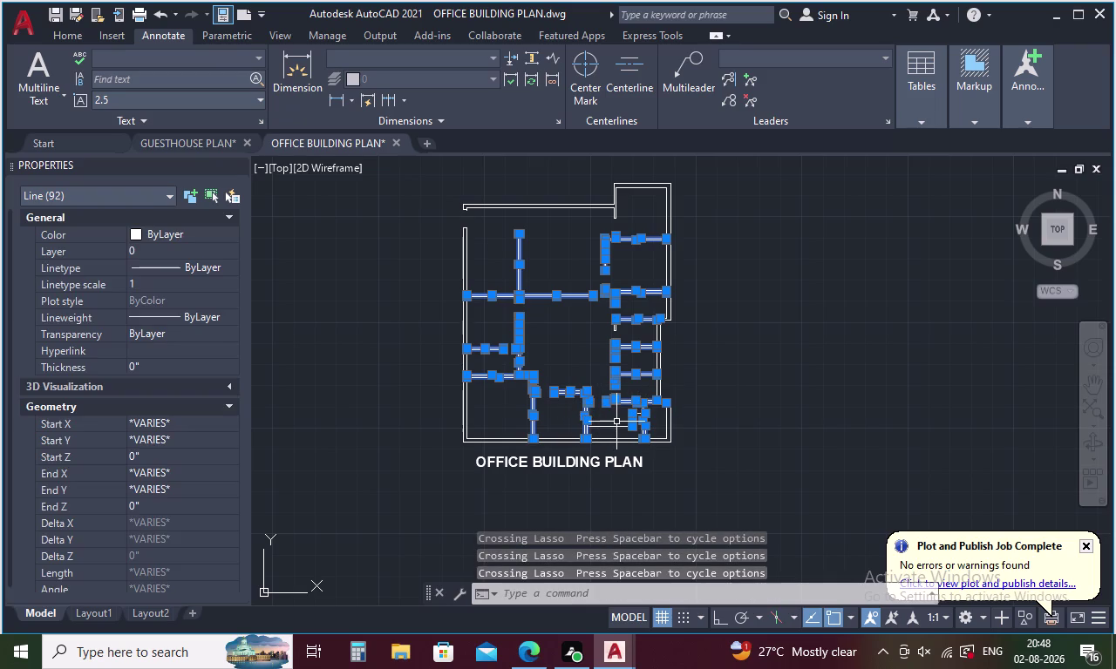
click(616, 422)
click(612, 426)
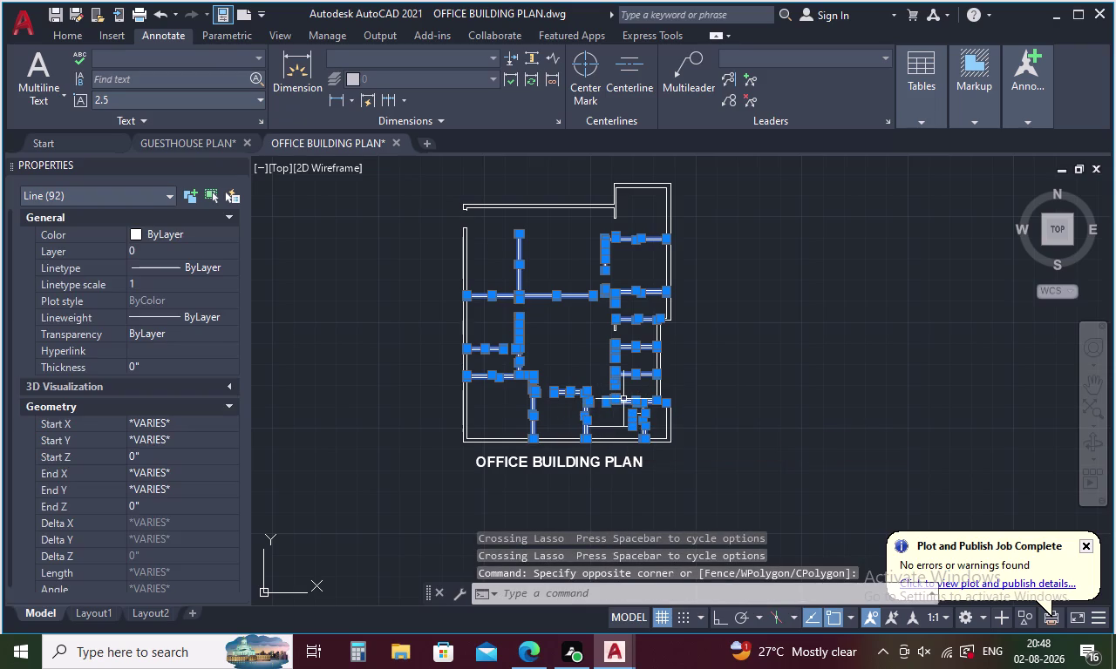
Add two more inner wall lines to the selection.
scroll(up, 3)
click(589, 467)
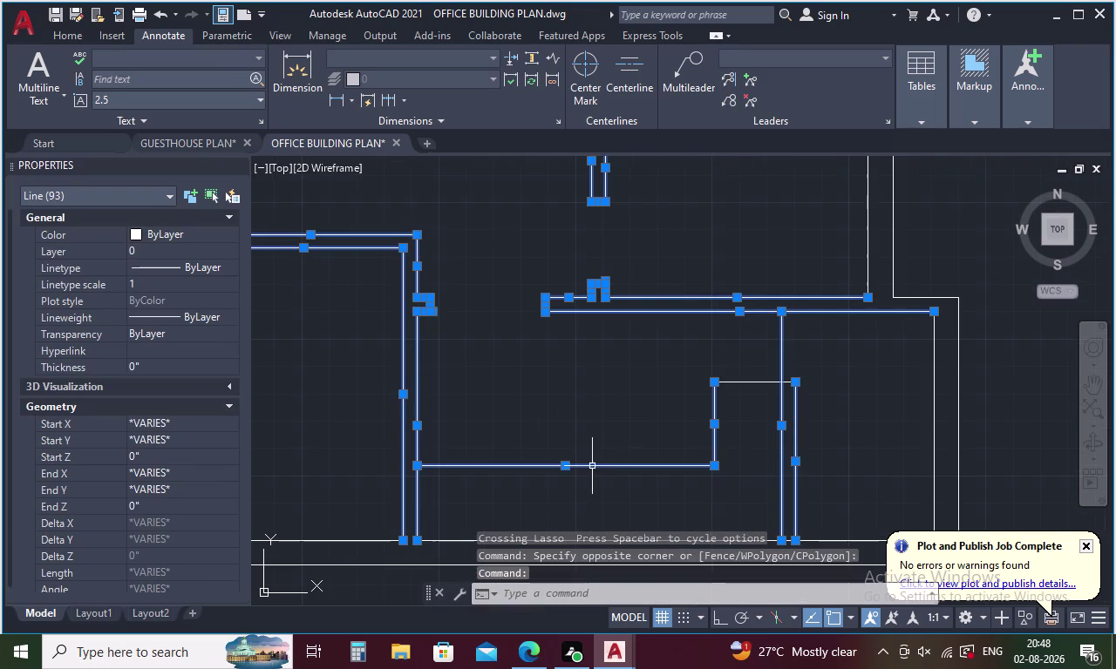
scroll(down, 3)
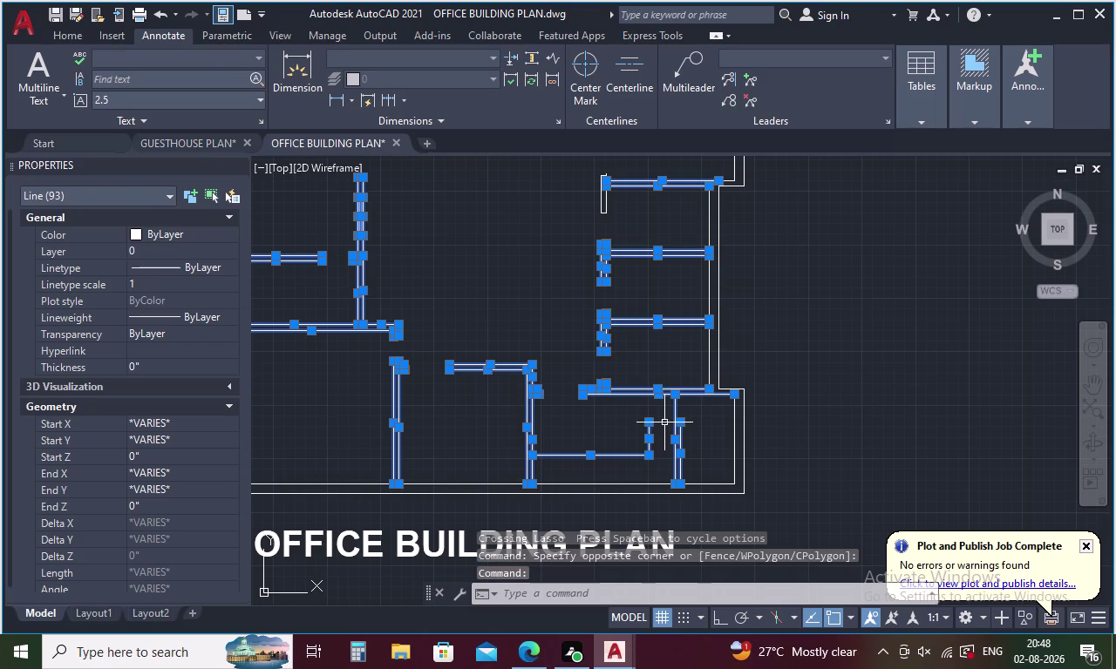
click(664, 421)
scroll(down, 3)
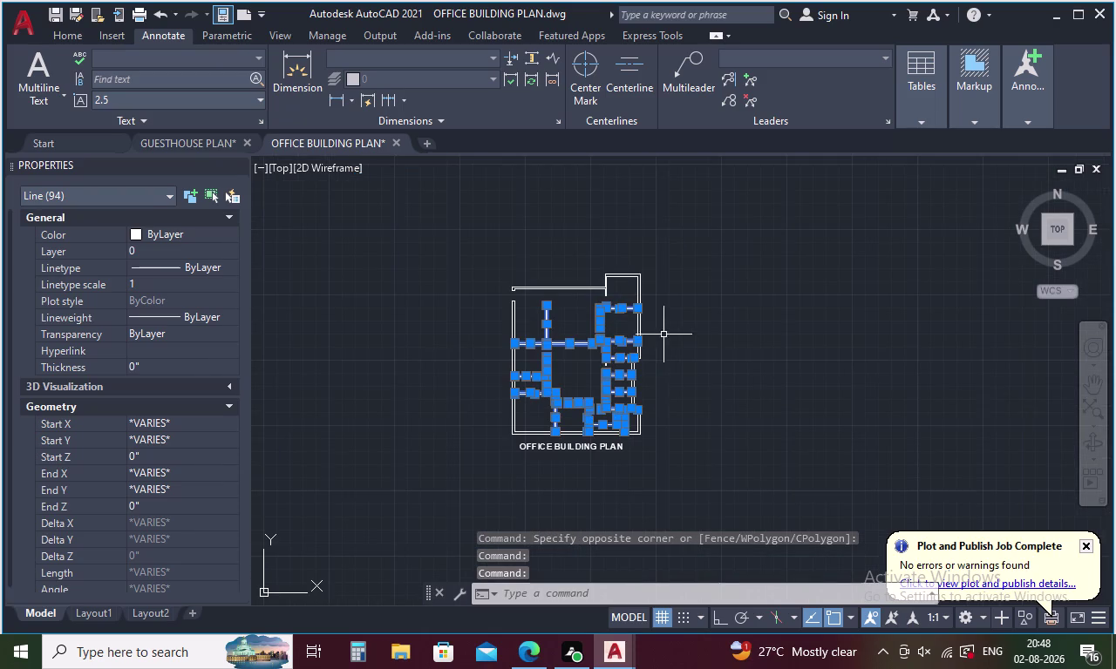
scroll(up, 3)
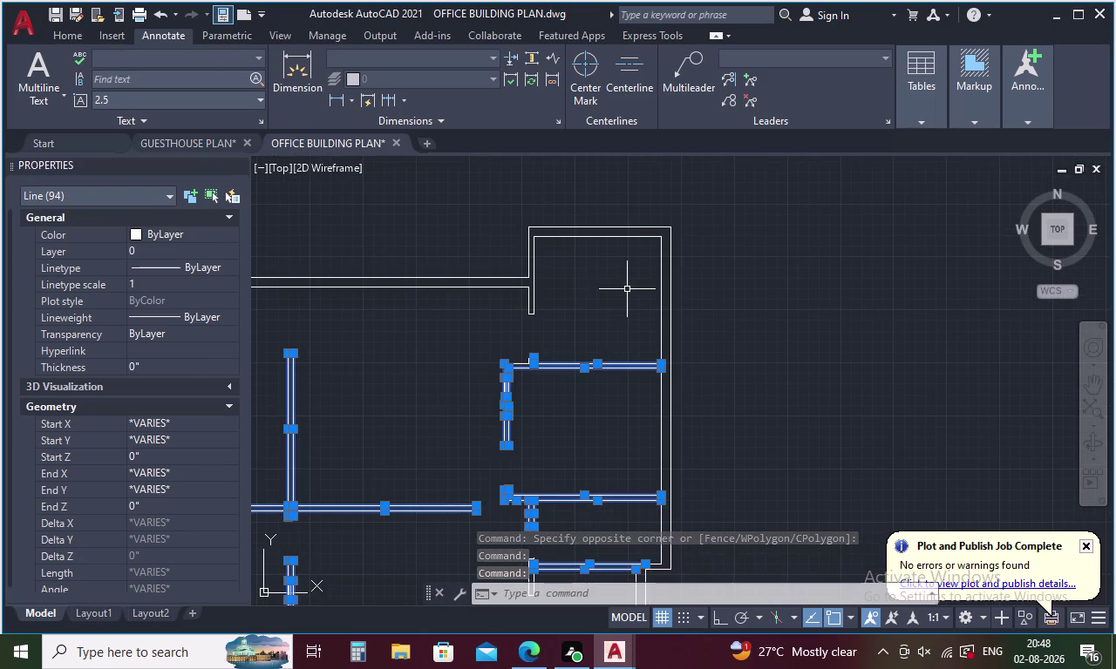
scroll(down, 3)
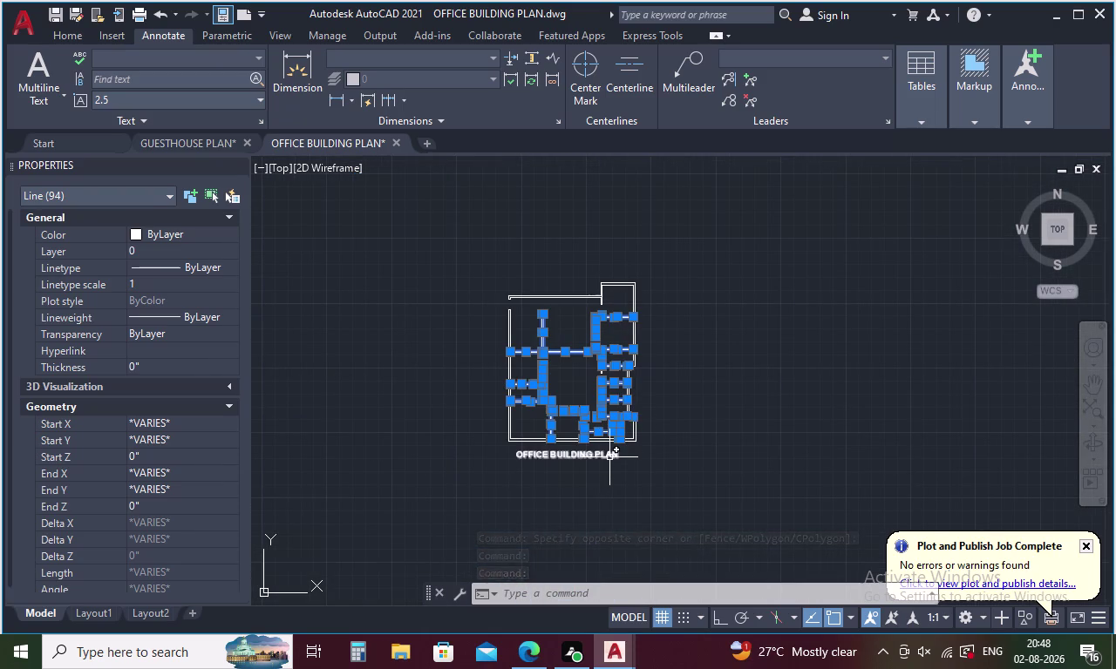
scroll(up, 3)
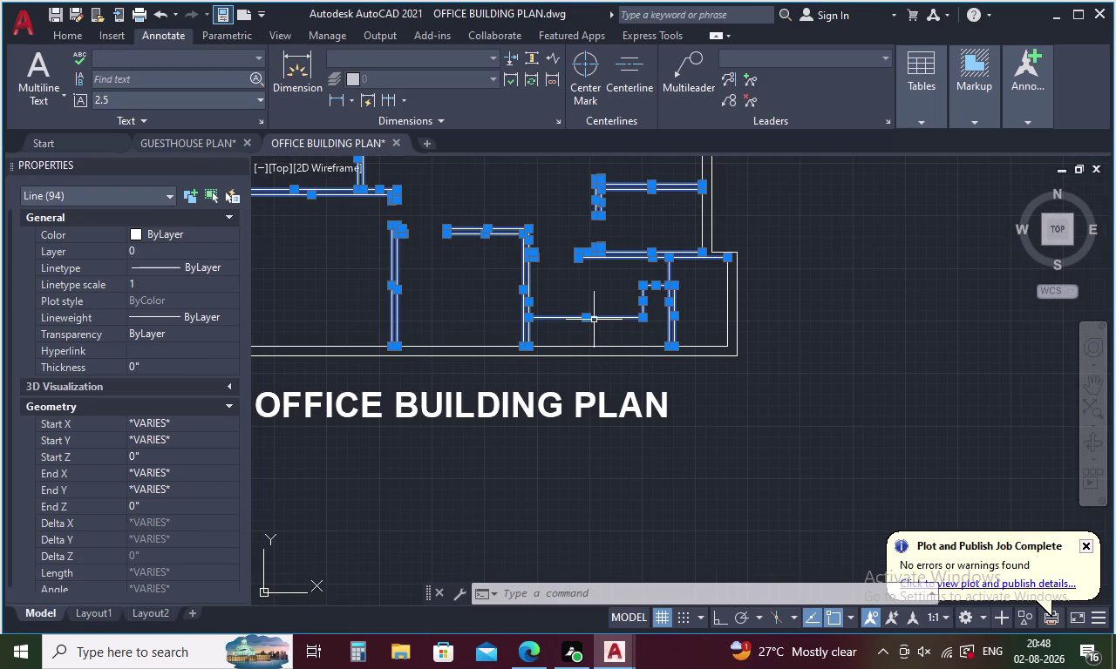
Remove a stray line, the small bottom-right piece and the short top line from the selection.
click(594, 320)
click(646, 310)
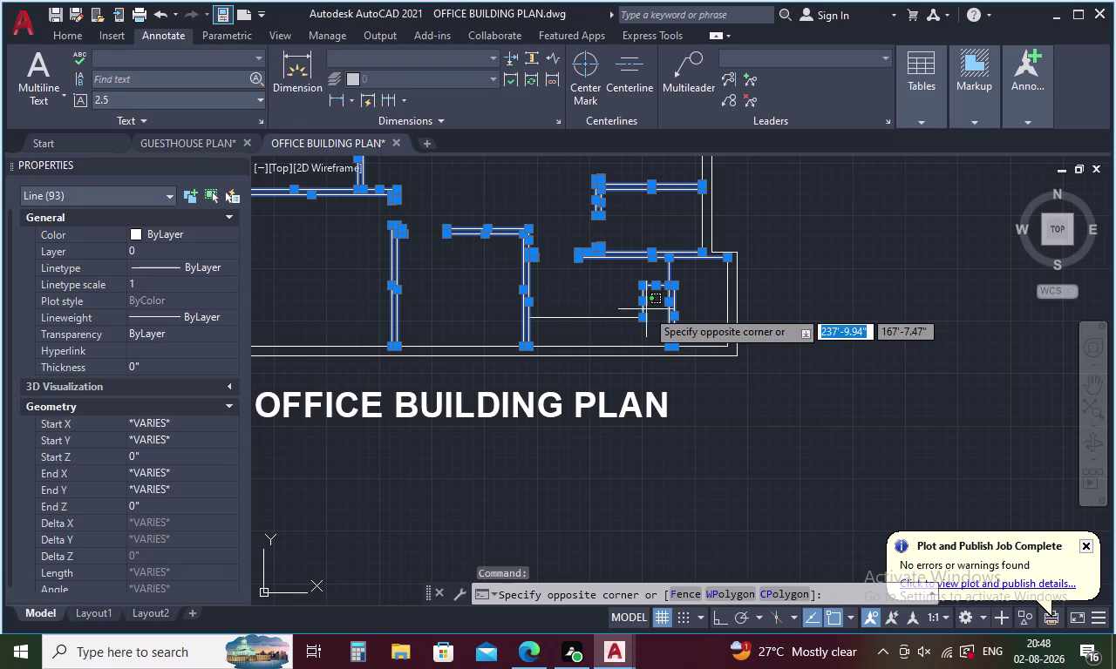
click(642, 305)
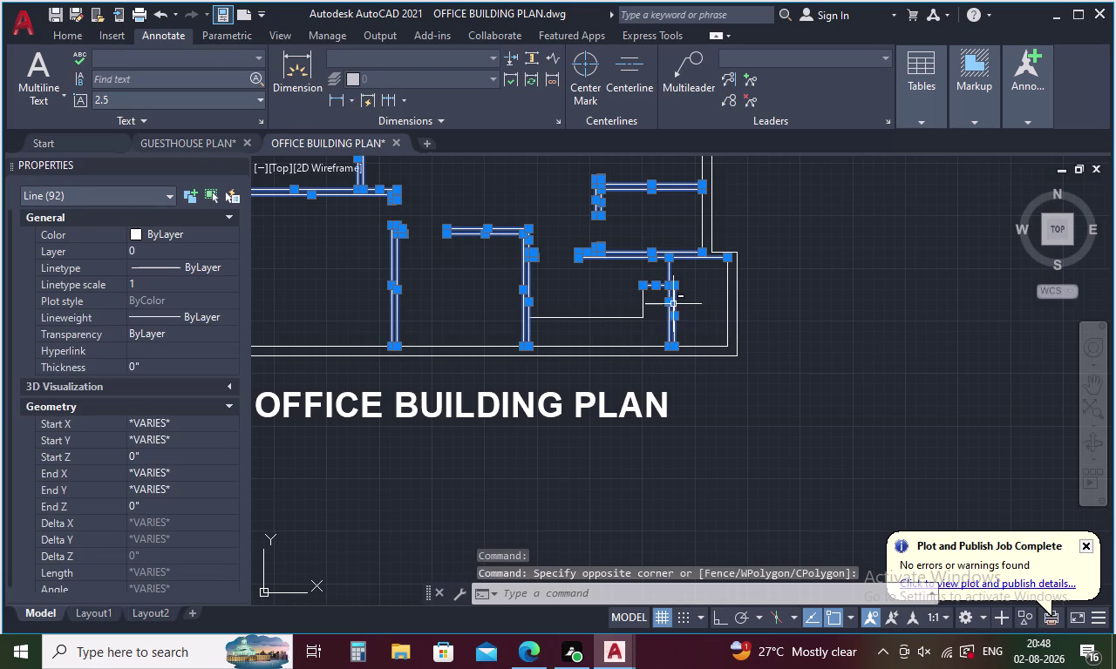
scroll(up, 3)
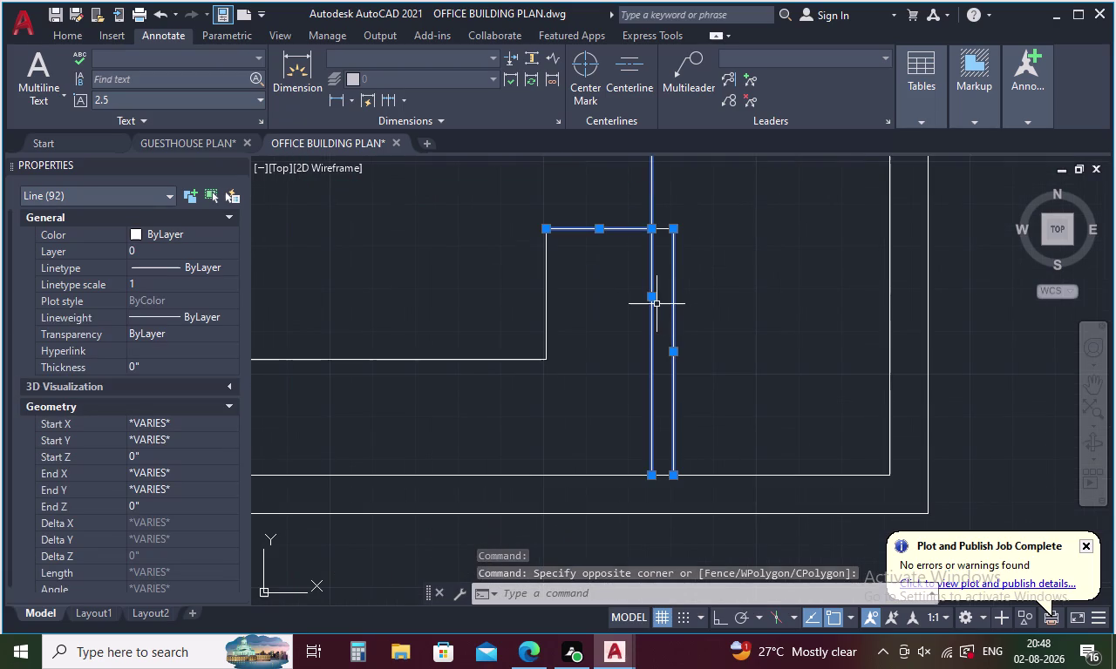
click(674, 307)
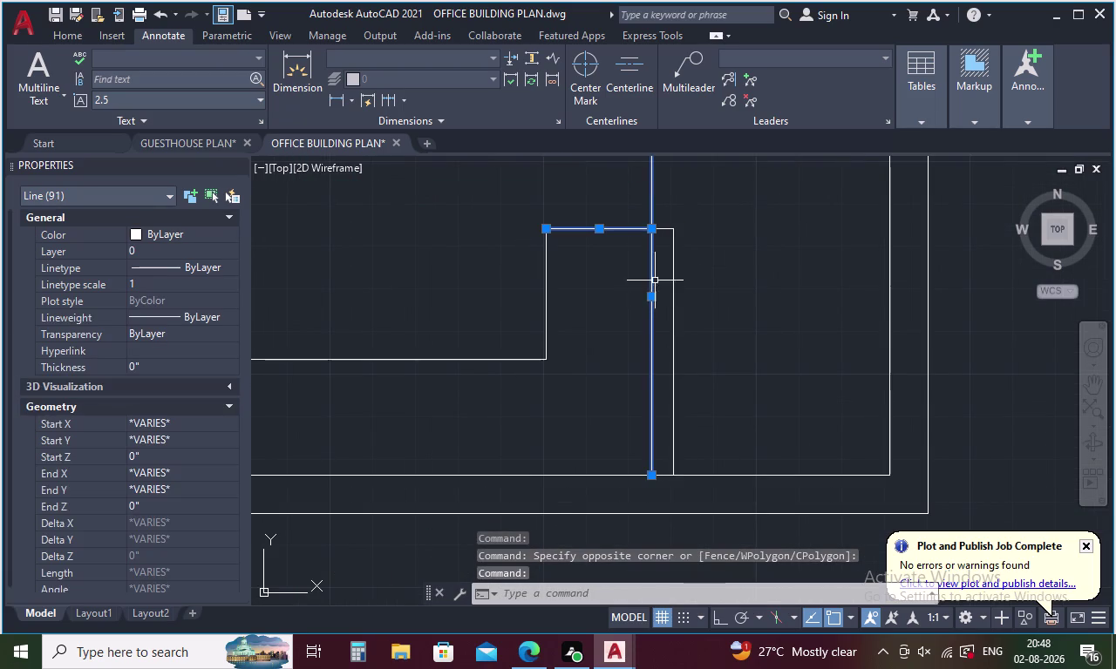
click(638, 230)
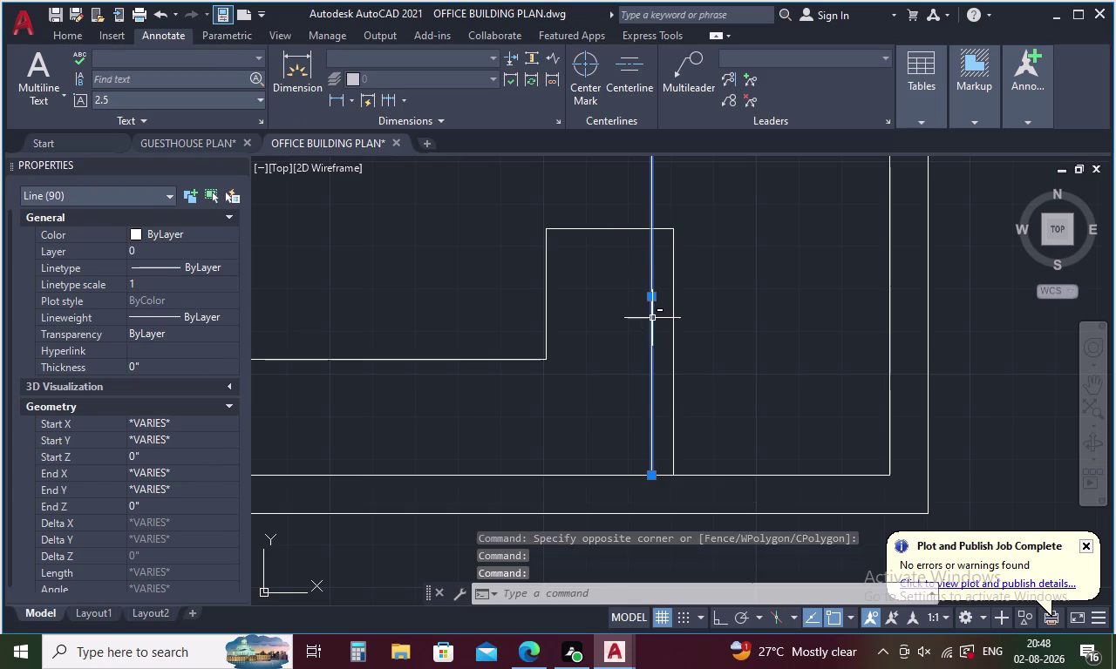
click(649, 294)
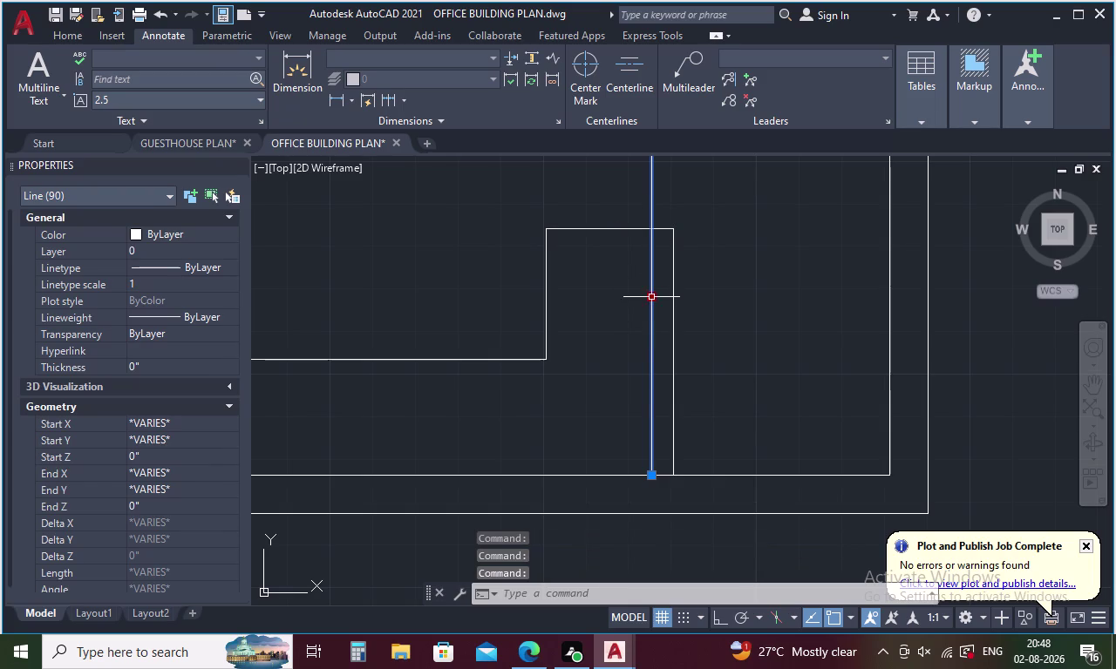
click(652, 299)
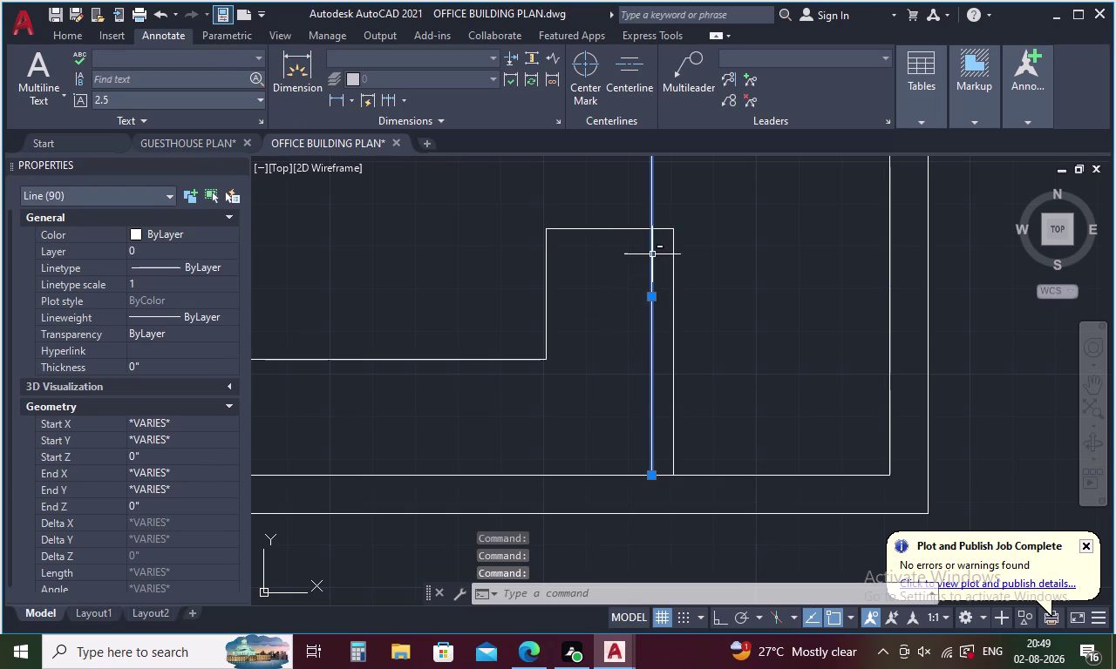
click(650, 252)
scroll(down, 3)
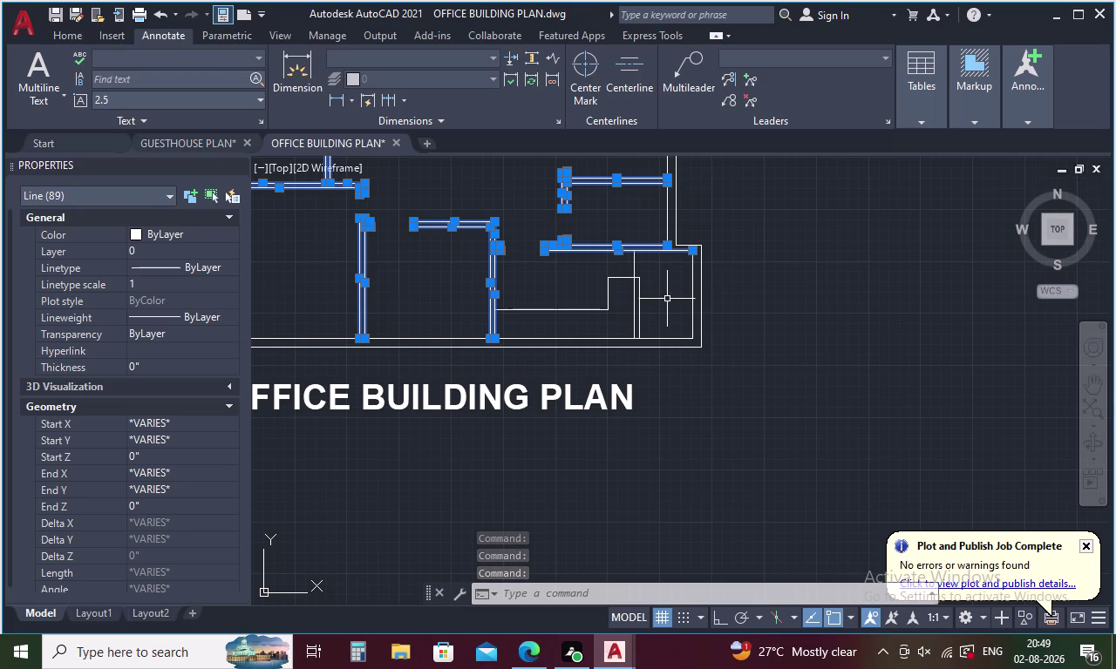
Add the lower horizontal wall and short opening walls, then open the selection's layer list.
middle_drag(662, 298, 669, 445)
middle_drag(648, 272, 655, 470)
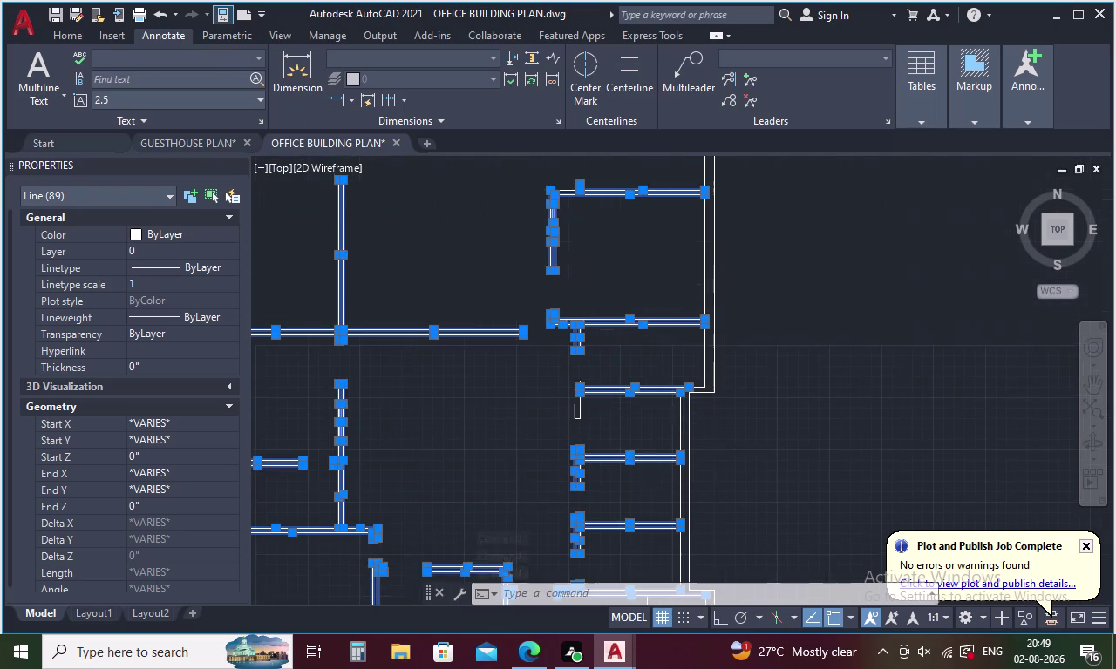
scroll(up, 3)
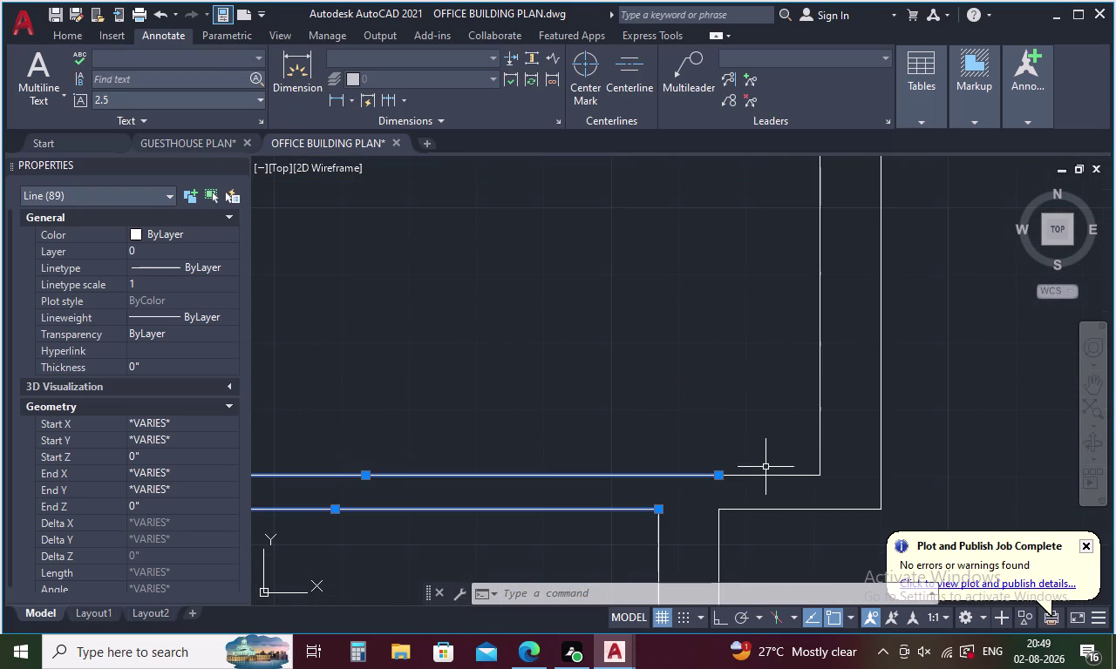
click(767, 473)
click(766, 478)
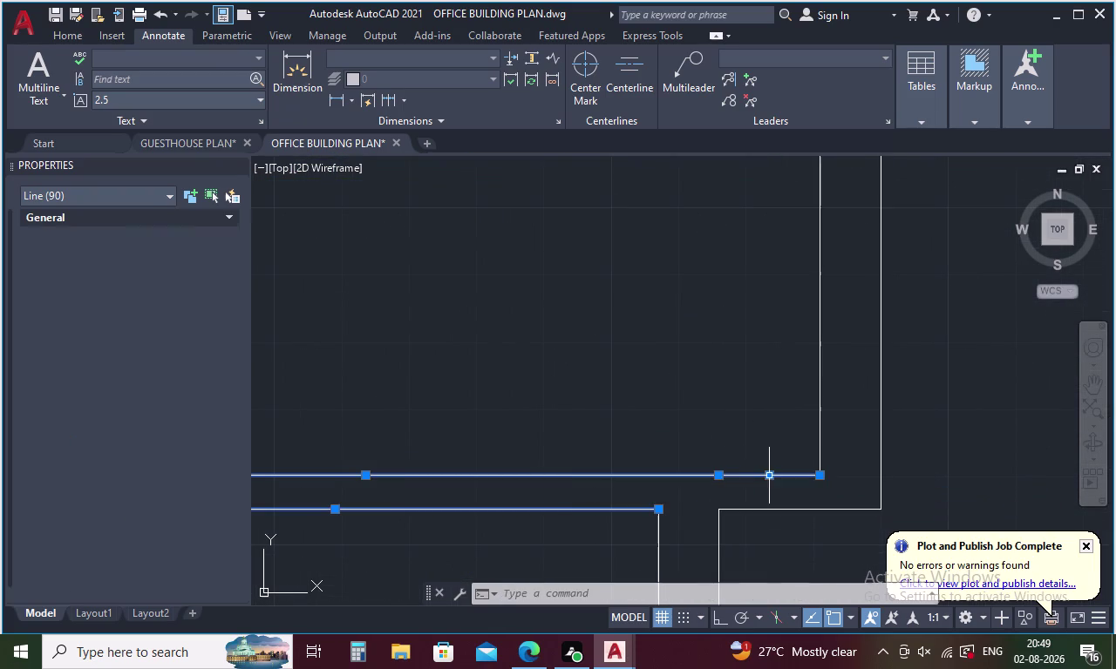
scroll(down, 3)
middle_drag(712, 327, 715, 483)
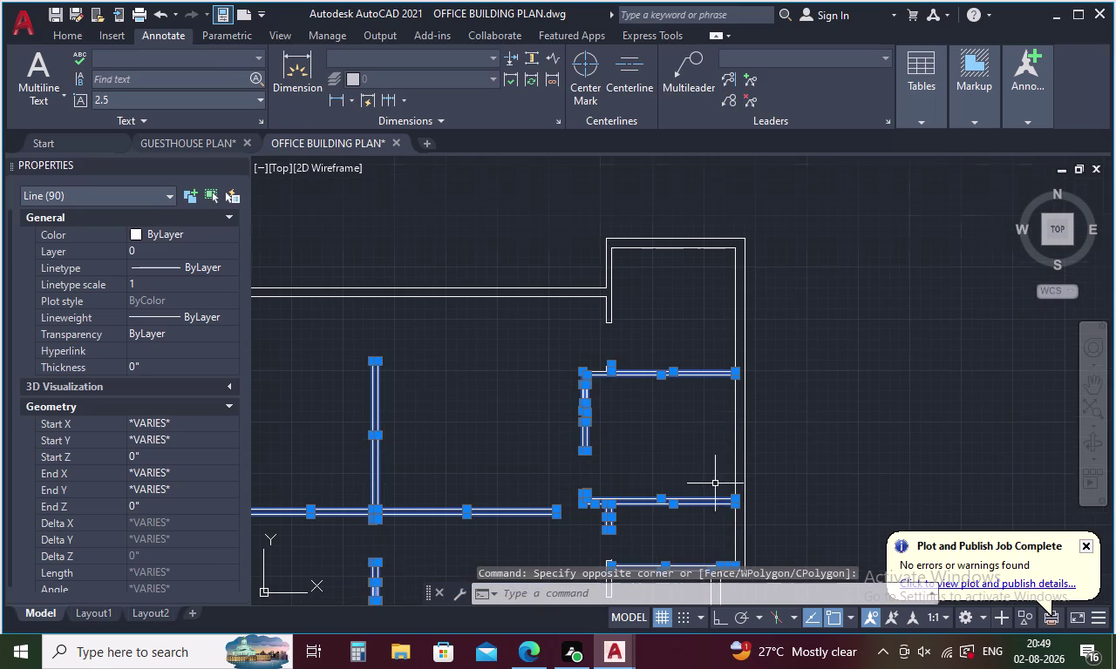
drag(625, 305, 623, 305)
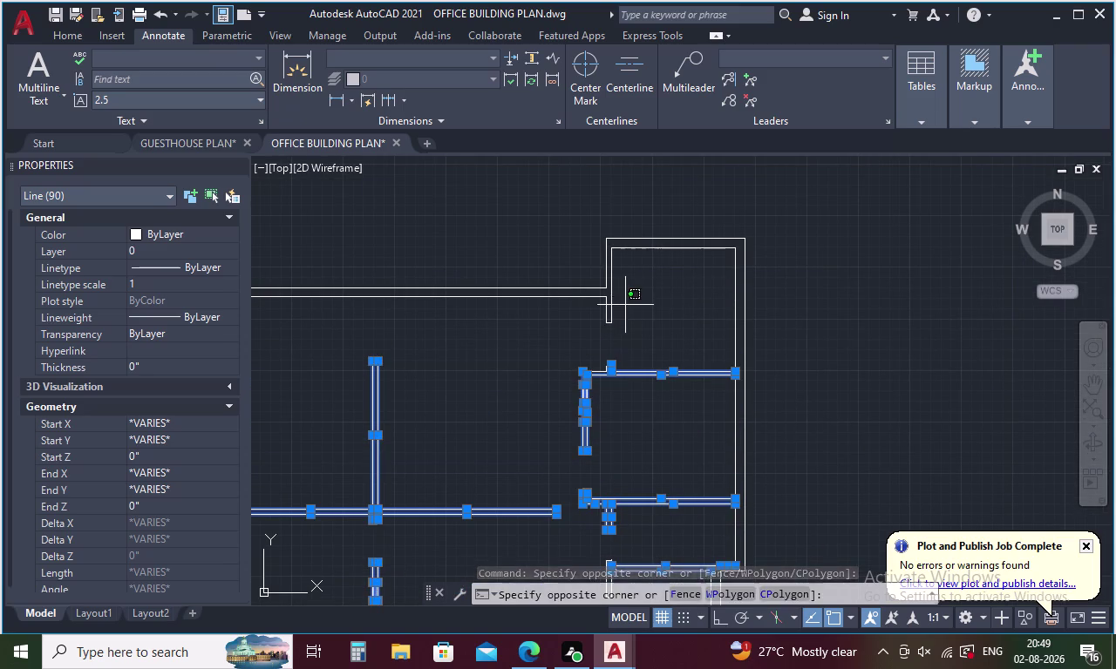
drag(624, 306, 567, 314)
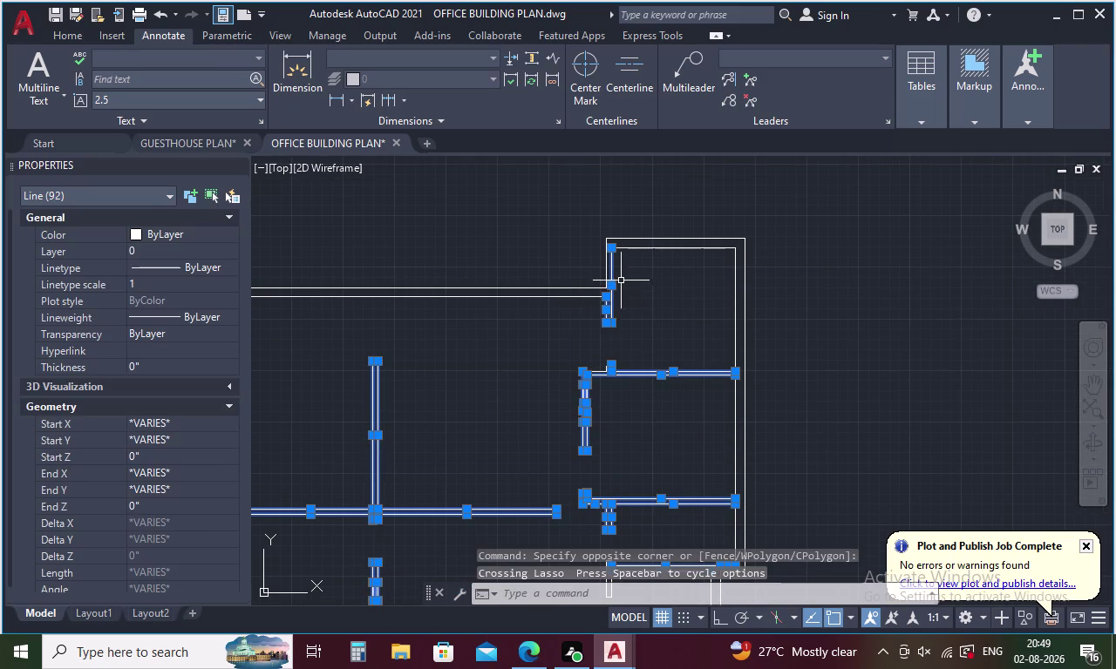
click(605, 254)
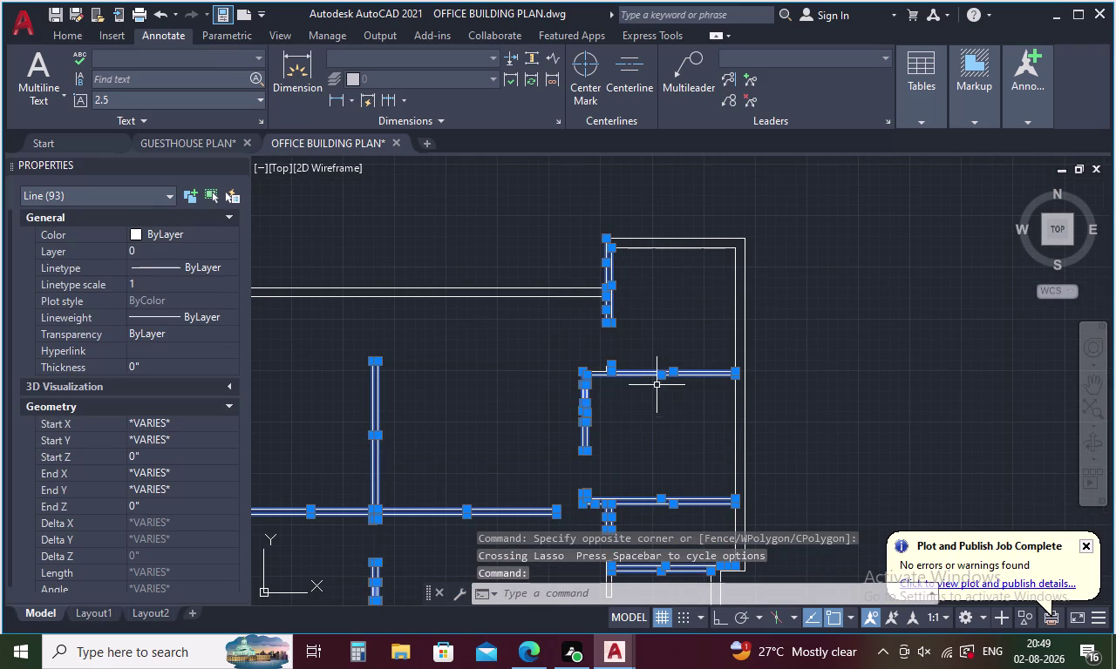
scroll(down, 3)
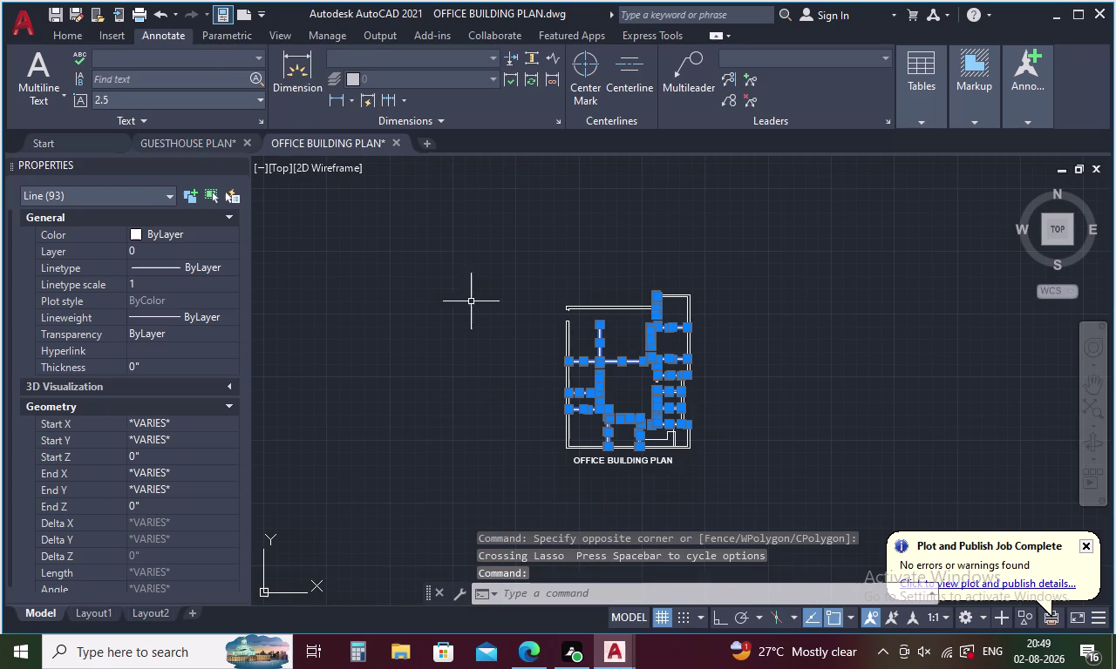
click(211, 244)
click(228, 253)
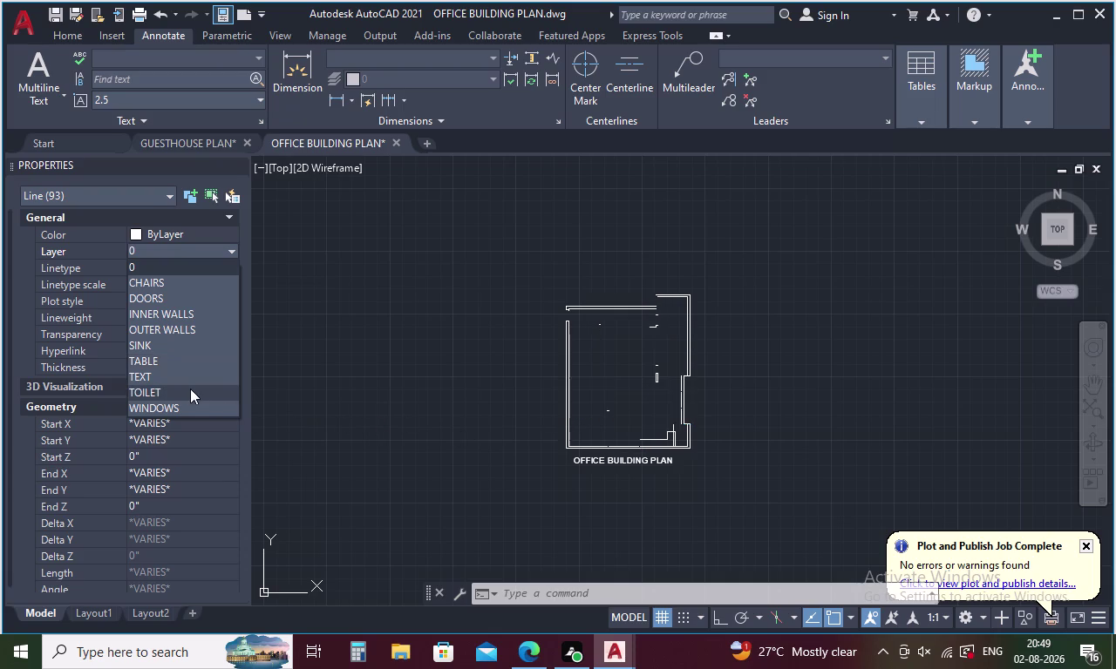
Dismiss the layer list while keeping the wall selection, and pan to find more inner walls.
scroll(up, 3)
scroll(up, 3)
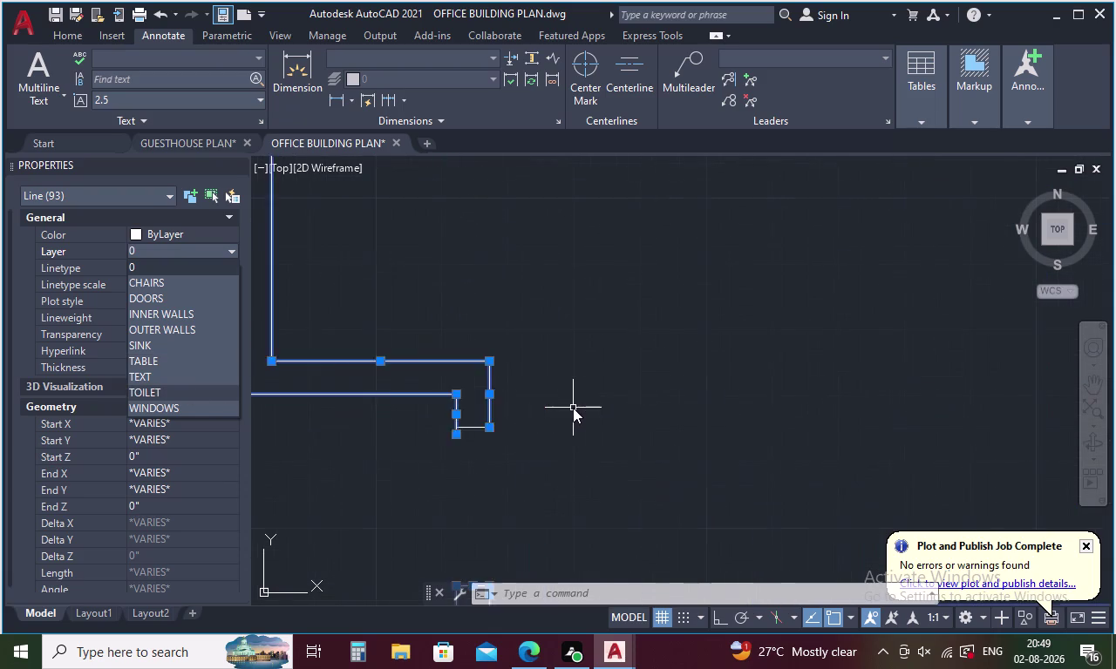
scroll(up, 3)
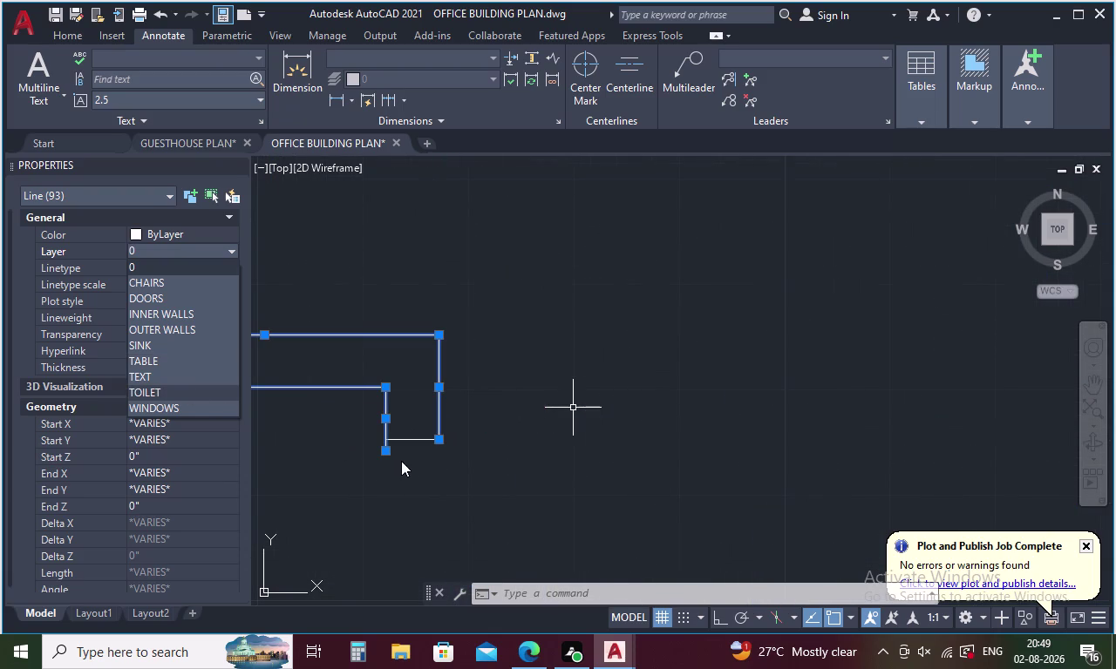
click(410, 440)
click(411, 439)
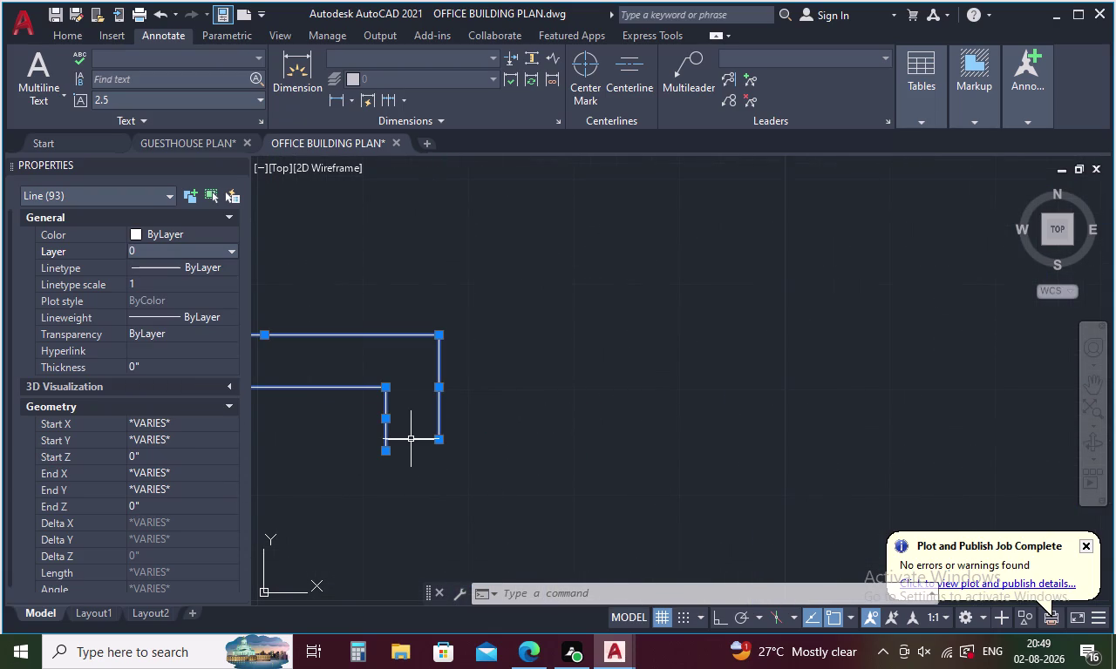
scroll(down, 3)
scroll(down, 3)
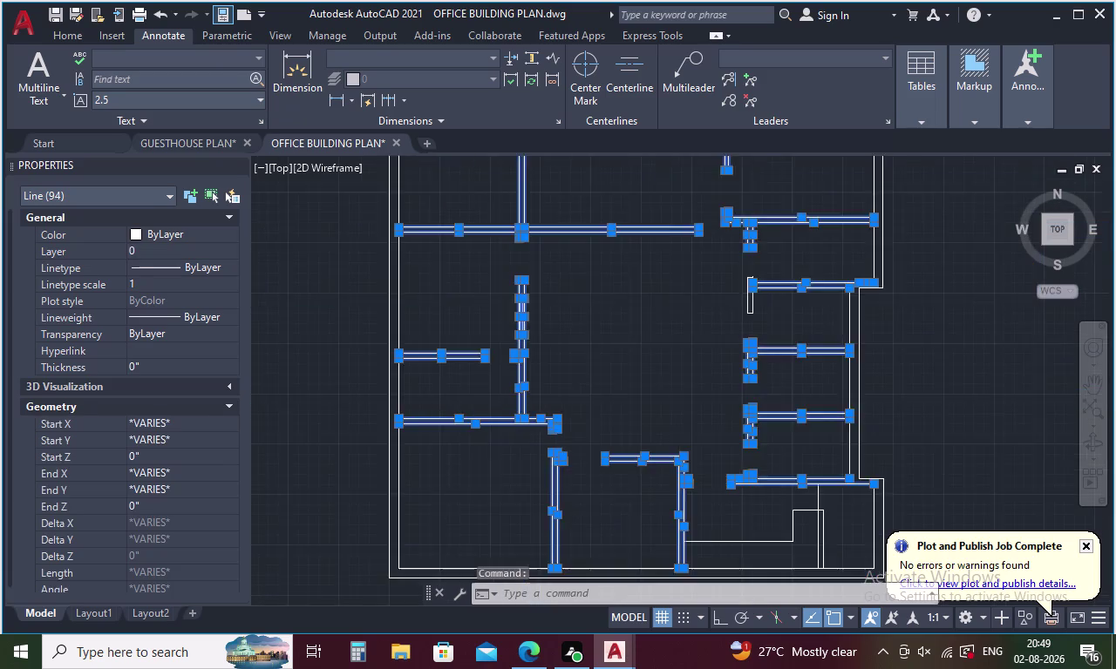
scroll(up, 3)
scroll(up, 3)
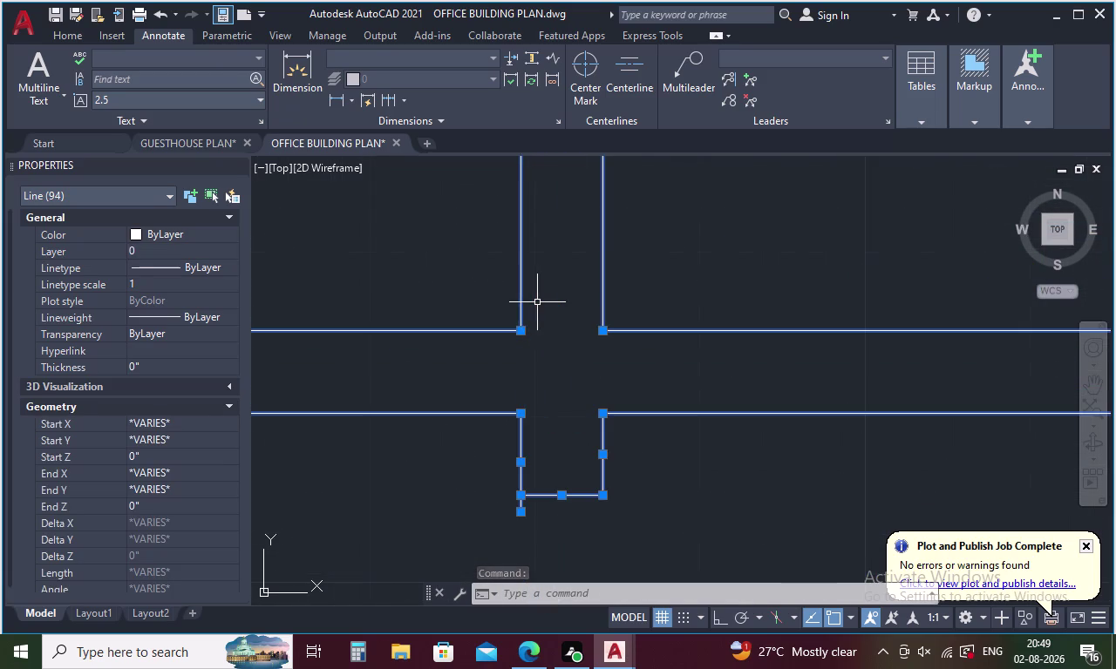
scroll(up, 3)
scroll(down, 3)
scroll(down, 3)
middle_drag(537, 302, 539, 416)
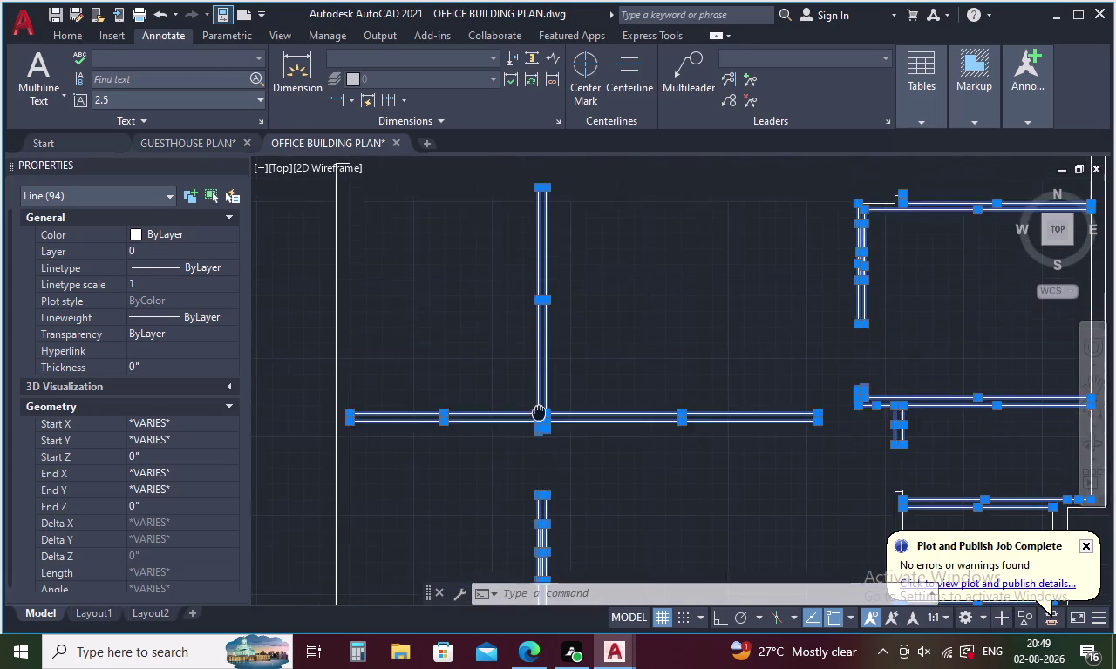
middle_drag(539, 416, 541, 478)
Lasso the remaining lower, nearby and central inner wall lines into the selection.
drag(615, 260, 463, 300)
drag(854, 510, 450, 474)
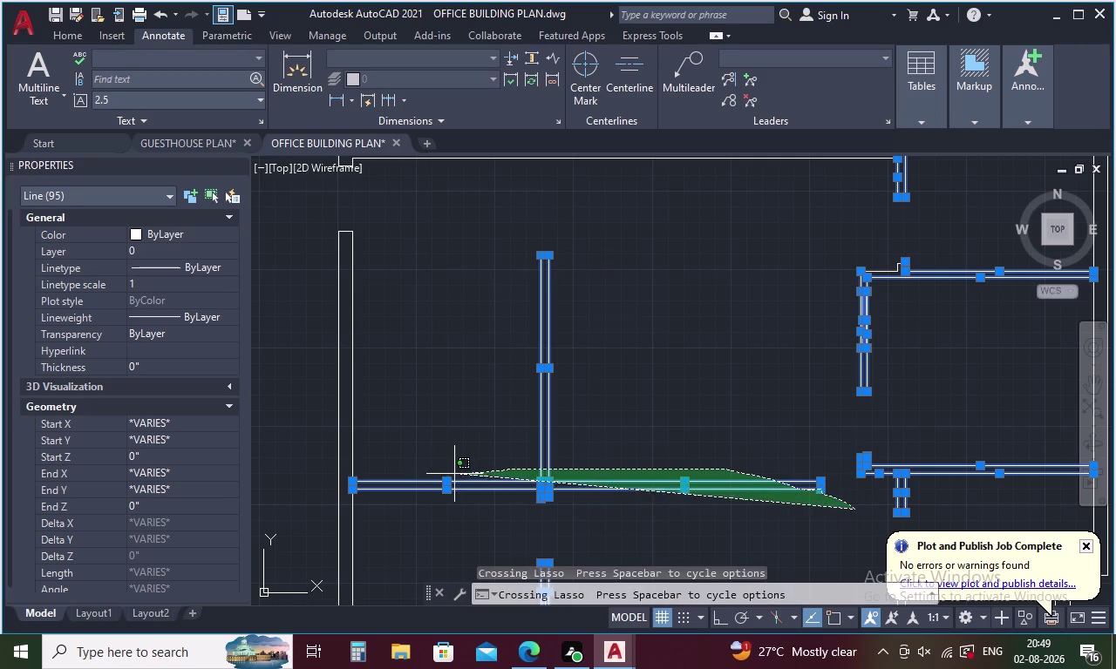
drag(450, 475, 417, 520)
middle_drag(643, 486, 592, 311)
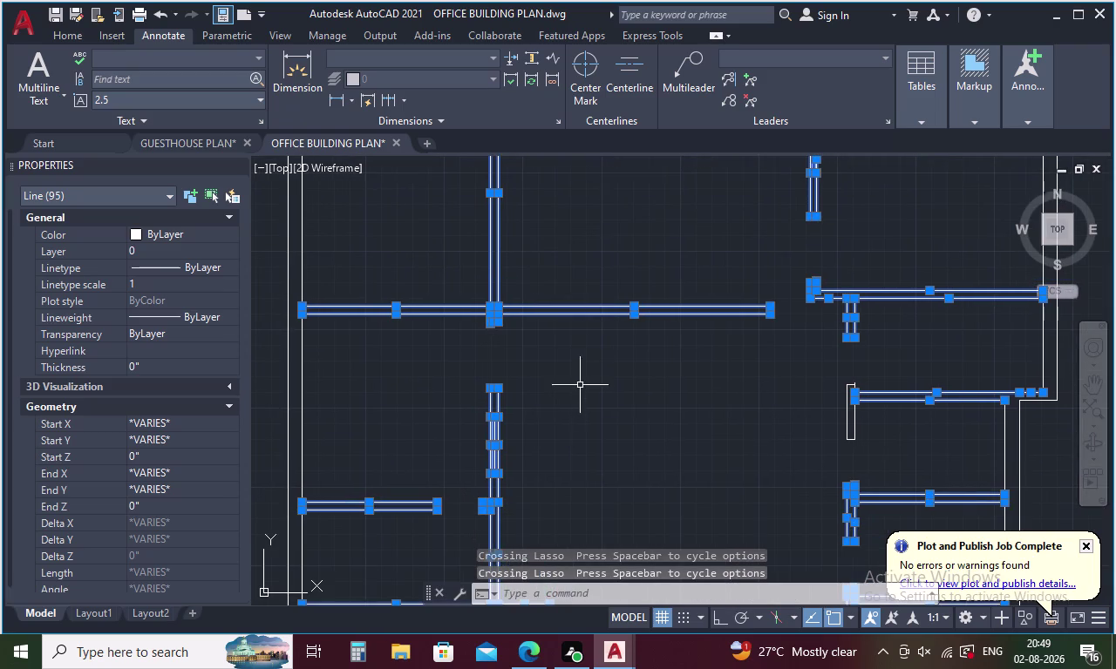
drag(581, 398, 414, 618)
middle_drag(443, 581, 454, 537)
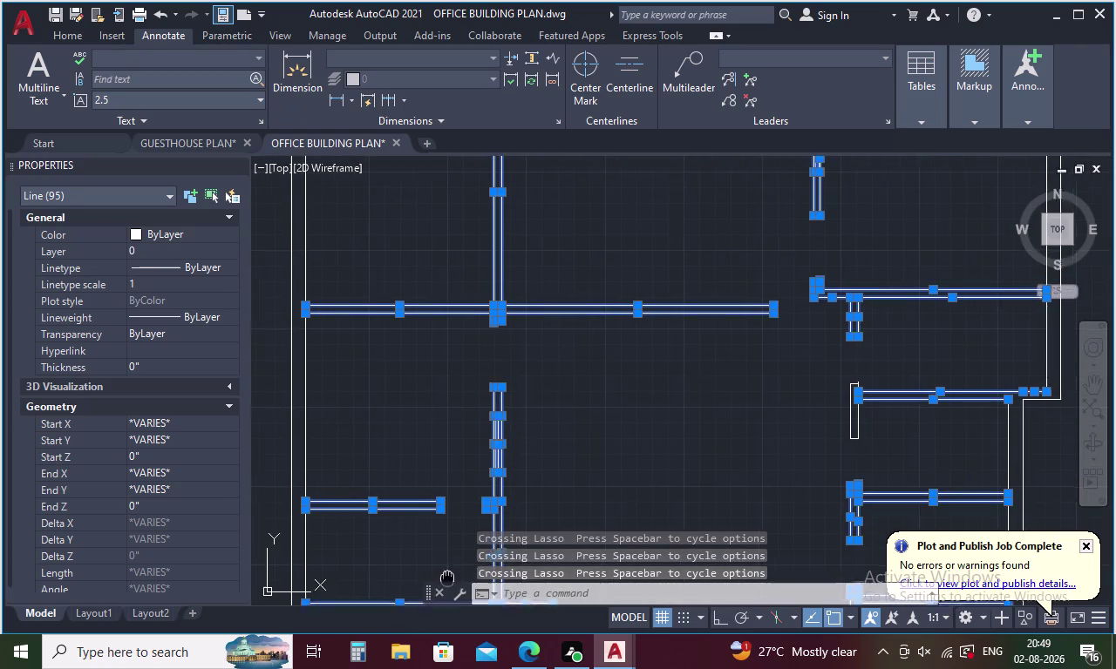
middle_drag(455, 538, 489, 299)
drag(770, 452, 481, 350)
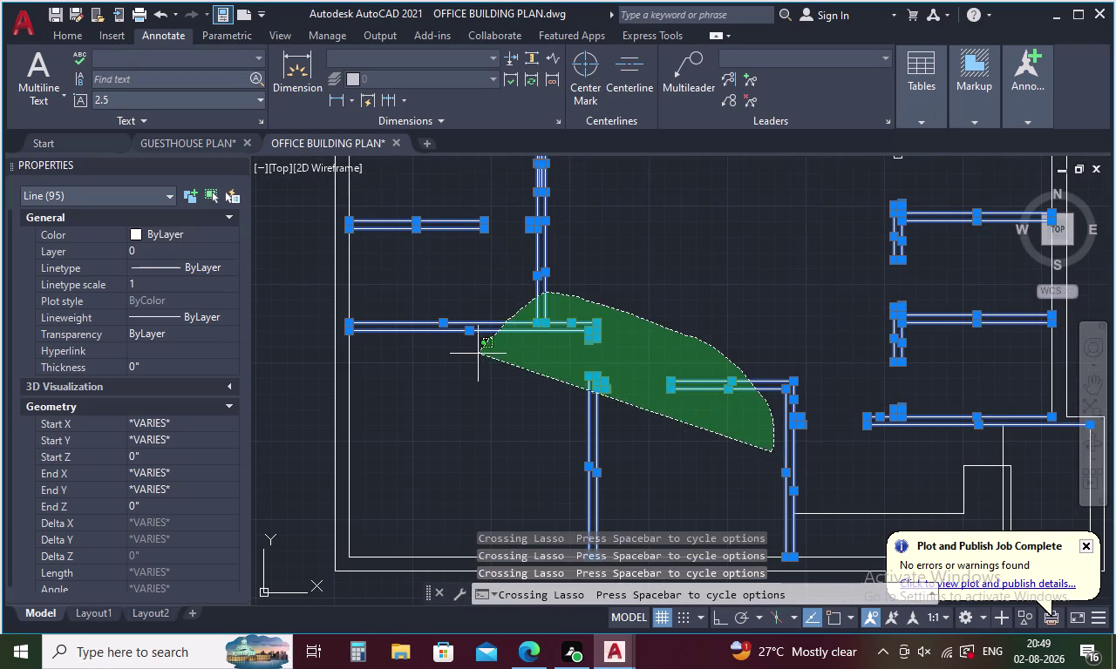
drag(481, 349, 449, 445)
middle_drag(747, 353, 423, 423)
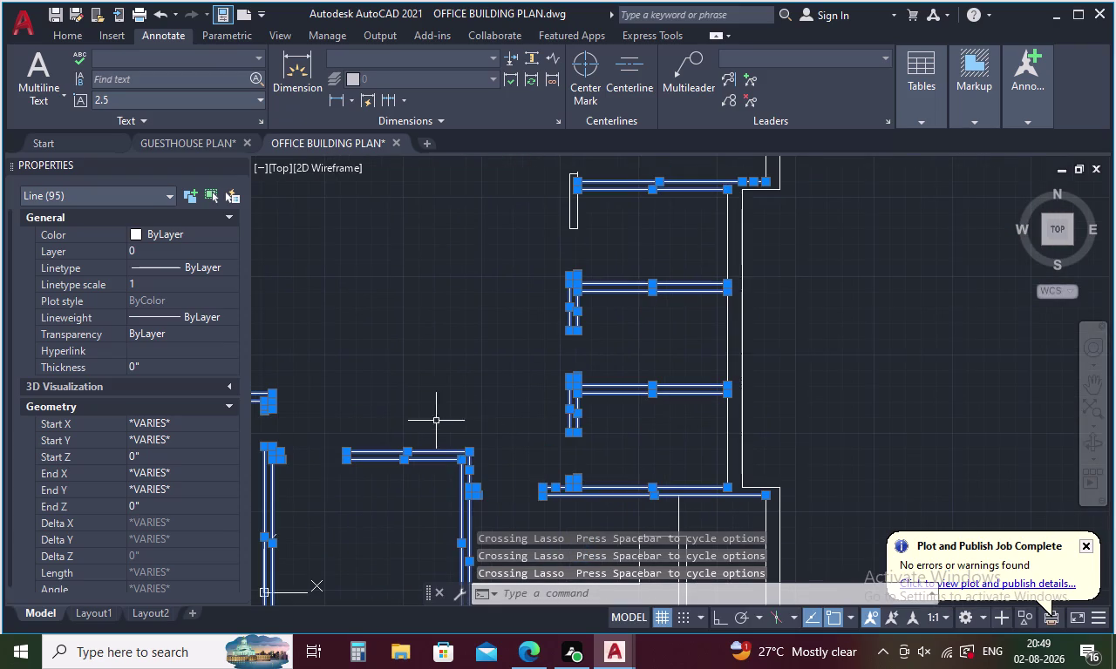
Put the selected walls on the INNER WALLS layer, cancelling an accidental wall stretch.
click(222, 249)
click(227, 249)
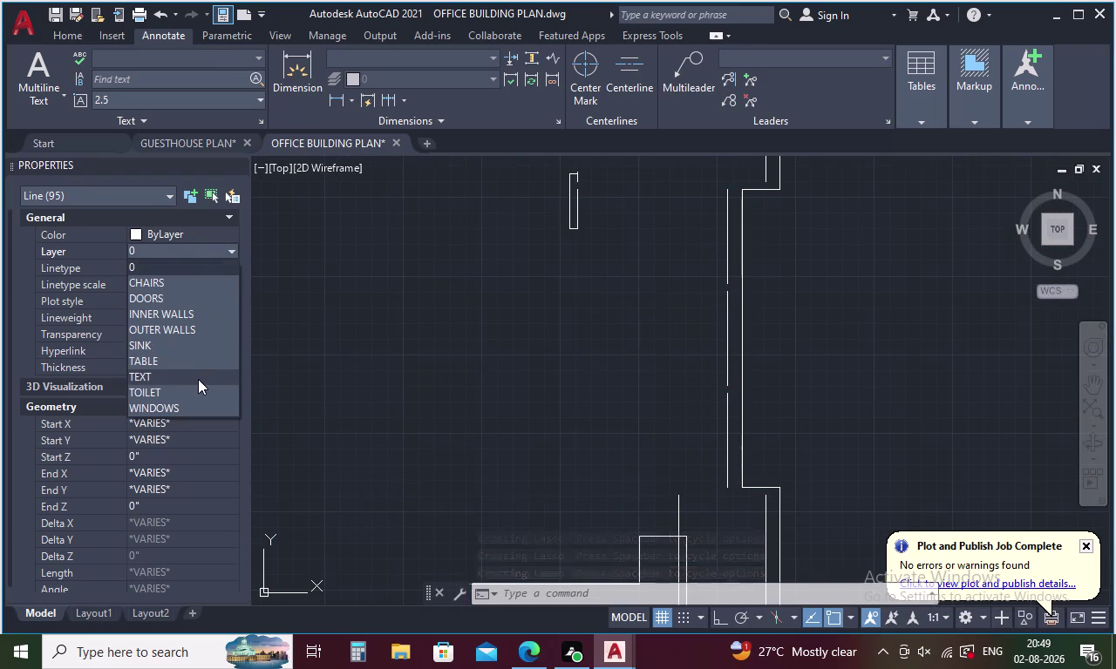
middle_drag(520, 273, 543, 418)
middle_drag(536, 364, 542, 429)
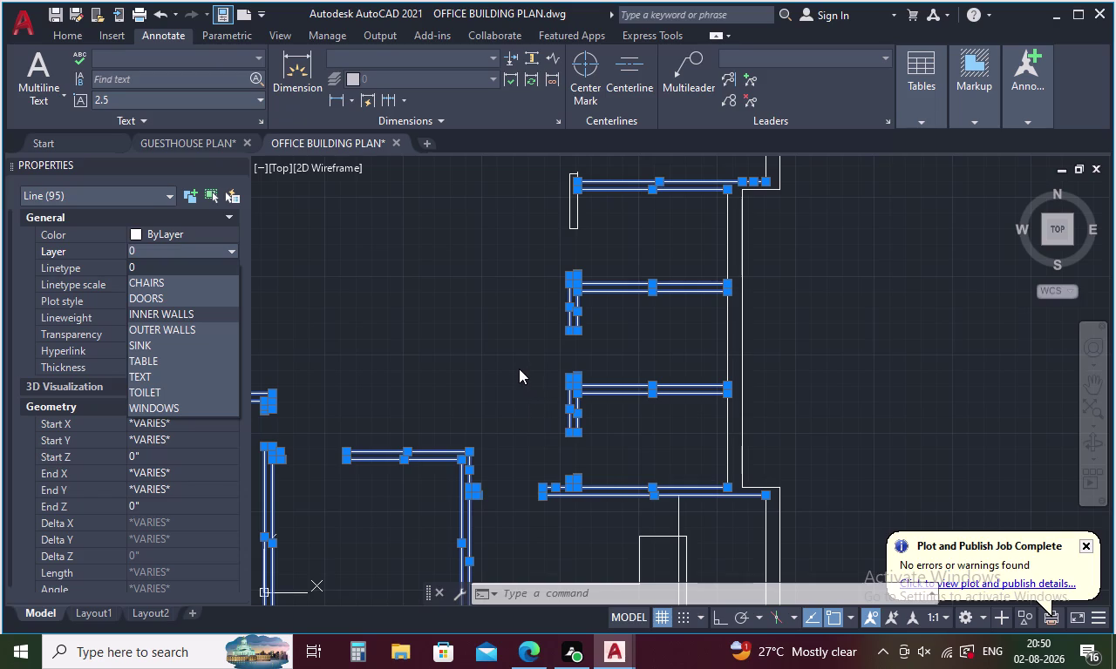
middle_drag(520, 357, 521, 419)
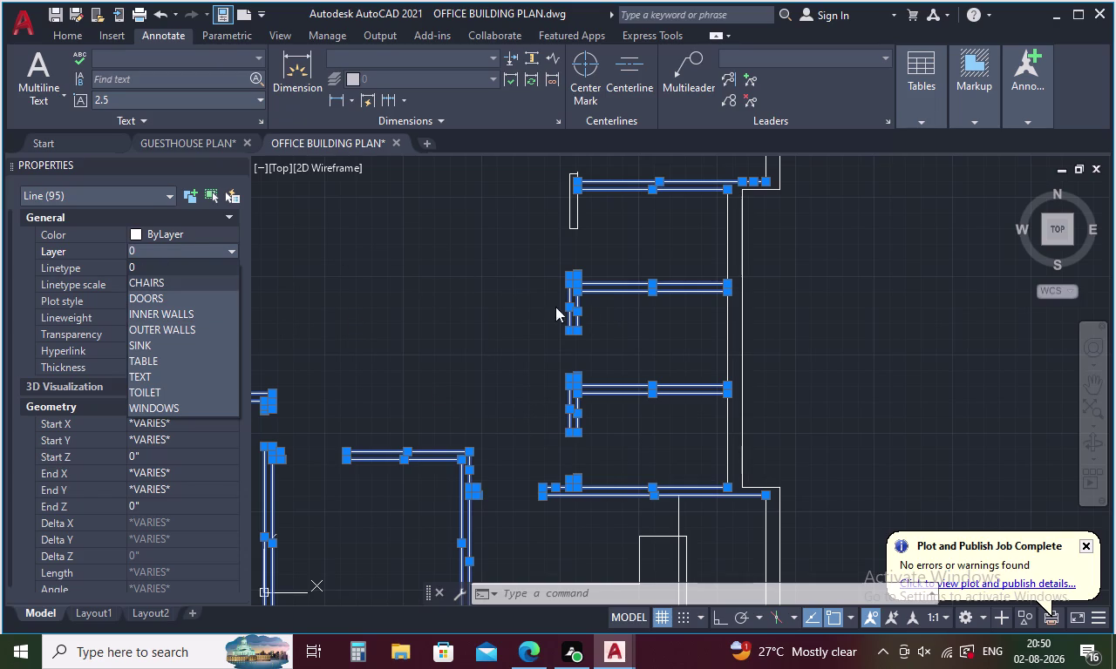
double_click(577, 294)
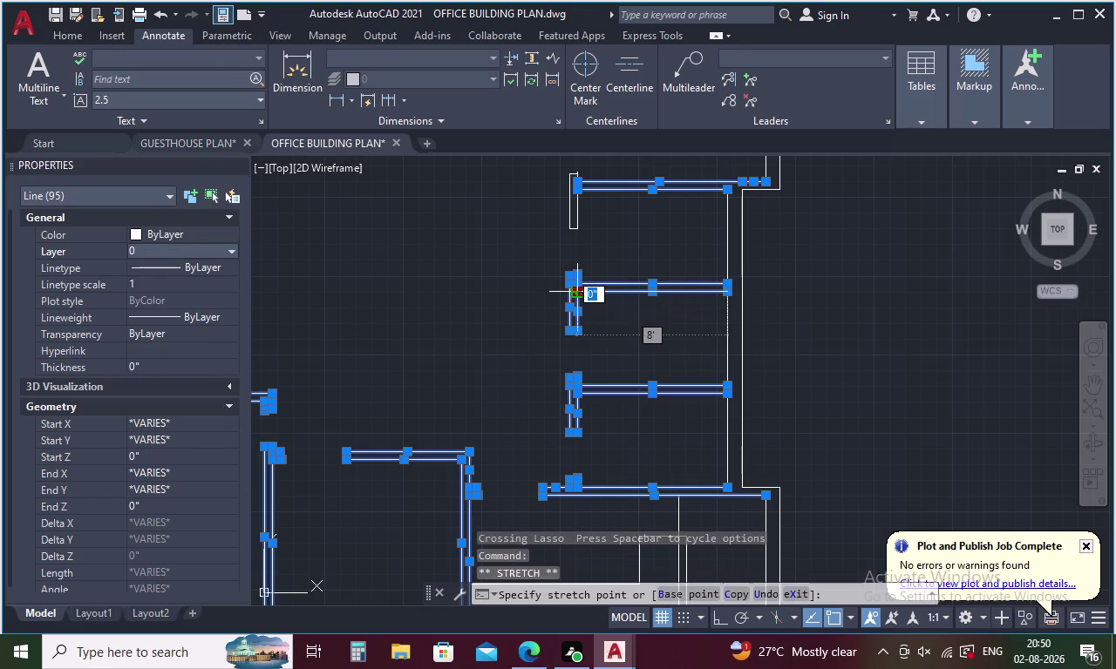
key(Escape)
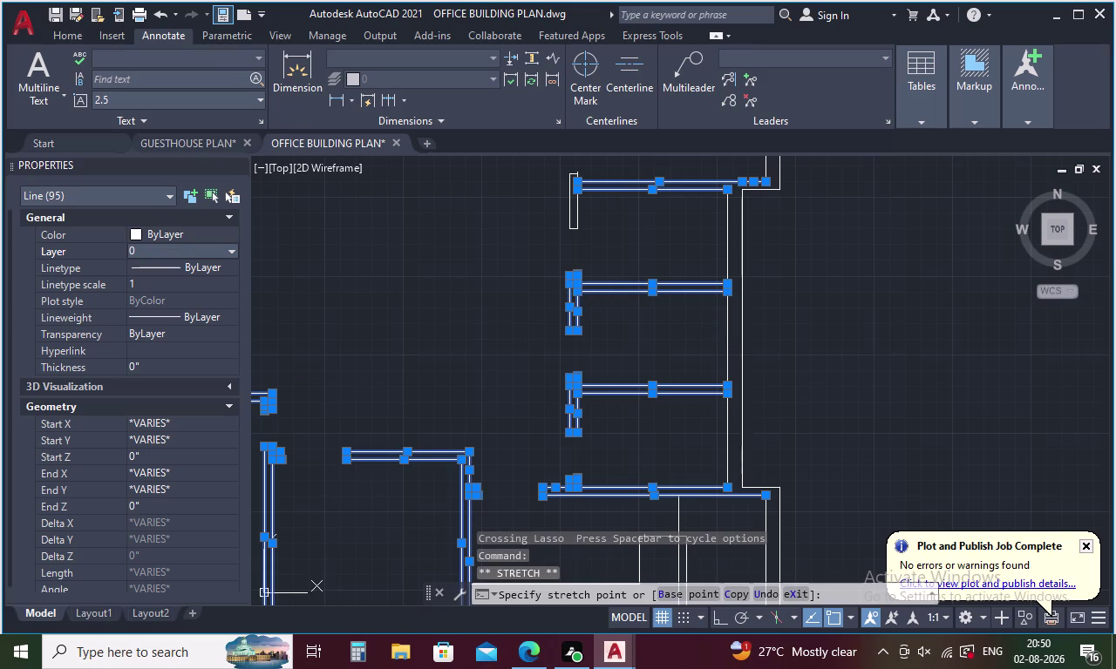
click(229, 249)
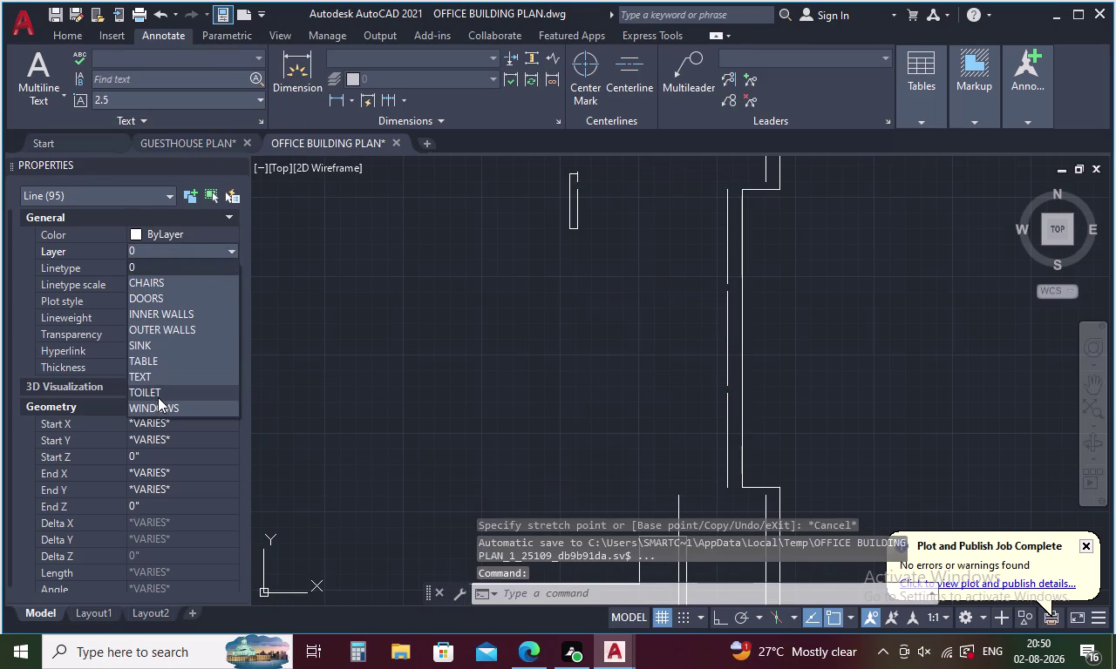
click(178, 310)
Pan to the eastern room walls and cancel the running command.
middle_drag(343, 311, 488, 385)
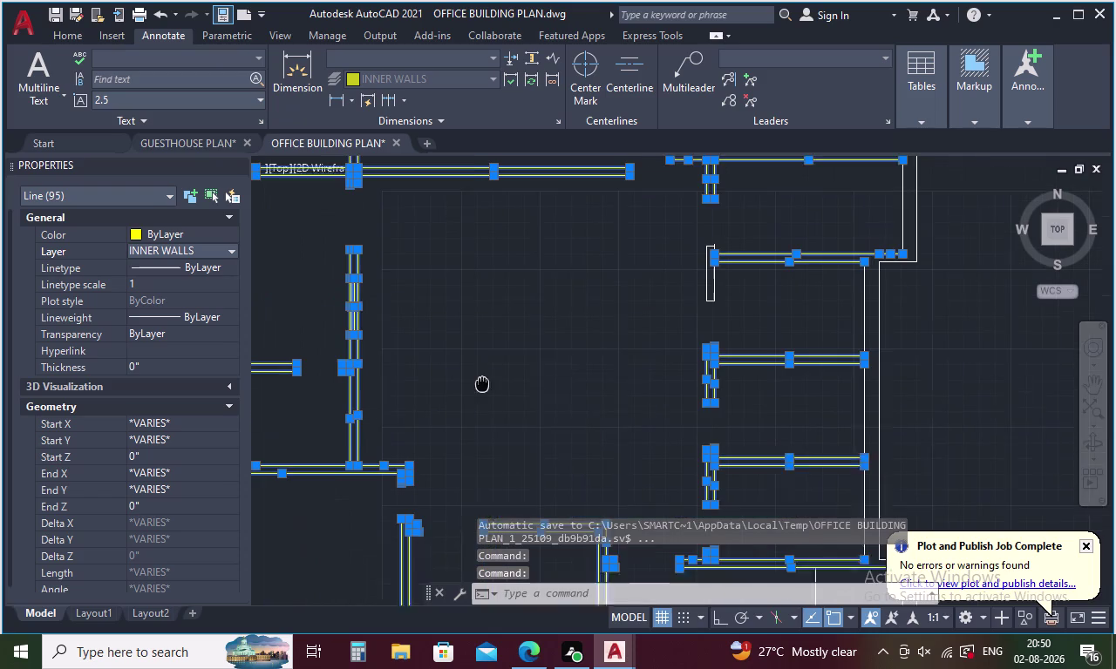
middle_drag(487, 385, 499, 388)
key(Escape)
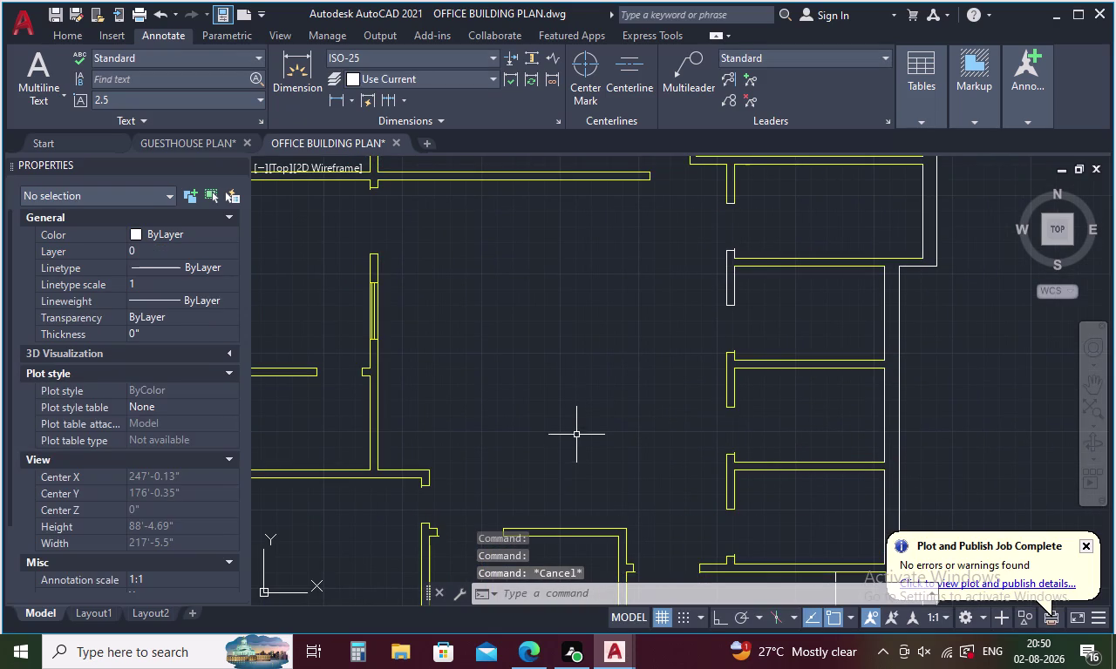
Run MATCHPROP from a yellow inner wall onto the white wall stubs beside the east rooms.
key(m)
key(a)
key(Return)
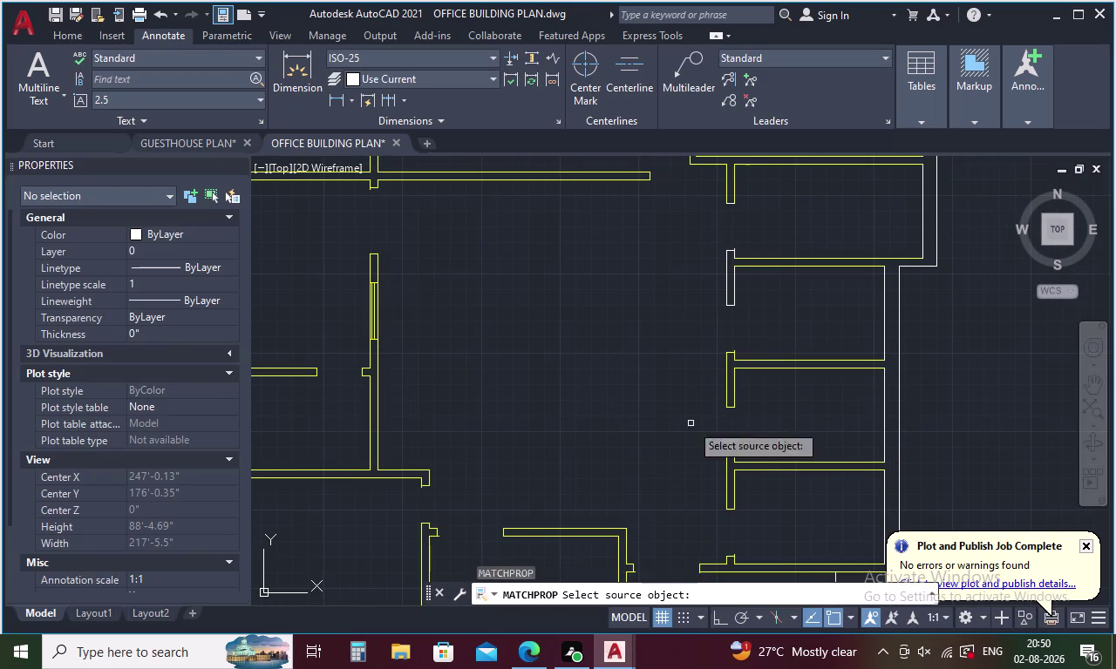
click(749, 369)
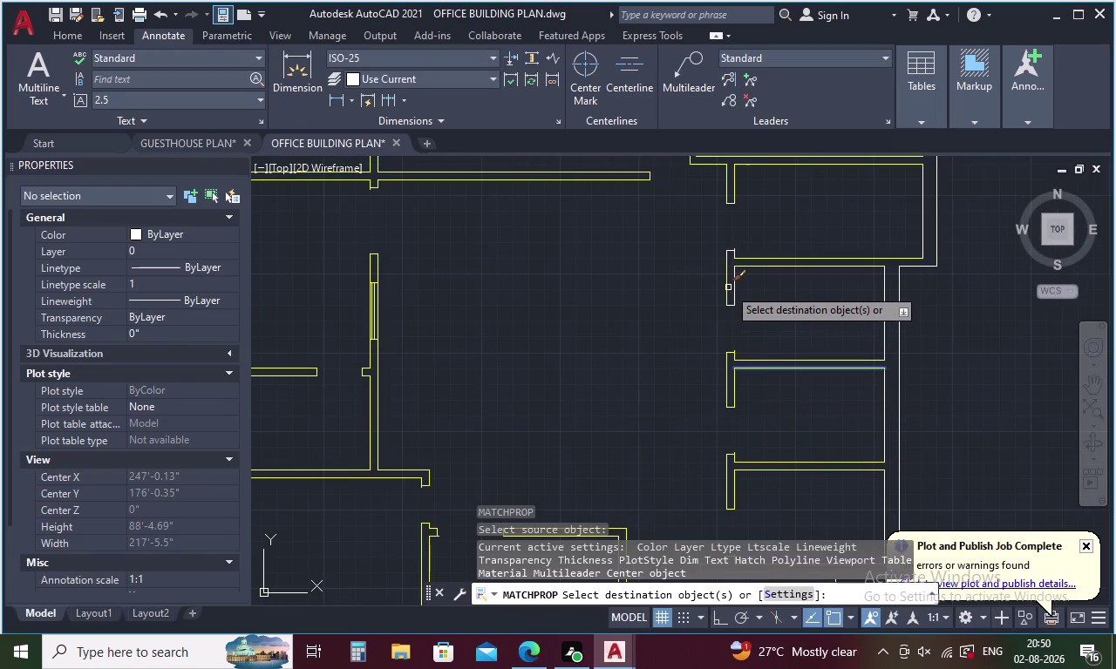
click(728, 287)
drag(756, 234, 717, 326)
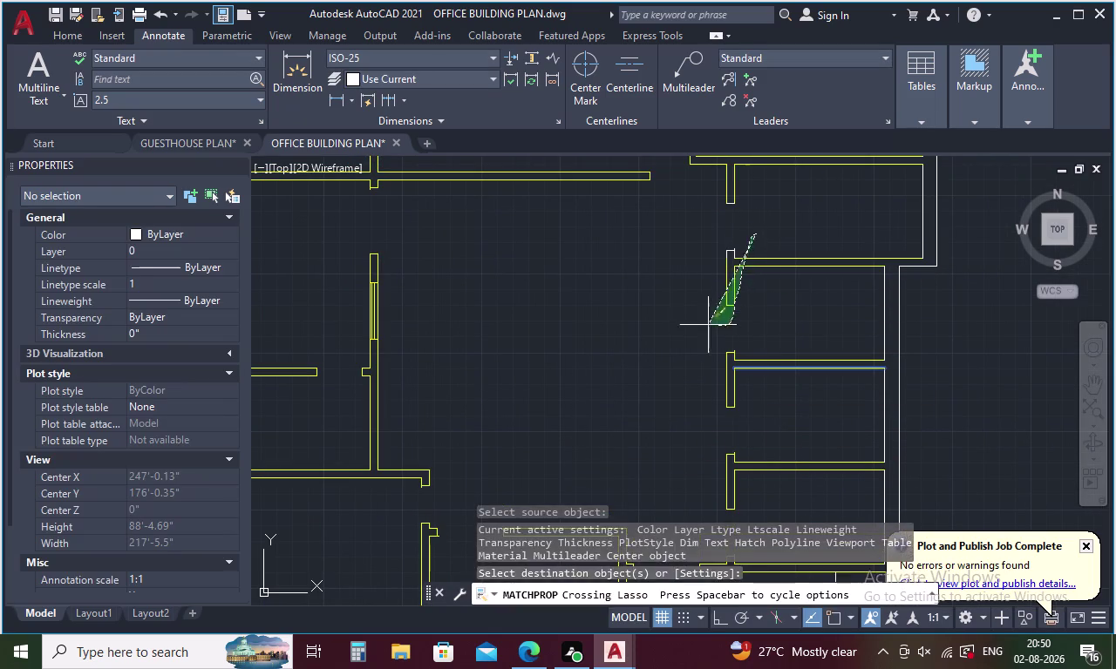
drag(717, 326, 660, 248)
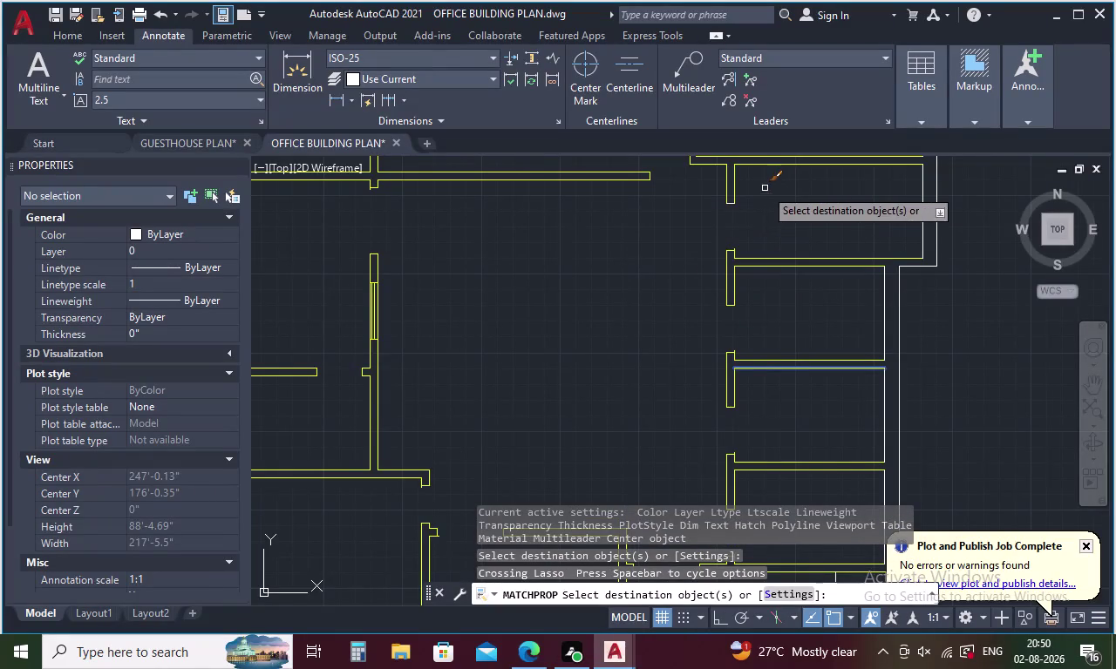
click(732, 203)
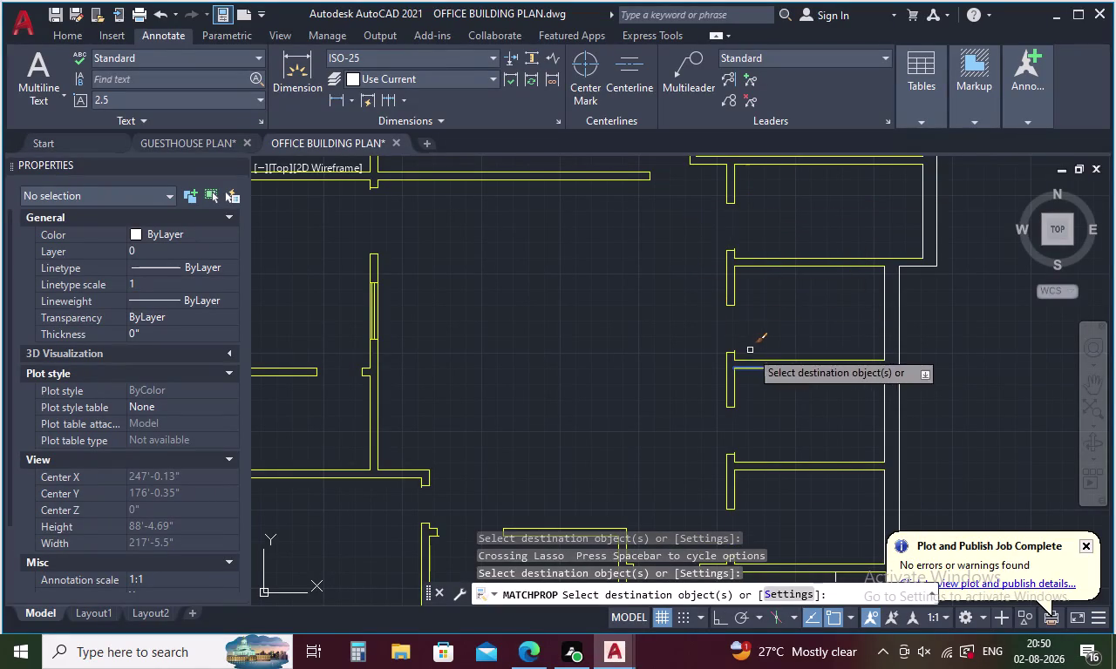
Match more white wall pieces elsewhere, then pan the whole plan into view.
middle_drag(644, 296, 827, 489)
scroll(down, 3)
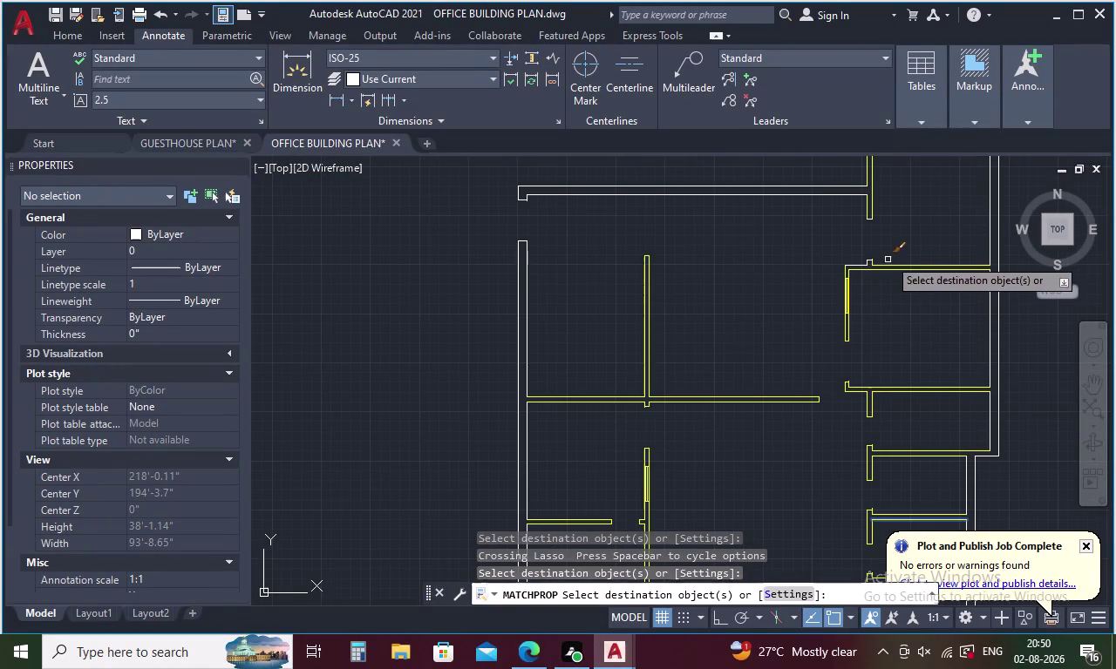
drag(893, 251, 823, 249)
middle_drag(754, 272, 639, 334)
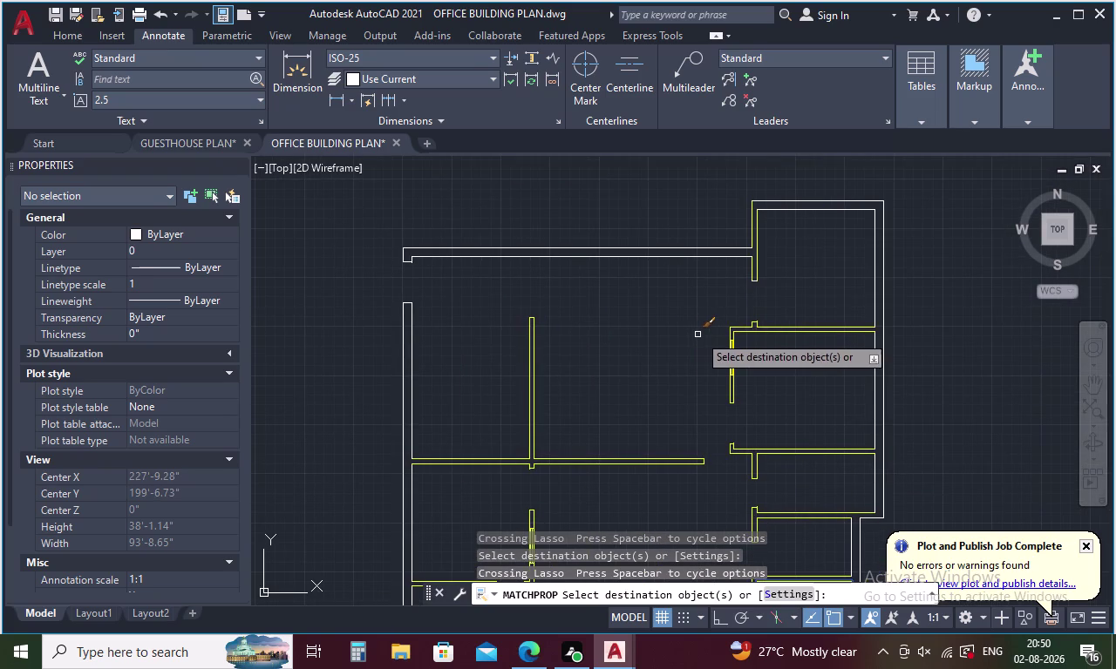
middle_drag(685, 411, 662, 263)
middle_drag(664, 377, 648, 218)
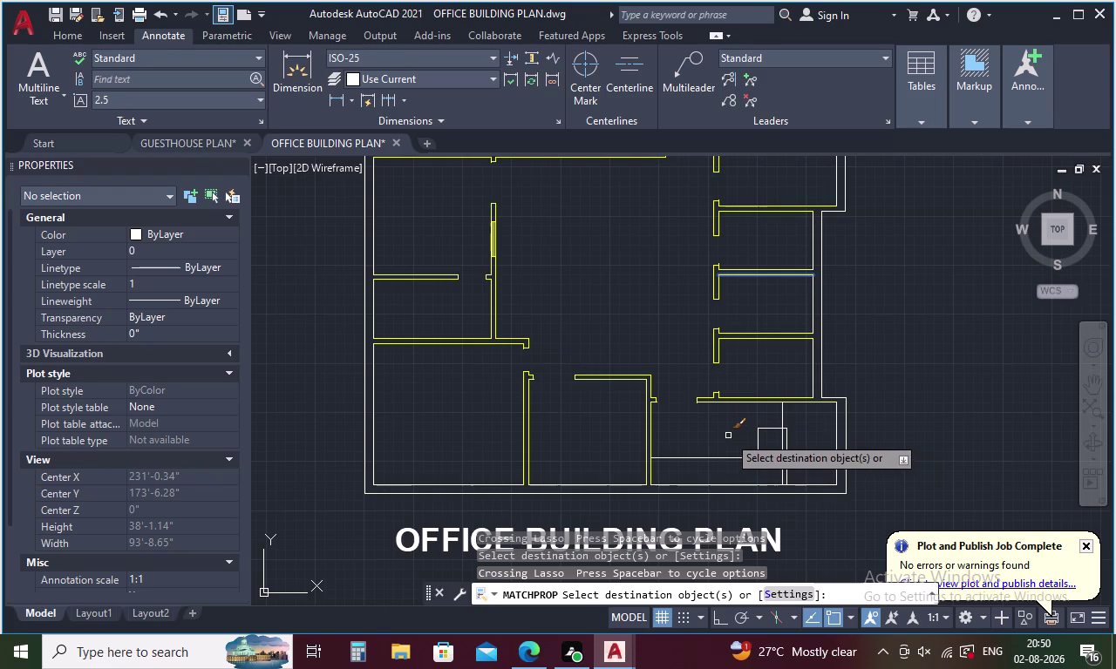
Hide the INNER WALLS layer with LAYOFF by picking a yellow inner wall.
key(Escape)
text(L)
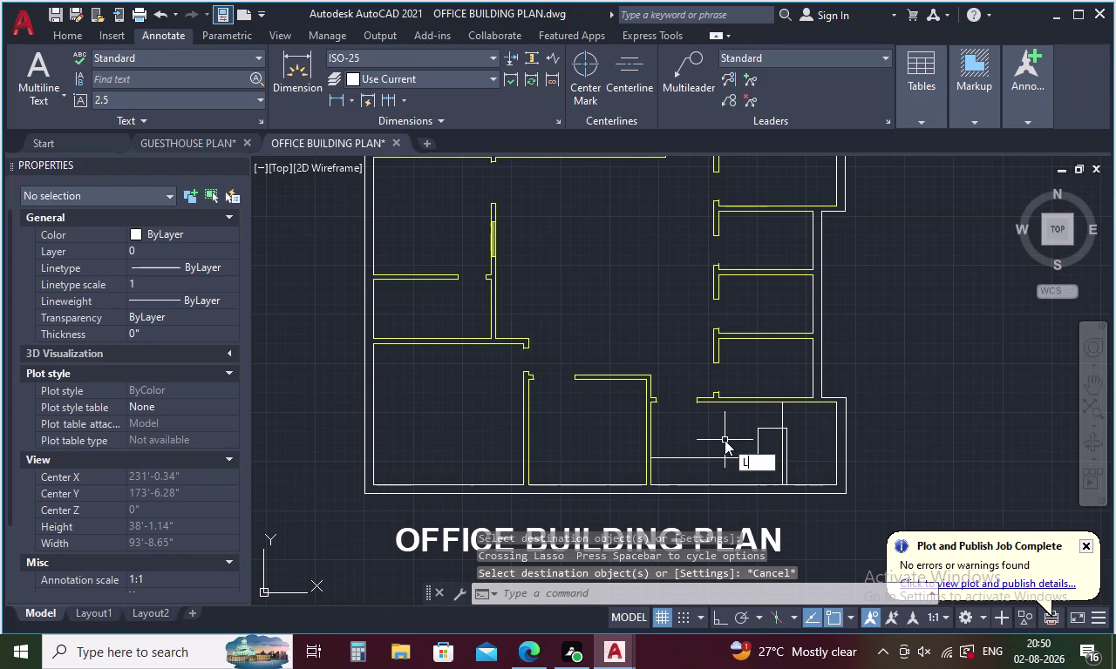
text(AY)
text(OF)
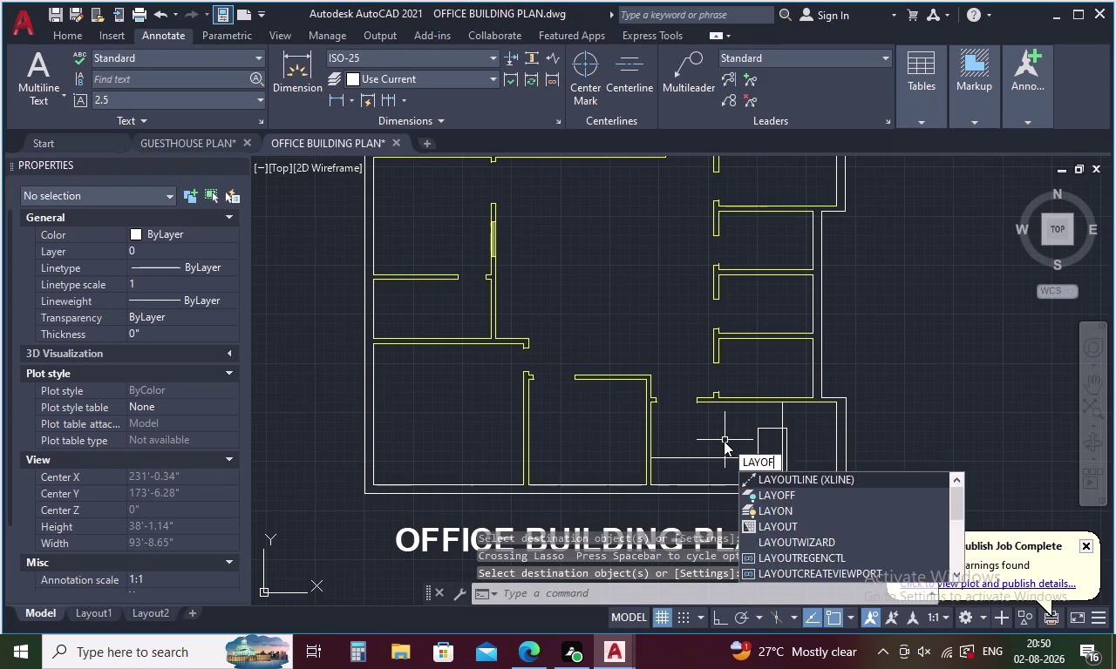
text(F)
key(space)
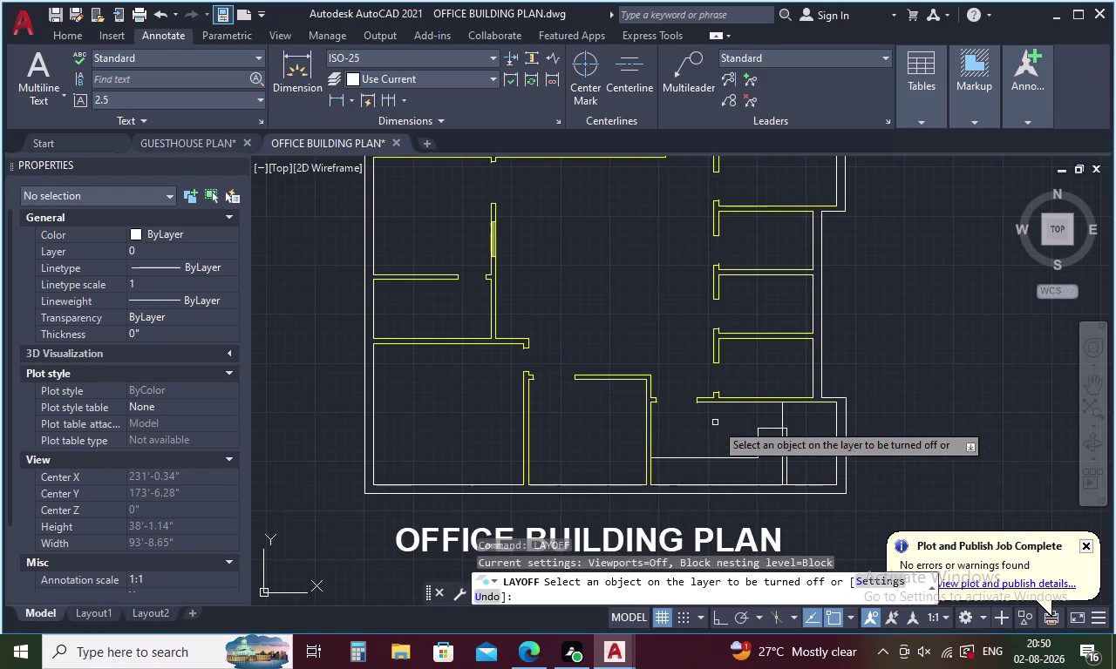
click(723, 396)
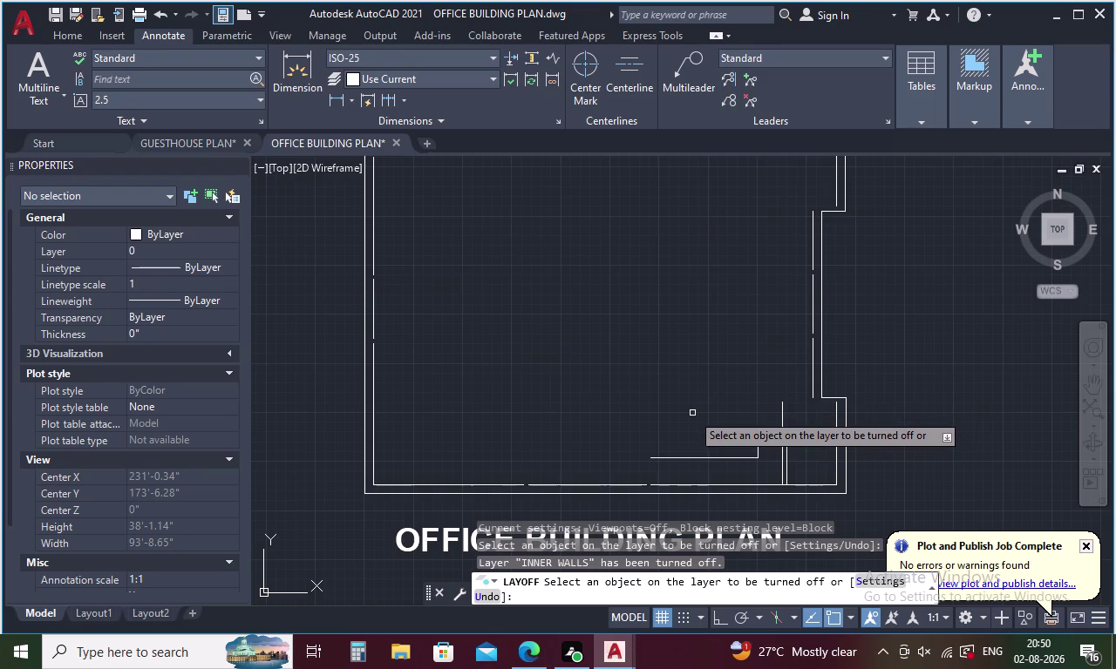
scroll(down, 3)
key(Escape)
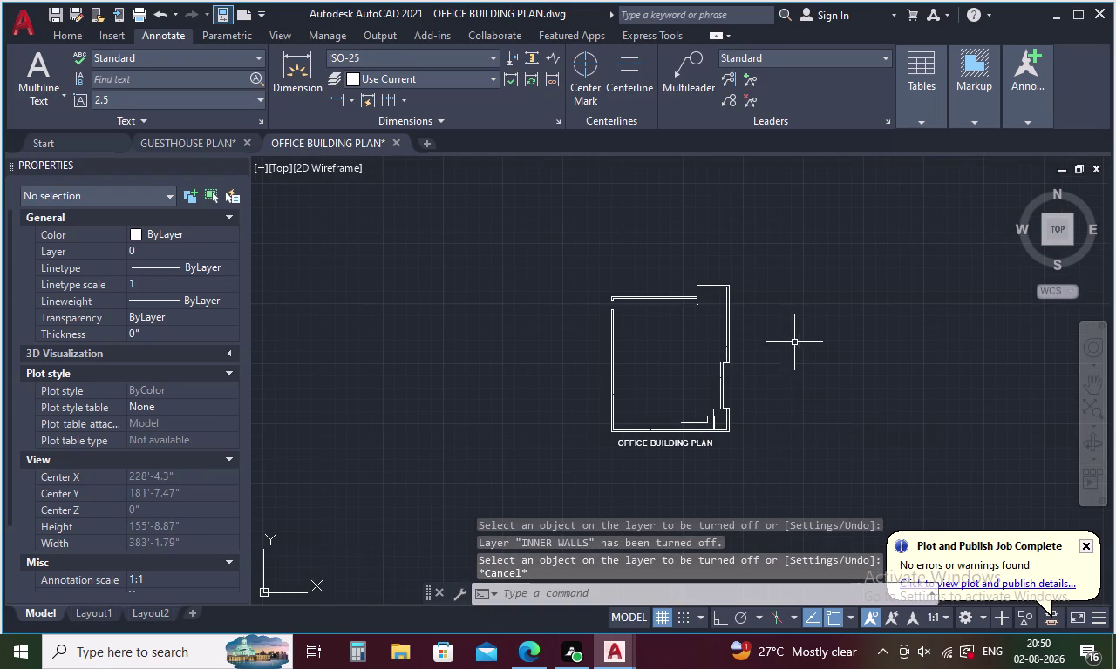
Lasso the remaining white wall lines and assign them to the OUTER WALLS layer.
drag(755, 290, 625, 429)
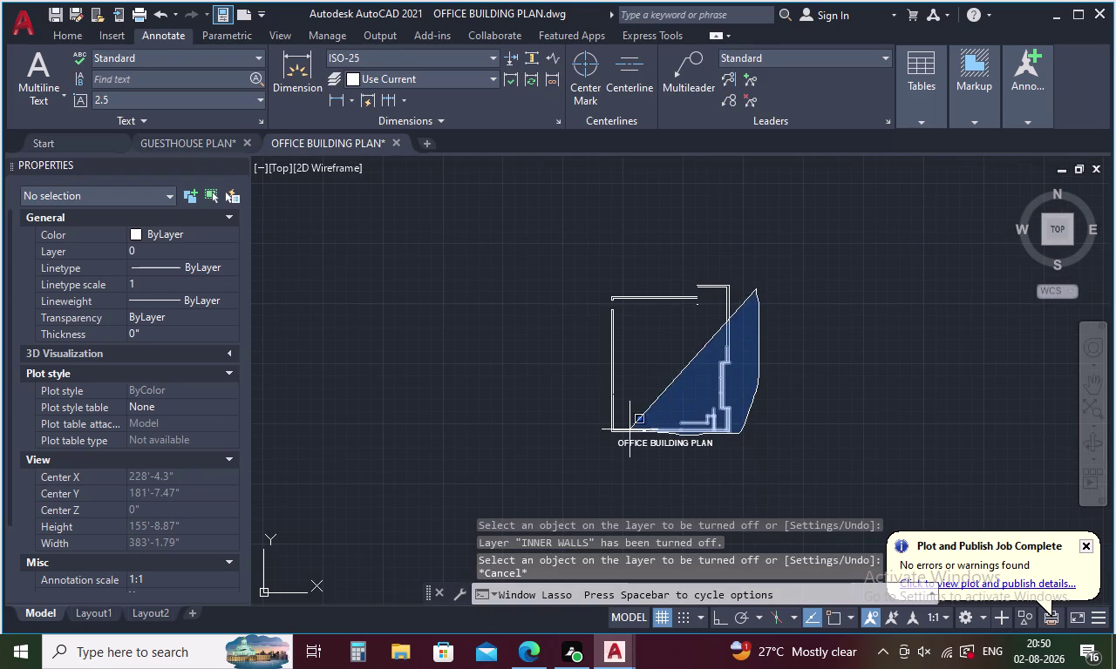
drag(625, 430, 646, 246)
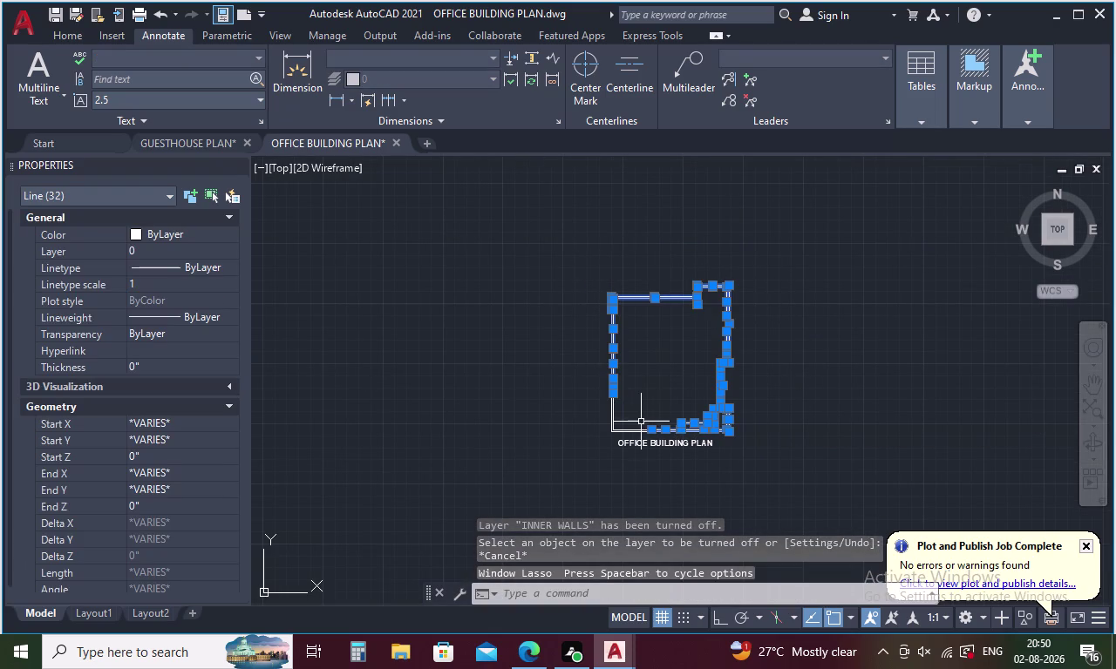
scroll(up, 3)
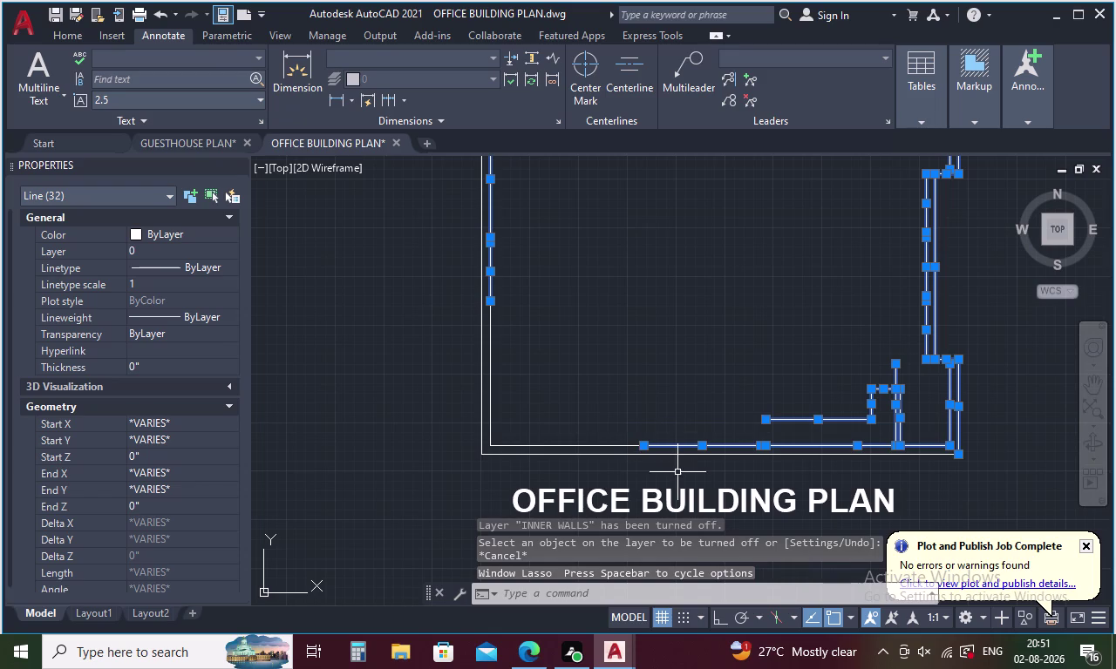
drag(677, 472, 395, 281)
scroll(down, 3)
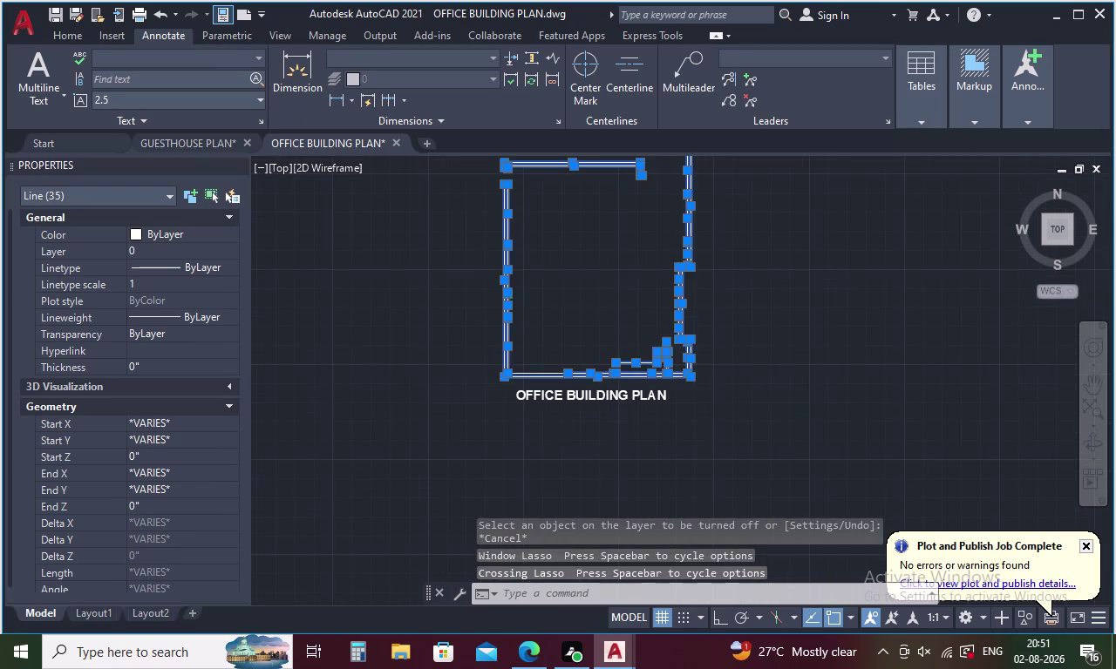
scroll(up, 3)
drag(646, 388, 498, 467)
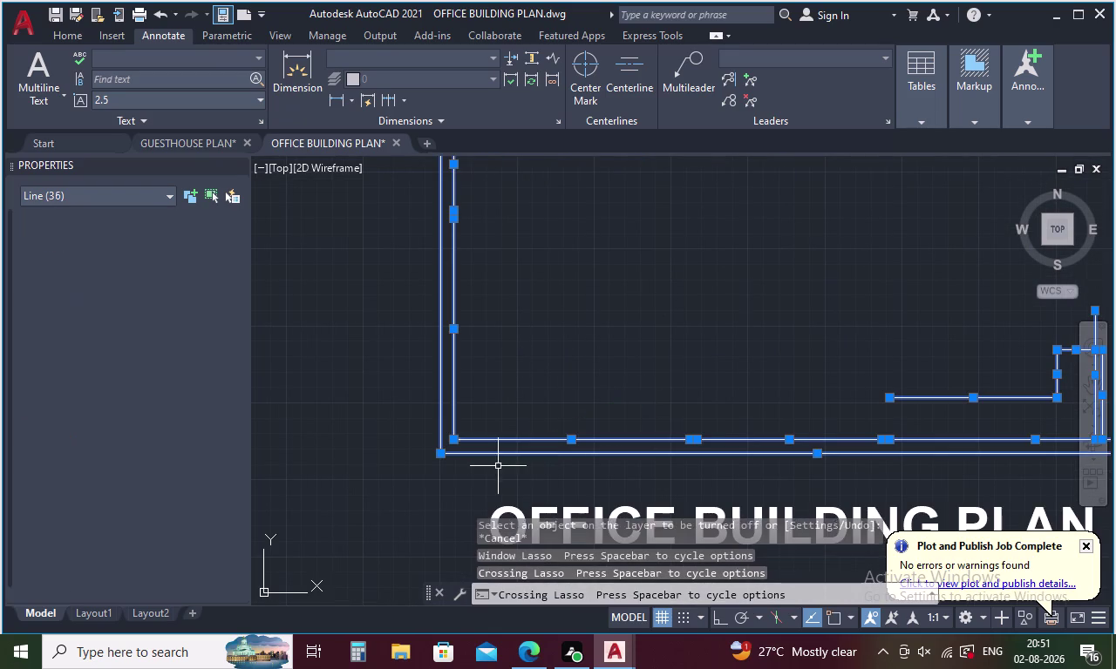
scroll(down, 3)
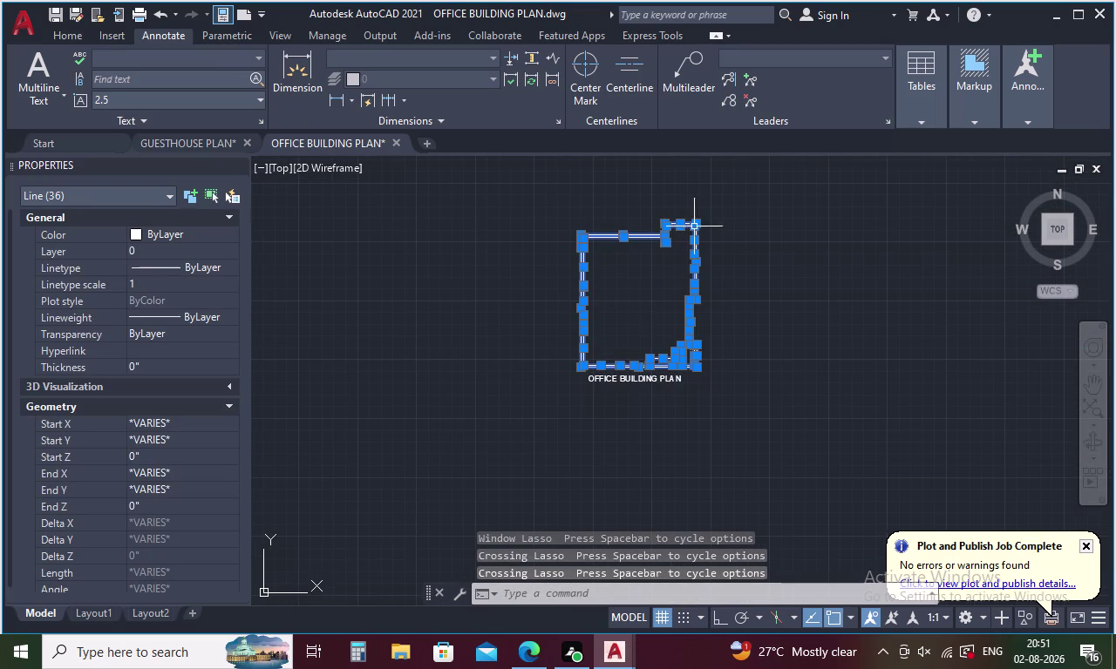
scroll(up, 3)
scroll(down, 3)
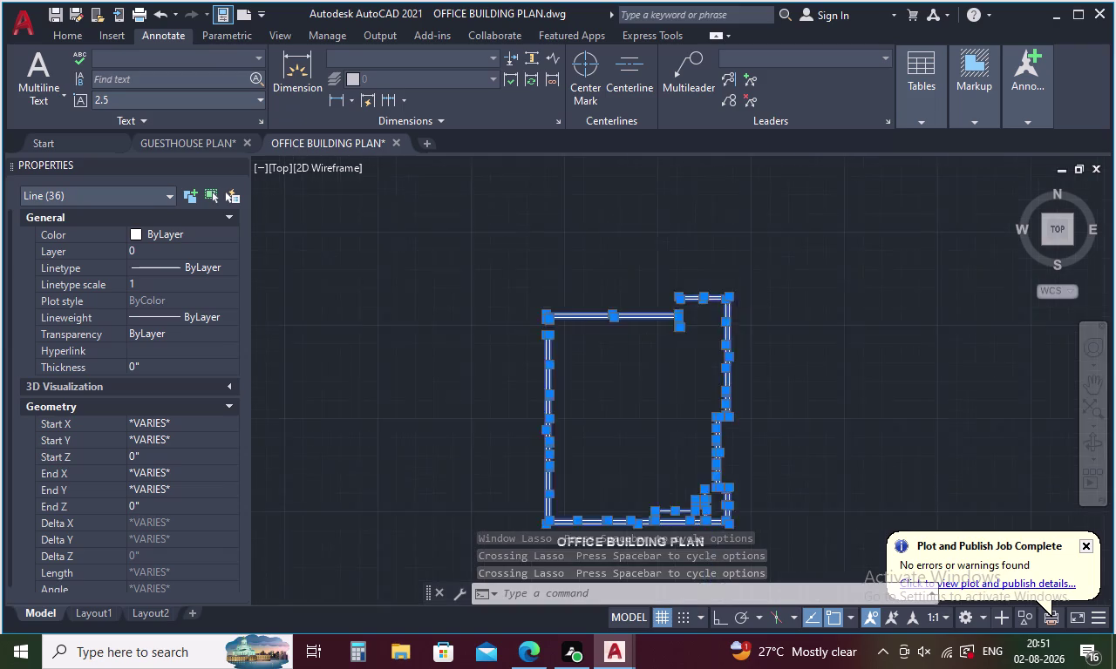
click(224, 250)
click(230, 249)
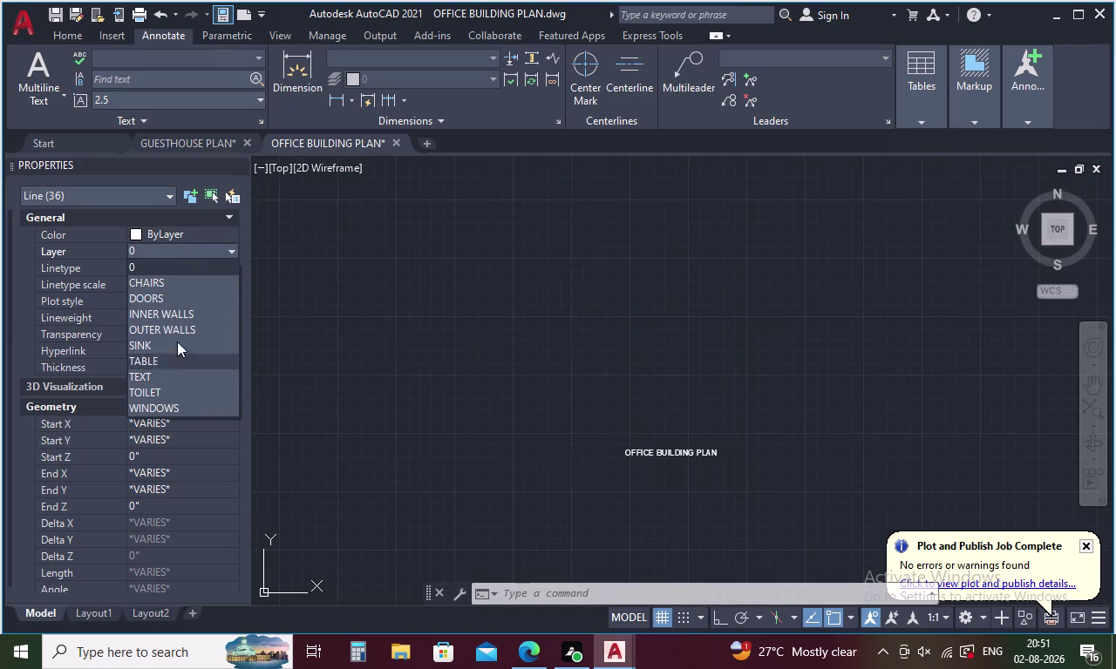
click(180, 324)
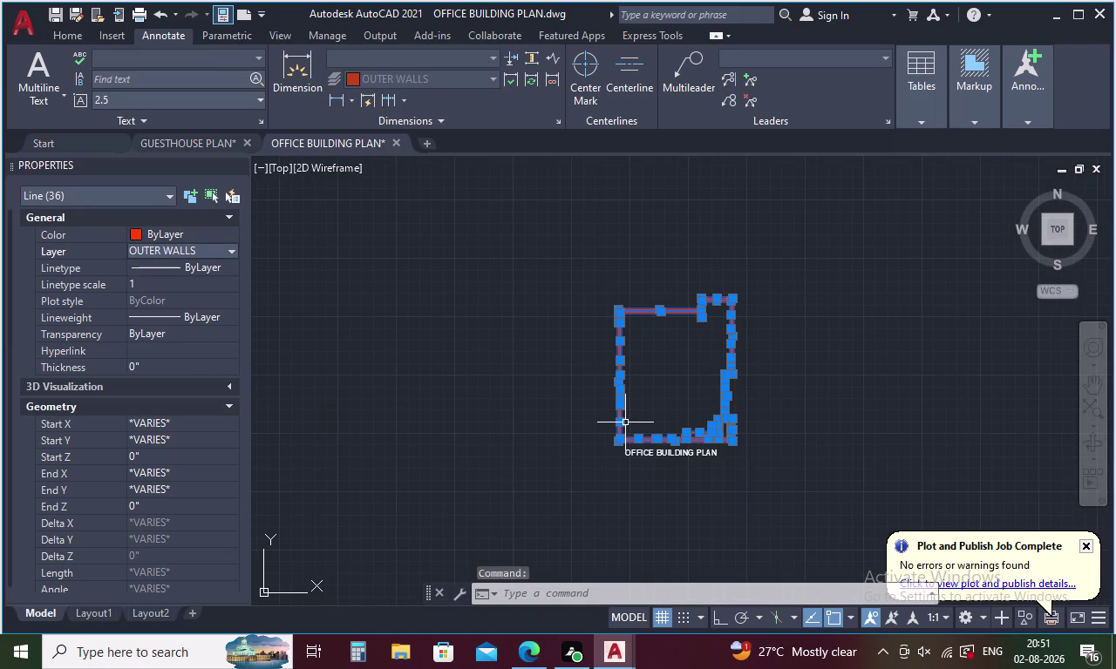
Clear the selection and turn all layers back on with LAYON.
key(Escape)
key(l)
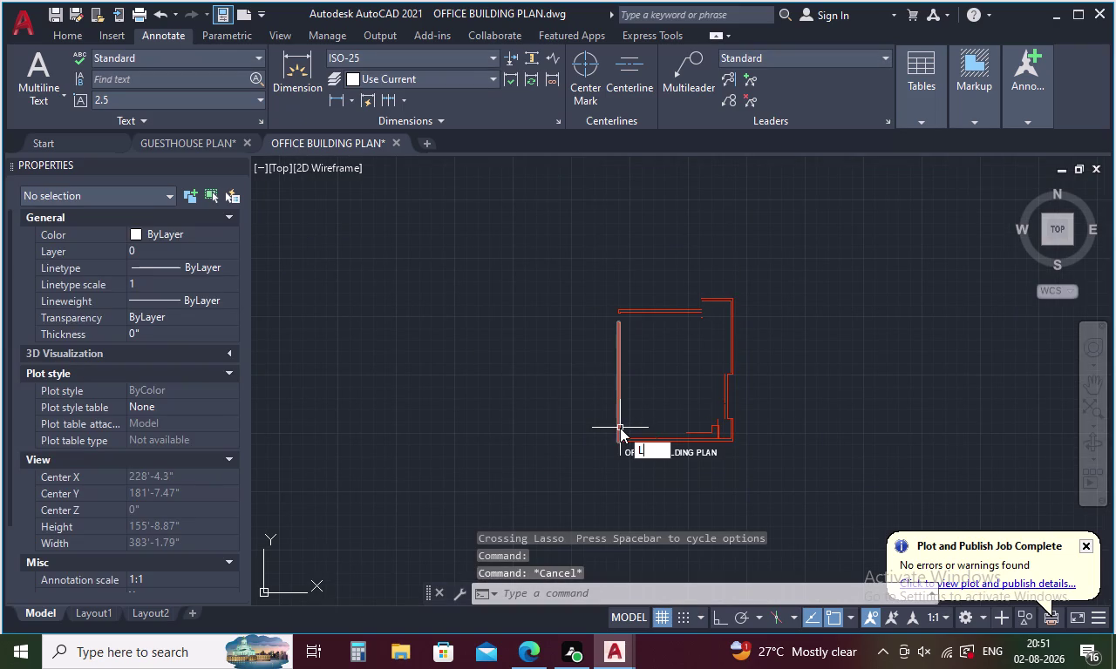
key(a)
text(YON)
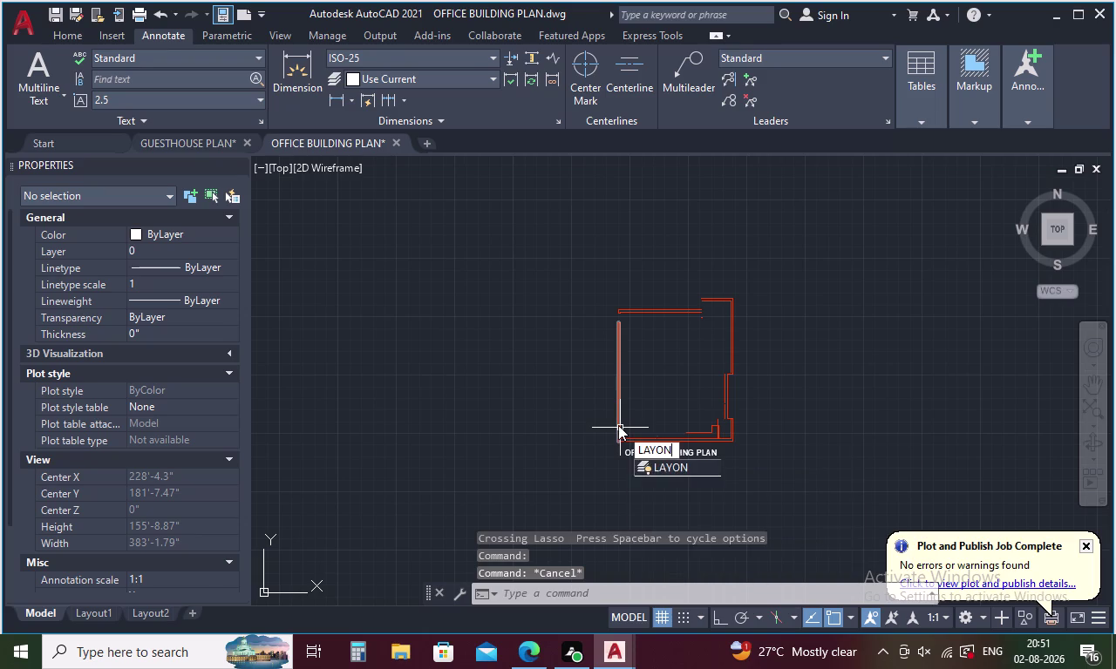
key(Return)
Pan the full plan into view and open the Dimension Style Manager with D.
scroll(up, 3)
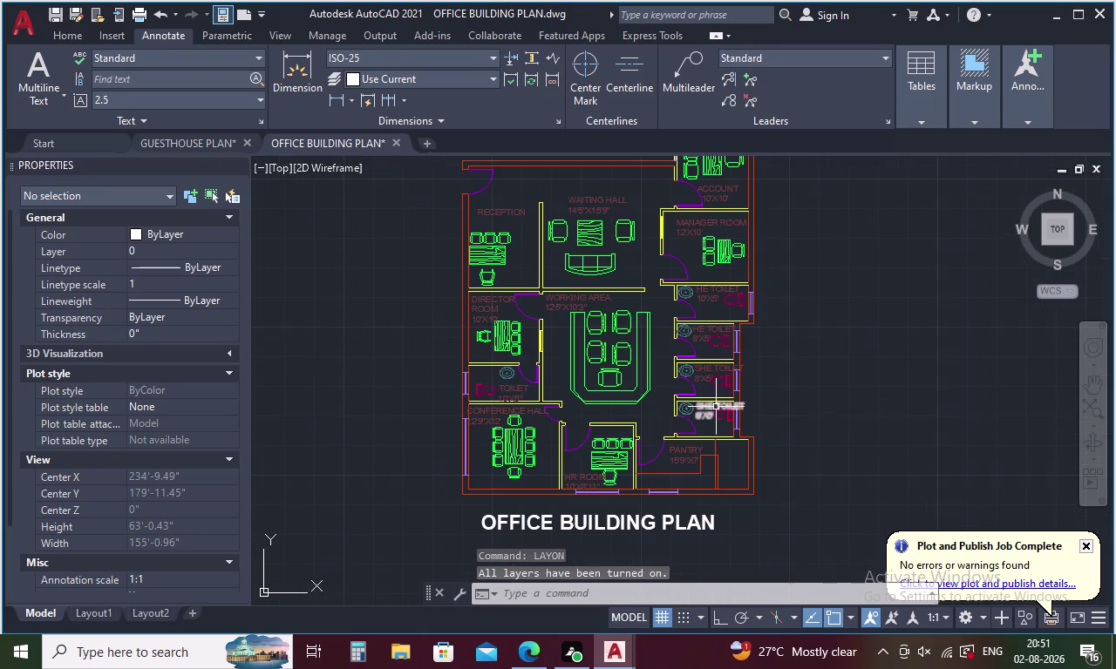
middle_drag(827, 331, 691, 384)
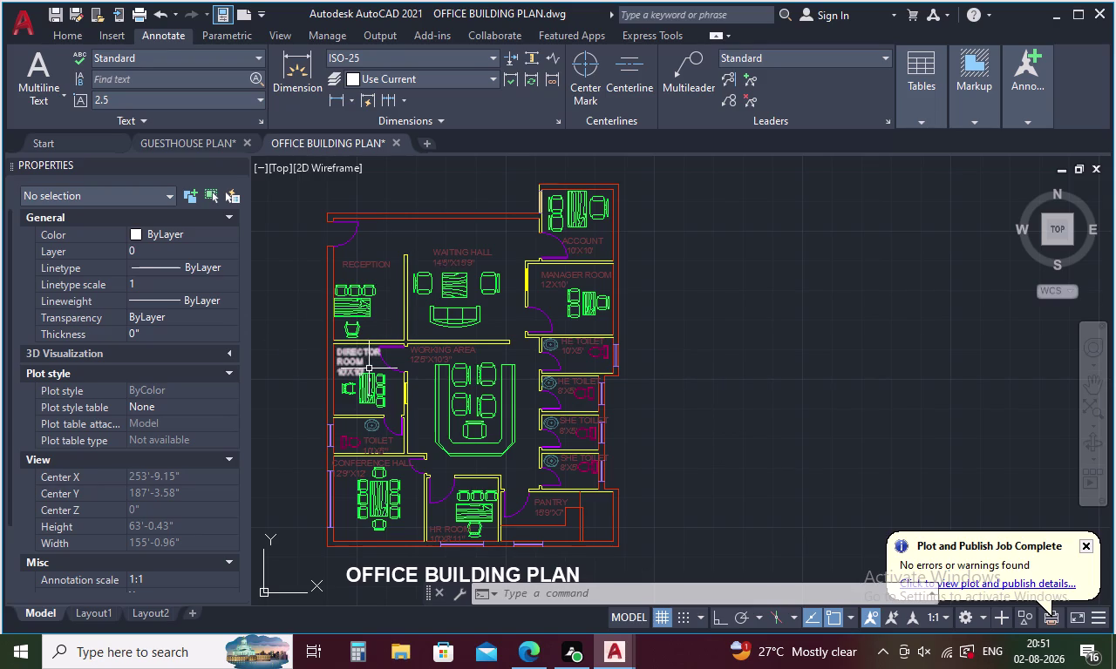
key(d)
key(Return)
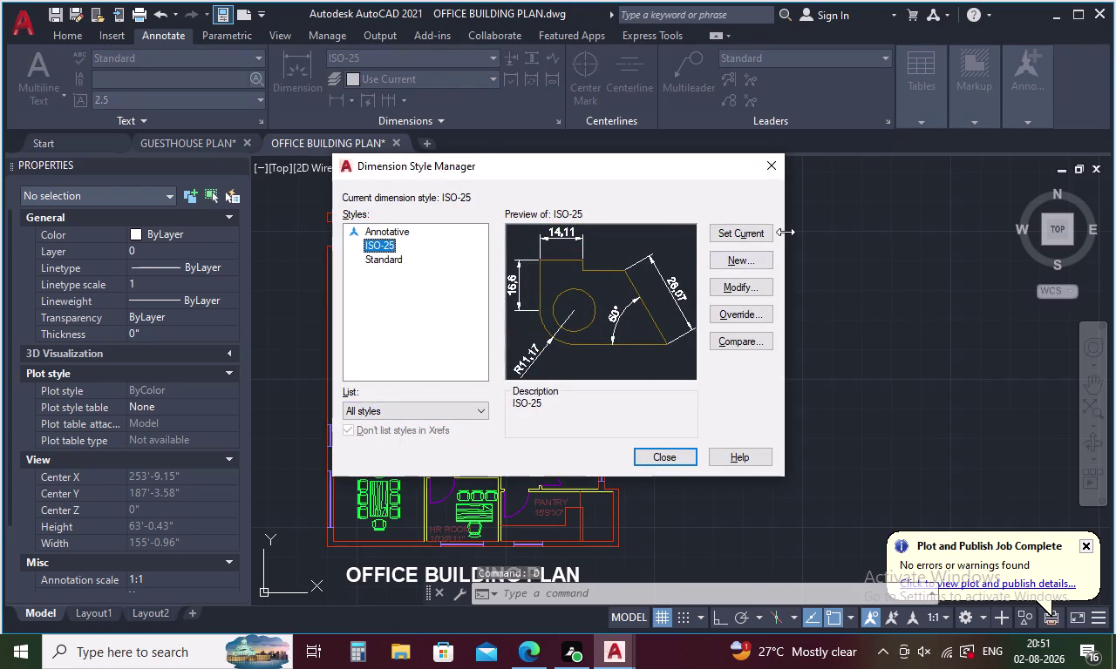
Edit ISO-25, setting primary linear units to Engineering with one-decimal precision.
click(744, 286)
click(744, 287)
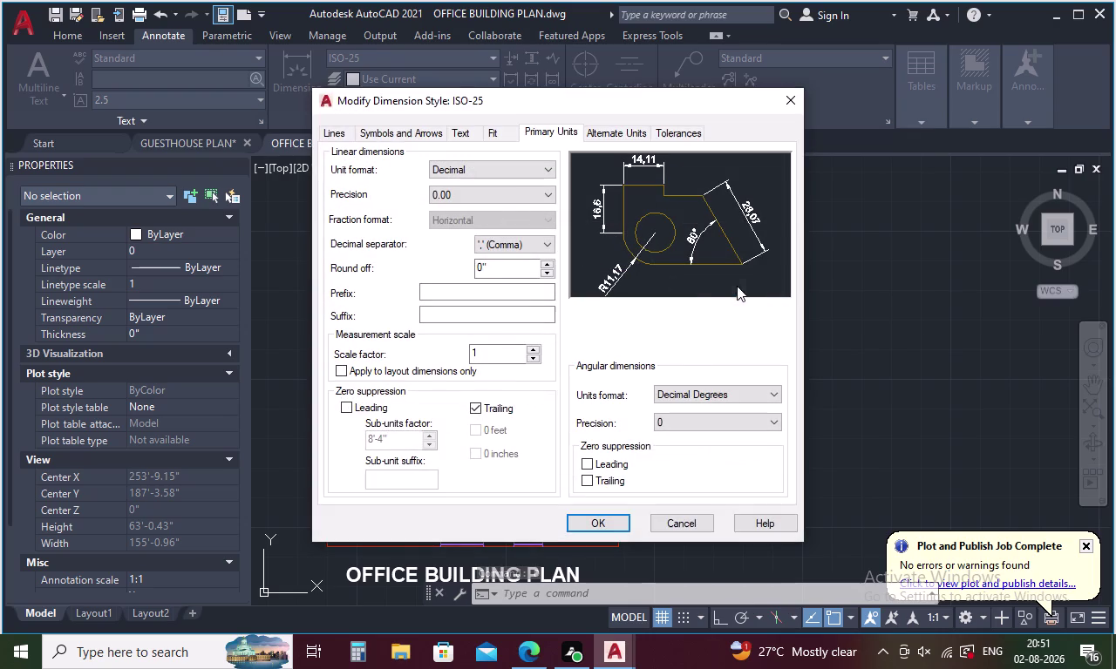
click(505, 166)
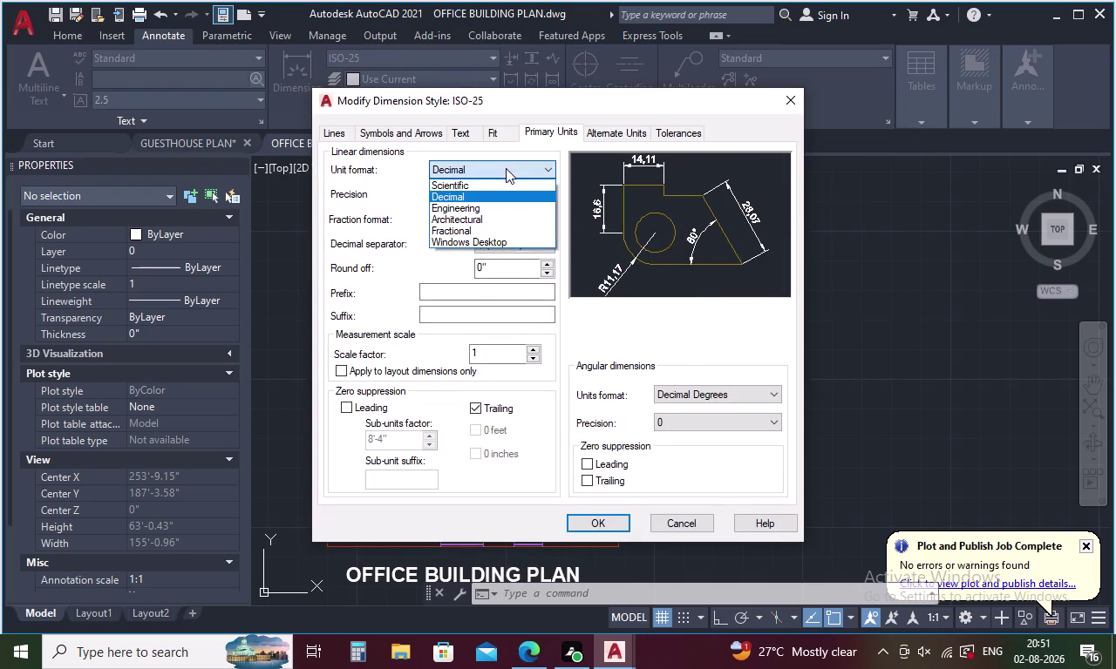
click(503, 203)
click(512, 195)
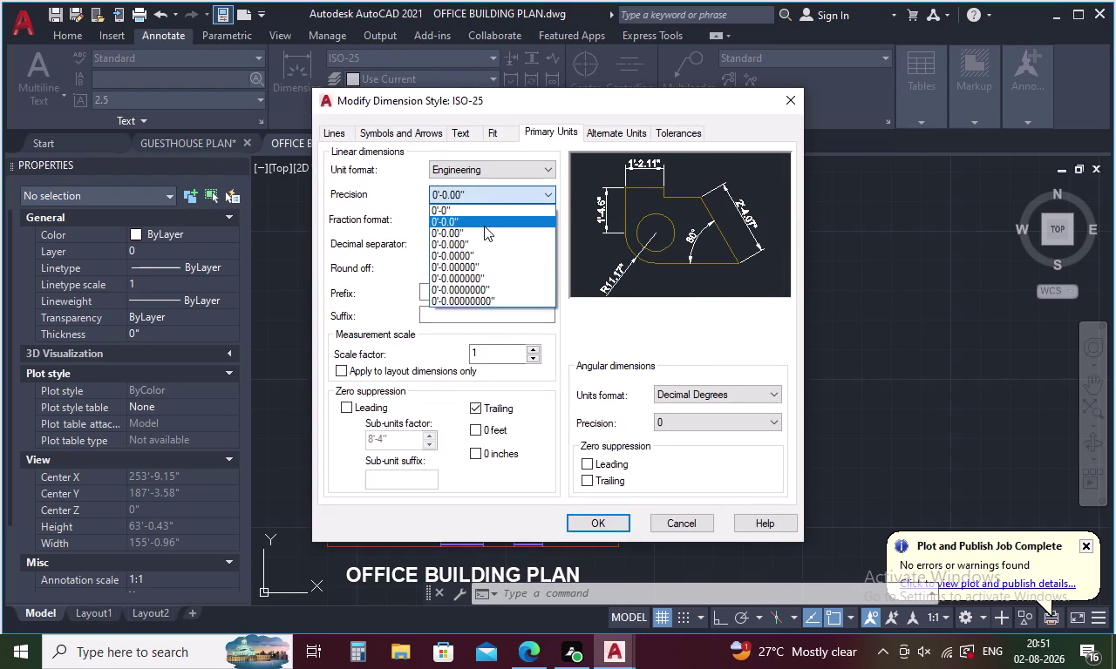
click(483, 226)
Set the ISO-25 arrow size to 5 and the text height to 5.
click(385, 136)
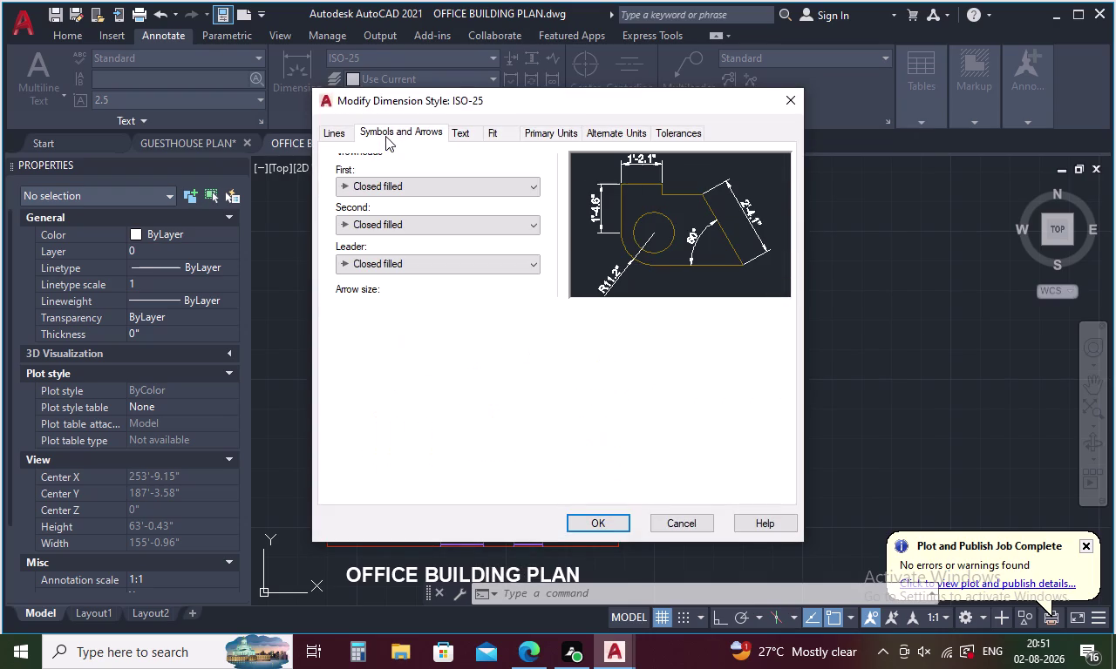
click(367, 299)
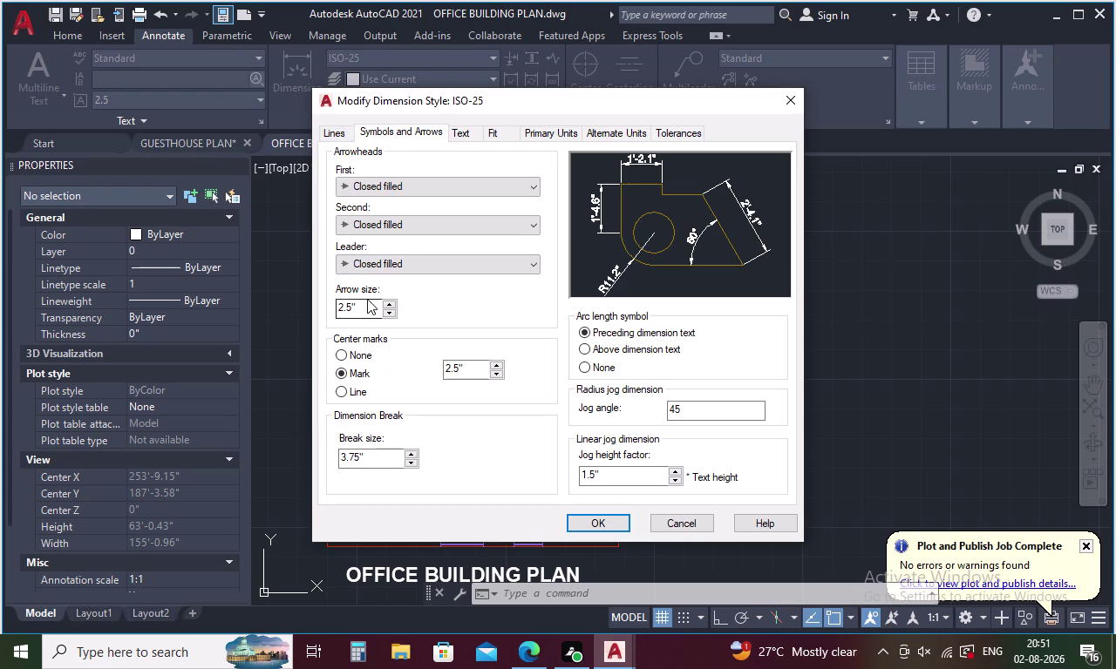
click(367, 304)
key(BackSpace)
key(BackSpace)
key(BackSpace)
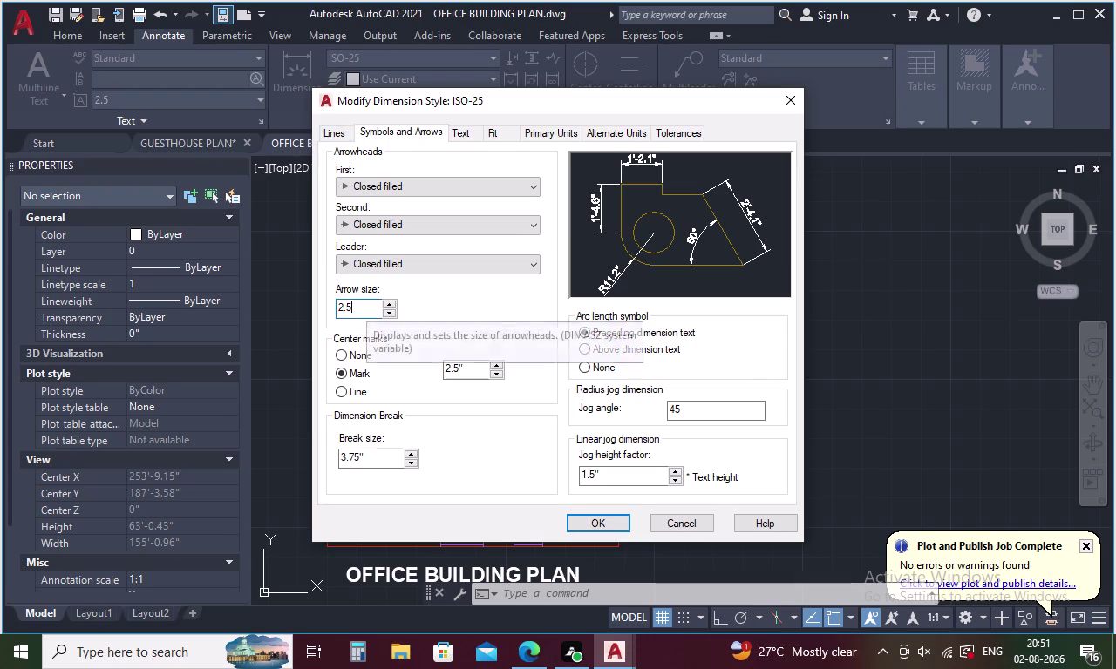
key(5)
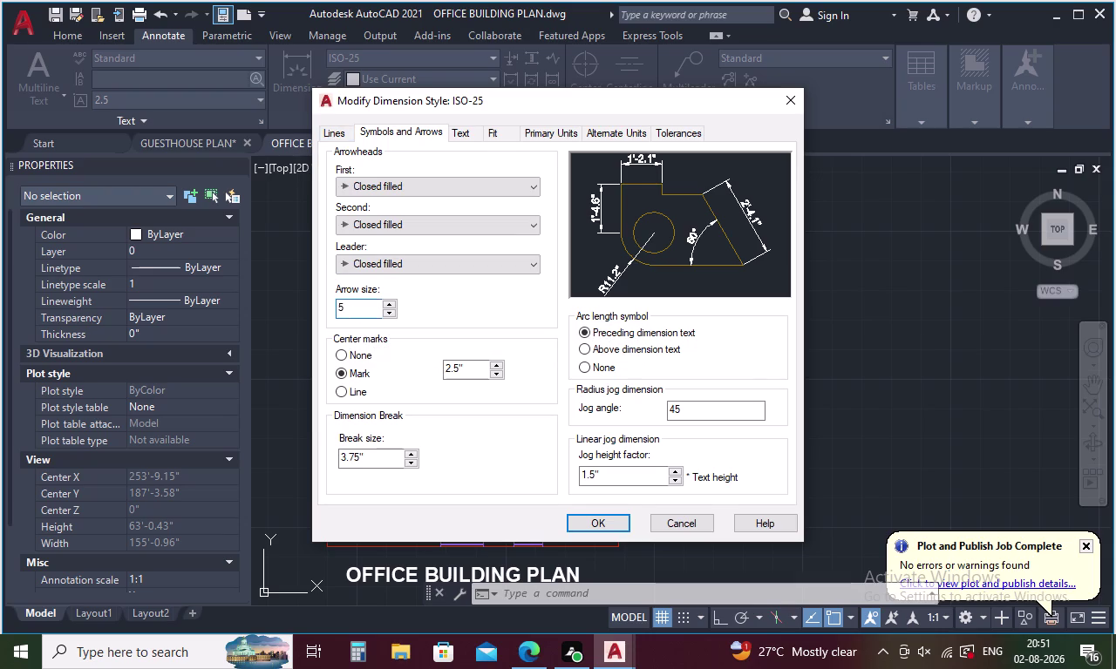
key(Return)
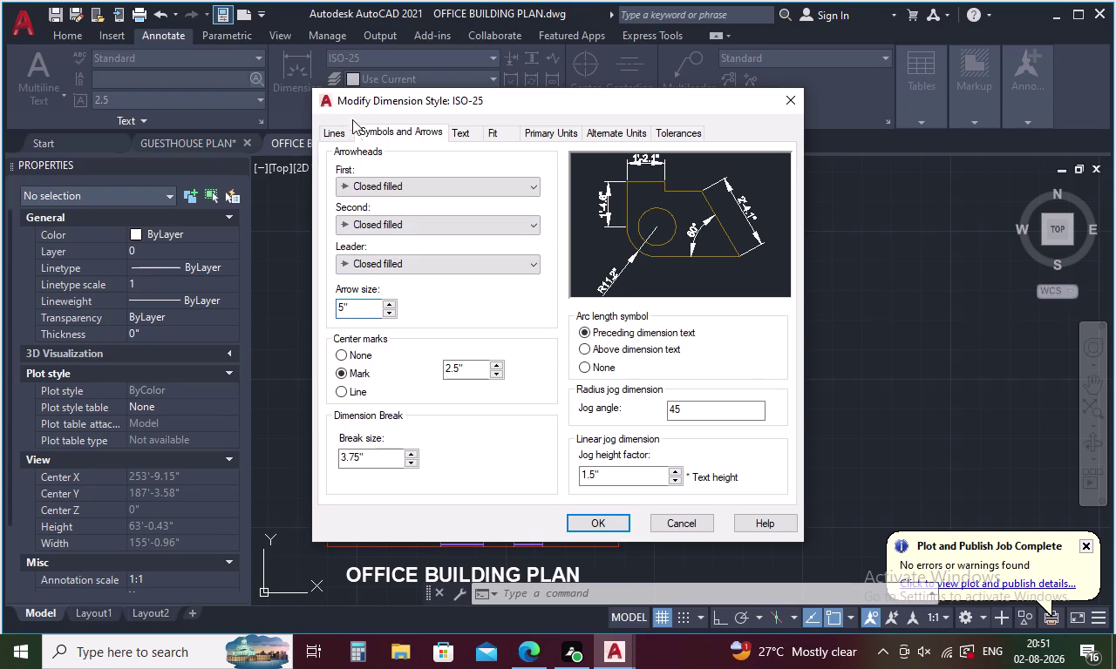
click(460, 129)
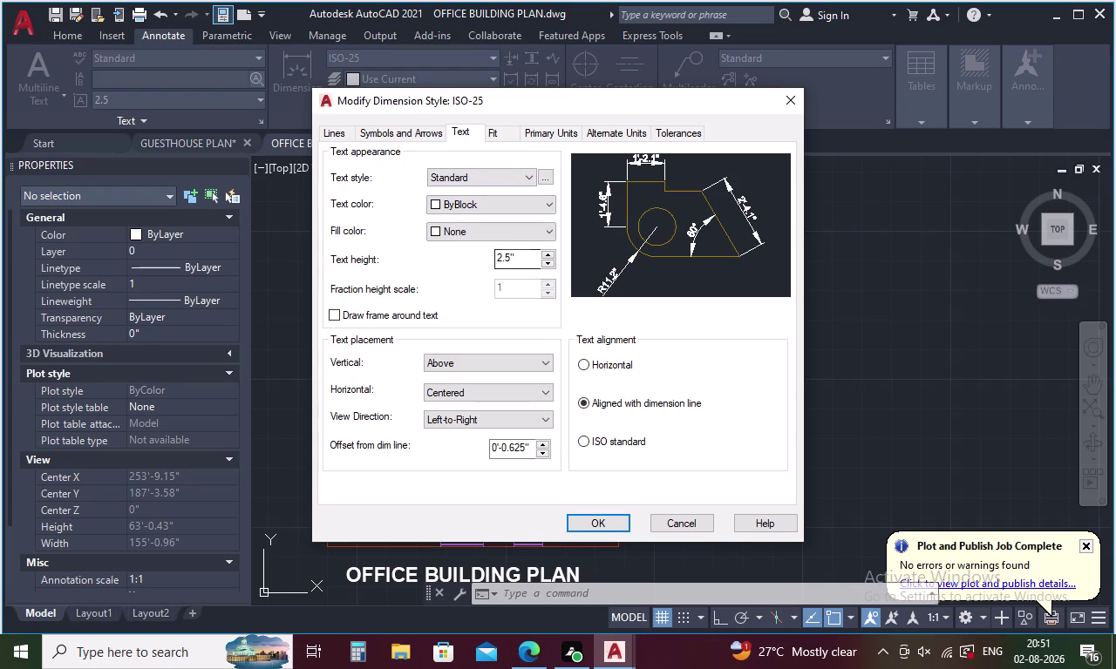
click(522, 258)
key(BackSpace)
key(BackSpace)
key(BackSpace)
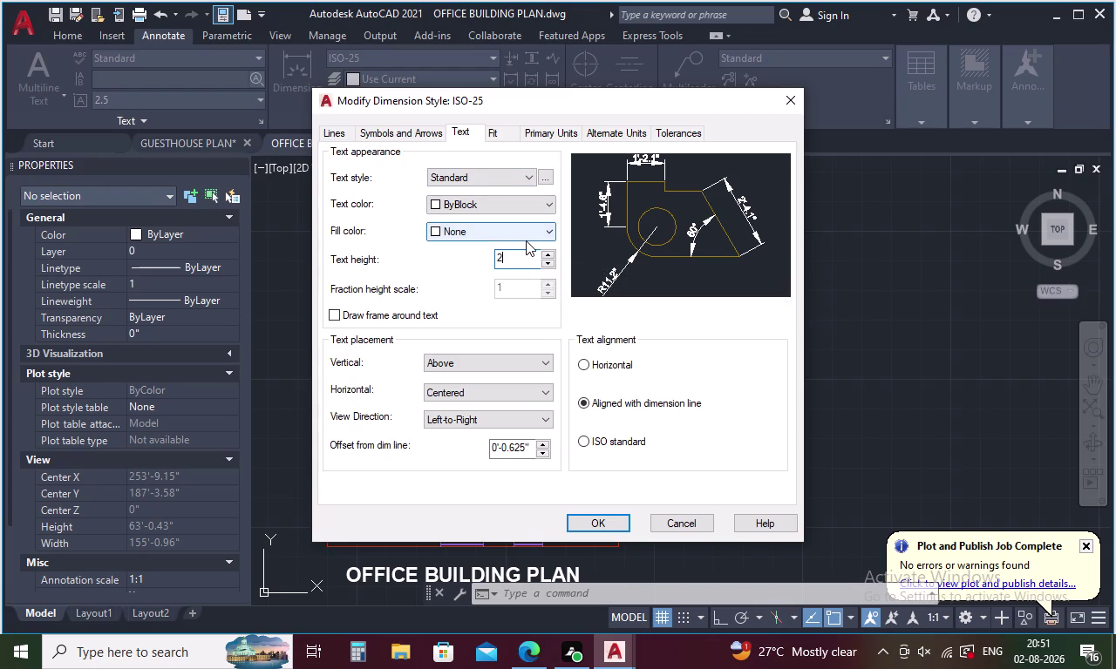
key(5)
key(Return)
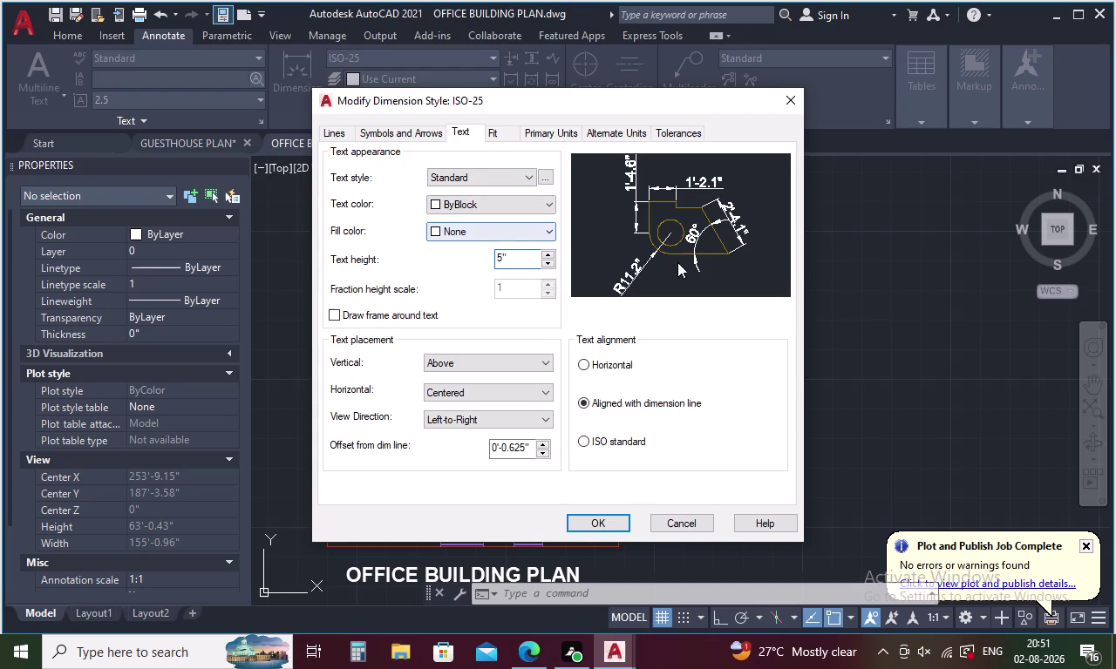
Save the ISO-25 changes and close the Dimension Style Manager.
click(583, 528)
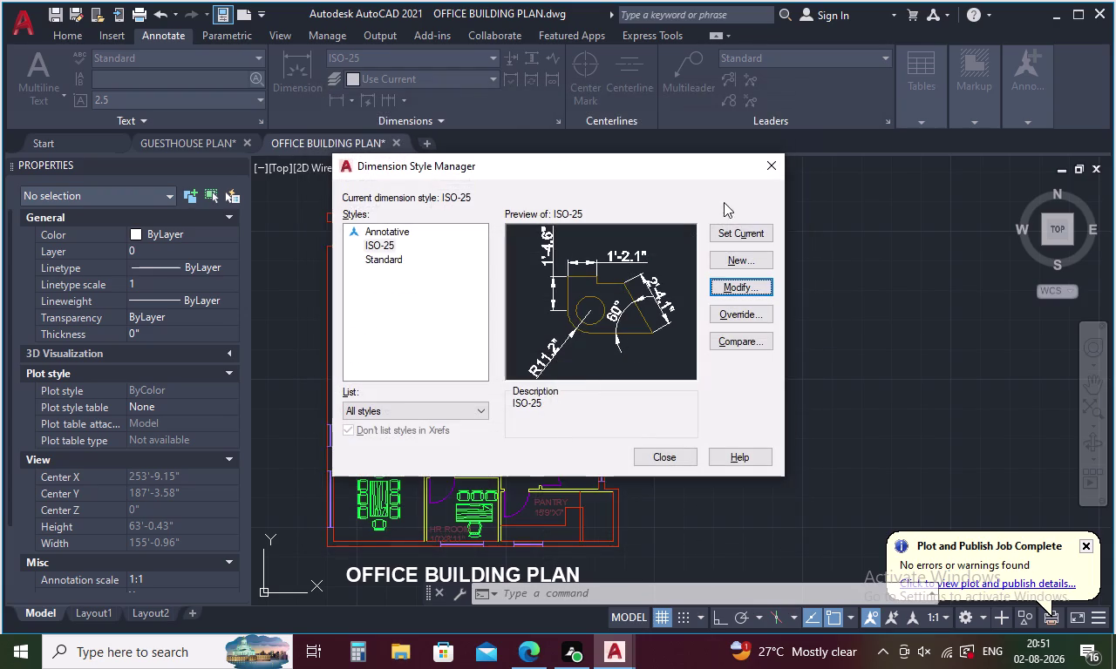
click(742, 227)
click(663, 458)
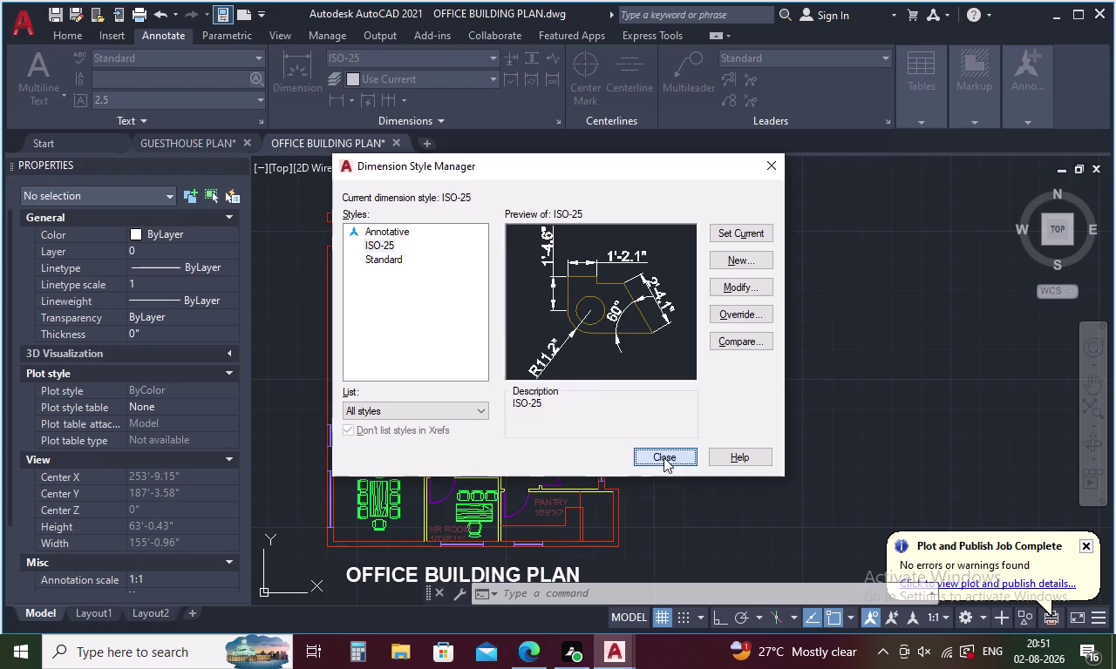
key(Escape)
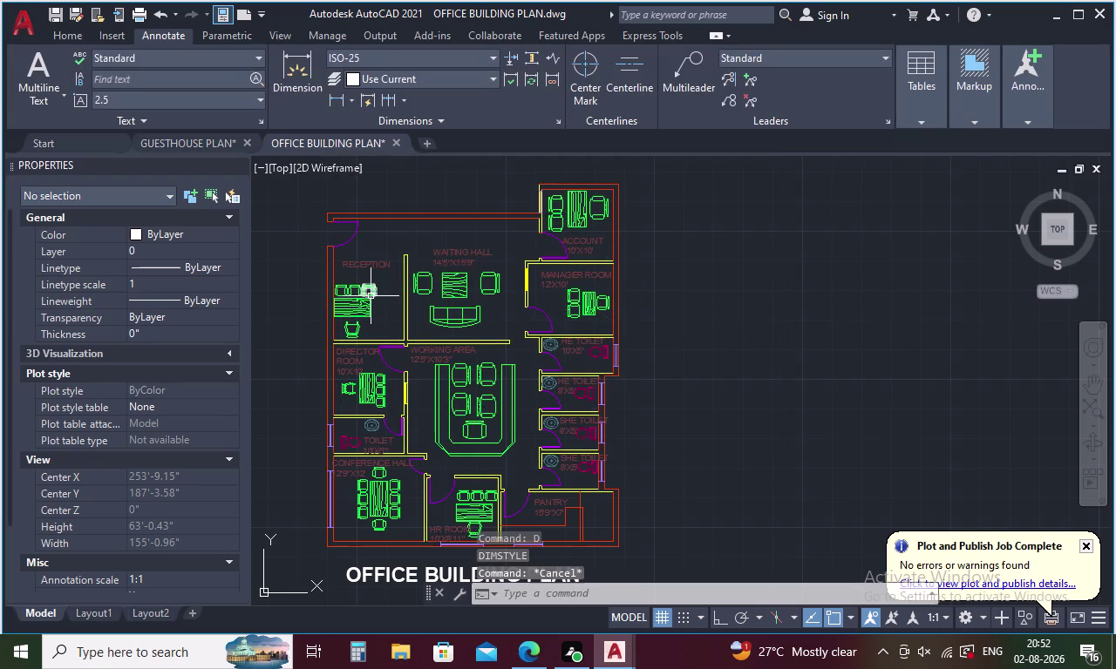
key(l)
key(Return)
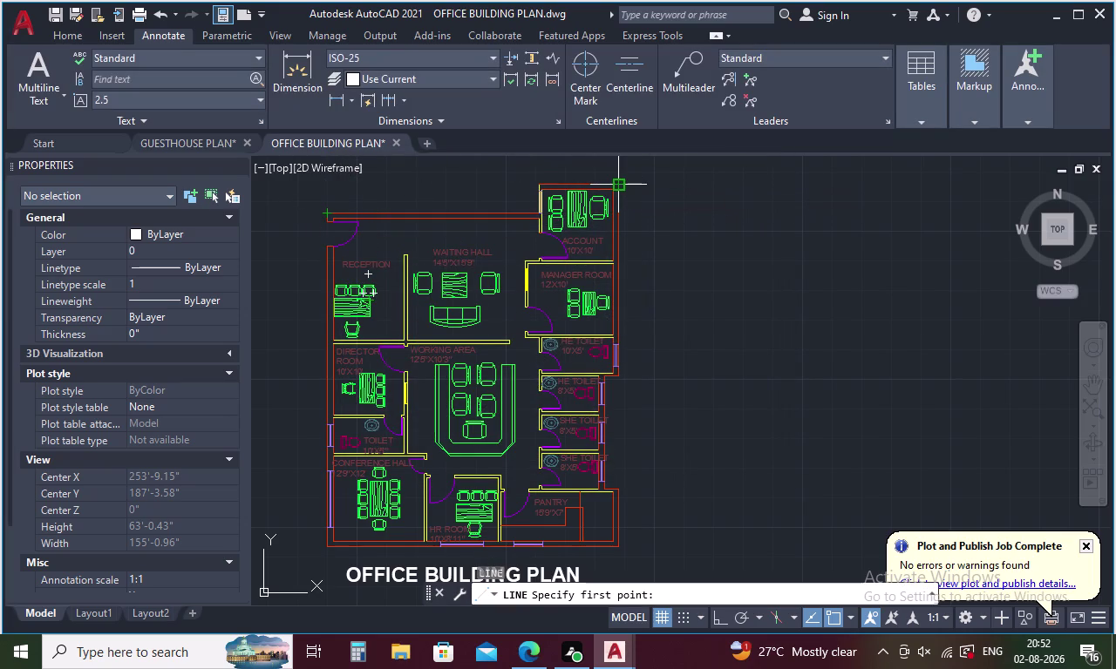
click(617, 179)
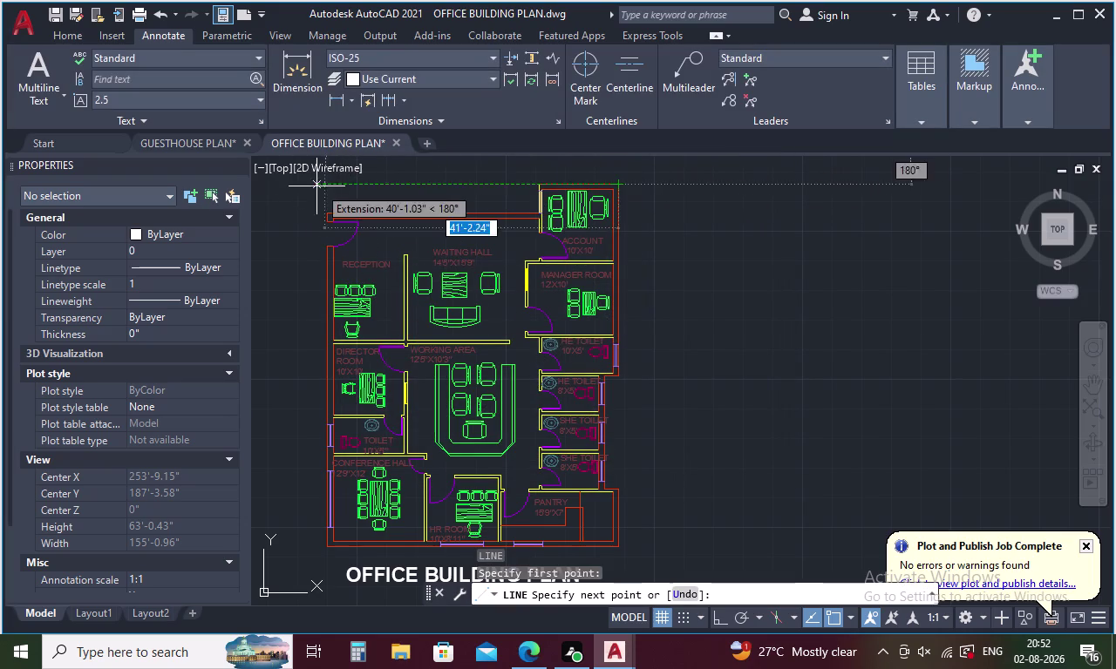
scroll(up, 3)
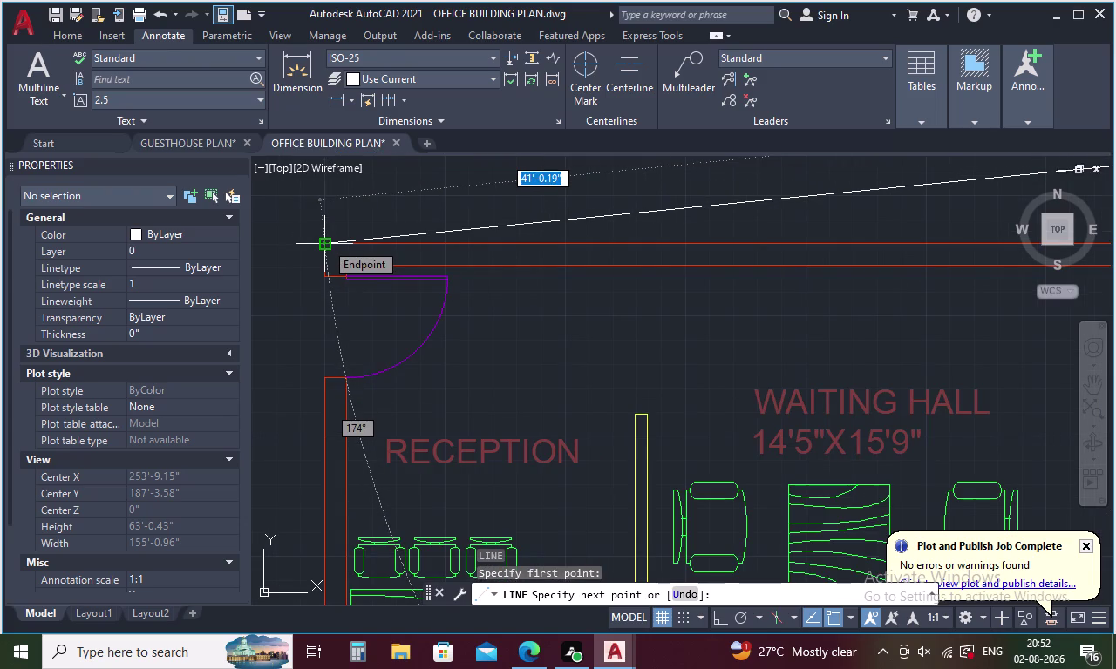
scroll(up, 3)
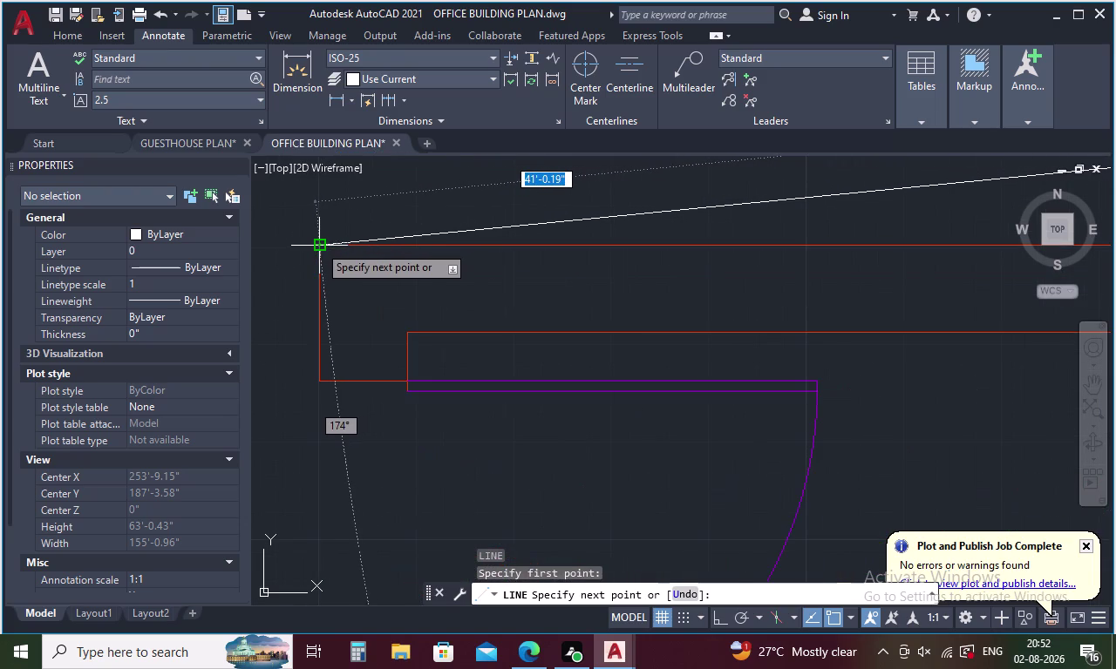
click(318, 245)
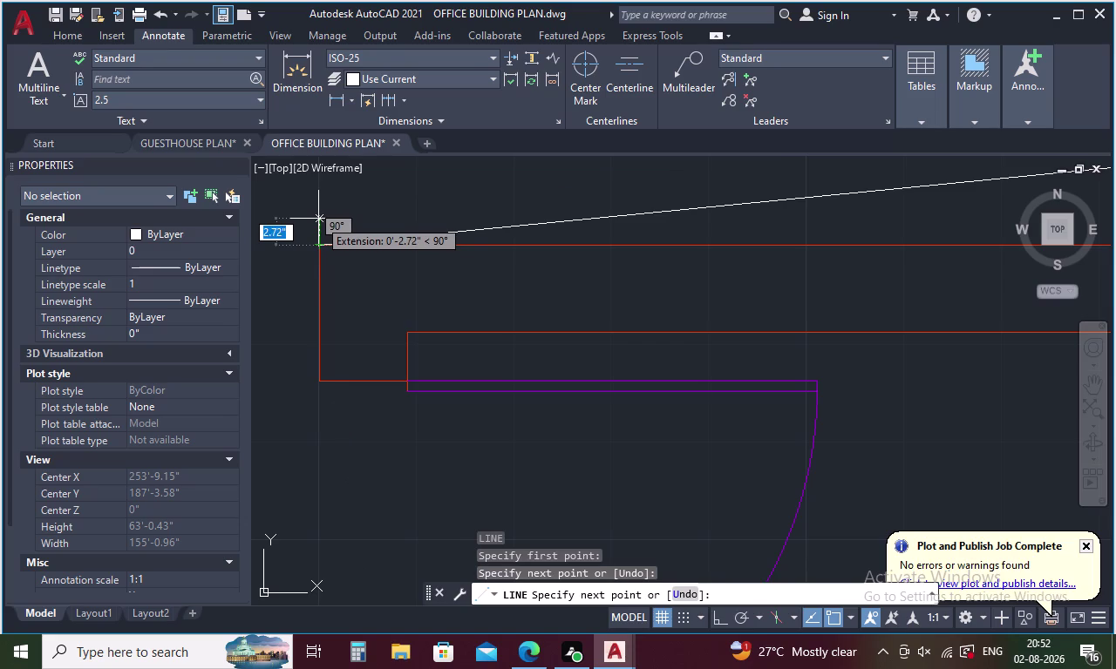
key(Escape)
click(486, 228)
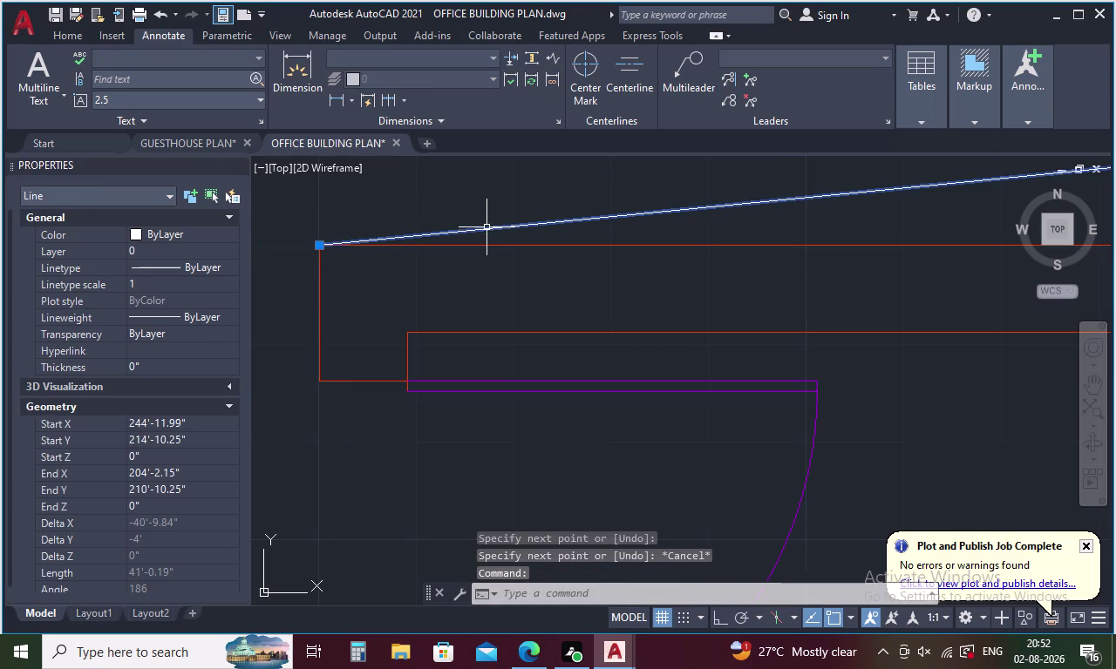
key(Delete)
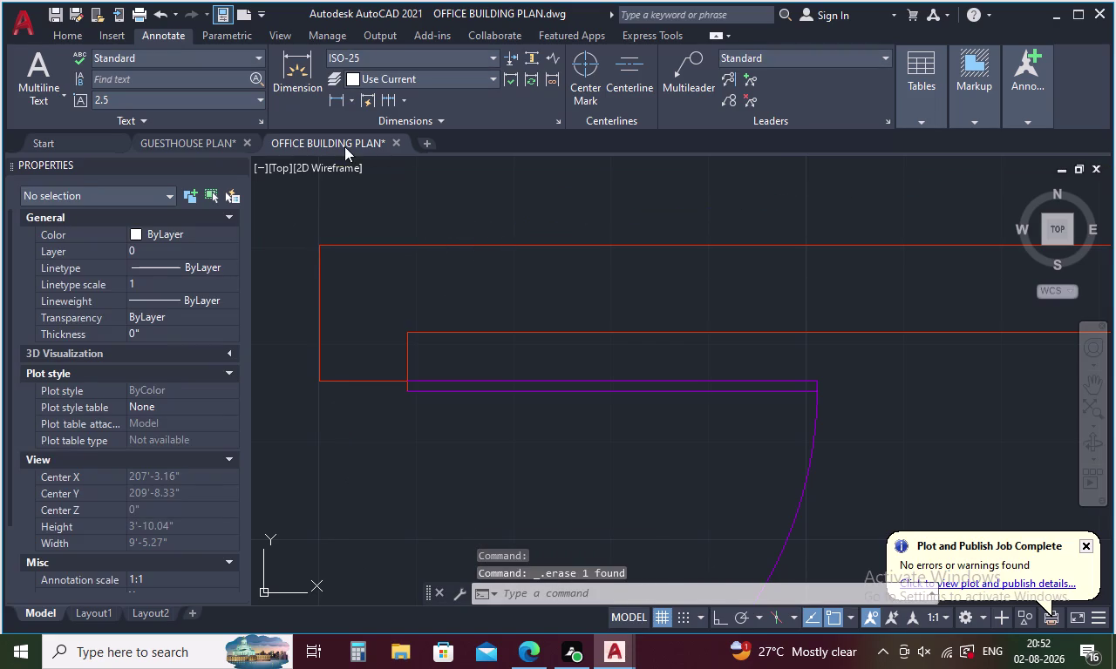
click(341, 99)
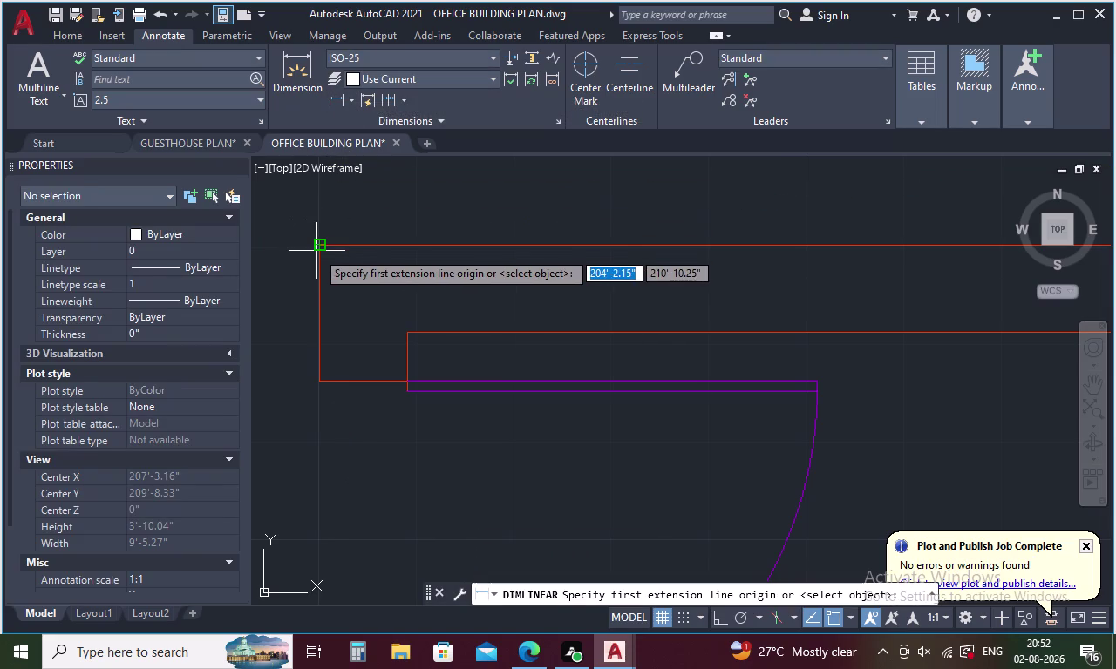
Dimension the top wall corner to corner (40'-9.8"), then double-click the dimension text.
click(321, 242)
scroll(down, 3)
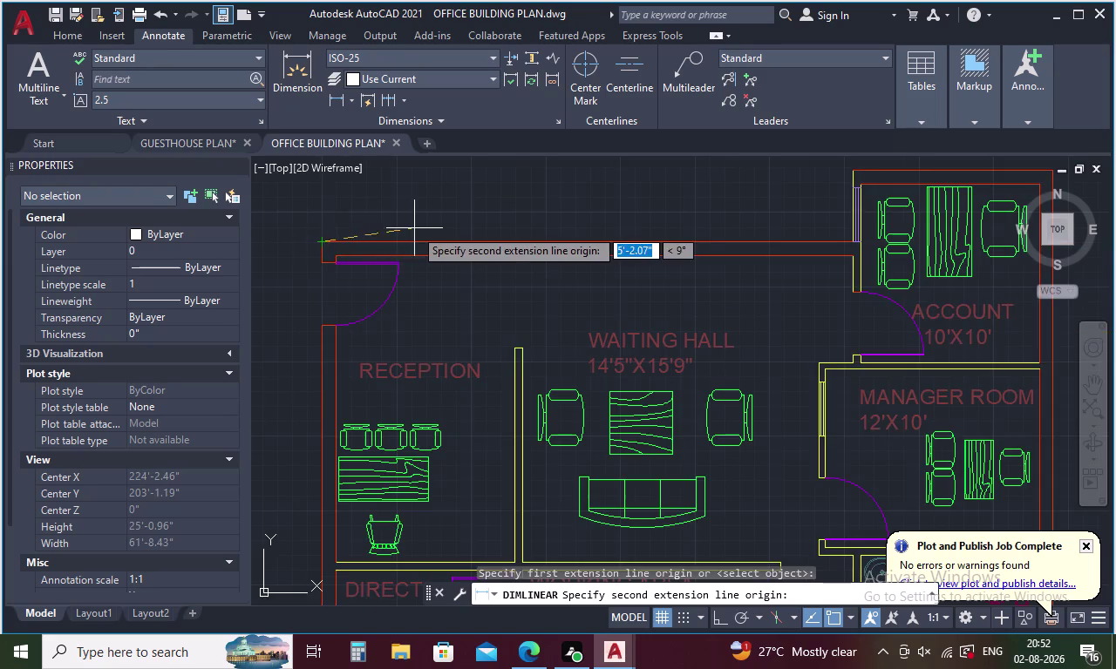
scroll(down, 3)
scroll(up, 3)
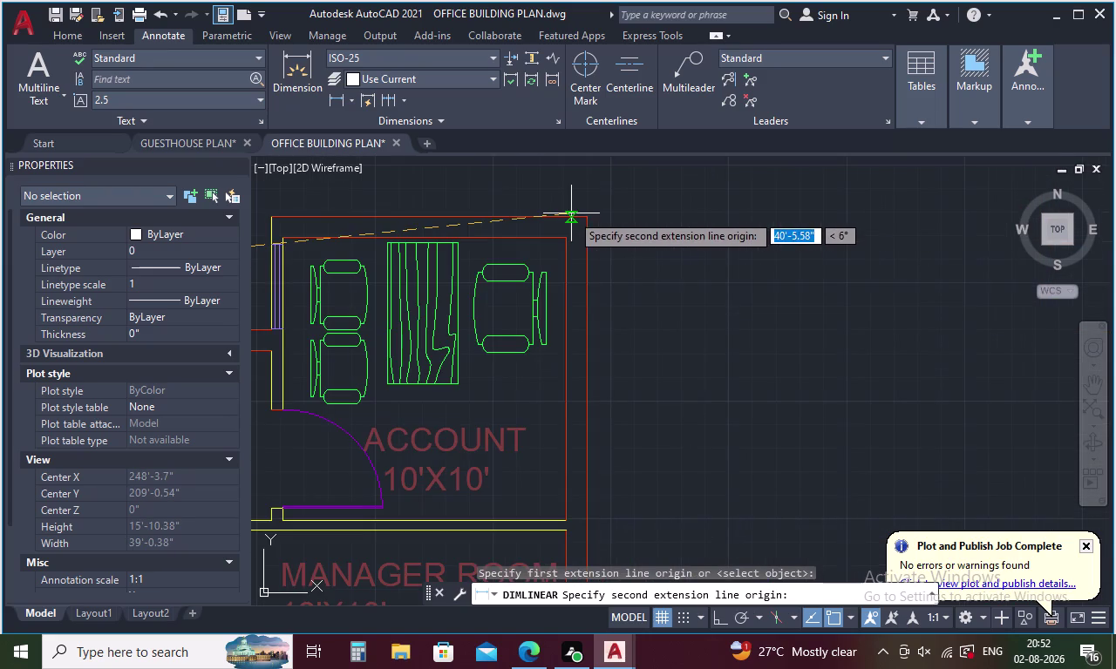
click(590, 214)
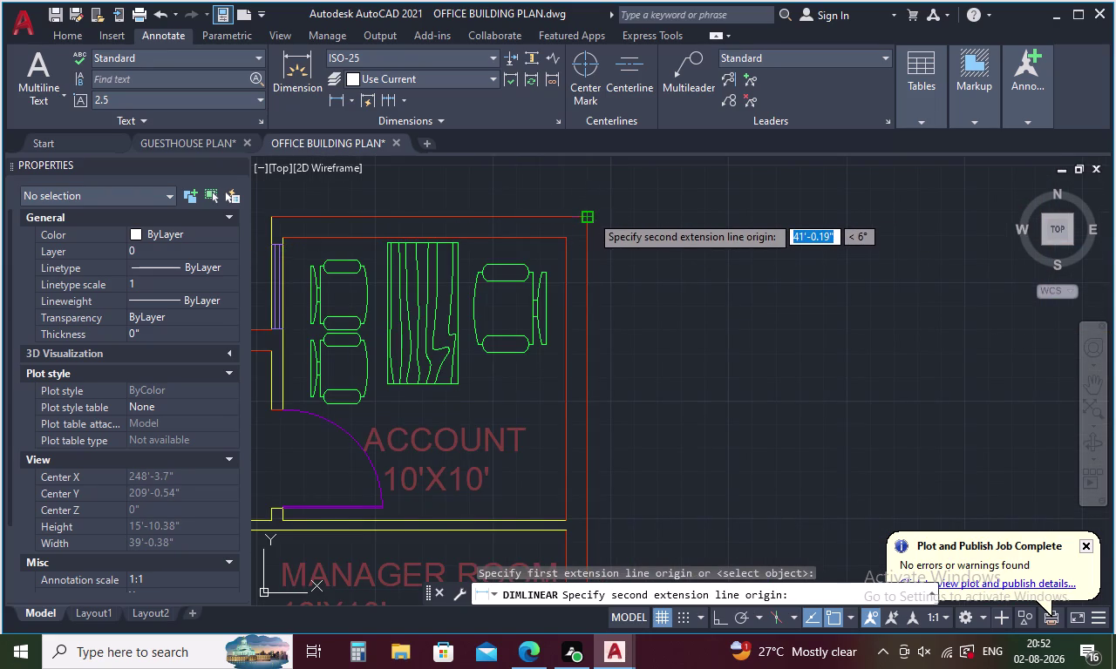
middle_drag(588, 202, 748, 254)
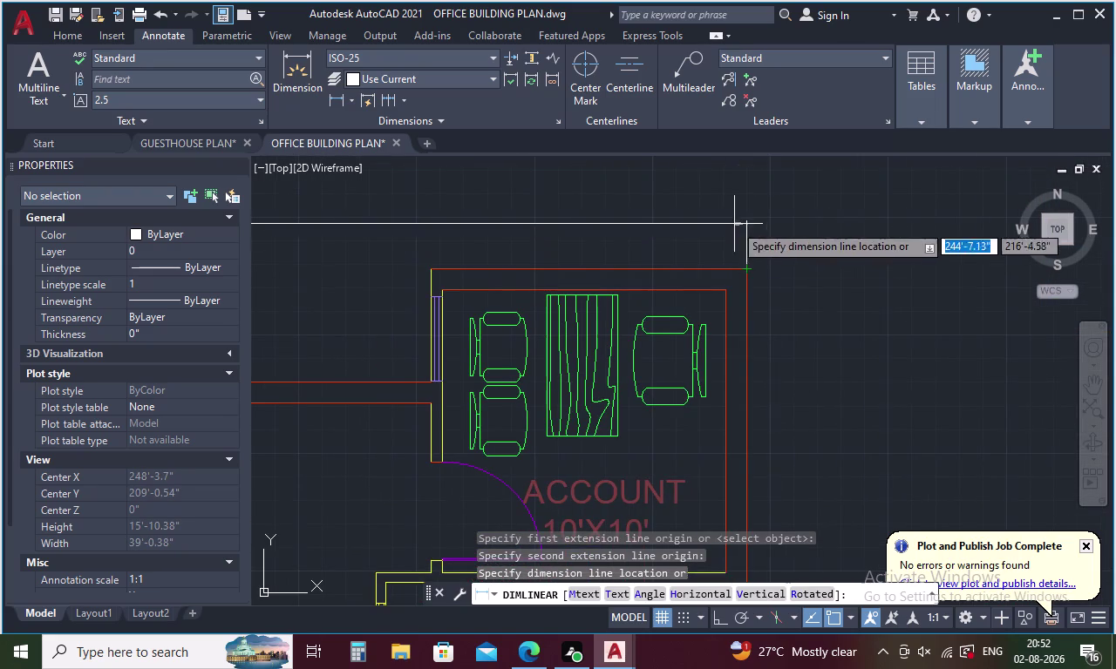
middle_drag(732, 219, 934, 243)
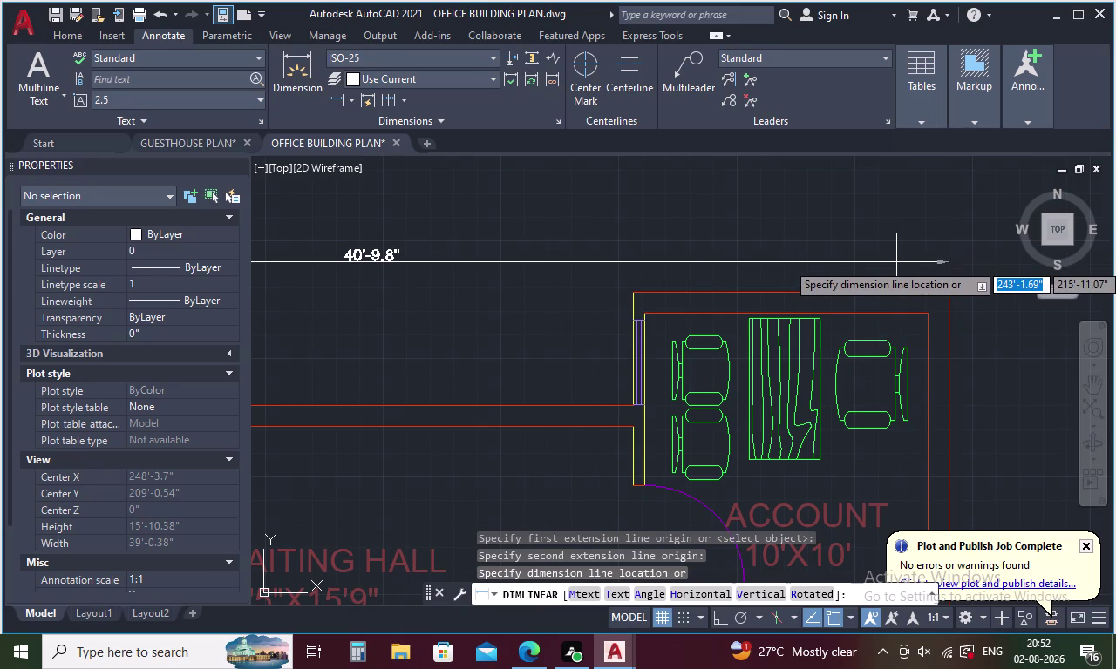
click(870, 268)
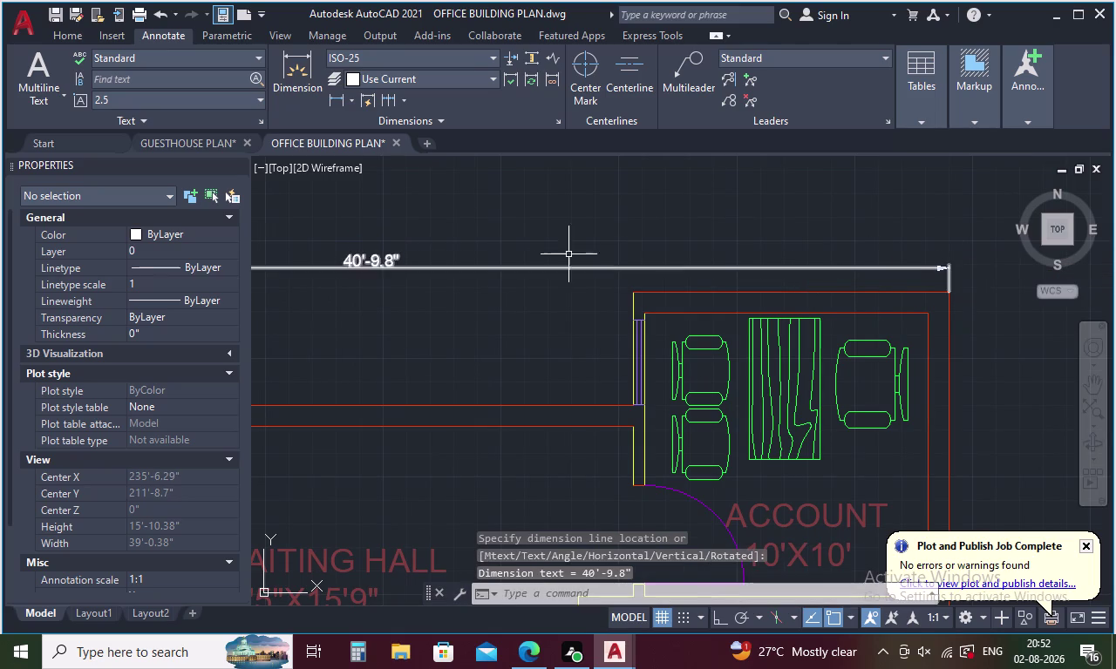
double_click(372, 256)
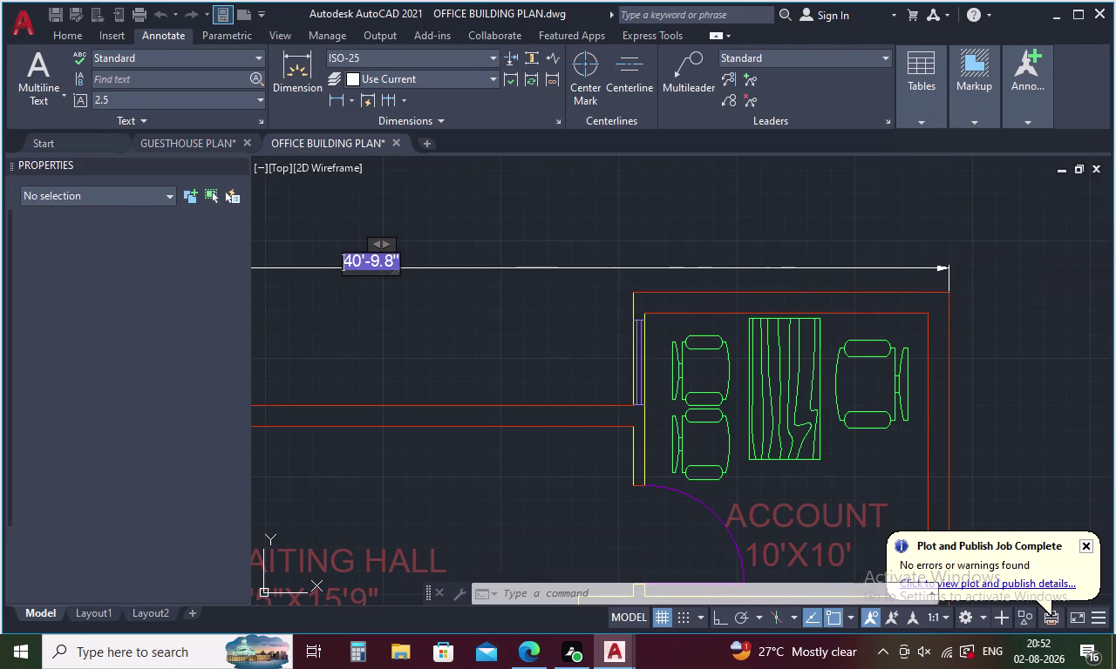
click(404, 253)
Retype the top overall dimension text as 40'.
double_click(387, 261)
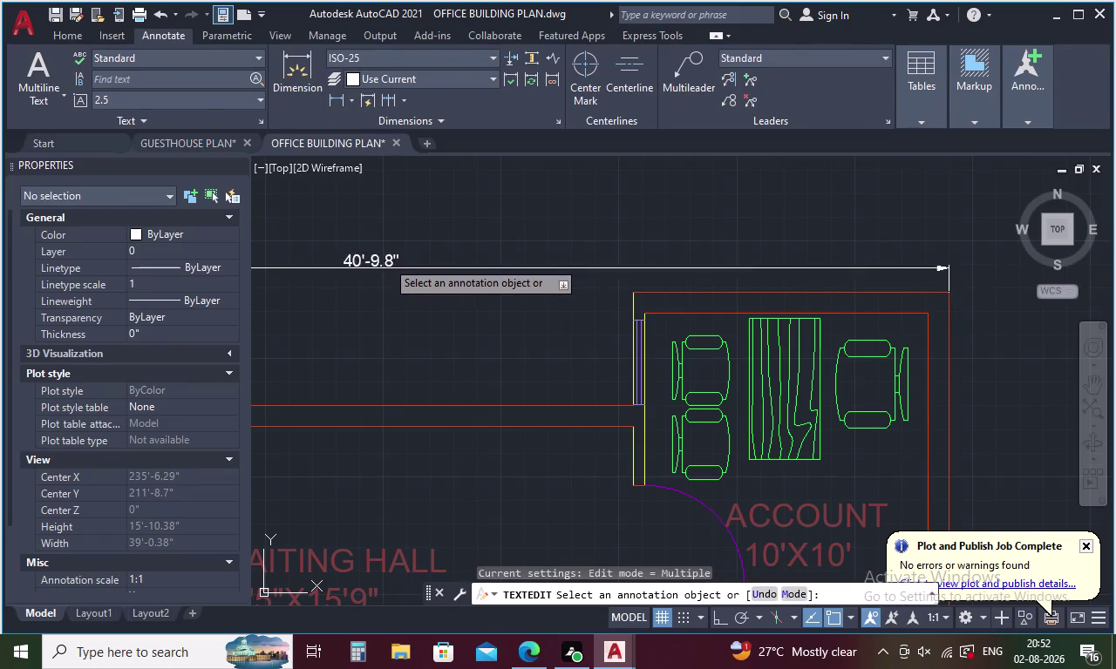
key(BackSpace)
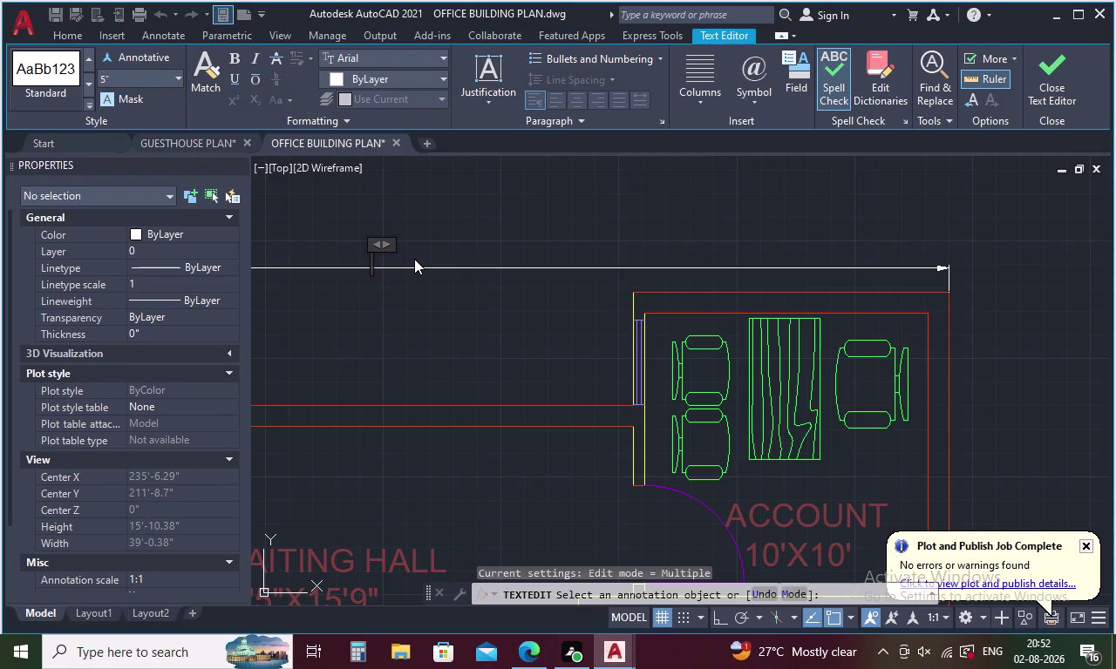
text(40)
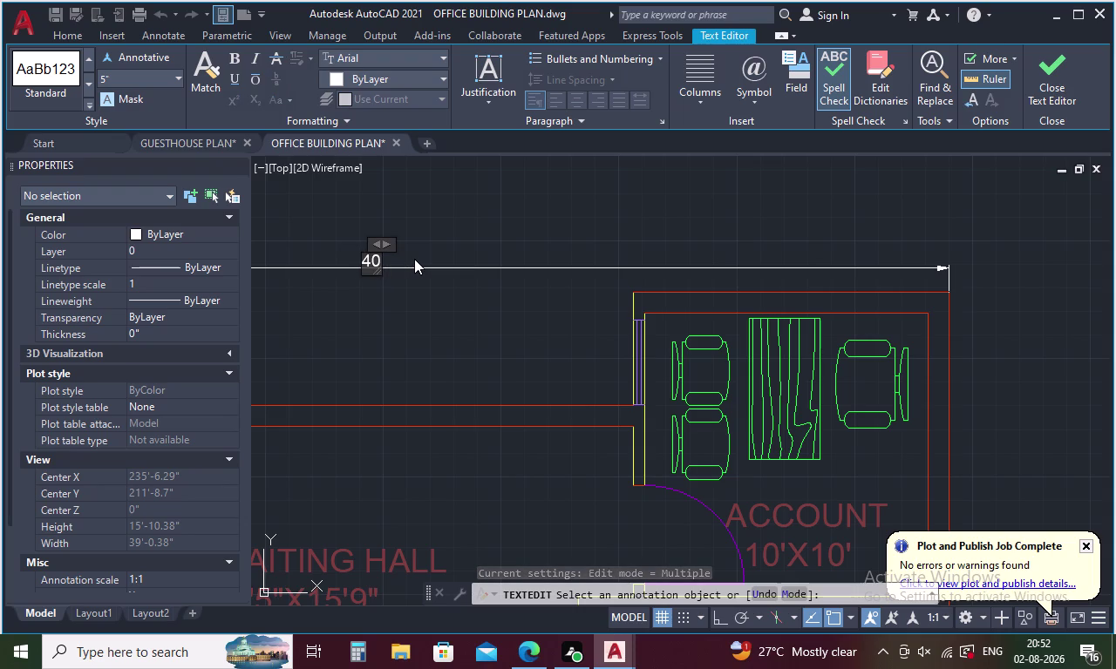
key(apostrophe)
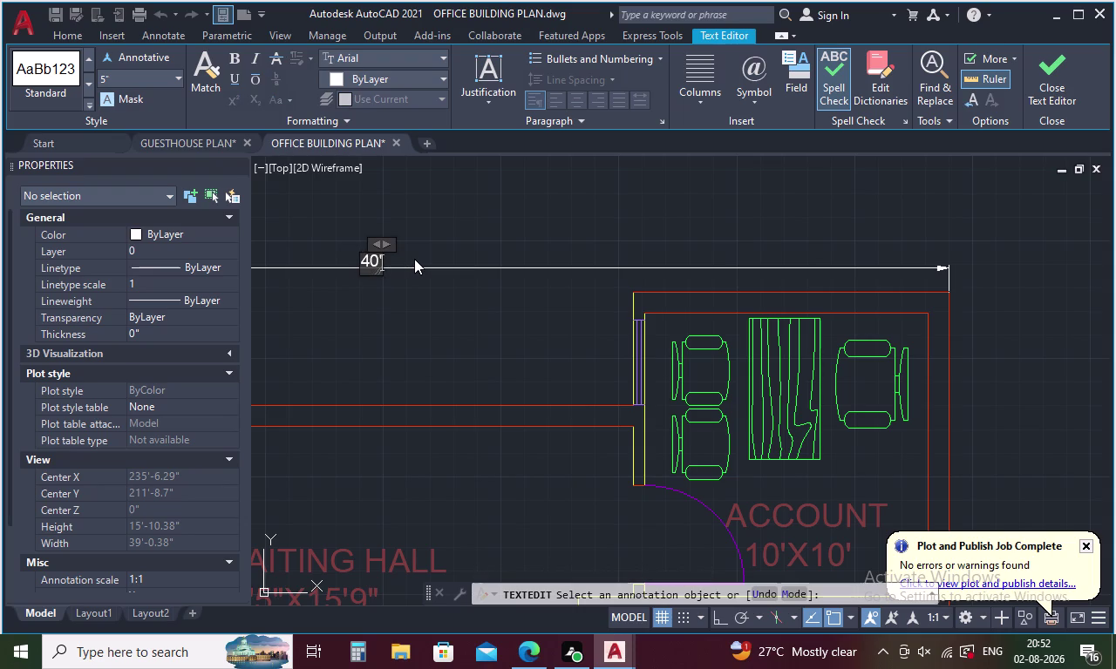
key(Return)
key(Escape)
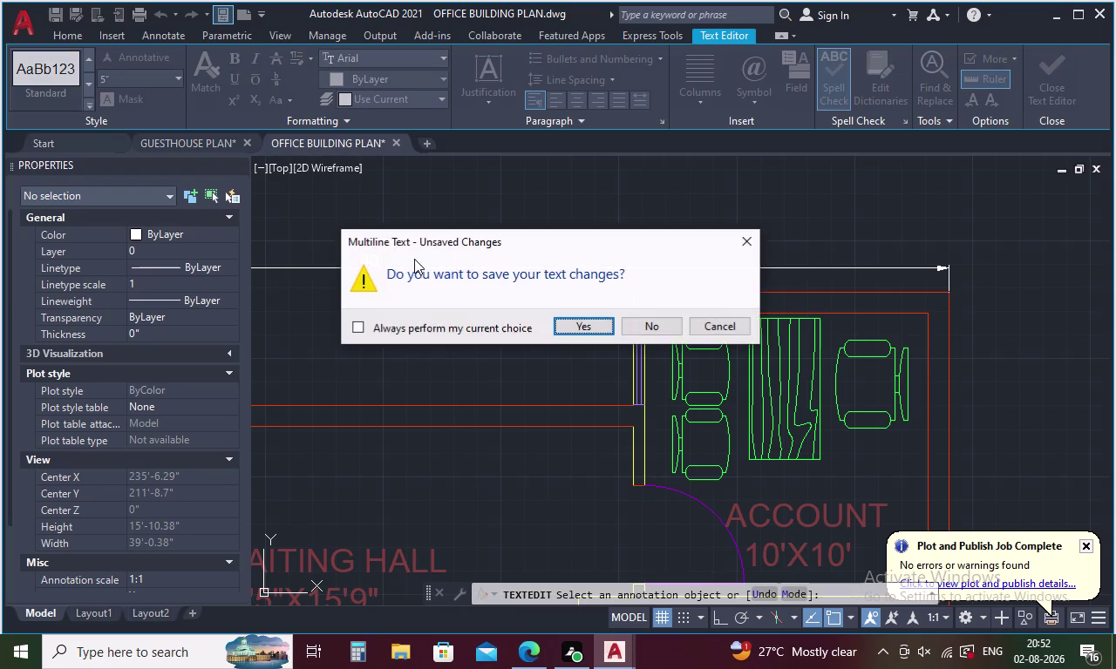
click(573, 324)
scroll(down, 3)
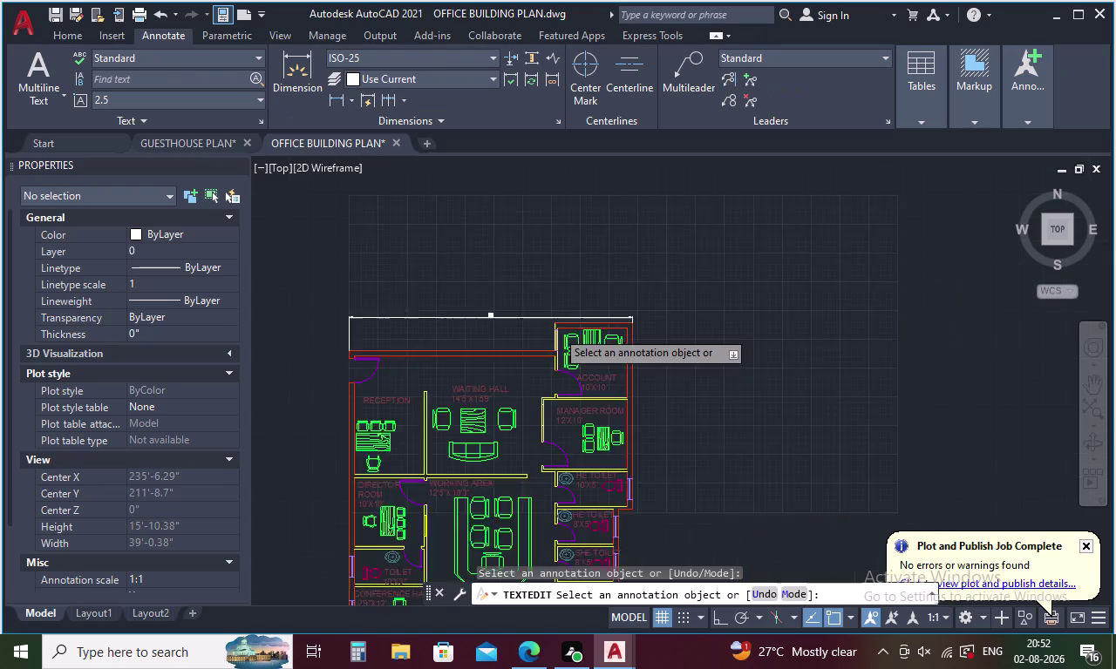
key(Escape)
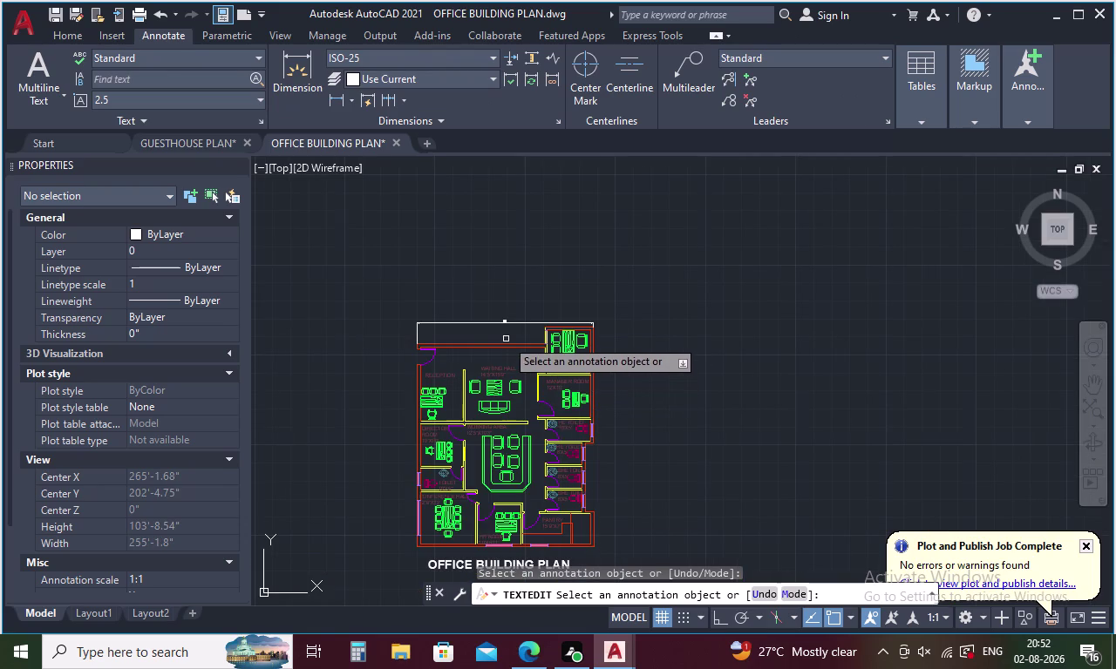
scroll(up, 3)
Select the 40' dimension text and set its height to 10.
double_click(494, 254)
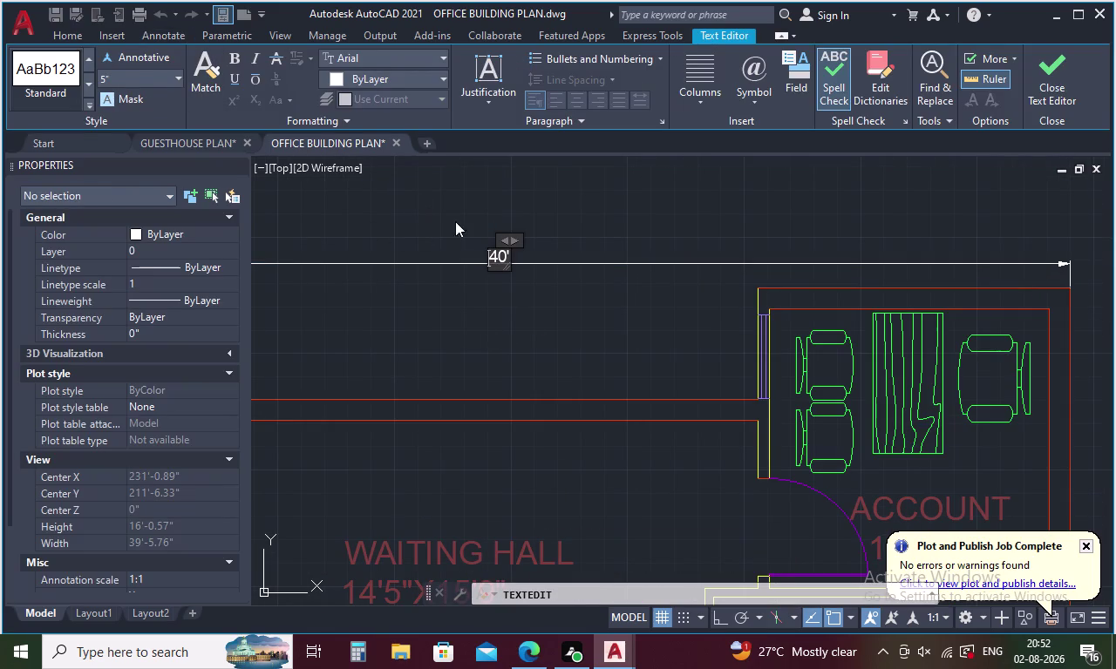
scroll(up, 3)
drag(588, 326, 501, 341)
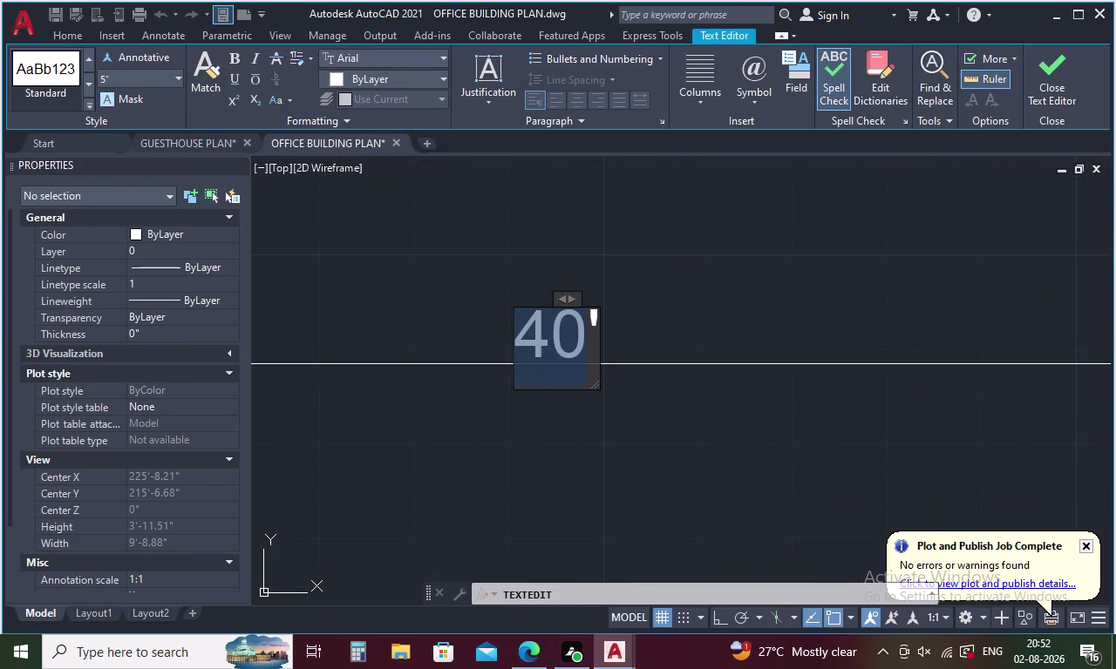
drag(501, 341, 497, 341)
click(141, 77)
key(BackSpace)
text(10)
key(Return)
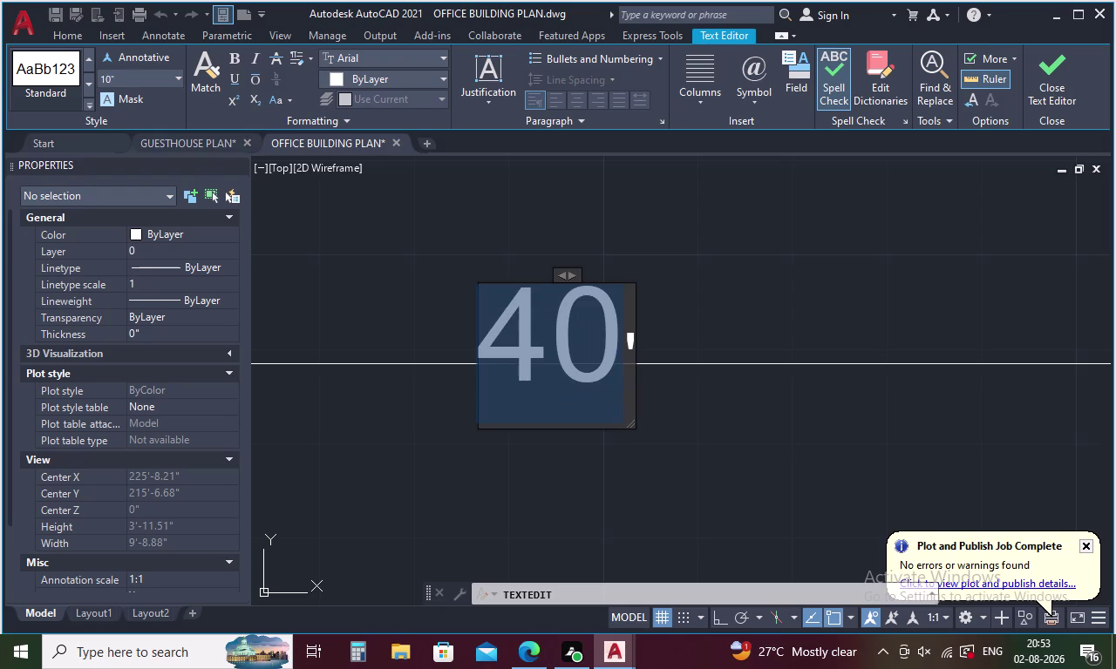
click(327, 428)
scroll(down, 3)
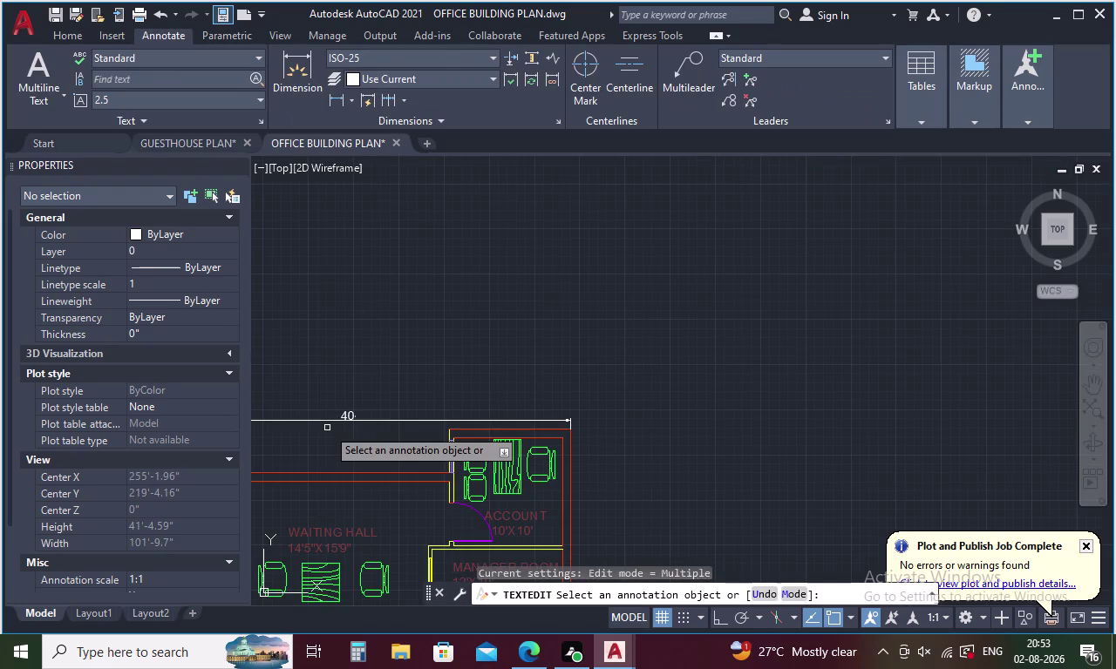
middle_drag(324, 453, 426, 213)
scroll(down, 3)
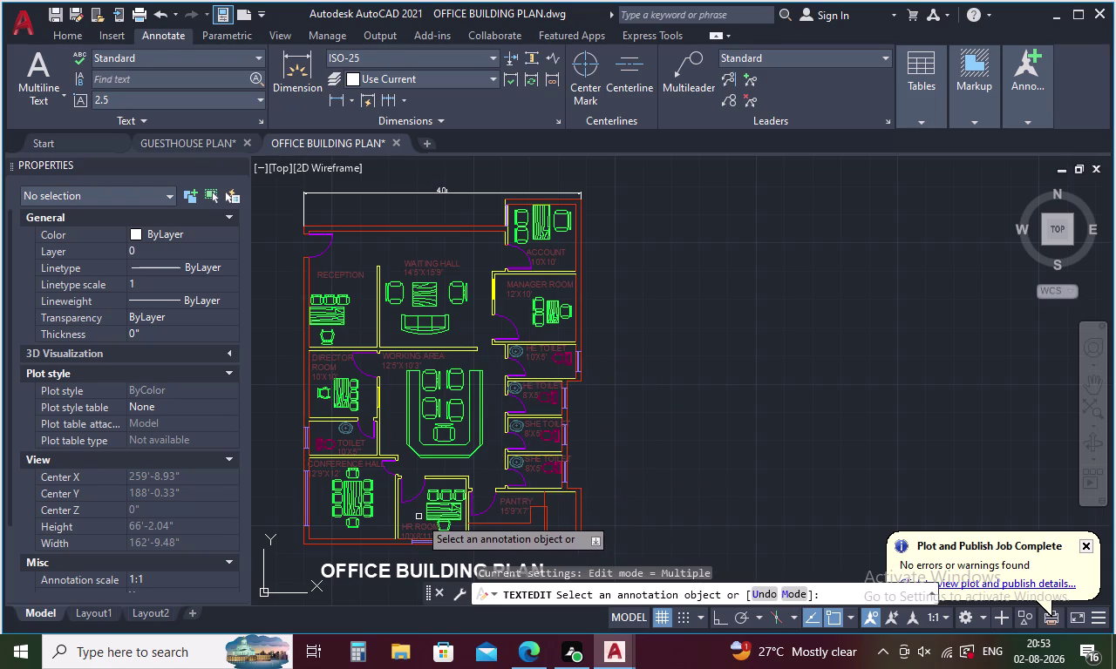
scroll(up, 3)
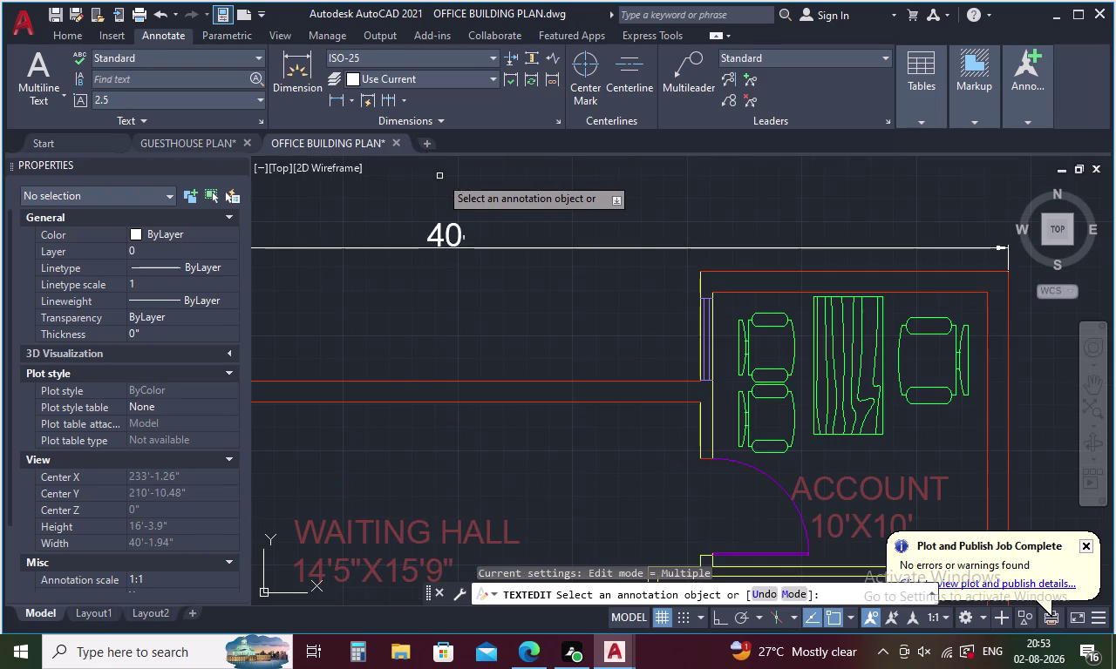
scroll(up, 3)
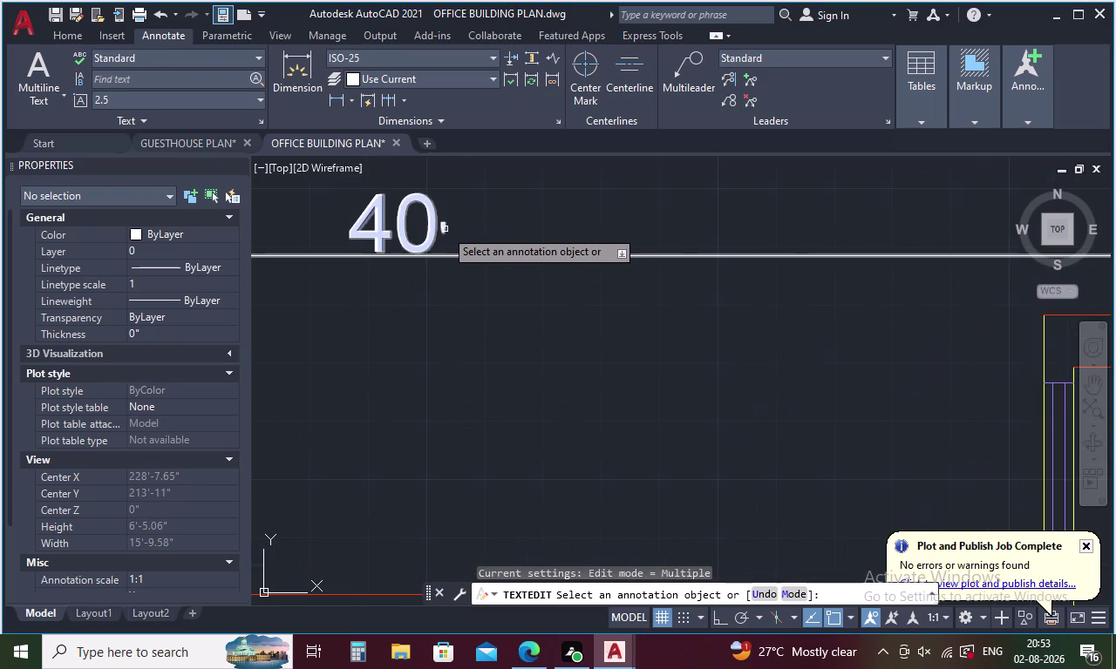
Reopen the 40' dimension text and rework its foot mark.
double_click(429, 220)
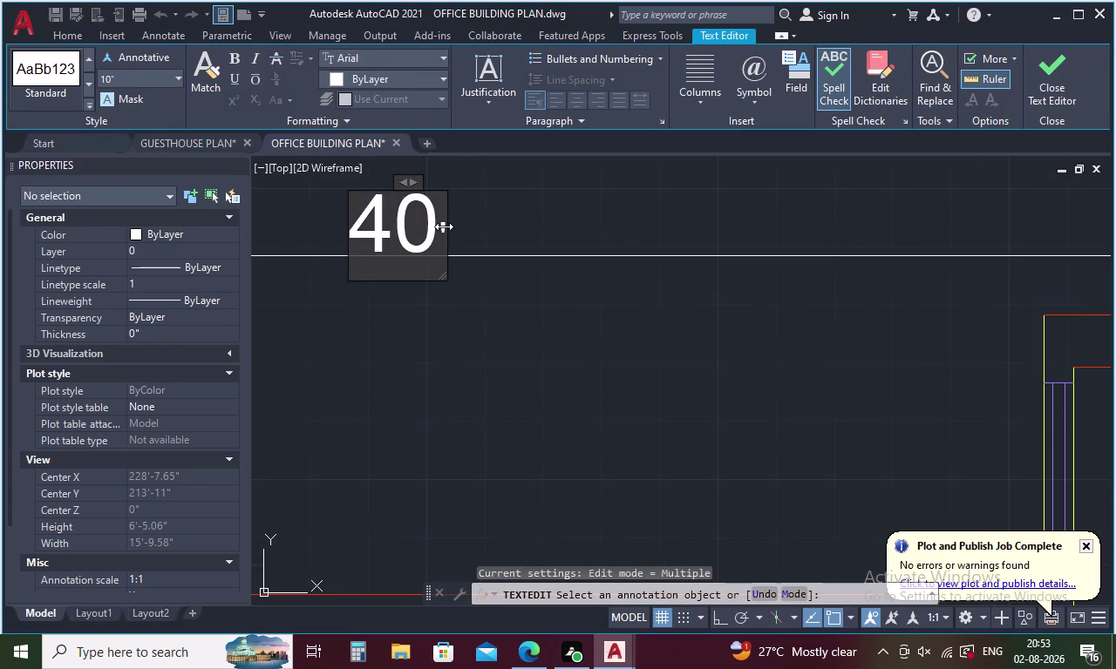
click(444, 227)
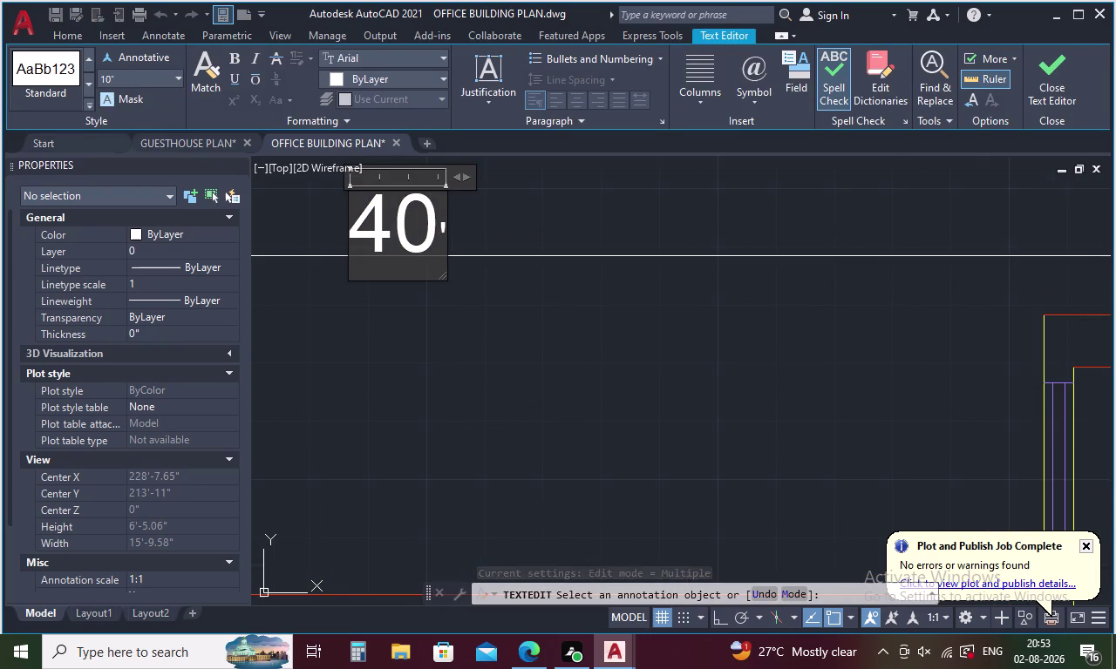
drag(437, 221, 320, 251)
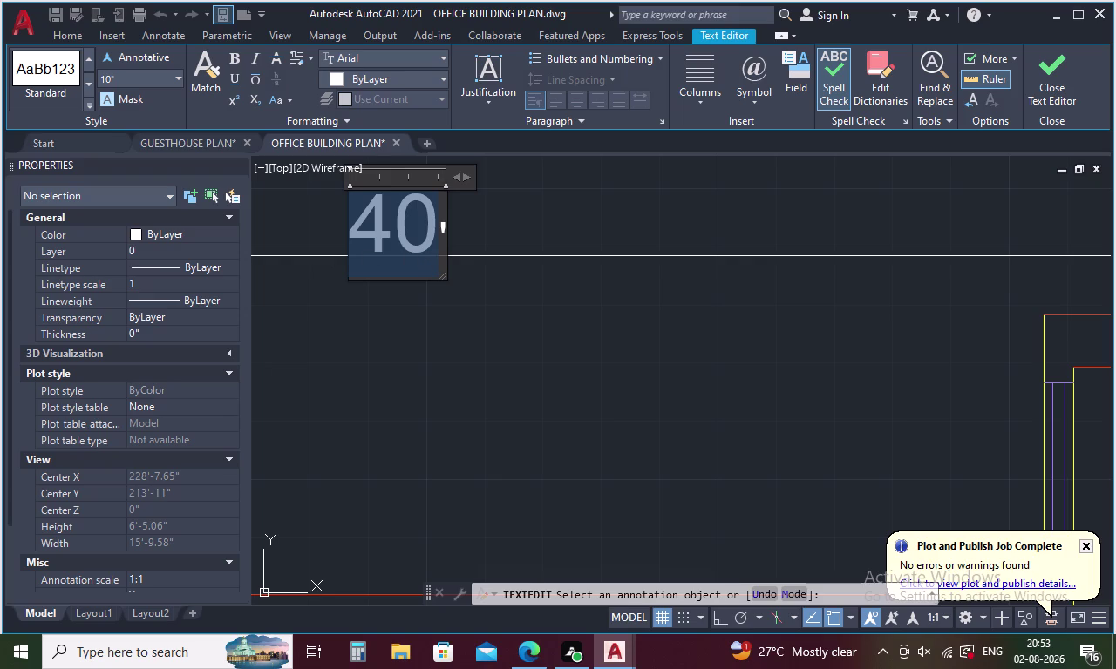
click(442, 232)
key(Right)
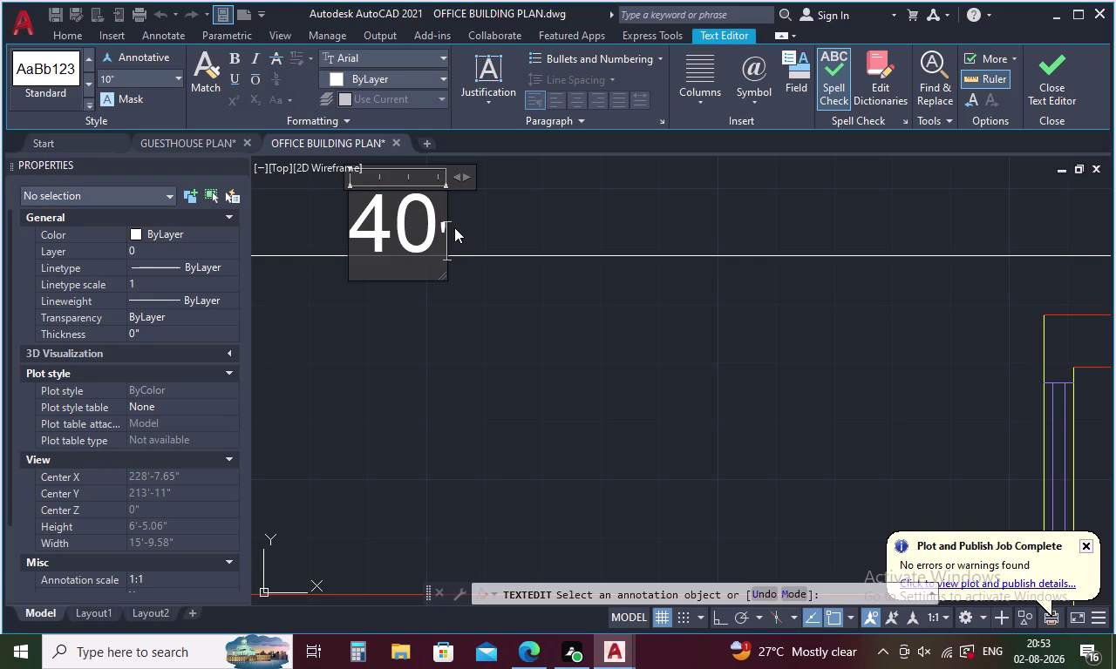
key(BackSpace)
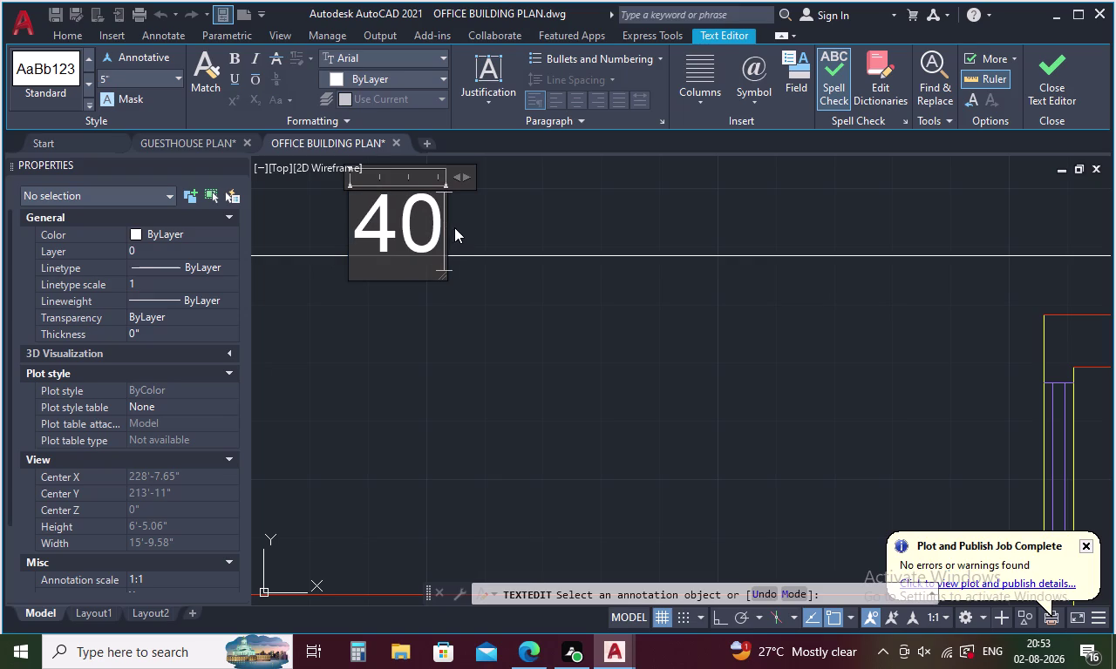
key(apostrophe)
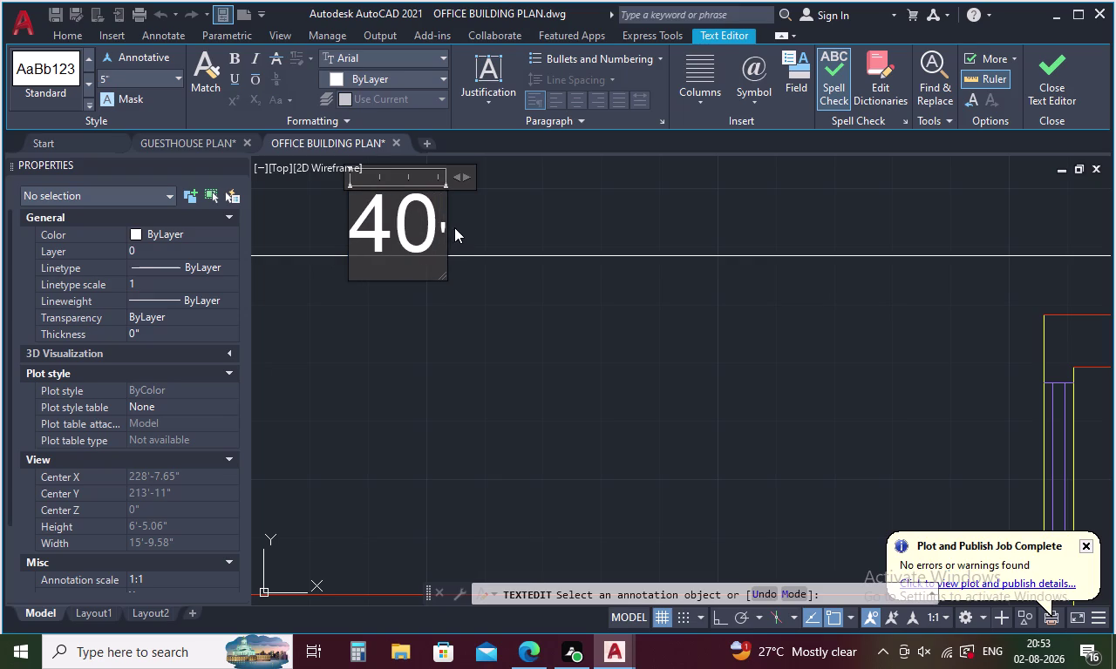
key(BackSpace)
key(apostrophe)
key(BackSpace)
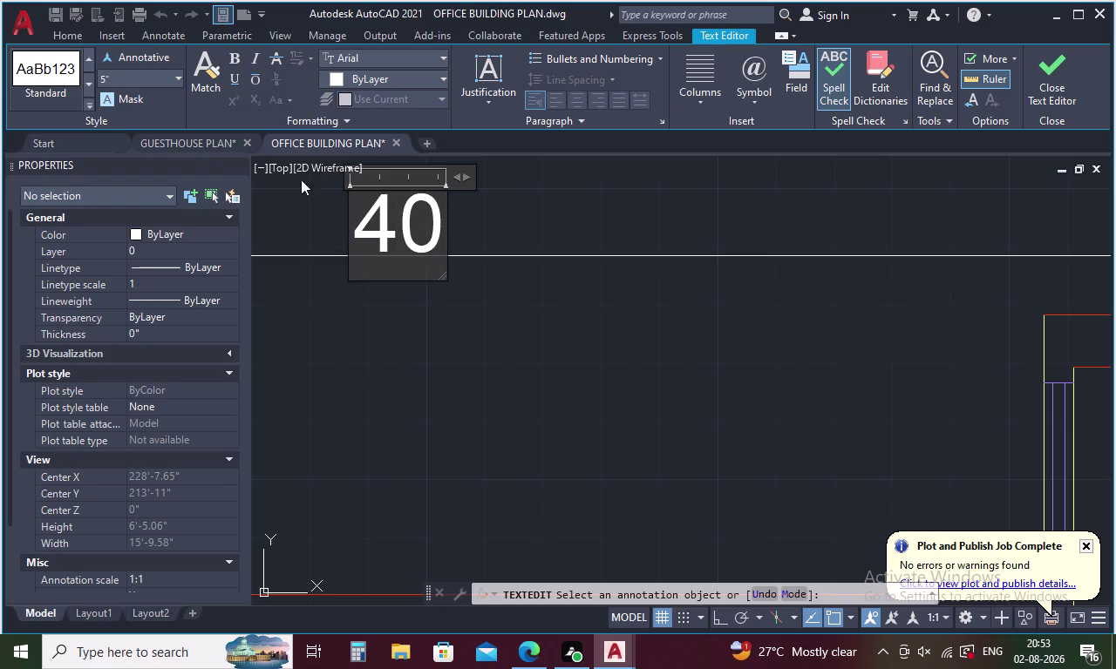
Change the 40' dimension text height to 8 inches.
click(117, 81)
key(BackSpace)
key(8)
key(Return)
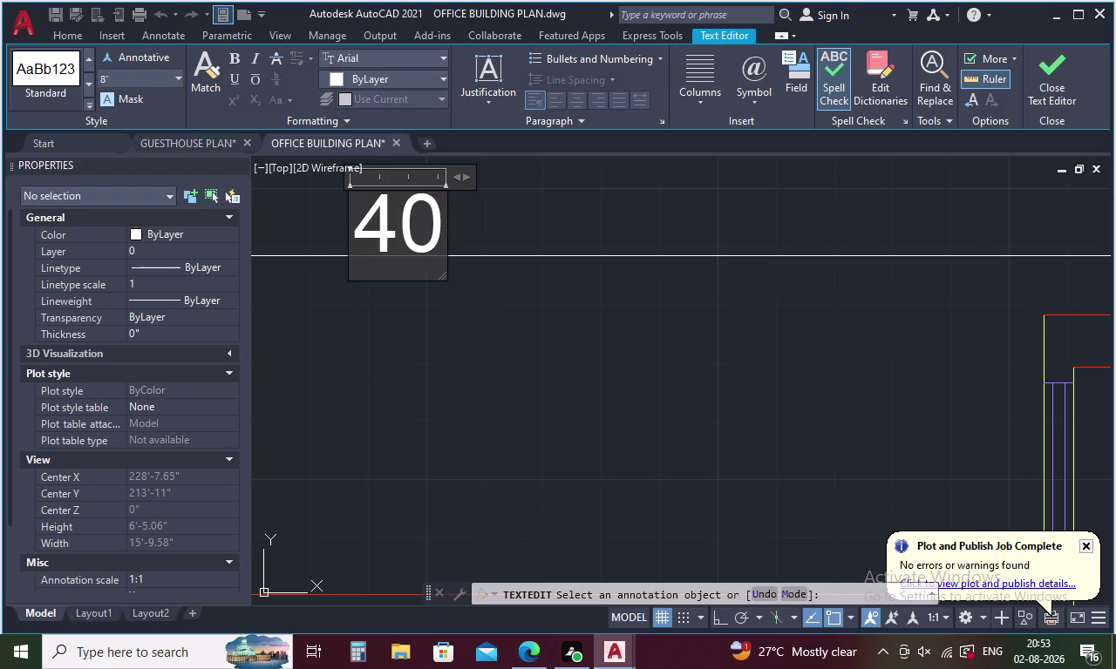
key(apostrophe)
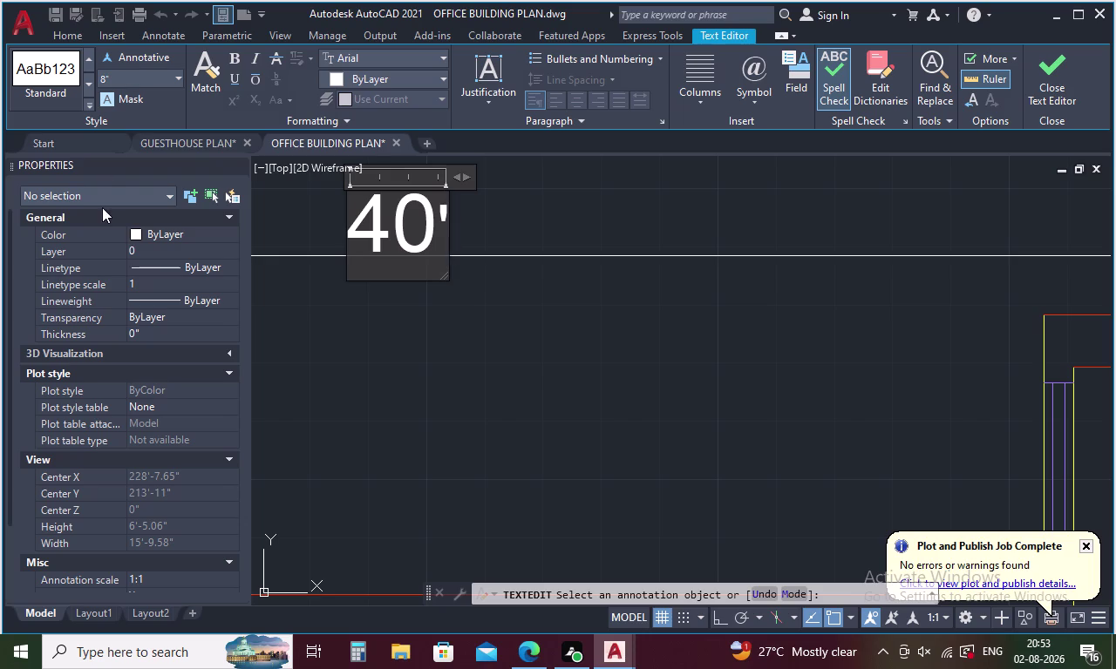
key(BackSpace)
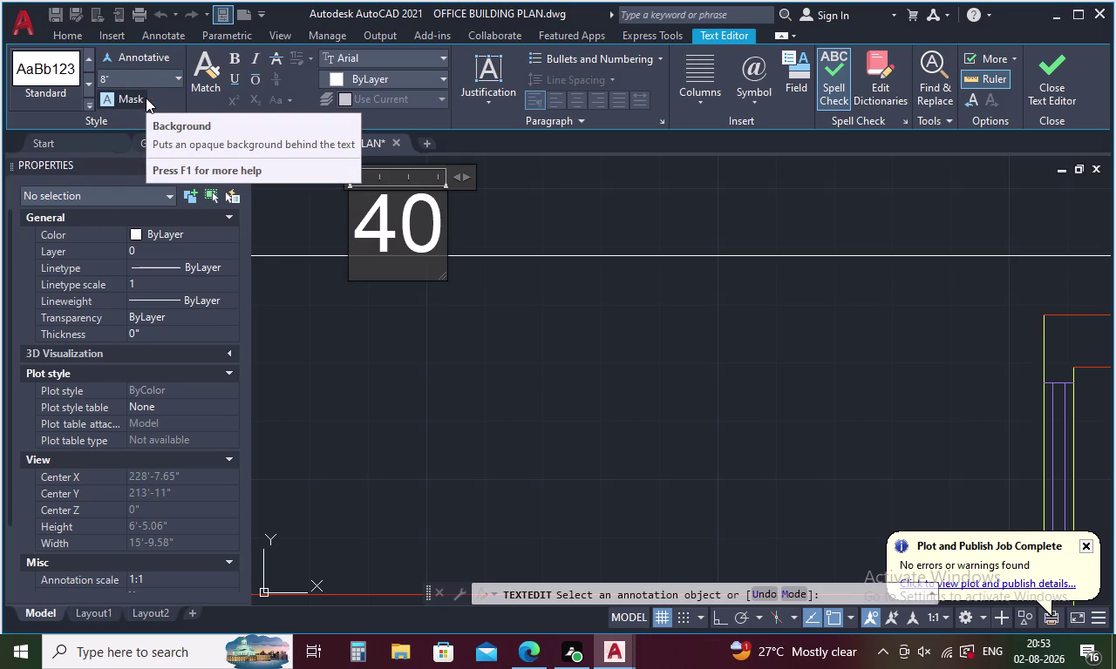
key(apostrophe)
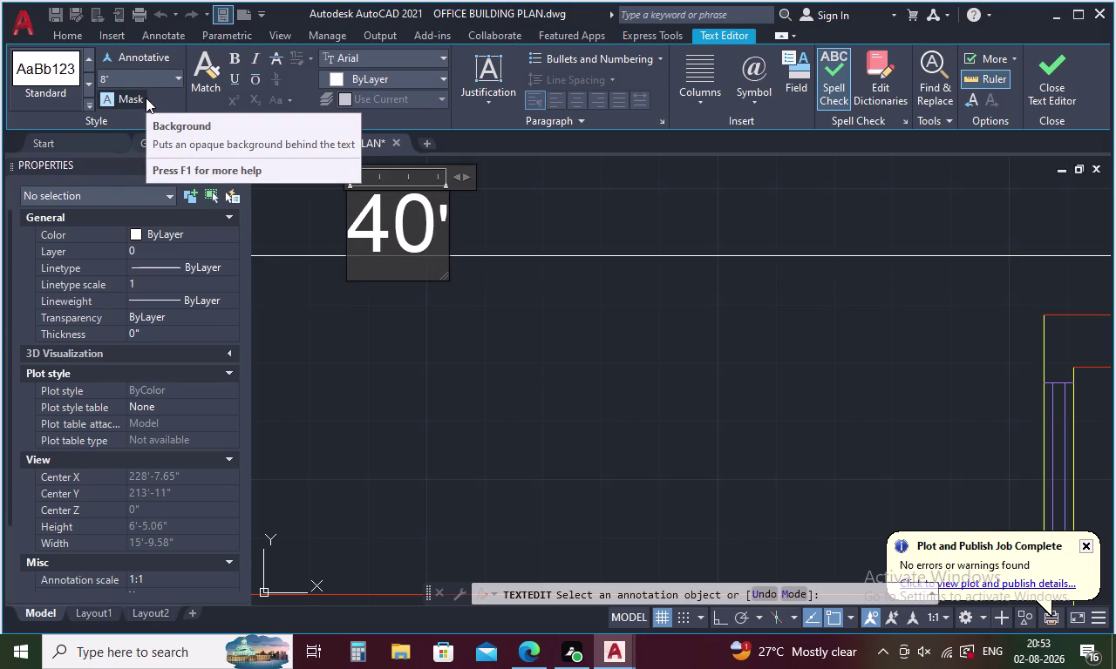
click(399, 402)
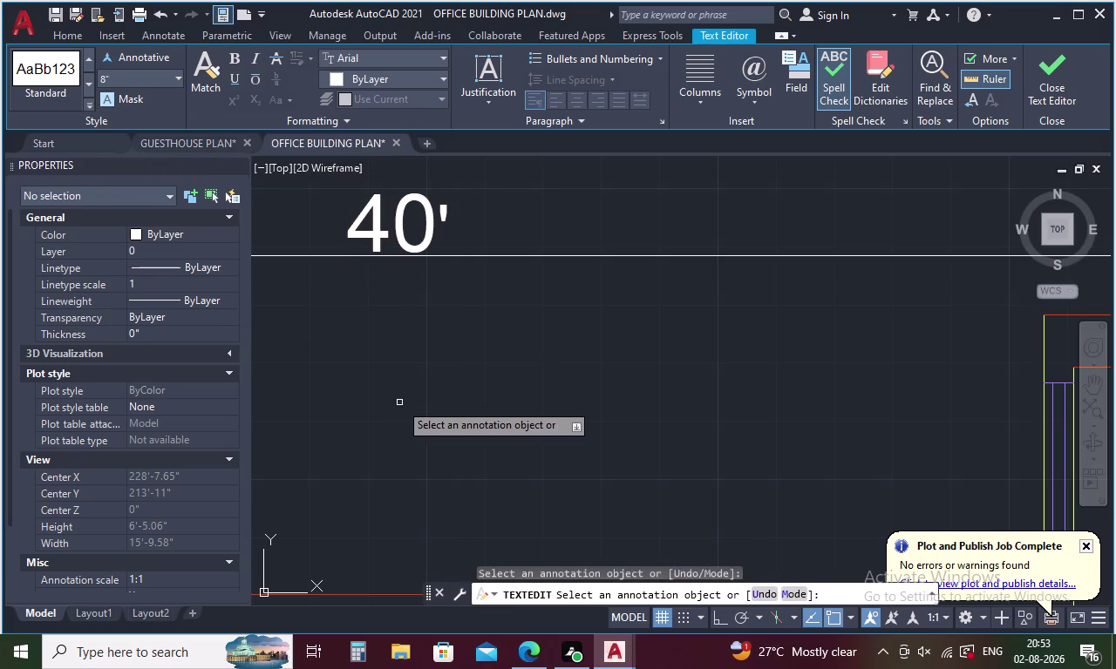
Exit text editing, recentre the whole floor plan, and start a linear dimension.
scroll(down, 3)
middle_drag(399, 411, 406, 333)
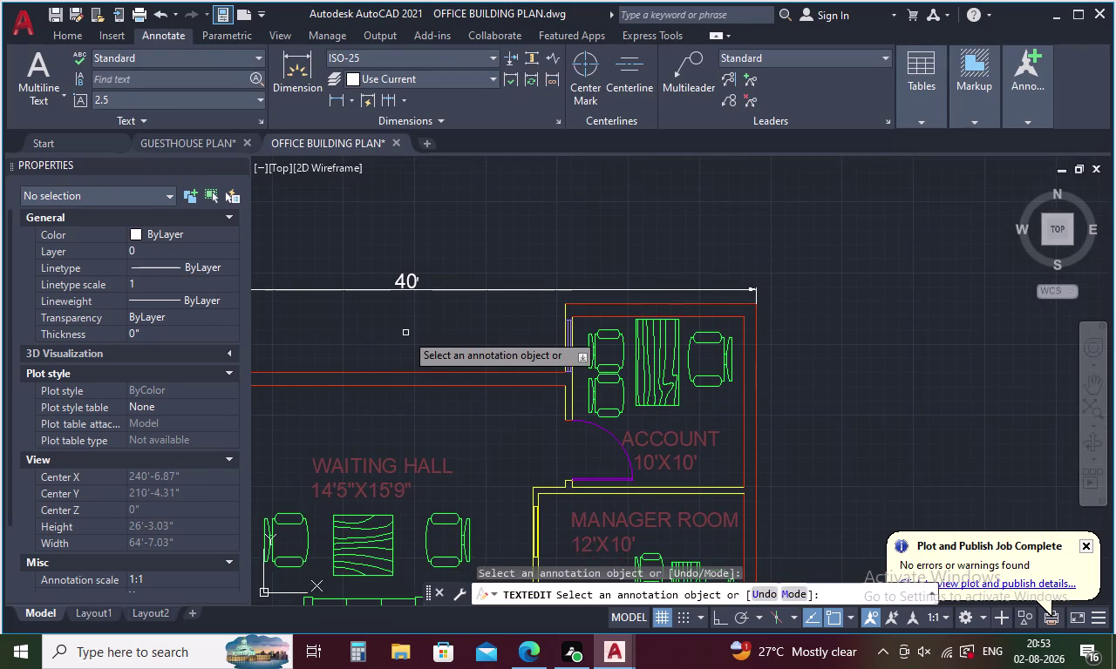
scroll(down, 3)
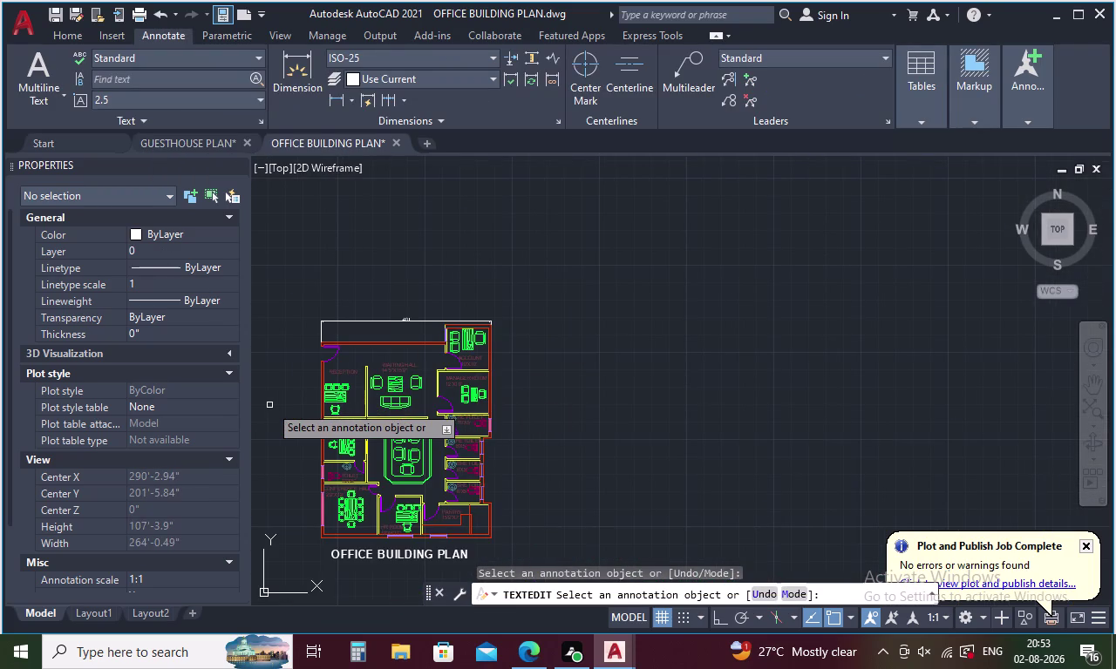
middle_drag(290, 379, 316, 321)
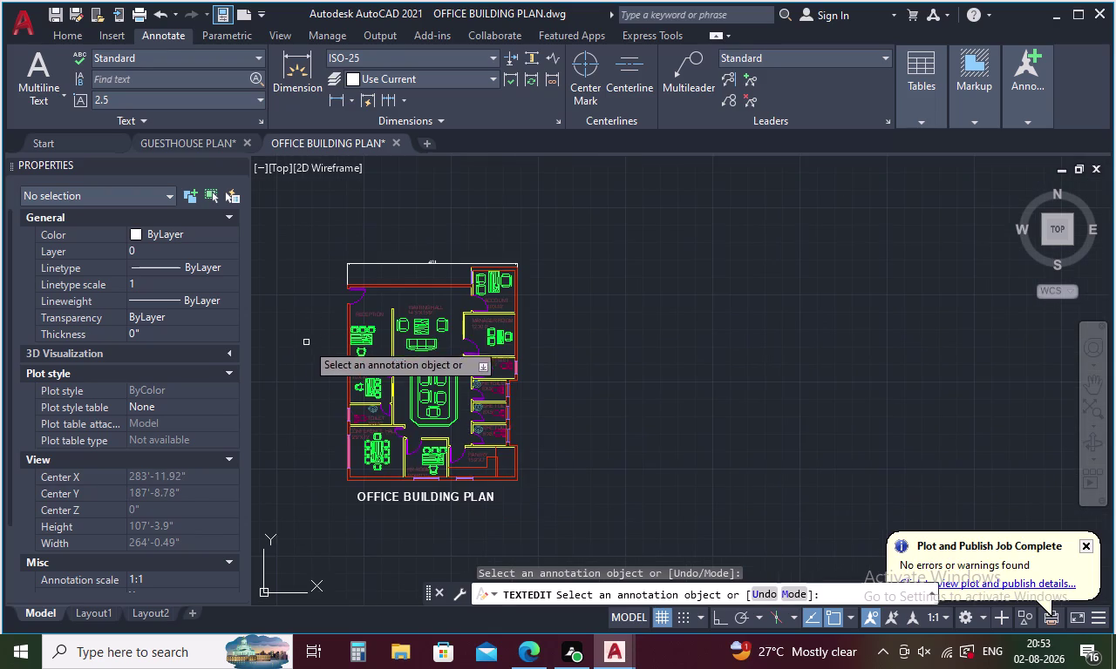
key(space)
key(space)
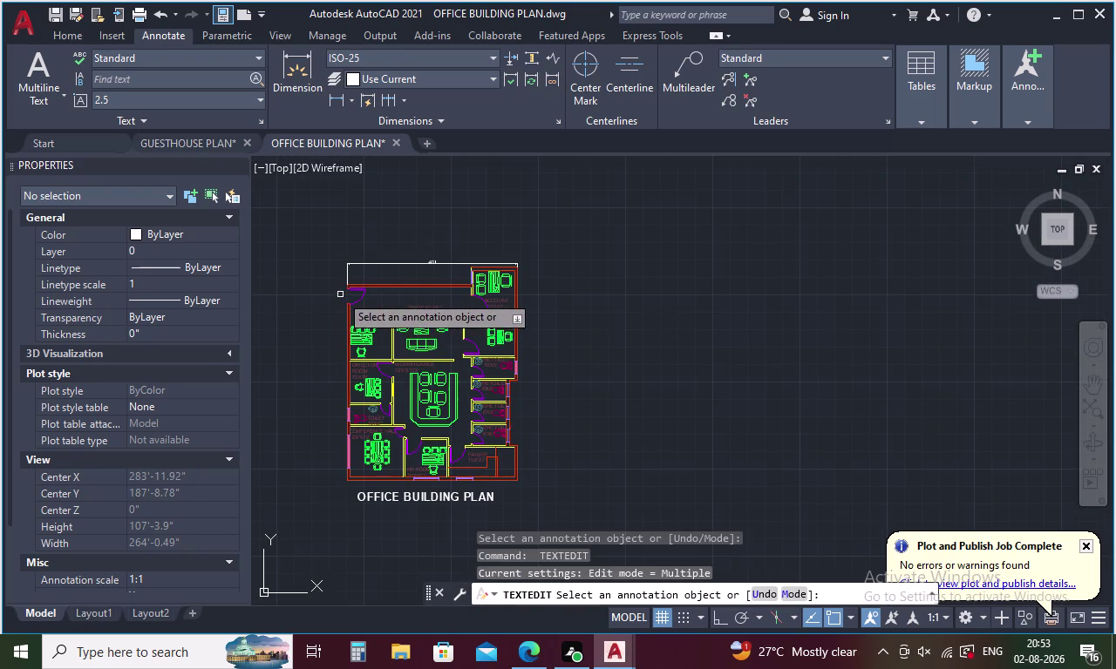
key(space)
key(Escape)
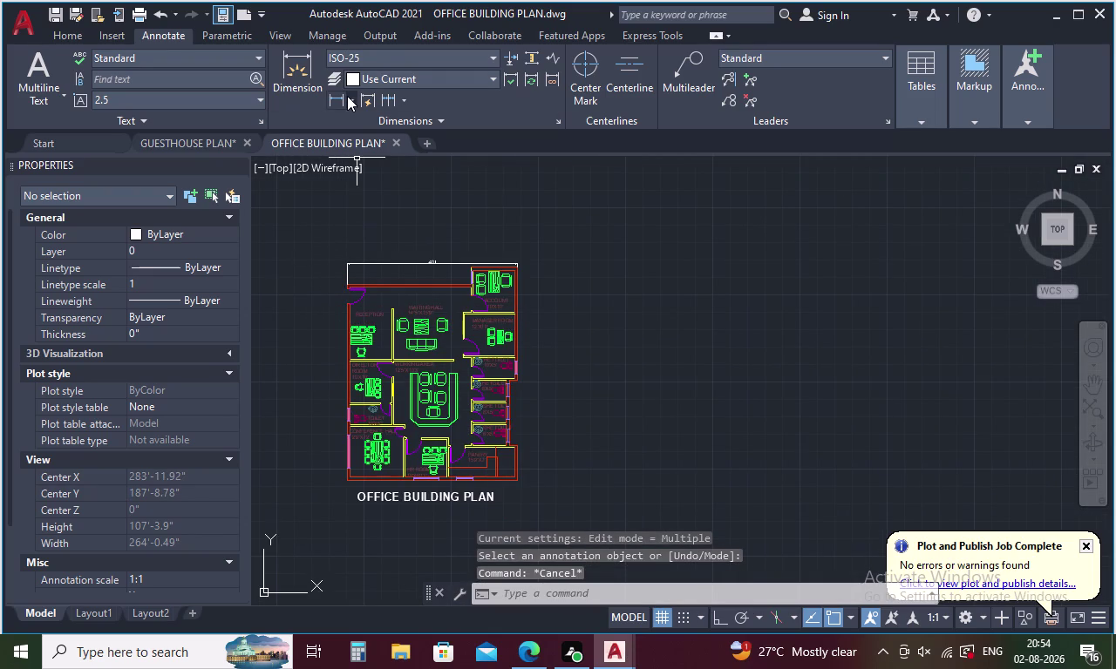
click(337, 97)
Dimension the reception door opening at 3'-6".
scroll(up, 3)
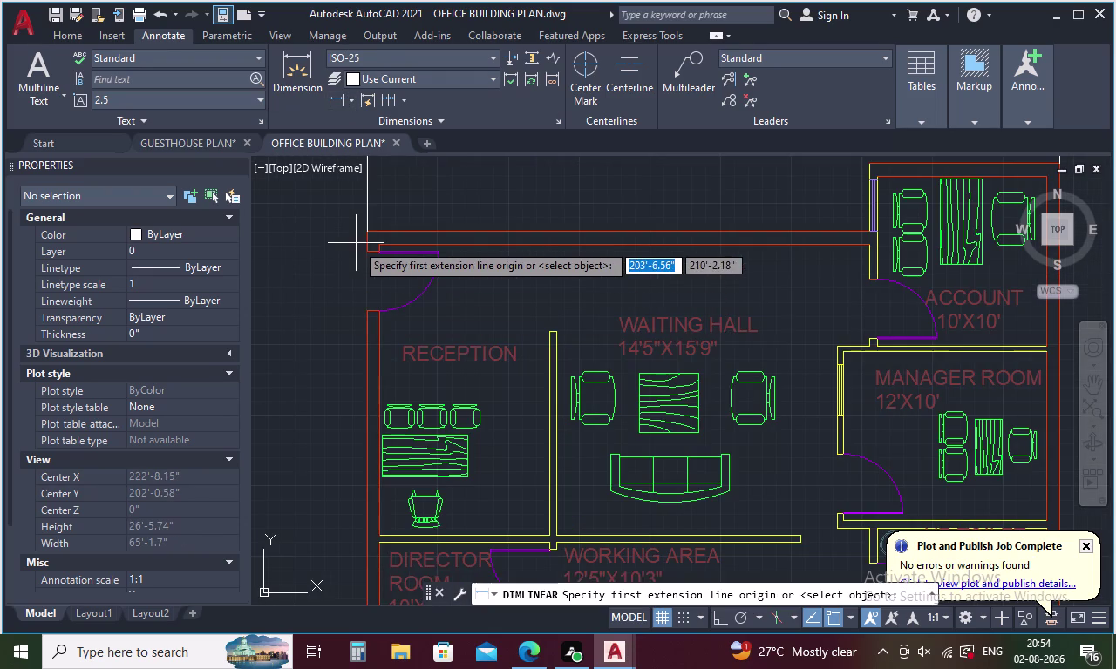
click(363, 251)
click(364, 311)
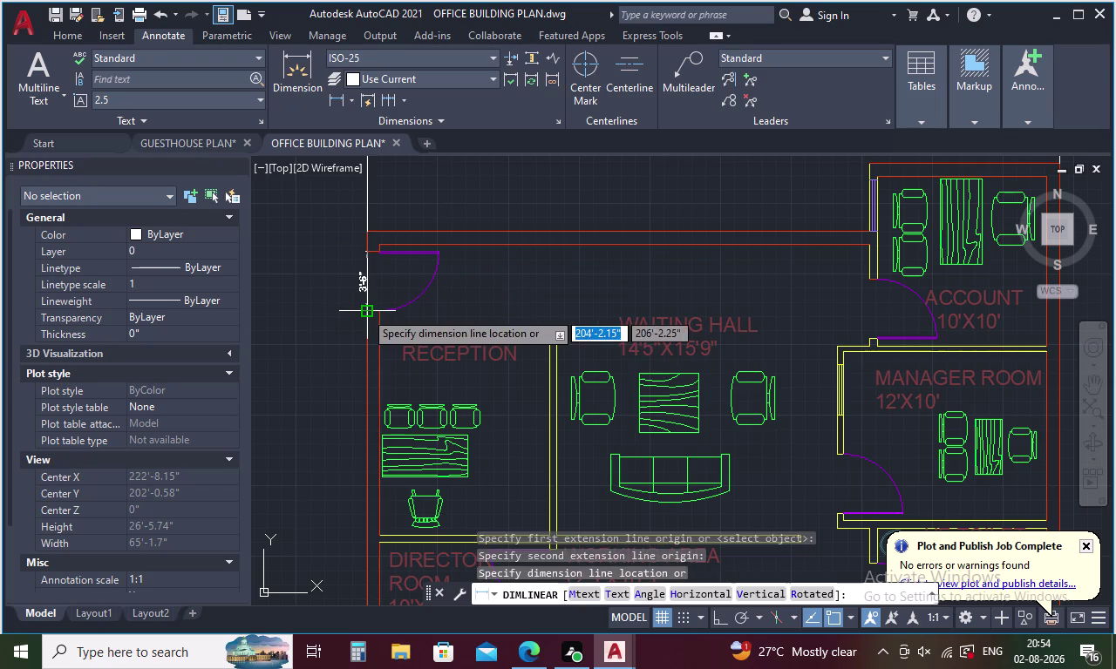
click(330, 317)
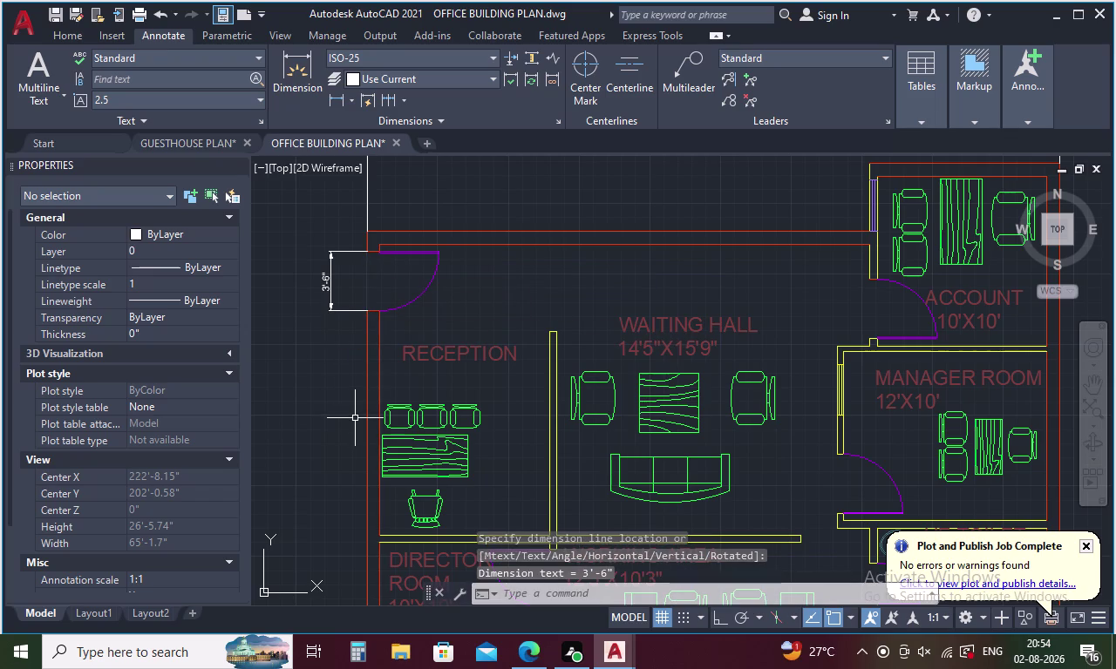
middle_drag(355, 418, 310, 136)
middle_drag(281, 420, 316, 282)
key(space)
key(space)
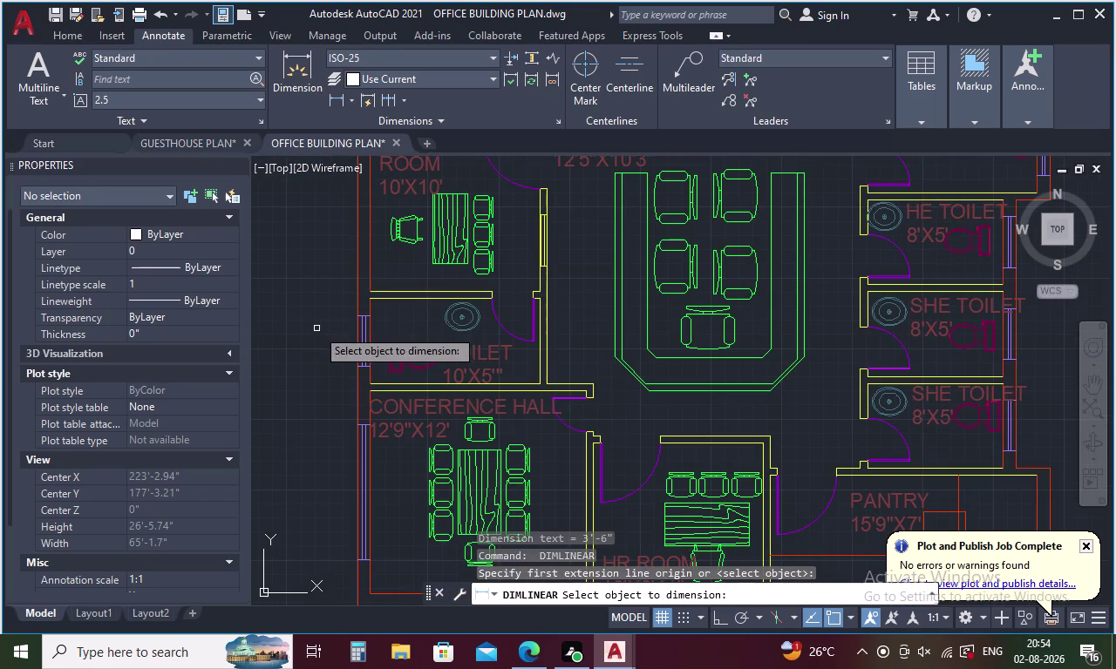
key(space)
key(space)
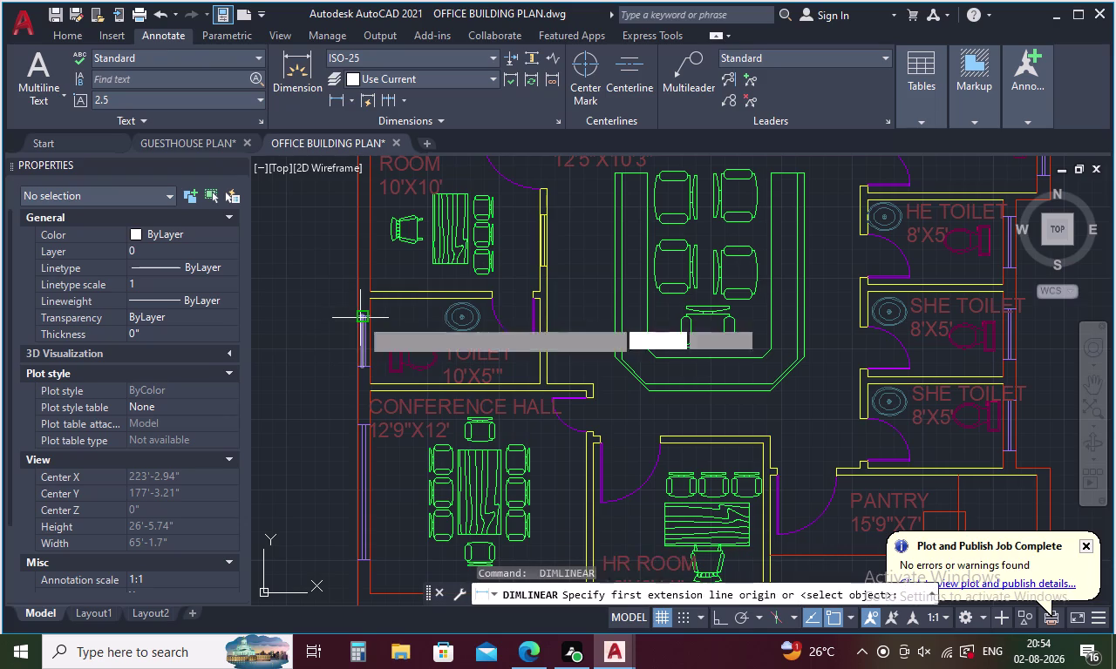
Dimension the toilet window at 3' and the Conference Hall wall at 8'.
click(350, 321)
click(356, 367)
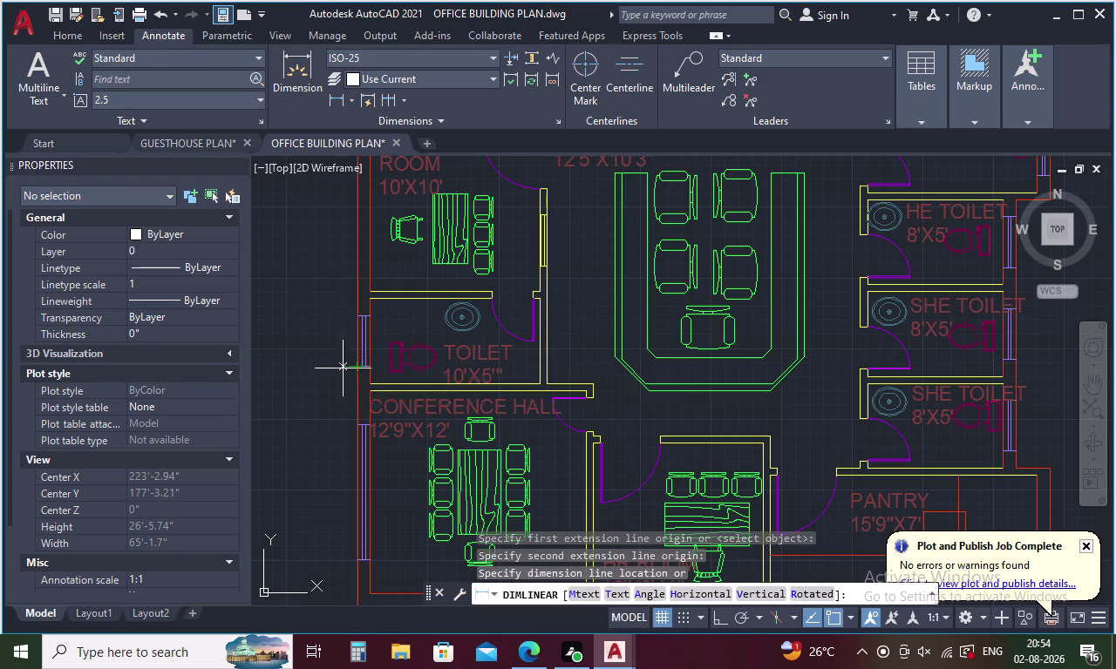
click(328, 374)
key(space)
click(359, 421)
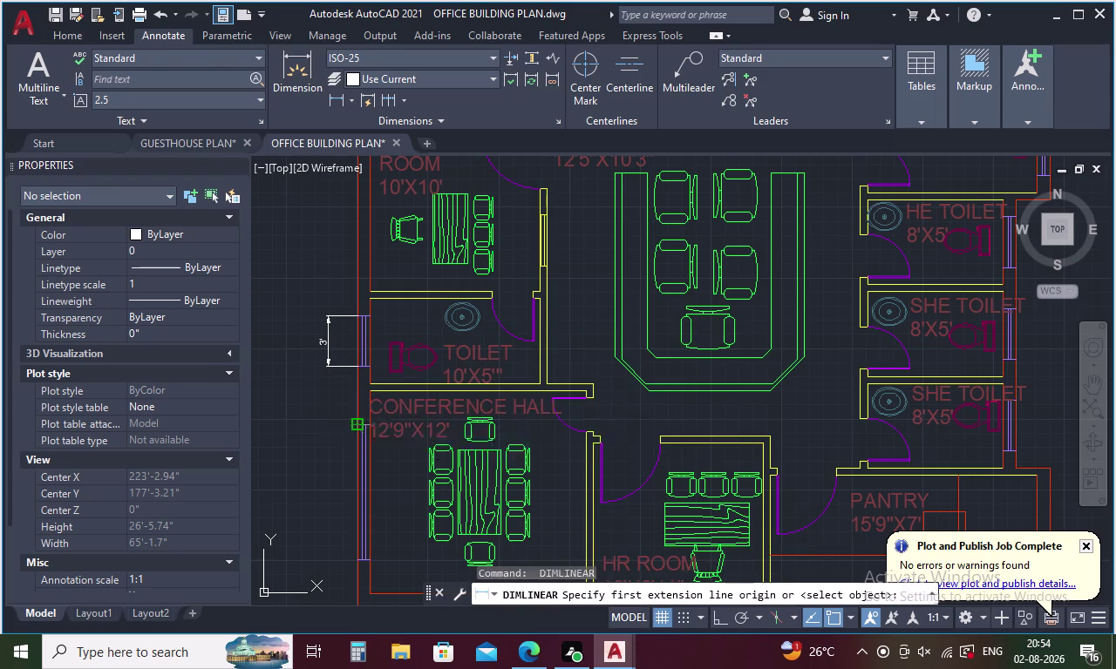
click(359, 558)
click(312, 563)
Dimension the bottom-wall windows below the HR room (6') and pantry (4').
middle_drag(321, 557, 304, 389)
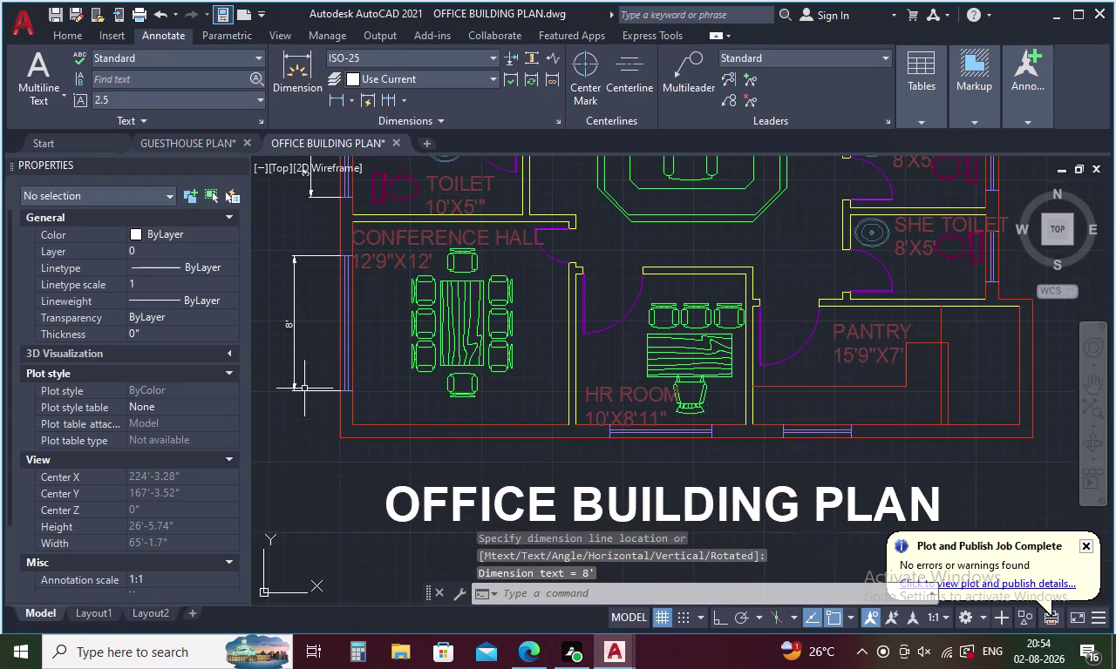
scroll(down, 3)
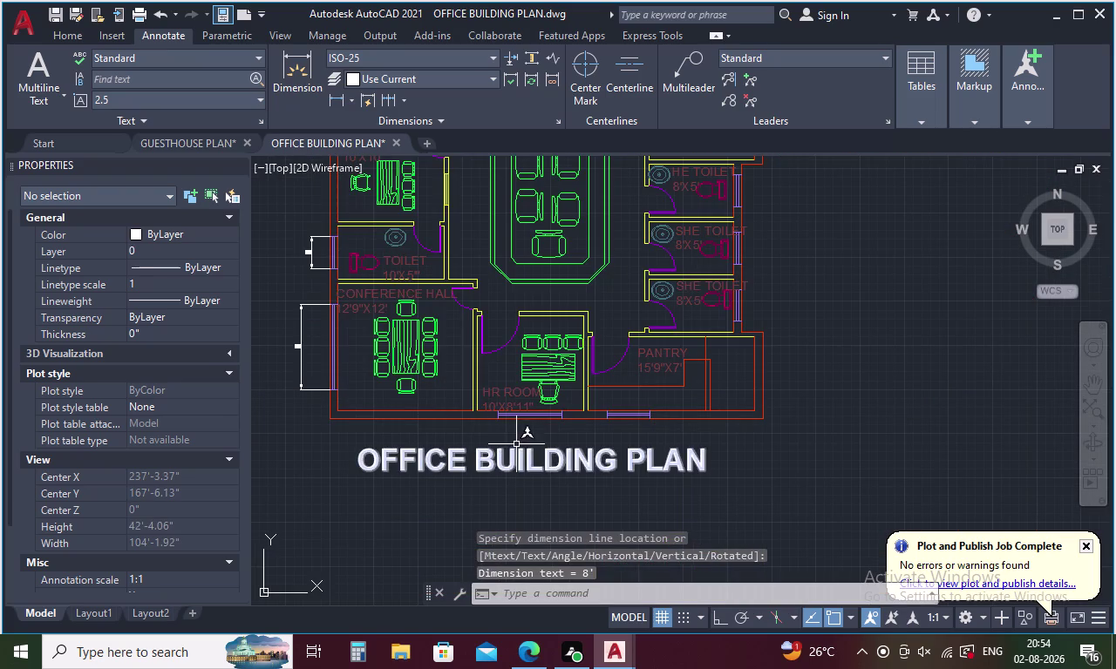
key(space)
click(495, 421)
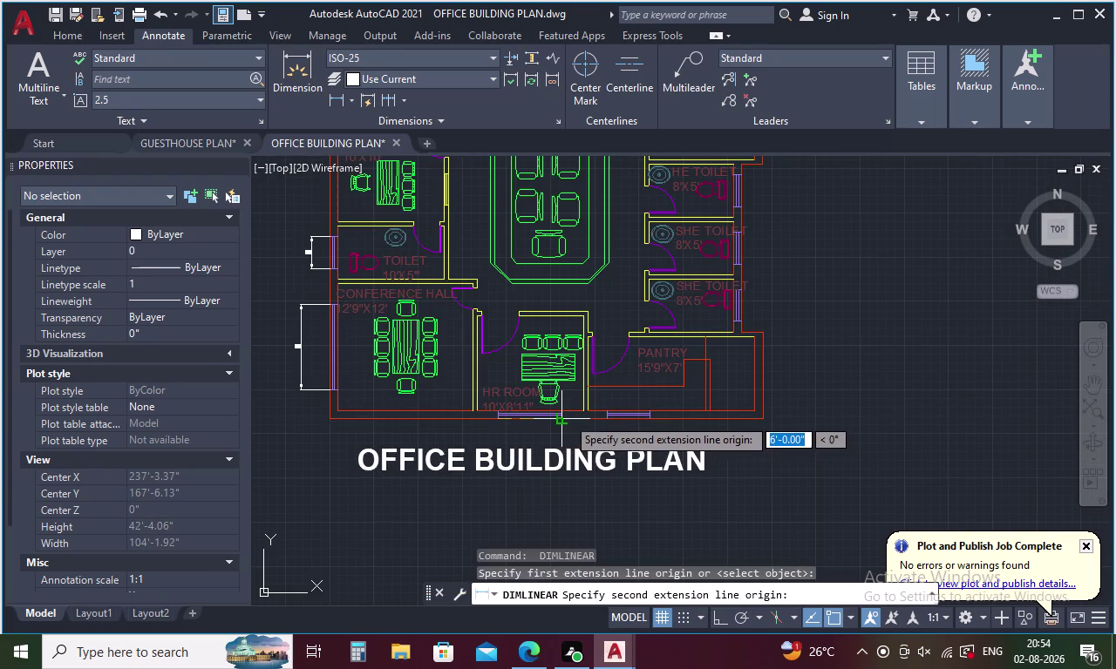
click(566, 418)
click(570, 434)
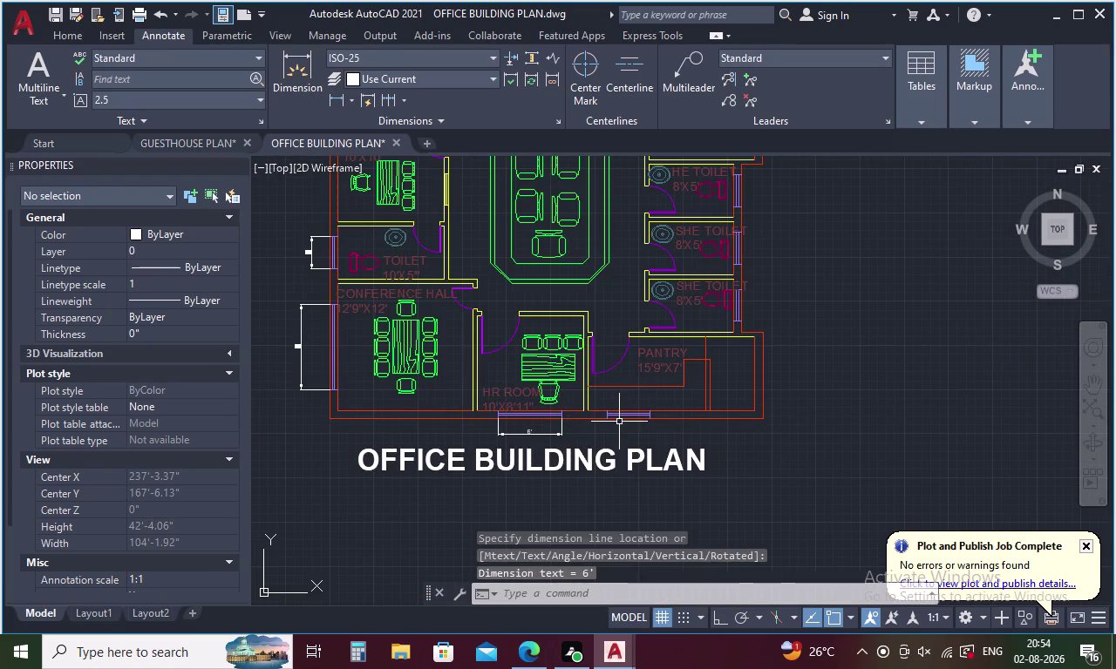
key(space)
key(space)
key(space)
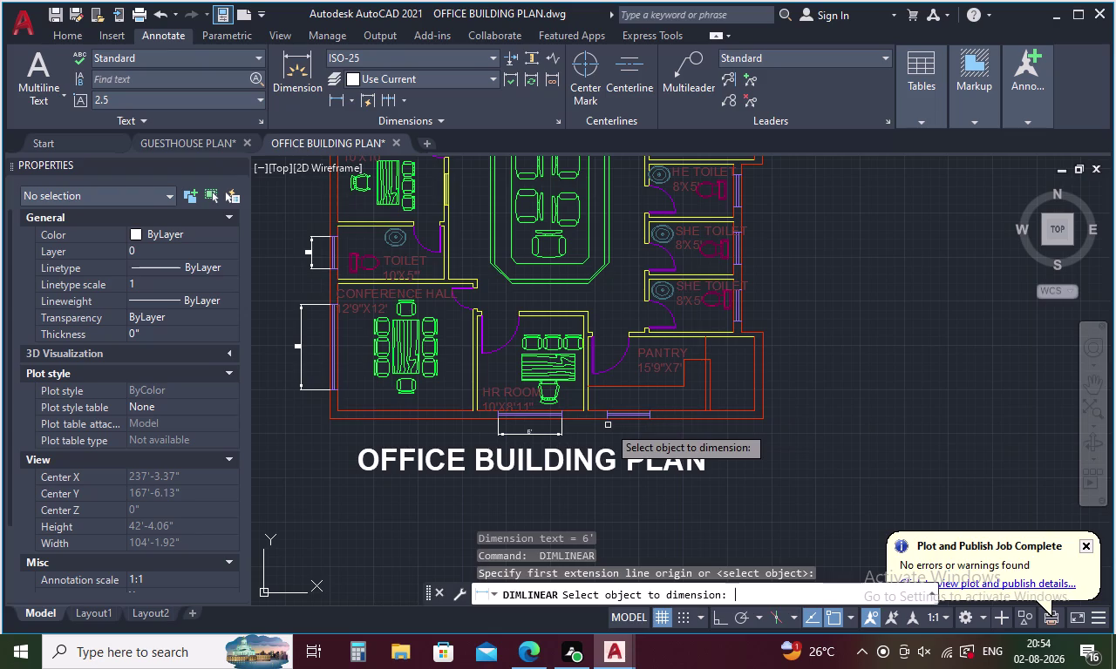
key(space)
click(608, 420)
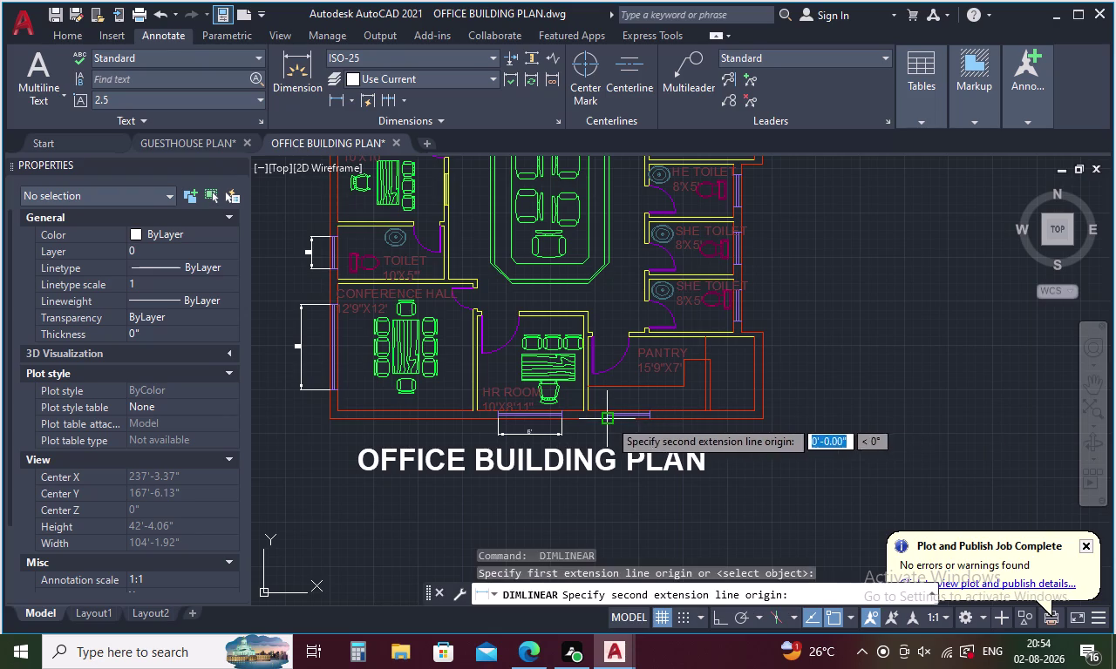
click(648, 419)
click(649, 434)
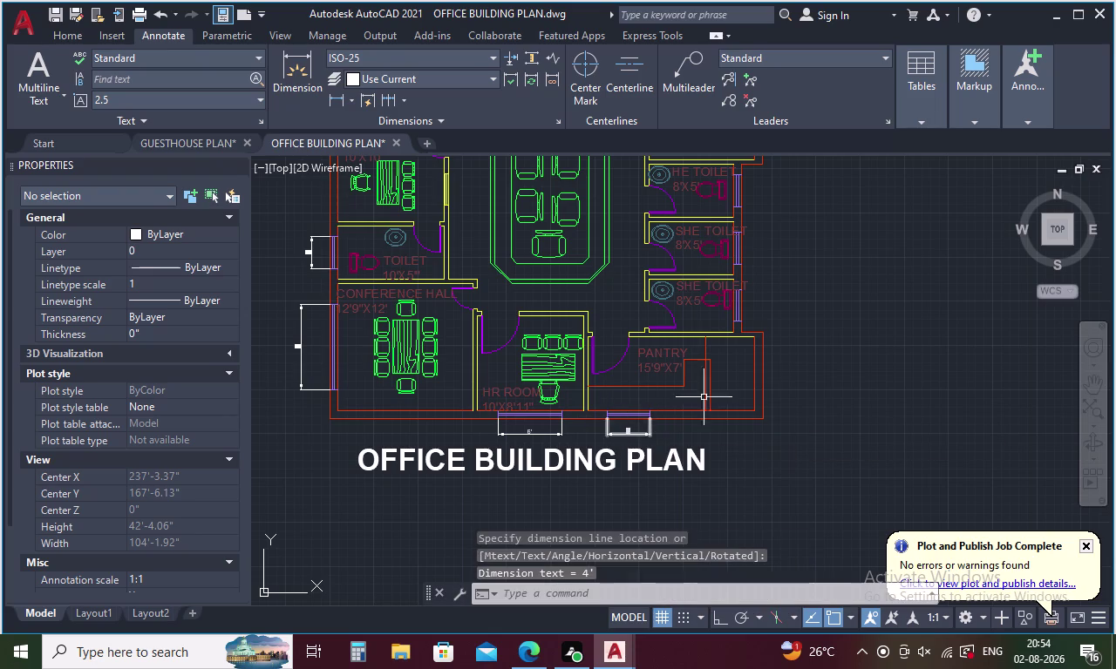
key(space)
scroll(up, 3)
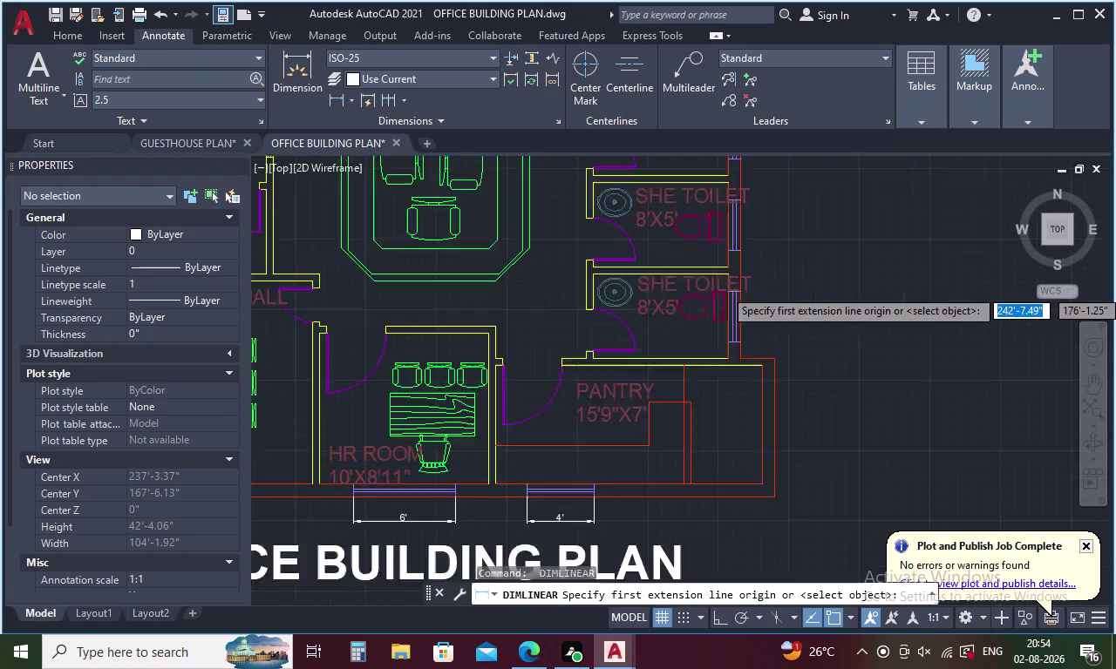
Add 3' vertical dimensions to the first two toilet windows.
click(743, 292)
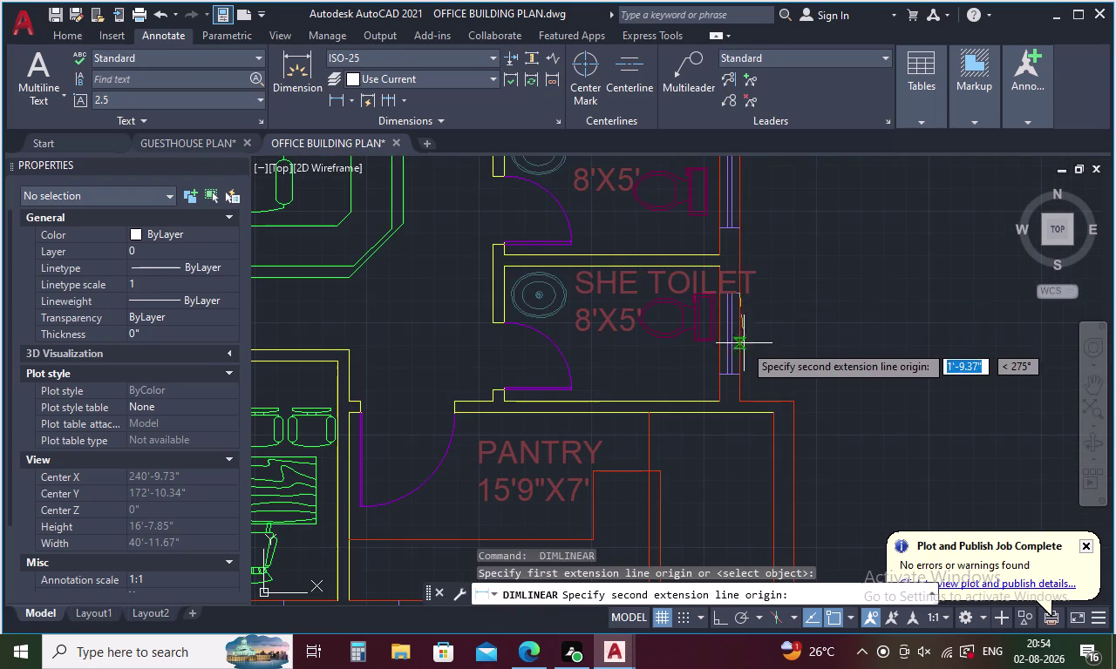
click(741, 376)
click(783, 373)
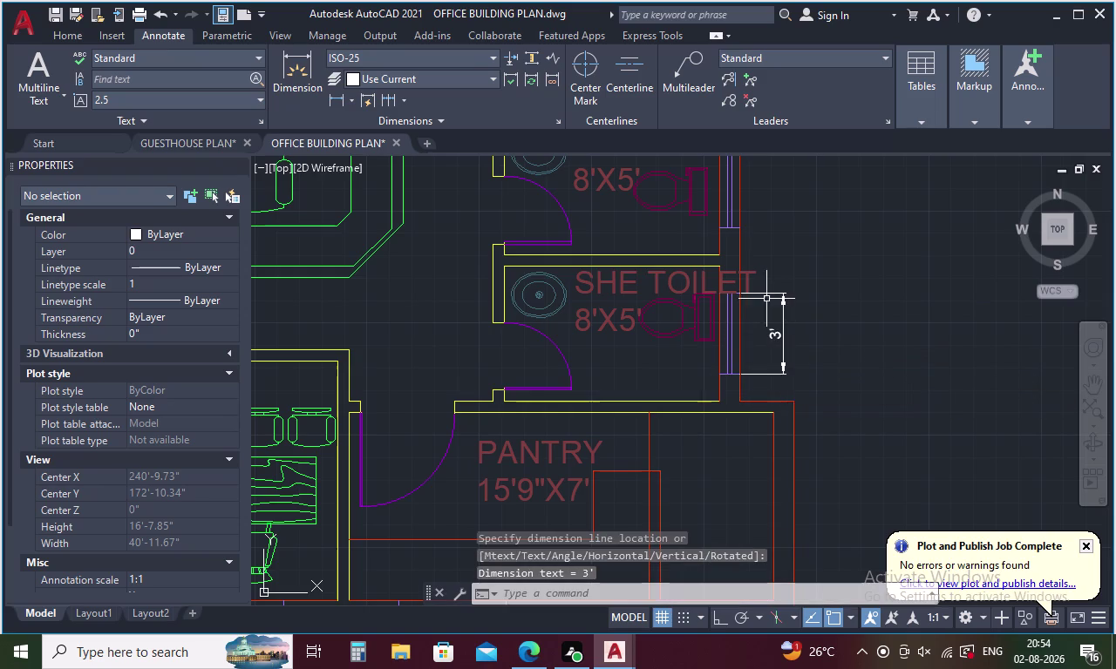
middle_drag(693, 304, 652, 481)
key(space)
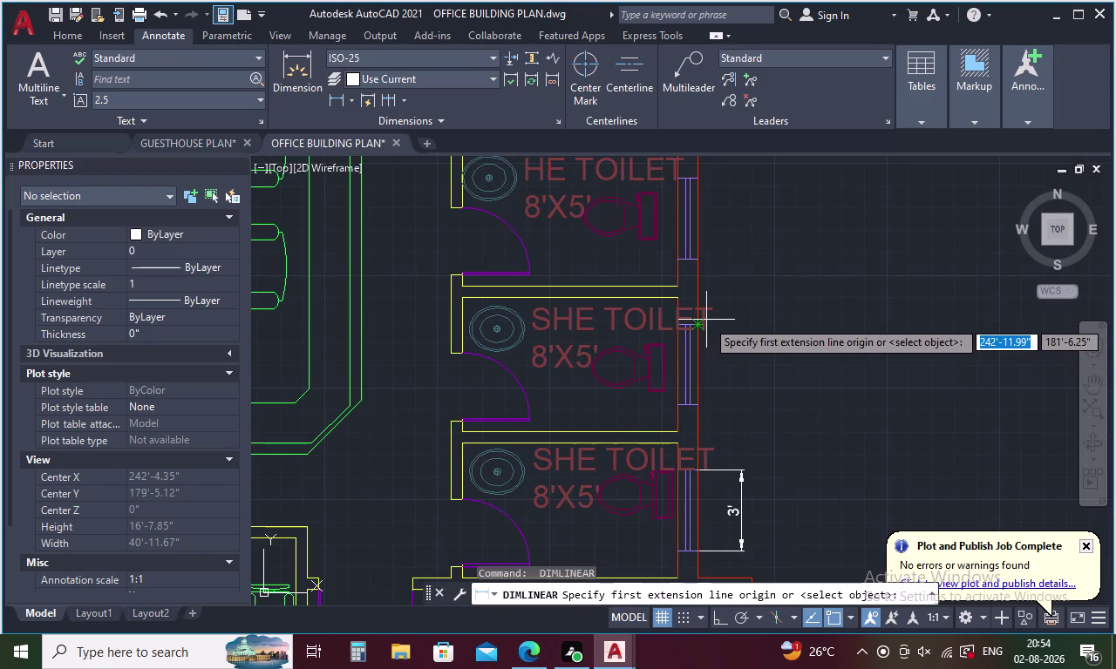
click(698, 326)
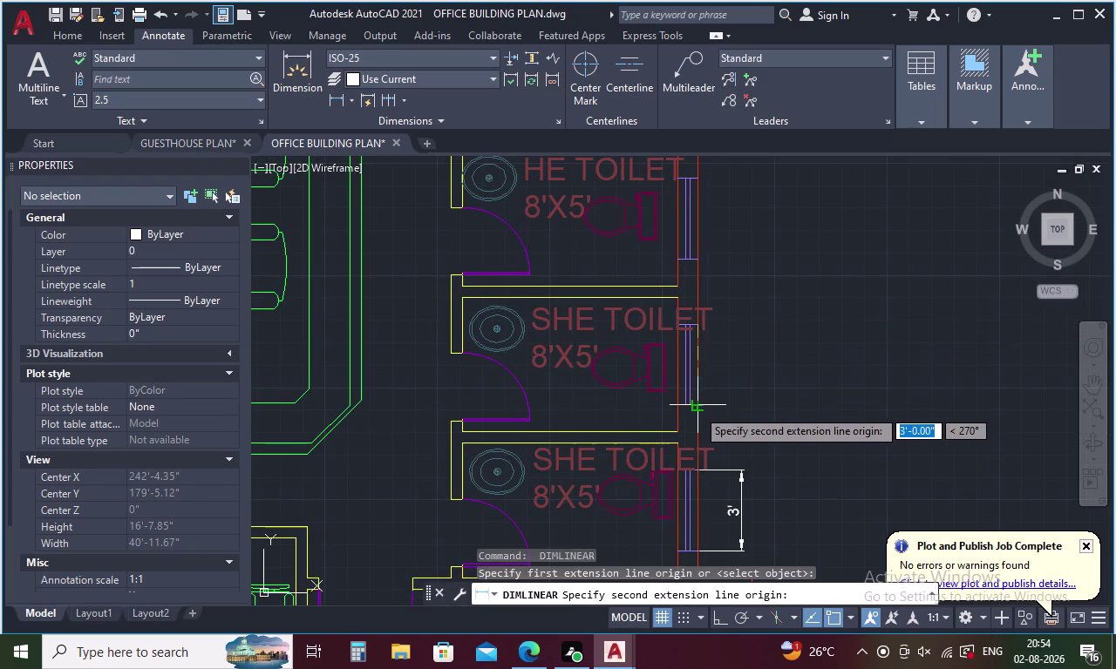
click(696, 409)
click(728, 409)
middle_drag(724, 302, 728, 410)
Add 3' dimensions to the HE TOILET and 10'X5' toilet windows.
key(space)
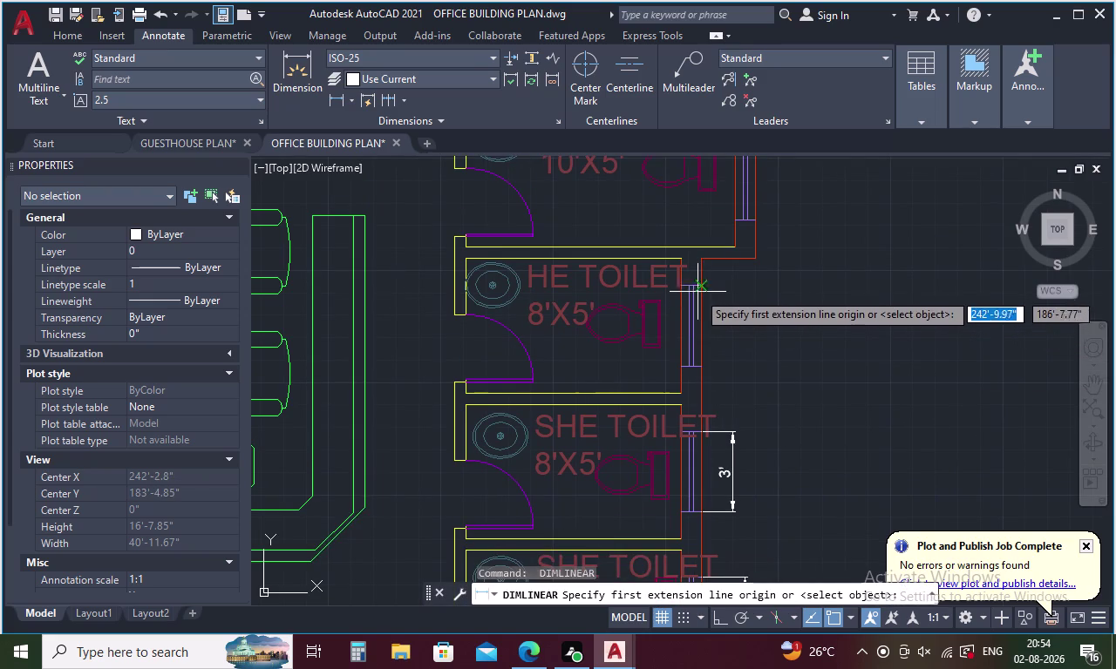
click(699, 287)
click(700, 364)
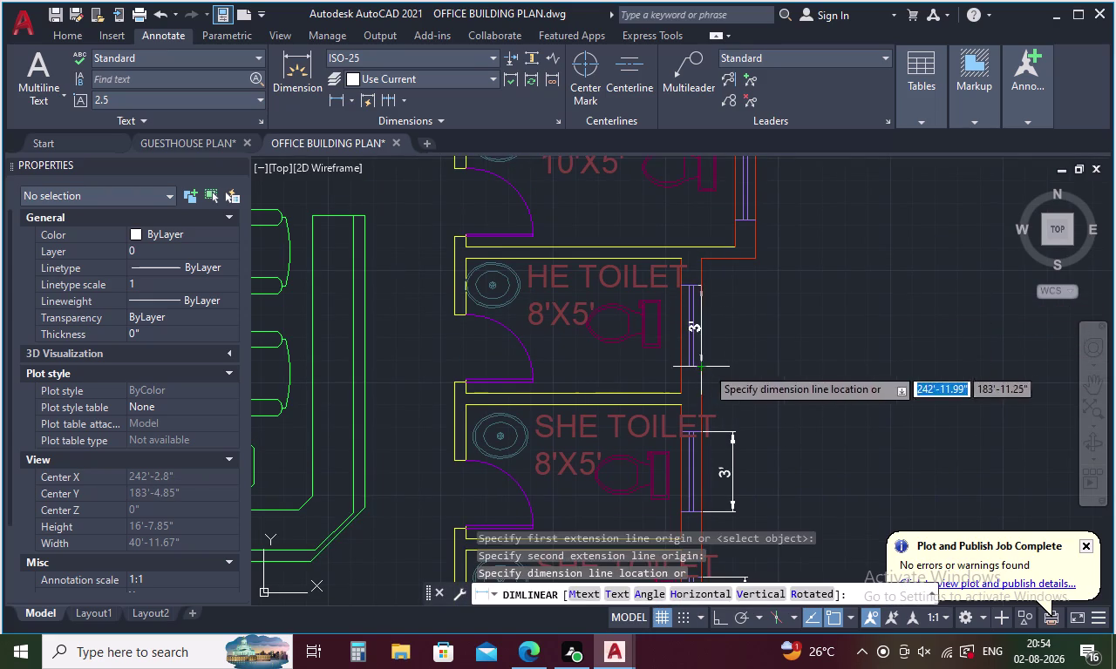
click(739, 369)
middle_drag(718, 324, 692, 513)
key(space)
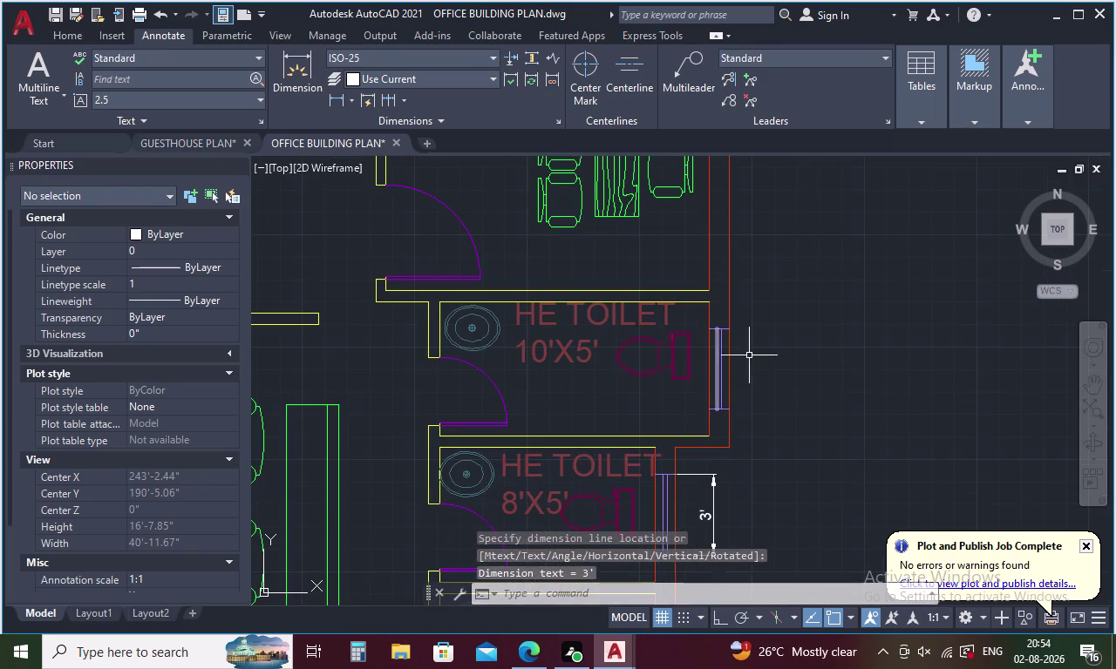
click(732, 327)
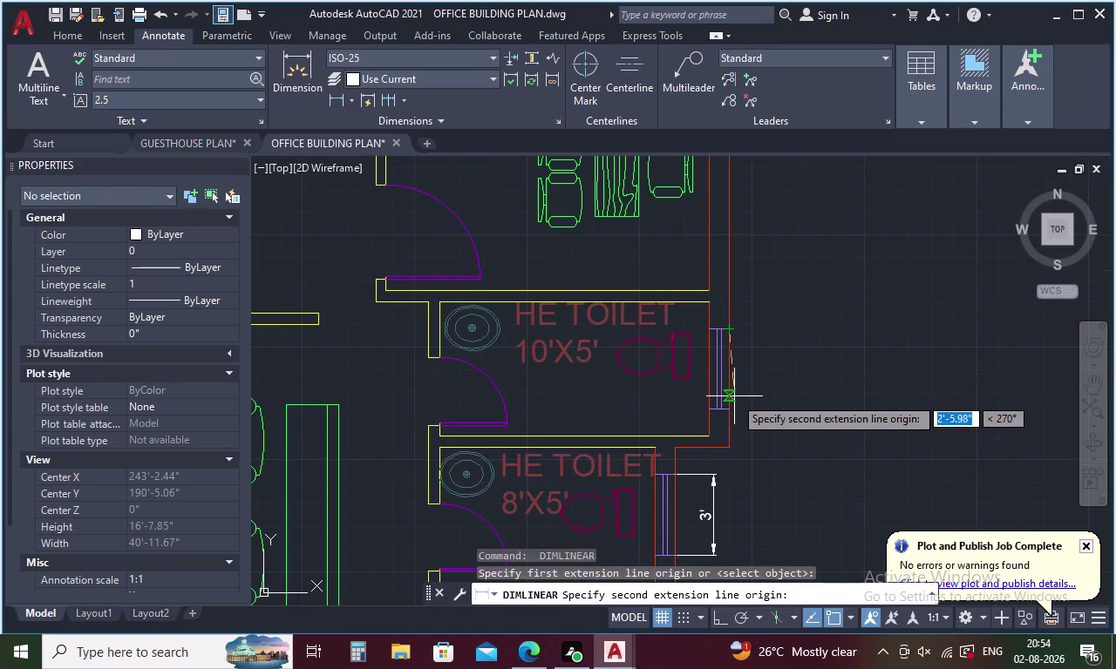
click(728, 411)
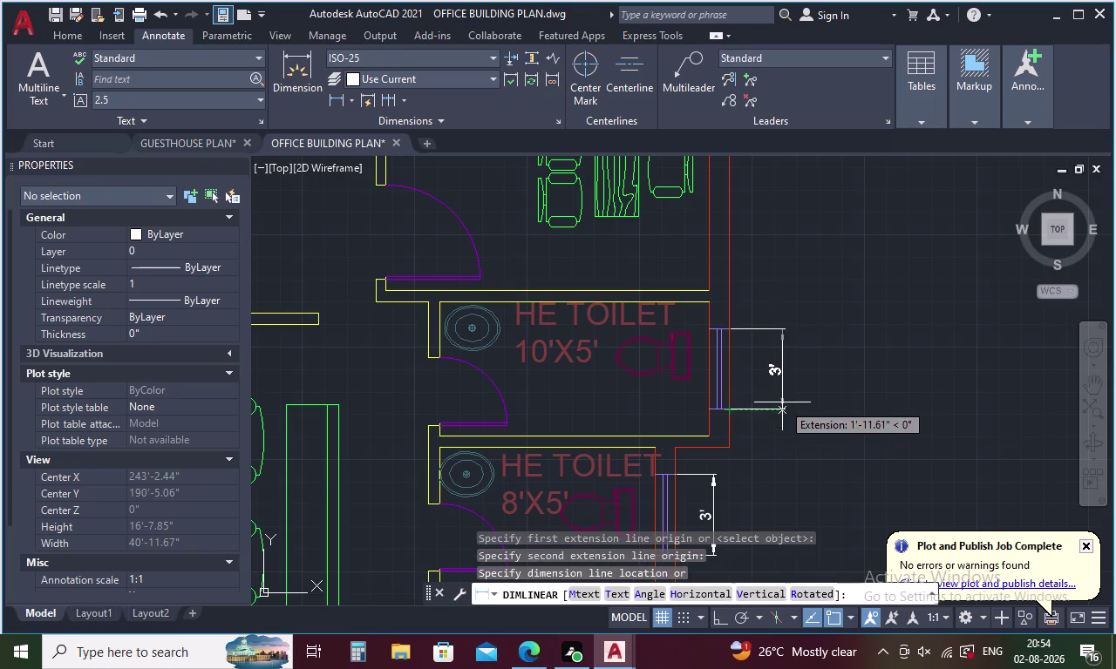
click(782, 403)
Add a 3' vertical dimension to the Account room window.
middle_drag(744, 361, 742, 548)
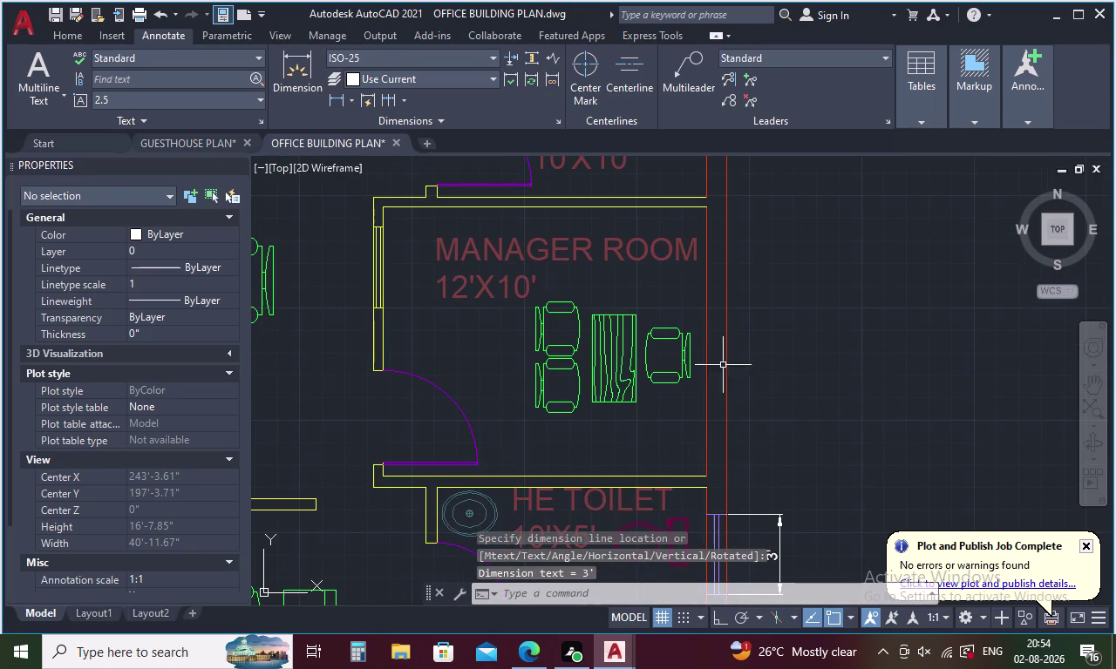
middle_drag(733, 324, 735, 517)
middle_drag(751, 390, 724, 565)
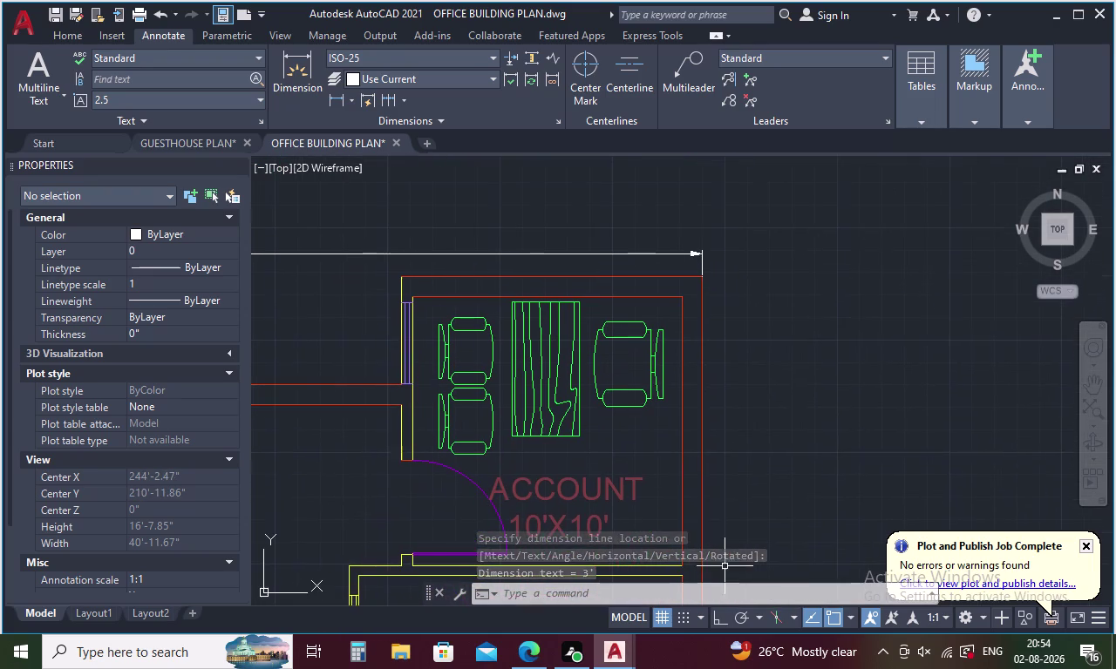
key(space)
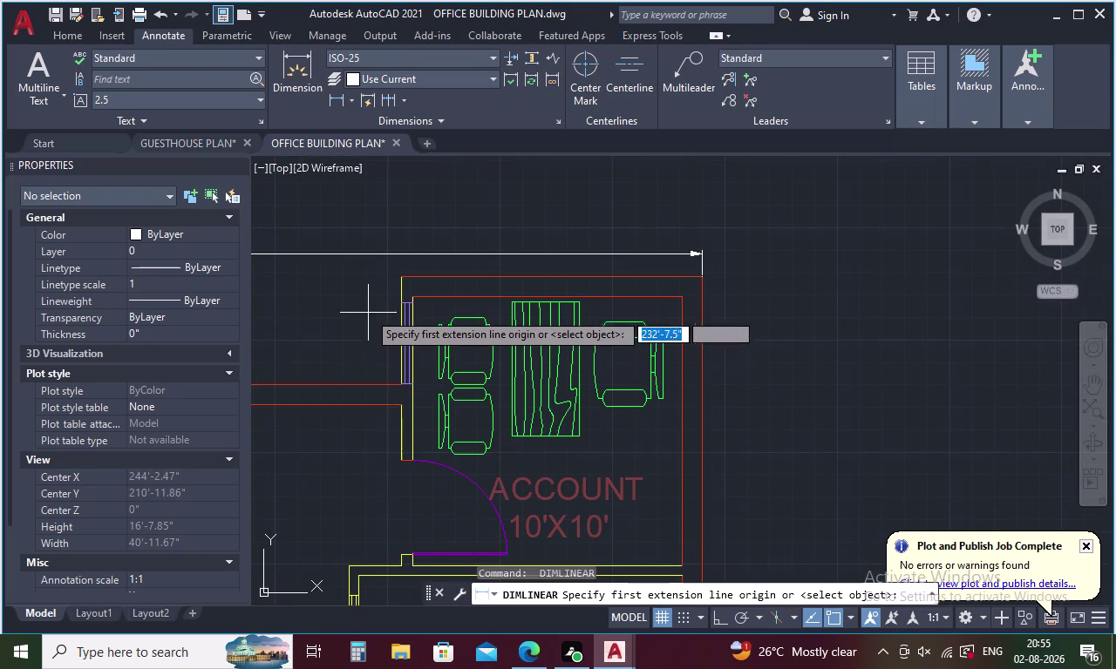
click(398, 303)
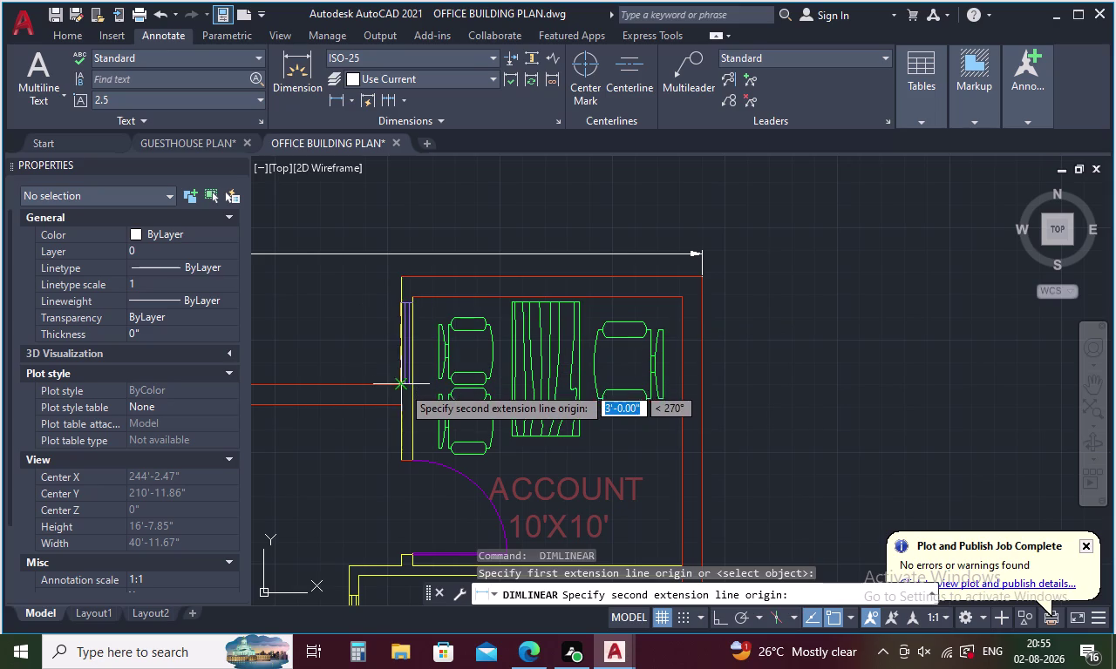
click(402, 388)
click(378, 389)
Dimension the Account room and Manager Room door openings at 3'-6" each.
middle_drag(420, 467, 418, 410)
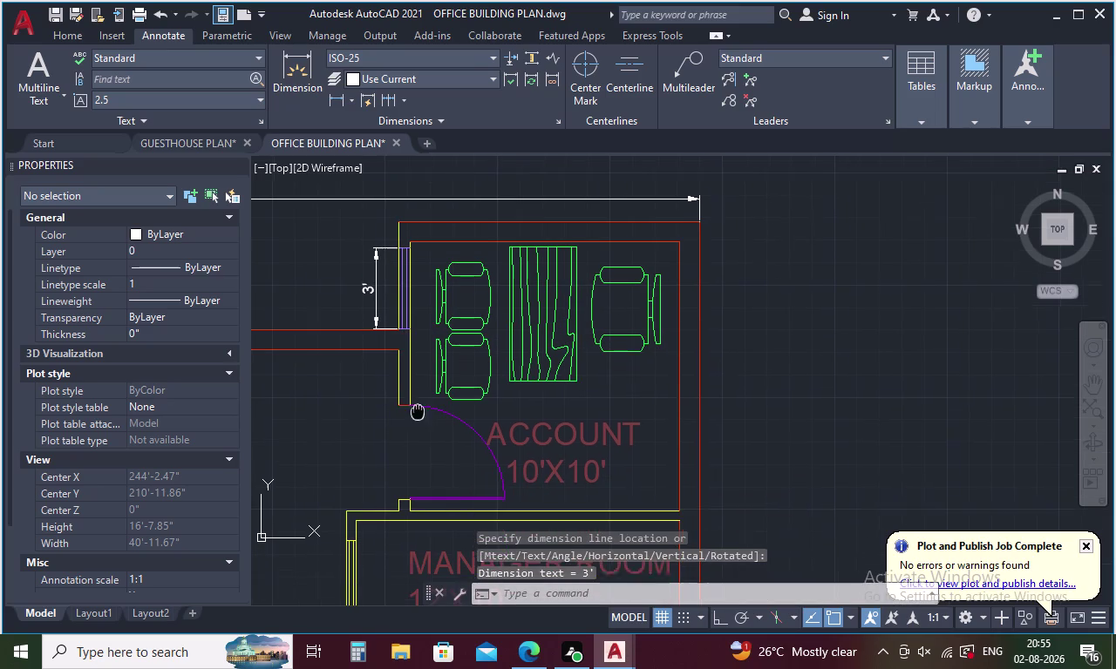
middle_drag(417, 411, 418, 408)
key(space)
key(space)
key(space)
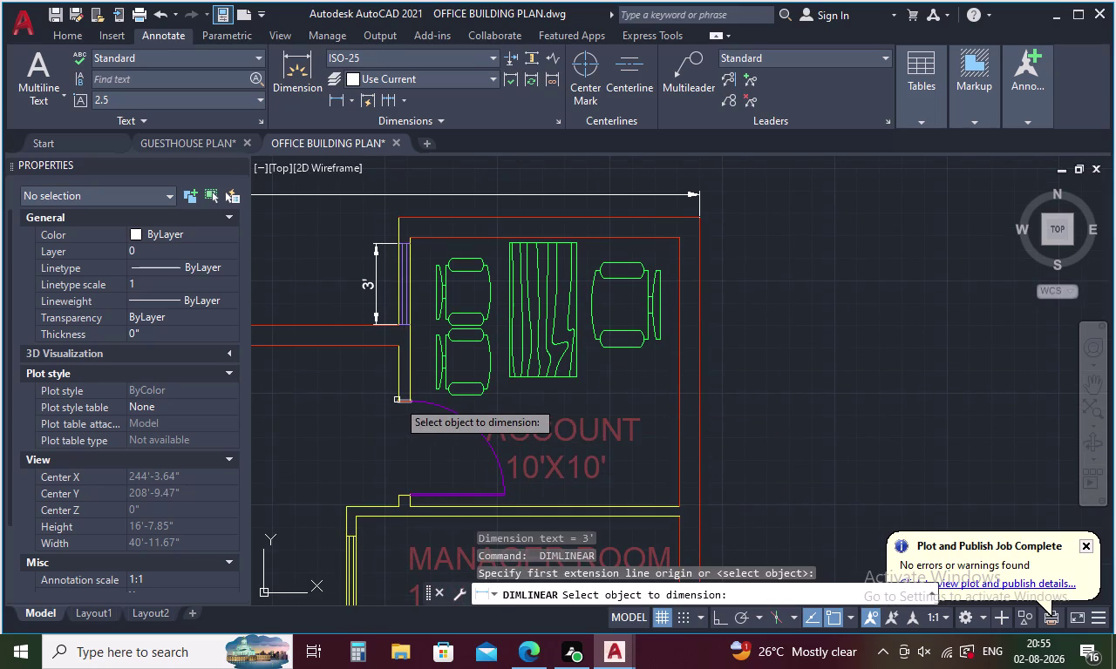
key(space)
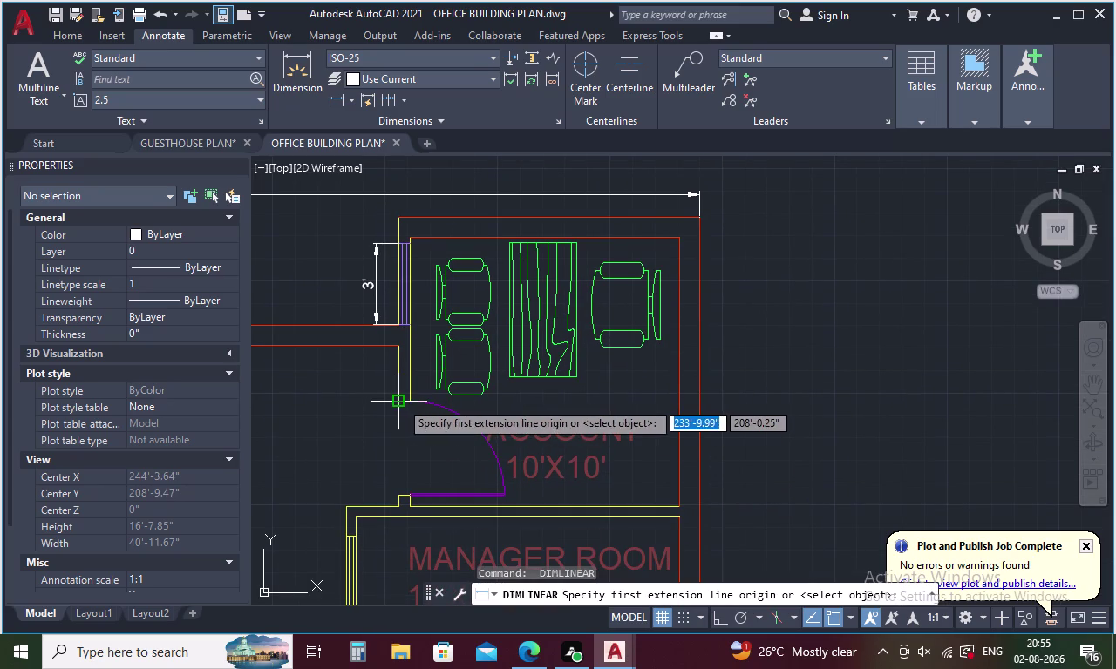
click(400, 400)
click(399, 493)
click(373, 495)
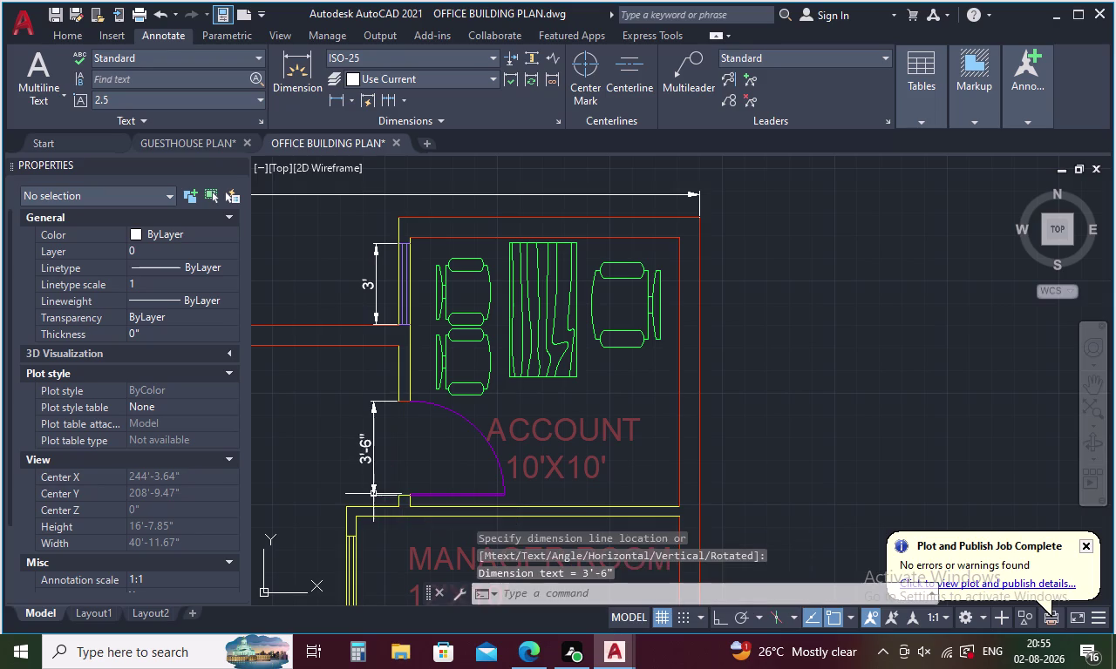
middle_drag(392, 484, 403, 258)
key(space)
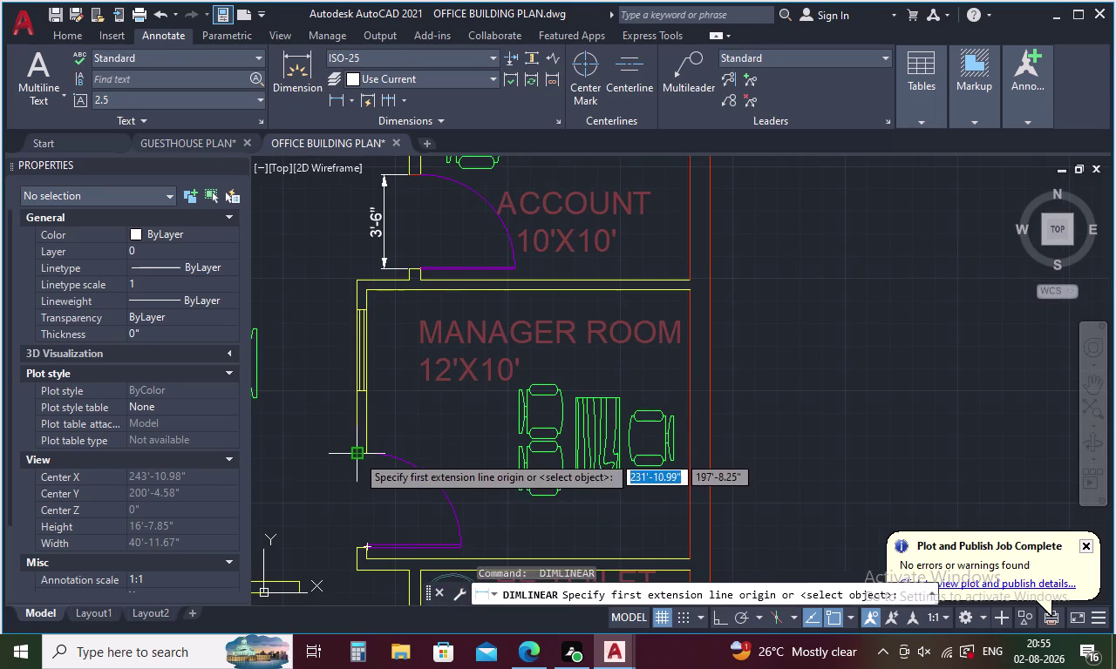
click(357, 450)
click(352, 553)
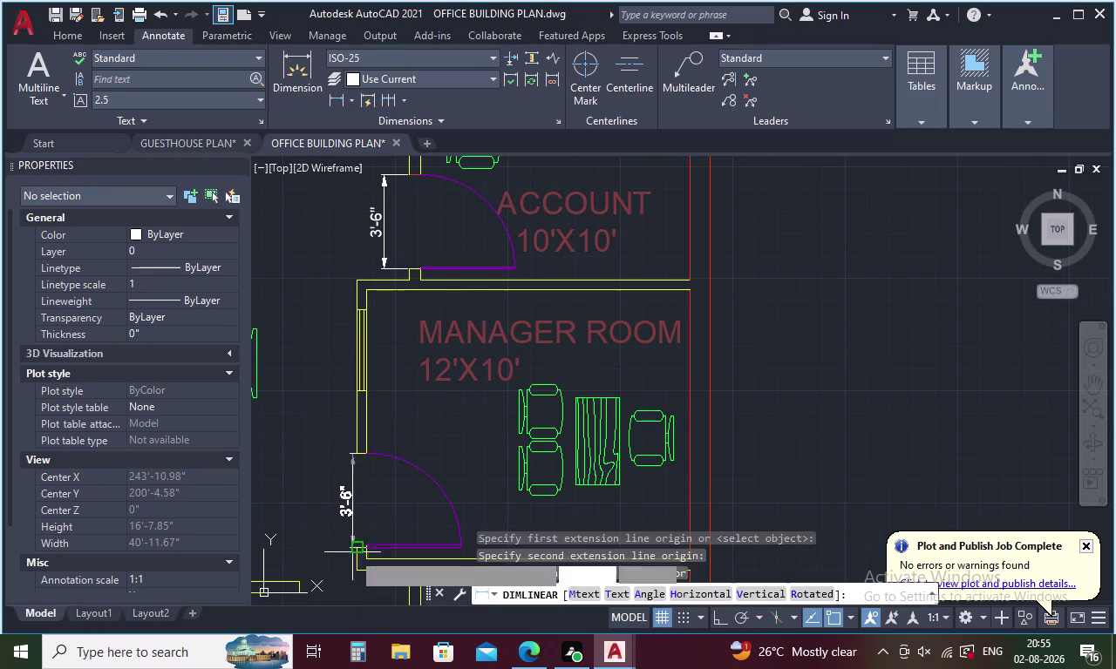
click(328, 550)
Dimension the HE TOILET door and the next toilet door at 2'-6" each.
middle_drag(356, 540, 348, 330)
key(space)
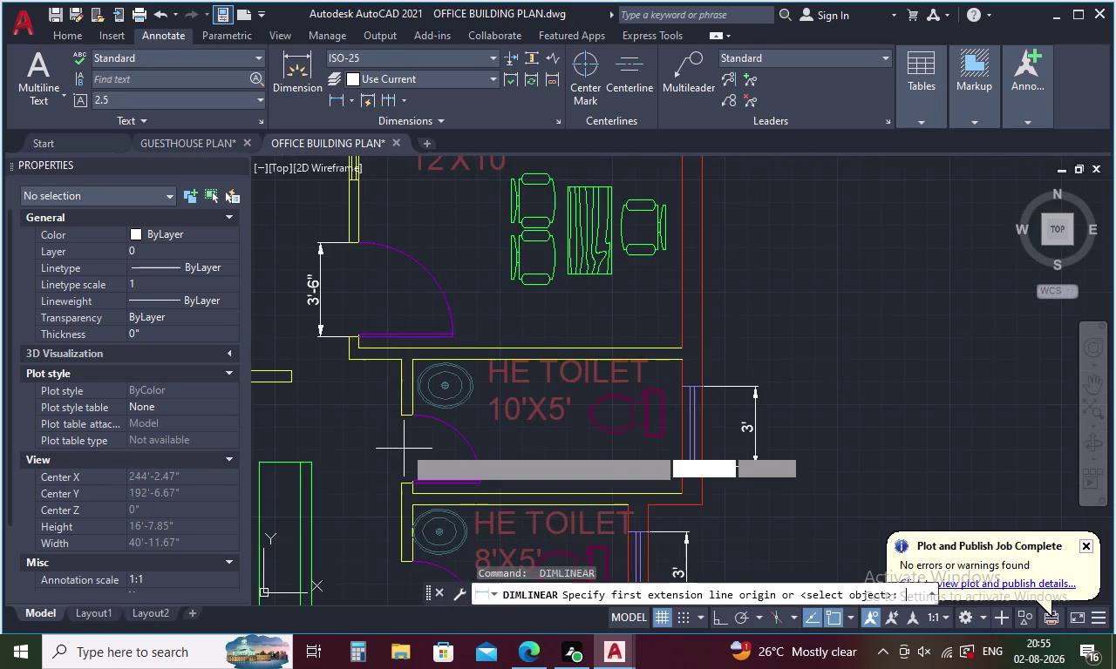
click(401, 419)
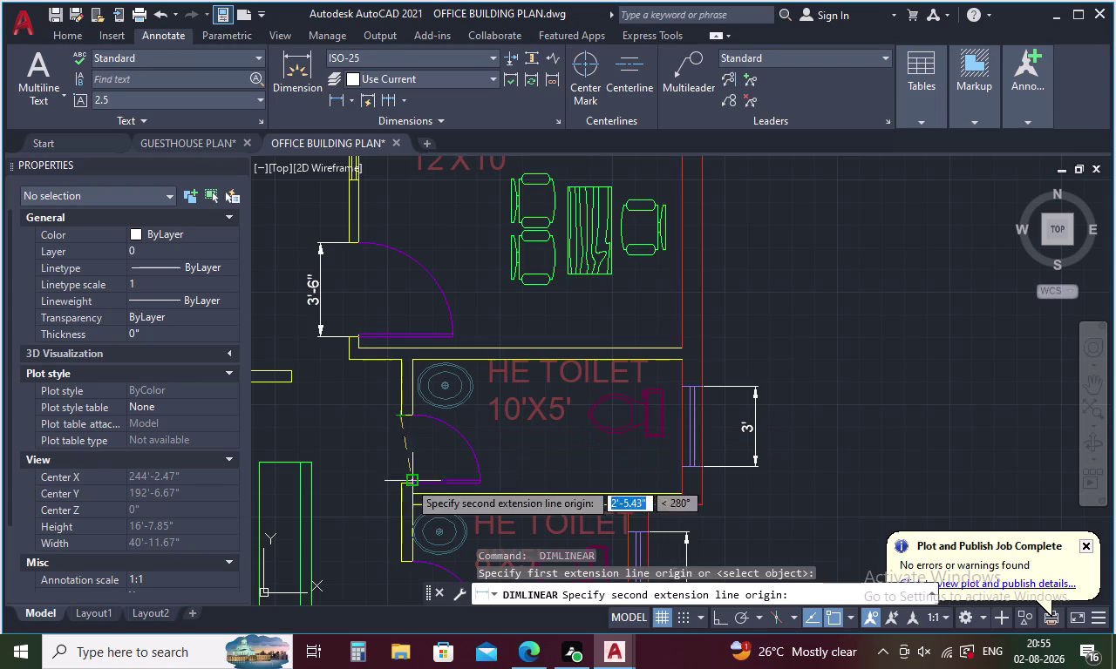
click(399, 485)
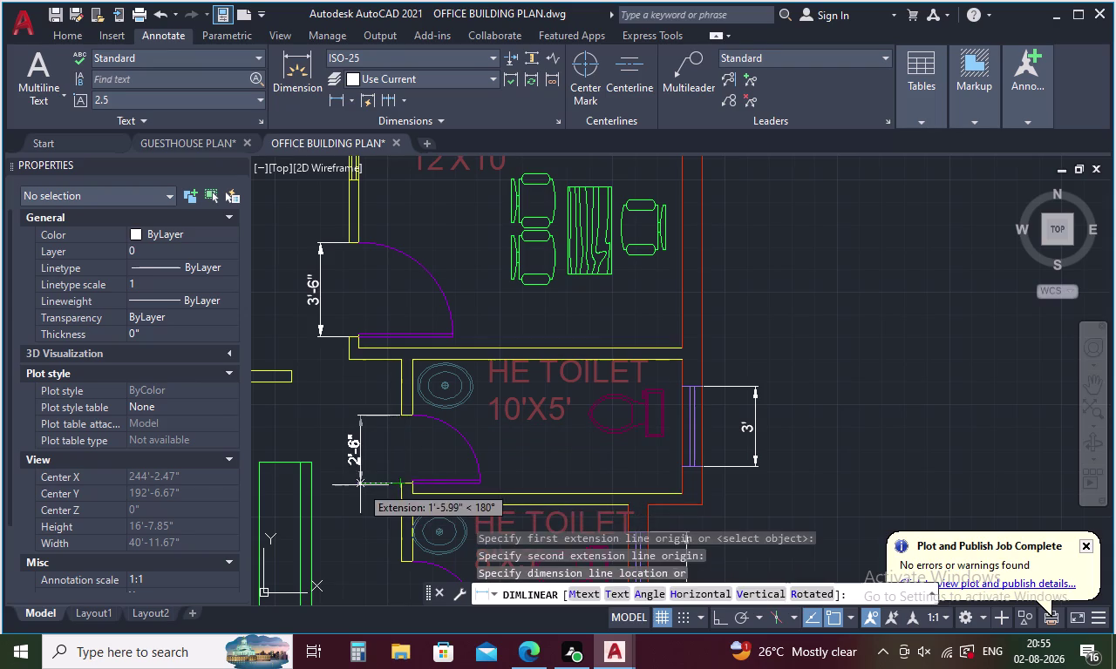
click(360, 486)
middle_drag(399, 496, 400, 308)
key(space)
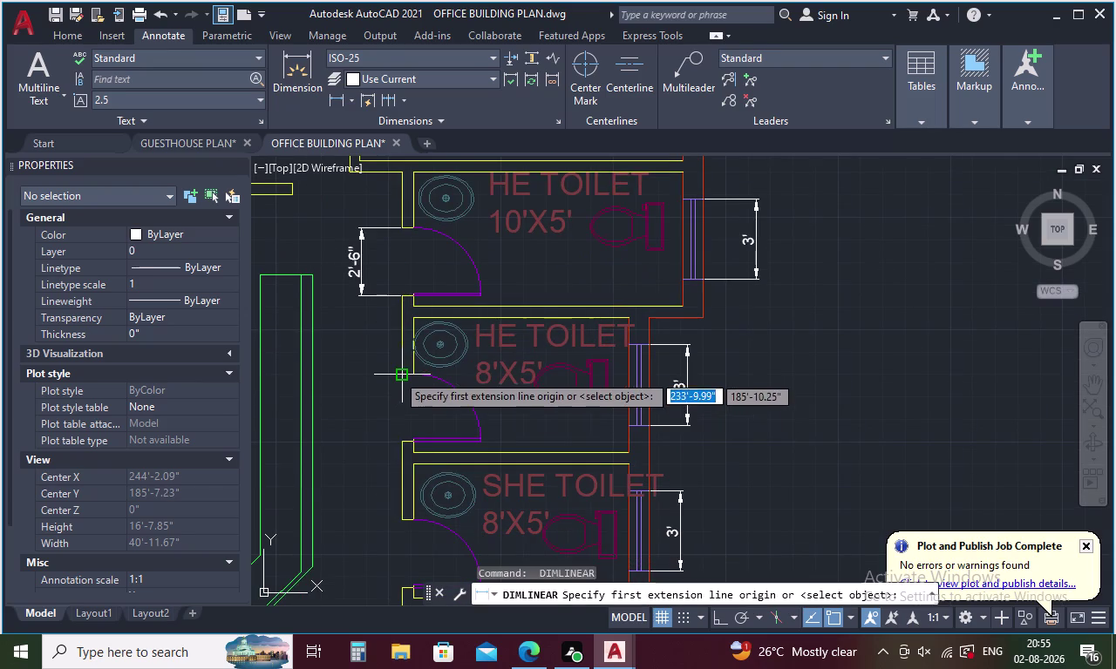
click(396, 371)
click(403, 441)
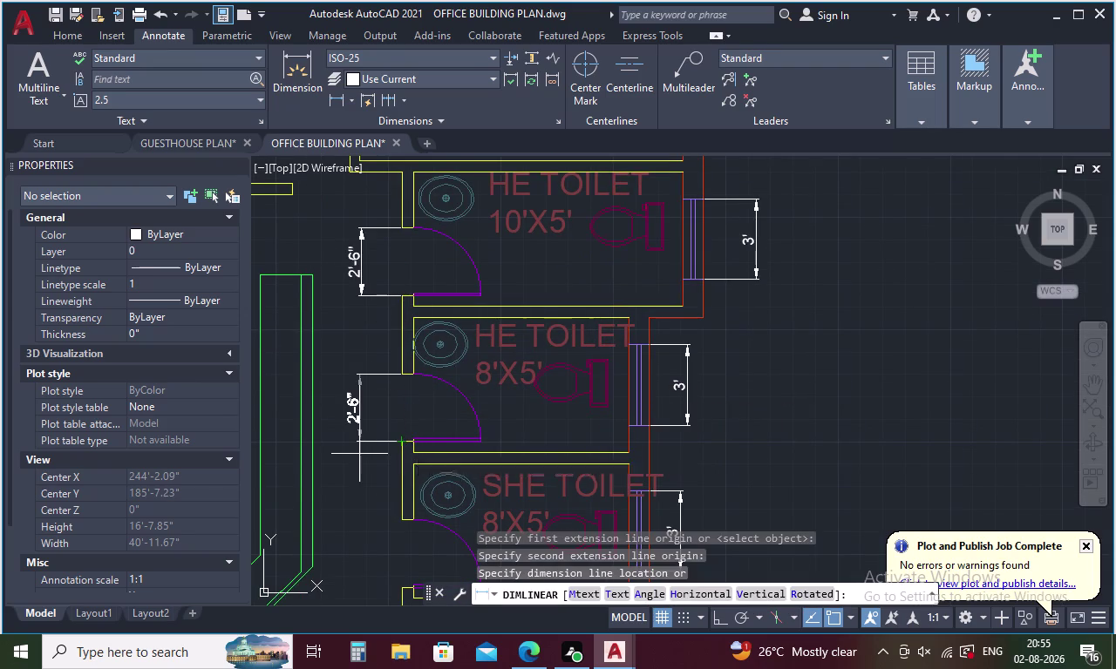
click(368, 456)
Dimension the two lower SHE TOILET door openings at 2'-6" each.
middle_drag(377, 471, 377, 312)
key(space)
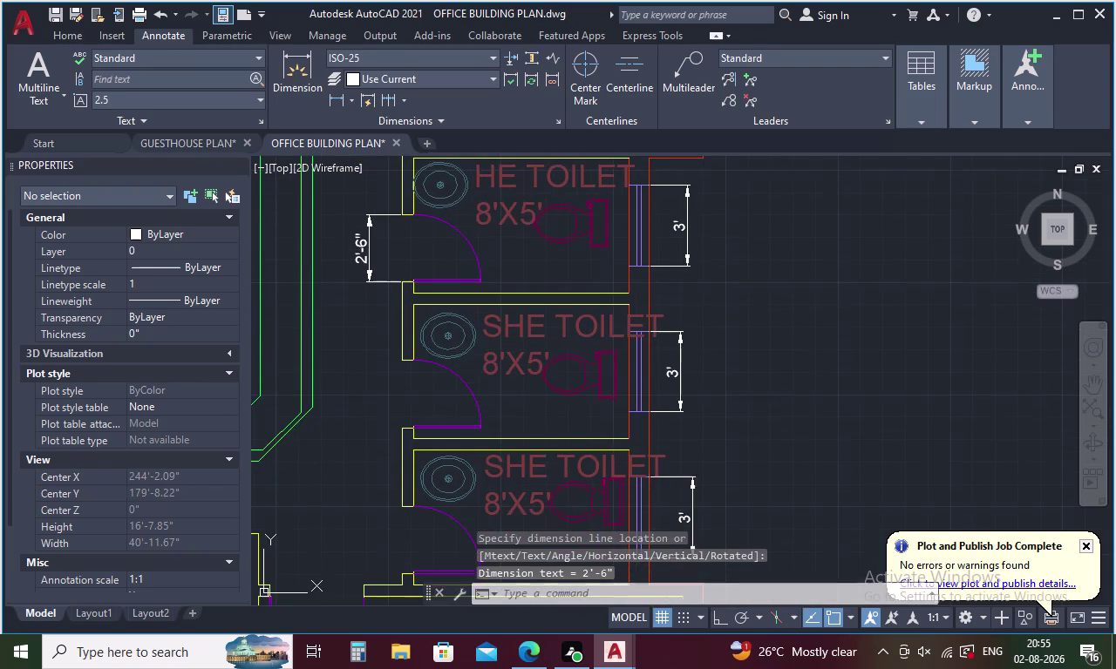
click(398, 362)
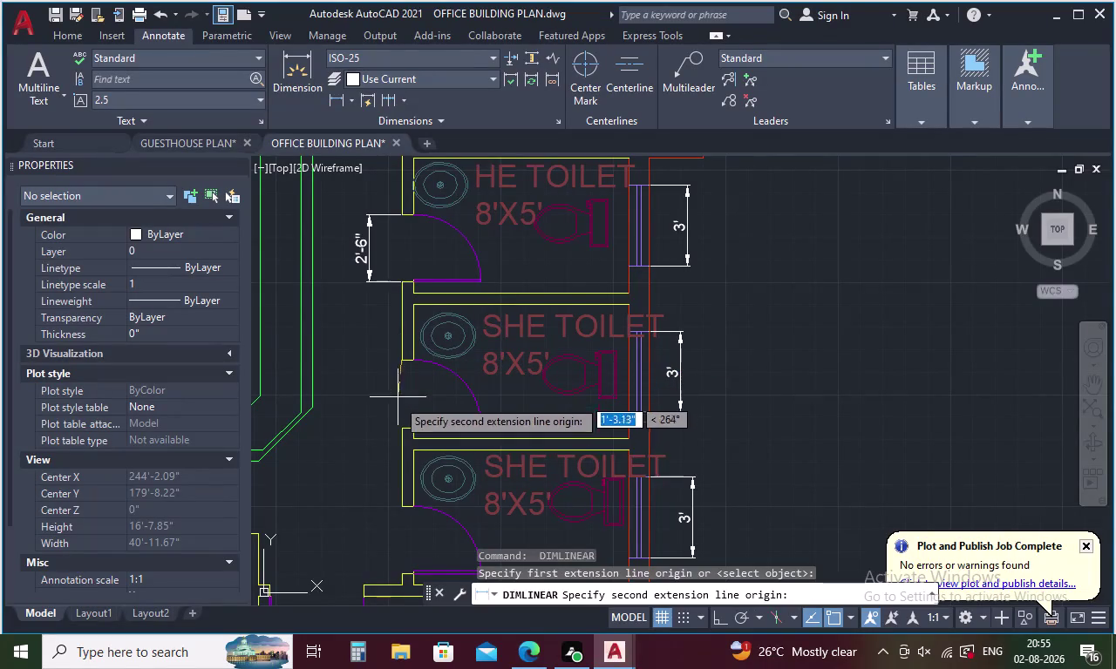
click(404, 430)
click(389, 433)
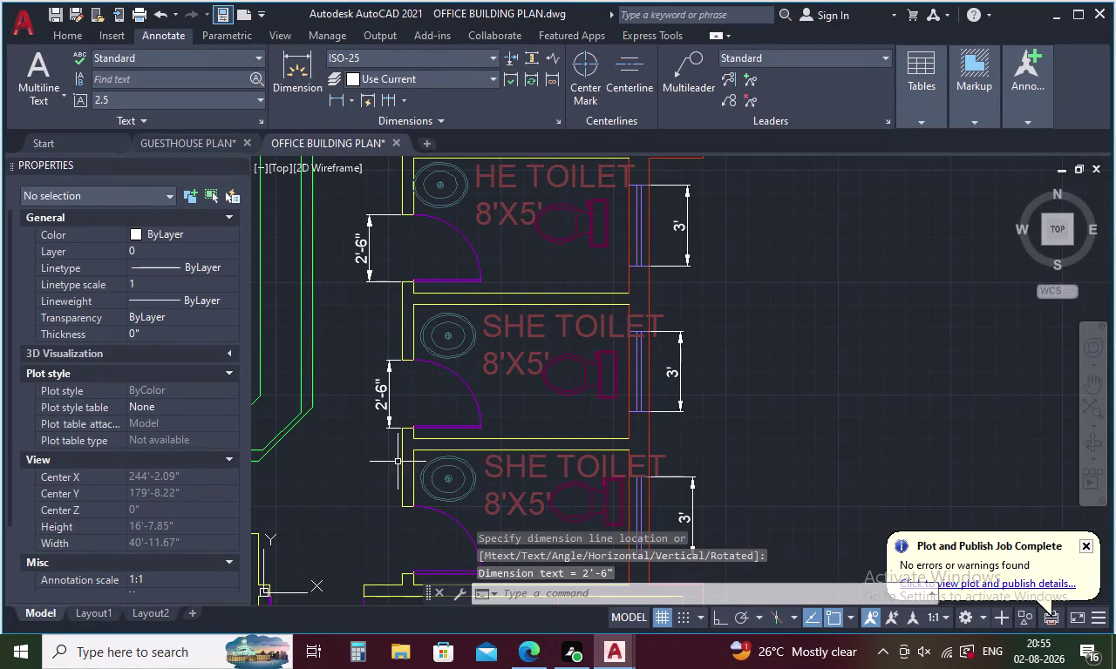
middle_drag(398, 463, 376, 338)
key(space)
click(379, 378)
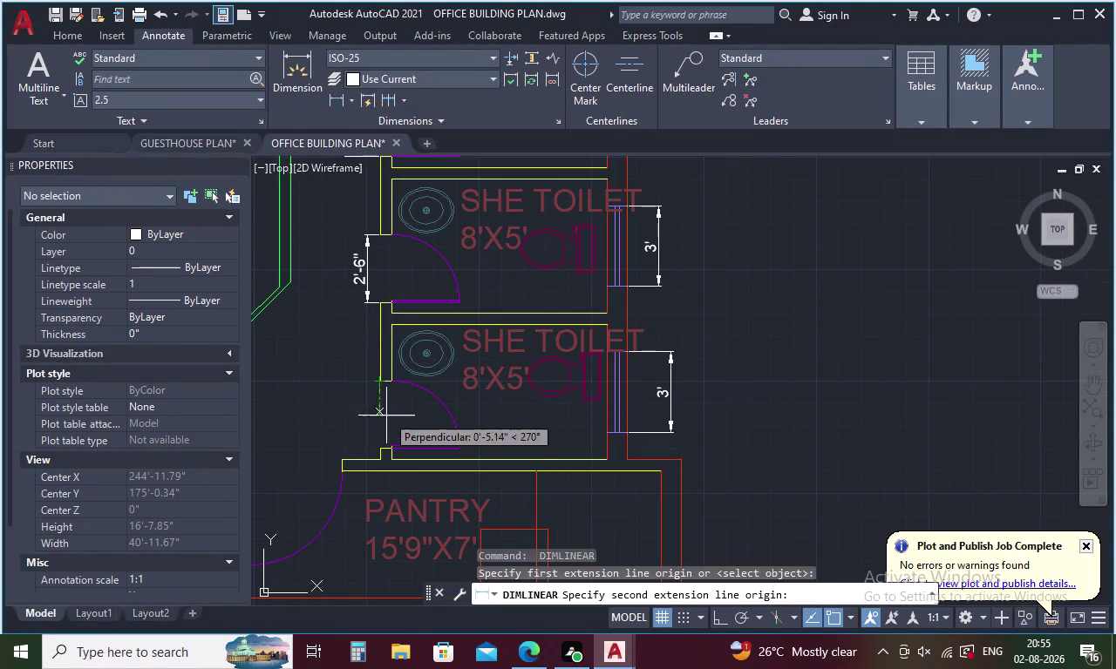
click(382, 450)
click(351, 450)
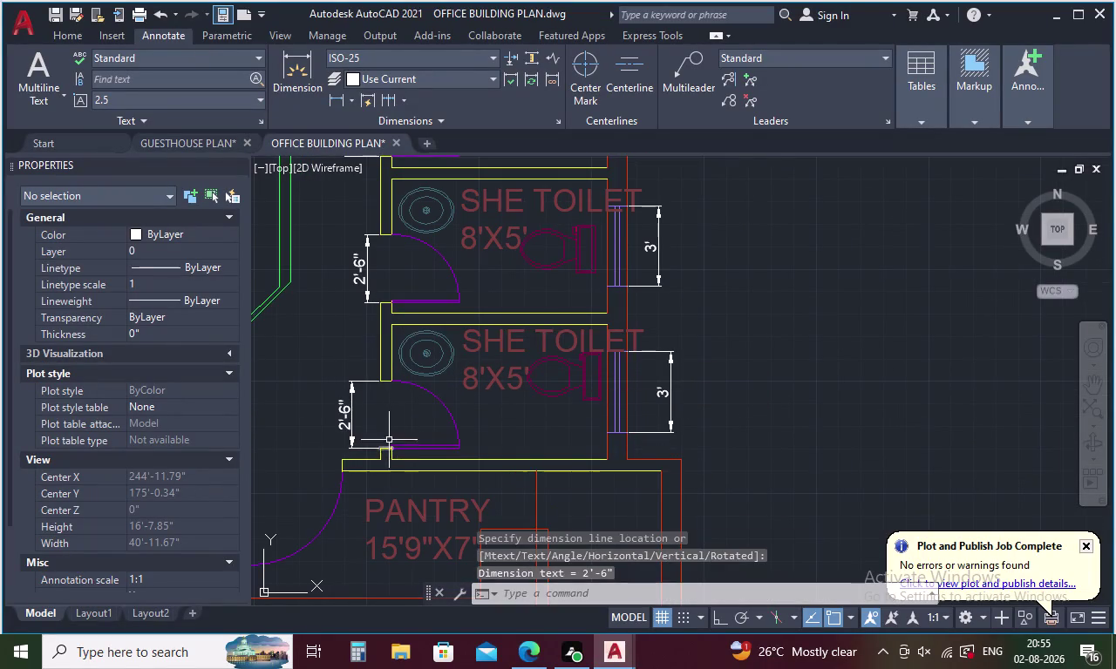
Dimension the pantry door opening at 3'-6".
middle_drag(390, 434, 492, 295)
key(space)
click(349, 320)
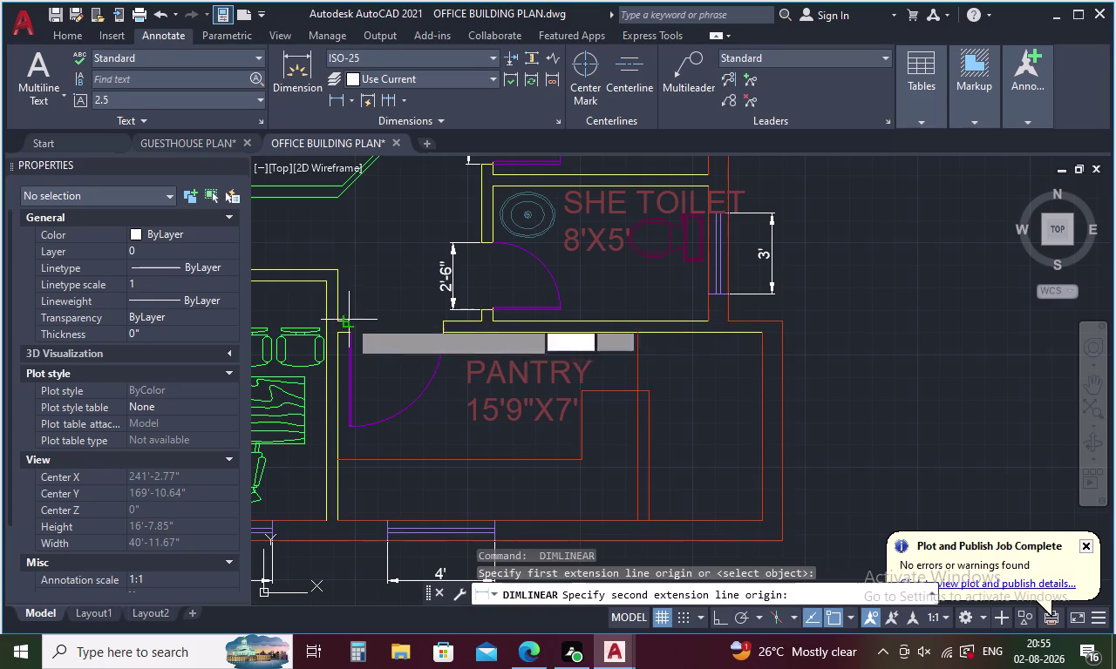
click(442, 317)
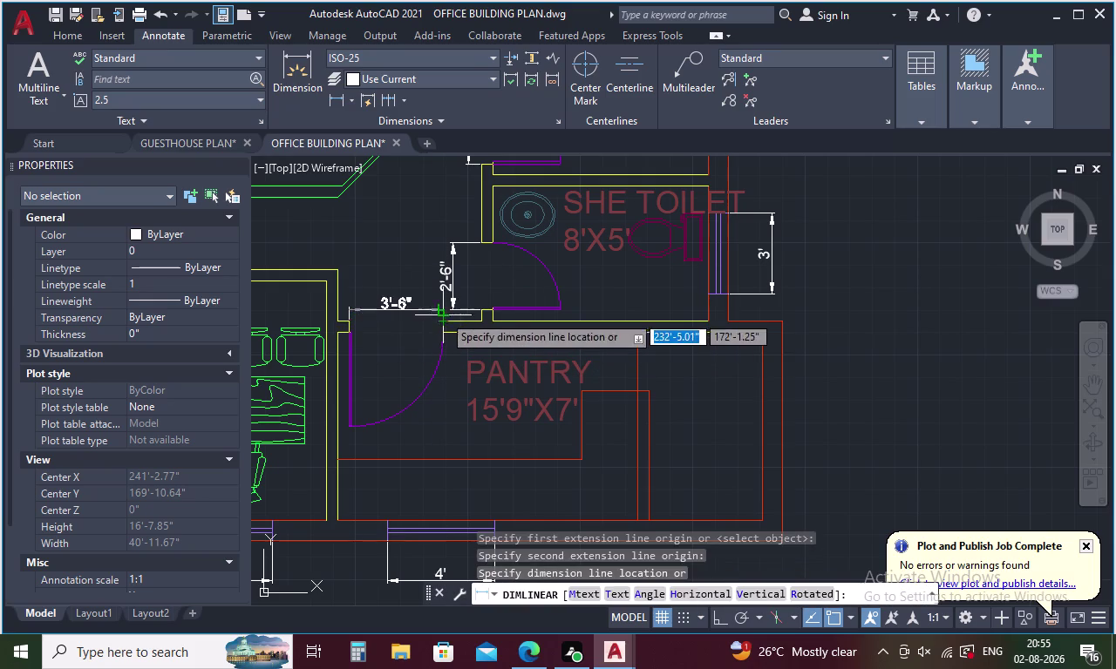
click(440, 302)
middle_drag(404, 331, 609, 331)
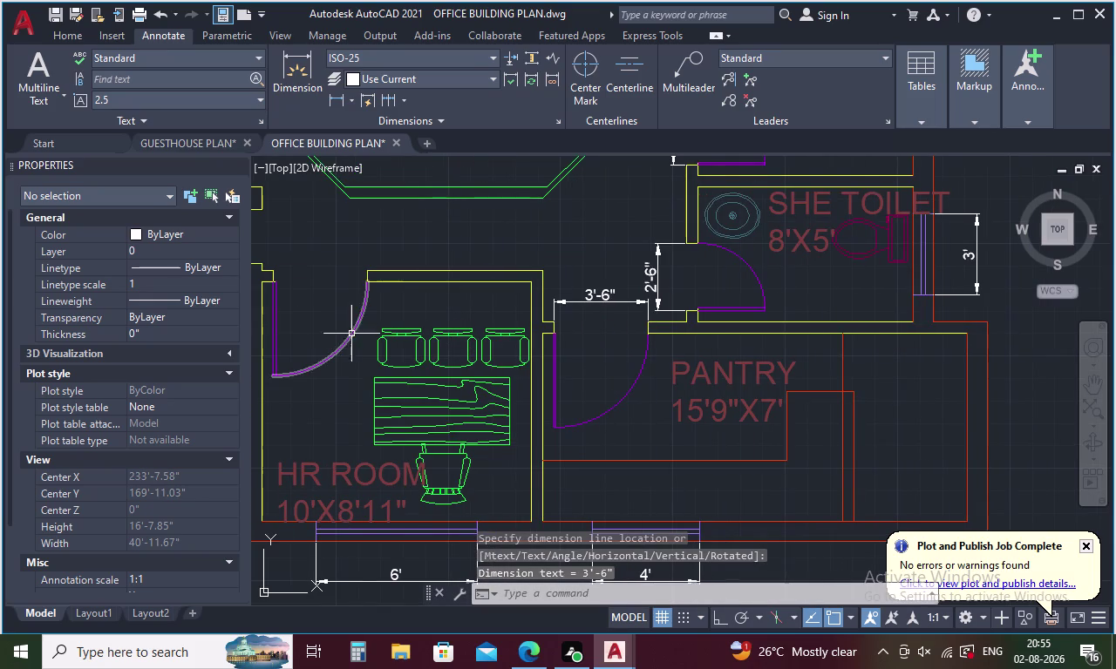
key(space)
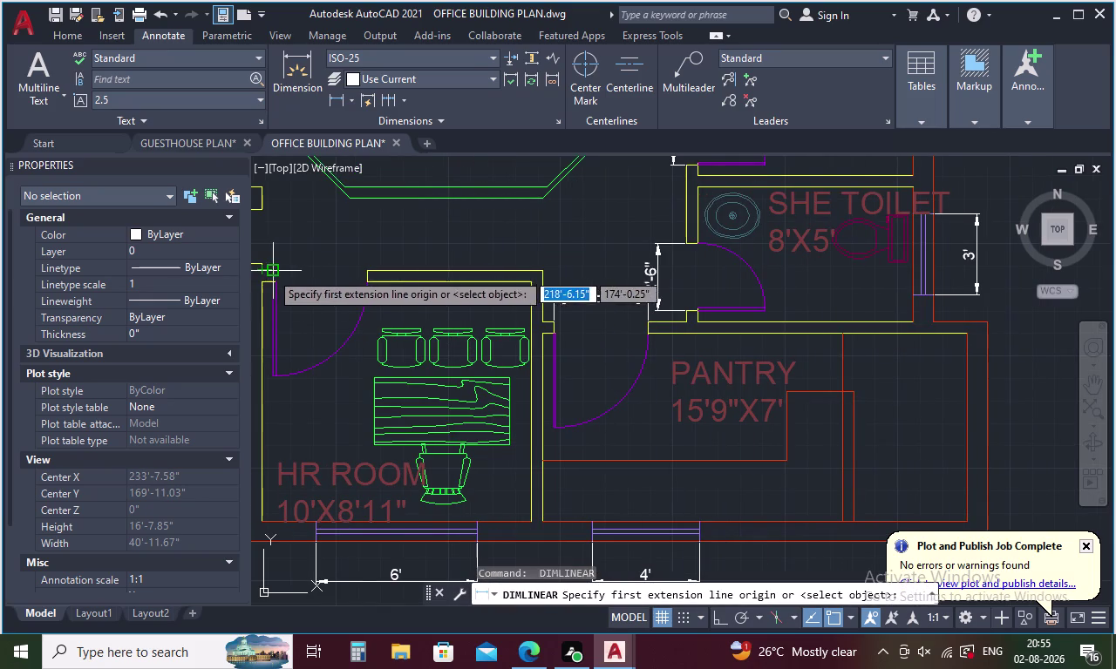
Dimension the HR room door at 3'-6" and the adjacent opening at 2'.
click(275, 272)
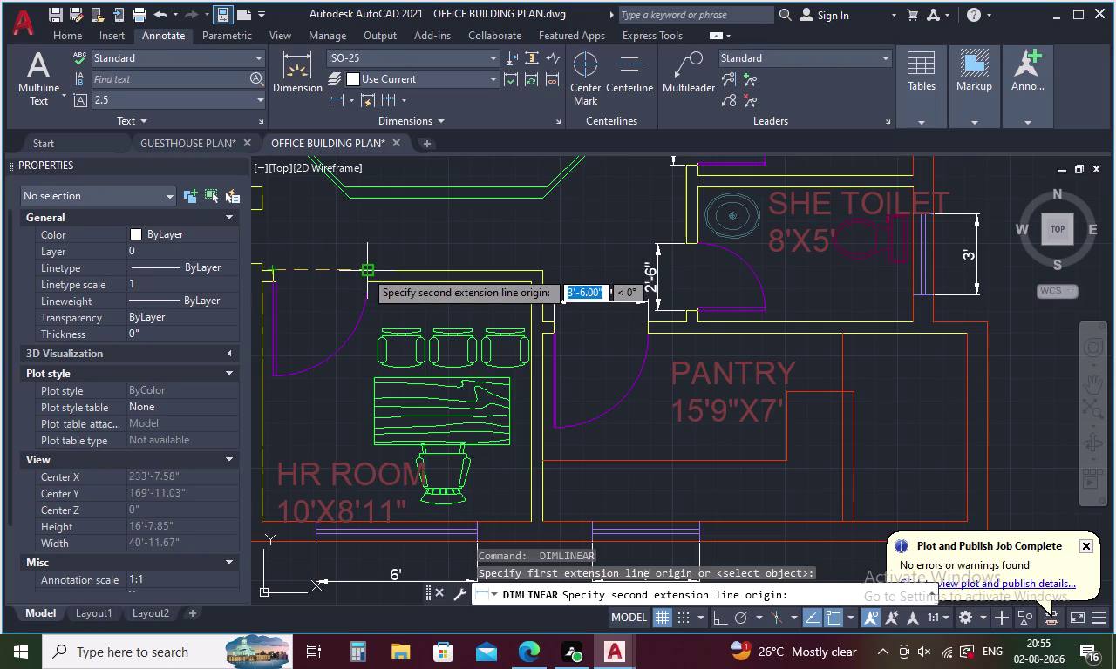
click(365, 270)
click(367, 256)
middle_drag(340, 279, 599, 305)
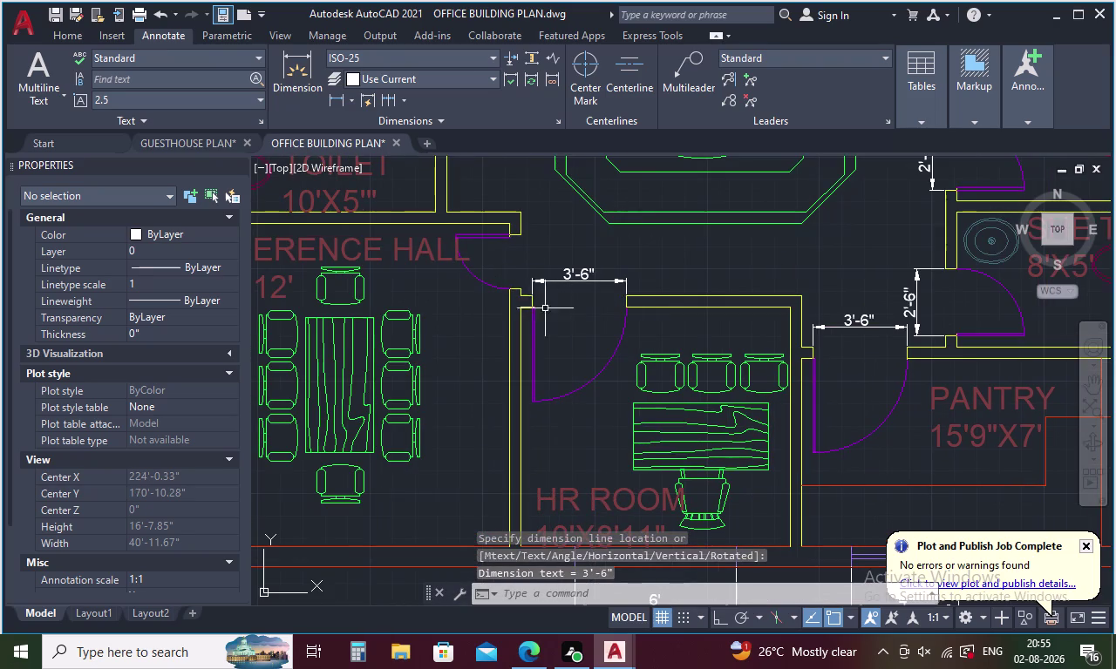
key(space)
scroll(up, 3)
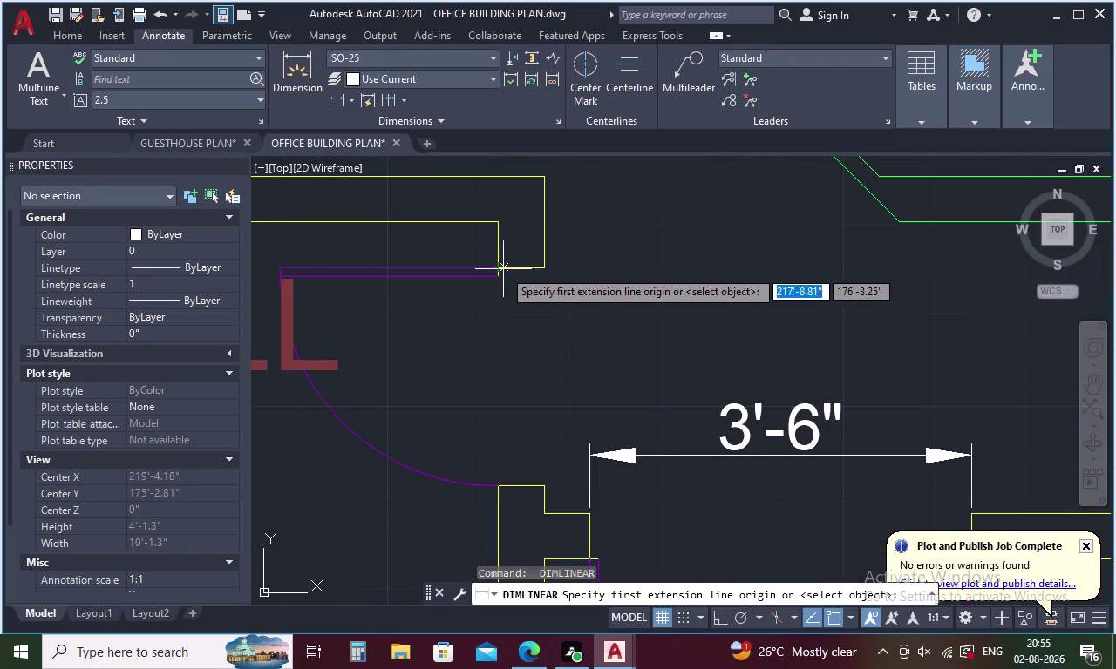
click(502, 268)
click(497, 482)
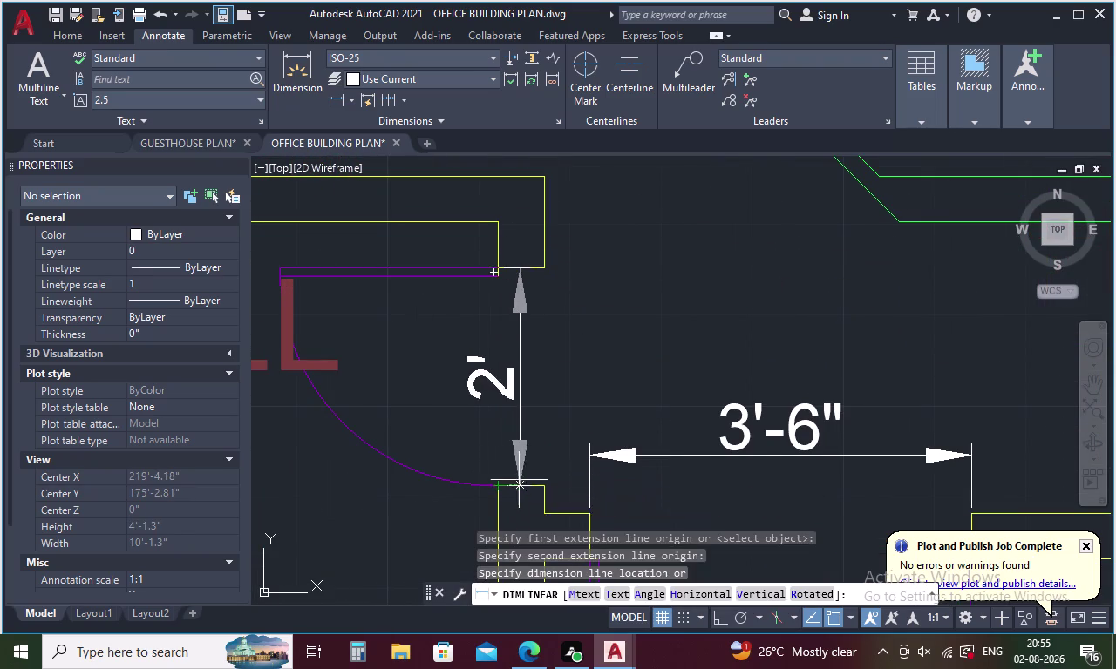
click(546, 474)
Dimension the small toilet door opening at 2'-5".
middle_drag(510, 377, 514, 585)
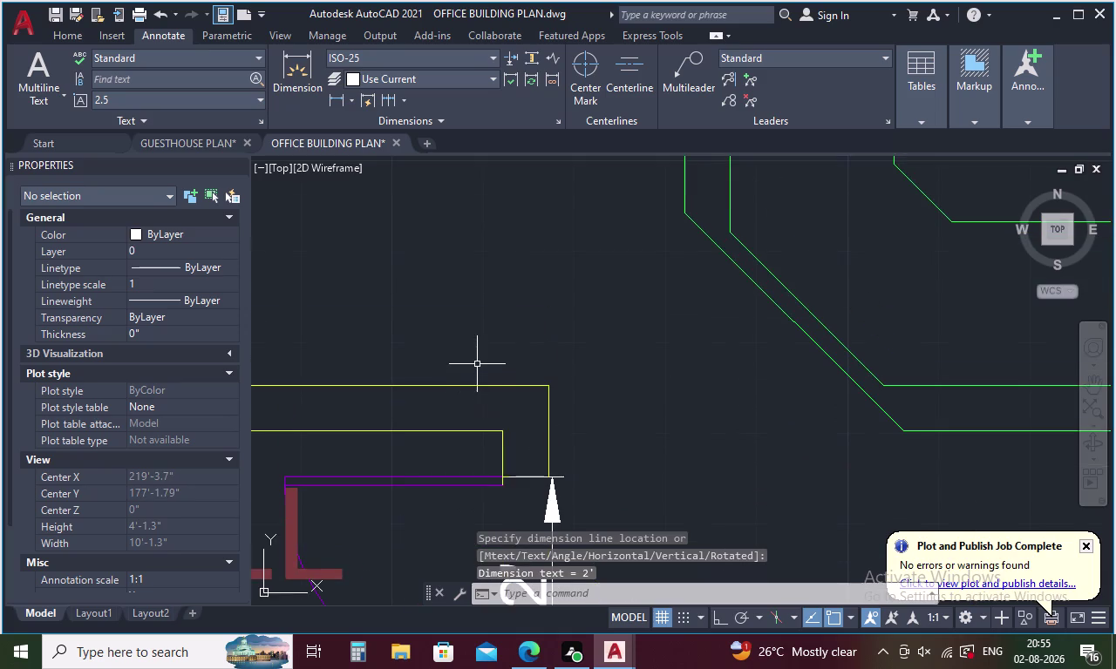
scroll(down, 3)
scroll(up, 3)
key(space)
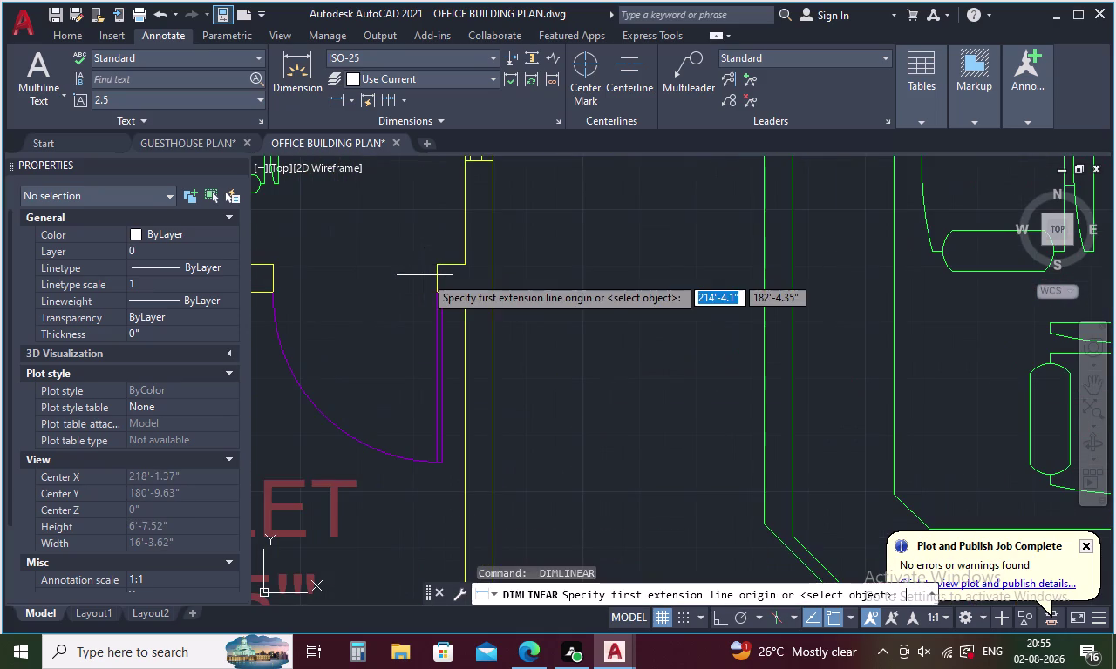
click(434, 267)
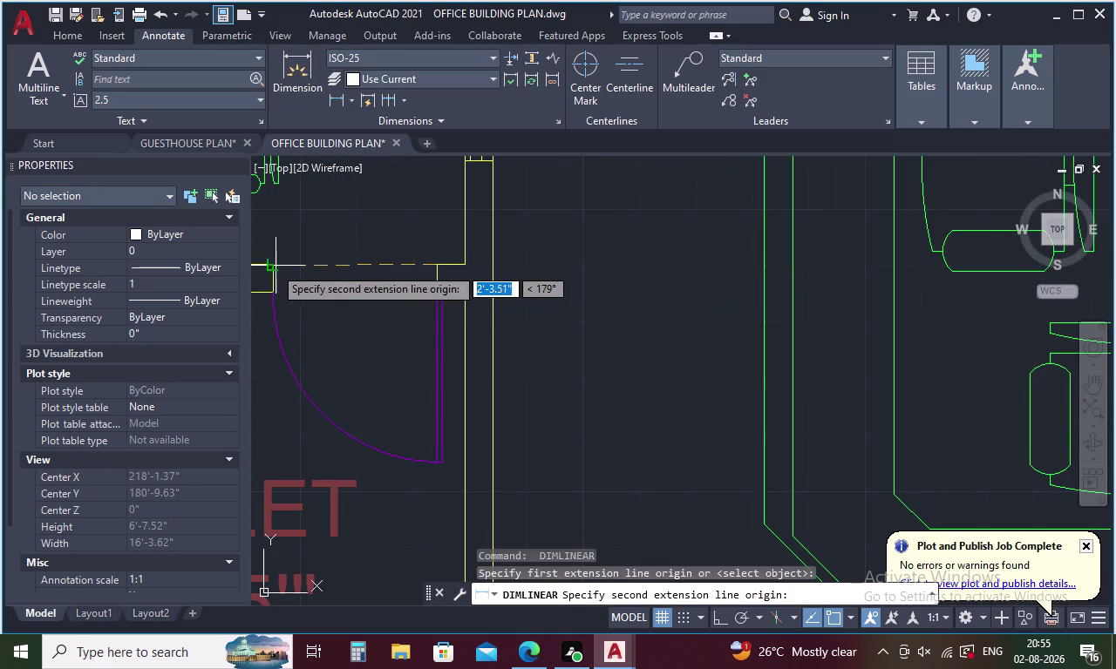
click(268, 270)
click(269, 250)
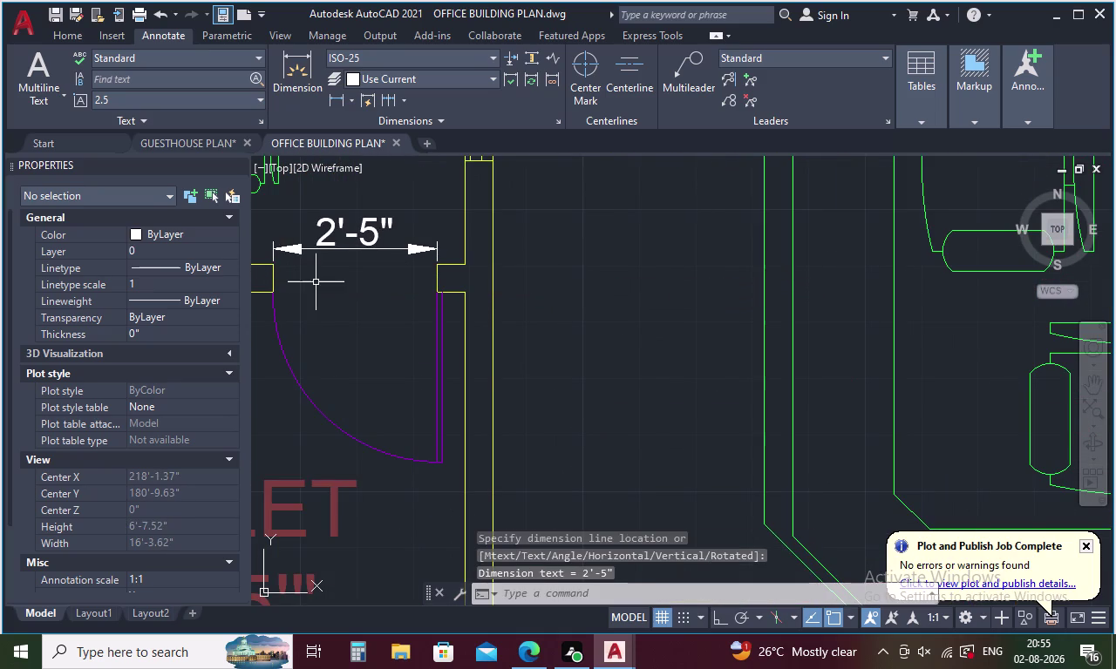
Dimension the working area door at 3'-6" and zoom out to the full plan.
middle_drag(324, 288, 412, 510)
scroll(down, 3)
middle_drag(434, 321, 428, 371)
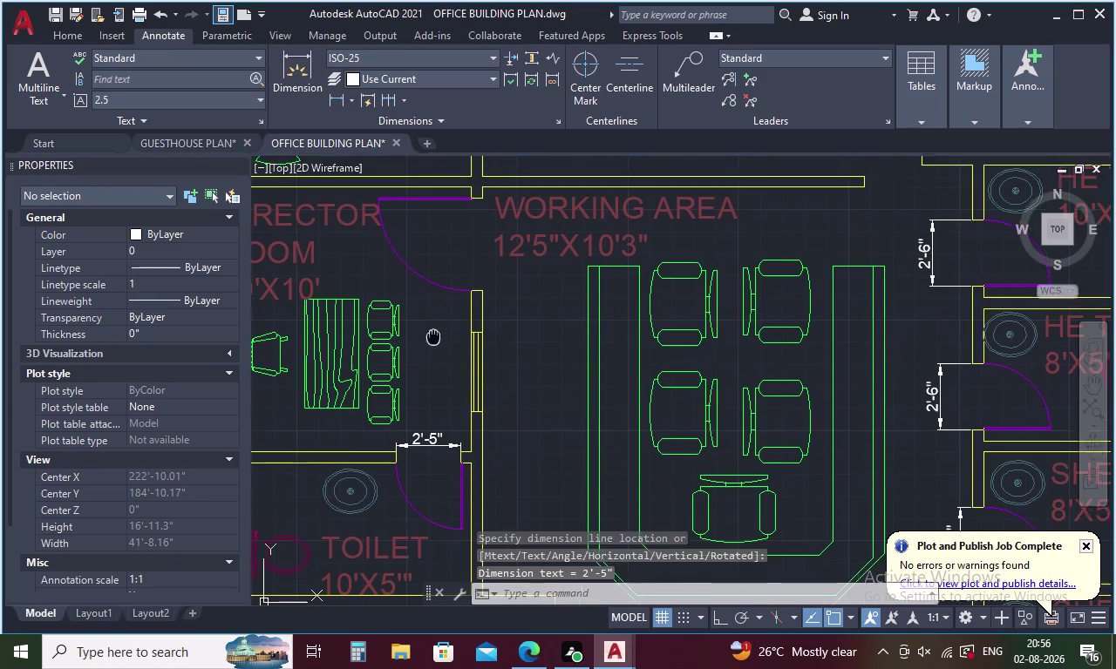
middle_drag(428, 370, 422, 417)
key(space)
scroll(up, 3)
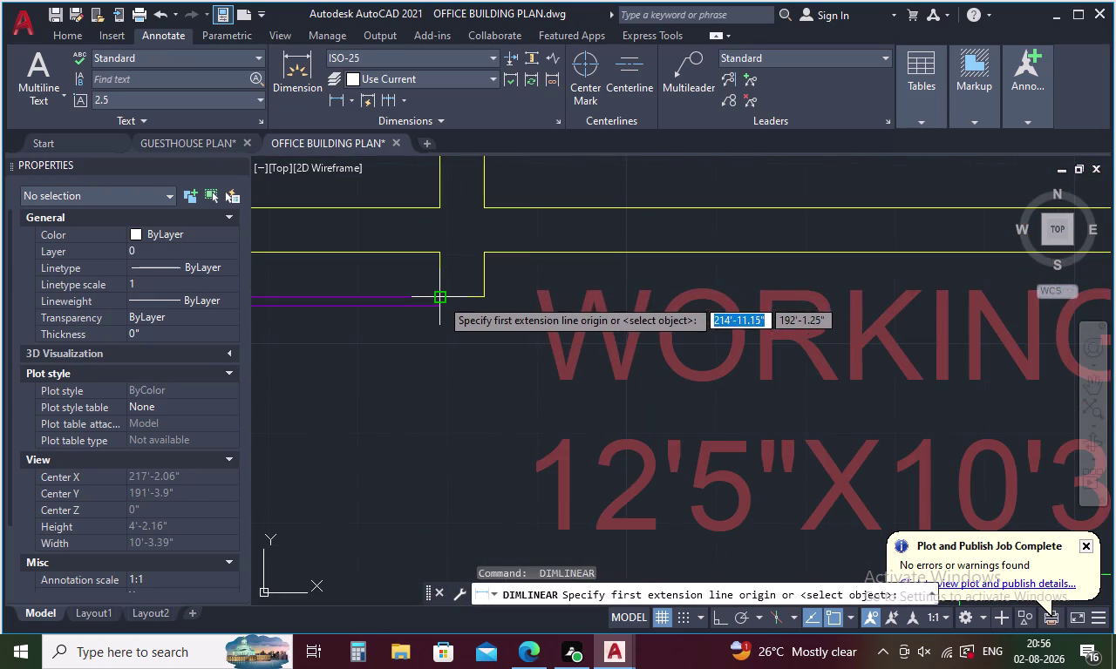
click(440, 298)
scroll(down, 3)
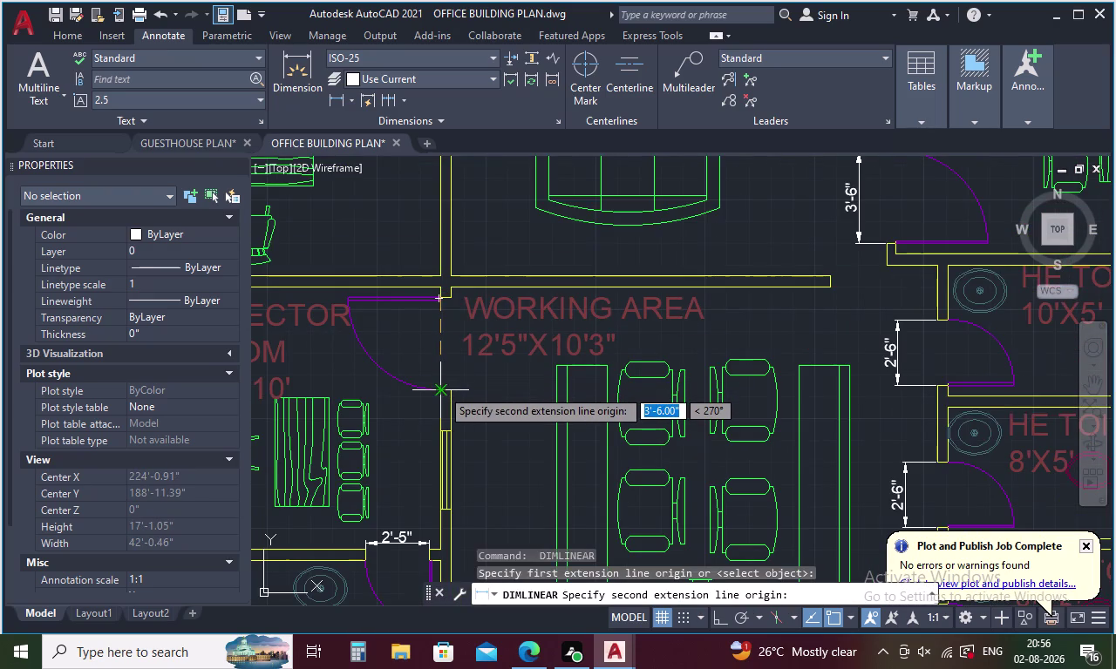
scroll(up, 3)
click(435, 408)
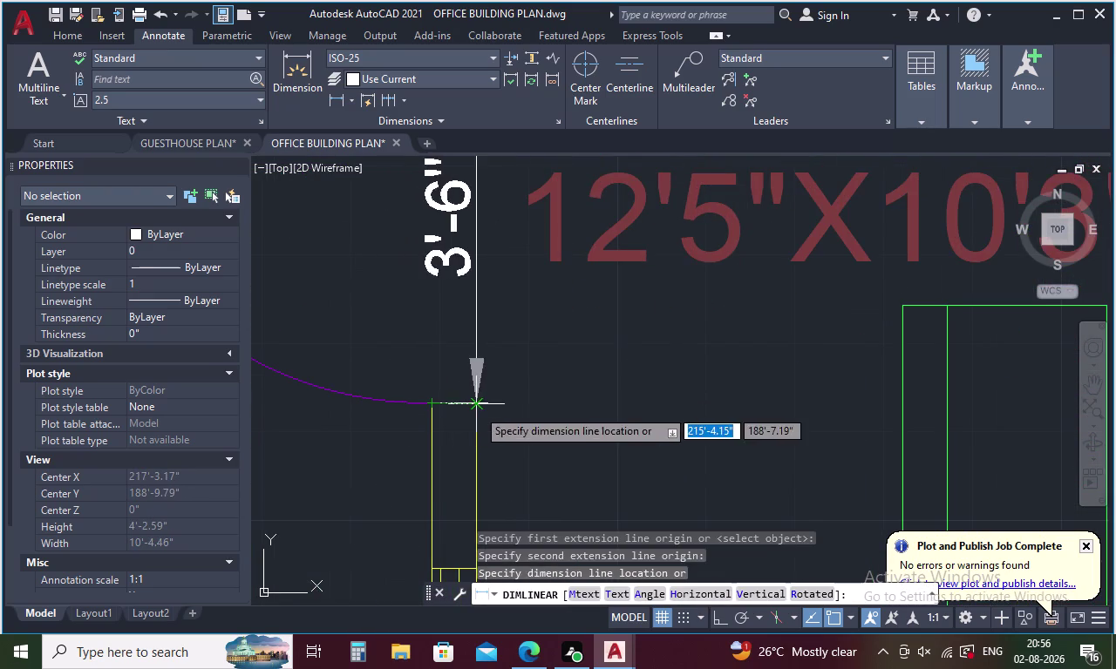
click(477, 408)
scroll(down, 3)
middle_drag(493, 271, 418, 373)
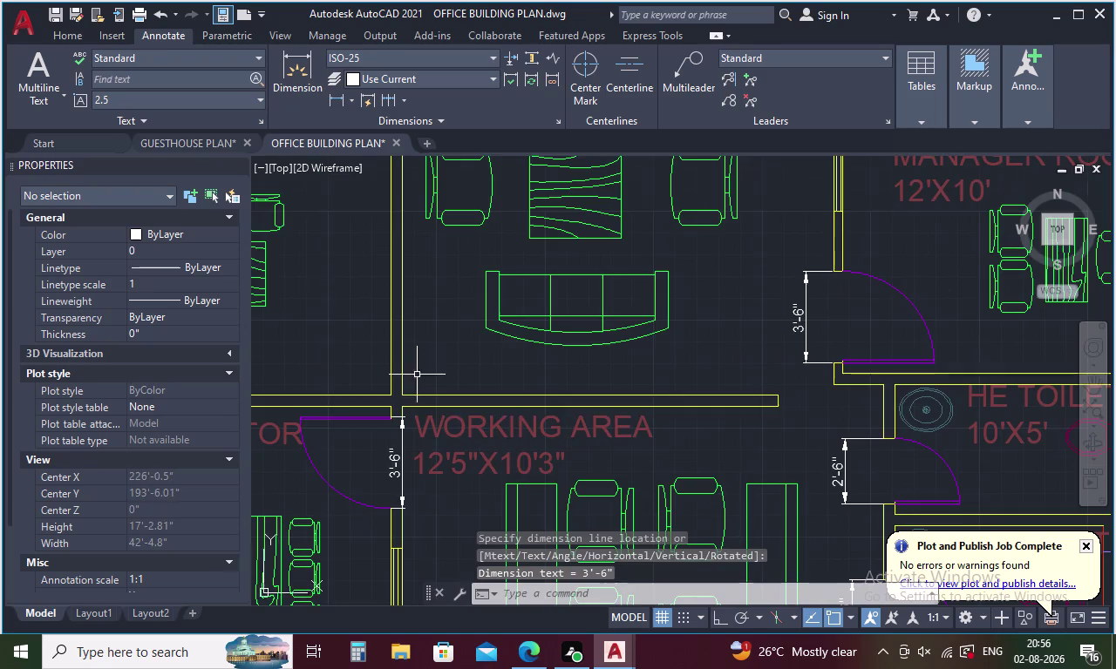
scroll(down, 3)
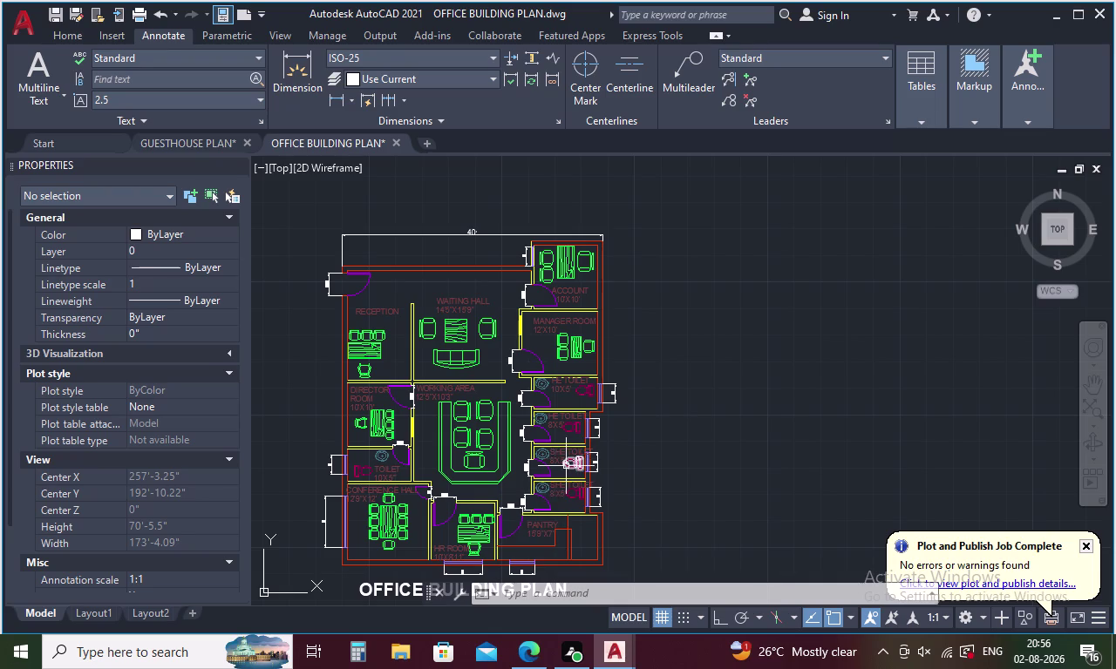
Edit the lowest SHE TOILET 8'X5' MText label, setting its height to 8", and save the change.
scroll(up, 3)
double_click(543, 558)
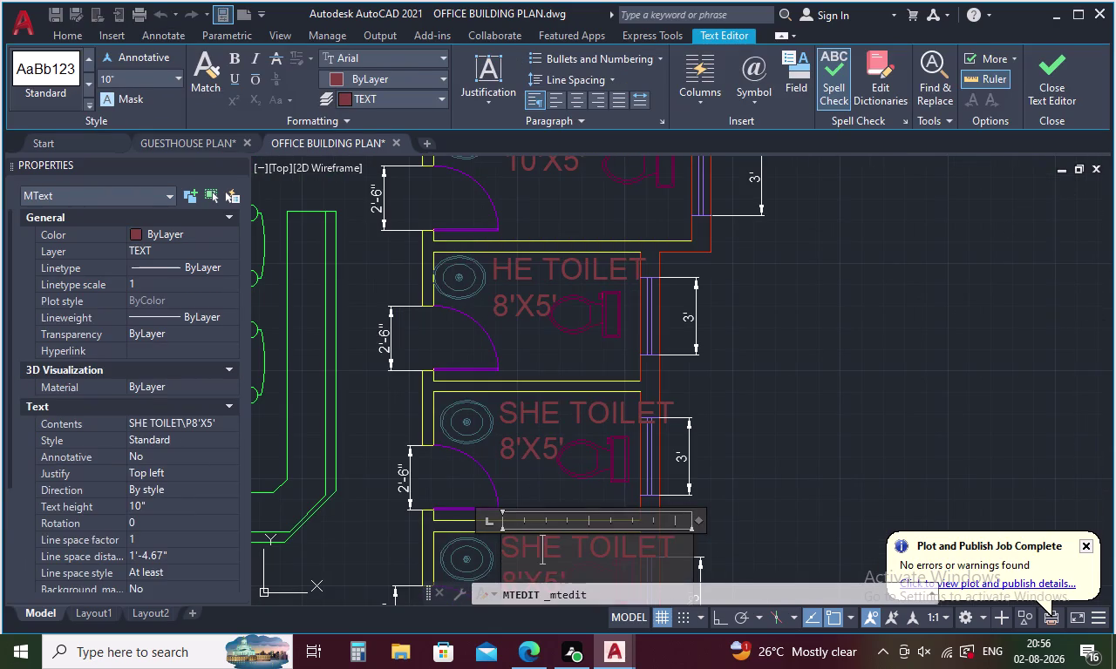
middle_drag(553, 536, 530, 416)
drag(661, 426, 496, 447)
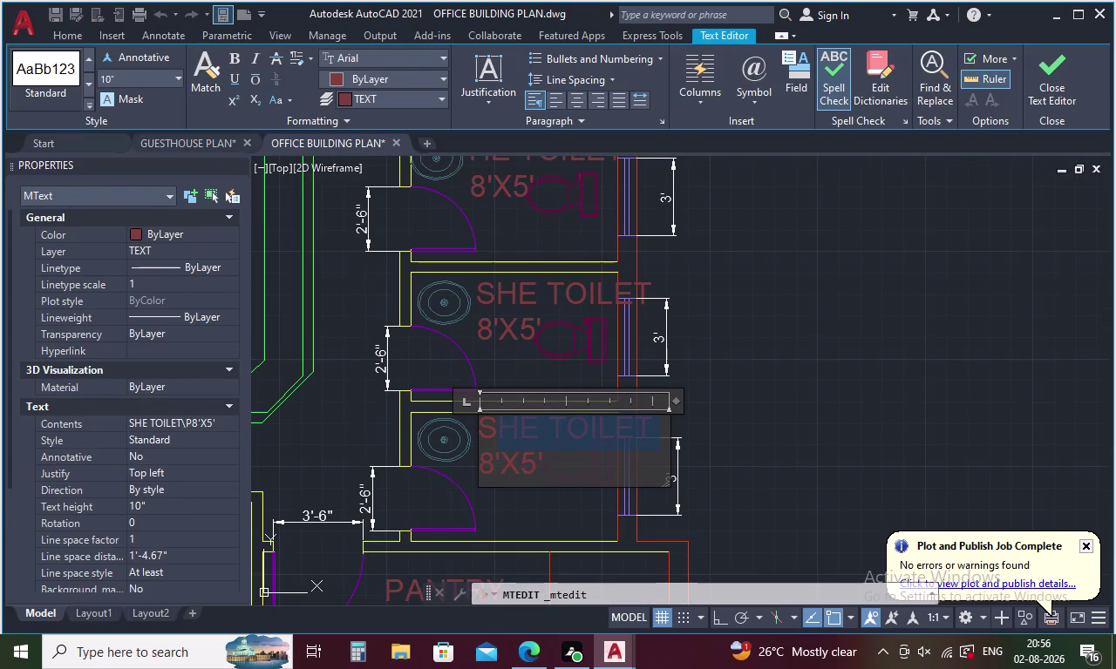
drag(482, 427, 555, 476)
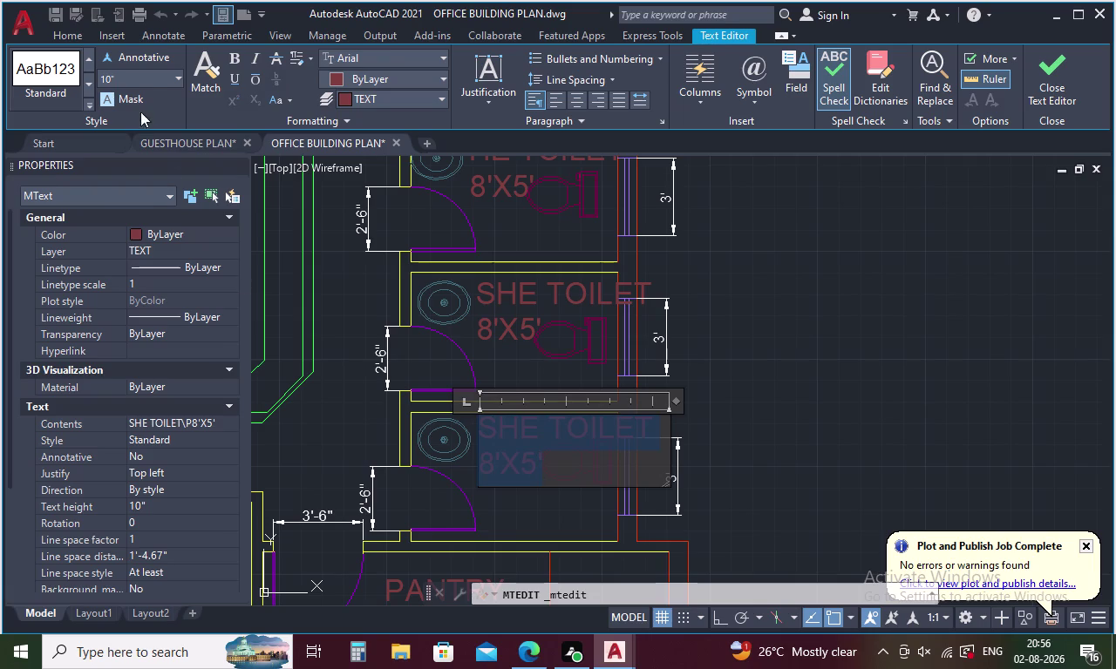
click(127, 80)
key(BackSpace)
key(8)
key(Return)
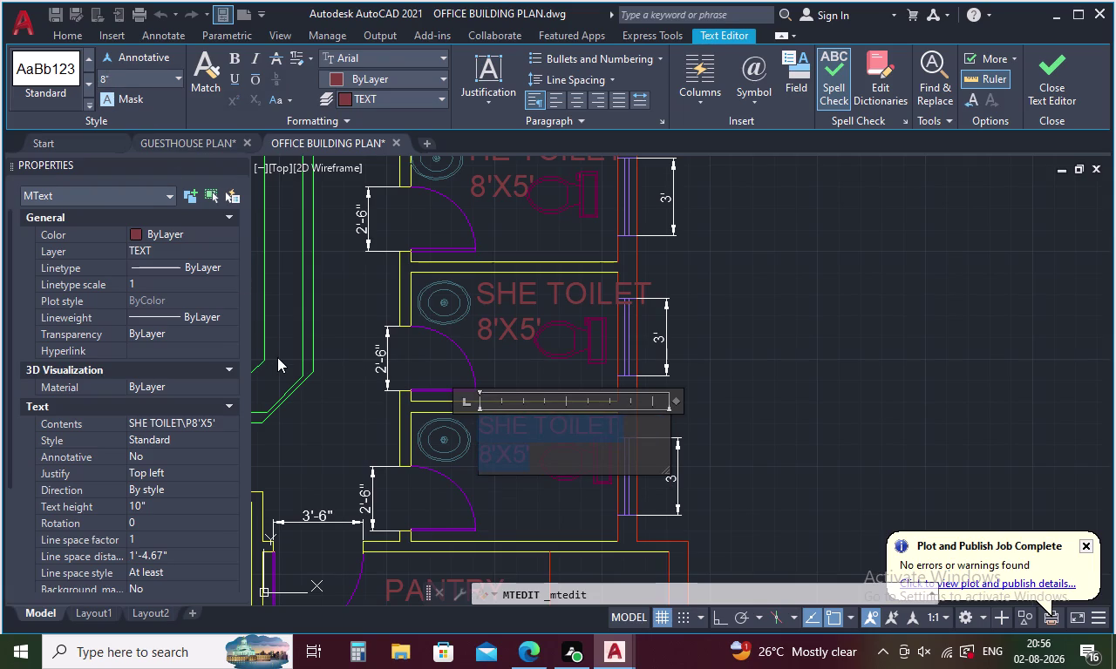
key(Escape)
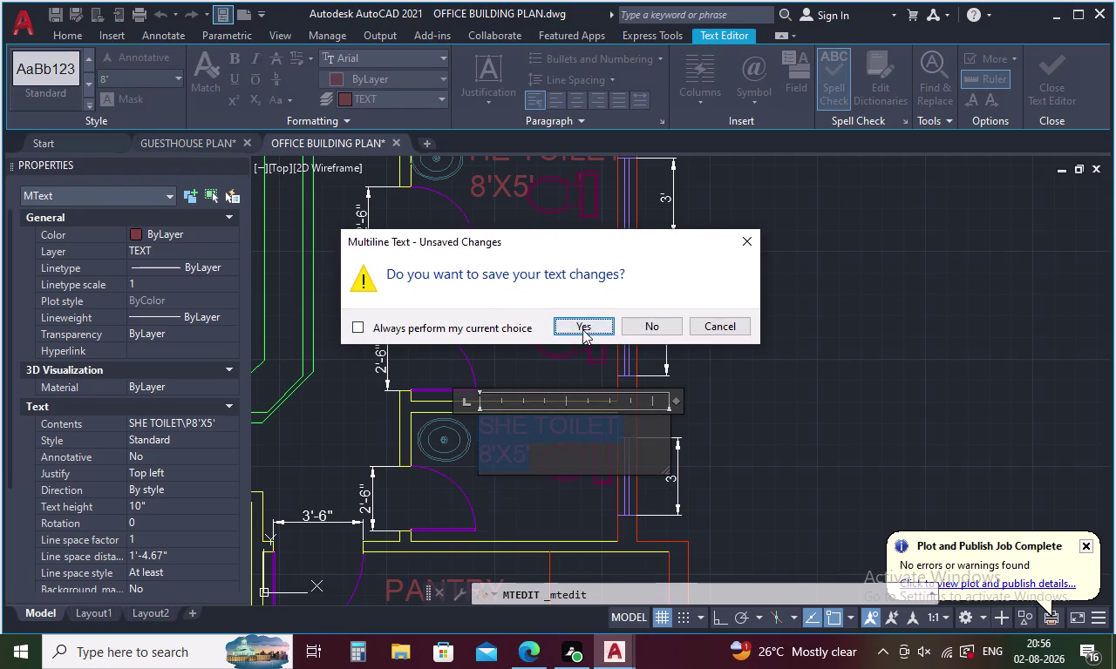
click(584, 325)
Copy the resized SHE TOILET label's properties onto the other SHE and HE TOILET labels with MA.
key(m)
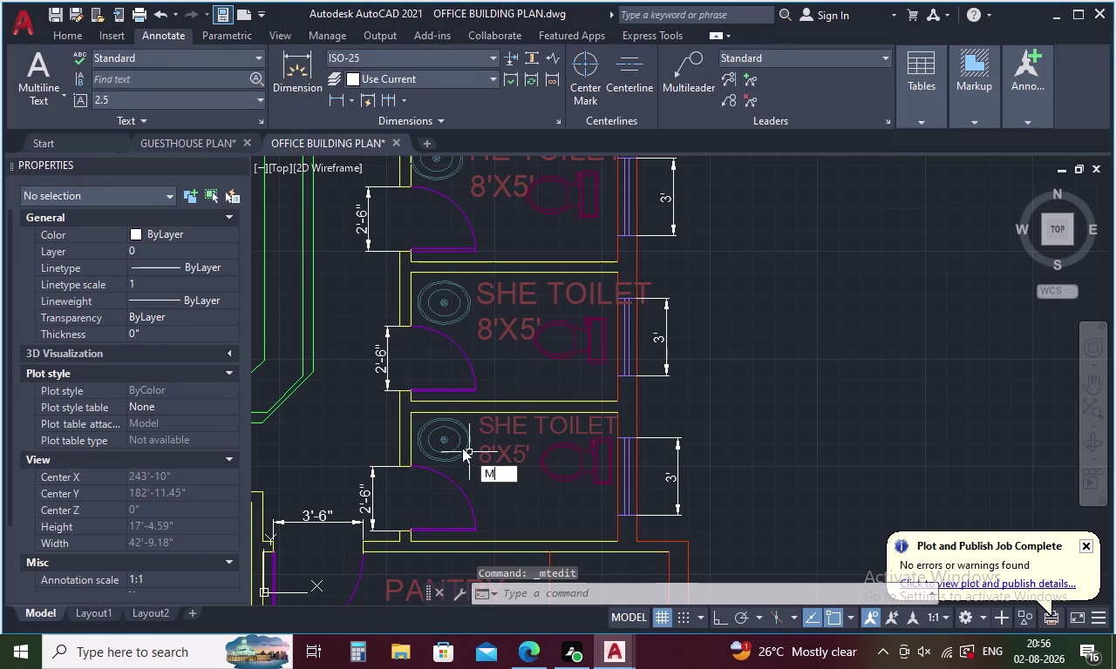
key(a)
key(Return)
click(489, 427)
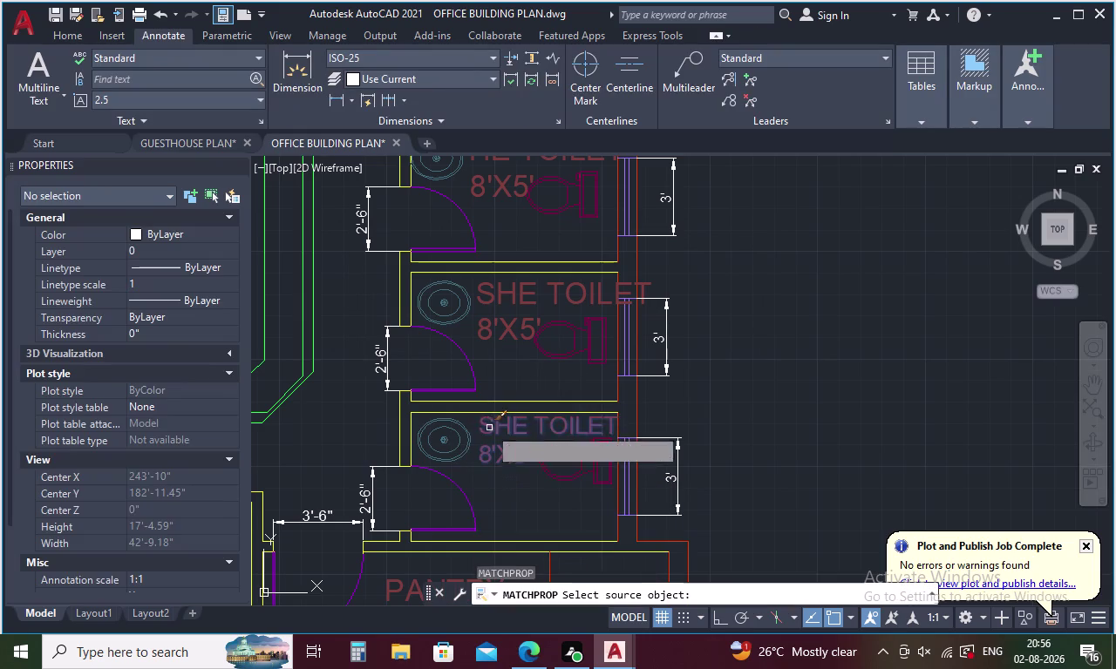
click(490, 333)
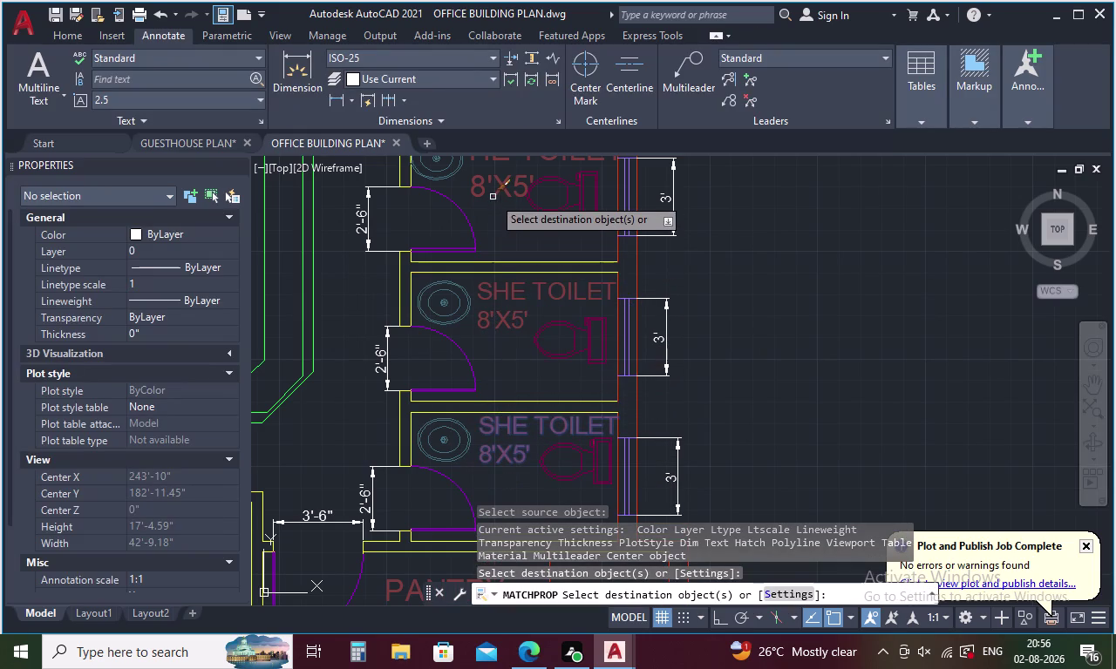
click(494, 192)
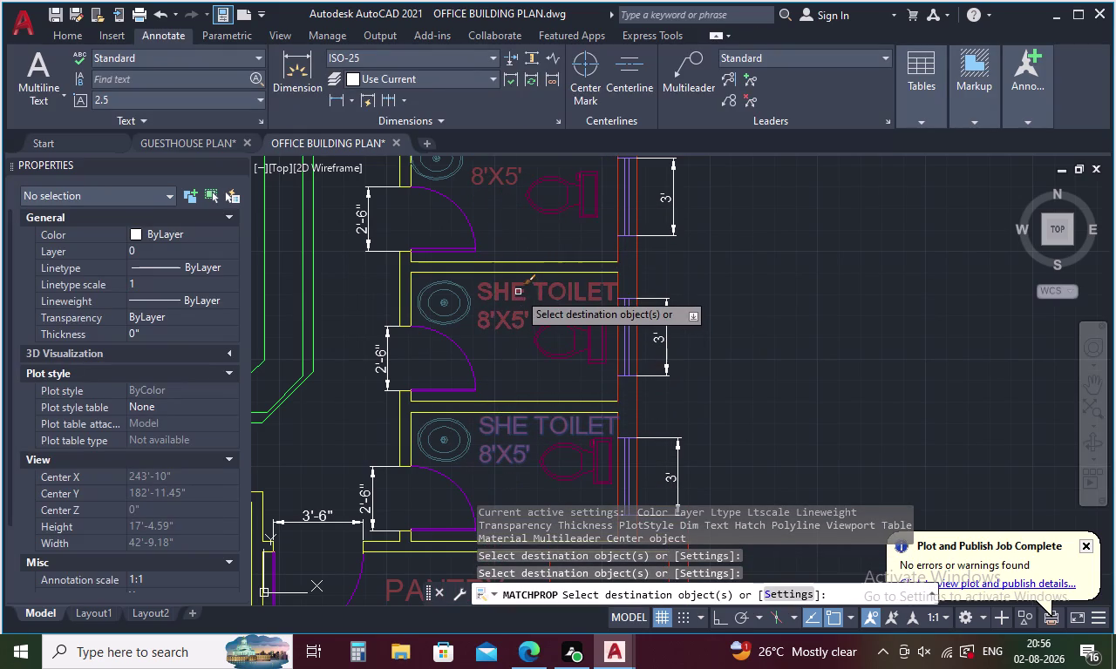
click(518, 292)
middle_drag(518, 237, 531, 480)
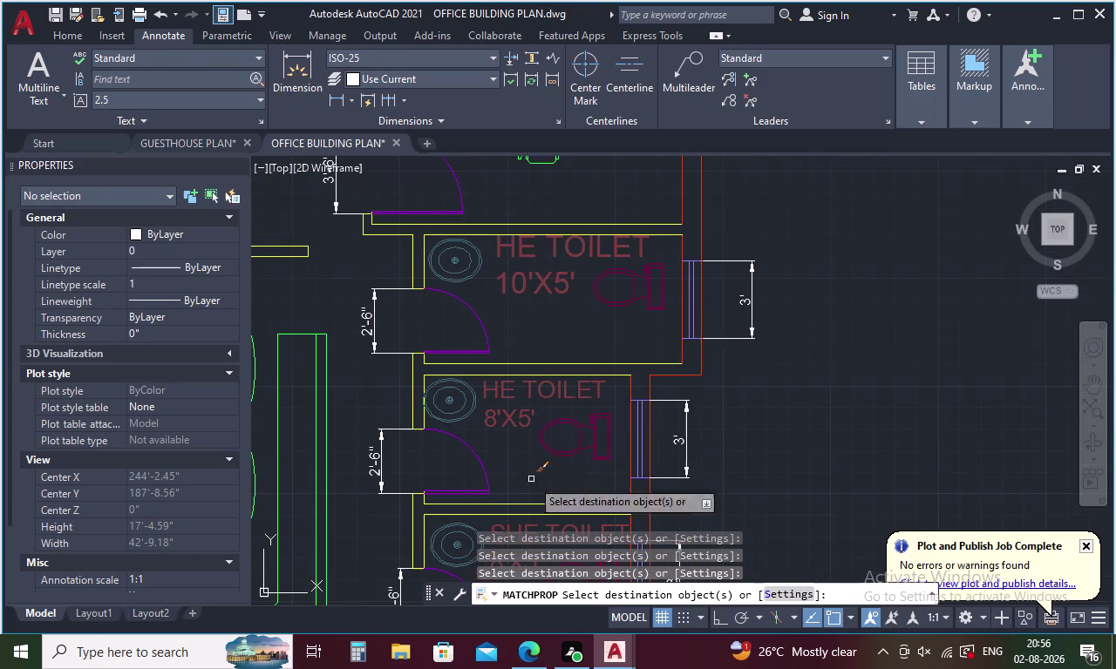
click(538, 292)
middle_drag(553, 271, 556, 272)
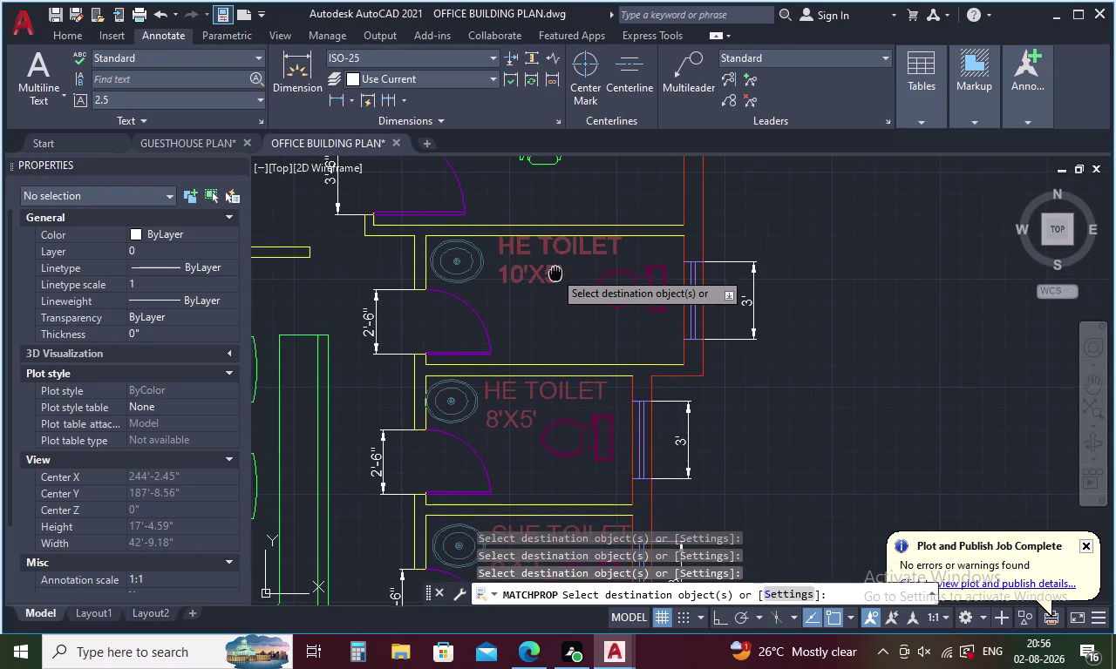
middle_drag(556, 272, 560, 448)
key(Escape)
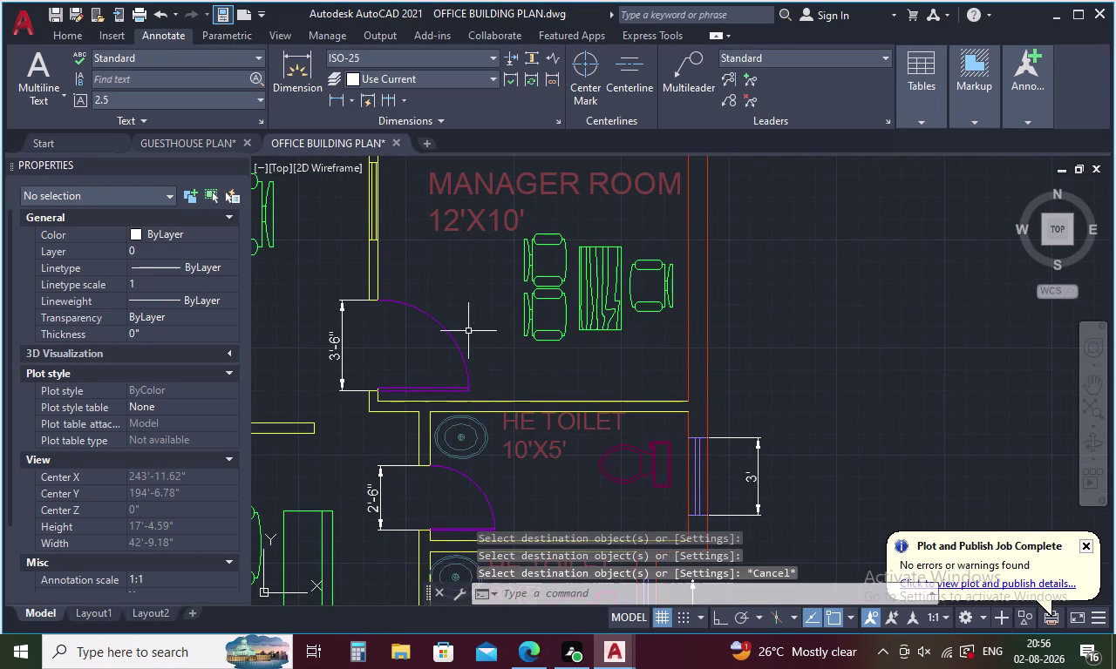
Zoom out to show the plan and title, and save the drawing.
scroll(down, 3)
middle_drag(508, 395, 505, 251)
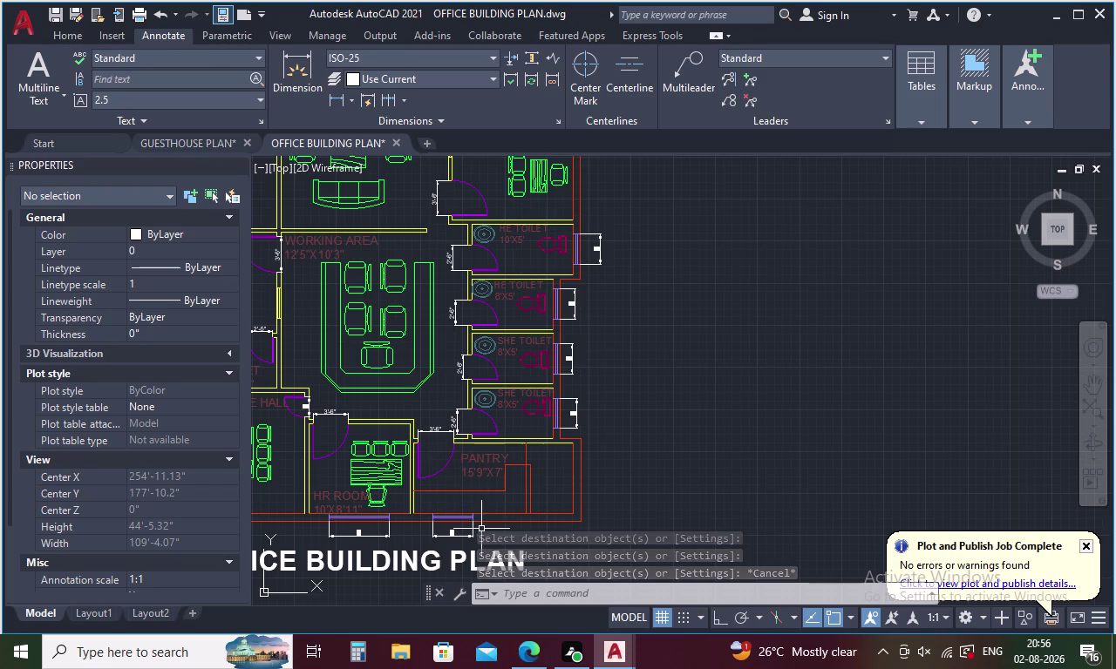
key(ctrl+s)
Shift the plan upward and save the drawing again.
scroll(down, 3)
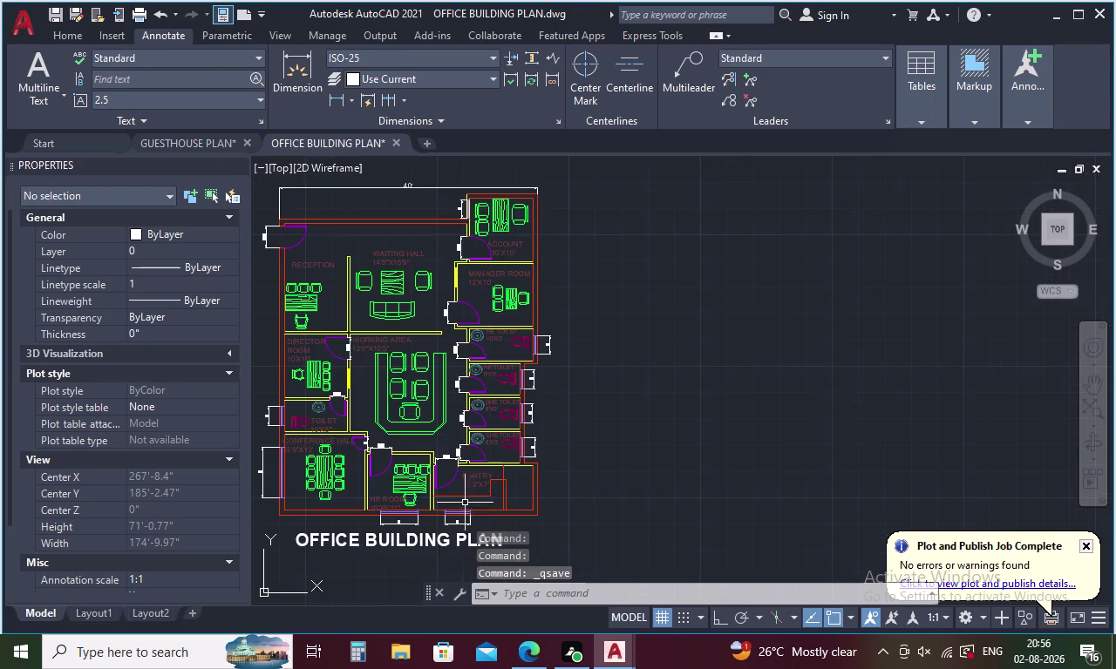
middle_drag(389, 511, 422, 378)
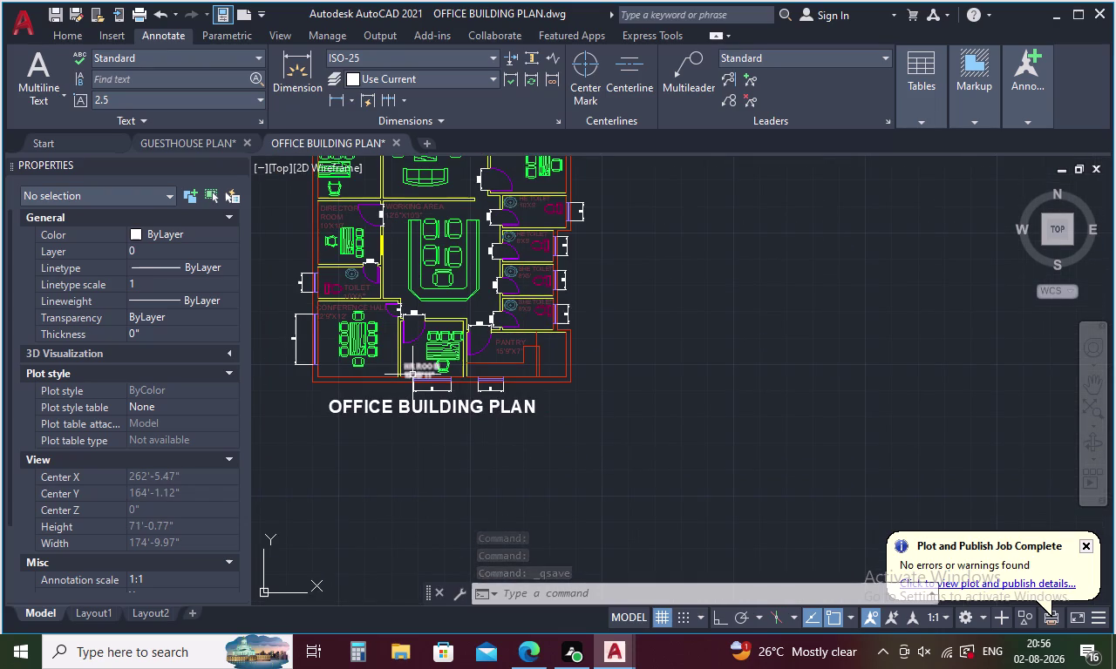
key(ctrl+s)
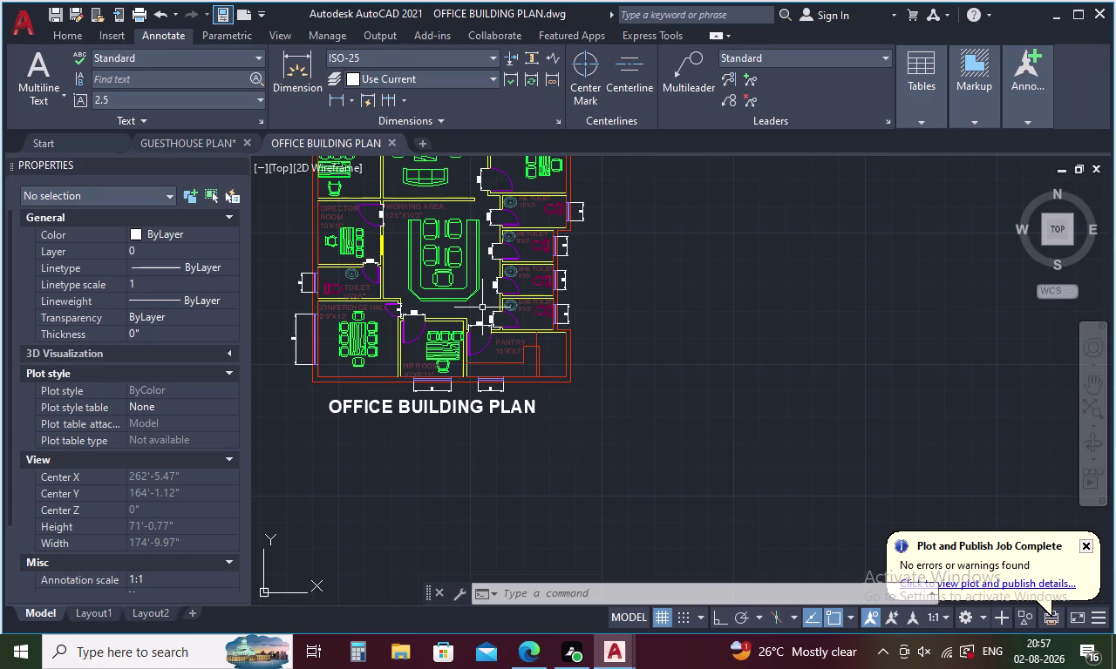
Review the whole plan and title, then open the Dimension Style Manager with D.
middle_drag(478, 307, 544, 519)
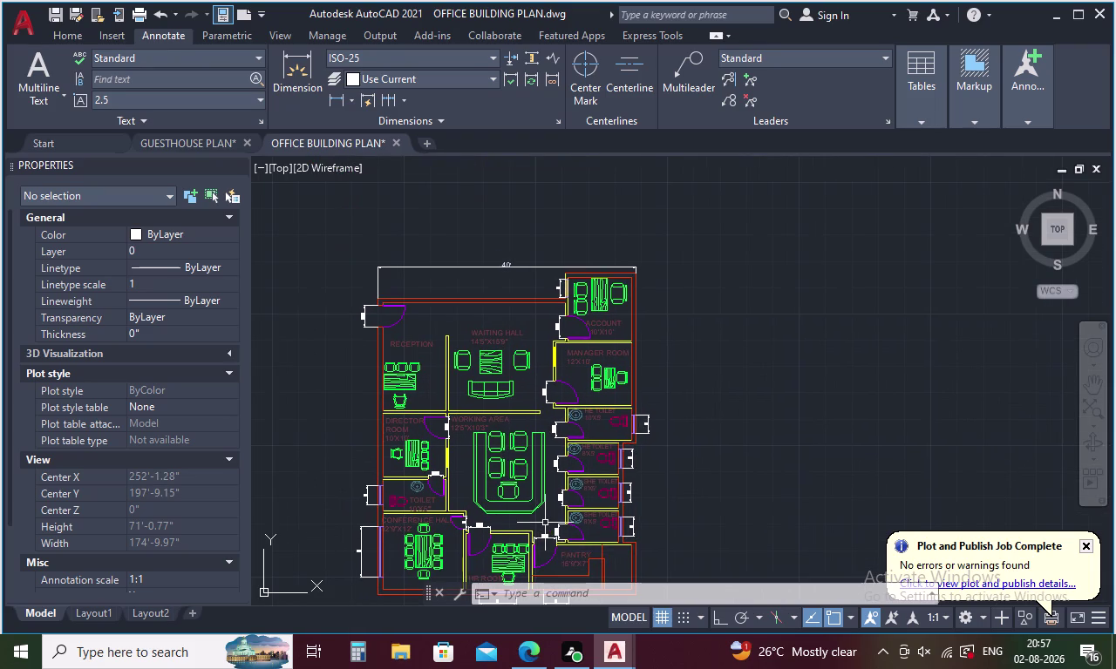
scroll(up, 3)
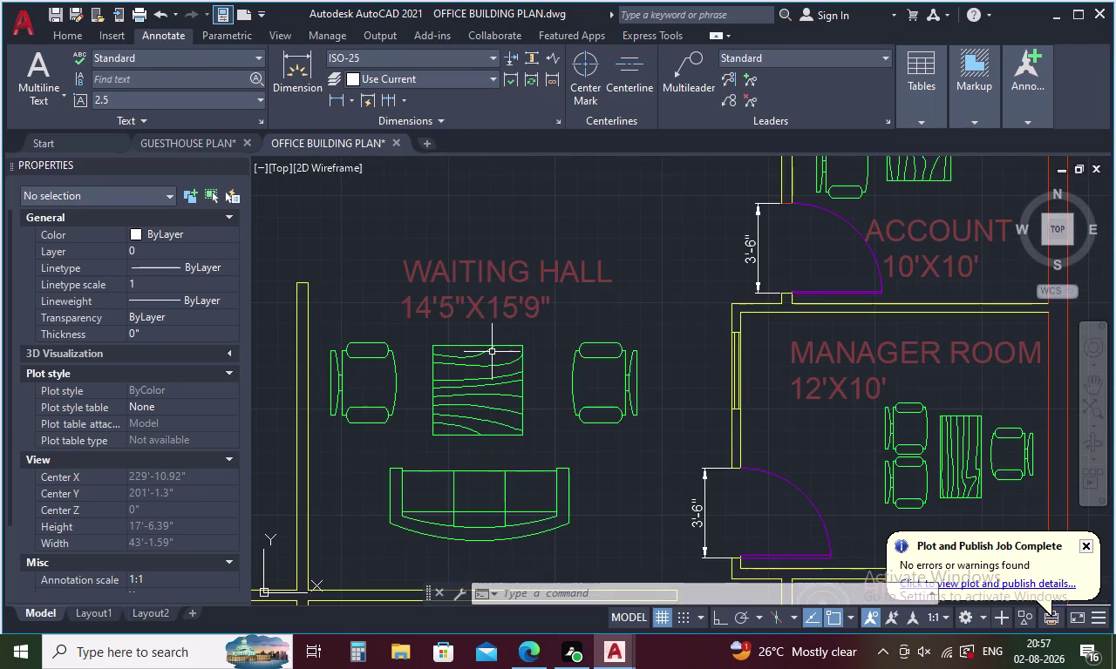
scroll(down, 3)
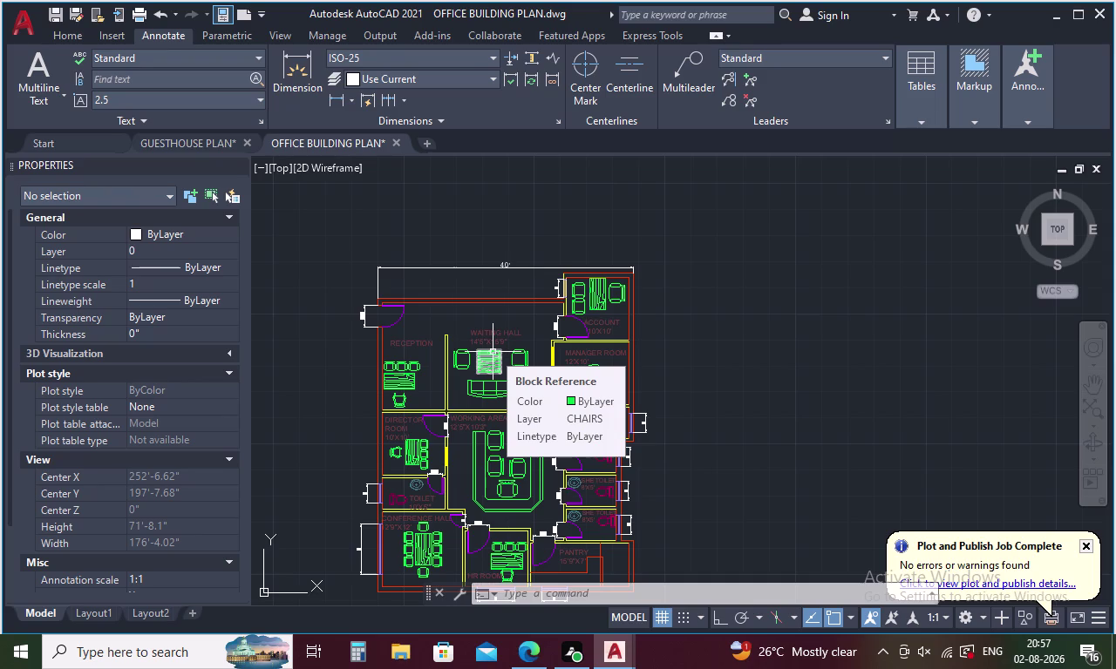
middle_drag(679, 415, 675, 345)
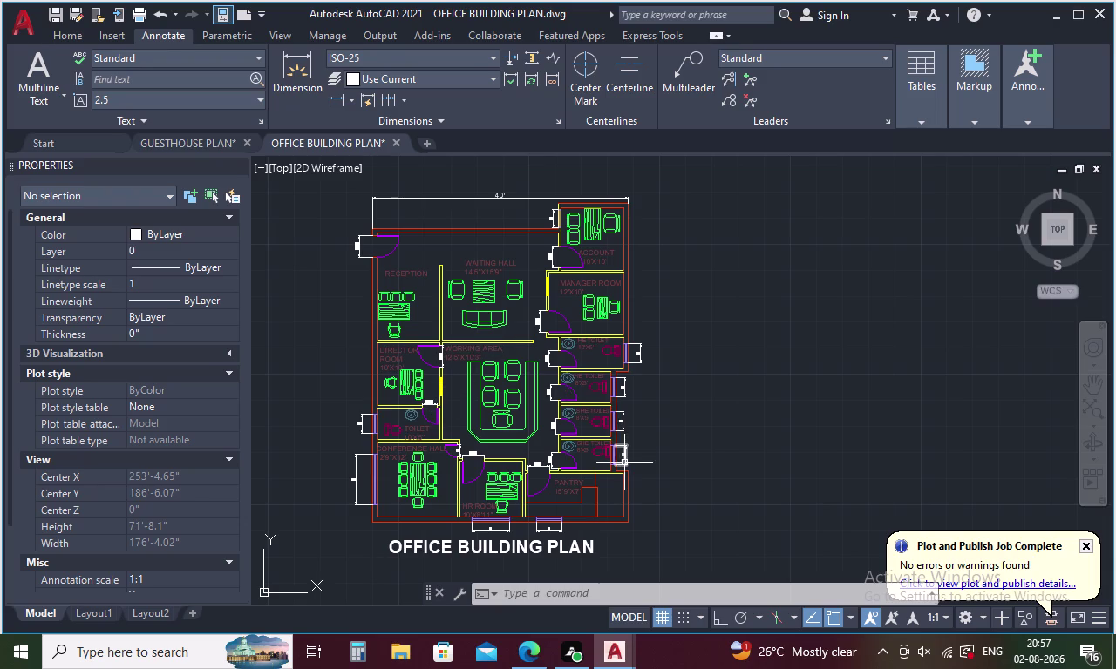
scroll(up, 3)
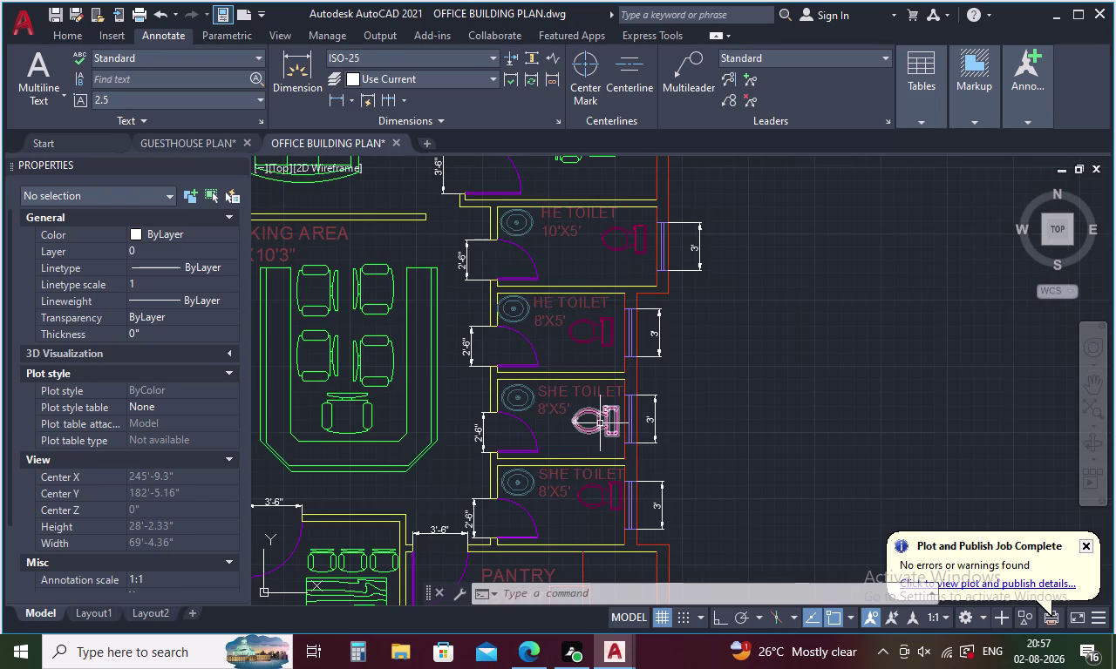
scroll(down, 3)
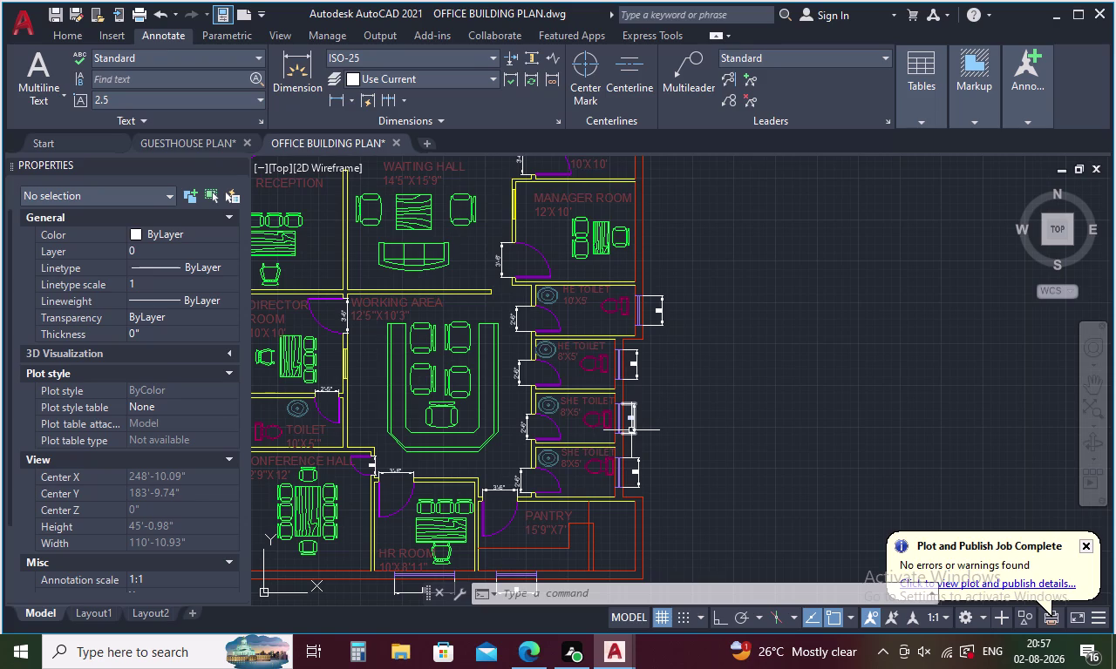
key(d)
key(space)
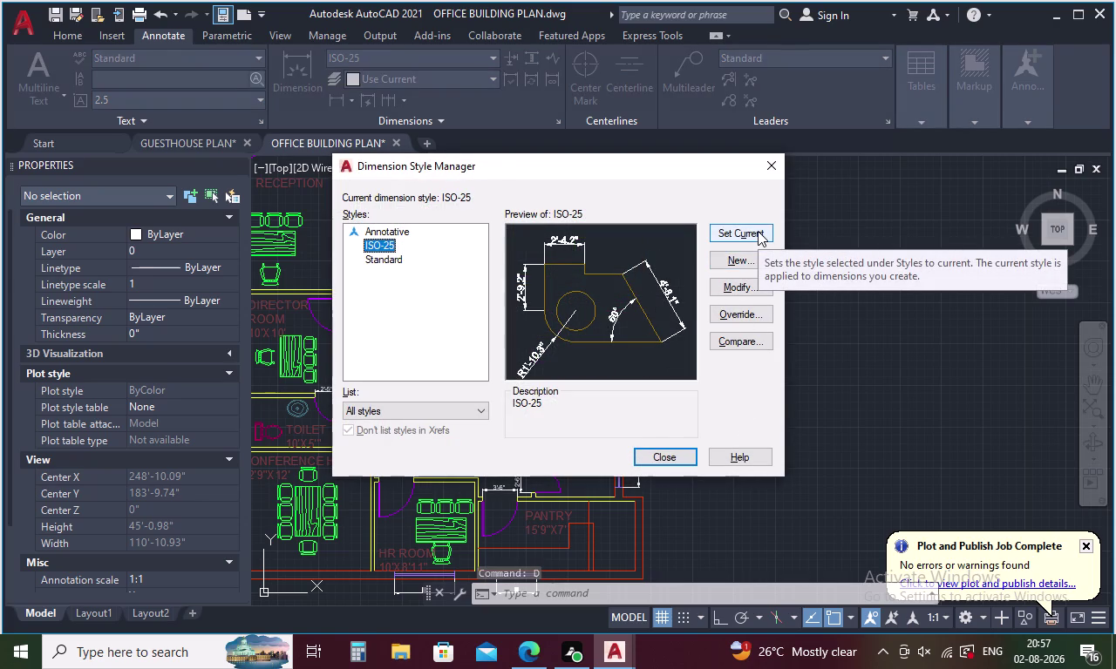
Modify the ISO-25 style and set its arrow size to 8.
click(741, 290)
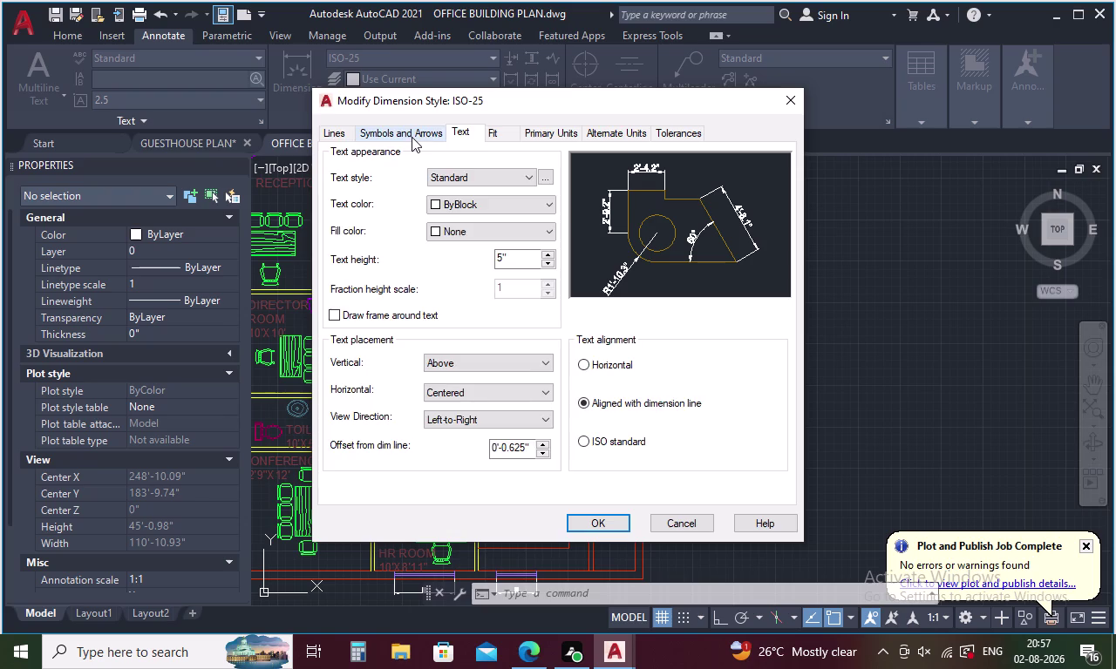
click(413, 135)
click(367, 306)
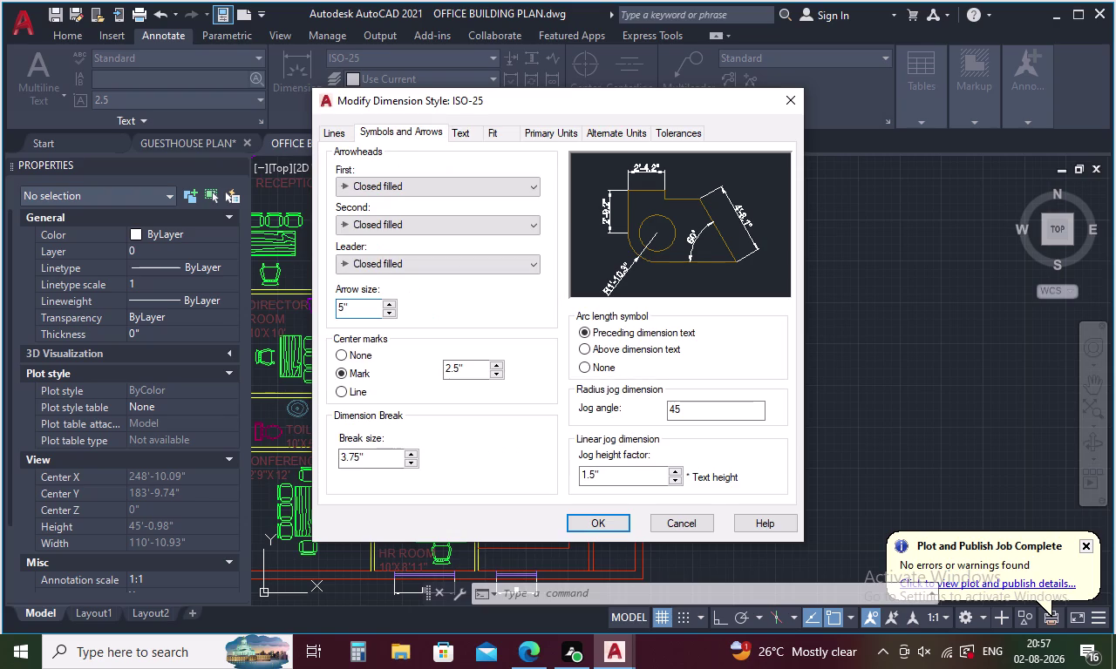
key(BackSpace)
key(BackSpace)
key(BackSpace)
key(8)
key(Return)
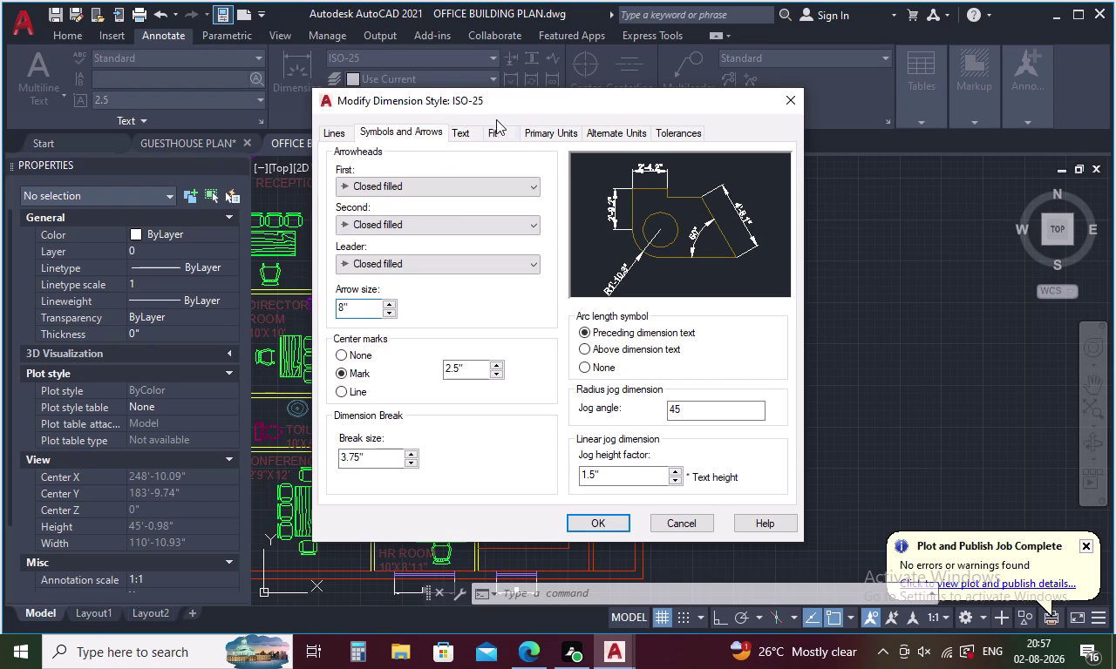
Set the ISO-25 dimension text height to 8, apply, and close the manager.
click(457, 128)
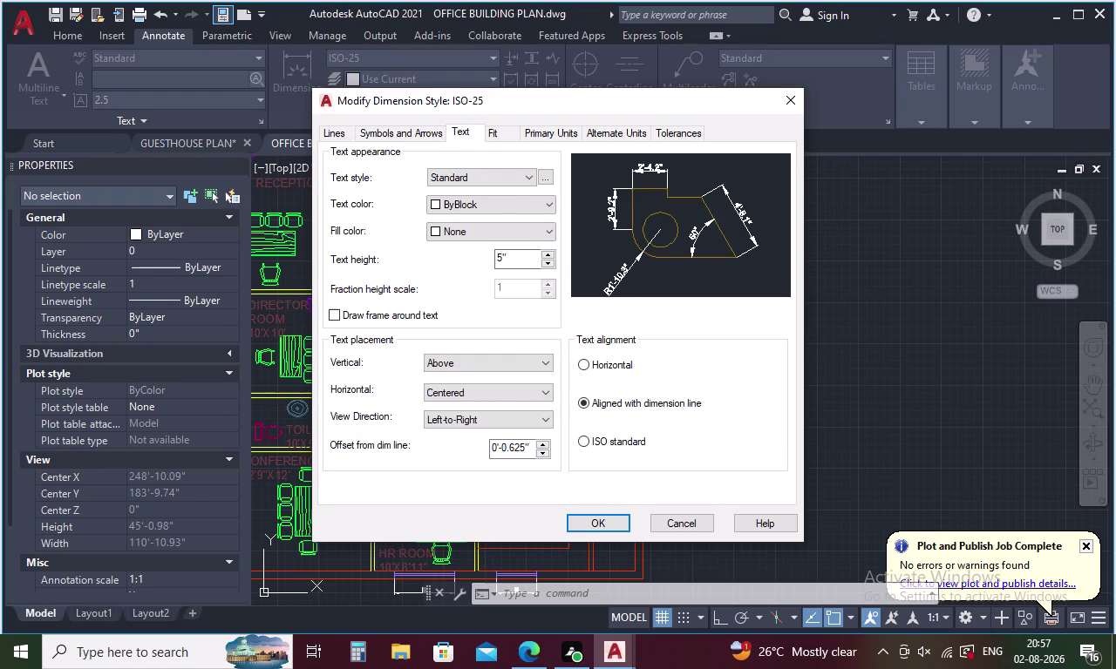
click(513, 264)
key(BackSpace)
key(BackSpace)
key(BackSpace)
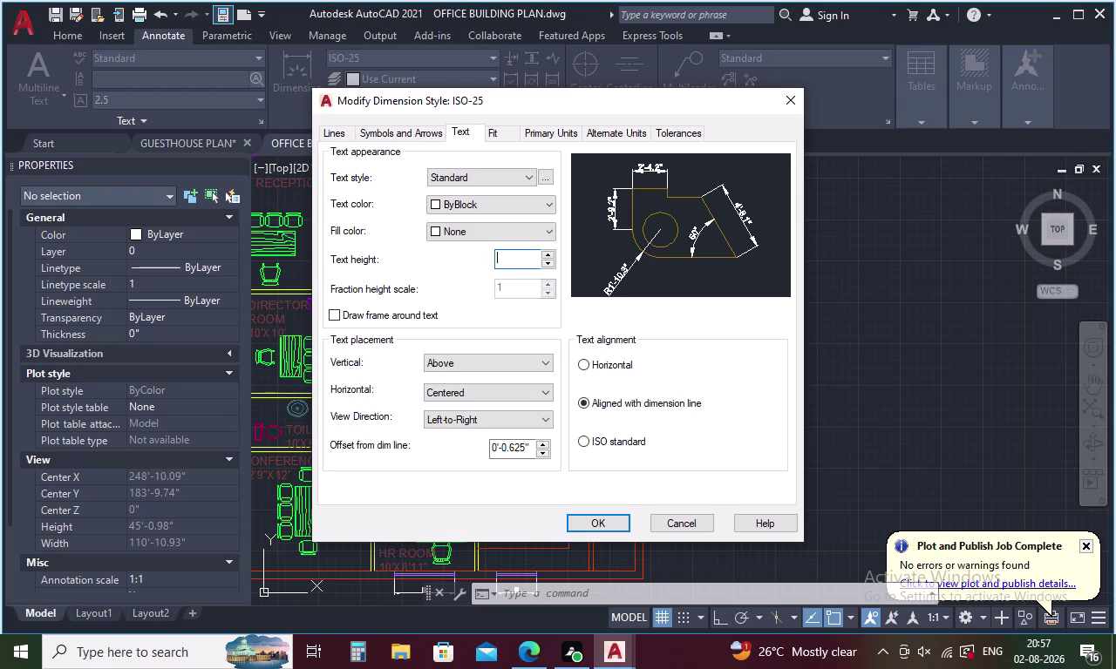
key(8)
key(Return)
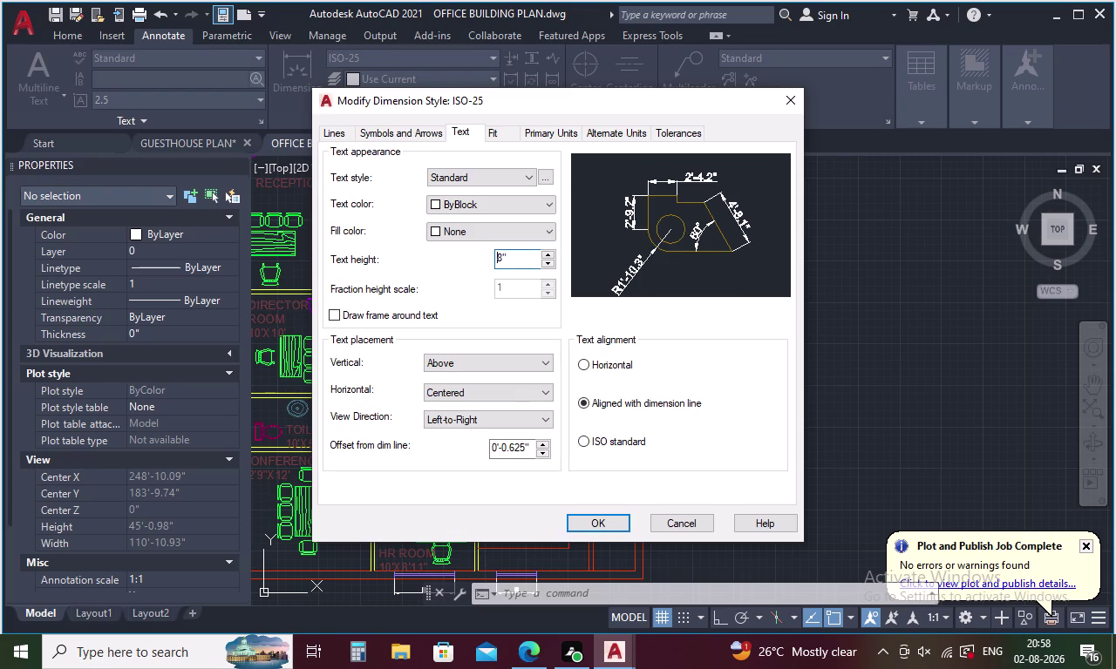
click(602, 522)
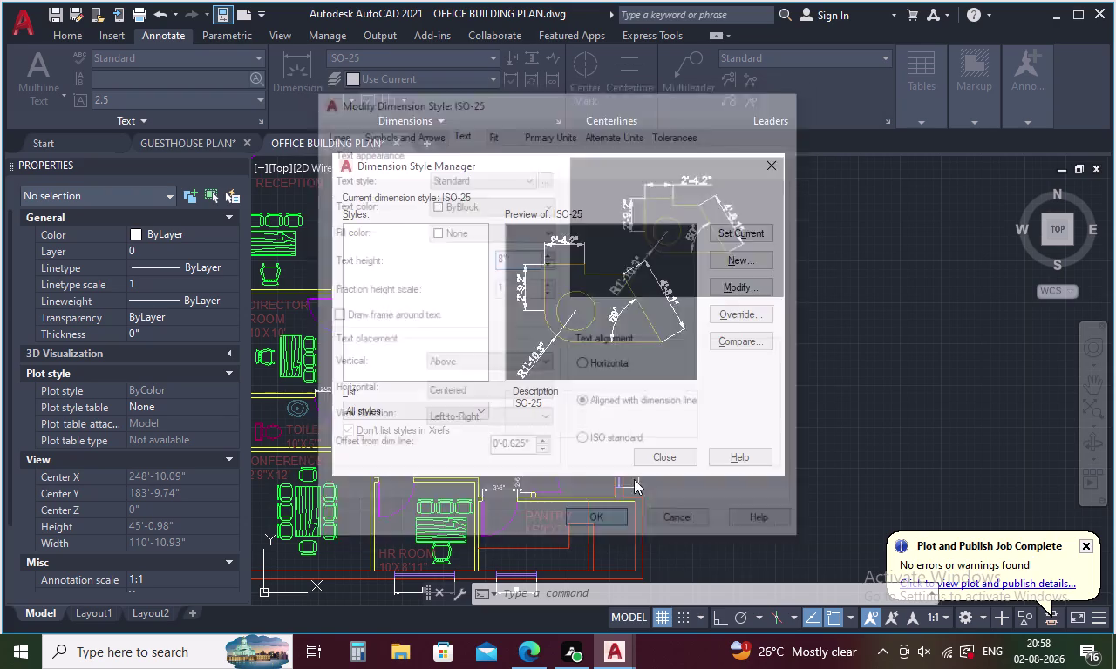
click(736, 232)
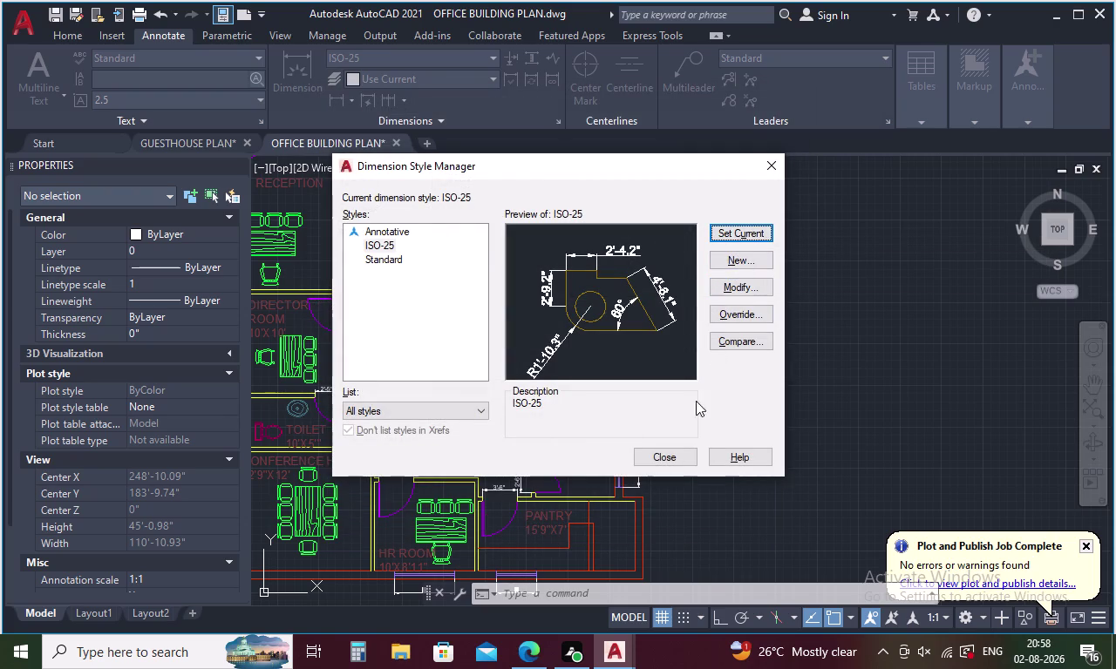
click(685, 450)
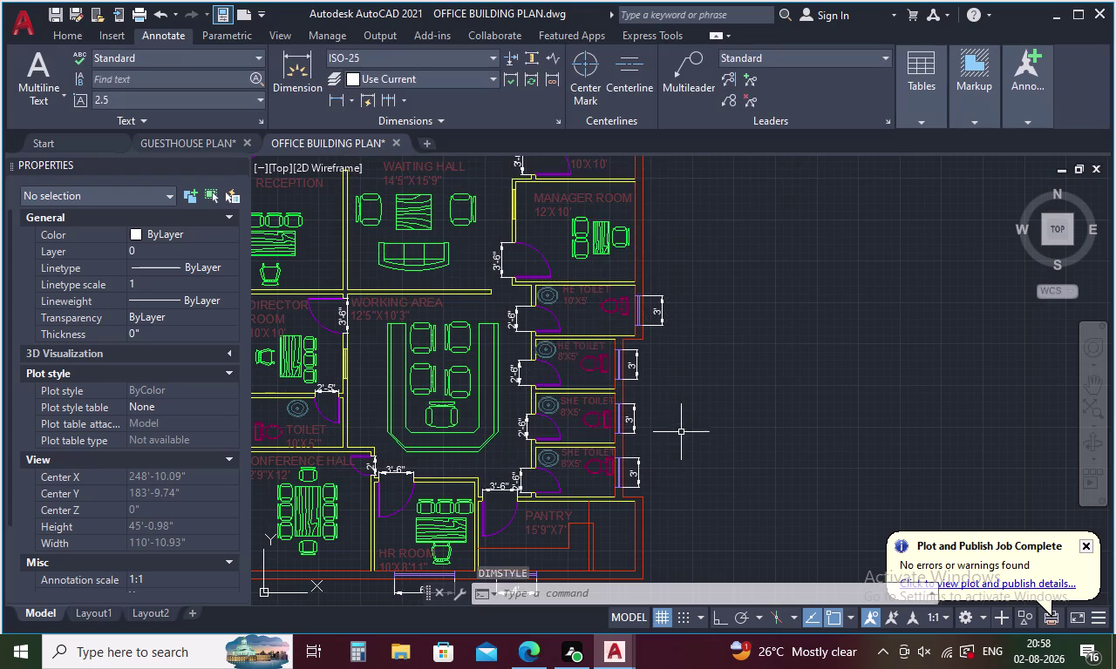
Set the OFFICE BUILDING PLAN title height to 1.5, which shrinks the title.
scroll(down, 3)
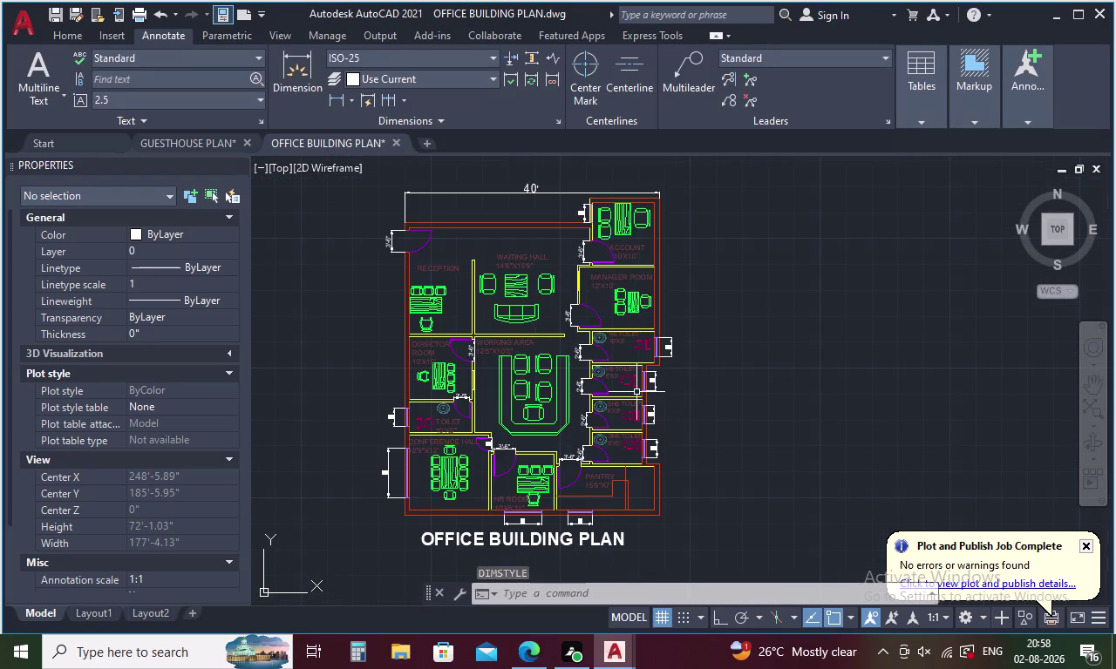
scroll(up, 3)
scroll(down, 3)
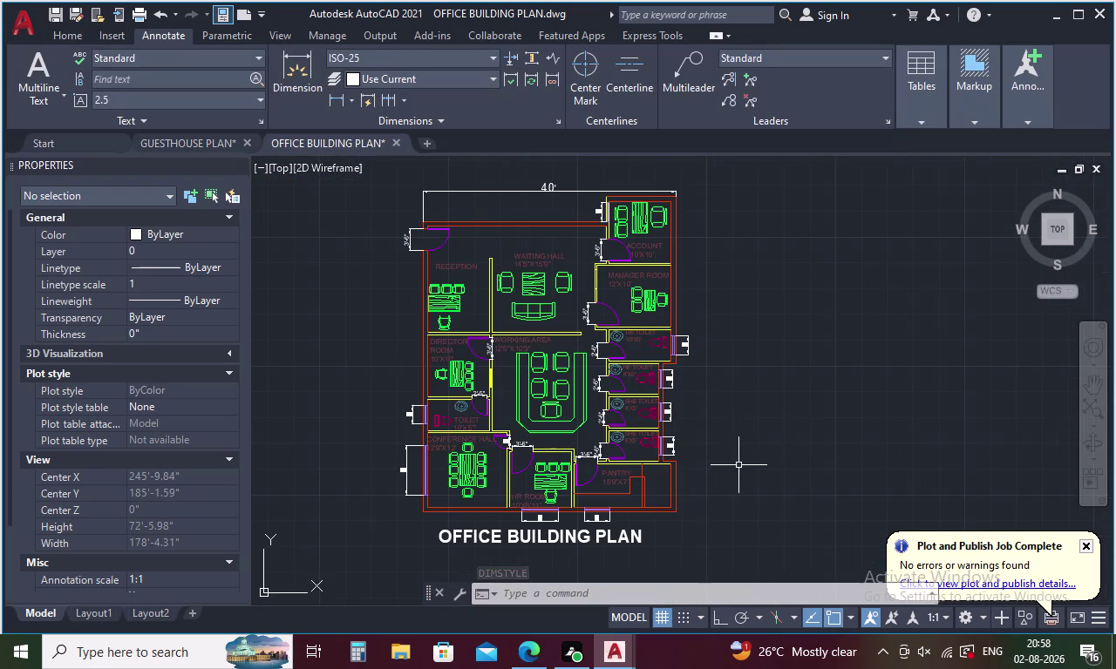
double_click(529, 537)
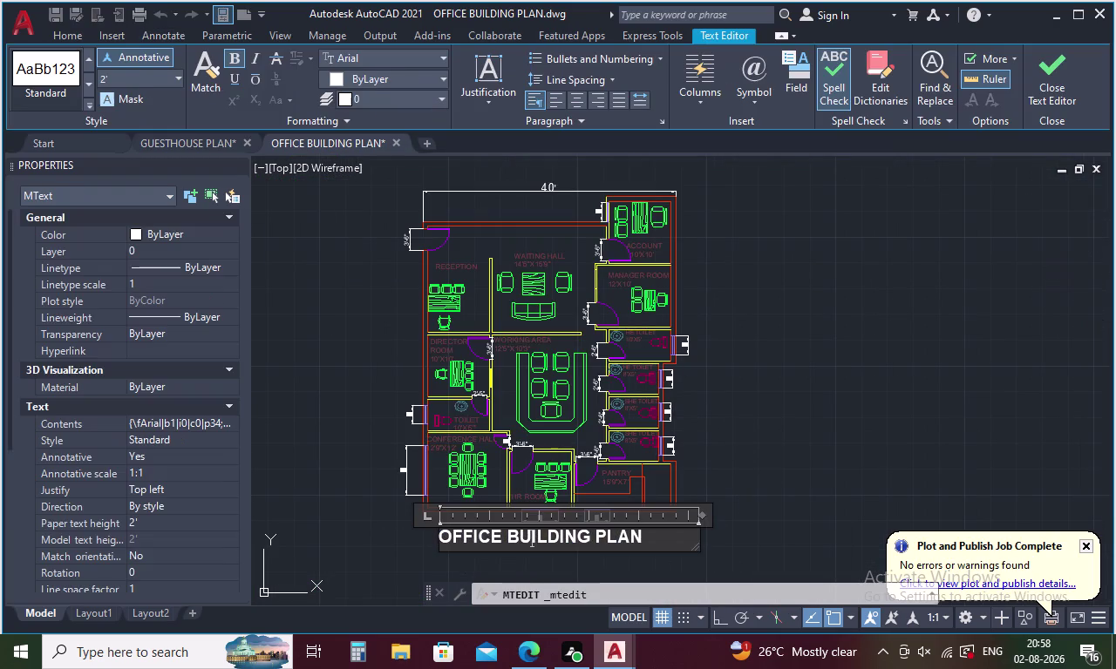
drag(663, 532, 644, 545)
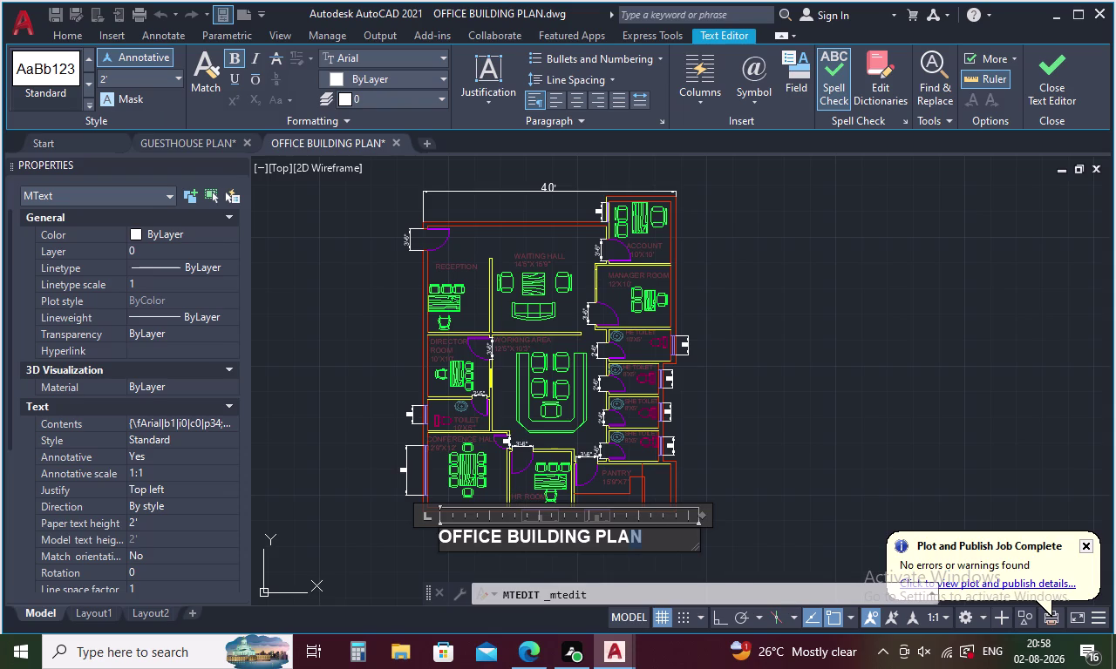
drag(643, 545, 374, 546)
click(131, 78)
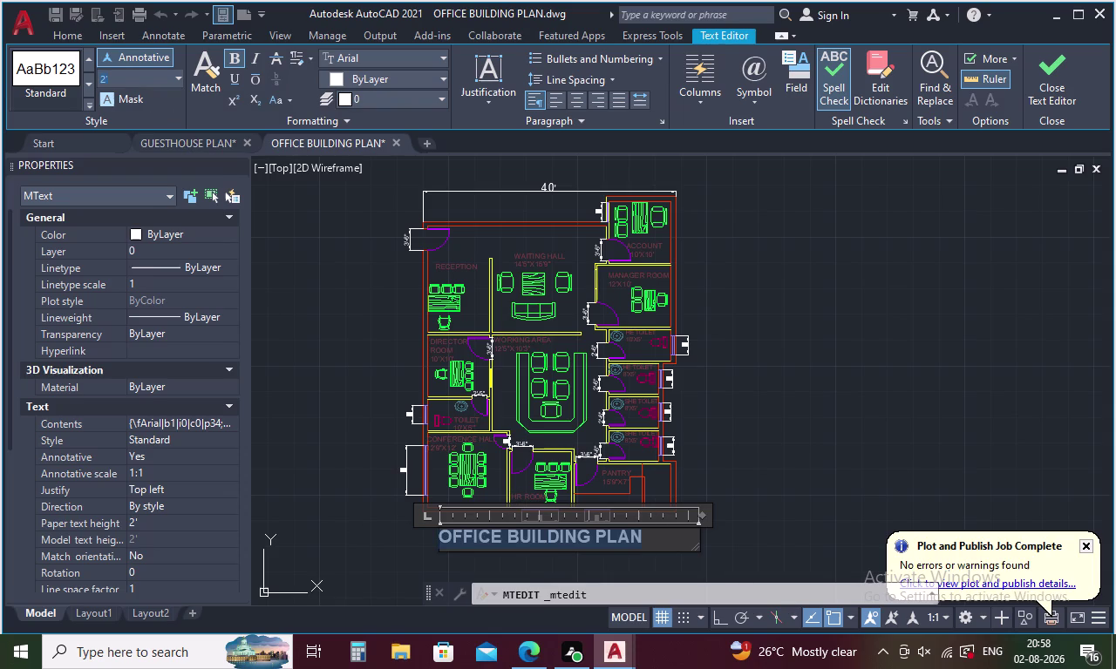
key(BackSpace)
text(1.5)
key(Return)
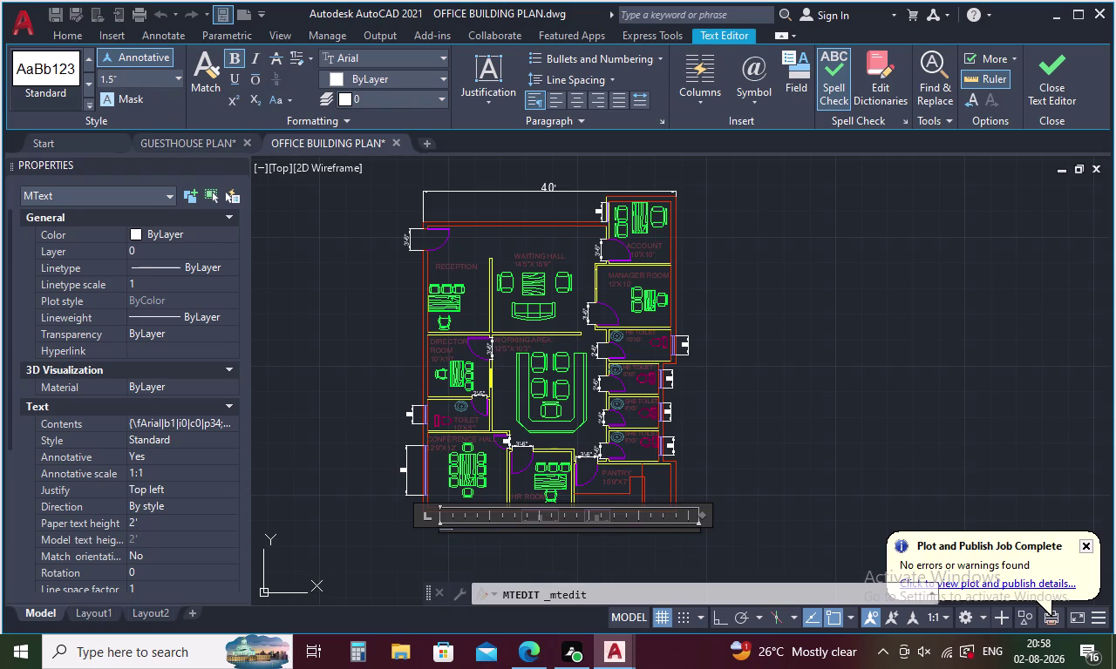
click(245, 324)
Reopen the shrunken title in the text editor and select all its text.
double_click(278, 327)
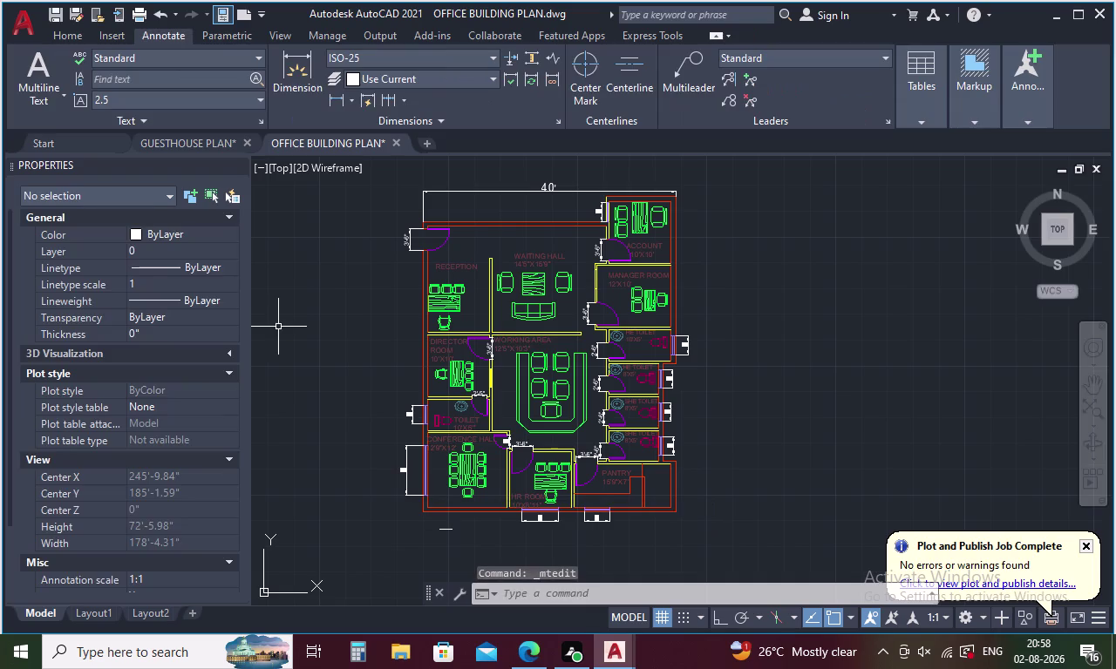
scroll(up, 3)
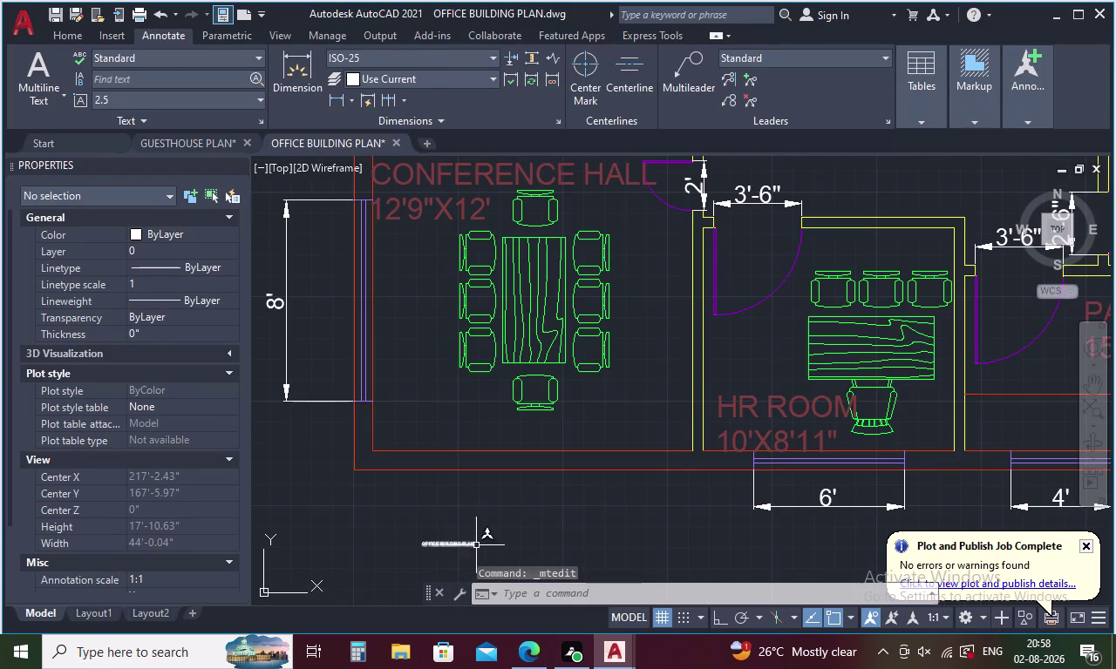
double_click(458, 548)
drag(459, 548, 455, 538)
click(456, 537)
double_click(446, 533)
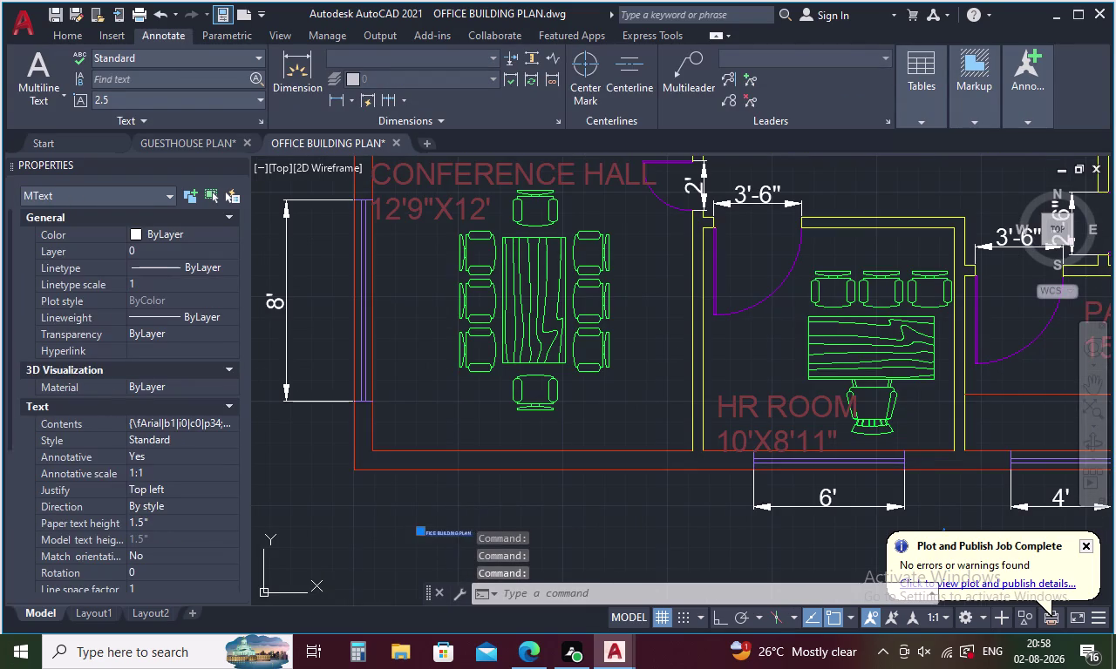
drag(600, 541, 382, 539)
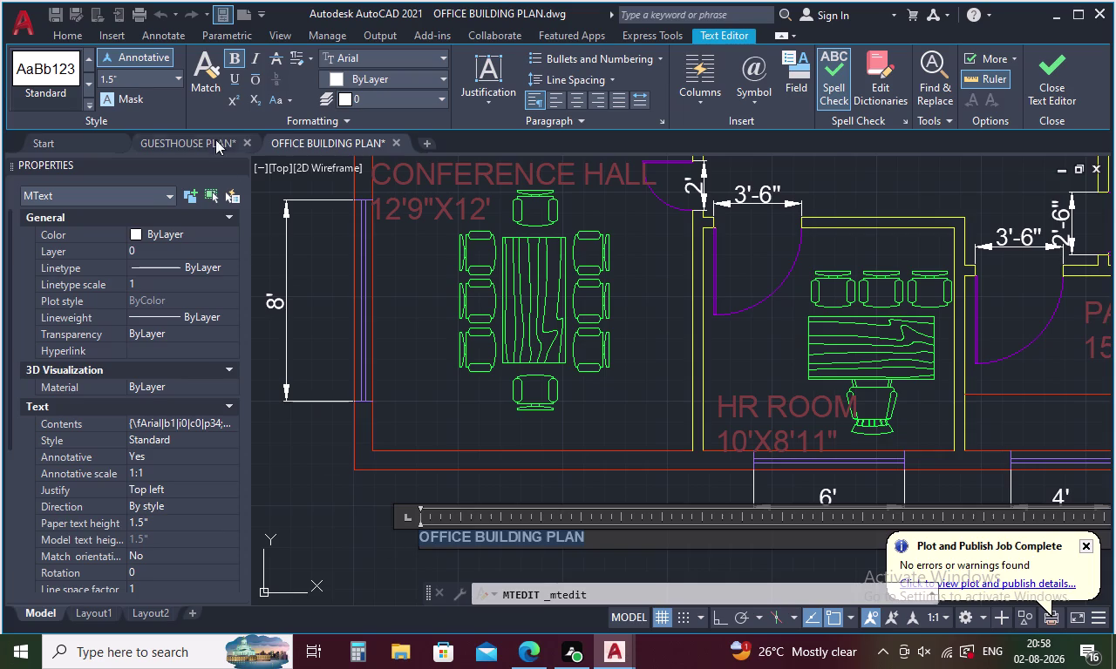
Change the selected title text height to 1.5' (1'-6") and close the editor.
click(146, 81)
key(BackSpace)
text(1.)
key(5)
key(apostrophe)
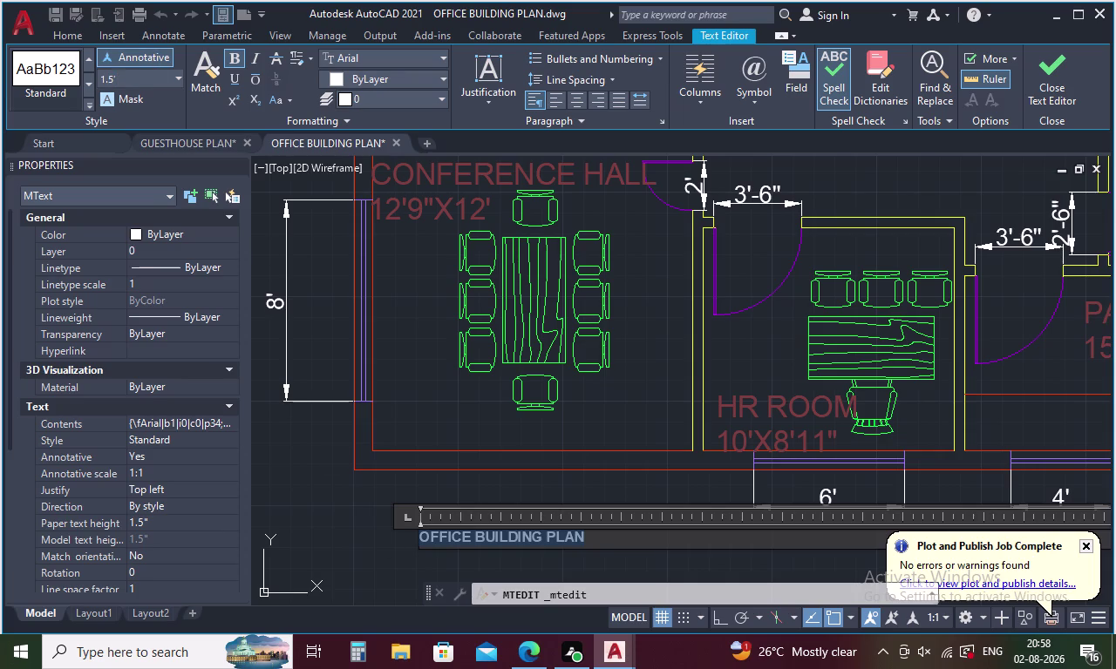
key(Return)
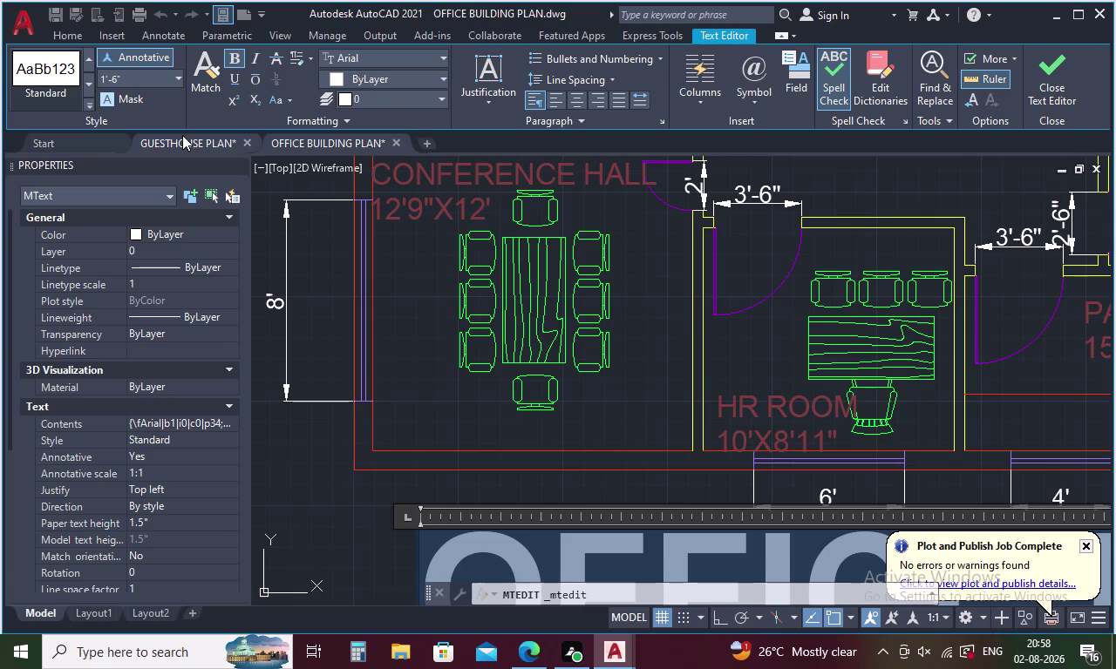
click(318, 451)
scroll(down, 3)
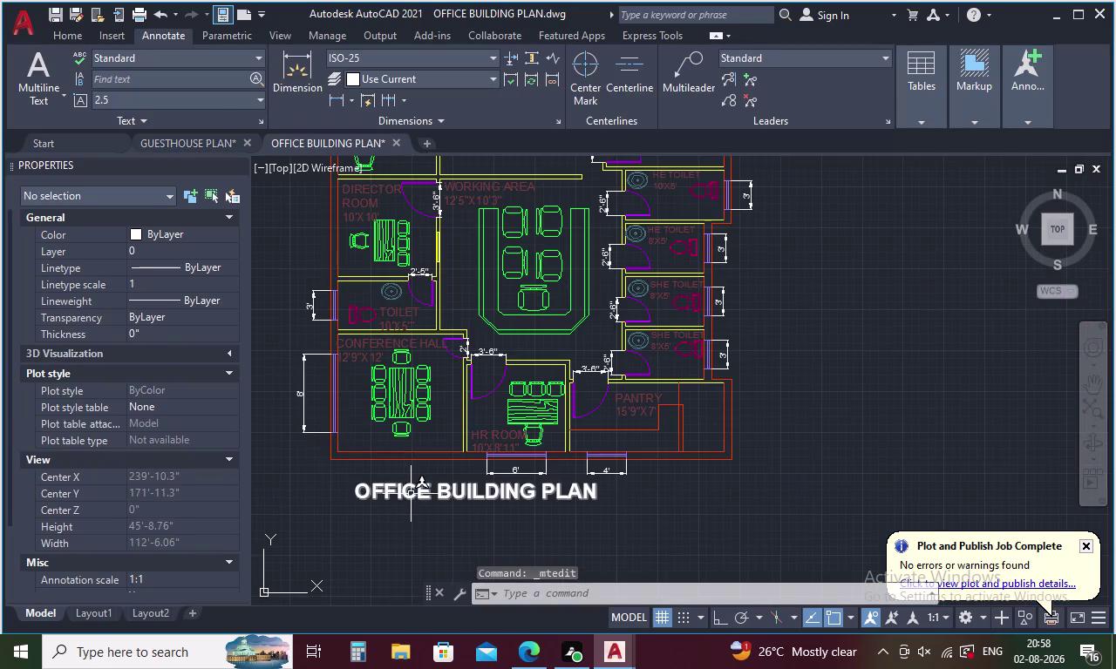
Move the OFFICE BUILDING PLAN title to sit centred beneath the plan.
click(455, 493)
right_click(451, 494)
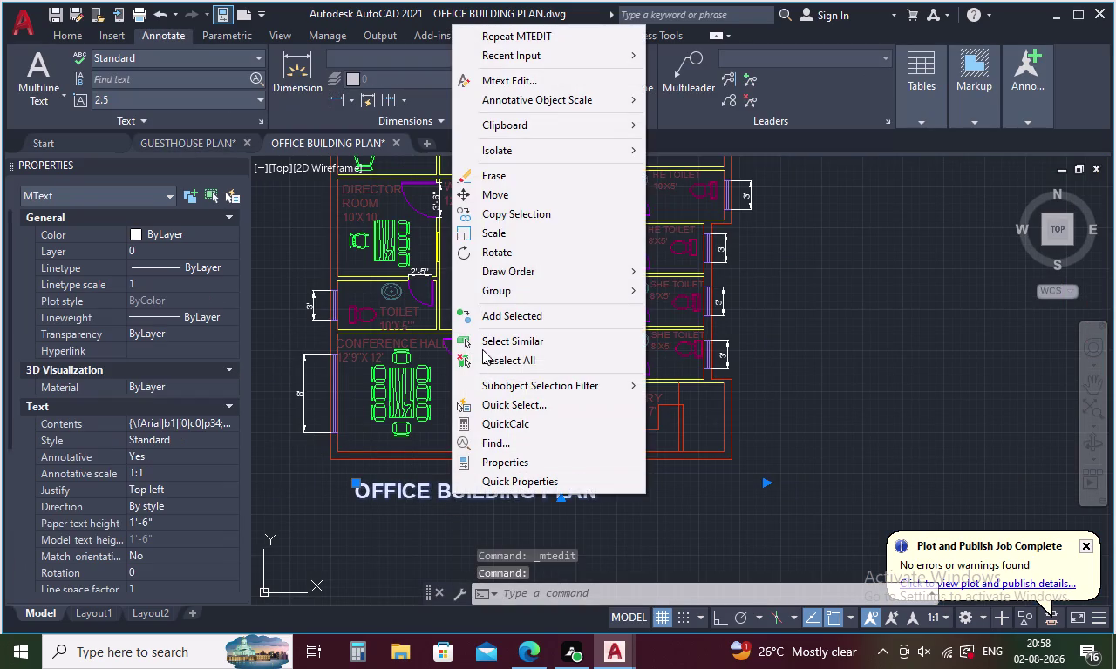
click(496, 196)
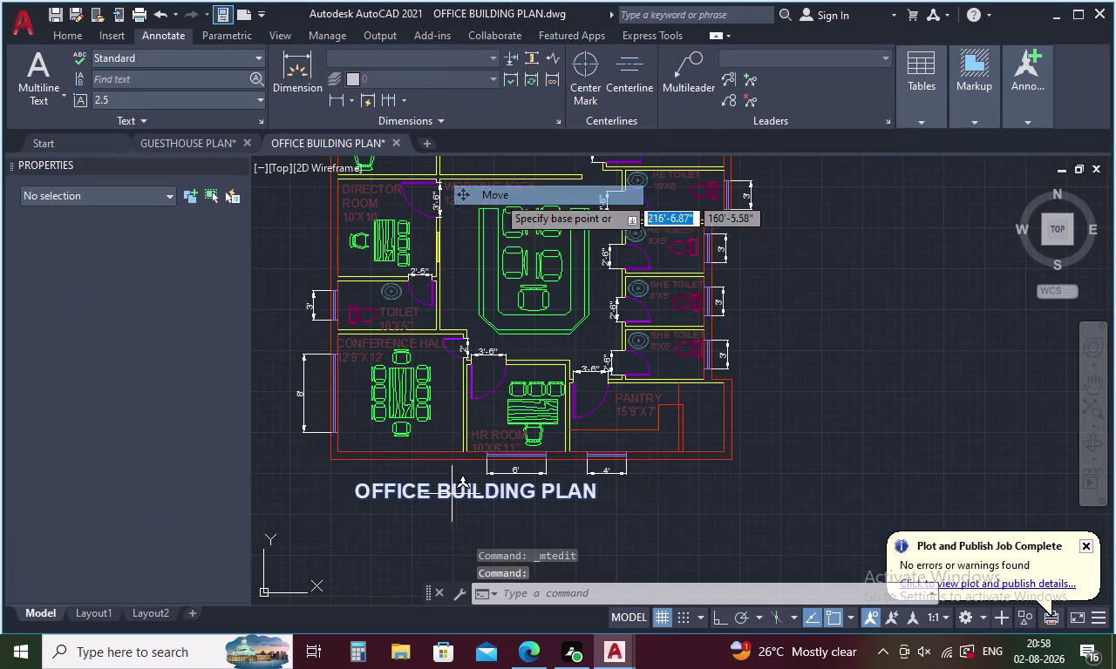
drag(487, 494, 497, 499)
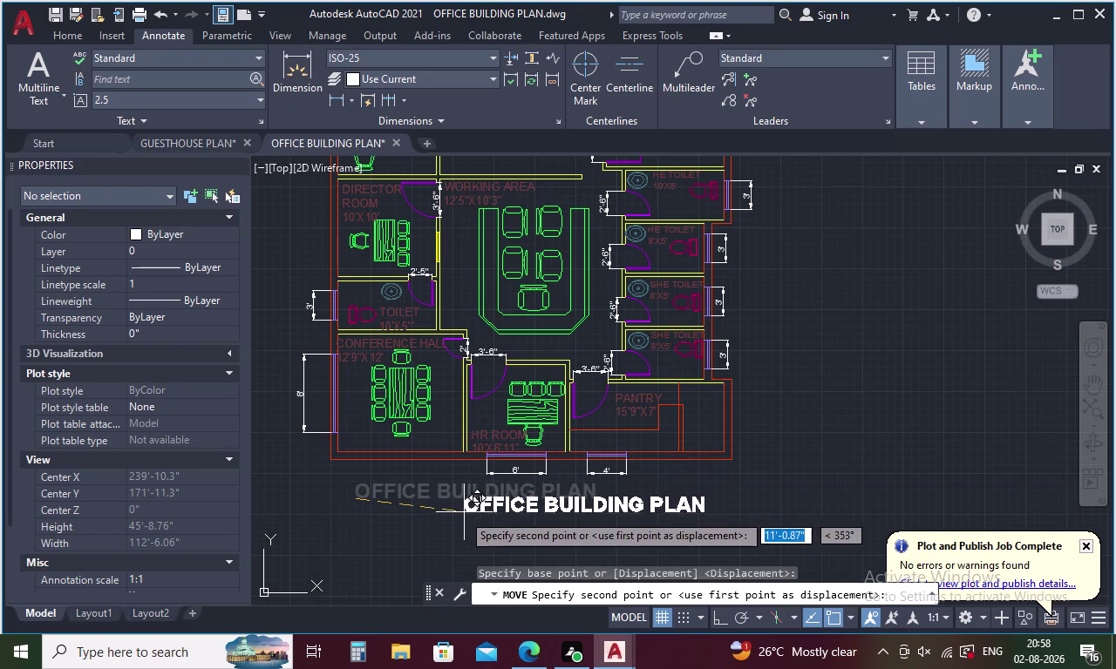
click(459, 514)
Select all 320 objects of the floor plan and save the drawing.
scroll(down, 3)
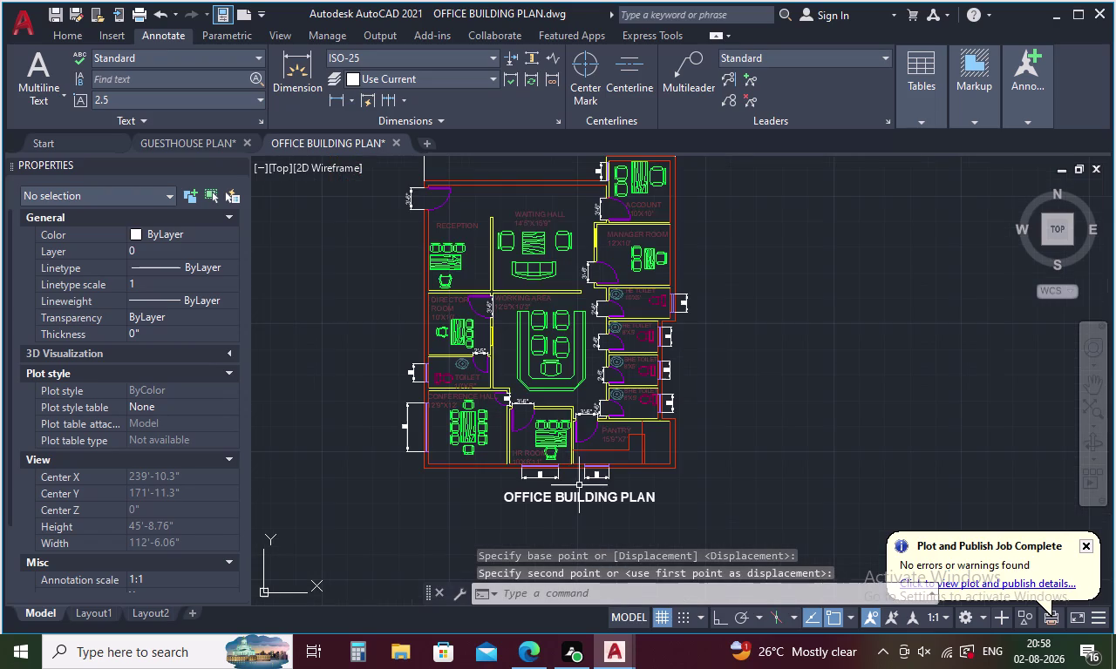
scroll(down, 3)
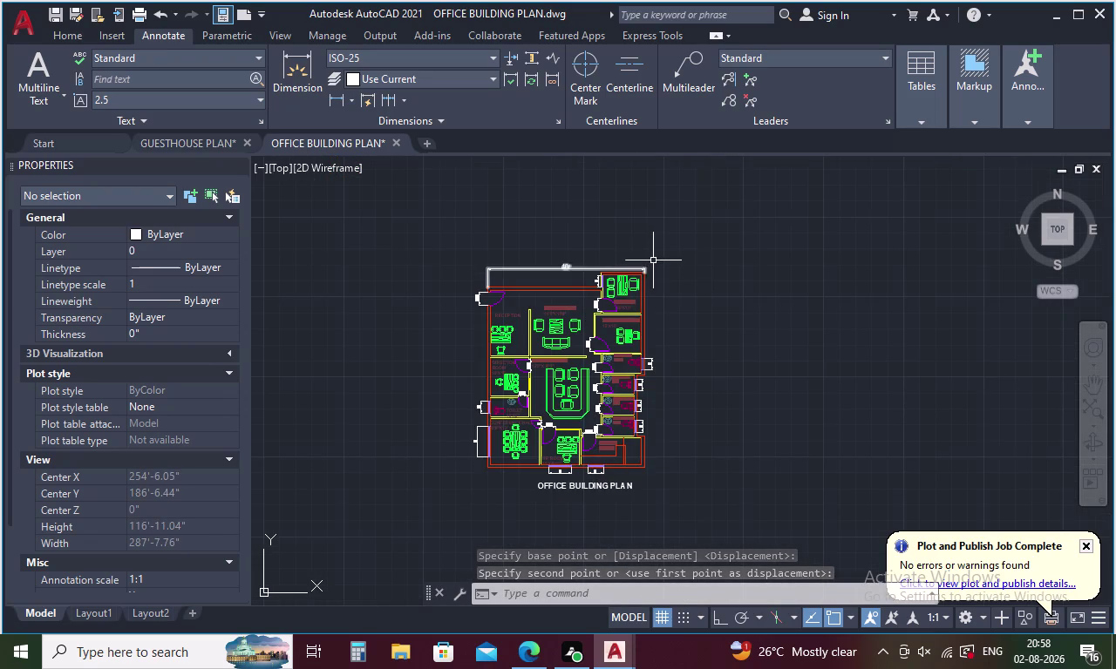
drag(662, 260, 363, 267)
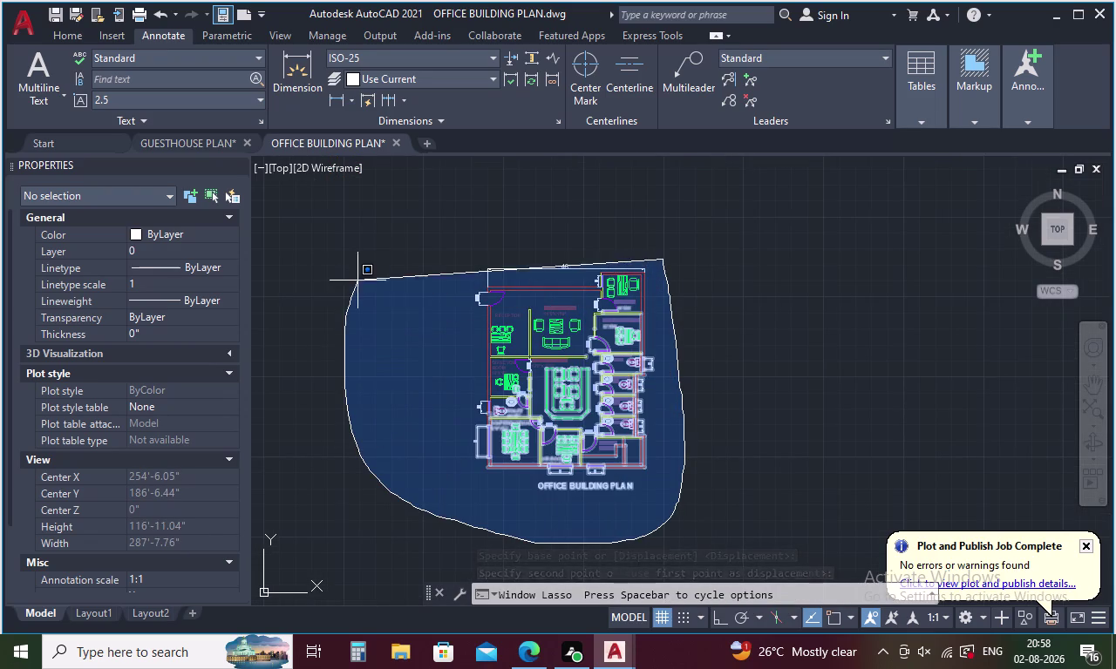
drag(363, 267, 400, 220)
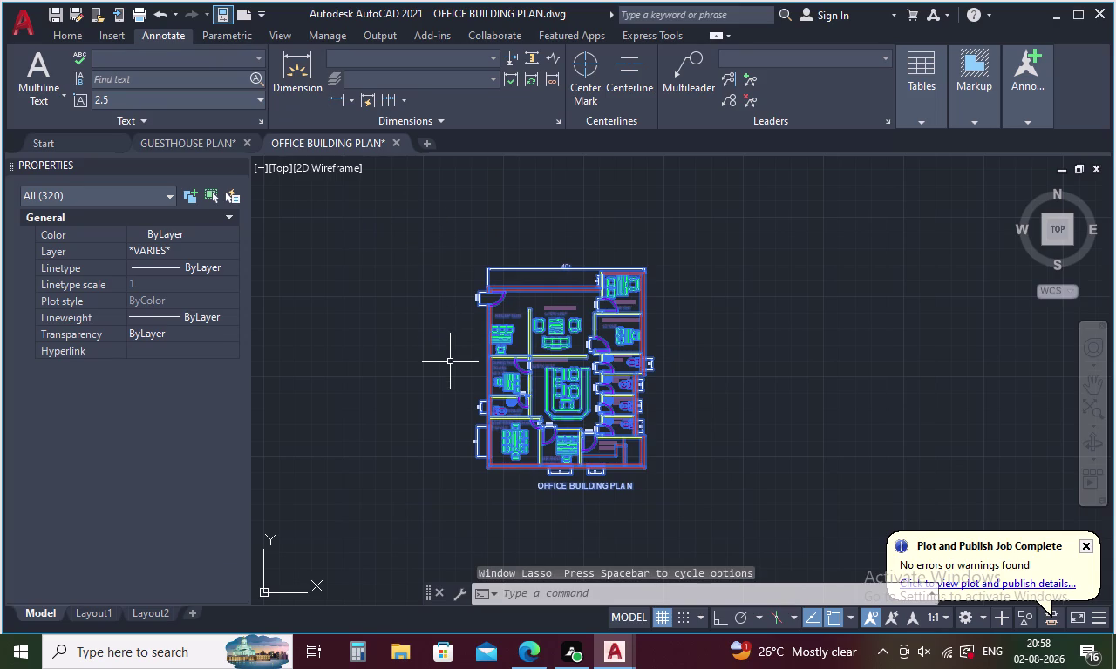
key(ctrl+s)
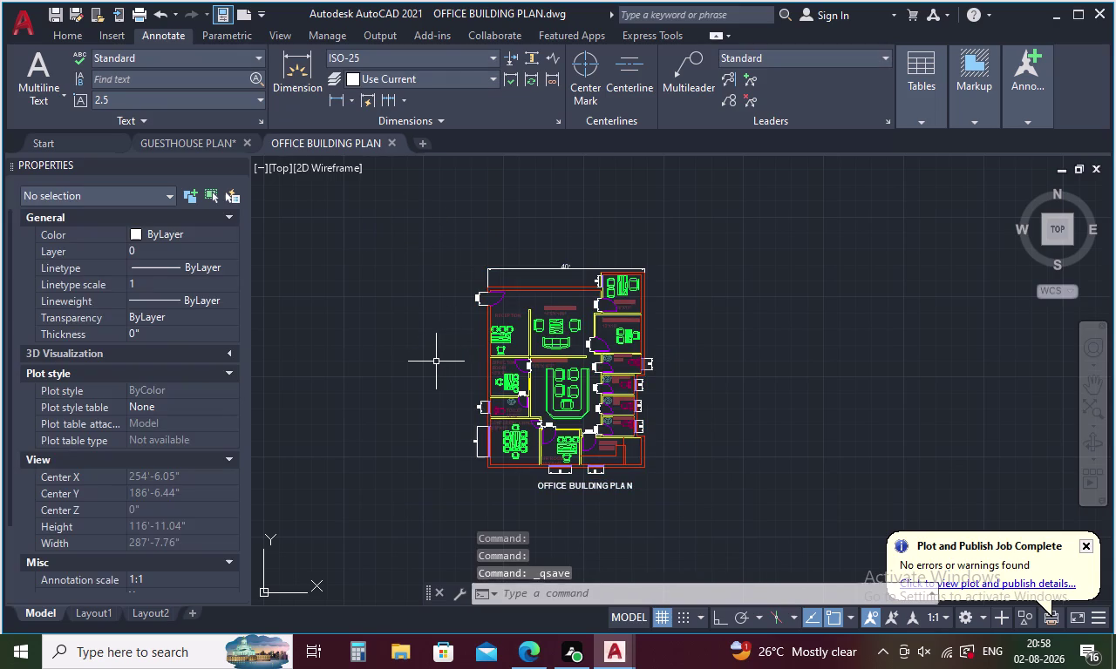
key(ctrl+p)
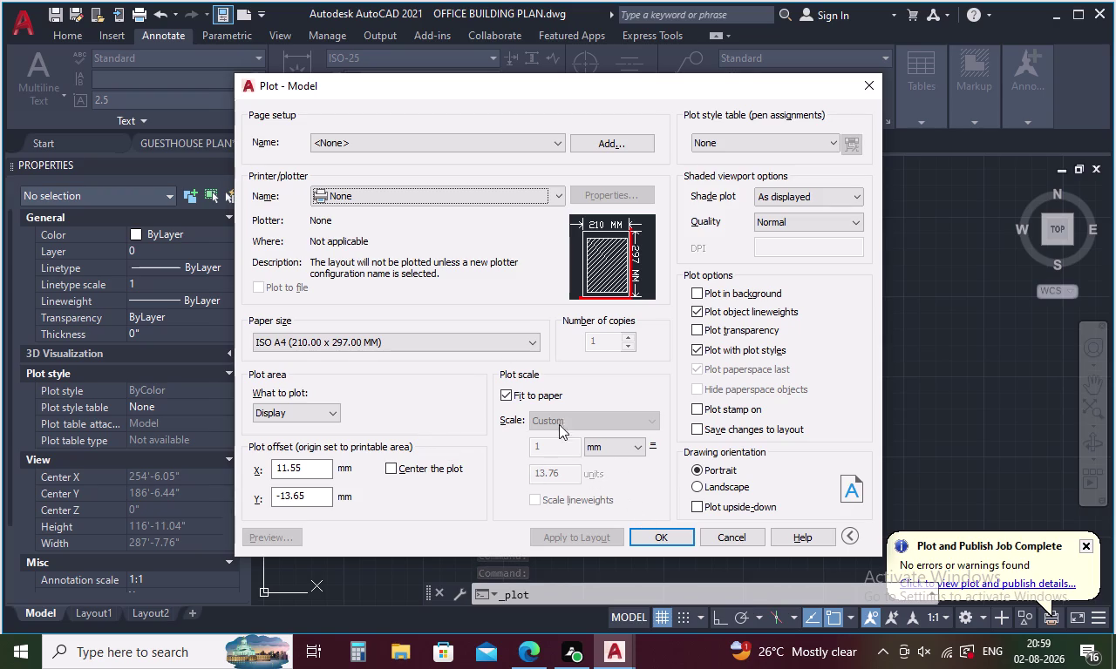
Plot with AutoCAD PDF (High Quality Print) and save as OFFICE BUILDING PLAN-Model.pdf.
click(526, 193)
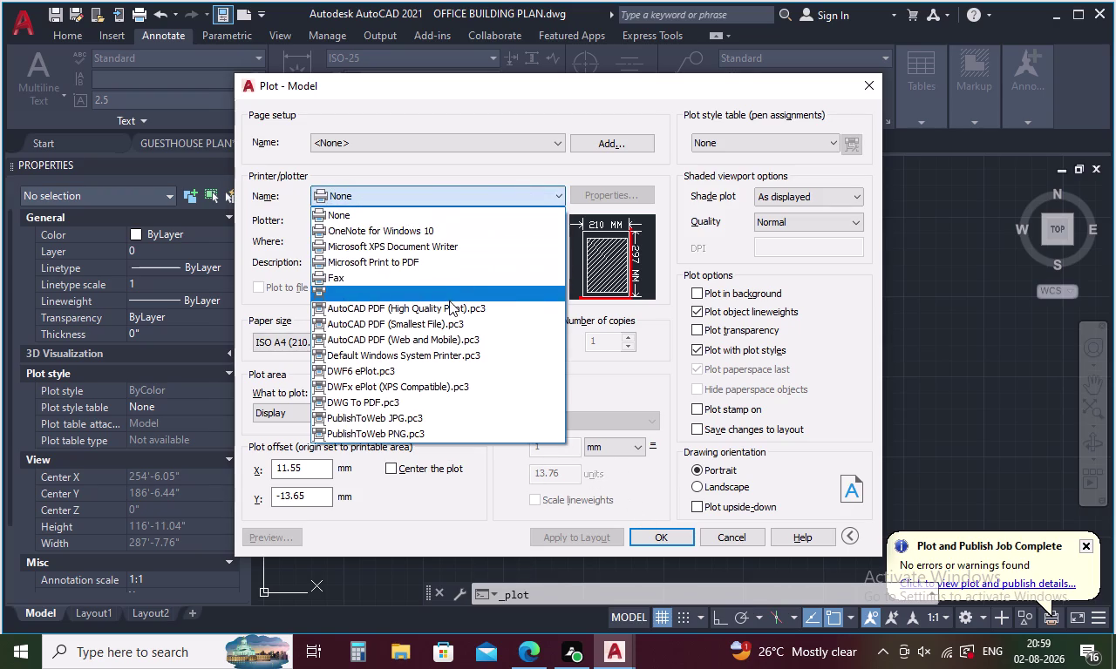
click(452, 307)
click(651, 529)
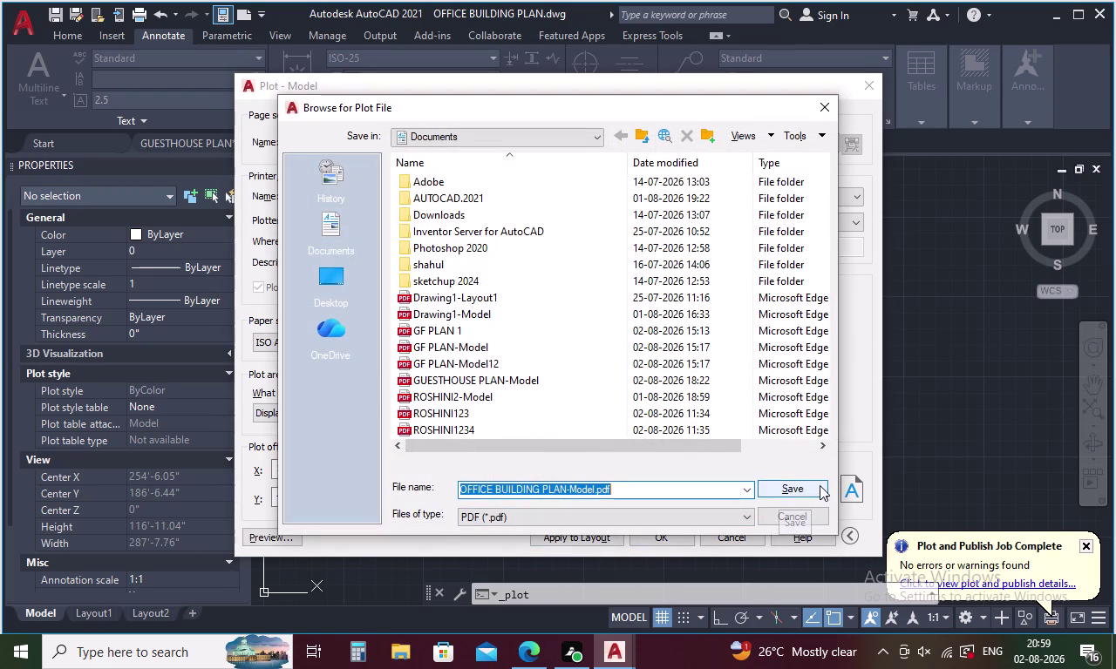
click(819, 485)
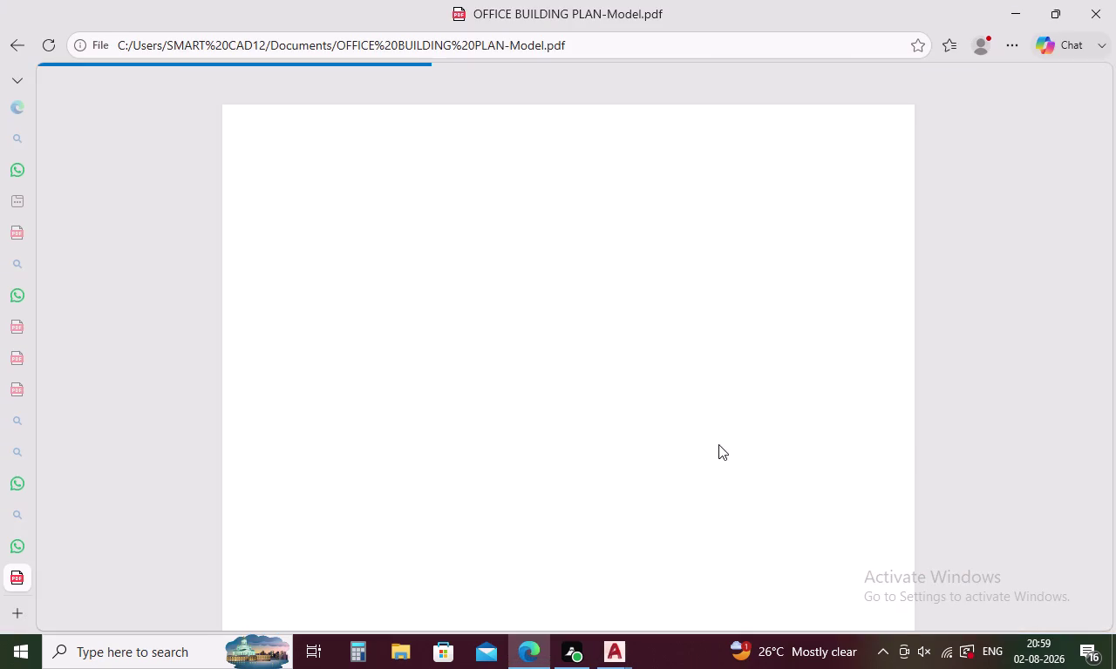
Scroll through the one-page floor plan PDF in Edge, then minimise Edge.
scroll(down, 3)
scroll(down, 3)
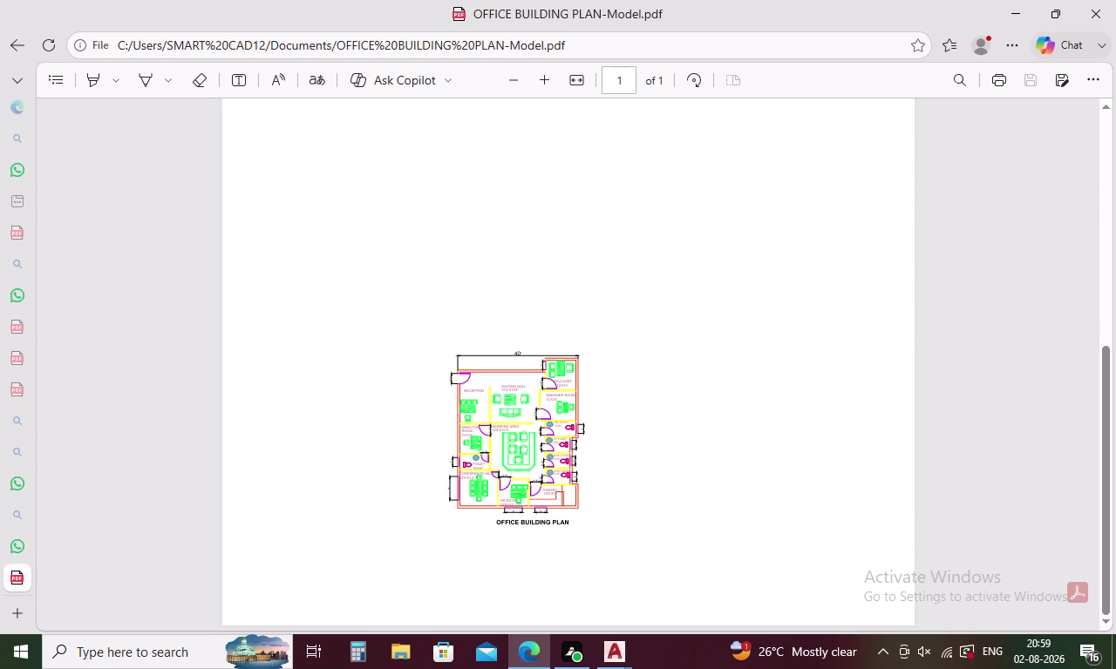
key(ctrl+s)
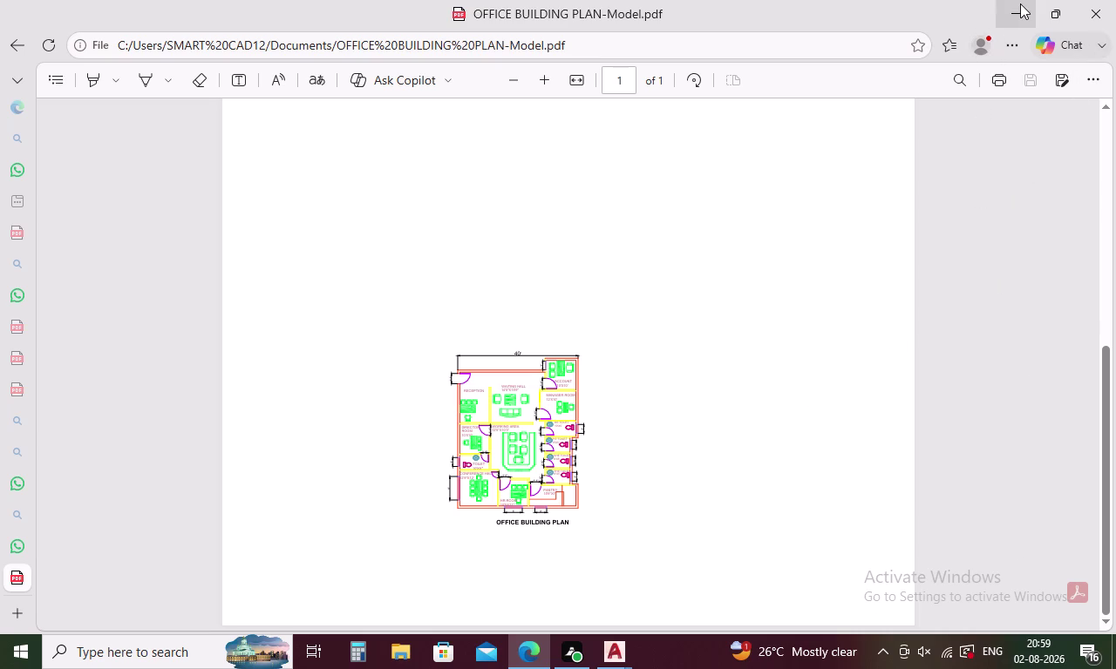
click(1019, 3)
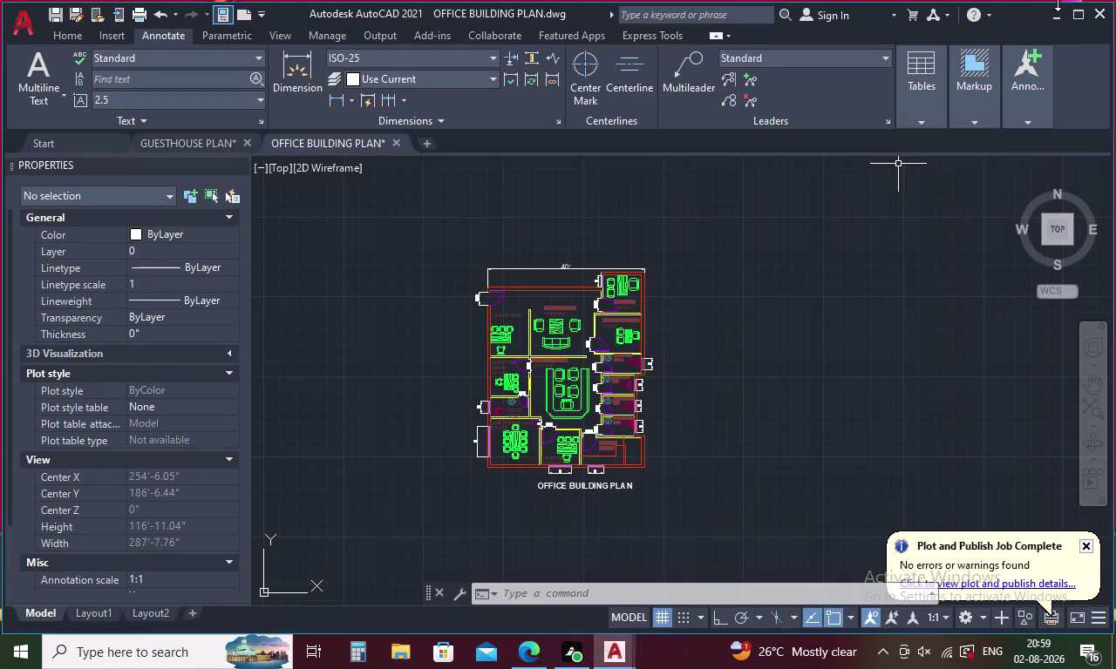